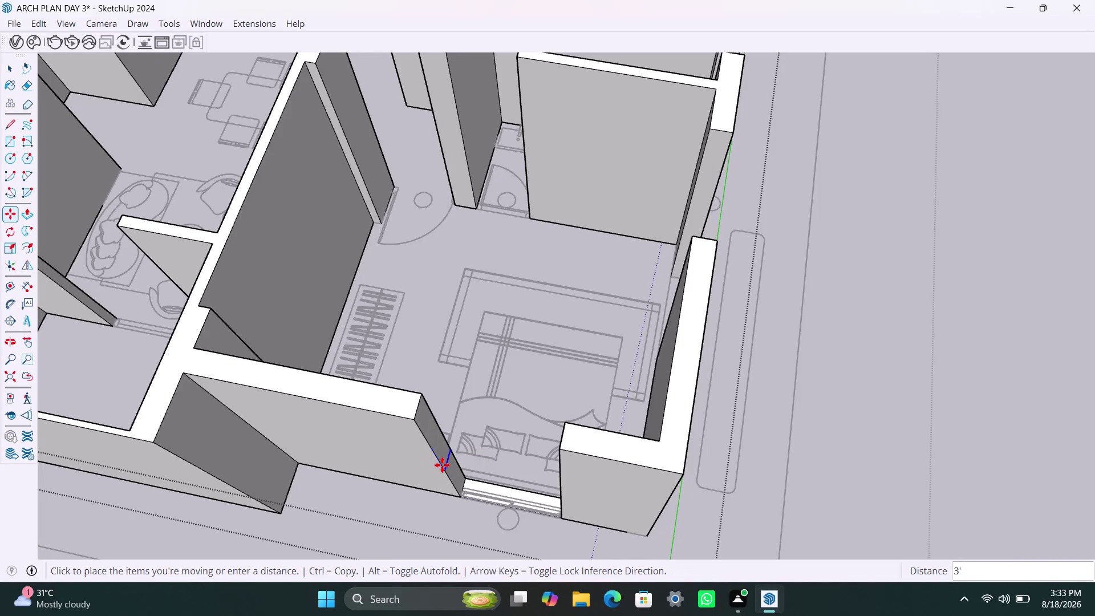
Place the second wall-edge copy at 4' and start pushing the face between the copies.
text(4)
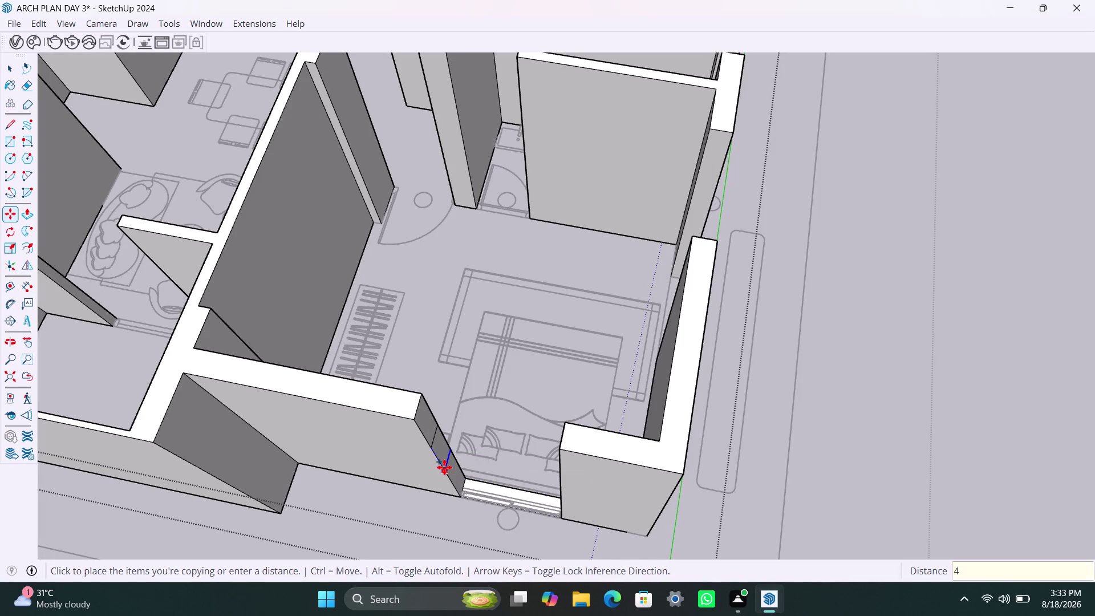
text(')
key(Return)
key(space)
click(429, 426)
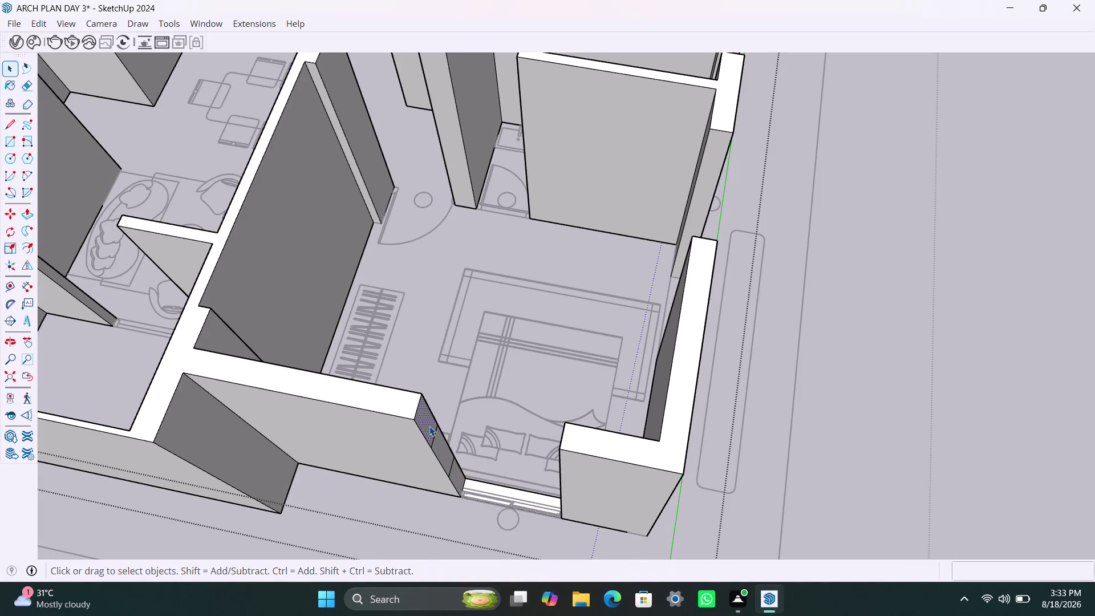
key(p)
click(429, 426)
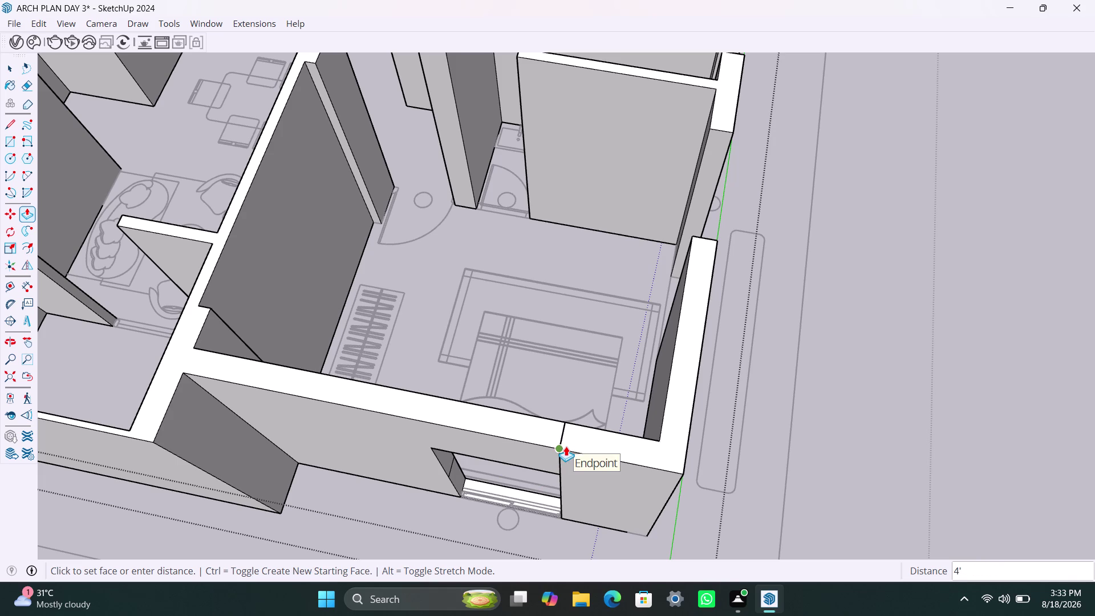
Push the marked face through the wall thickness and repeat the push on the opening's base.
scroll(down, 3)
middle_drag(540, 462, 620, 405)
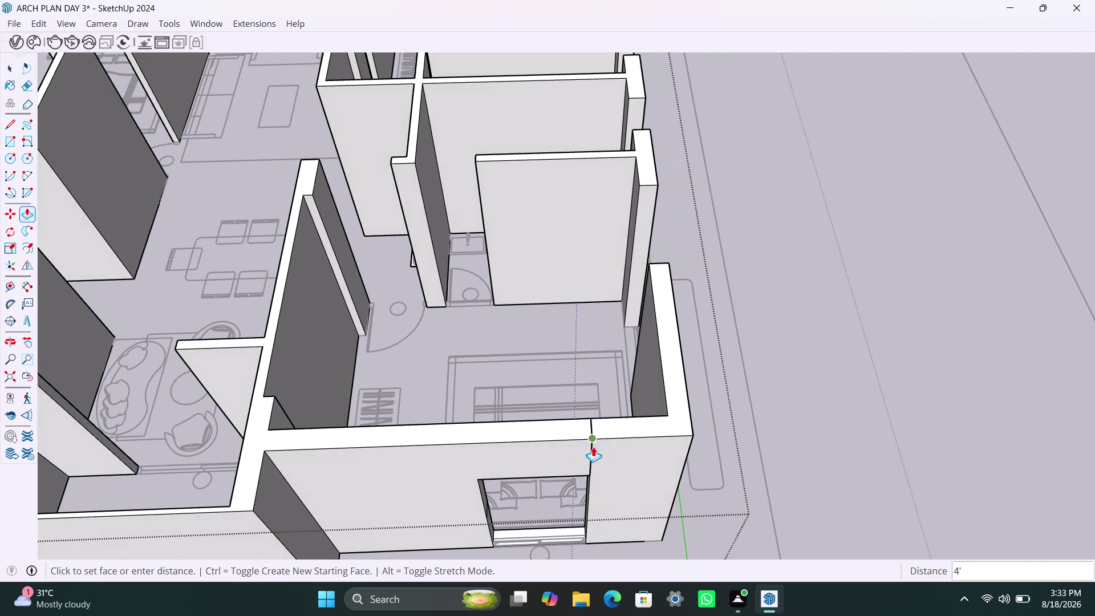
scroll(up, 3)
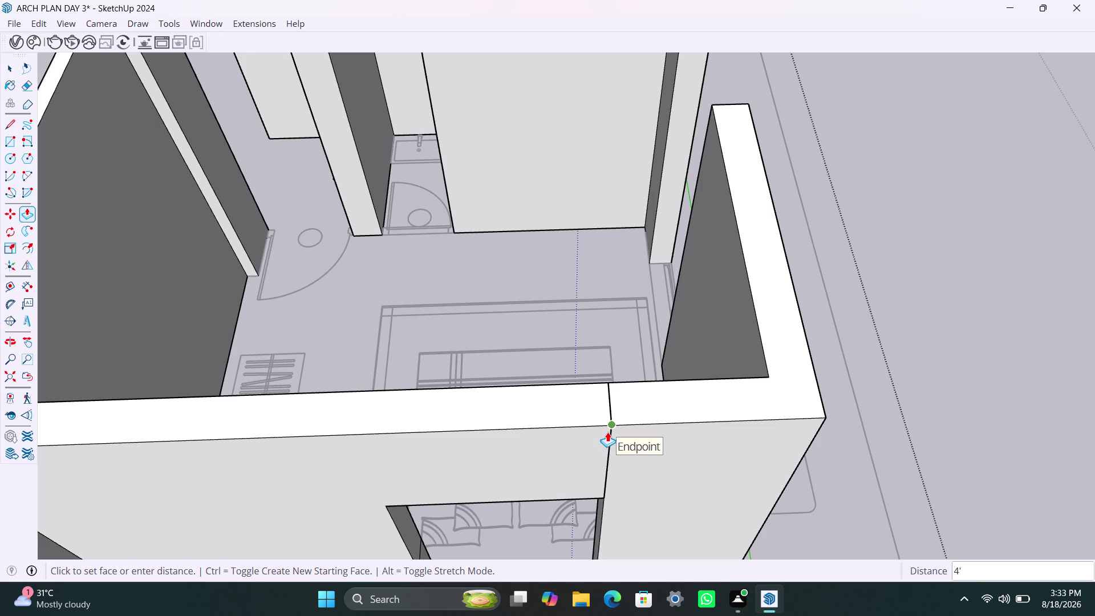
click(607, 439)
scroll(down, 3)
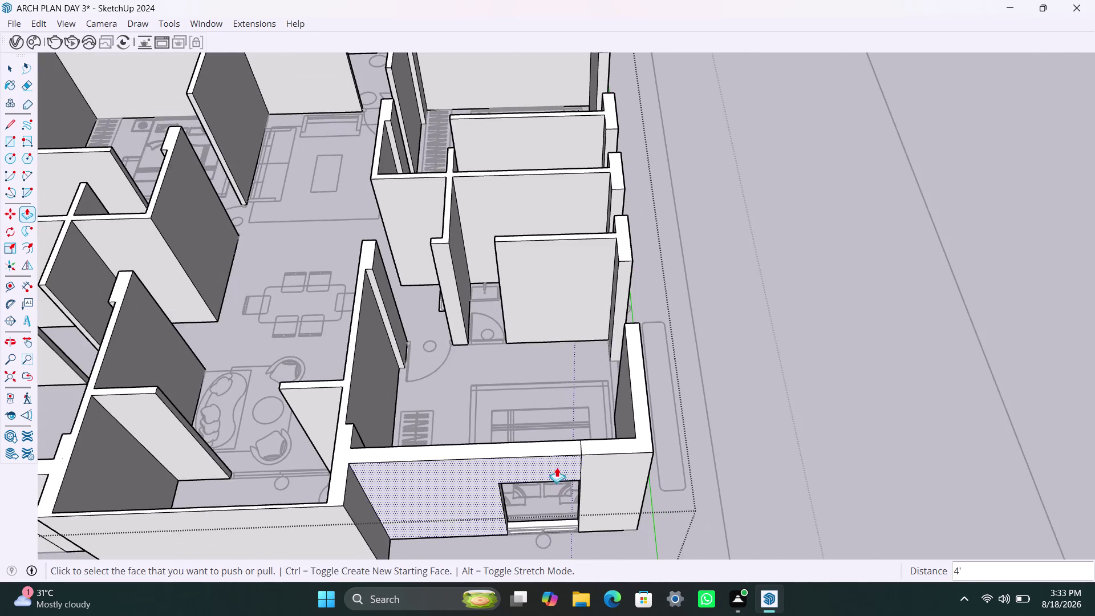
middle_drag(556, 465, 503, 280)
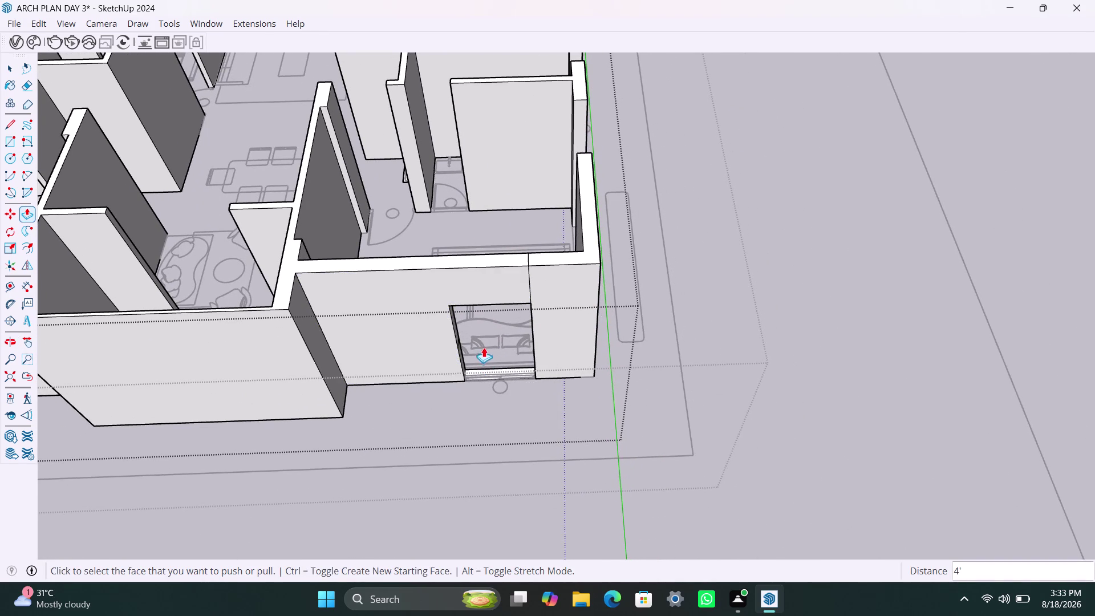
scroll(up, 3)
middle_drag(465, 361, 431, 363)
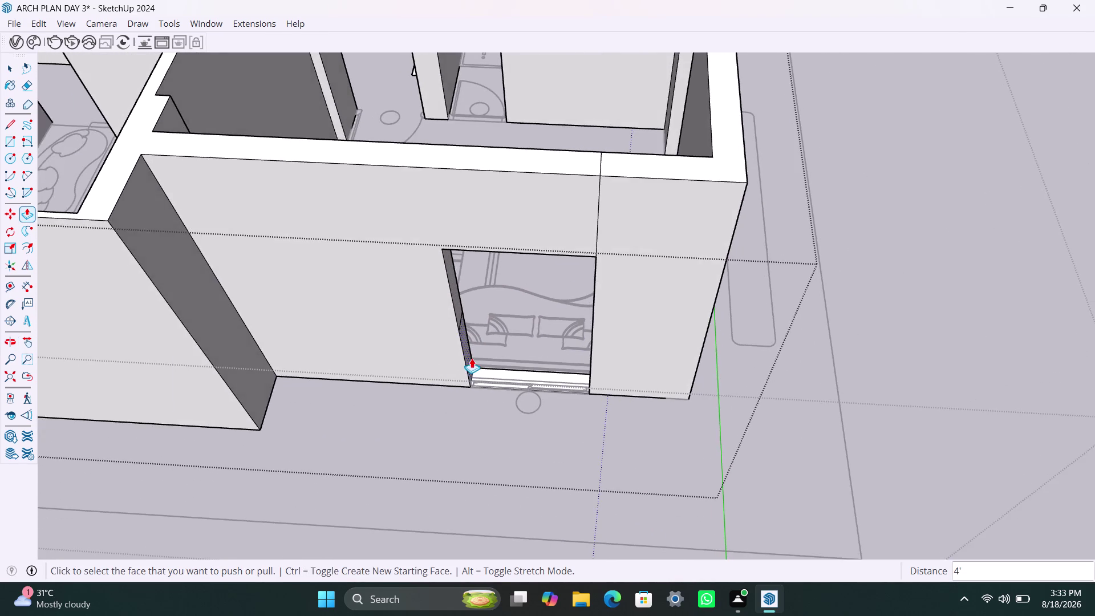
scroll(up, 3)
double_click(468, 348)
Orbit and zoom the view toward the next wall.
scroll(down, 3)
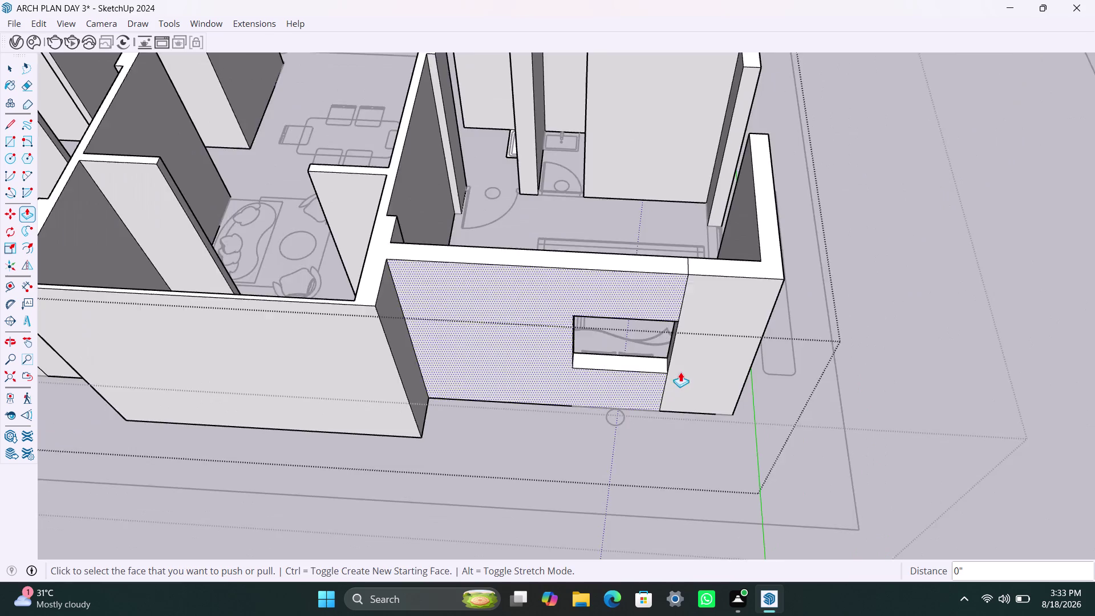
scroll(down, 3)
middle_drag(753, 359, 412, 328)
scroll(down, 3)
middle_drag(789, 483, 662, 474)
scroll(up, 3)
middle_drag(665, 472, 630, 321)
scroll(up, 3)
middle_drag(615, 338, 612, 359)
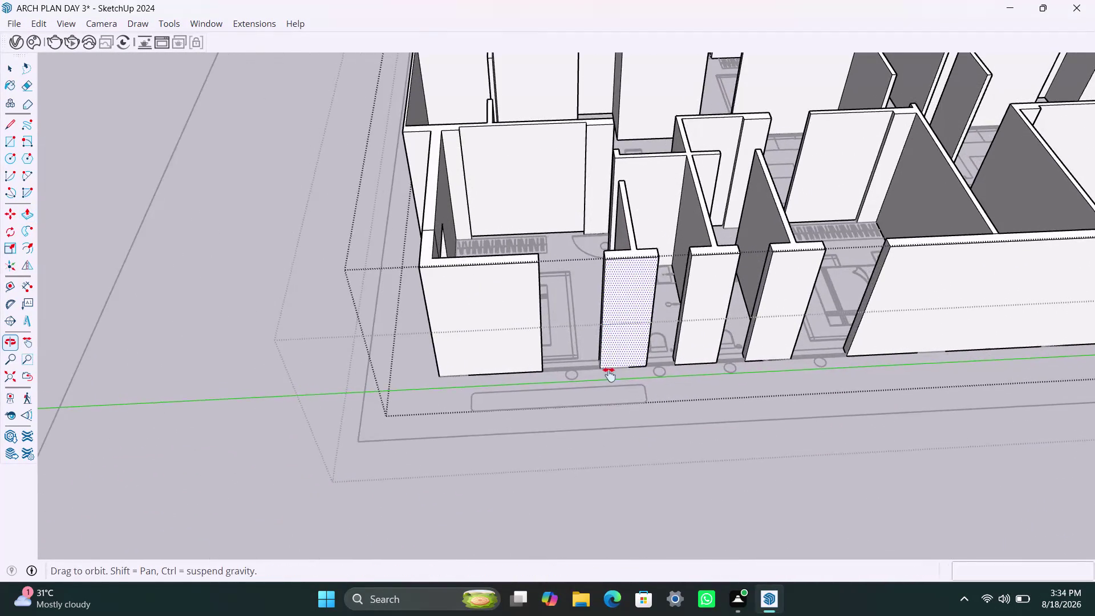
Bring the neighbouring room's wall into view and copy its end edge 3' along it.
middle_drag(612, 359, 549, 422)
scroll(up, 3)
middle_drag(600, 395, 517, 420)
scroll(up, 3)
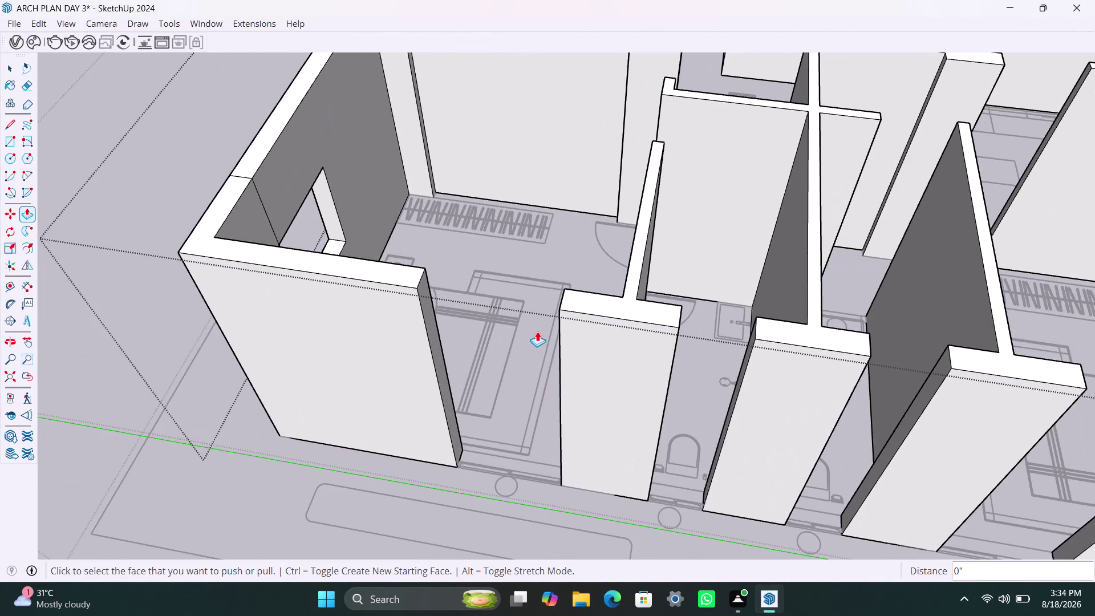
key(space)
click(420, 282)
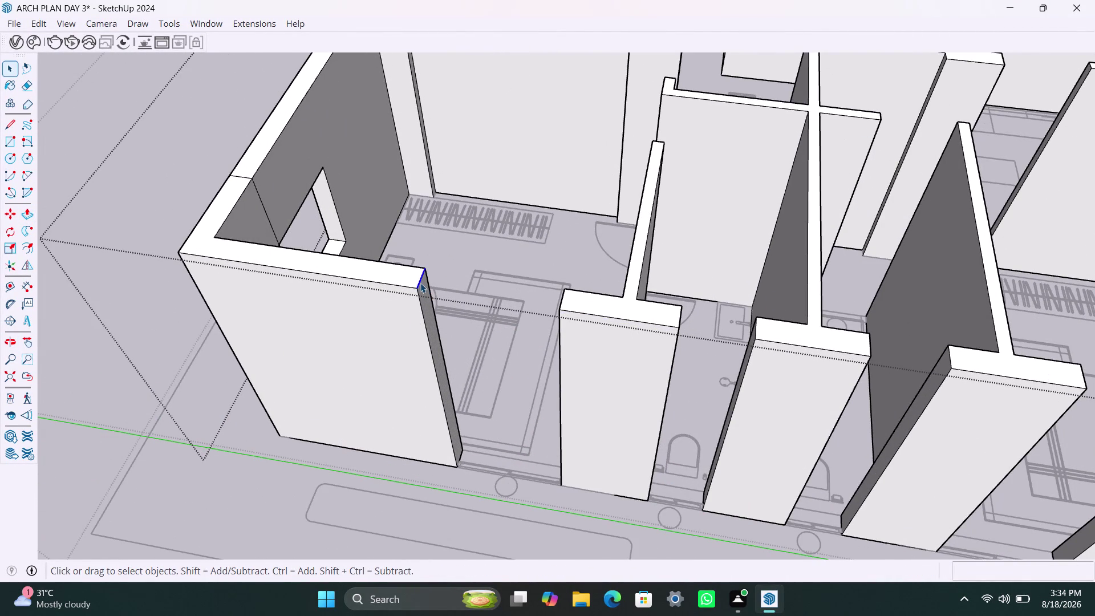
key(m)
click(419, 288)
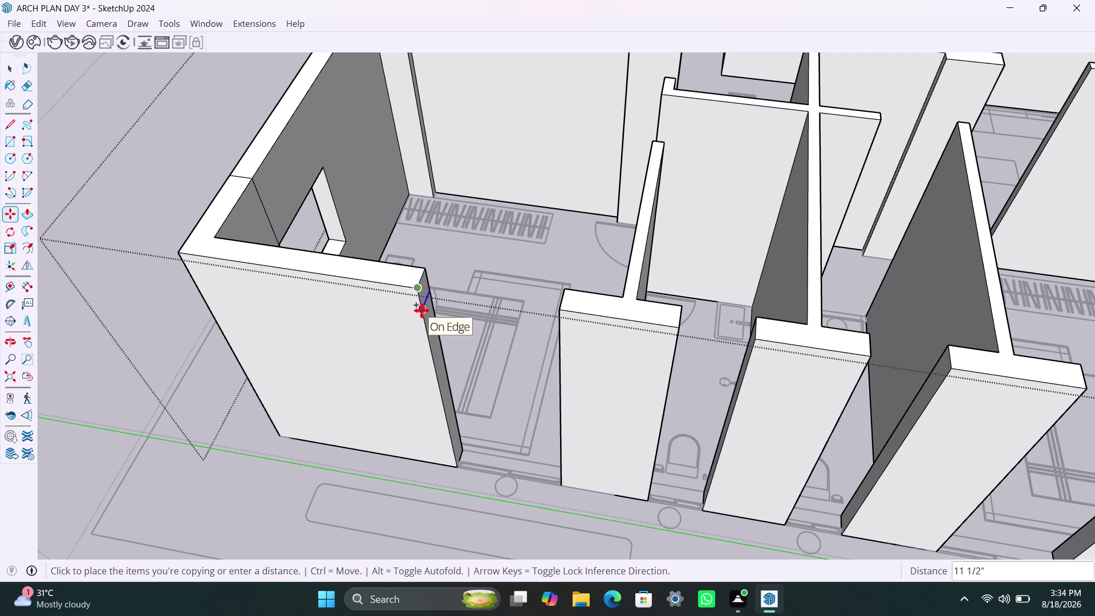
text(3')
key(Return)
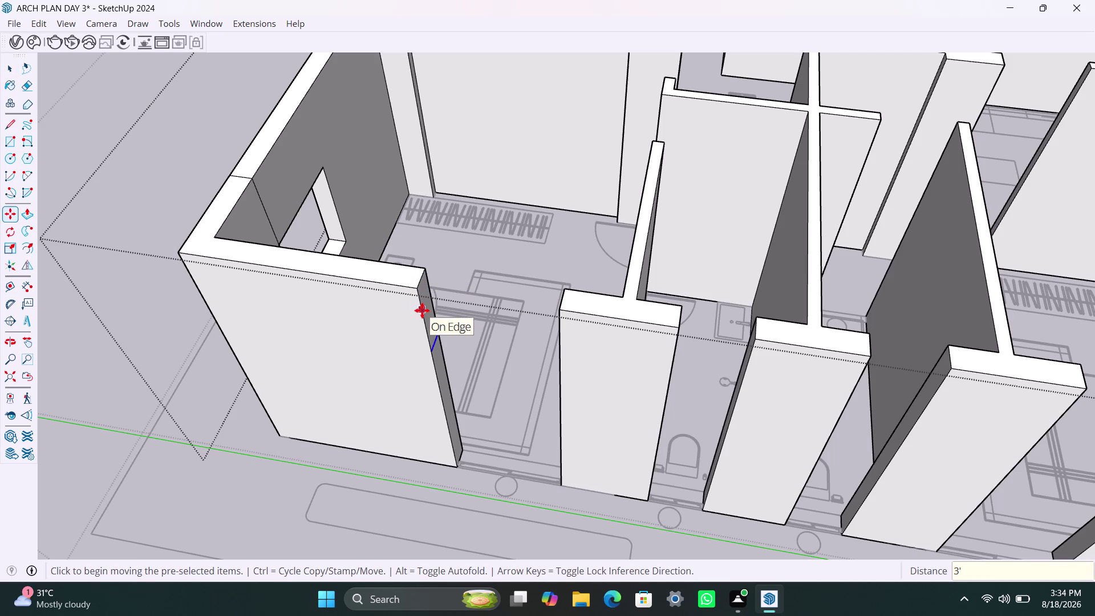
Add a second edge copy 4' along the wall, redoing it after an undo.
key(m)
click(429, 349)
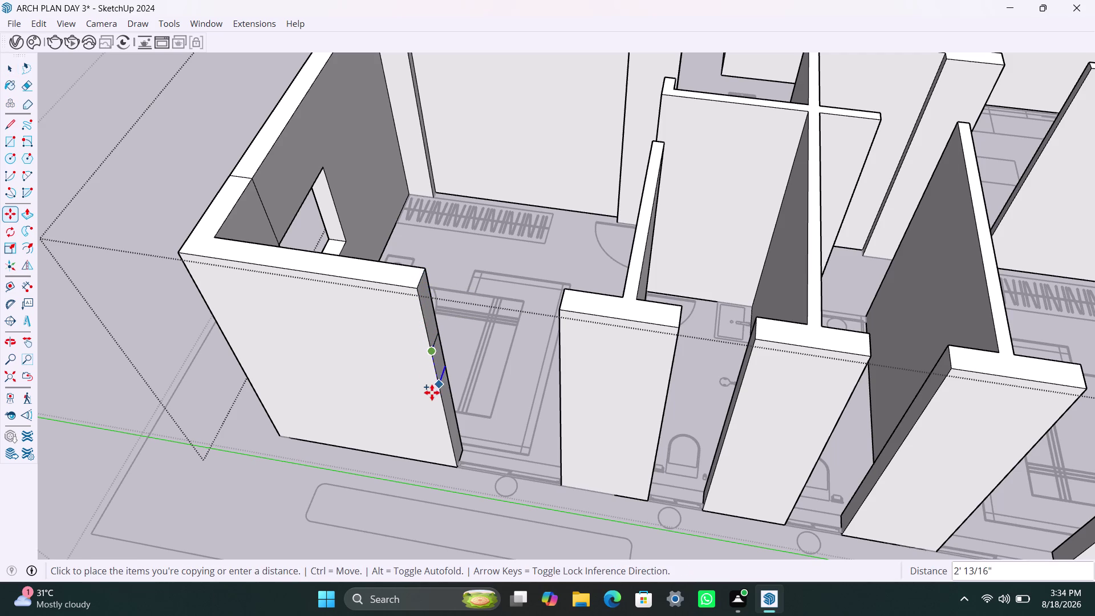
text(4')
key(Return)
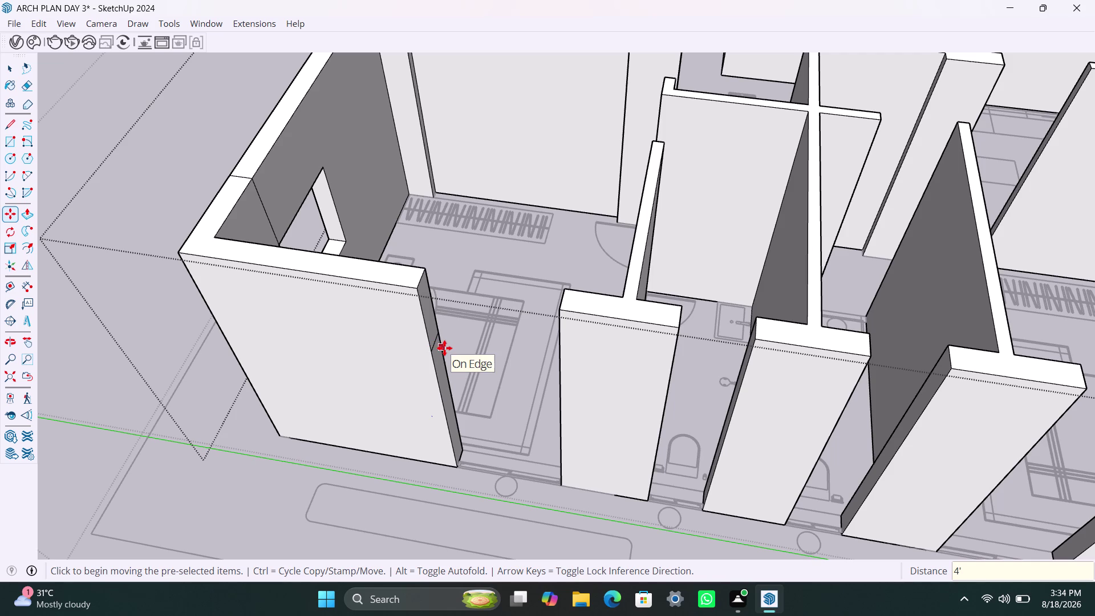
key(ctrl+z)
key(space)
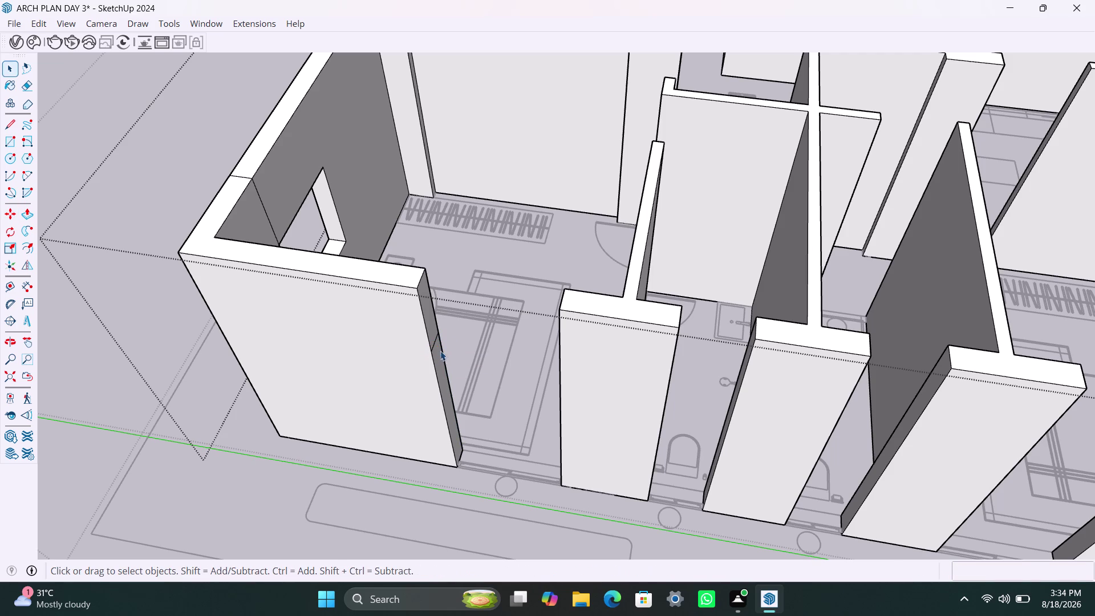
click(437, 347)
click(434, 344)
key(m)
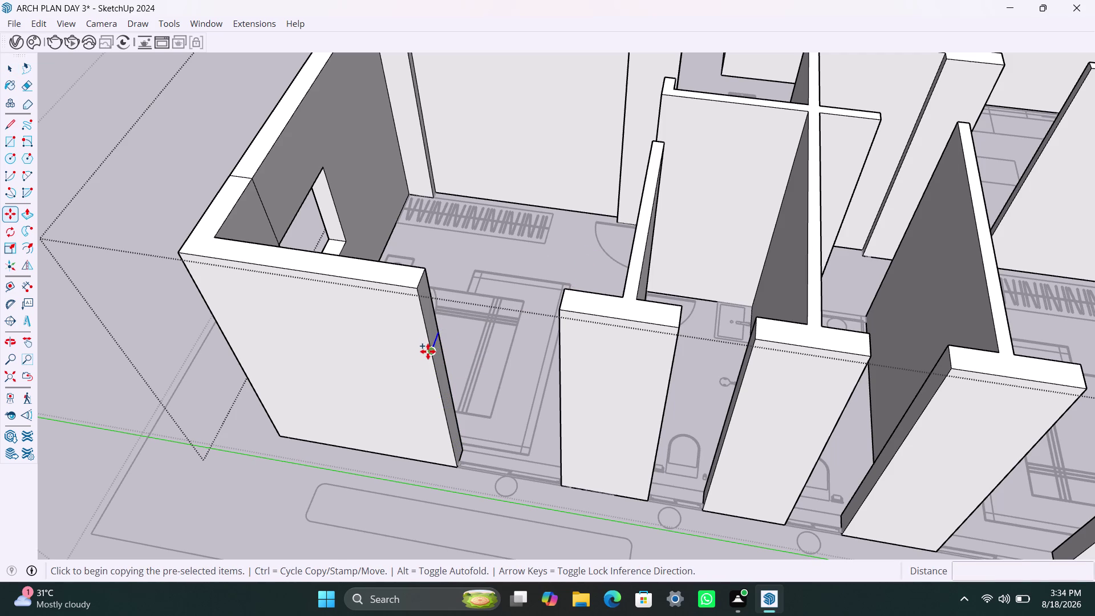
click(428, 352)
key(4)
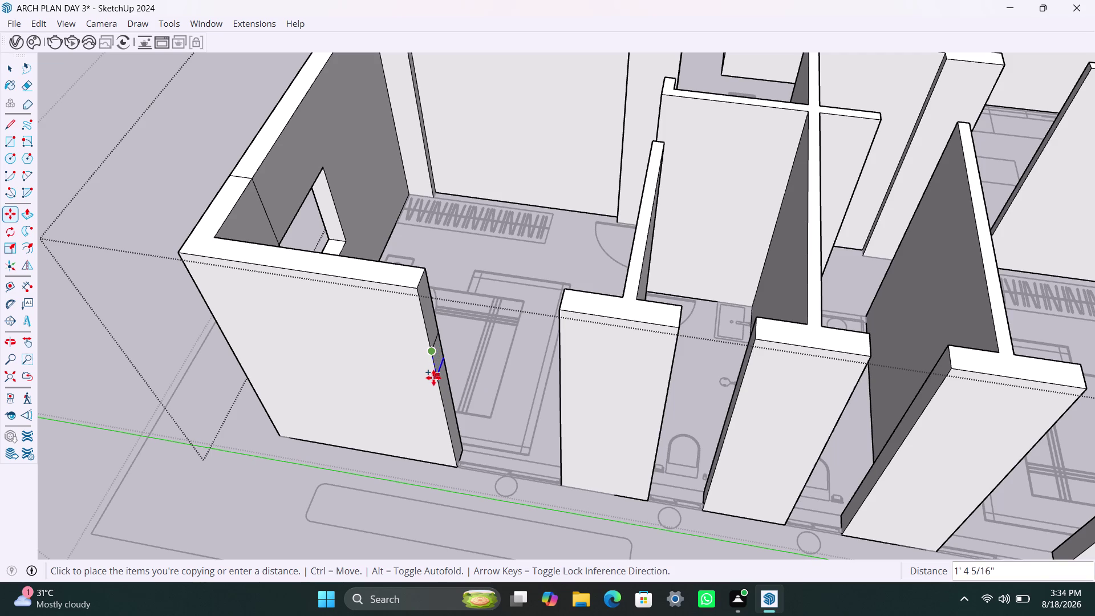
key(apostrophe)
key(Return)
Push the face between the copied edges through the wall and repeat on its base.
key(space)
click(431, 330)
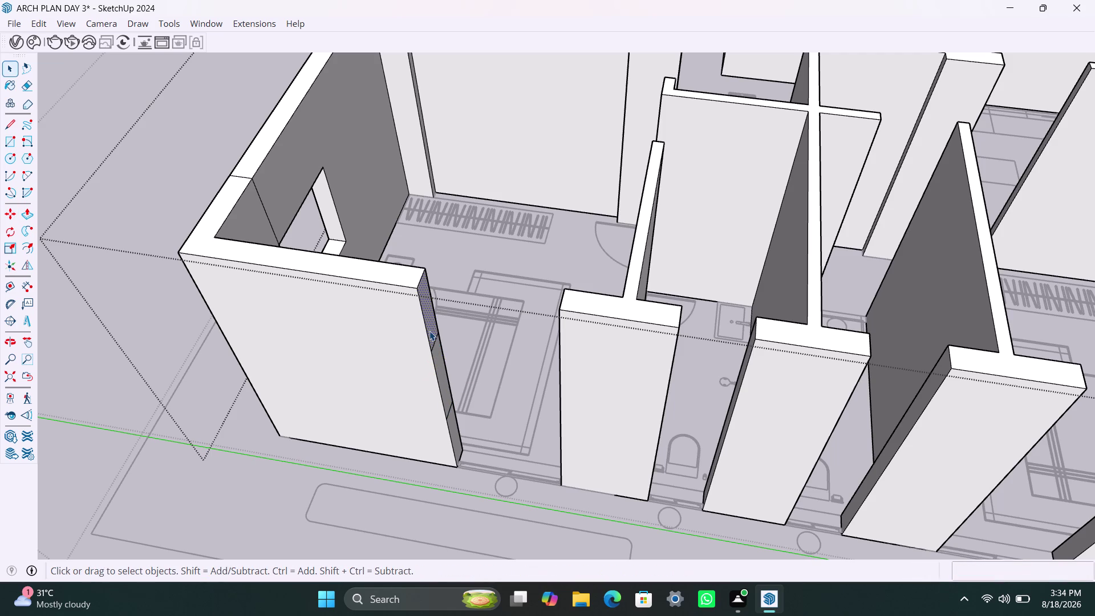
key(p)
click(430, 331)
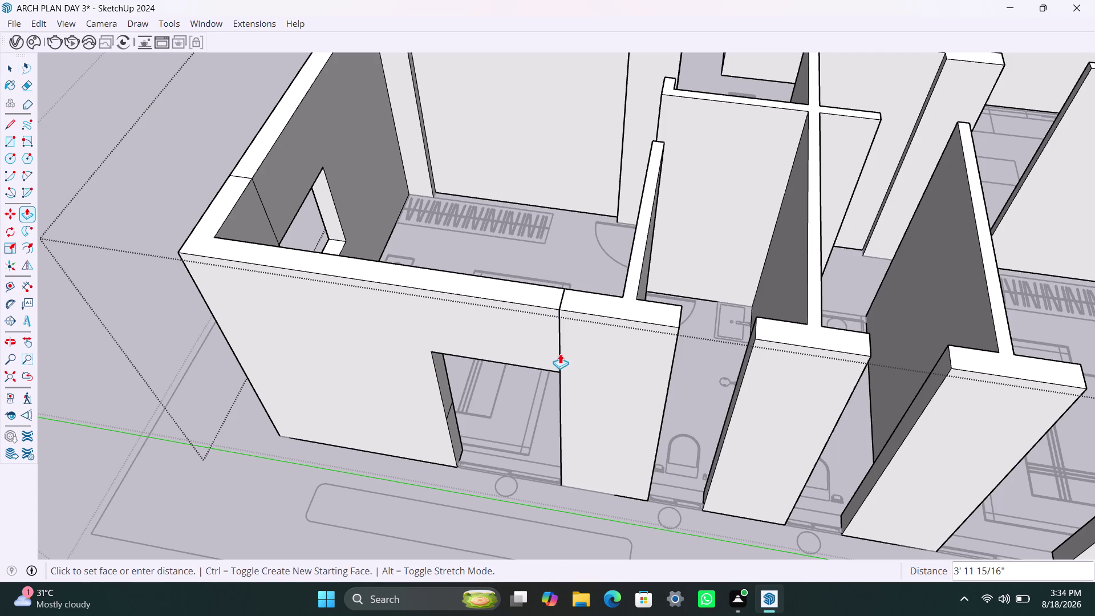
click(561, 341)
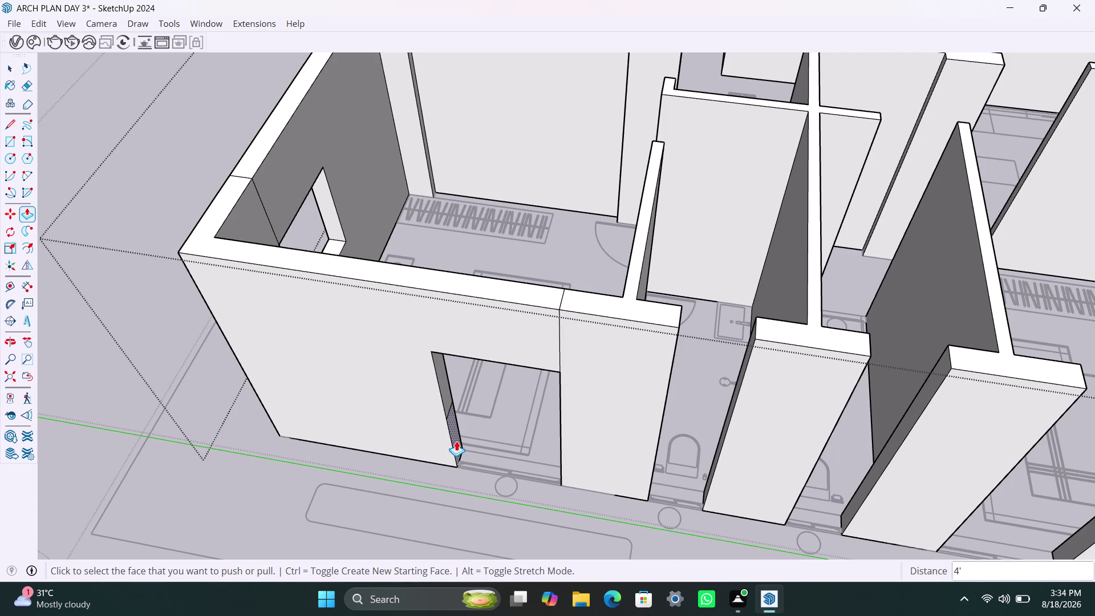
double_click(456, 441)
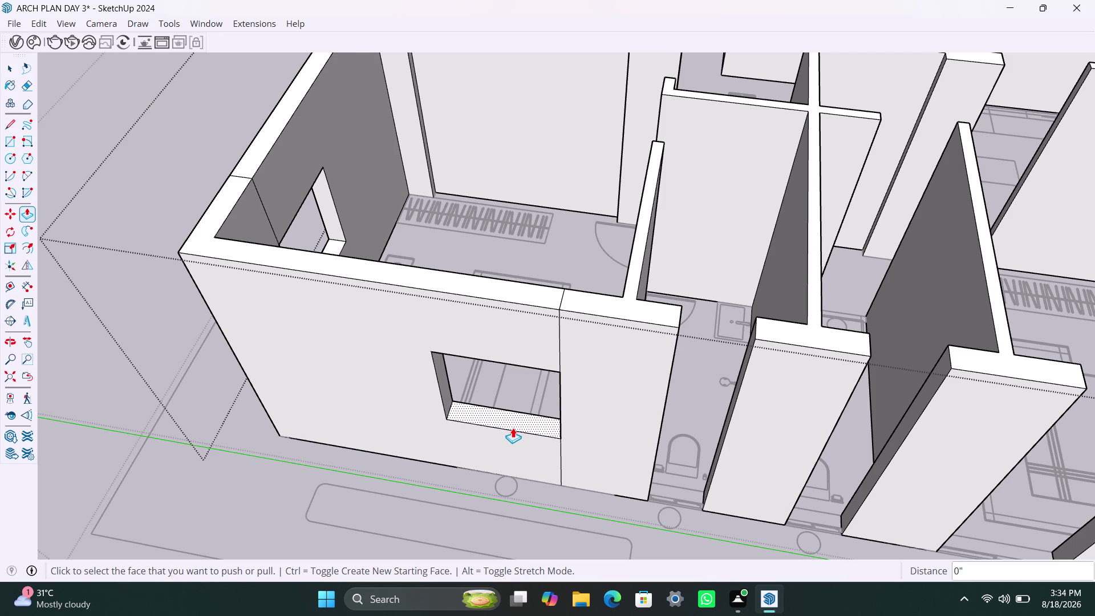
scroll(down, 3)
middle_drag(512, 427, 382, 412)
Copy the front wall panel's end edge 2' along the wall.
scroll(up, 3)
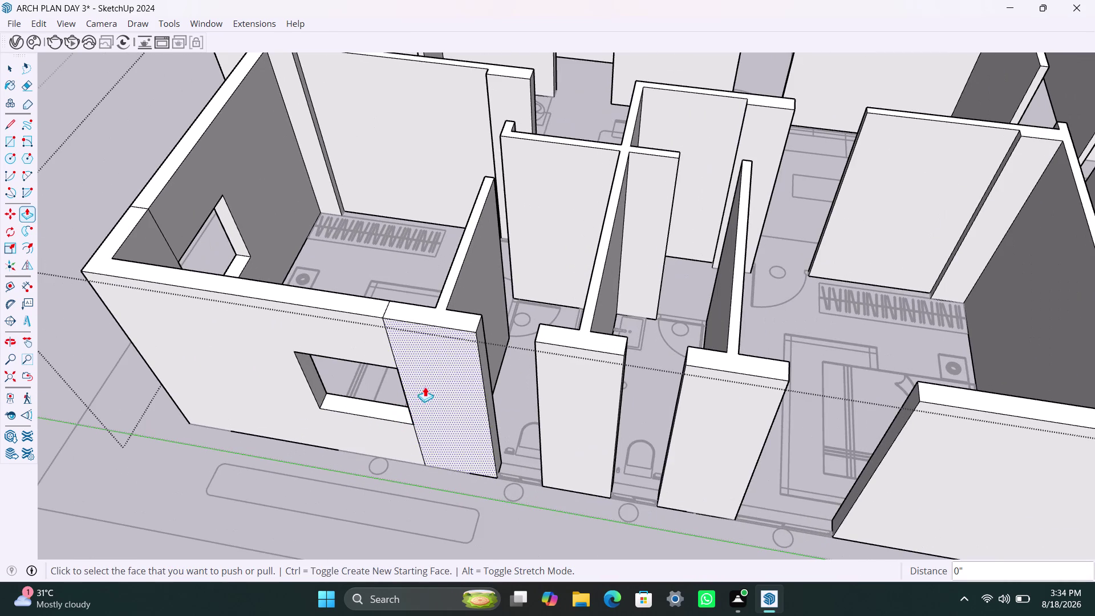
key(space)
click(479, 323)
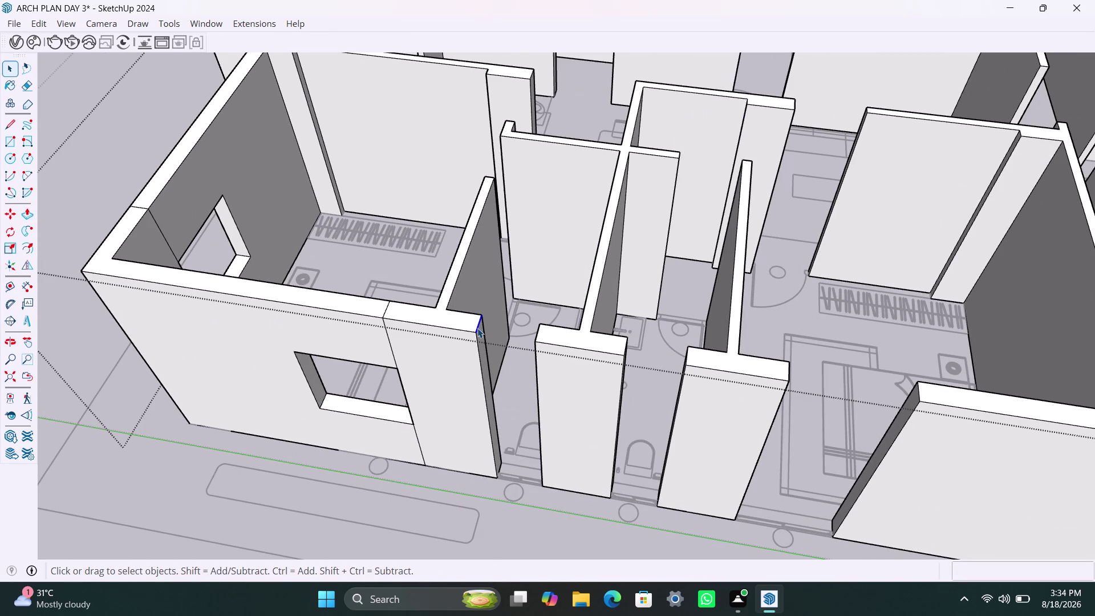
key(m)
click(475, 335)
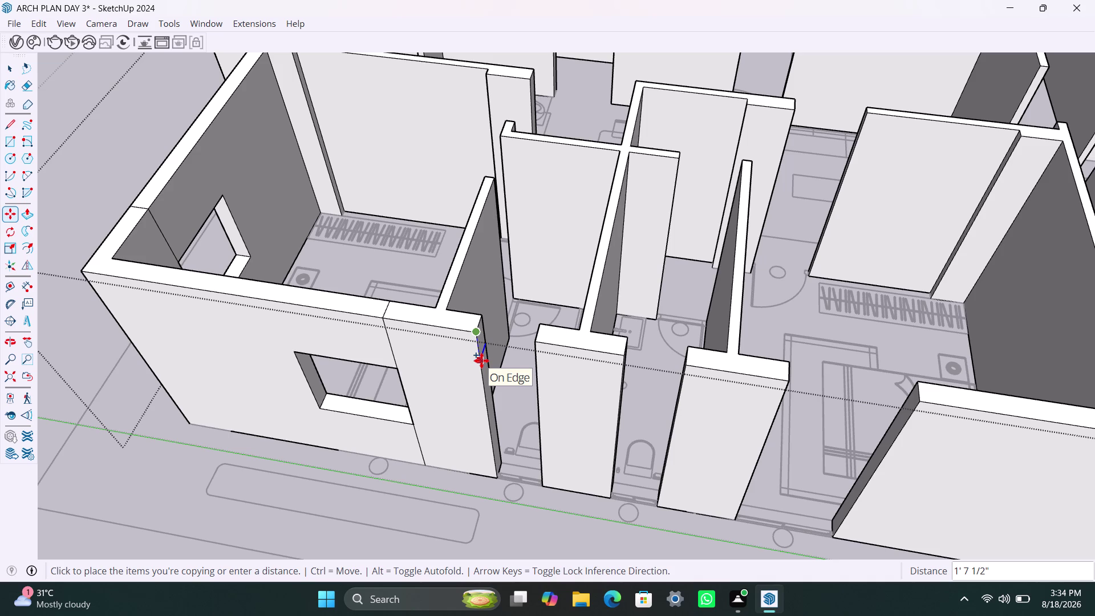
text(2)
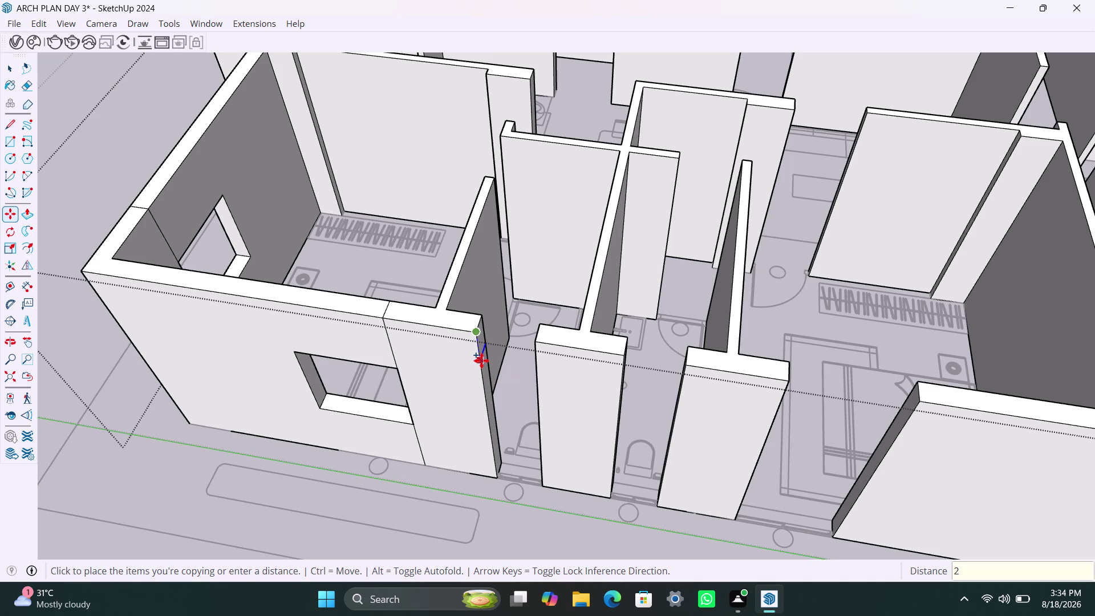
text(')
key(Return)
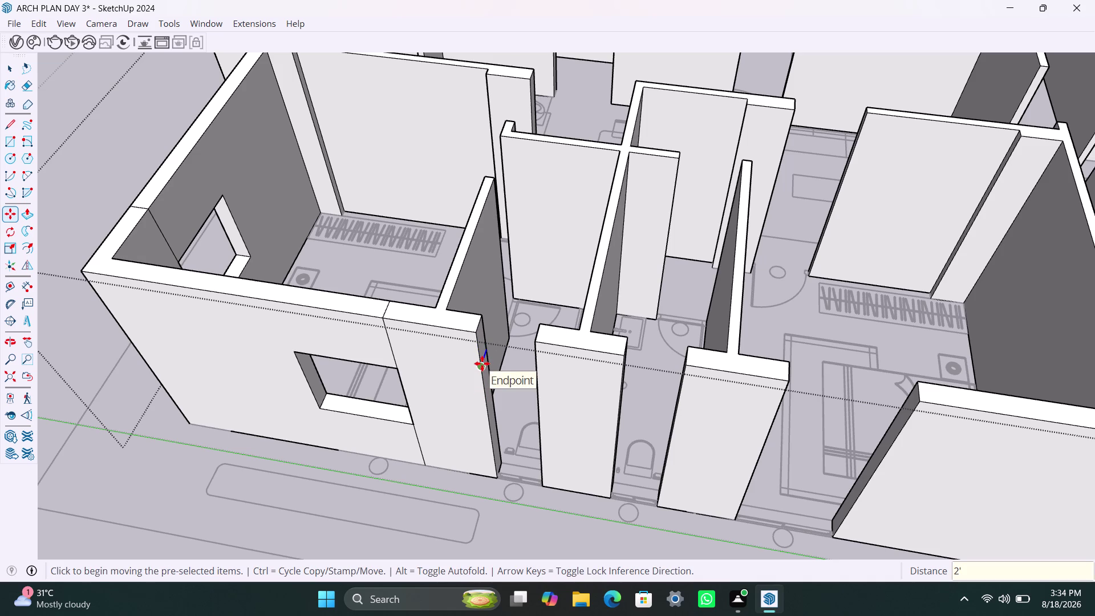
Add a second edge copy 2' further along, correcting a mistyped 3.
key(m)
click(482, 363)
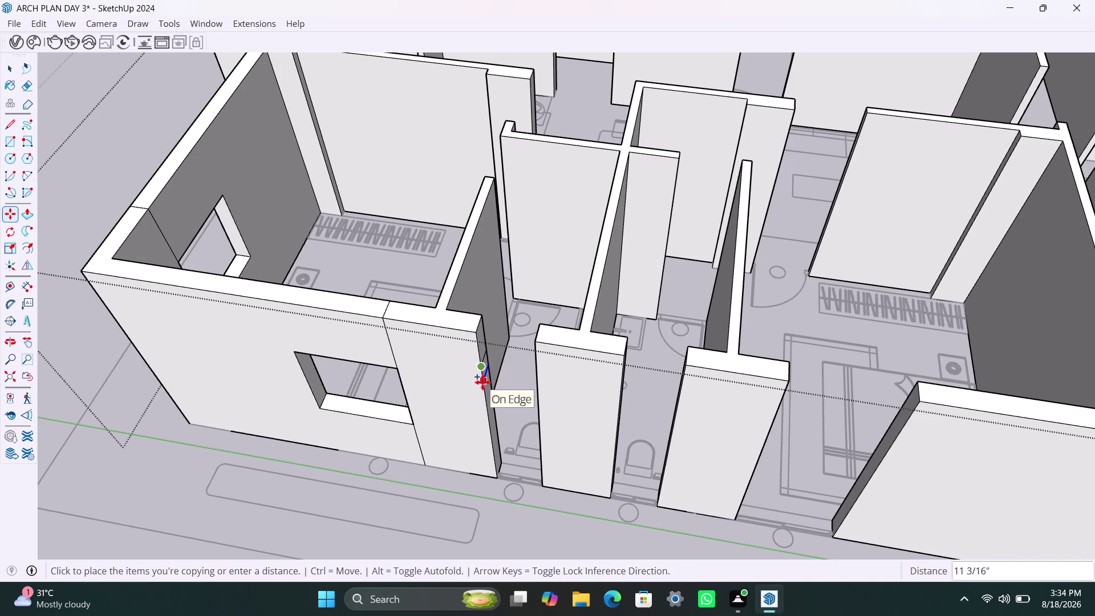
key(3)
key(BackSpace)
text(2')
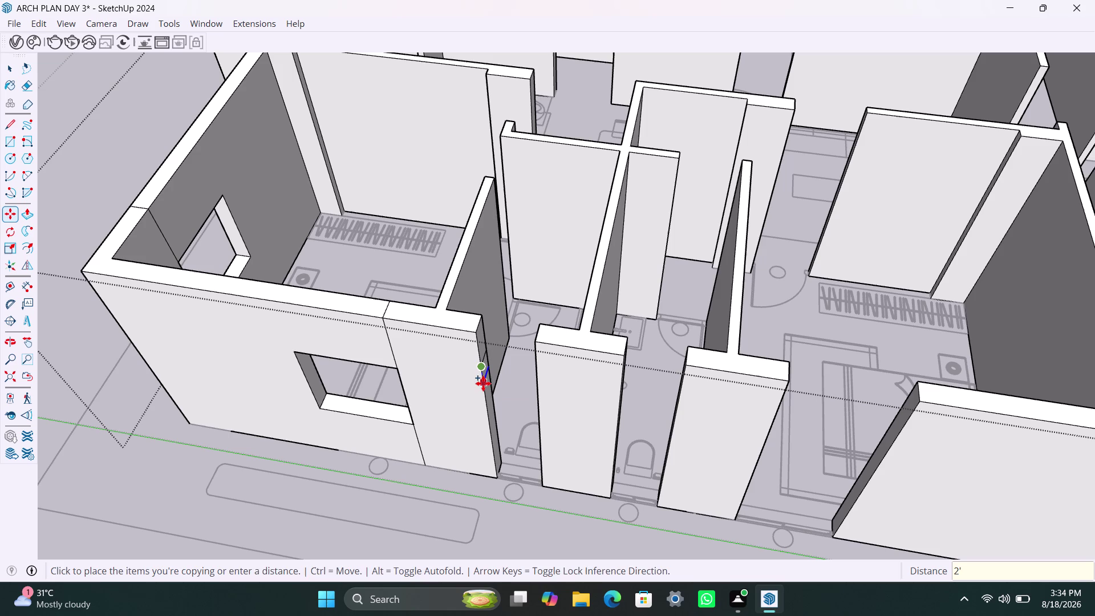
key(Return)
Push the small opening face through the wall and repeat the push to clear it.
key(space)
click(477, 350)
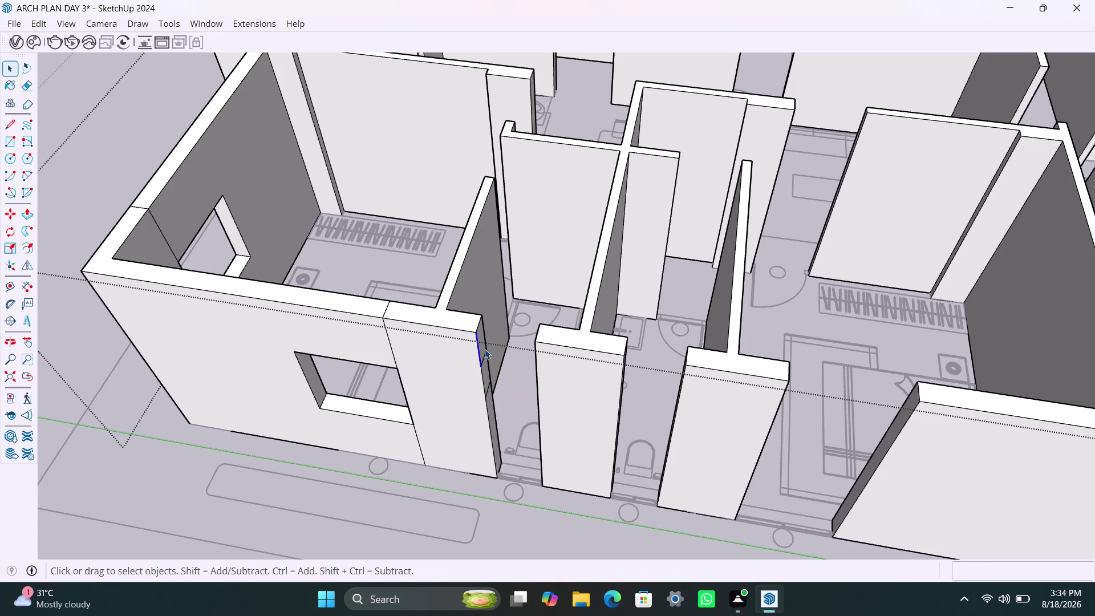
click(481, 349)
key(p)
click(481, 349)
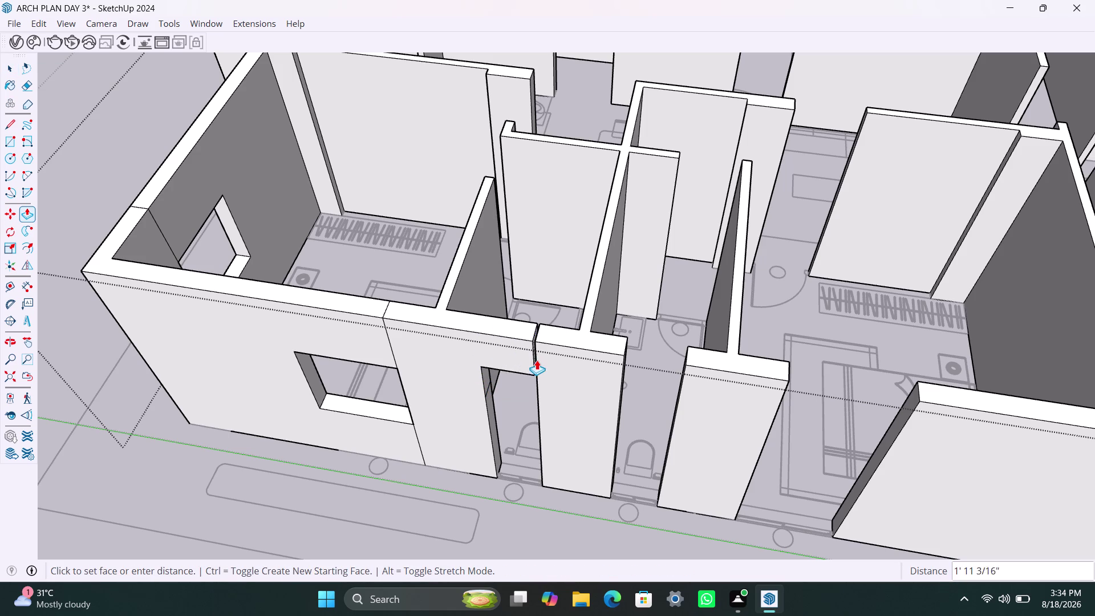
scroll(up, 3)
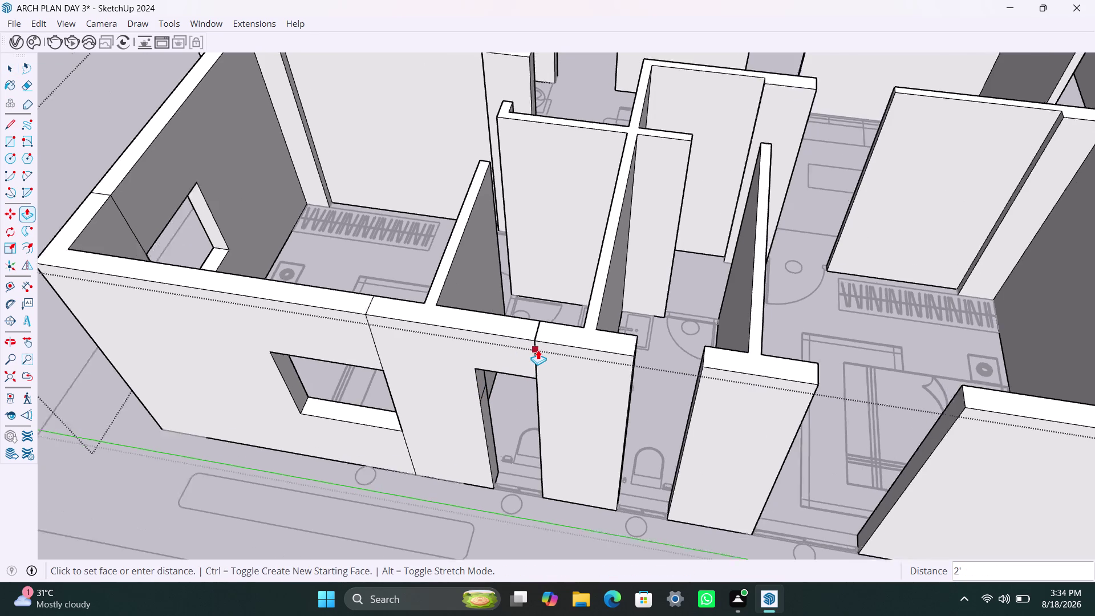
click(538, 350)
double_click(481, 459)
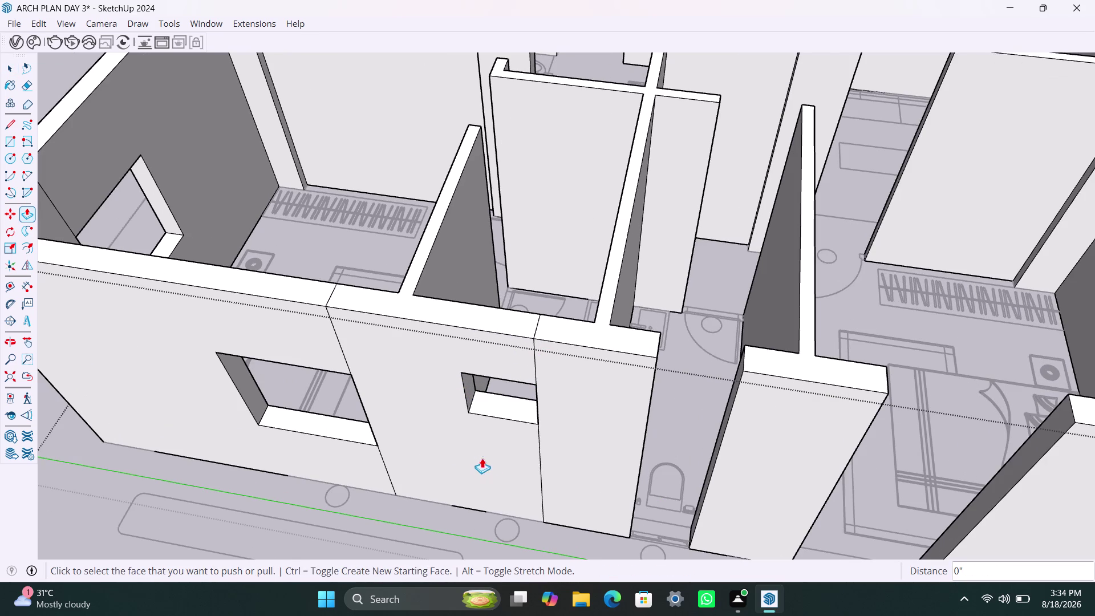
scroll(down, 3)
Copy the first panel's vertical edge twice, 2' each, to mark its opening.
middle_drag(510, 458, 423, 445)
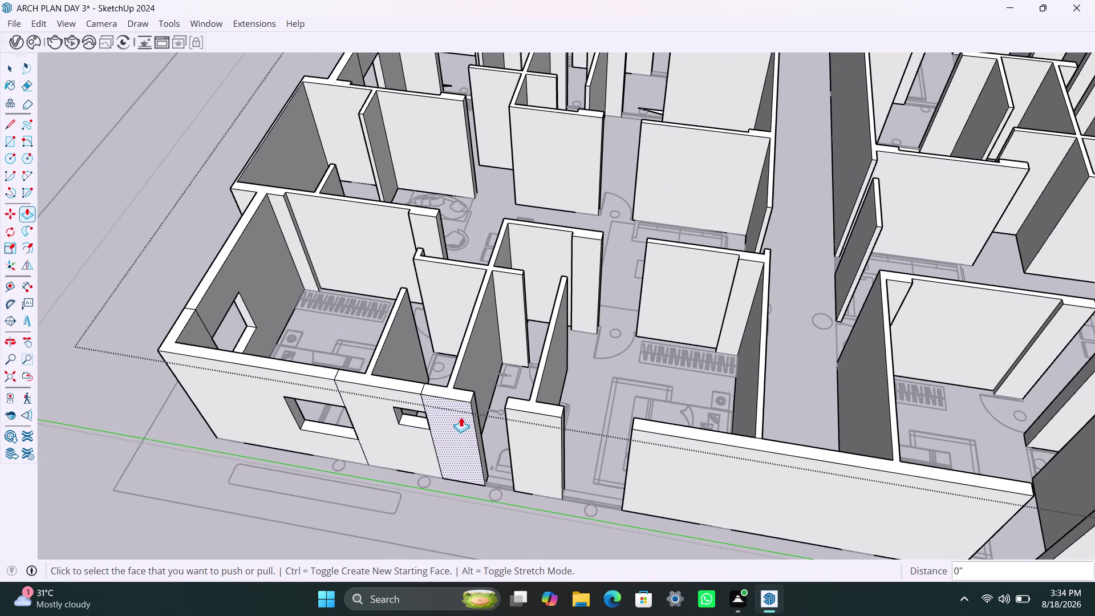
scroll(up, 3)
key(space)
click(472, 397)
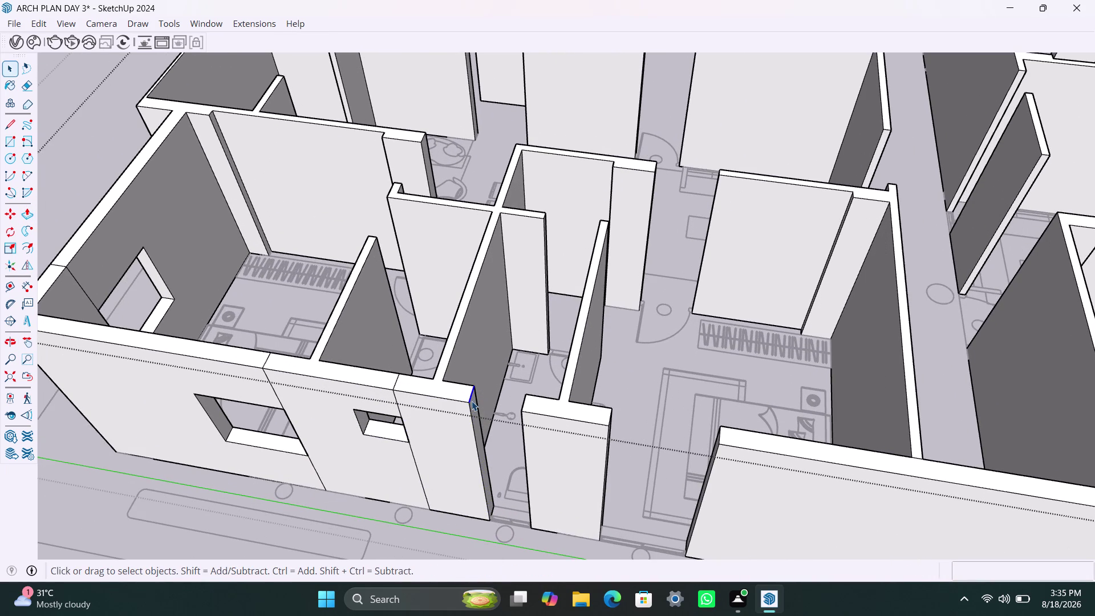
key(m)
click(467, 404)
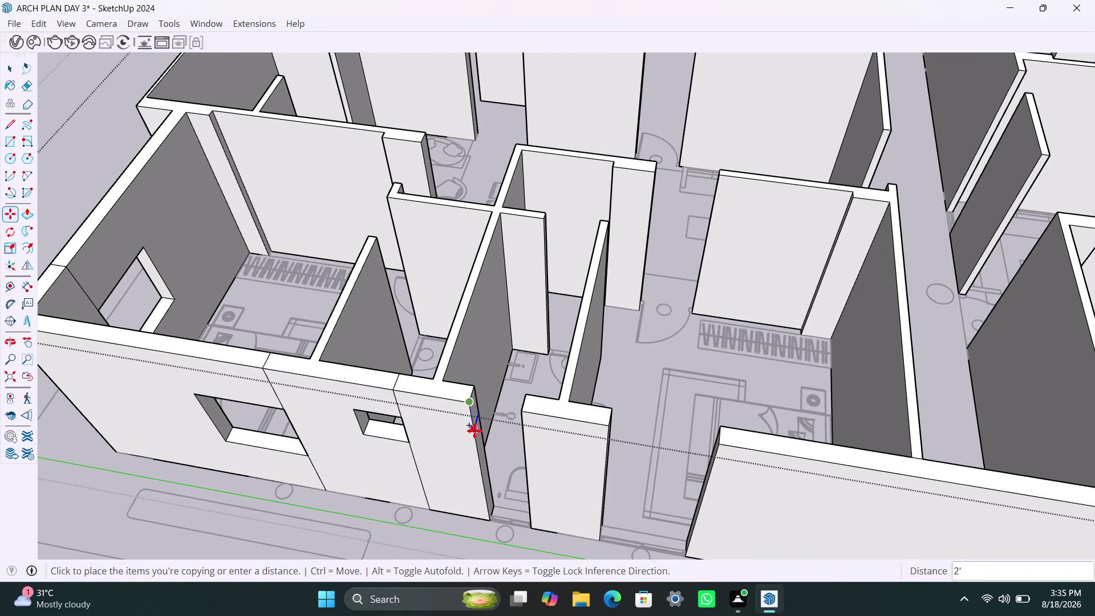
text(2')
key(Return)
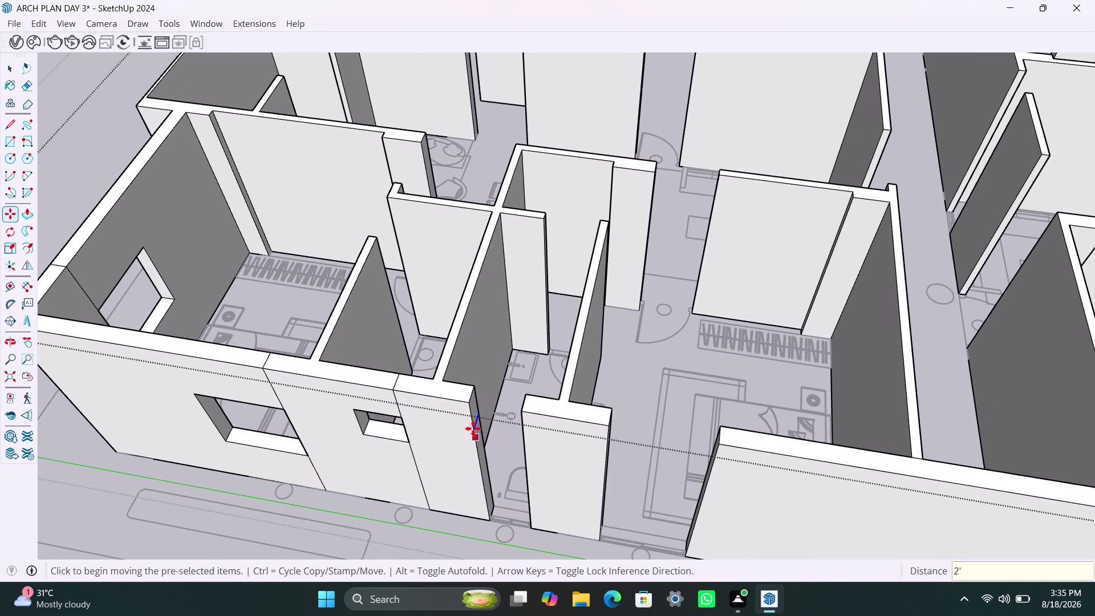
key(m)
click(475, 430)
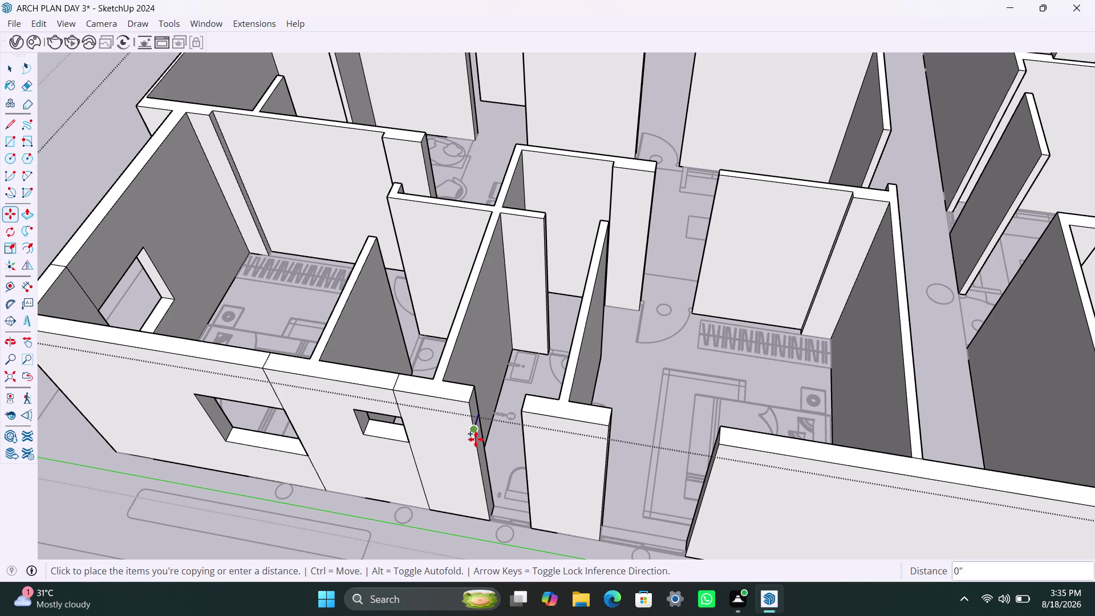
text(2')
key(Return)
Push the first panel's new opening face through the wall.
key(space)
click(472, 406)
key(p)
click(476, 384)
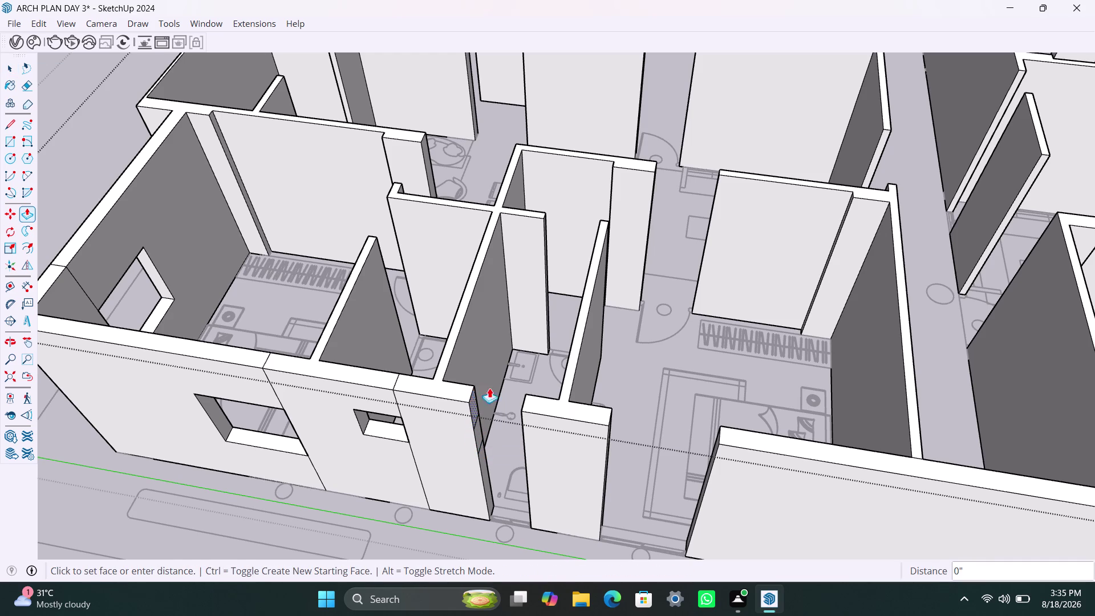
click(519, 425)
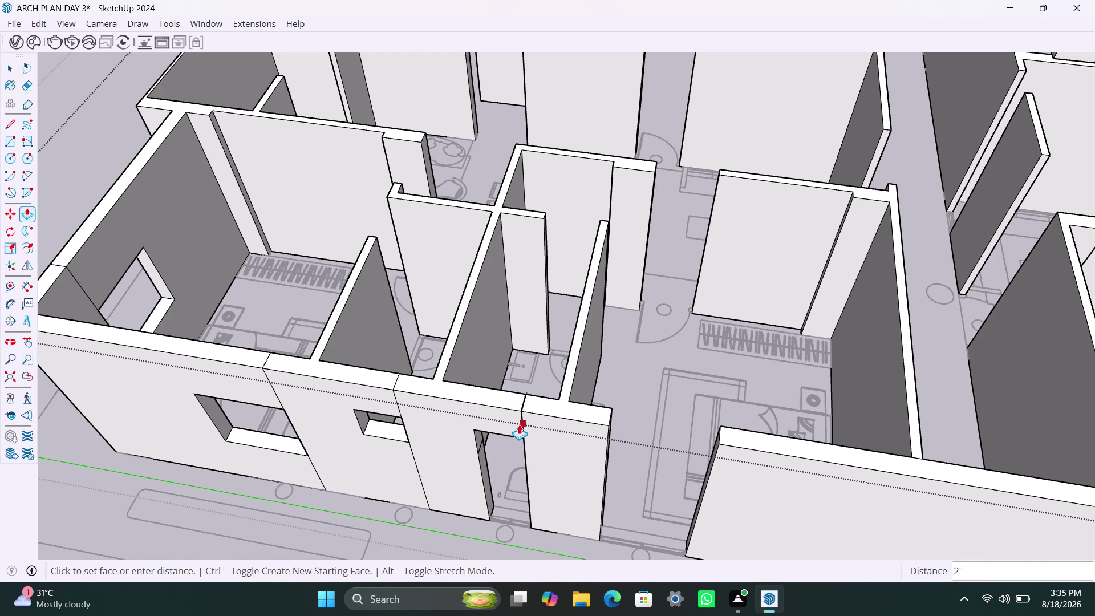
double_click(487, 482)
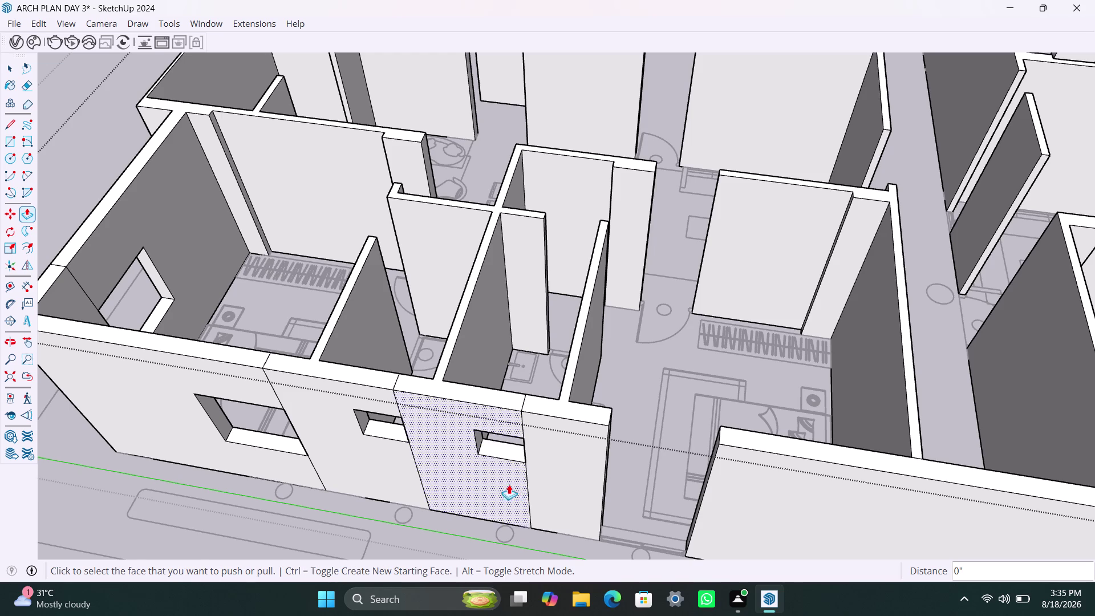
scroll(down, 3)
middle_drag(524, 514, 432, 493)
scroll(up, 3)
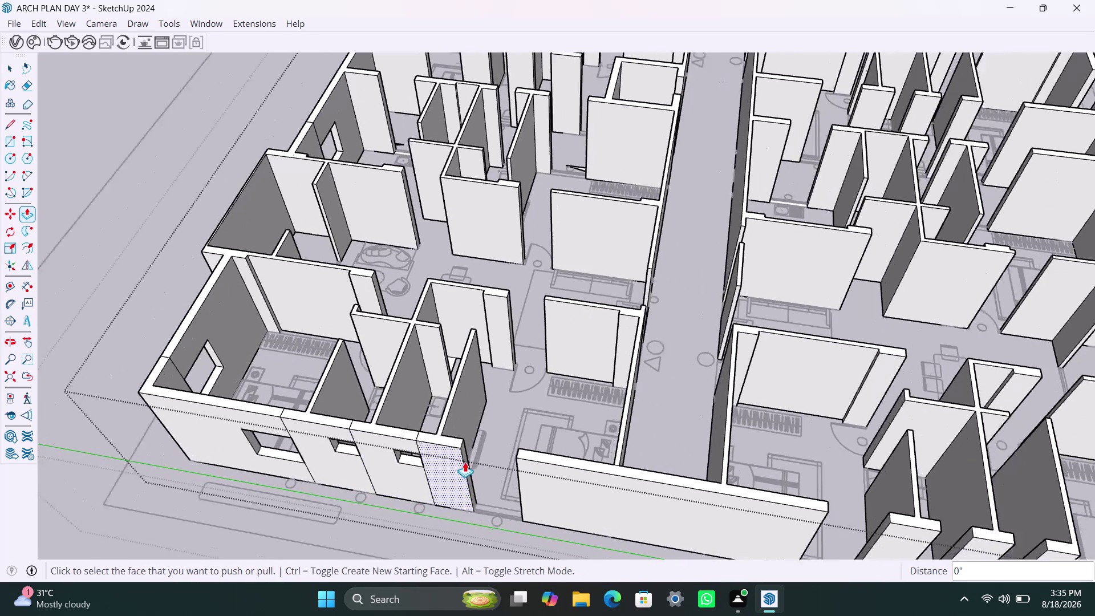
scroll(up, 3)
Copy the next panel's vertical edge 3' and 4' to mark the door opening.
key(space)
click(461, 440)
key(m)
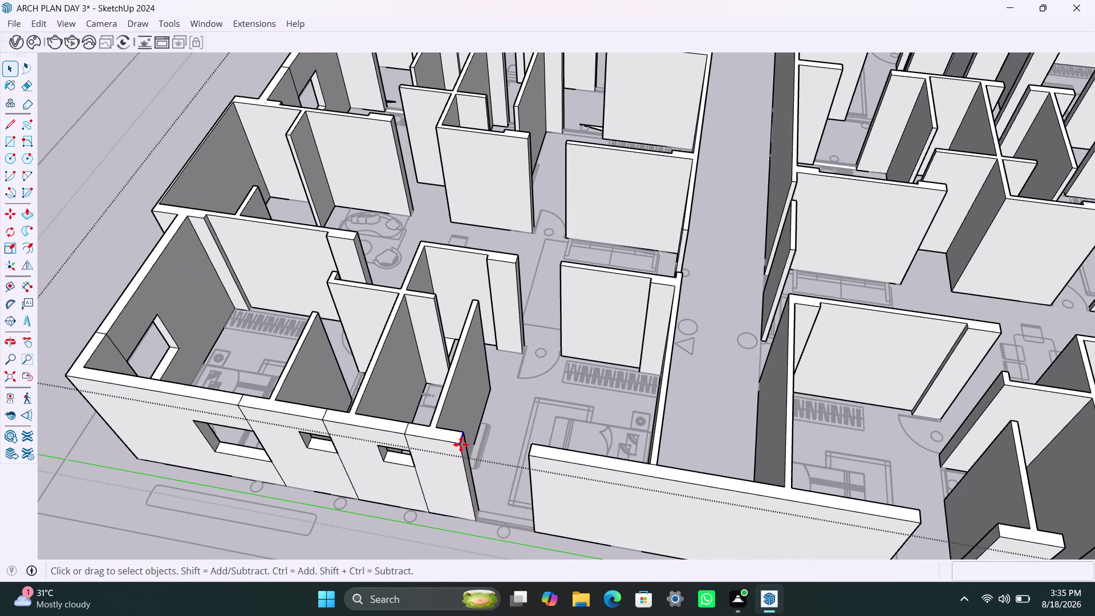
click(460, 448)
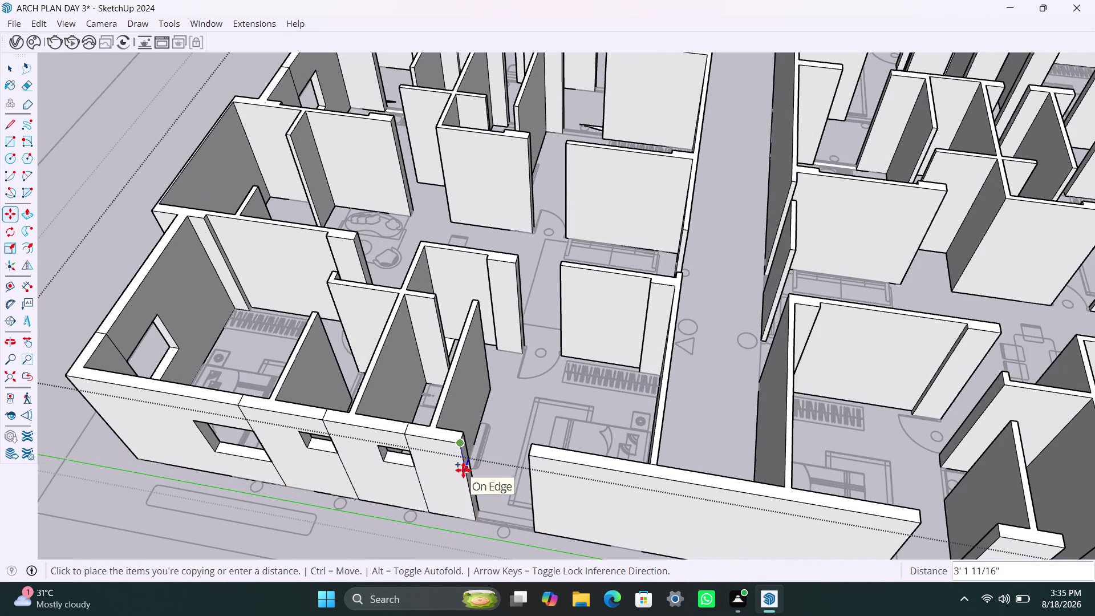
text(3')
key(Return)
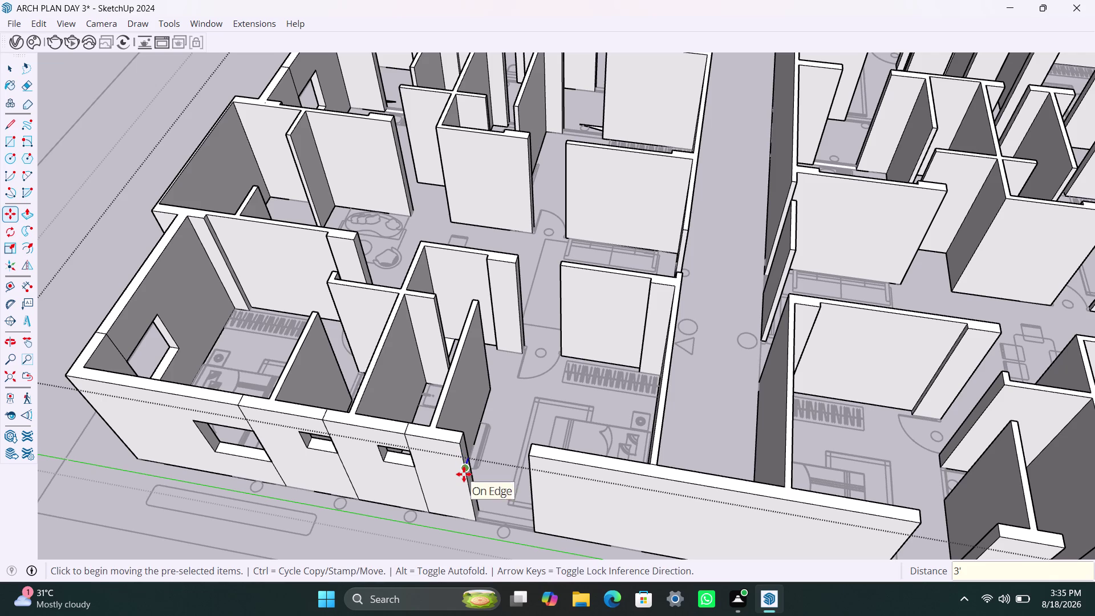
key(m)
click(465, 474)
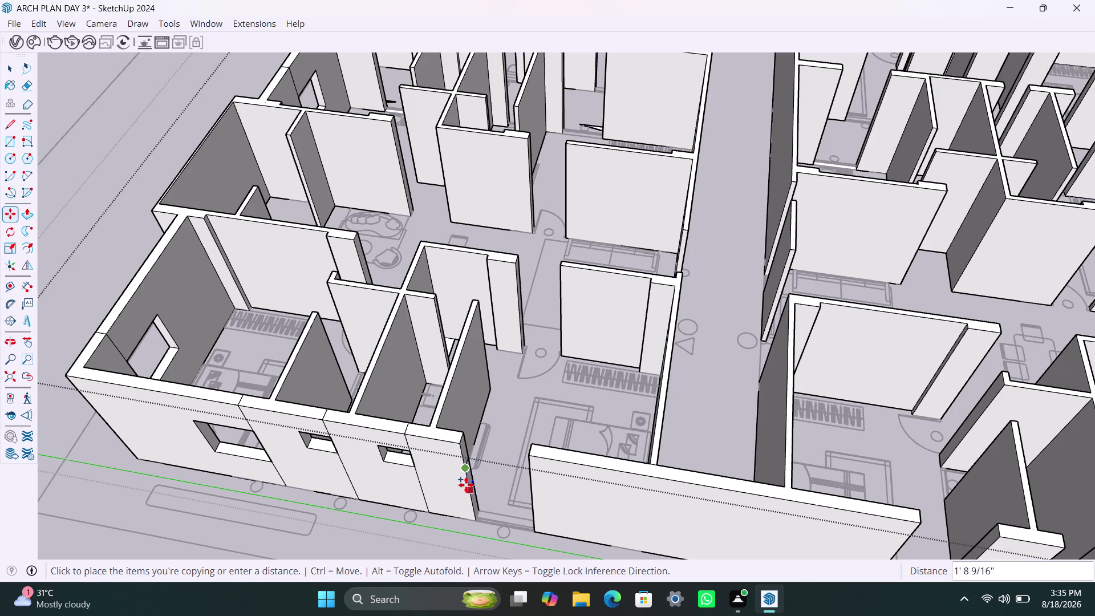
text(4')
key(Return)
Push the next panel's door face through the wall and repeat to clear it.
key(space)
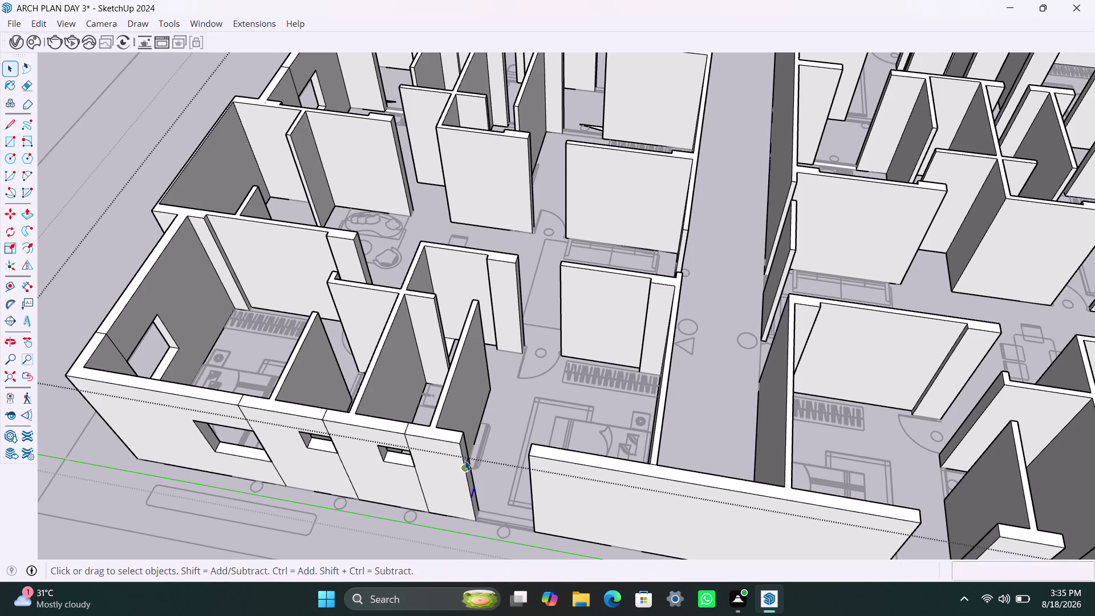
scroll(up, 3)
click(464, 445)
key(p)
click(465, 444)
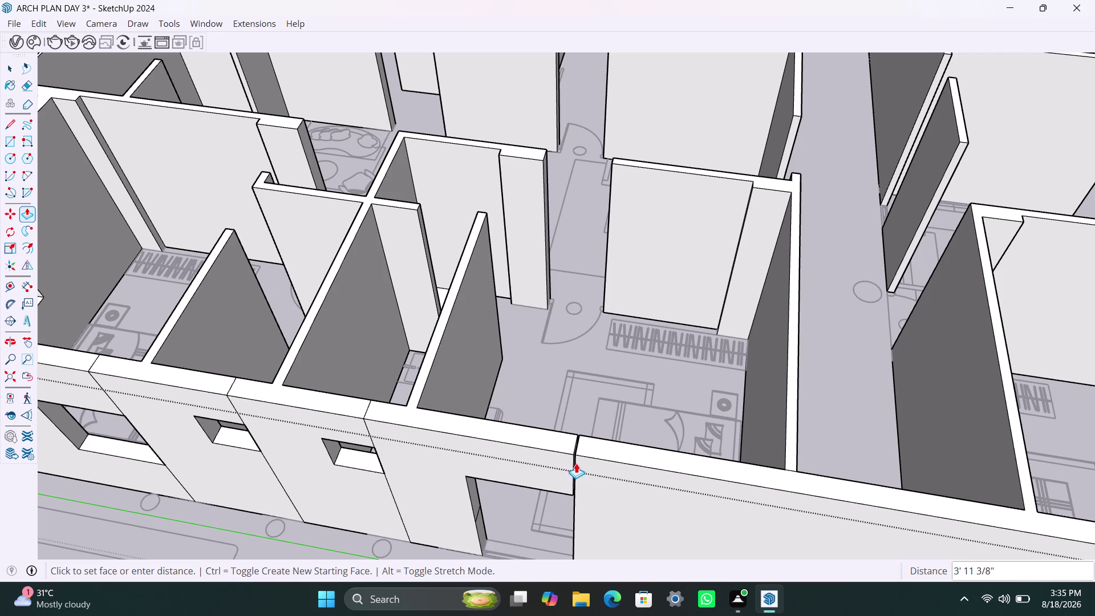
click(573, 472)
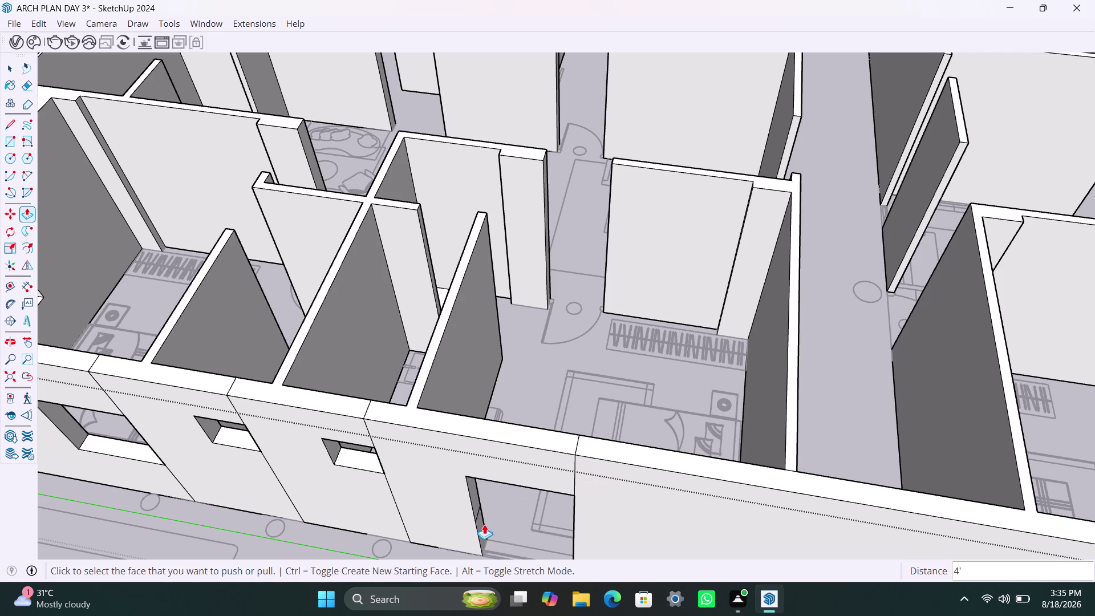
double_click(484, 527)
scroll(down, 3)
scroll(down, 3)
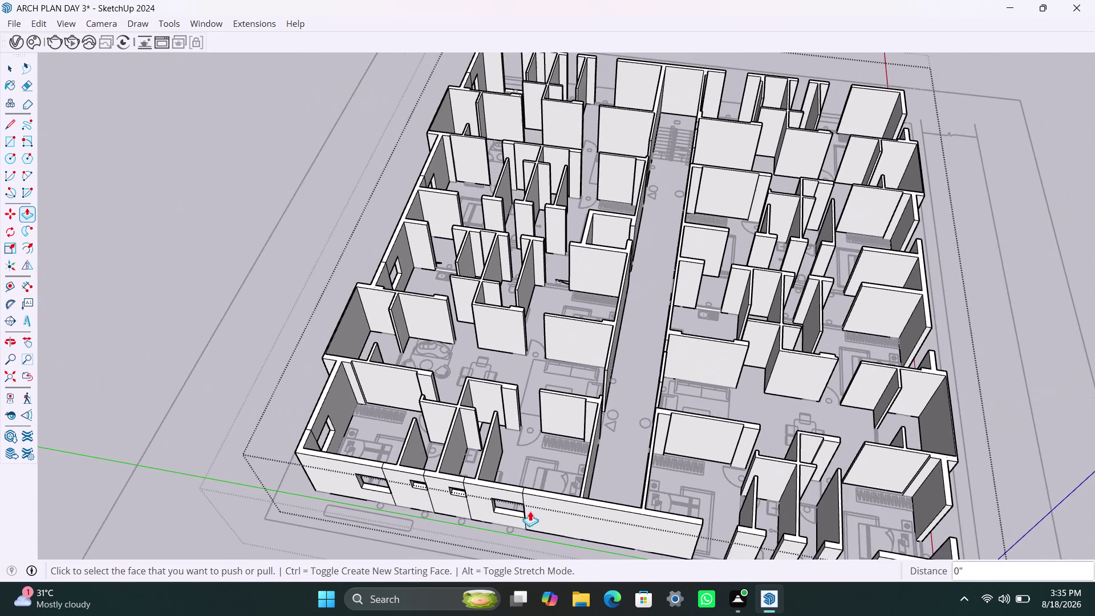
Copy the front wall's vertical end edge 3' and 4' across to mark the opening.
middle_drag(543, 511, 411, 487)
scroll(down, 3)
scroll(up, 3)
middle_drag(563, 501, 564, 502)
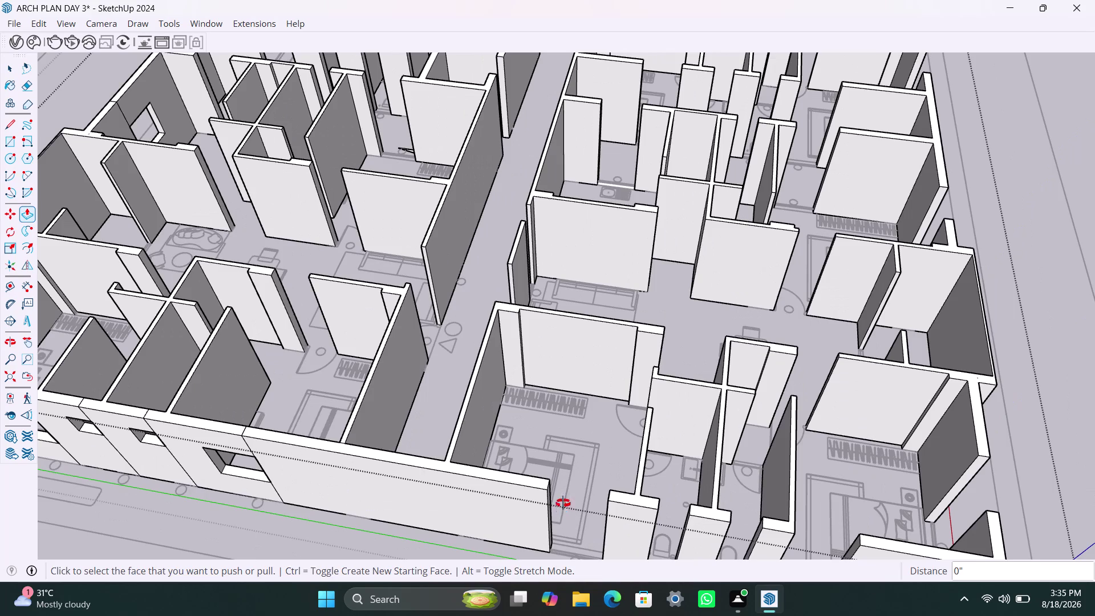
middle_drag(564, 503, 439, 488)
key(space)
click(466, 458)
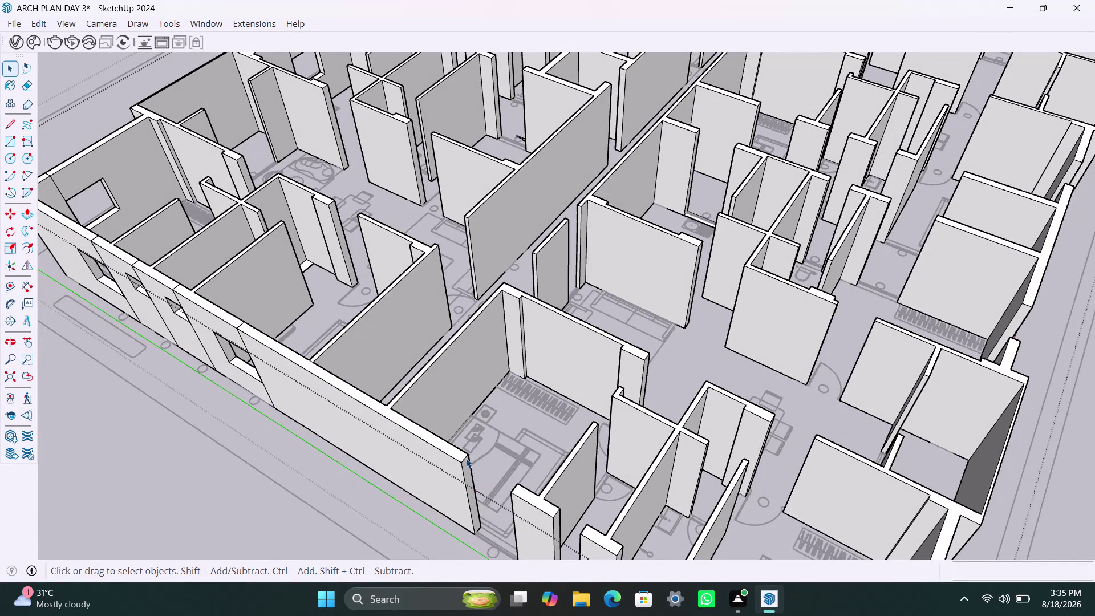
key(m)
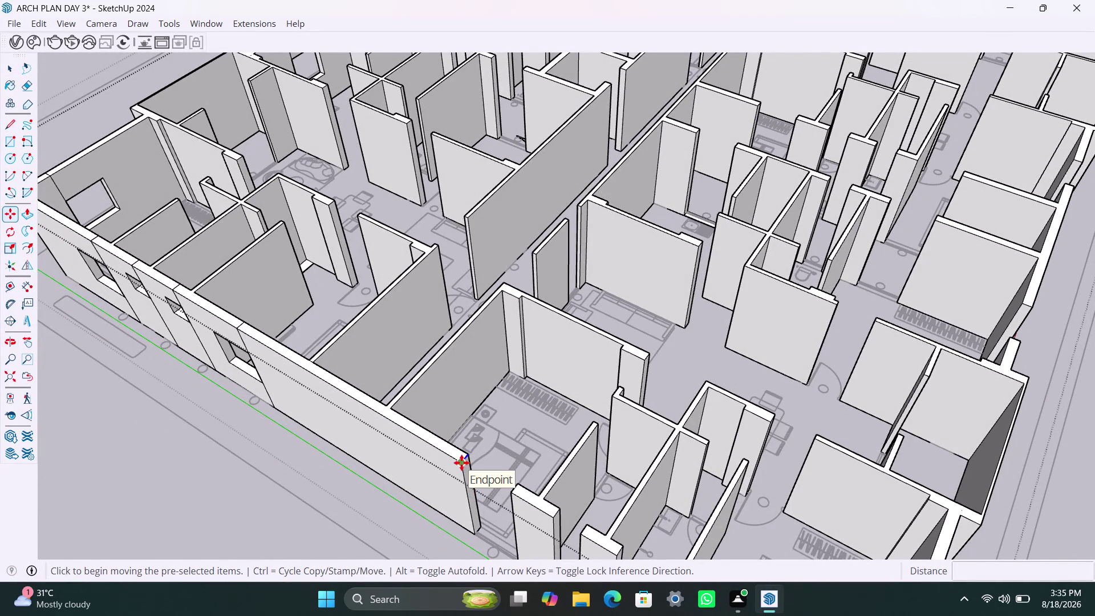
click(461, 462)
text(3')
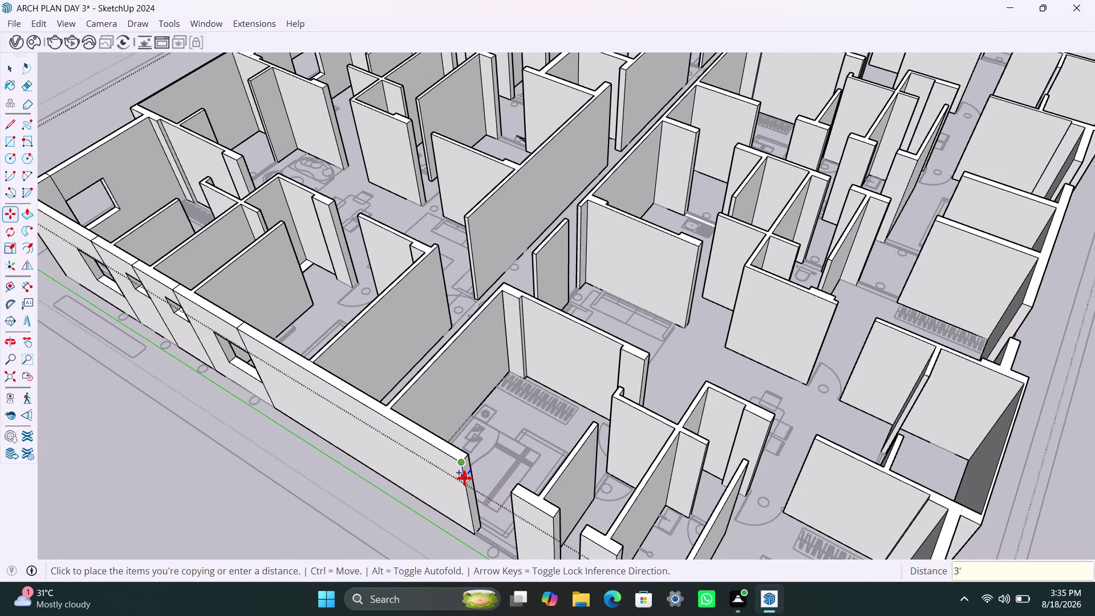
key(Return)
key(m)
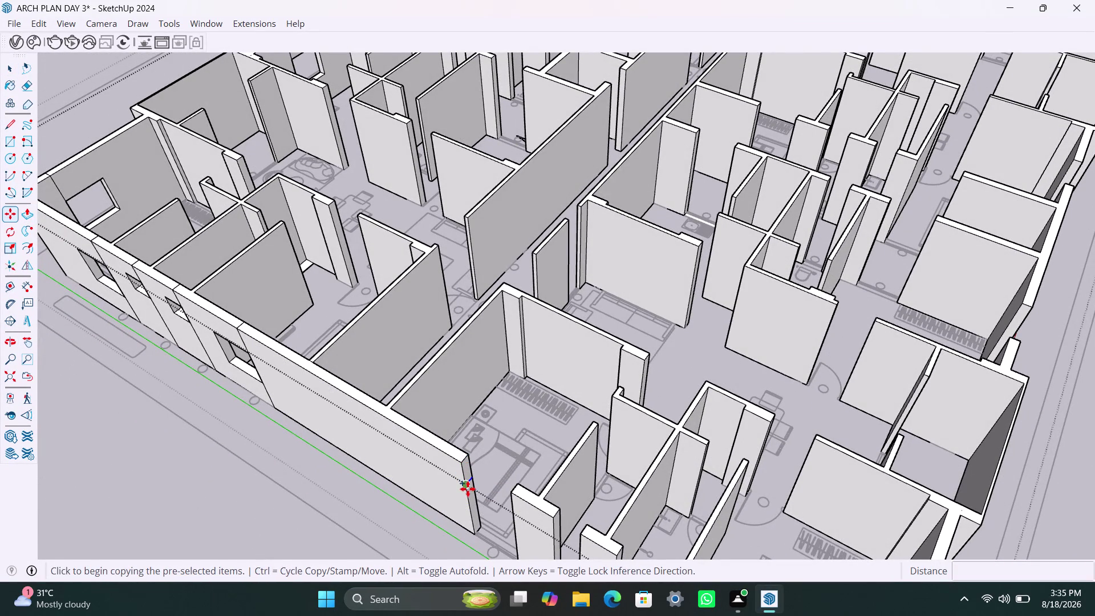
click(467, 489)
text(4')
key(Return)
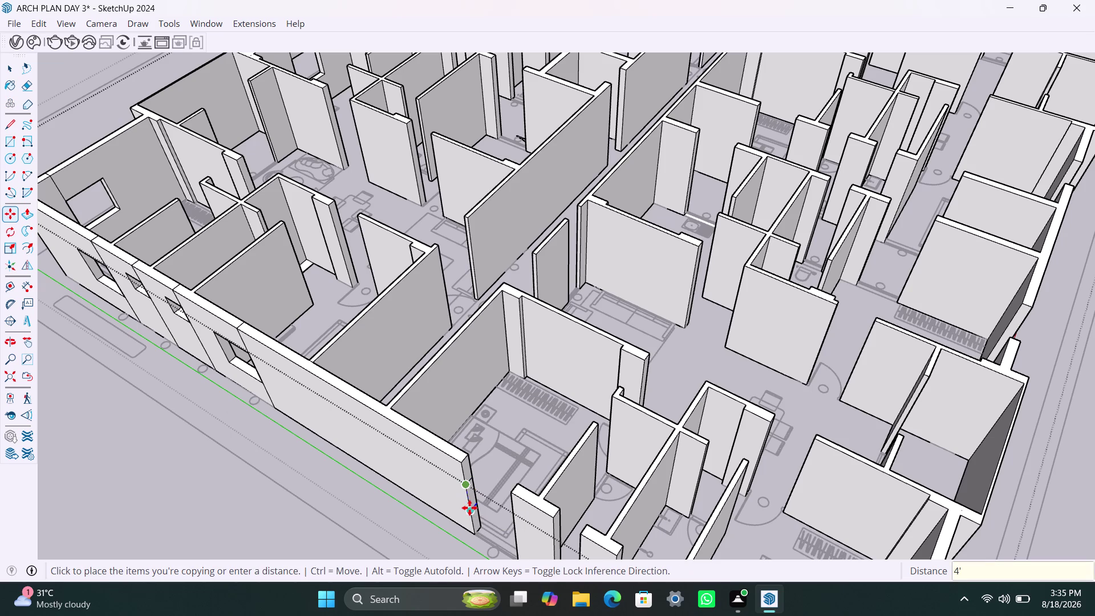
Push the new opening face through the front wall's end panel.
key(space)
click(467, 470)
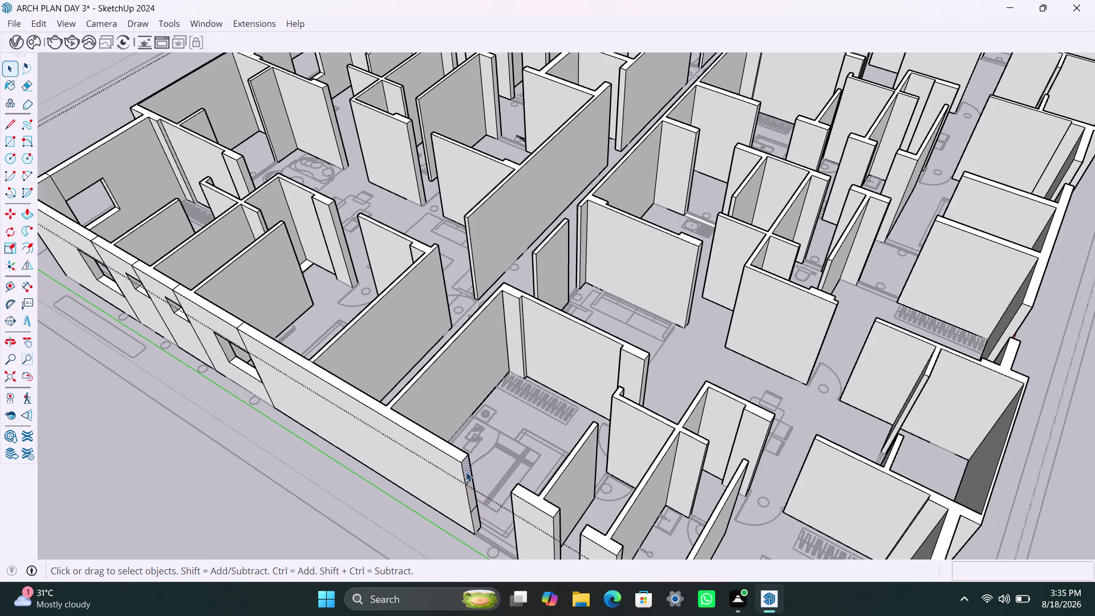
key(p)
click(466, 472)
click(516, 519)
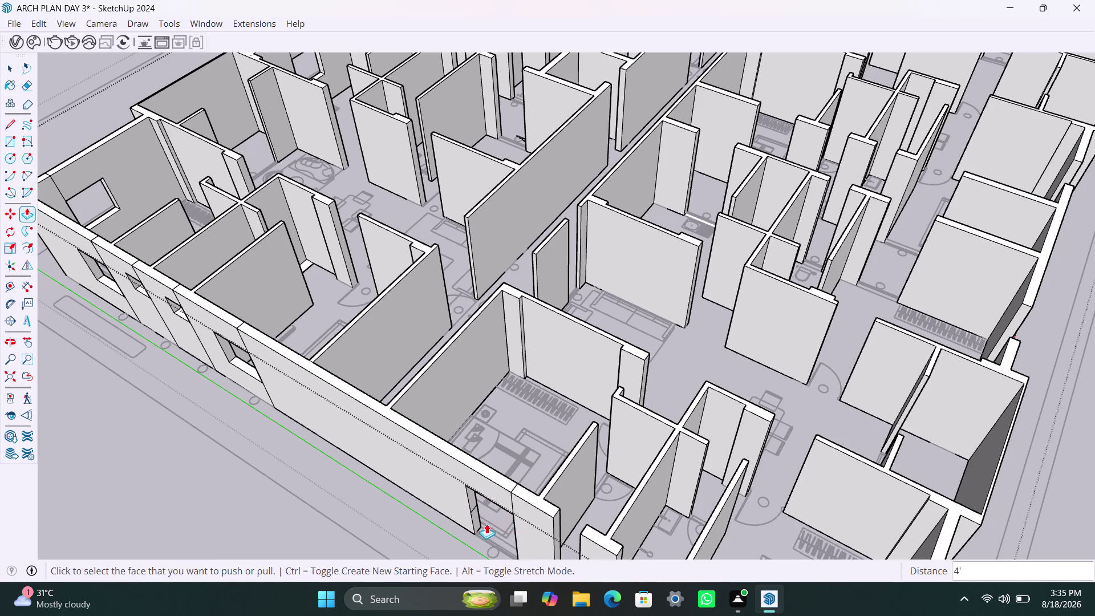
double_click(477, 520)
scroll(down, 3)
middle_drag(487, 512, 533, 499)
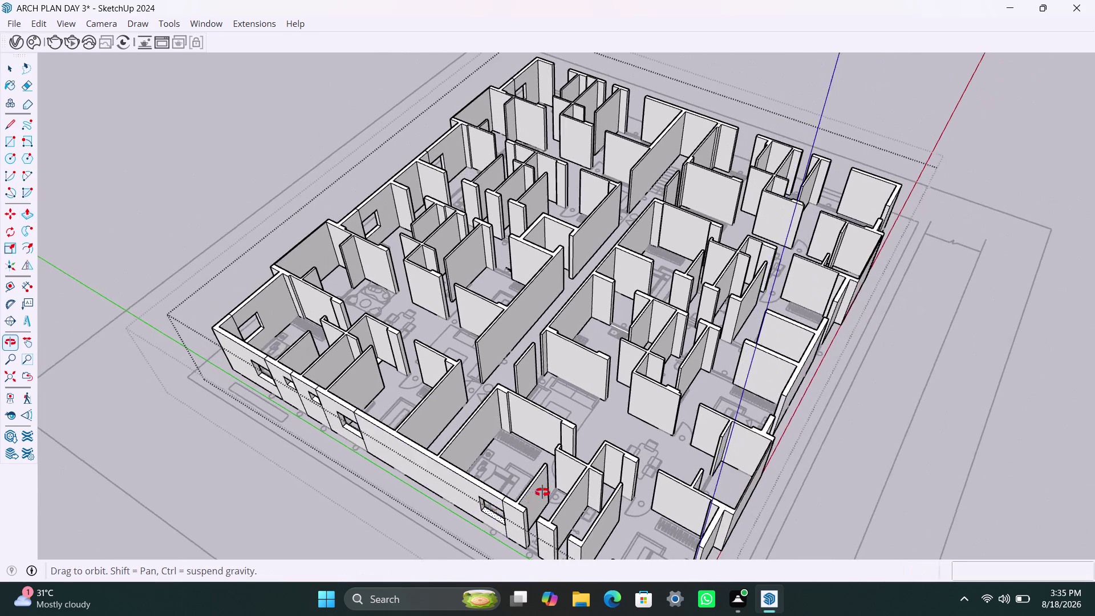
Copy the vertical edge beside the small window 2' over, correcting the typed 3 to 2'.
middle_drag(533, 499, 595, 474)
scroll(up, 3)
middle_drag(656, 476, 539, 469)
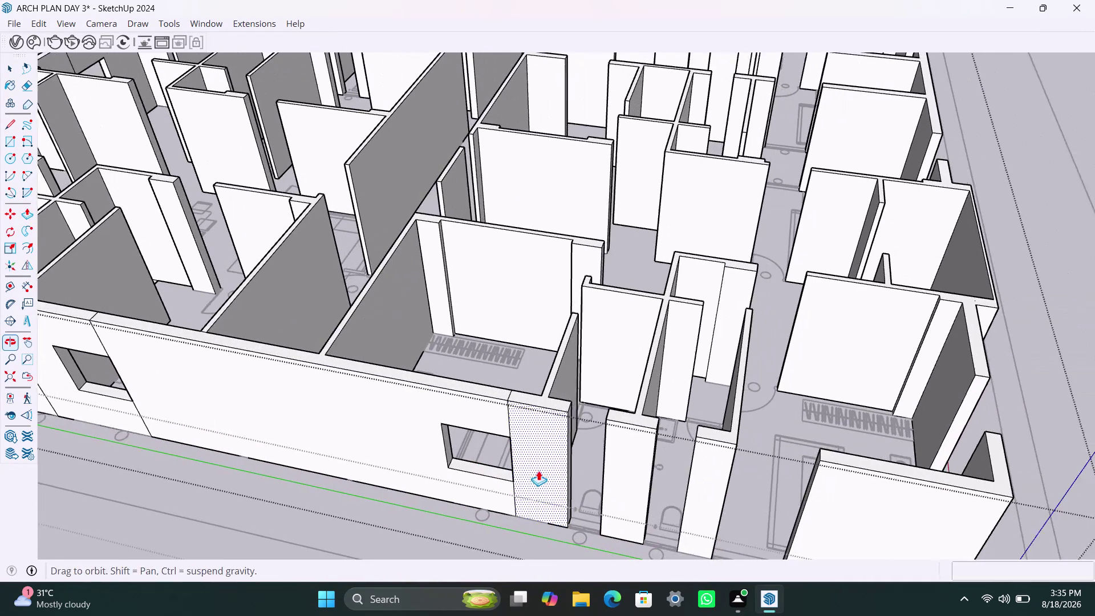
scroll(up, 3)
key(space)
click(560, 393)
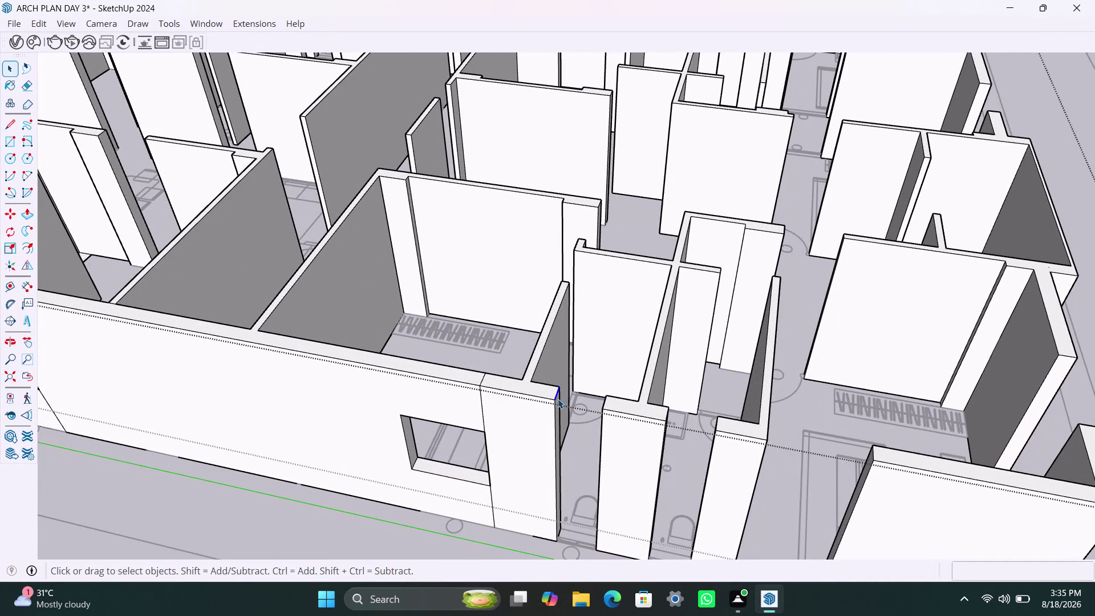
key(m)
click(556, 403)
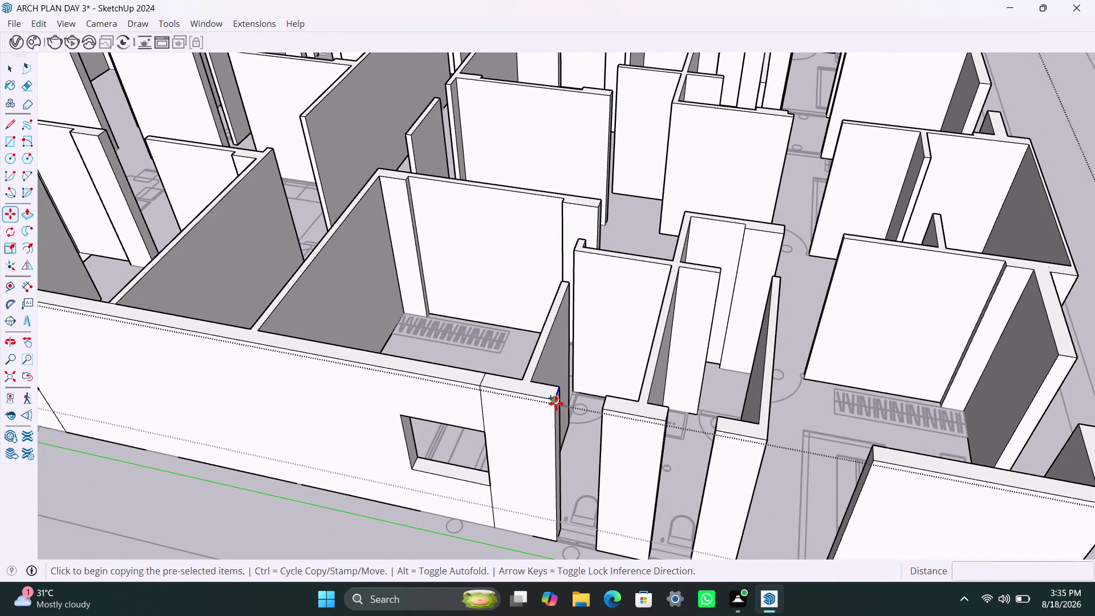
key(3)
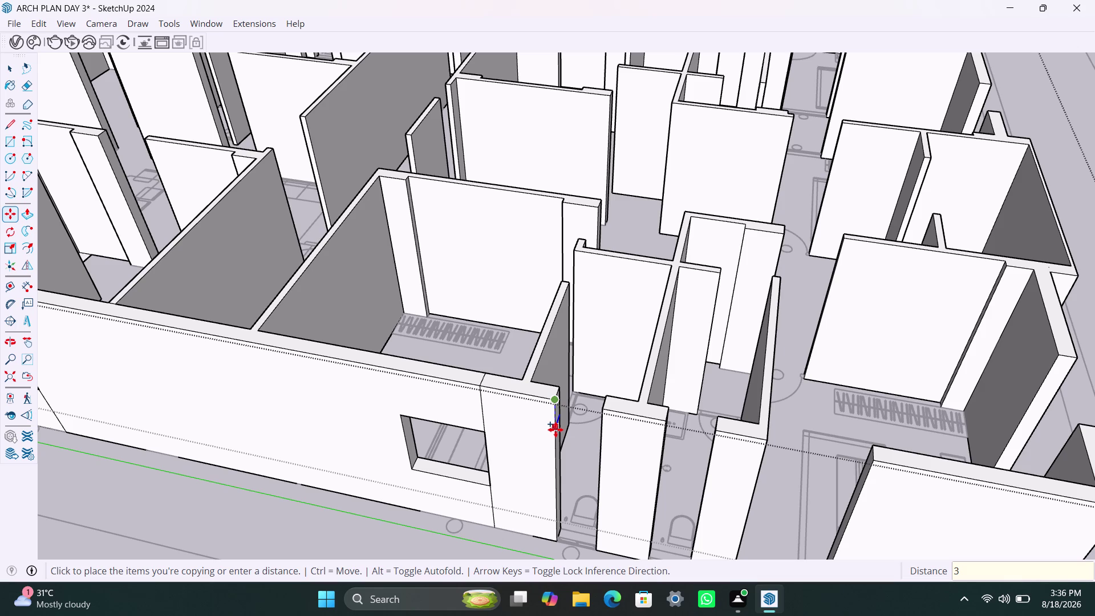
key(BackSpace)
key(2)
key(apostrophe)
key(Return)
Make a second copy of the edge at a 2' offset.
key(m)
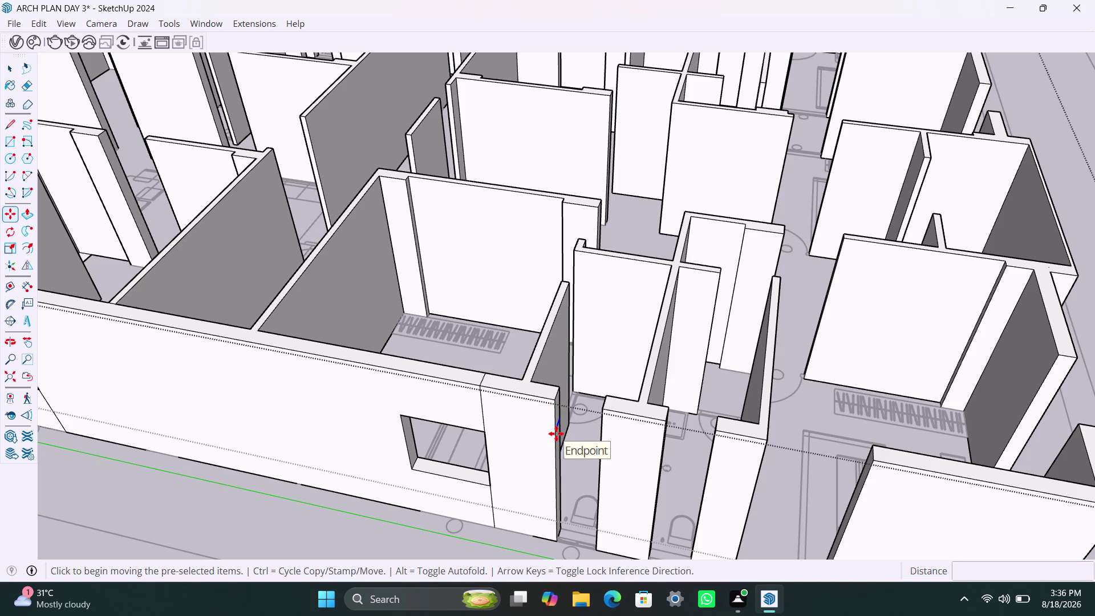
click(556, 434)
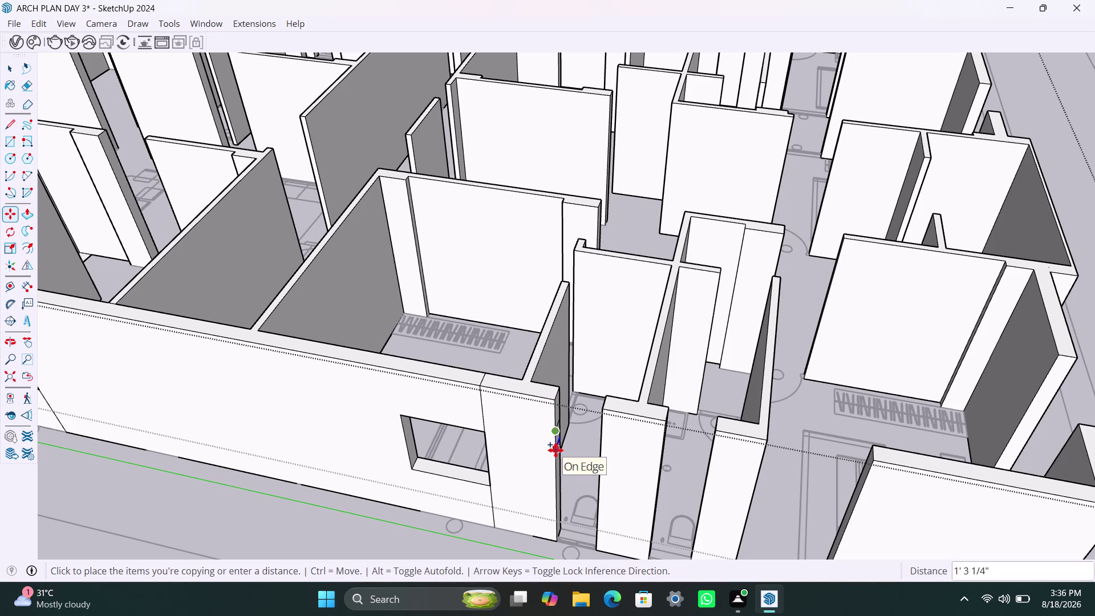
text(2')
key(Return)
key(space)
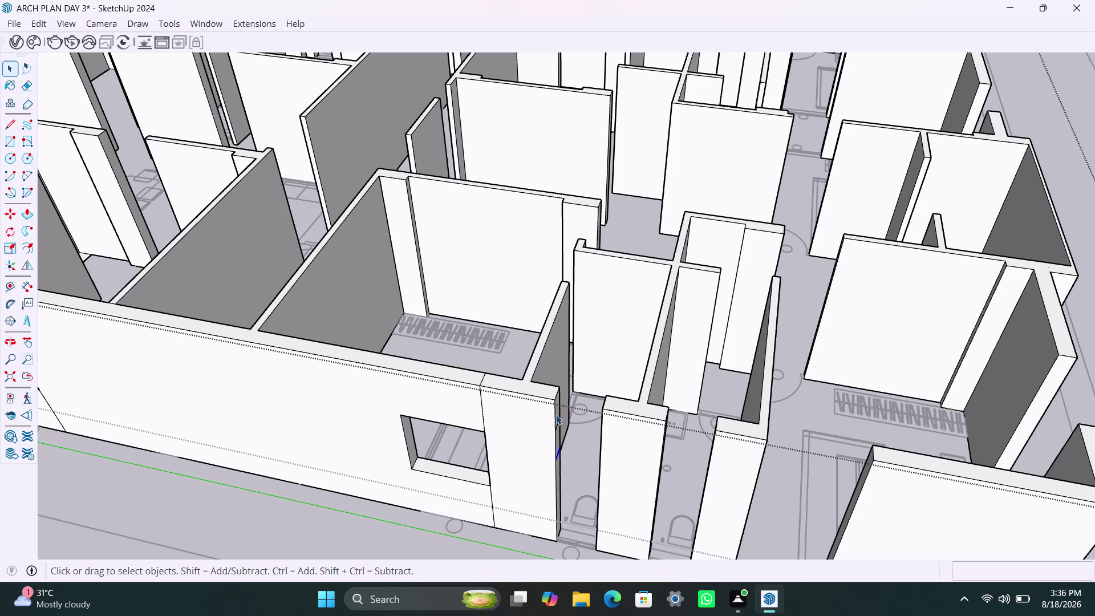
Push the door-sized face through the wall beside the small window.
click(556, 415)
click(558, 415)
scroll(up, 3)
scroll(up, 3)
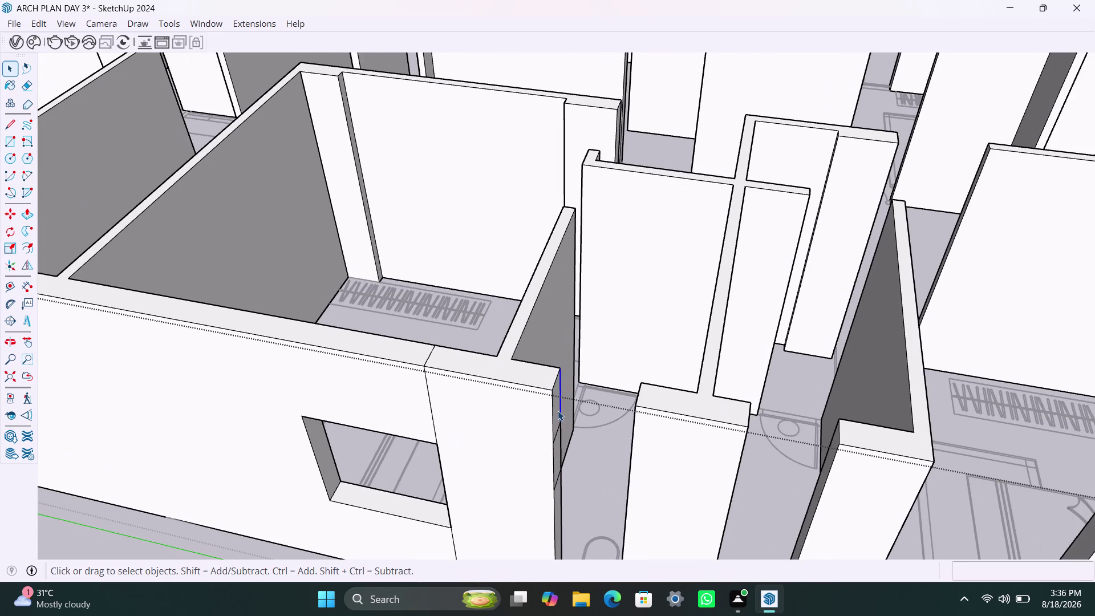
click(556, 417)
key(p)
click(557, 420)
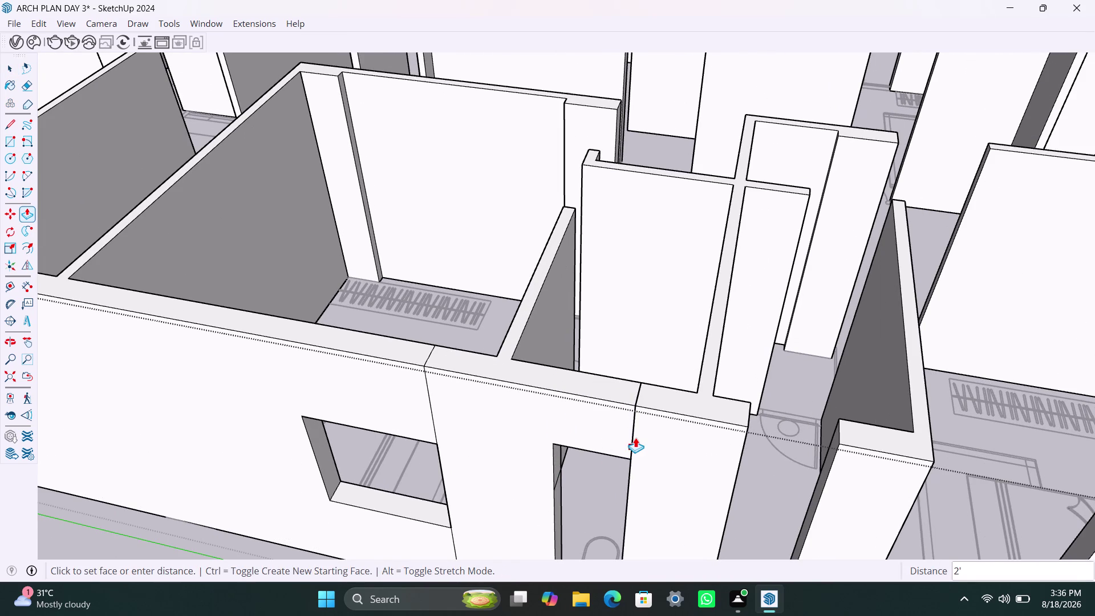
click(631, 451)
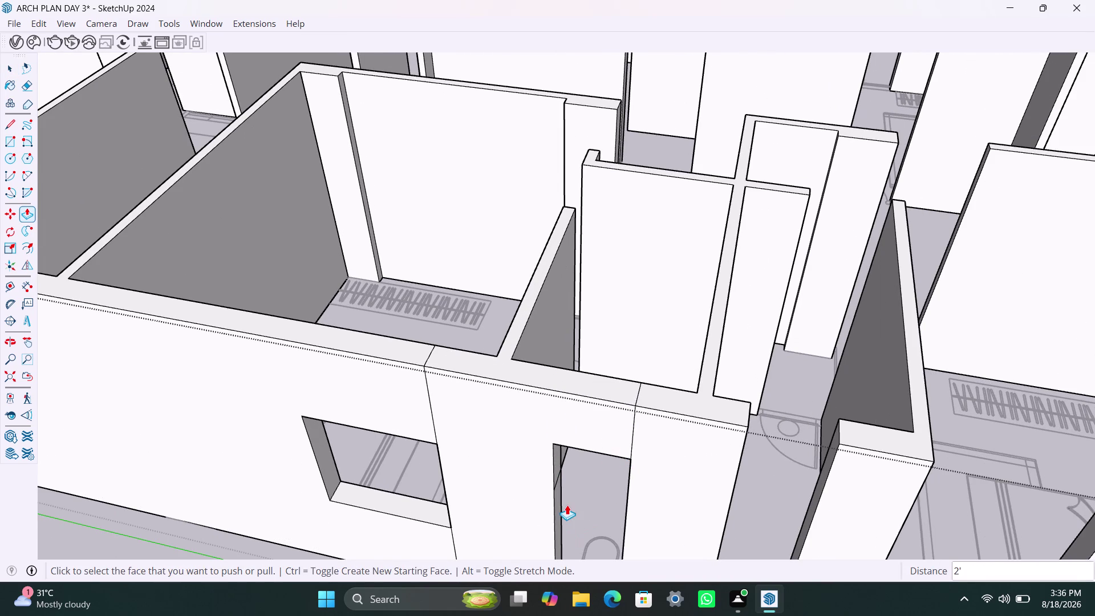
scroll(down, 3)
middle_drag(566, 509, 580, 458)
scroll(up, 3)
double_click(576, 476)
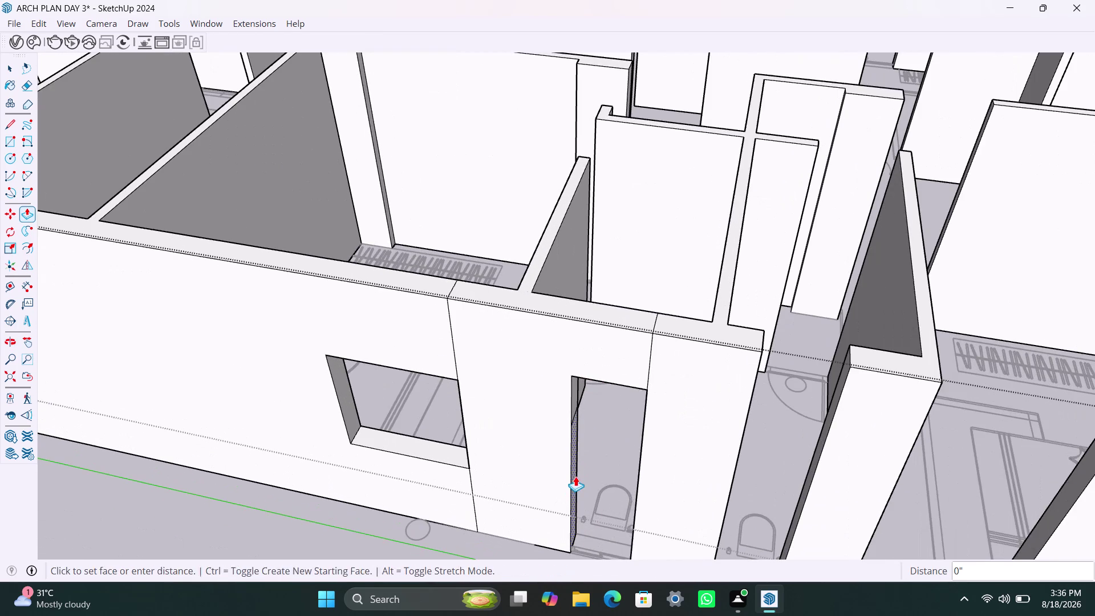
scroll(down, 3)
middle_drag(632, 498, 520, 481)
scroll(up, 3)
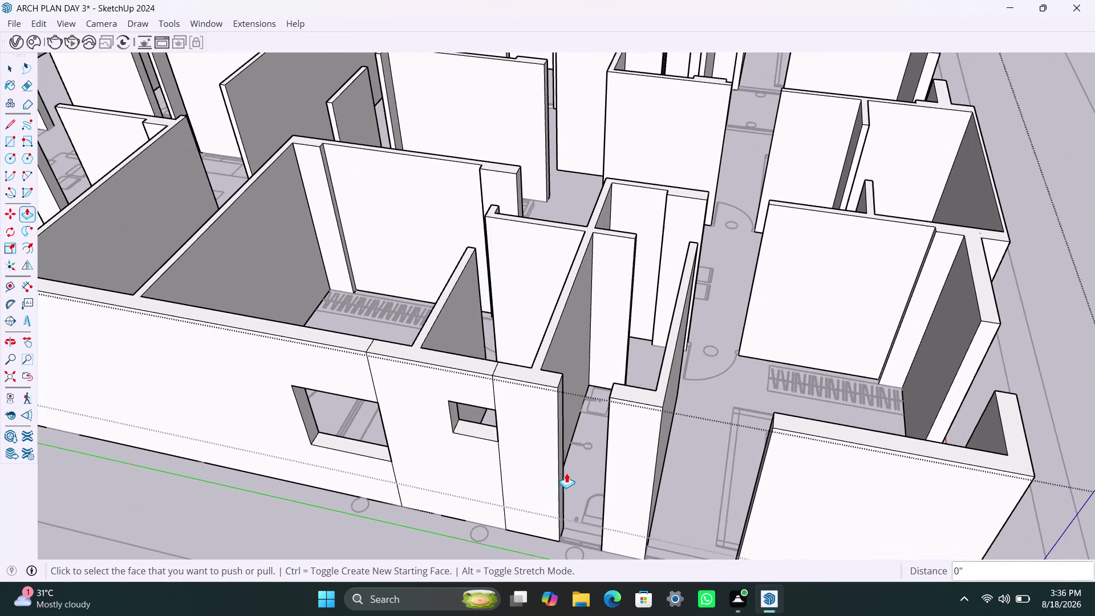
Copy the next wall section's vertical edge twice at 2' offsets.
key(space)
click(562, 382)
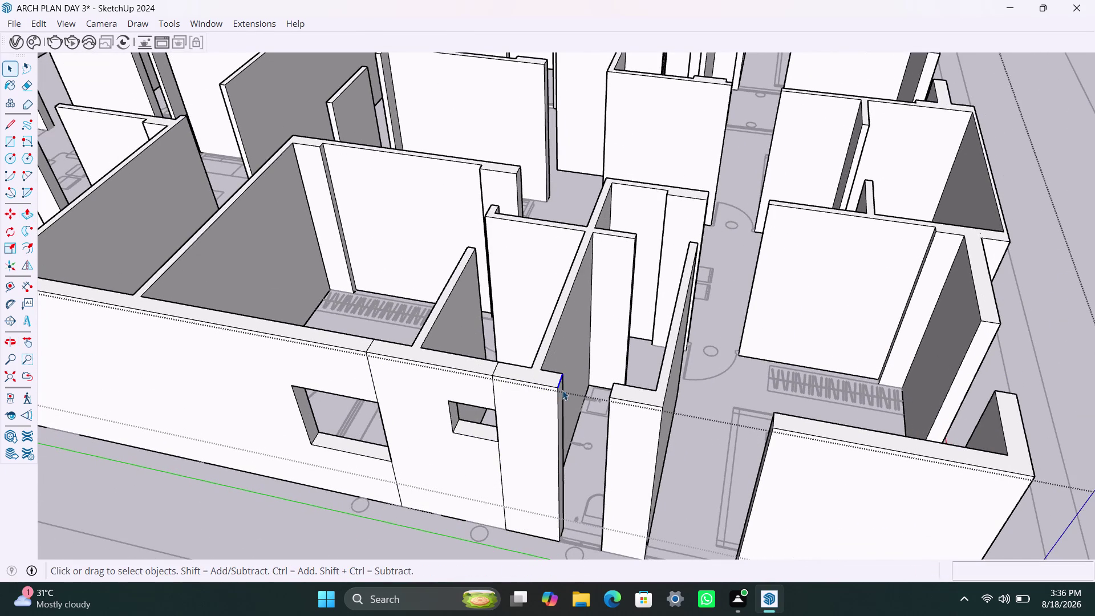
key(m)
click(560, 391)
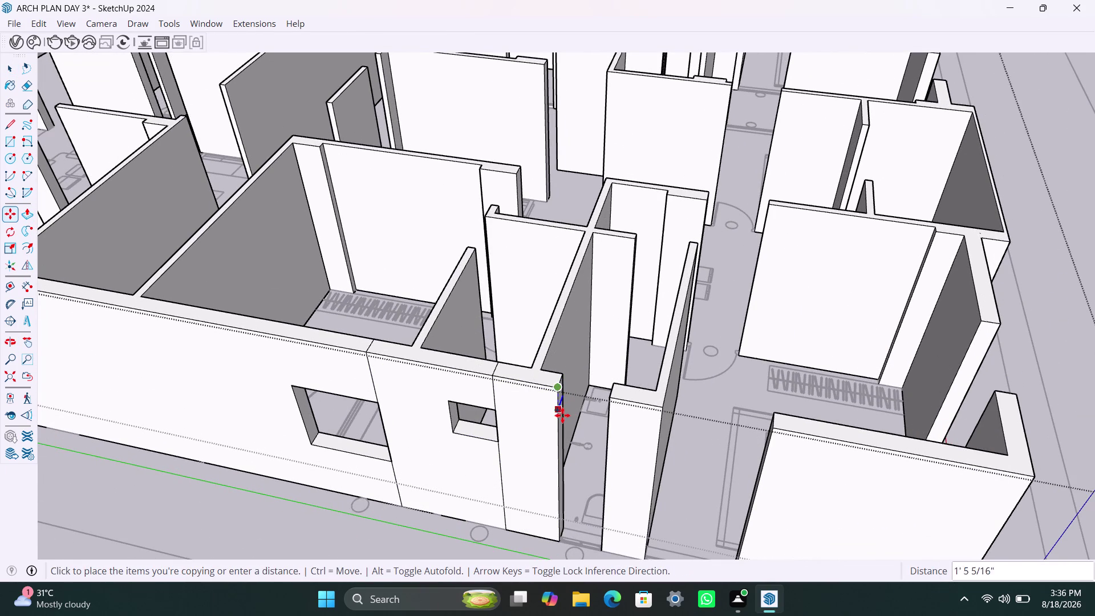
text(2)
text(')
key(Return)
key(m)
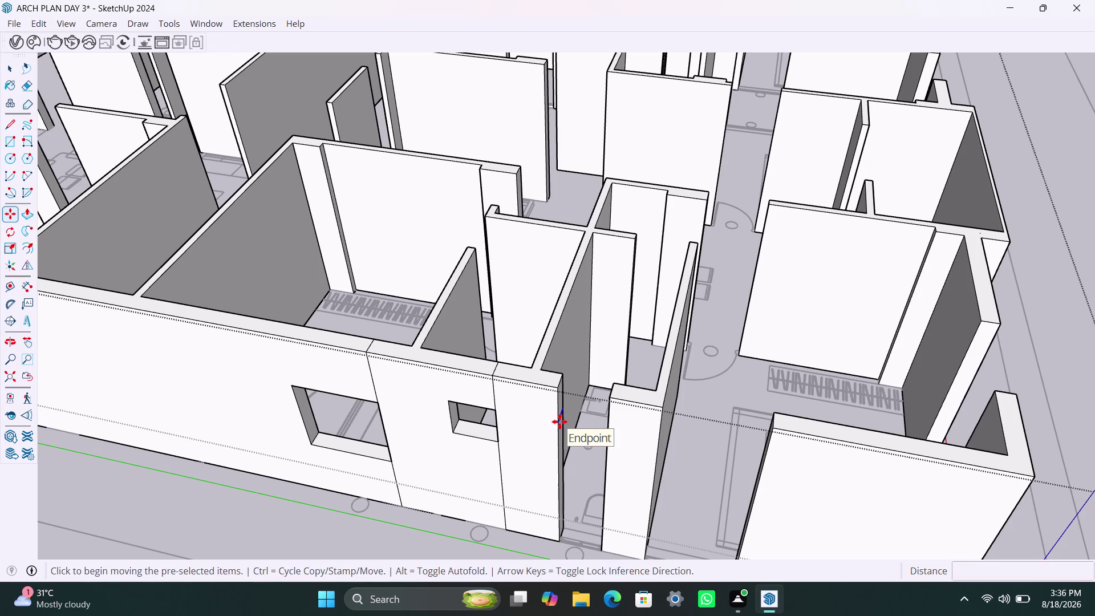
click(559, 421)
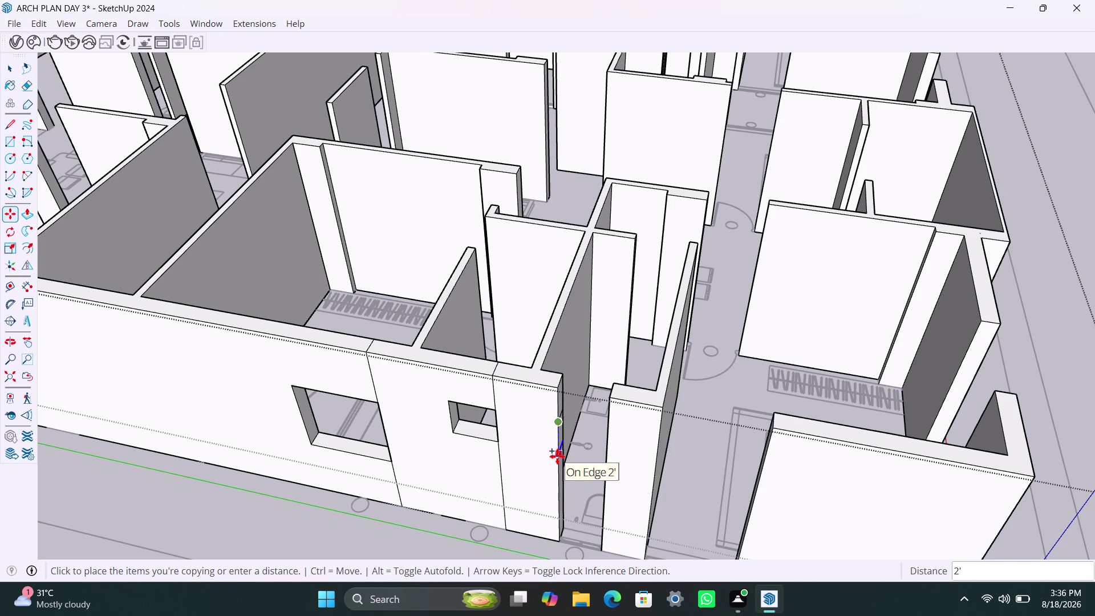
text(2')
key(Return)
key(space)
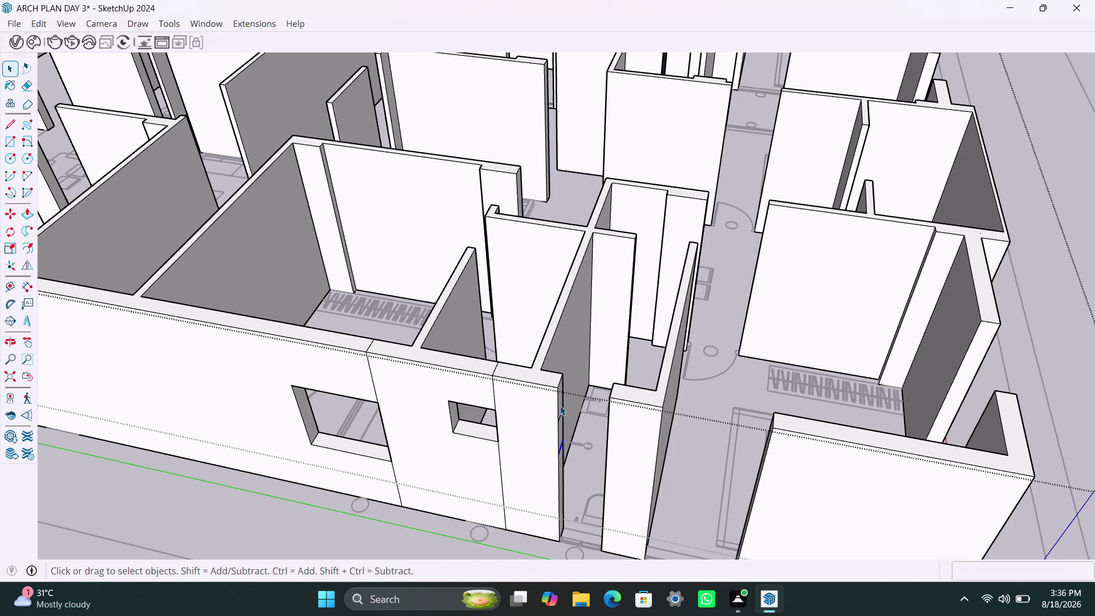
Push the enclosed door-sized face fully through the wall.
click(560, 404)
key(p)
click(561, 405)
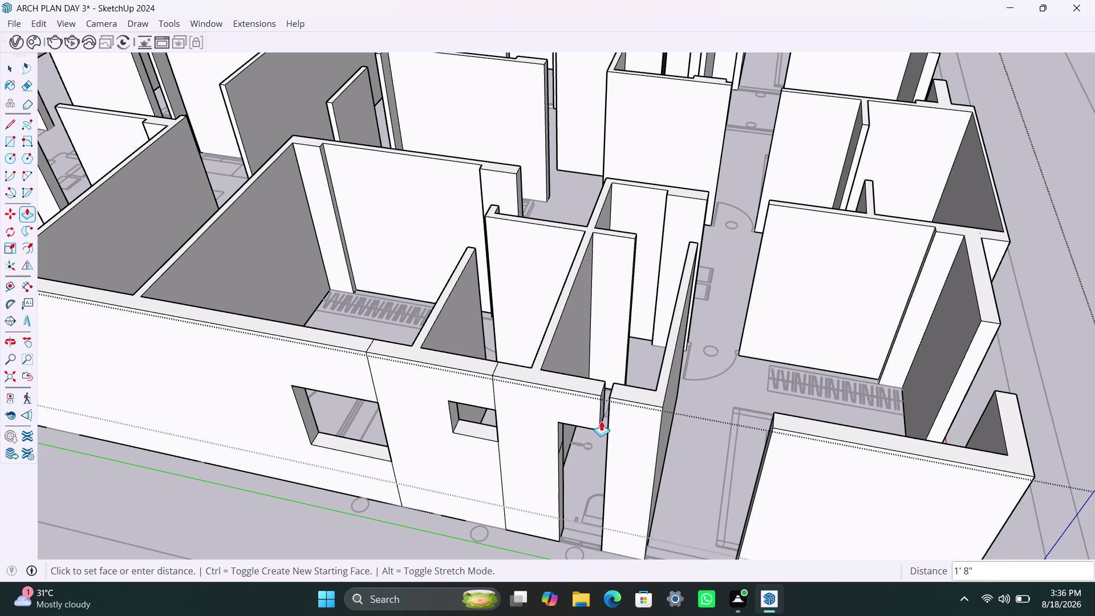
click(609, 432)
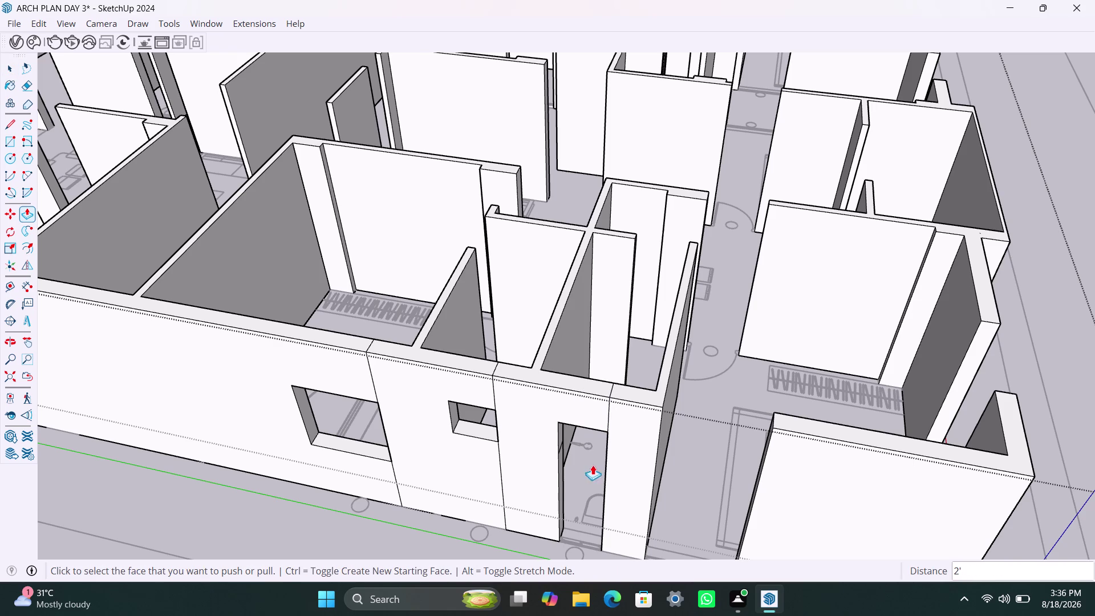
double_click(561, 492)
scroll(down, 3)
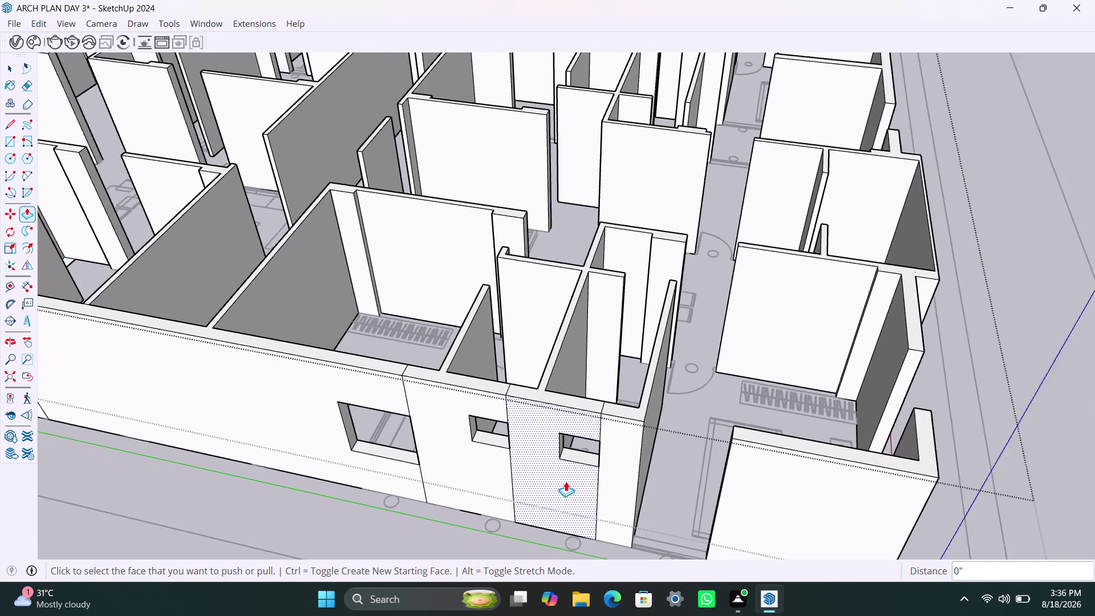
scroll(down, 3)
middle_drag(559, 481, 436, 474)
key(space)
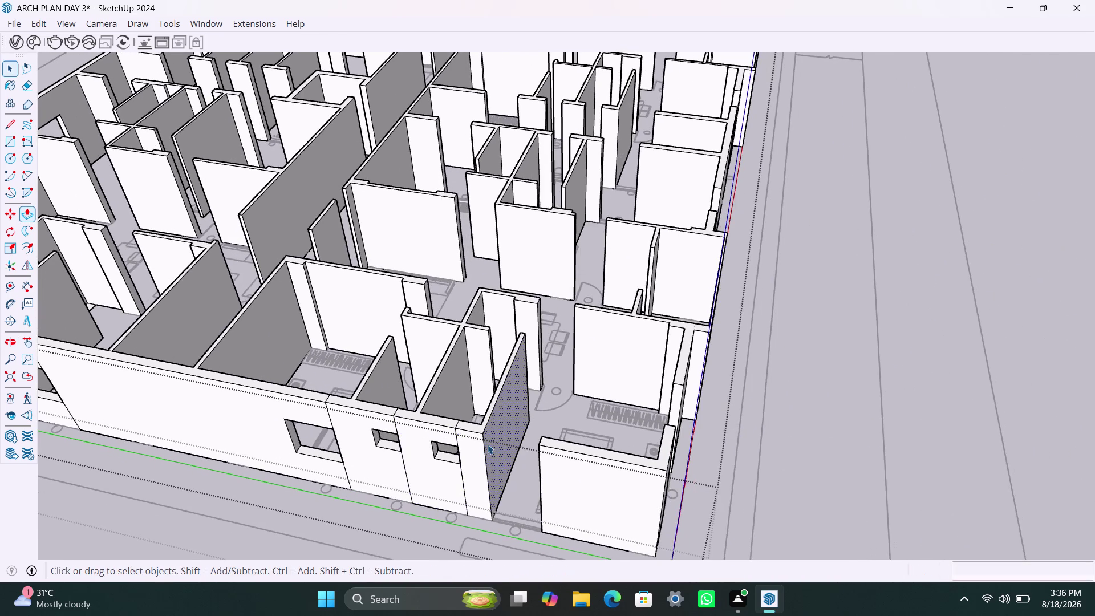
Copy the far wall's vertical edge at 3' and 4' offsets.
scroll(up, 3)
middle_drag(535, 467, 718, 471)
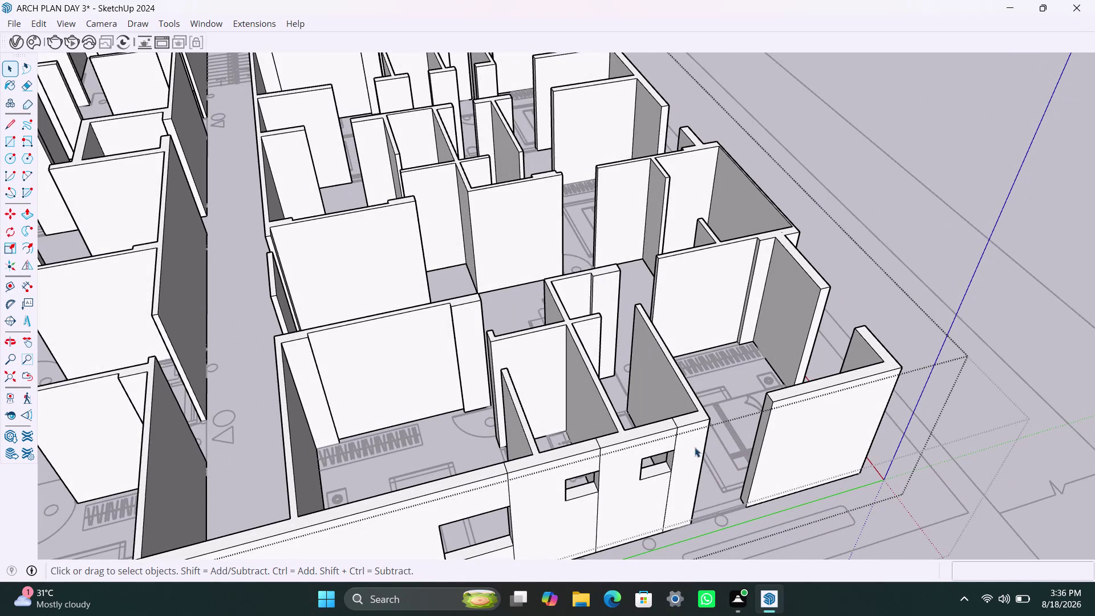
scroll(up, 3)
click(768, 390)
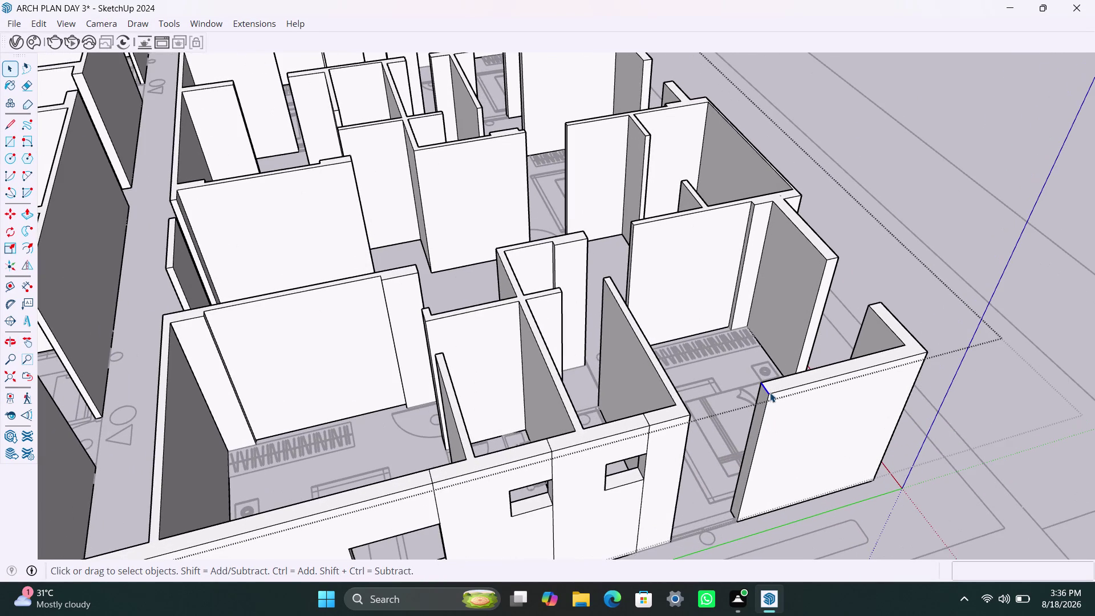
key(m)
click(772, 395)
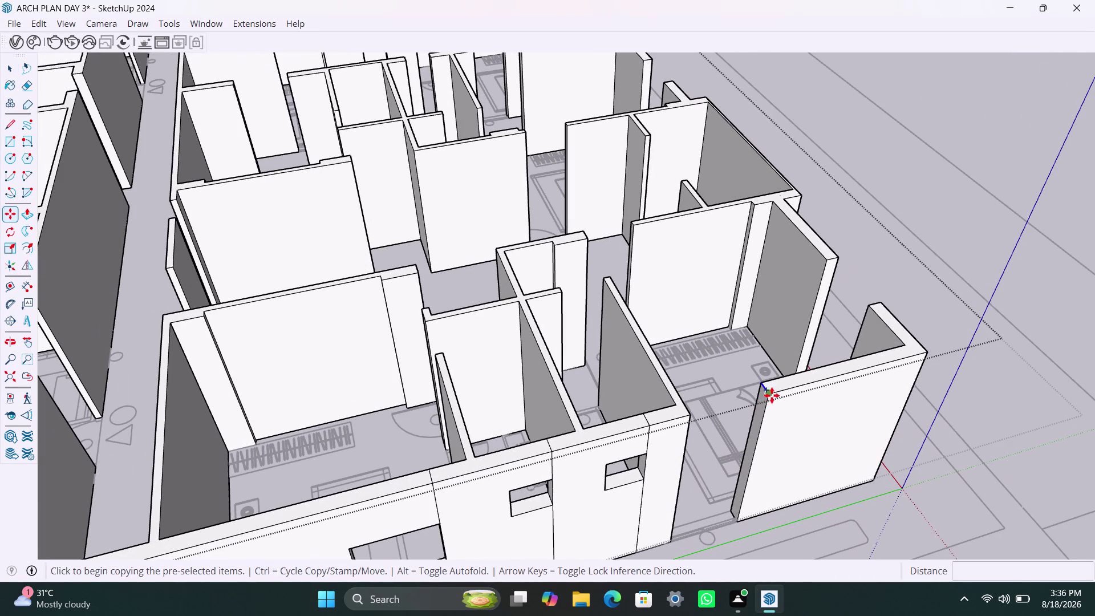
text(3)
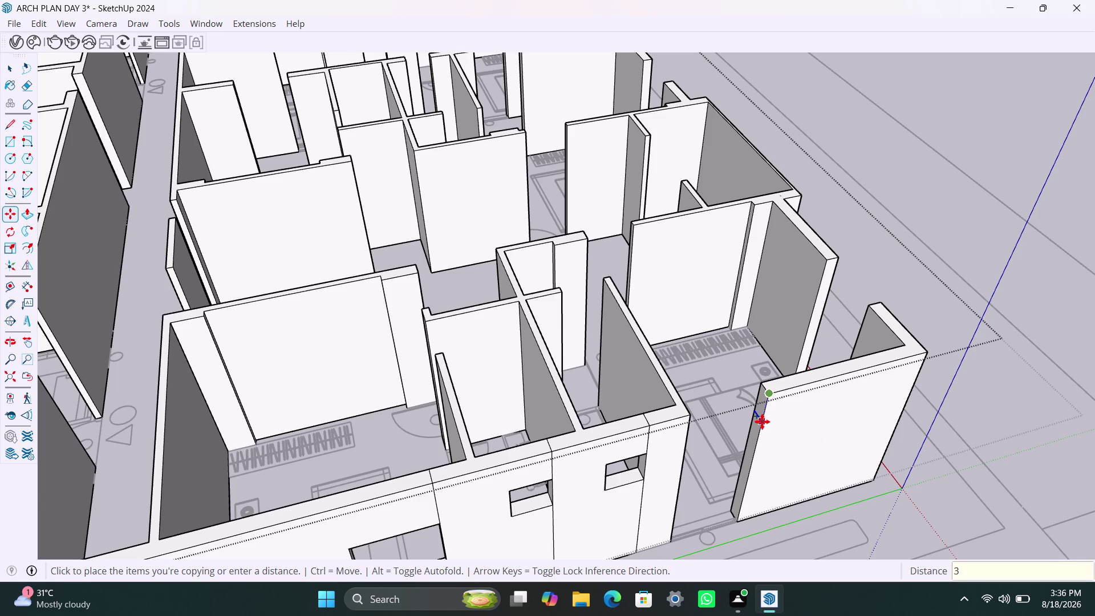
text(')
key(Return)
key(m)
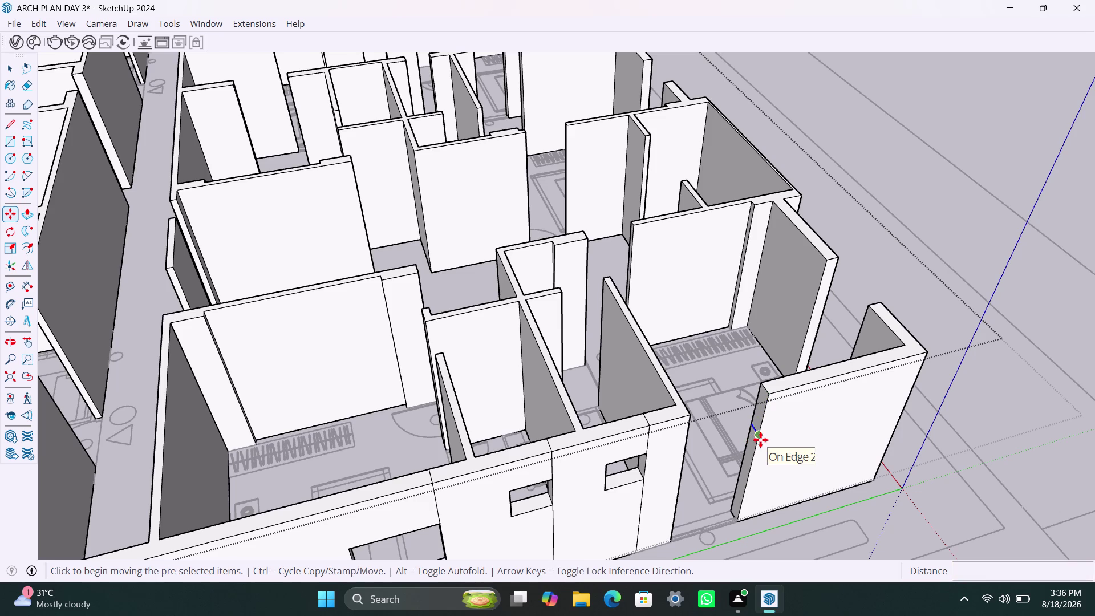
click(761, 440)
text(4)
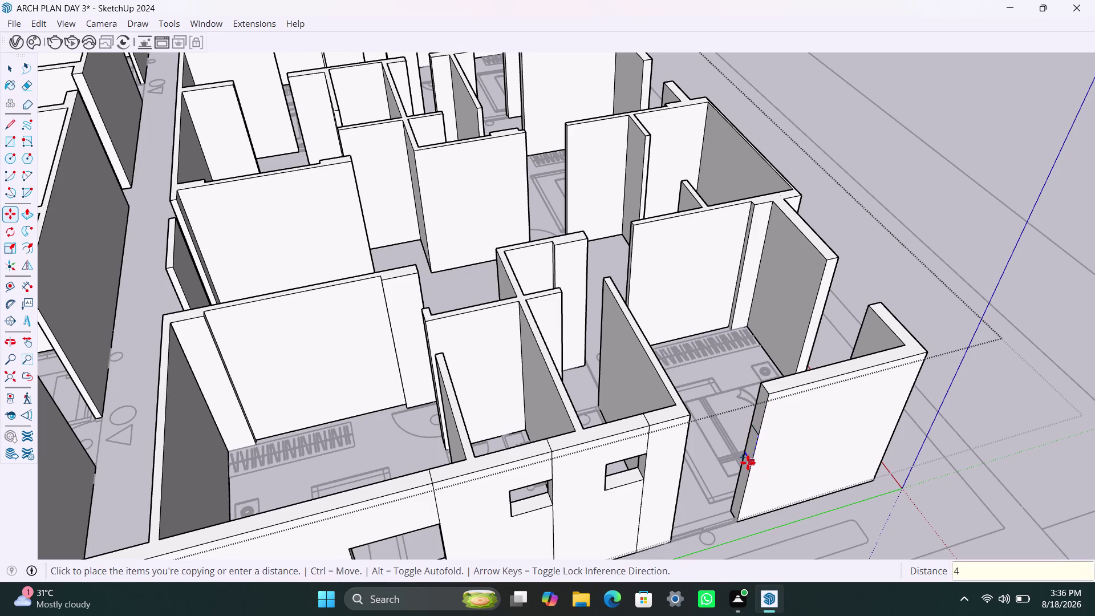
text(')
key(Return)
key(space)
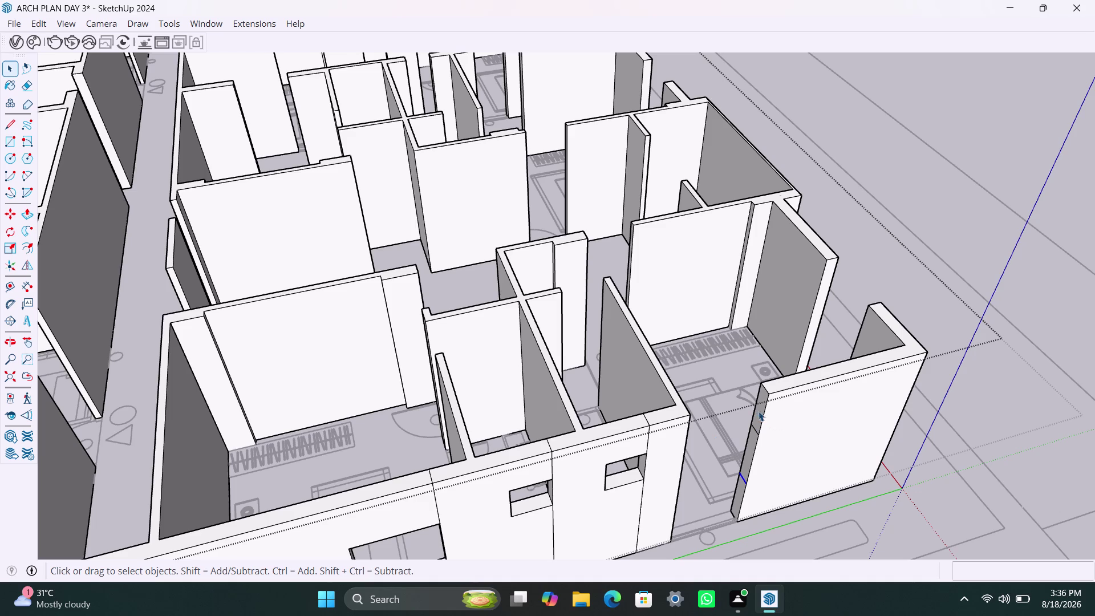
Push the face between the new edges fully through the far wall.
scroll(down, 3)
middle_drag(742, 460, 701, 453)
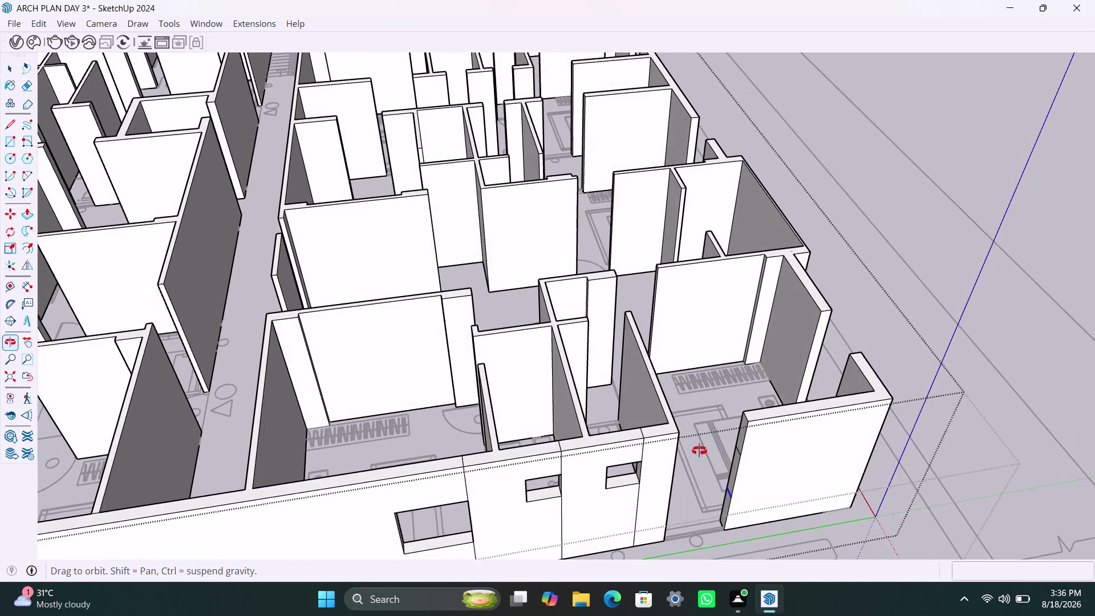
middle_drag(701, 453, 681, 439)
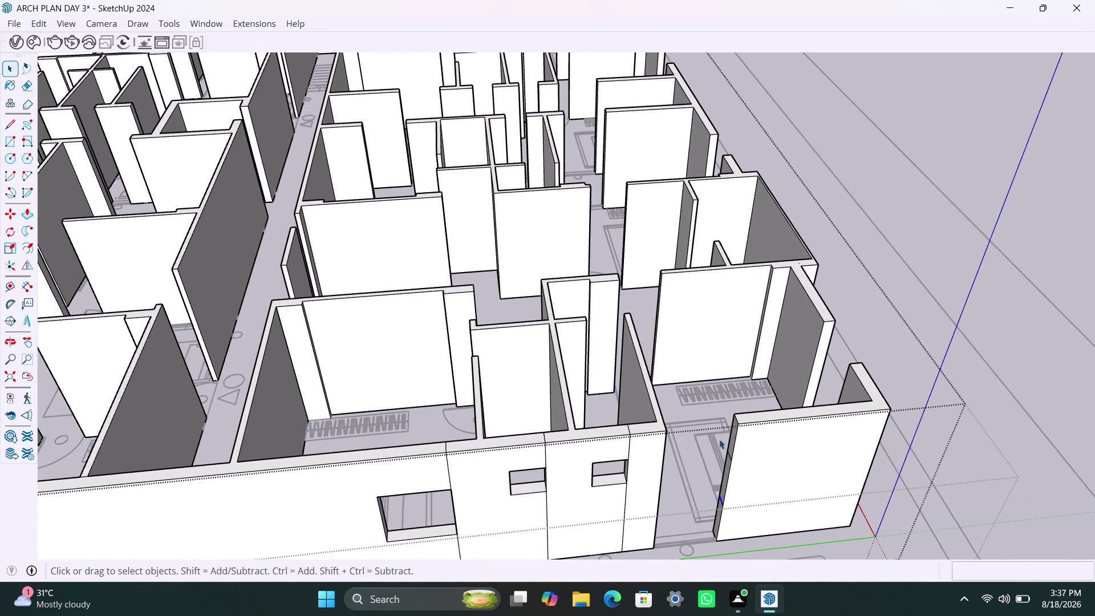
scroll(up, 3)
click(732, 434)
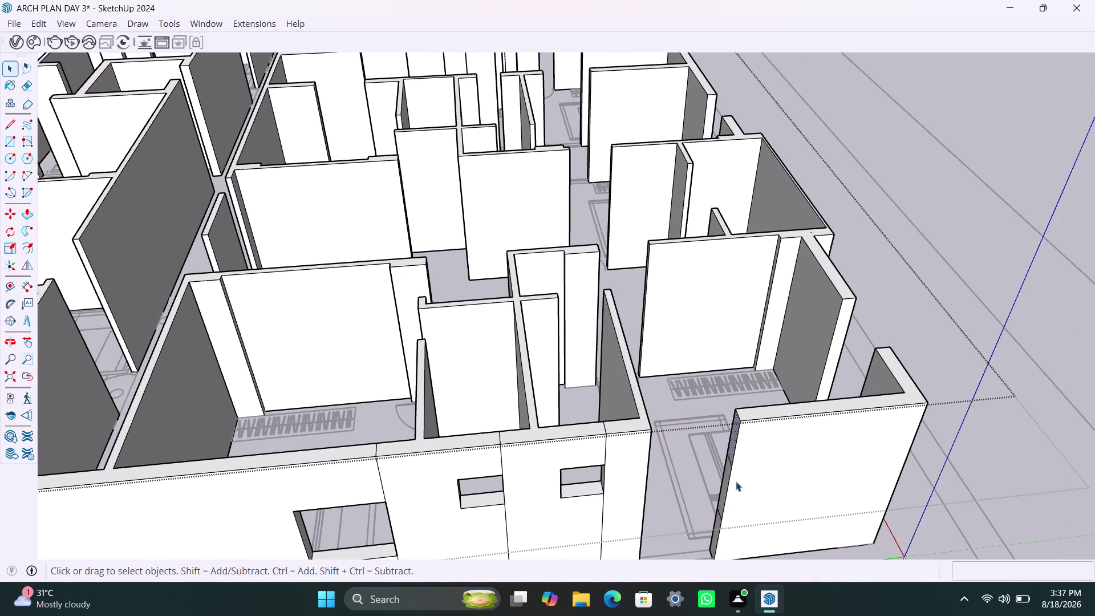
key(p)
click(731, 443)
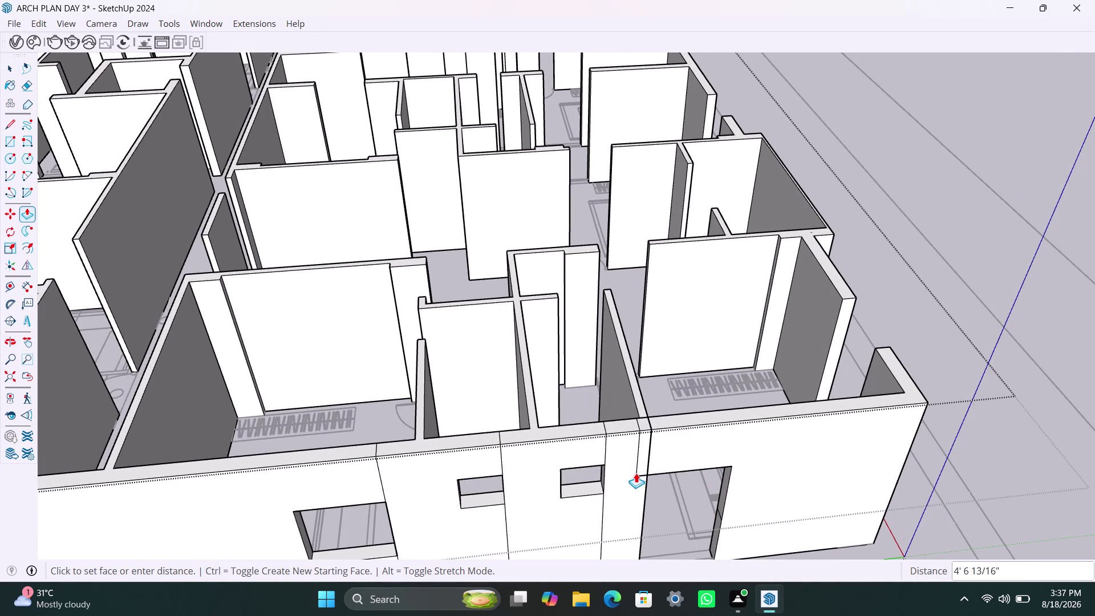
click(648, 468)
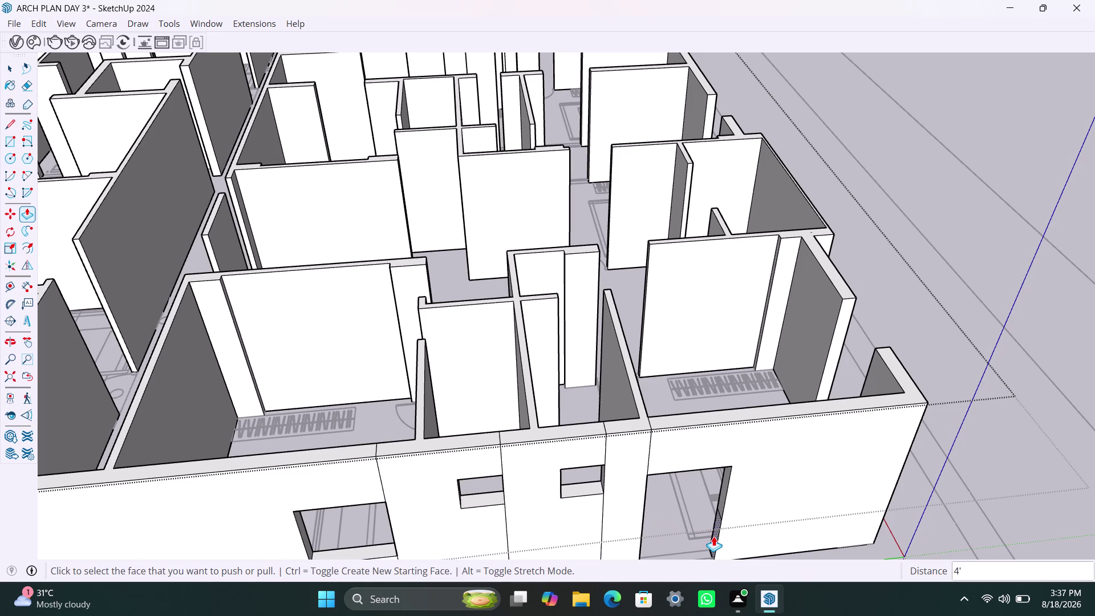
double_click(713, 536)
Orbit out to view the whole apartment floor plan.
scroll(down, 3)
middle_drag(869, 480, 535, 445)
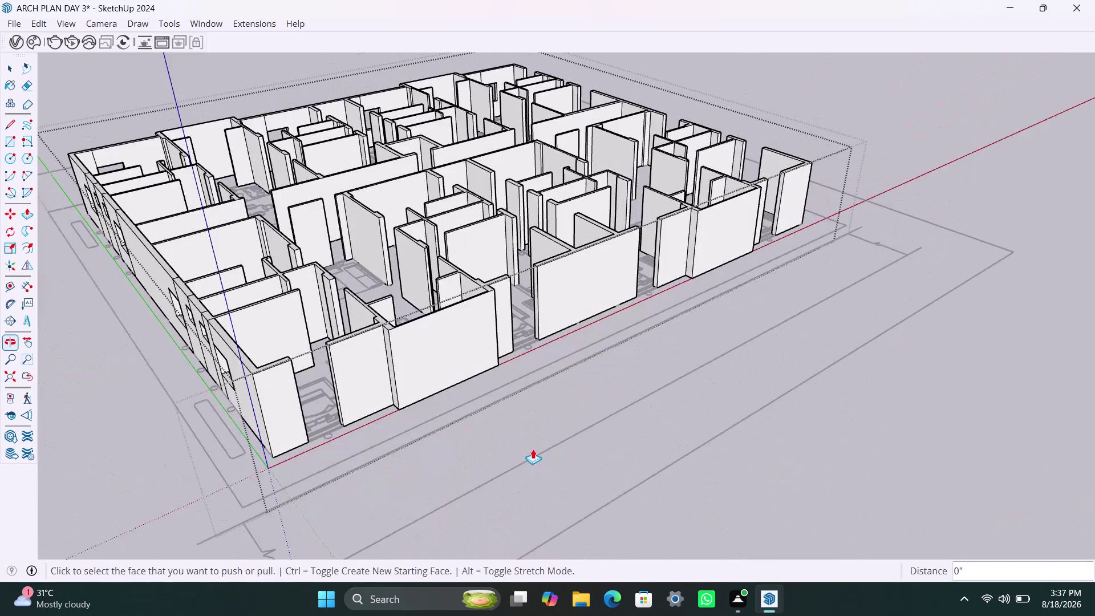
scroll(down, 3)
middle_drag(809, 232, 844, 294)
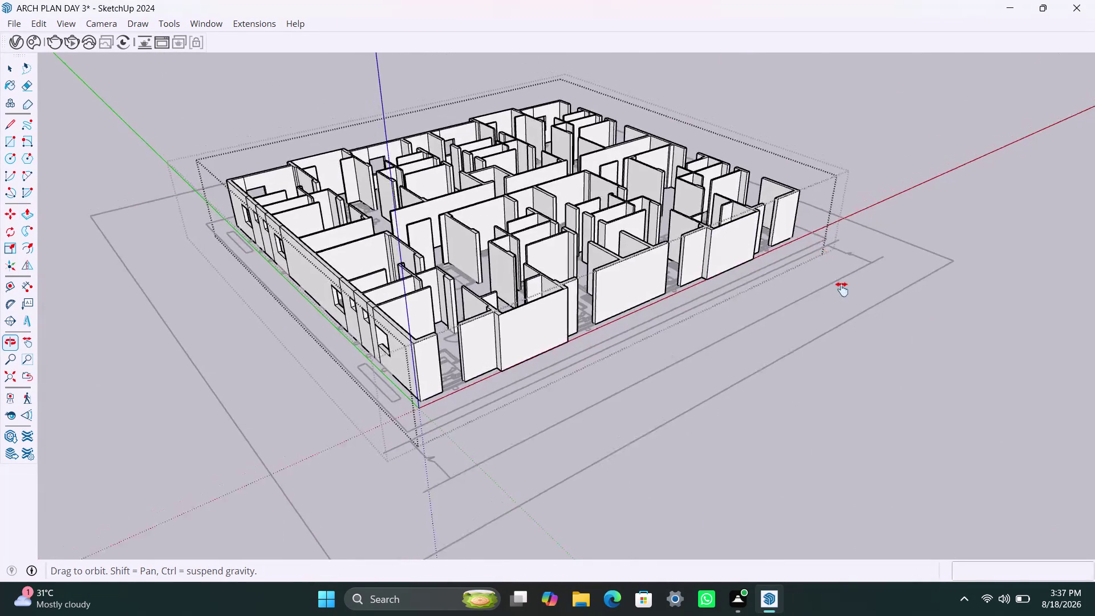
middle_drag(844, 294, 868, 421)
scroll(up, 3)
Orbit, tilt down and zoom until the lower-left room's front wall is centred in view.
middle_drag(683, 463, 551, 386)
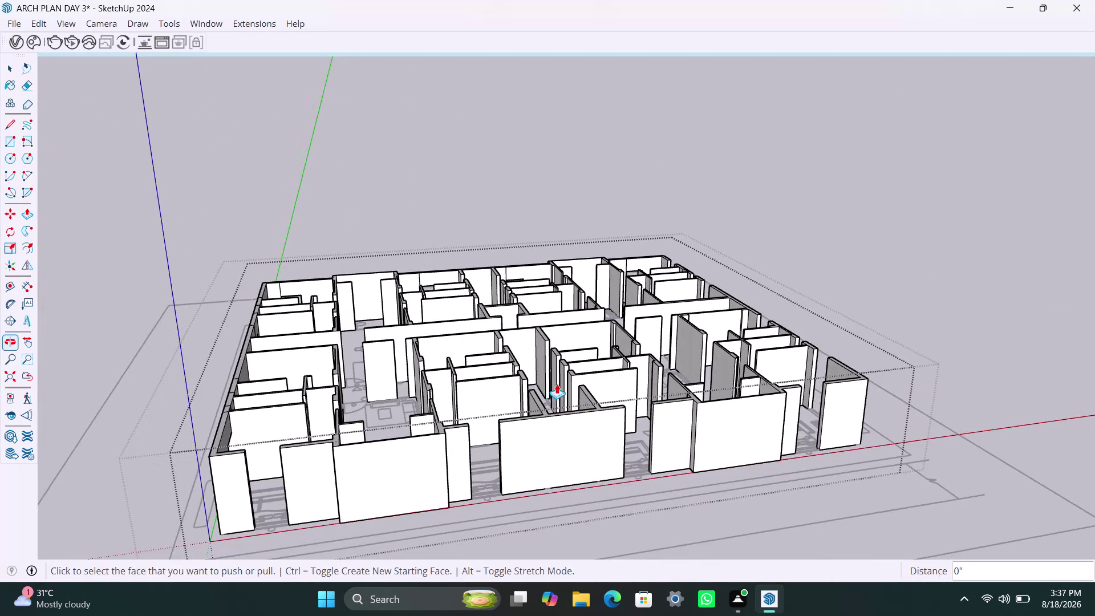
scroll(down, 3)
middle_drag(600, 400, 639, 376)
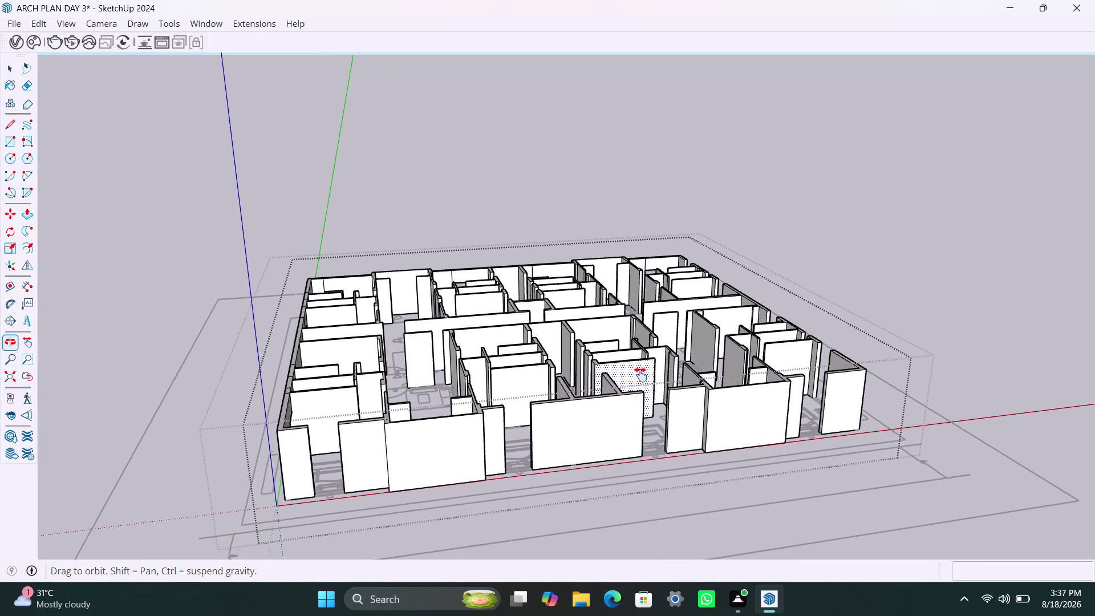
middle_drag(639, 375, 642, 375)
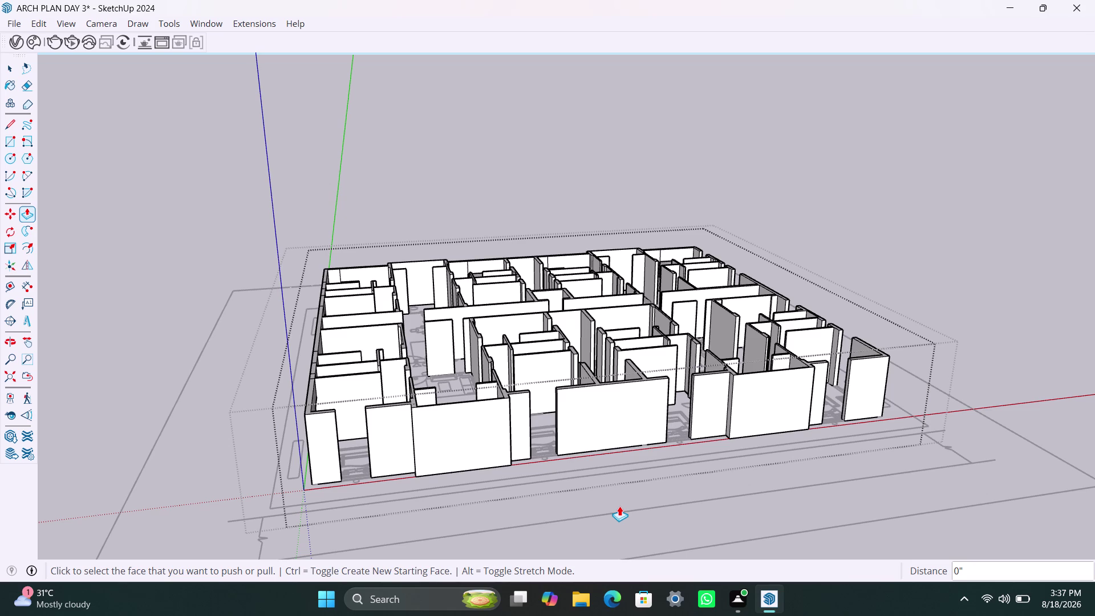
middle_drag(434, 461, 434, 481)
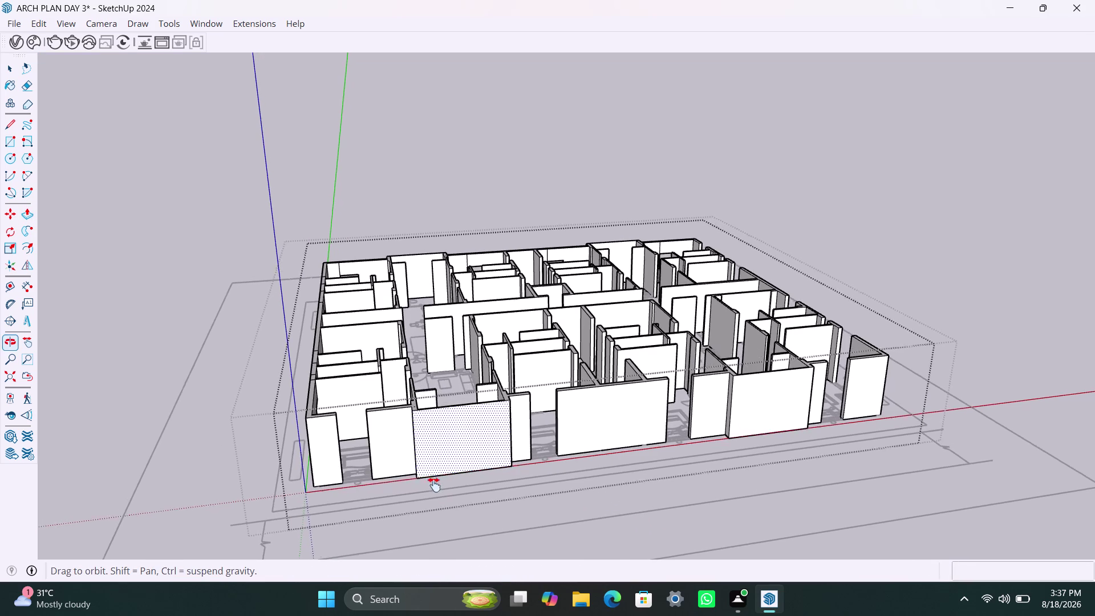
middle_drag(434, 480, 434, 525)
scroll(down, 3)
middle_drag(508, 460, 501, 536)
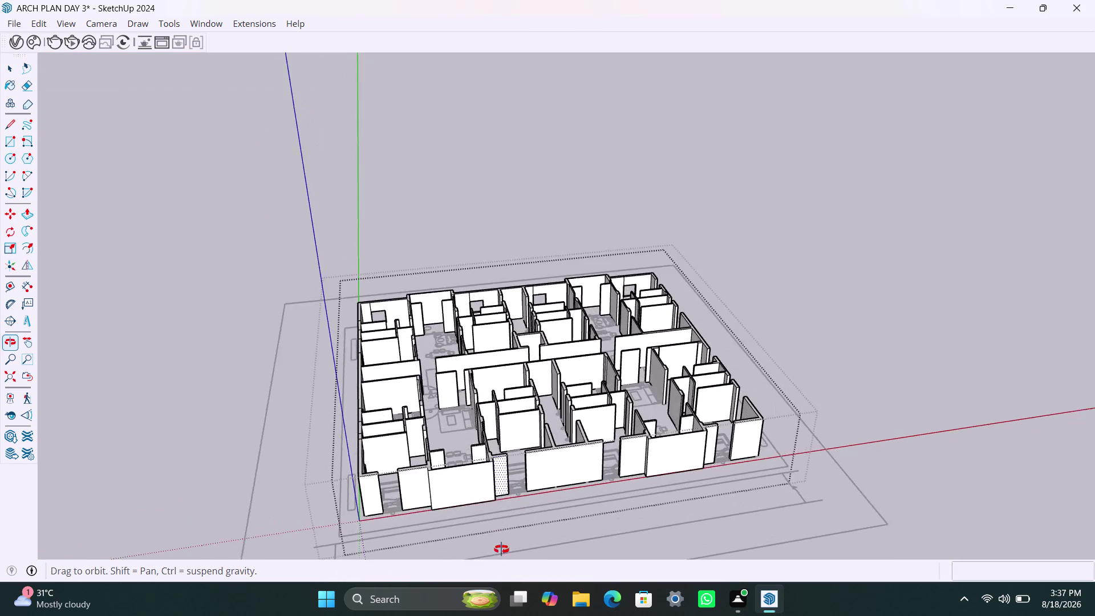
middle_drag(501, 536, 501, 564)
scroll(down, 3)
middle_drag(477, 482, 526, 365)
scroll(up, 3)
middle_drag(498, 364, 499, 411)
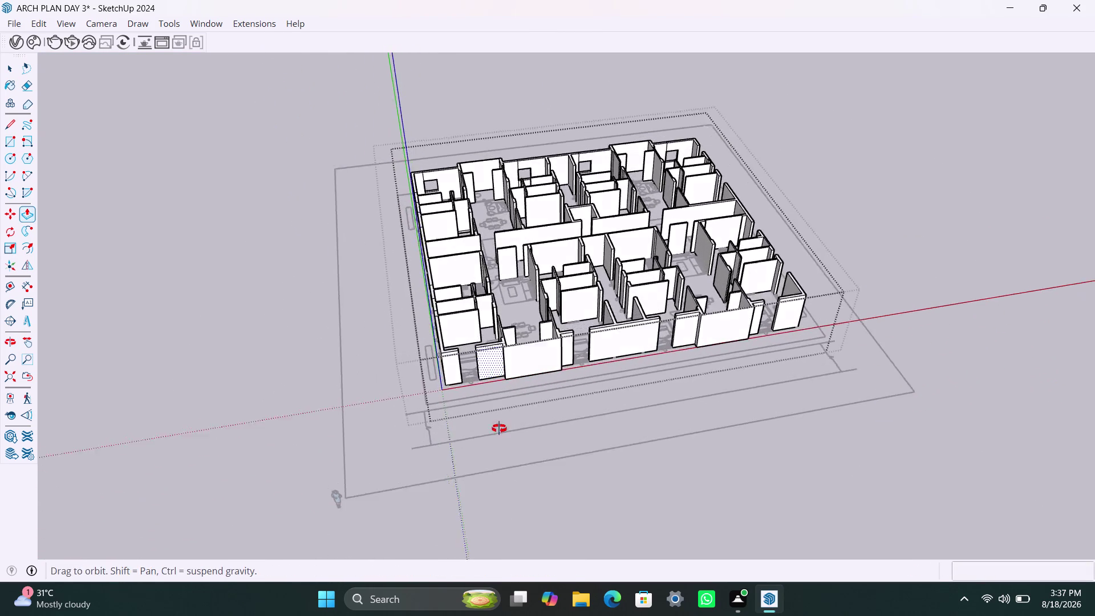
middle_drag(499, 411, 500, 456)
scroll(up, 3)
middle_drag(481, 372, 582, 392)
scroll(up, 3)
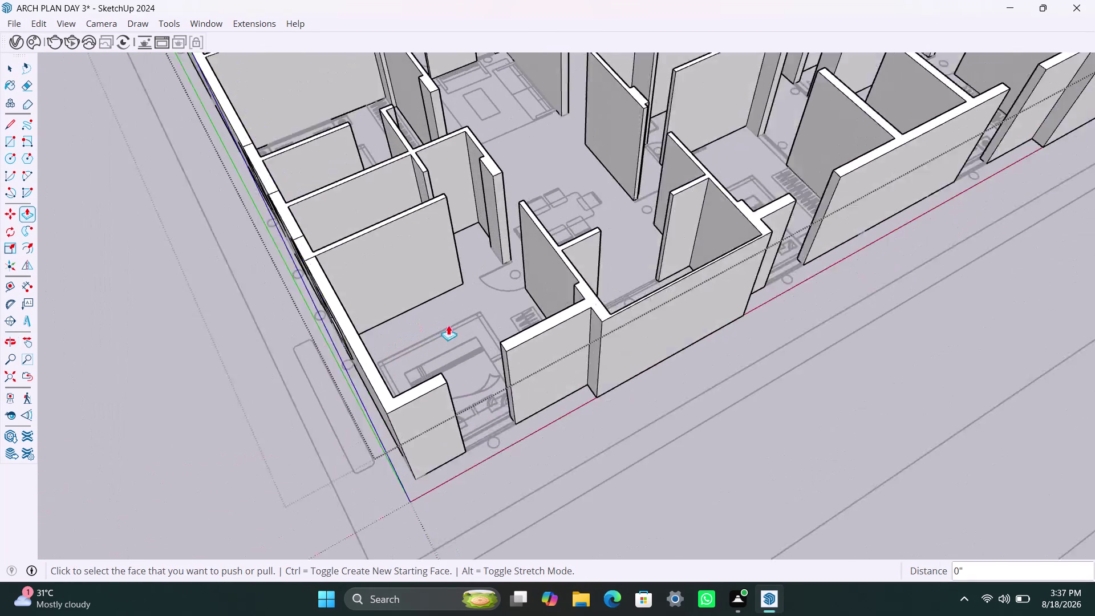
scroll(up, 3)
middle_drag(495, 381, 503, 384)
Copy the corner room's front-wall end edge 3' and then 4' along the wall.
scroll(up, 3)
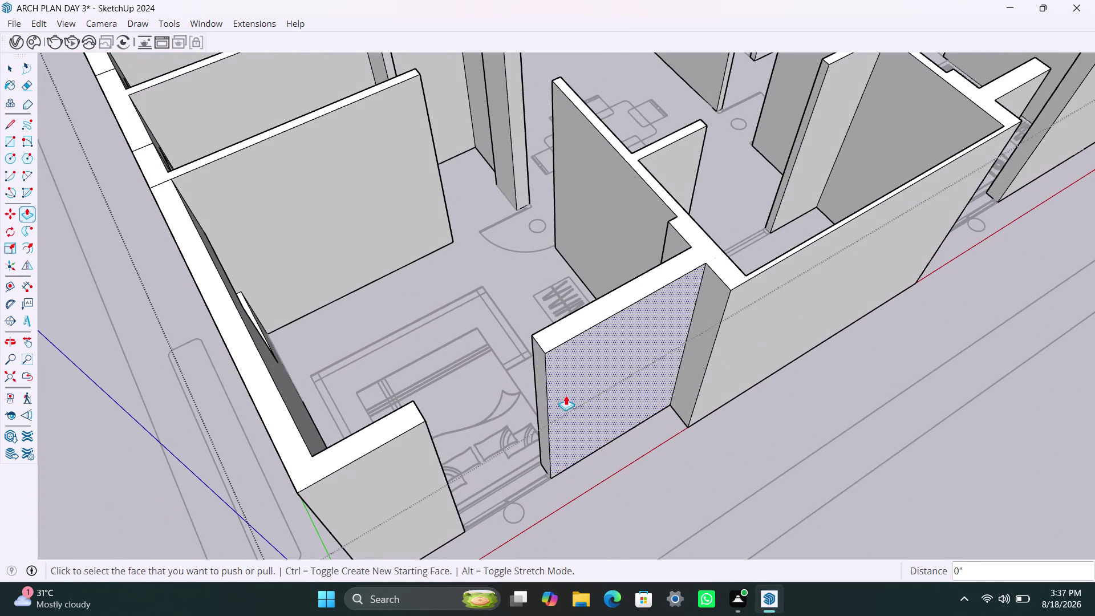
key(space)
scroll(down, 3)
scroll(up, 3)
click(539, 347)
key(m)
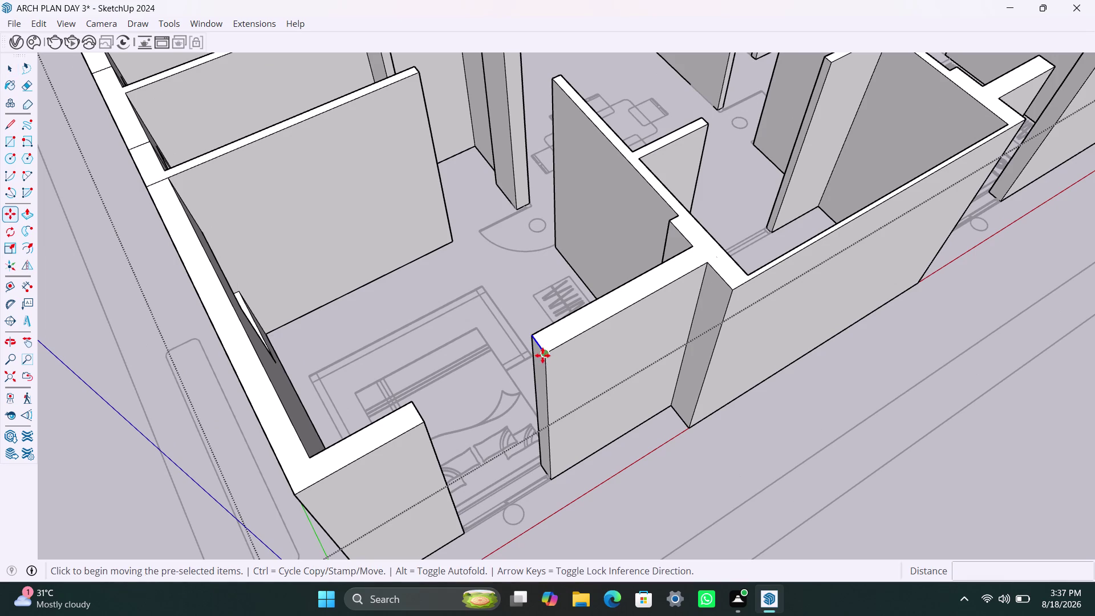
click(547, 358)
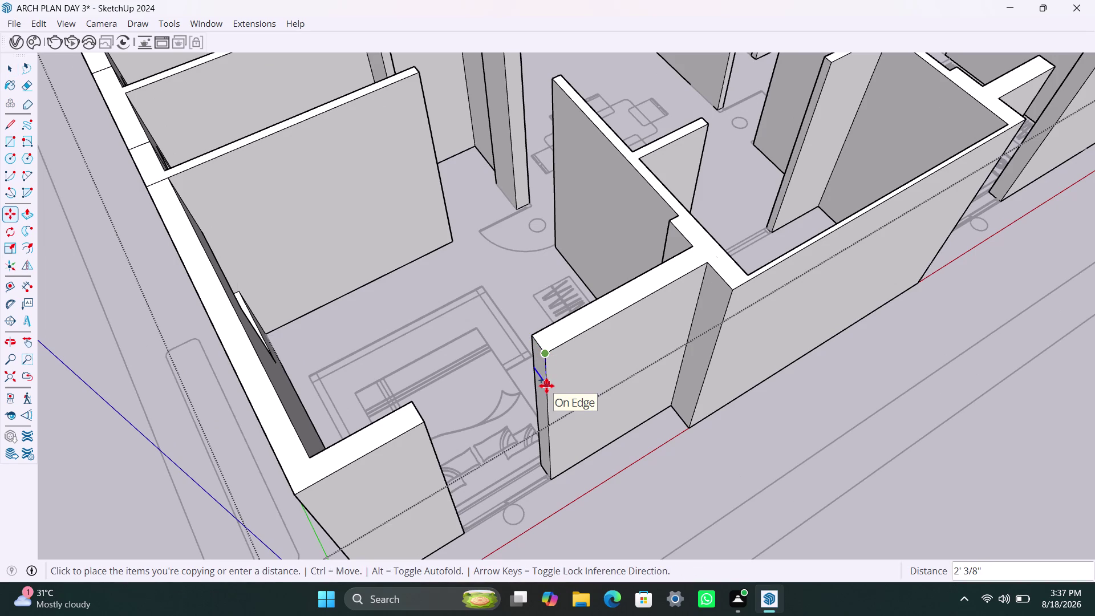
text(3')
key(Return)
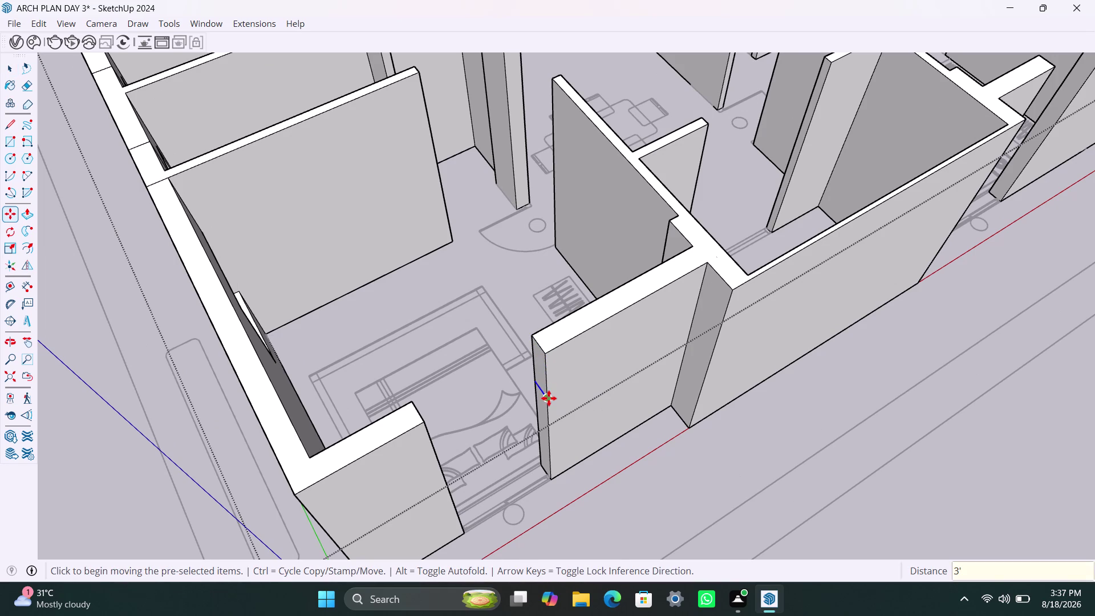
key(m)
click(548, 397)
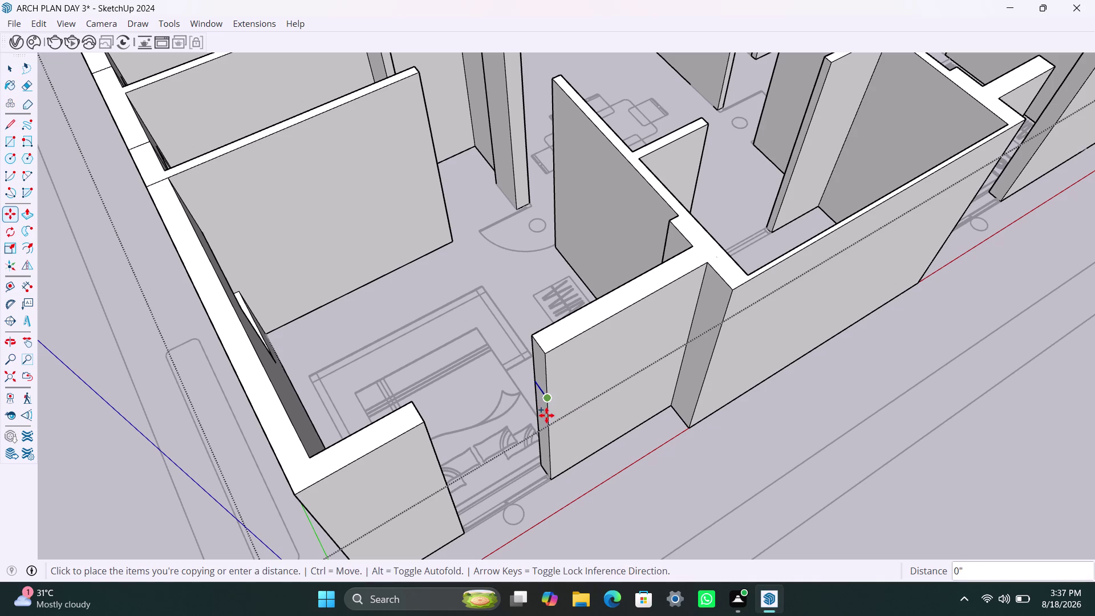
text(4')
key(Return)
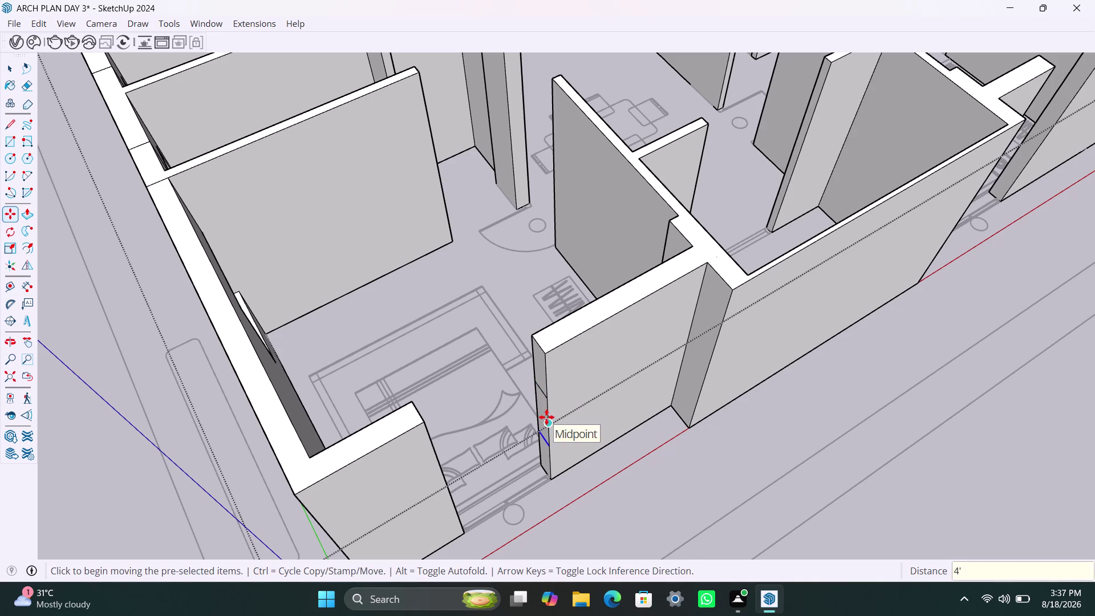
key(space)
Push/Pull the strip between the copied edges through the wall, repeating with a double-click.
click(541, 378)
key(p)
click(541, 378)
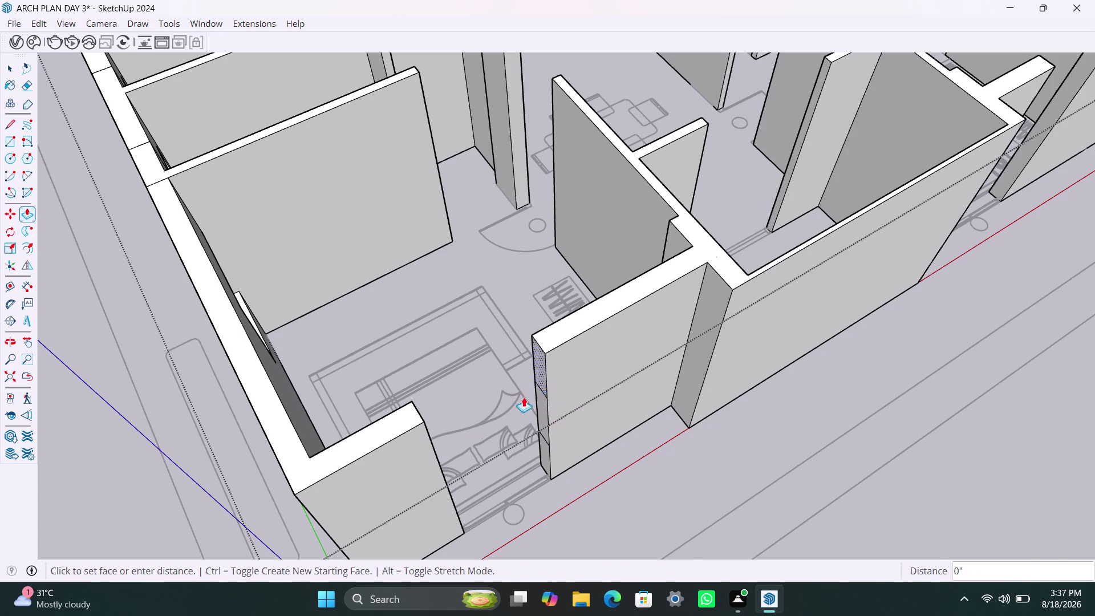
click(432, 451)
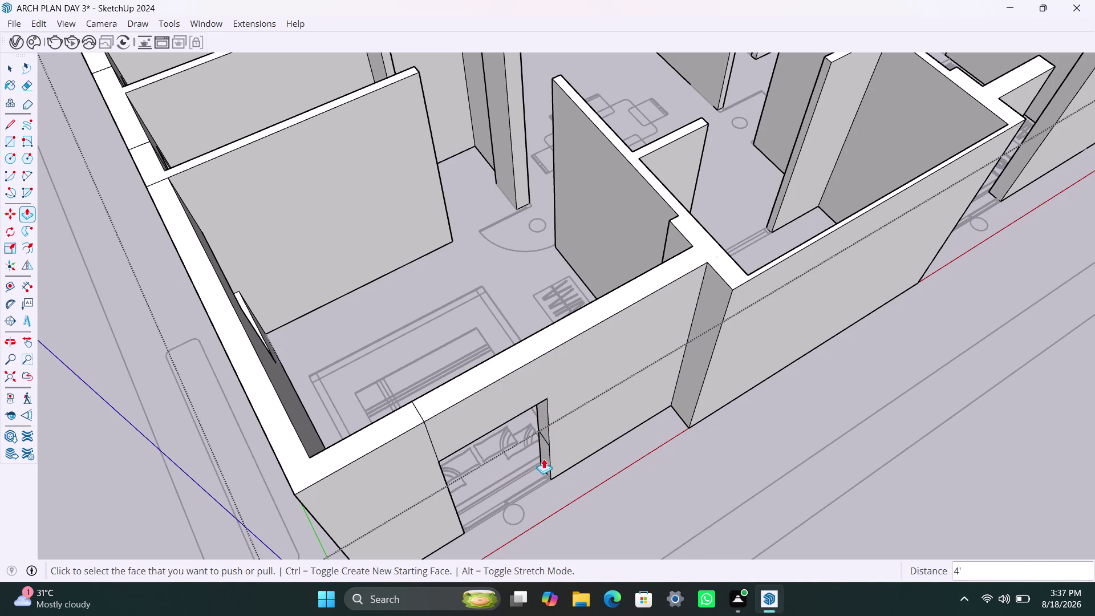
double_click(549, 455)
scroll(down, 3)
Orbit and zoom in to the end of the sofa room's front wall.
middle_drag(678, 438, 609, 438)
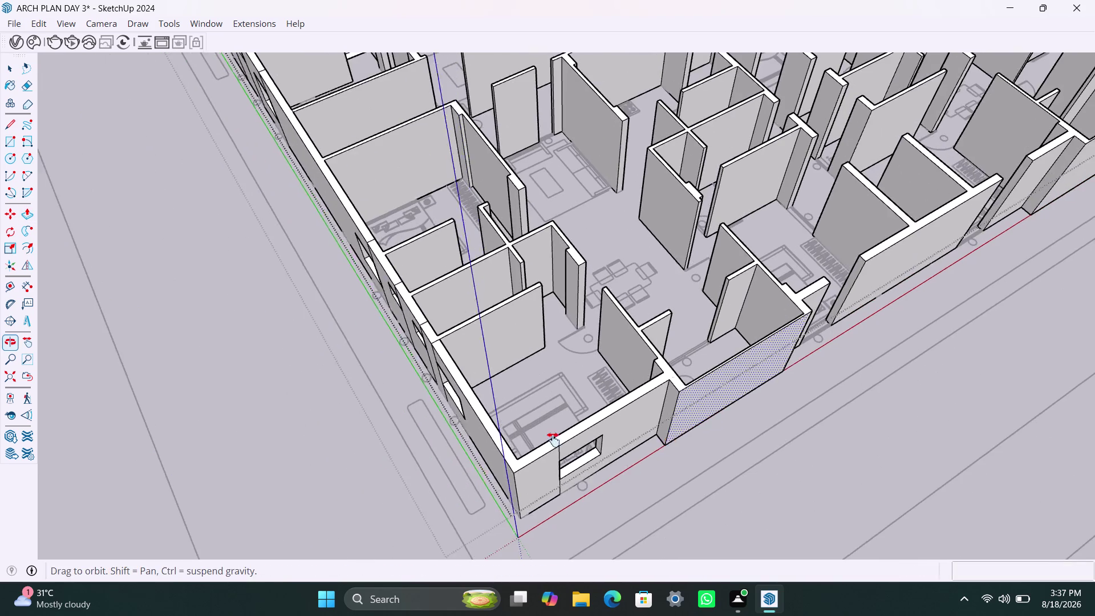
middle_drag(609, 438, 438, 439)
scroll(up, 3)
middle_drag(641, 399, 464, 421)
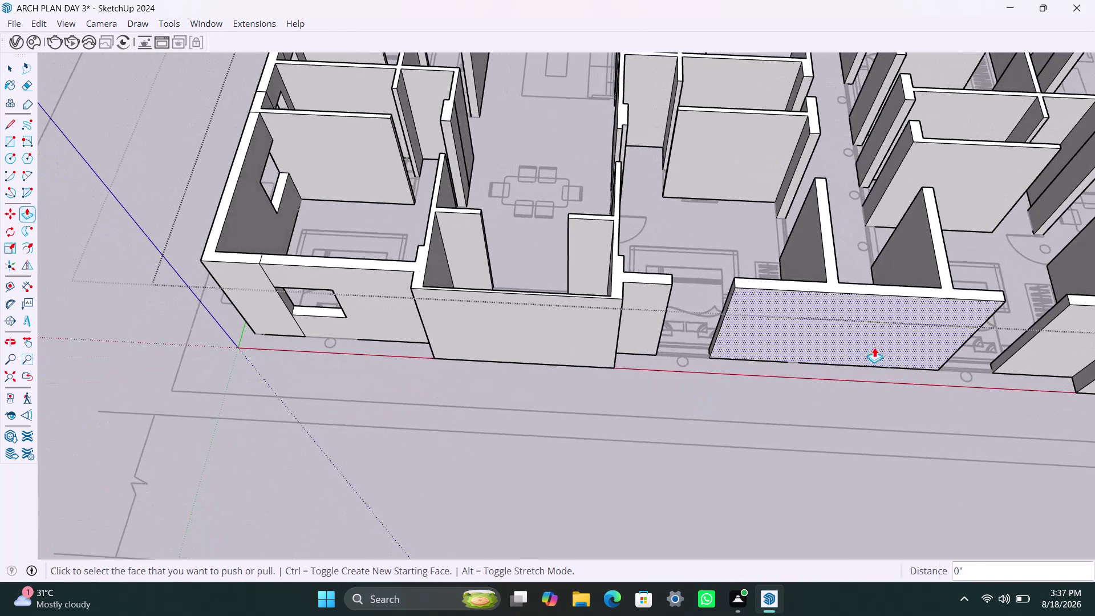
scroll(down, 3)
middle_drag(780, 355, 678, 459)
scroll(up, 3)
middle_drag(636, 425, 699, 434)
scroll(up, 3)
middle_drag(652, 414, 676, 419)
scroll(up, 3)
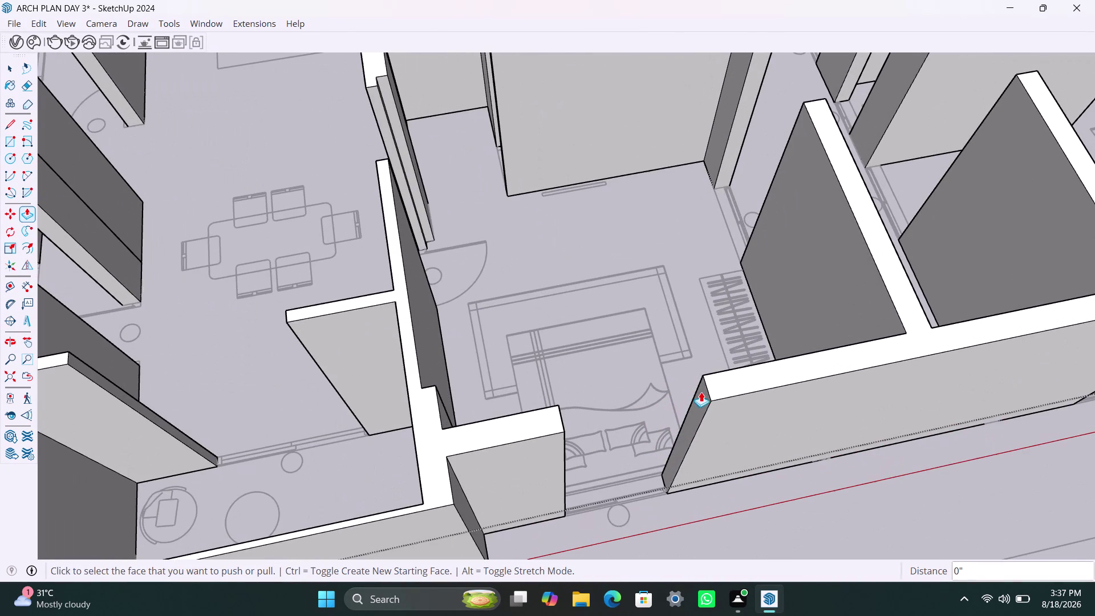
Copy that wall's end edge 3' and then 4' along the wall.
key(space)
click(709, 395)
key(m)
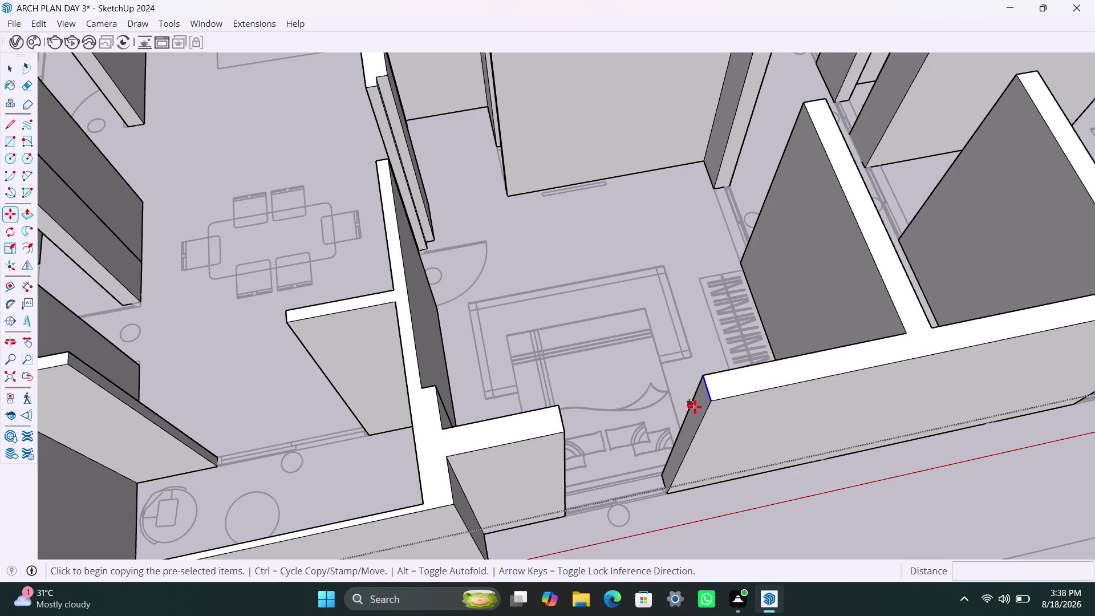
click(708, 403)
key(3)
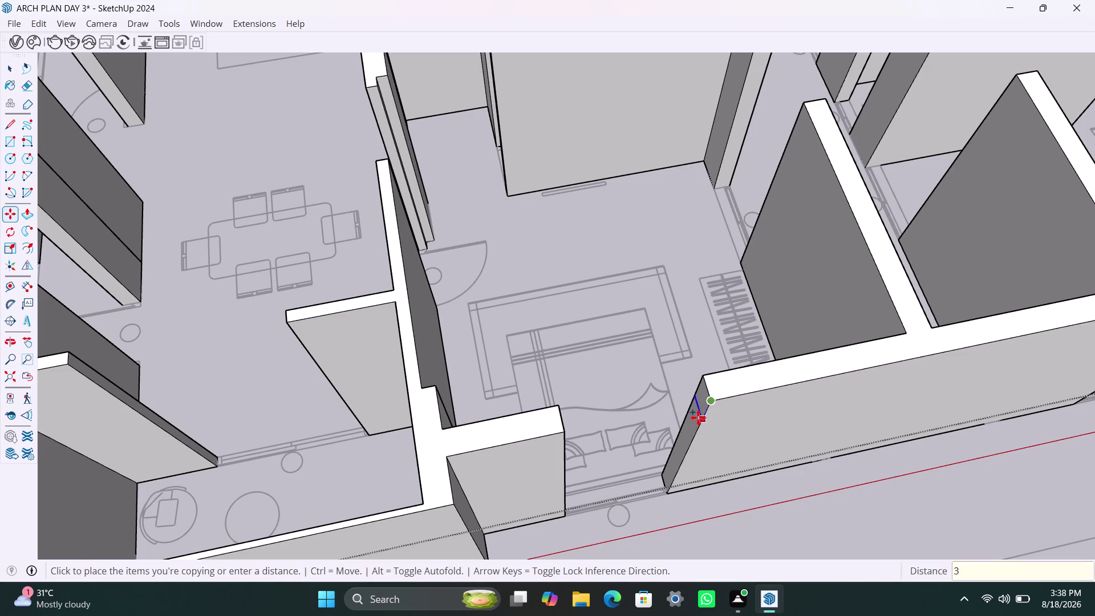
key(apostrophe)
key(Return)
key(m)
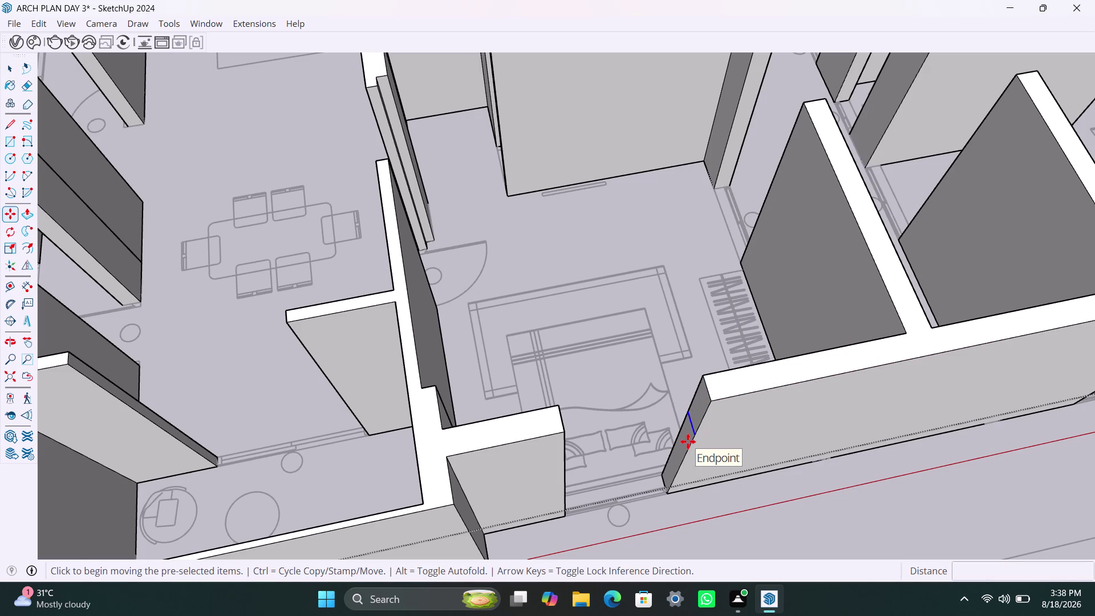
click(693, 436)
key(4)
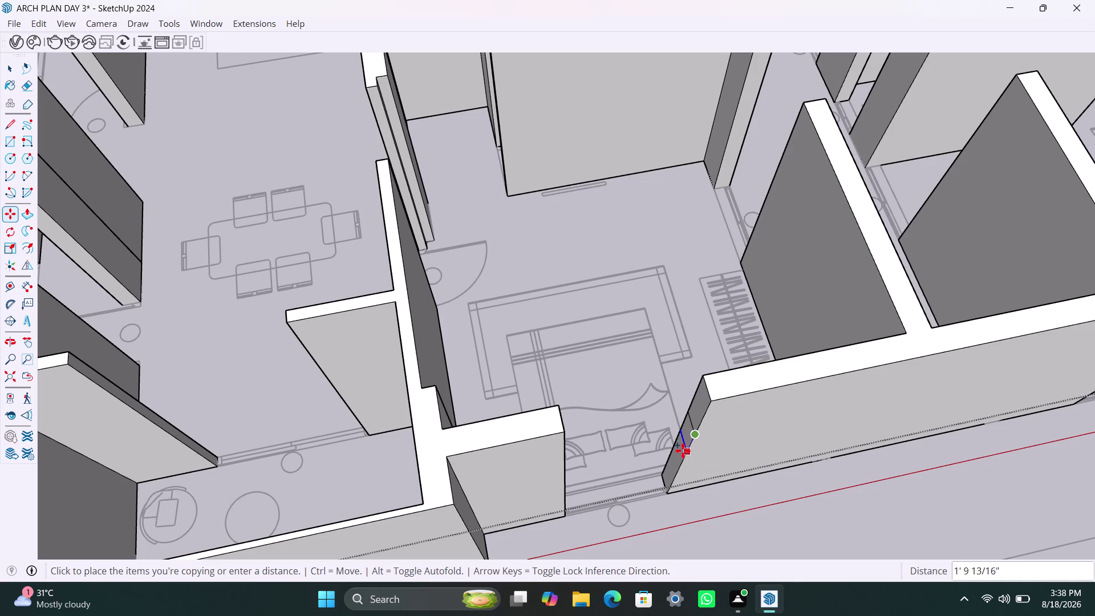
key(apostrophe)
key(Return)
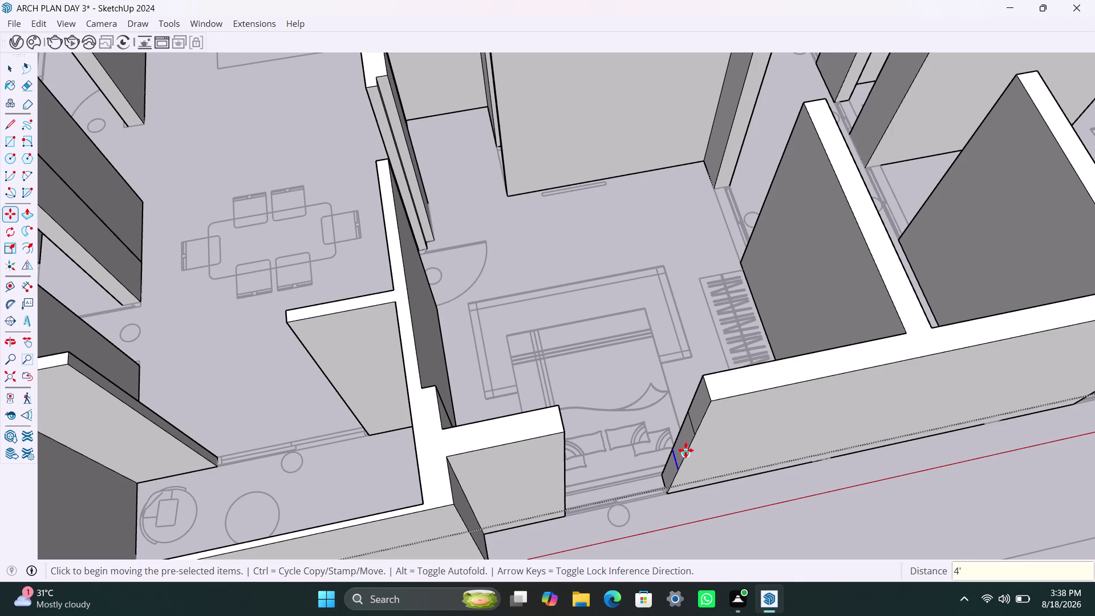
key(space)
Push/Pull the strip between the edges through the wall, repeat, and orbit to check it.
click(700, 413)
key(p)
click(699, 413)
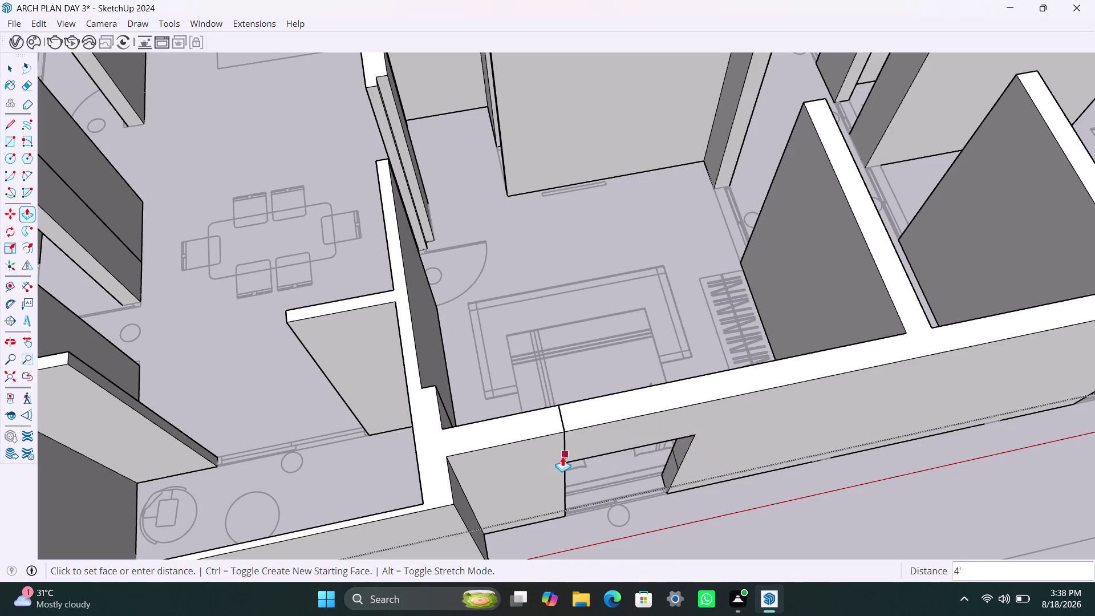
click(563, 458)
double_click(671, 471)
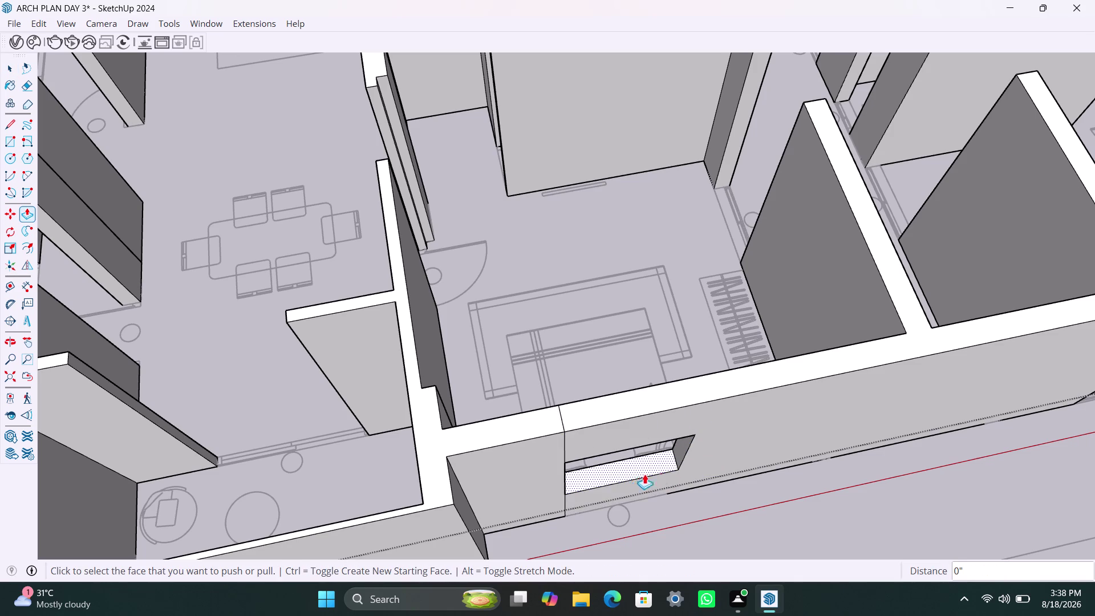
scroll(down, 3)
scroll(down, 3)
scroll(down, 3)
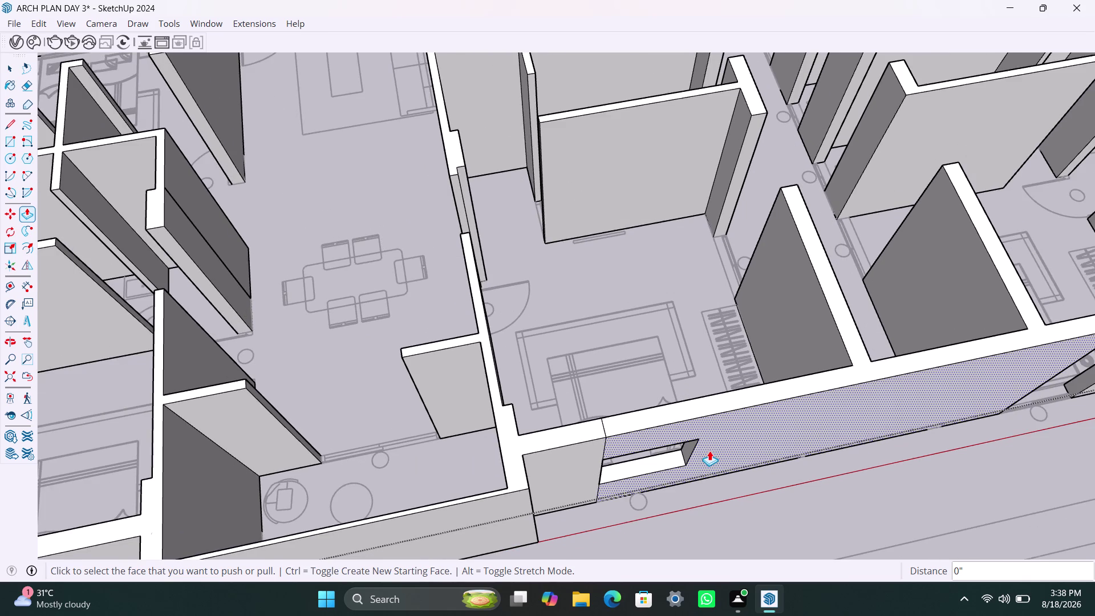
scroll(down, 3)
middle_drag(711, 448, 503, 450)
scroll(down, 3)
Orbit and zoom along the front walls to inspect the openings and frame the next wall end.
middle_drag(752, 452, 597, 399)
scroll(up, 3)
middle_drag(697, 438, 721, 451)
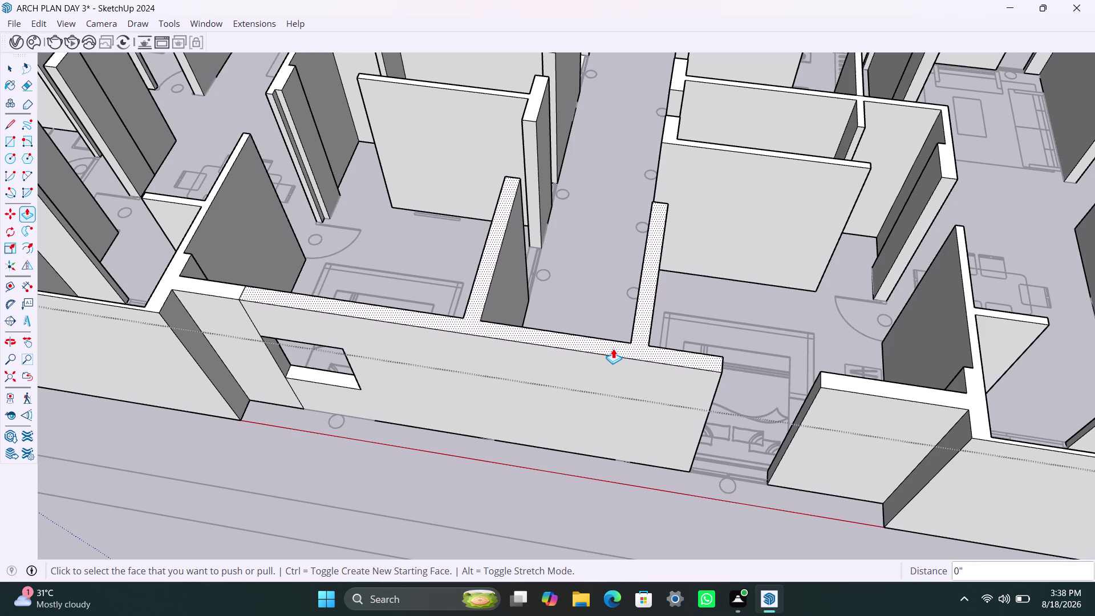
scroll(down, 3)
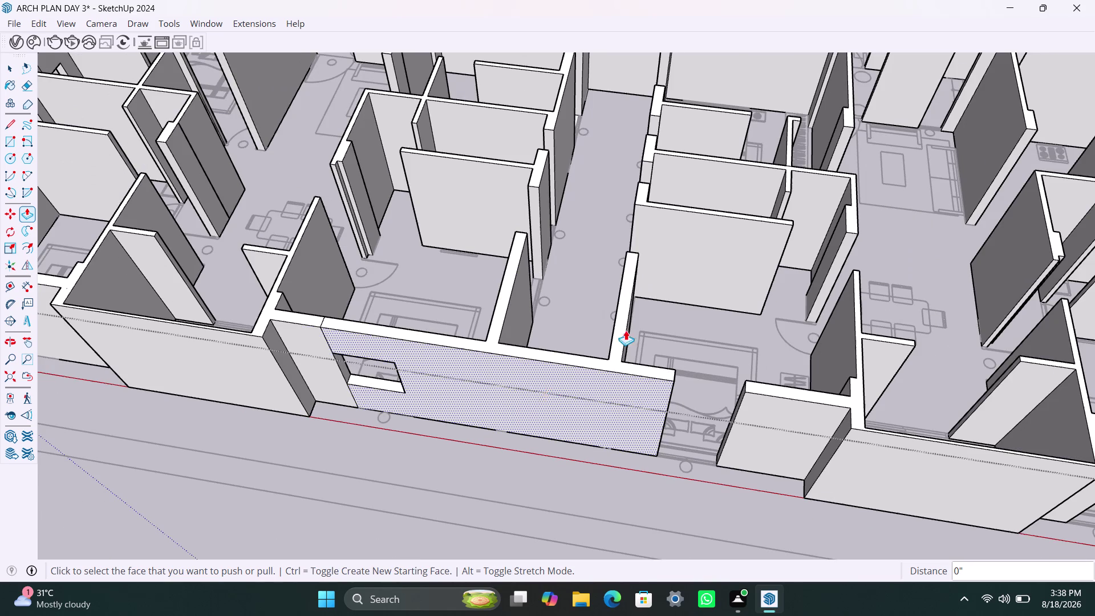
scroll(down, 3)
middle_drag(709, 502, 528, 477)
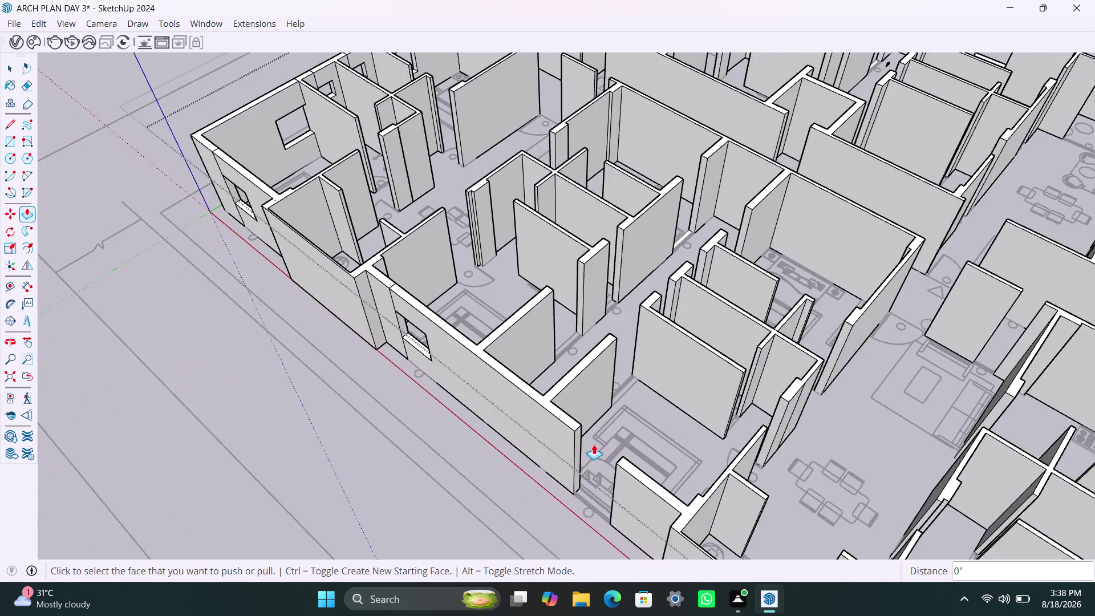
scroll(up, 3)
middle_drag(585, 475, 594, 474)
Copy the long front wall's right-end edge 3' and then 4' along the wall.
key(space)
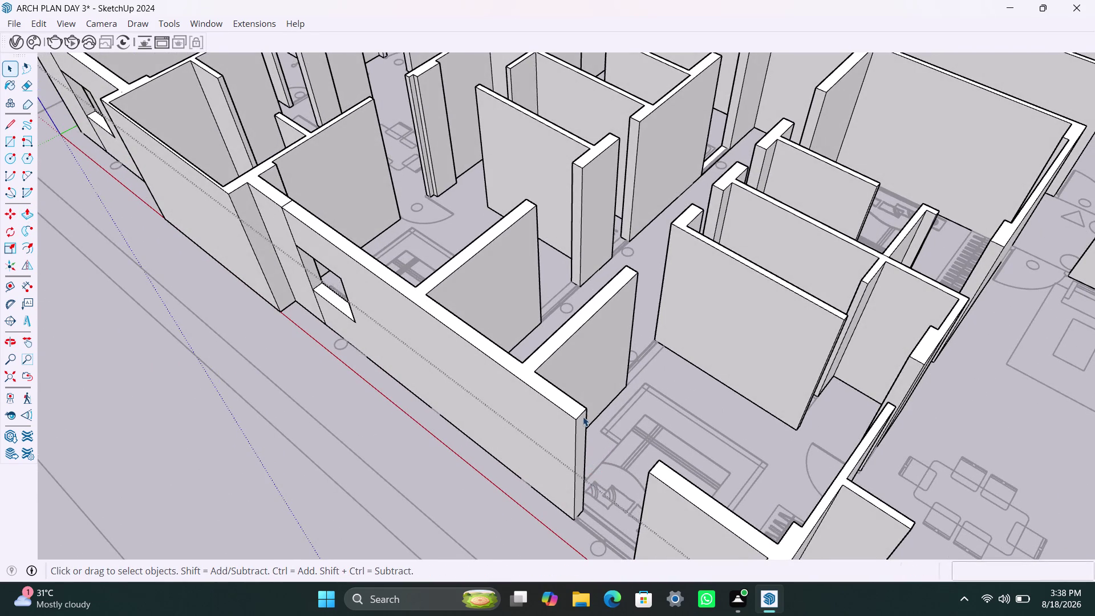
click(583, 416)
key(m)
click(576, 420)
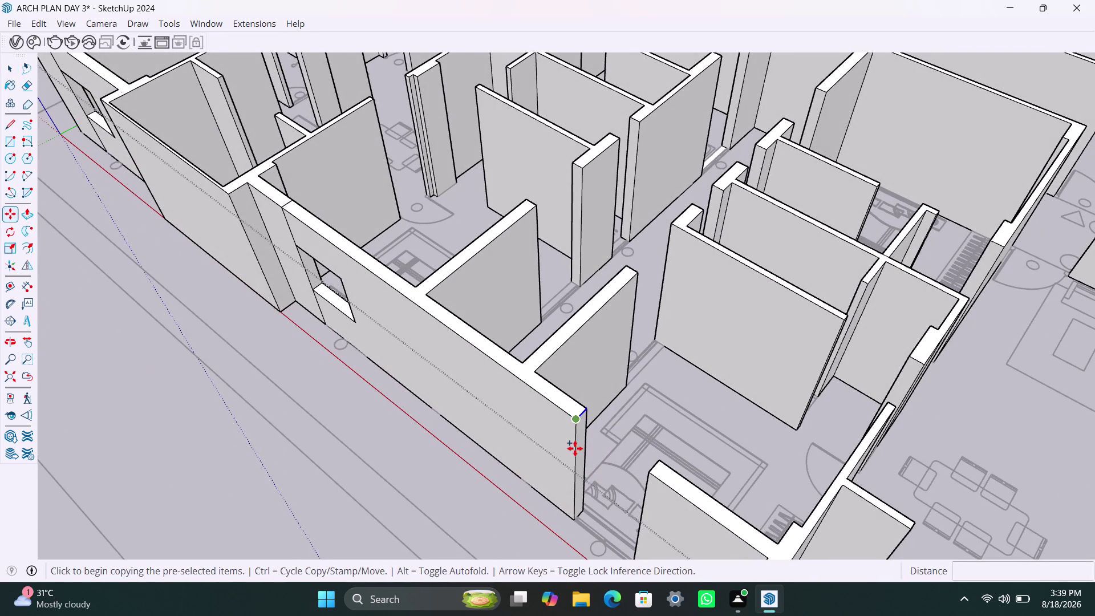
text(3')
key(Return)
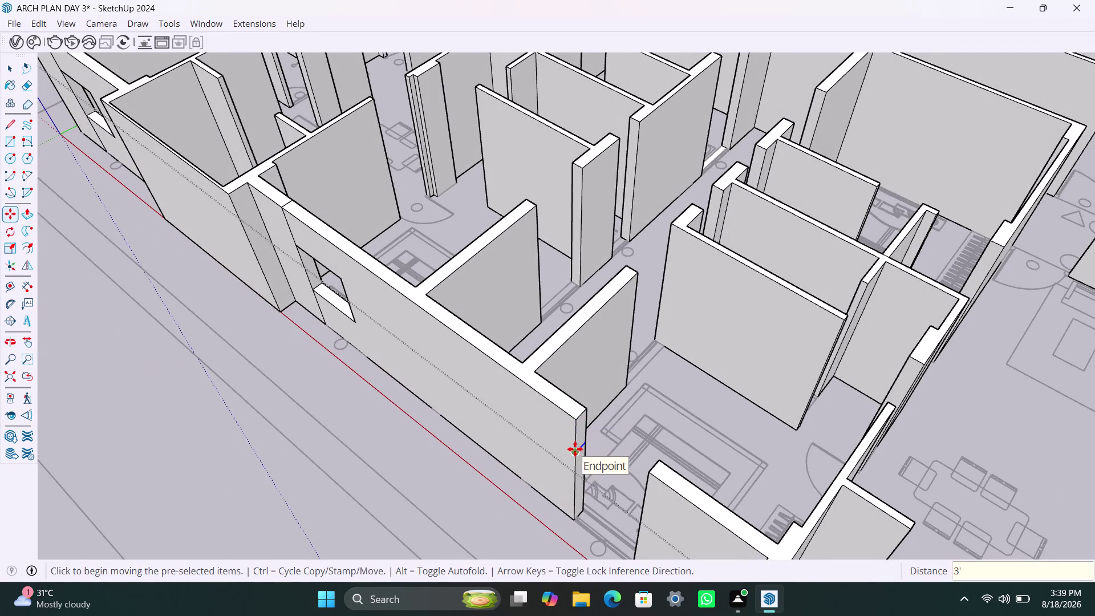
key(m)
click(575, 449)
text(4)
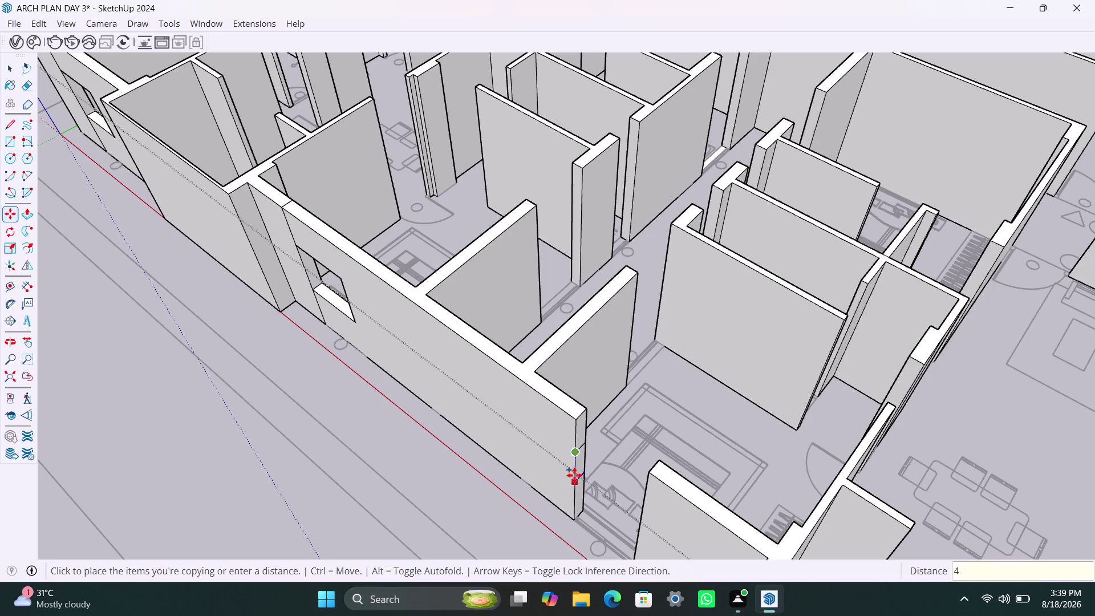
text(')
key(Return)
key(space)
Push/Pull the narrow door face through the wall, then double-click to clear the opening.
click(583, 439)
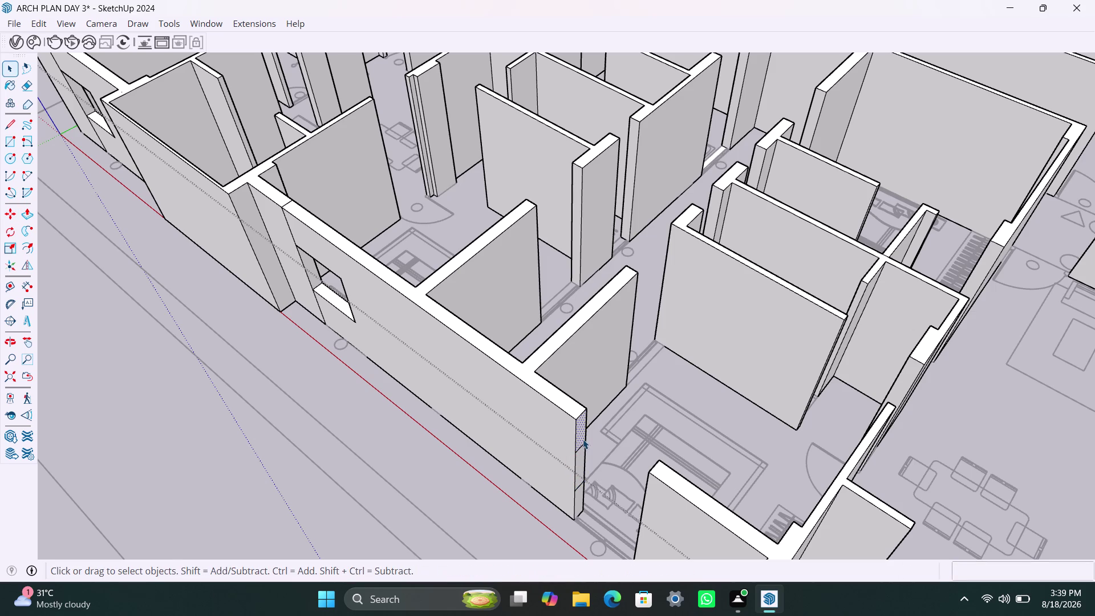
key(p)
click(583, 439)
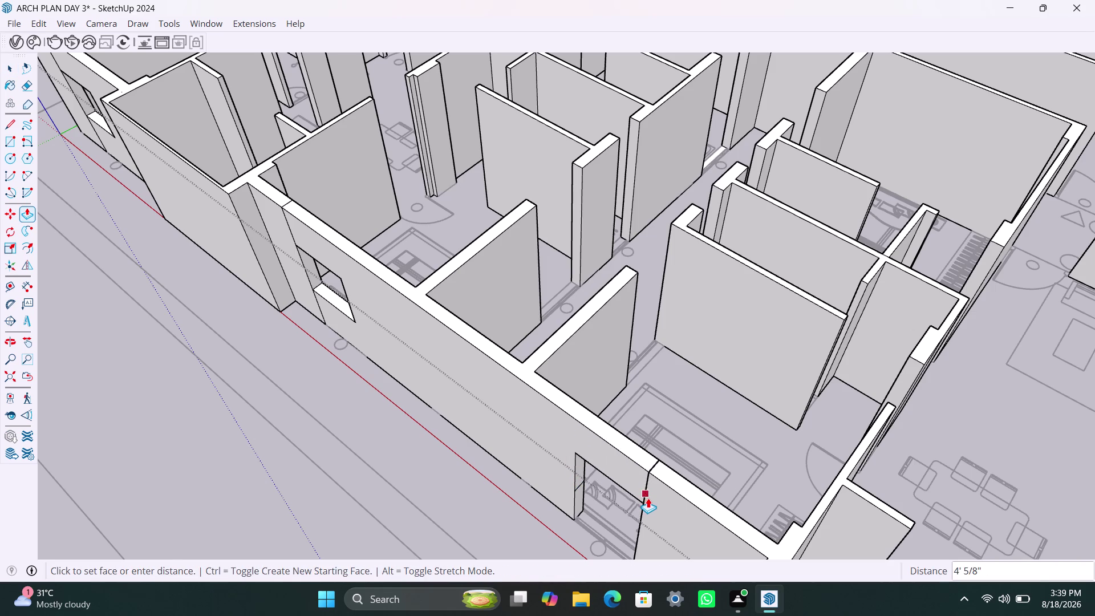
scroll(down, 3)
middle_drag(645, 496, 776, 452)
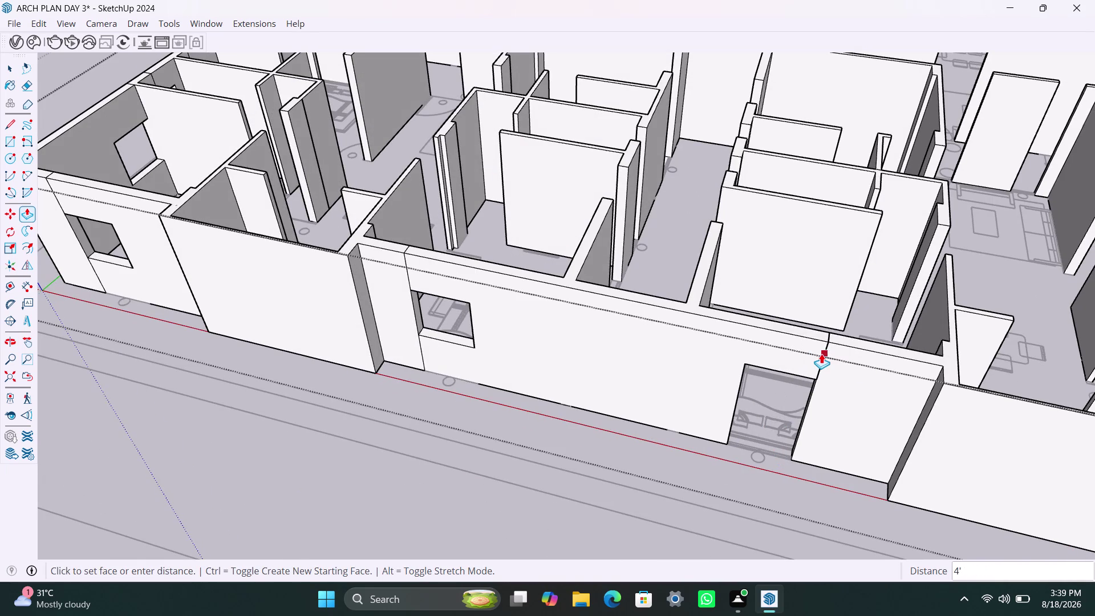
click(821, 353)
scroll(up, 3)
middle_drag(767, 441, 707, 446)
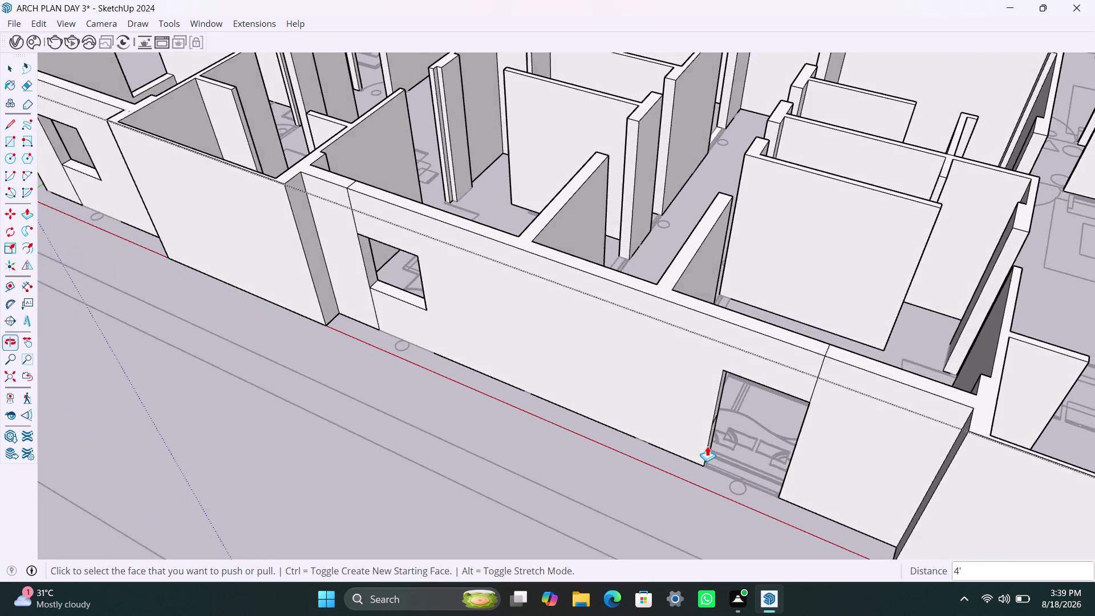
scroll(up, 3)
double_click(711, 441)
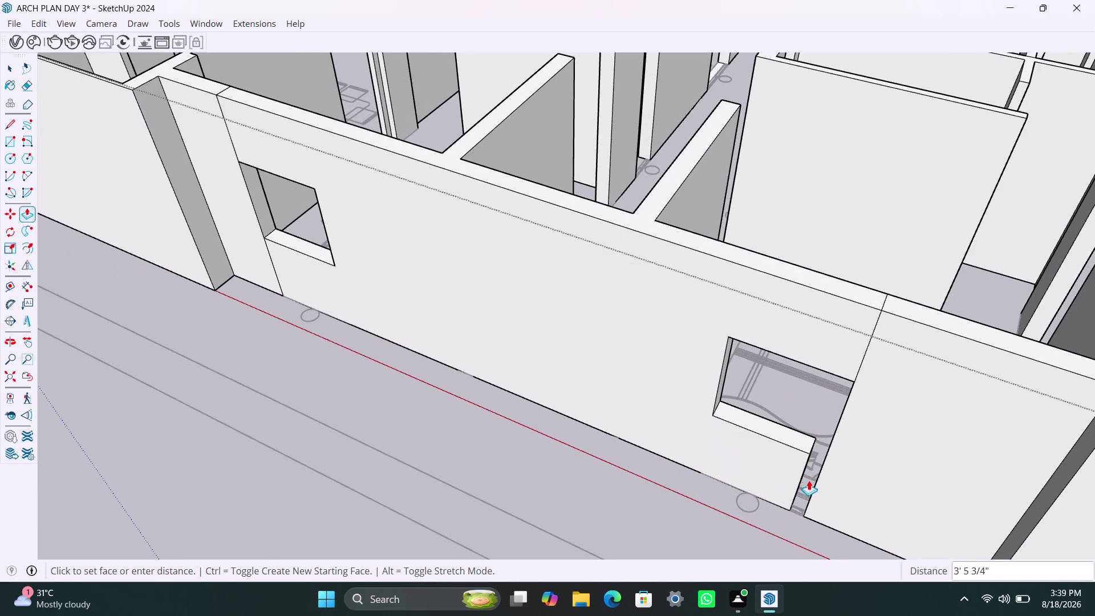
click(812, 494)
scroll(down, 3)
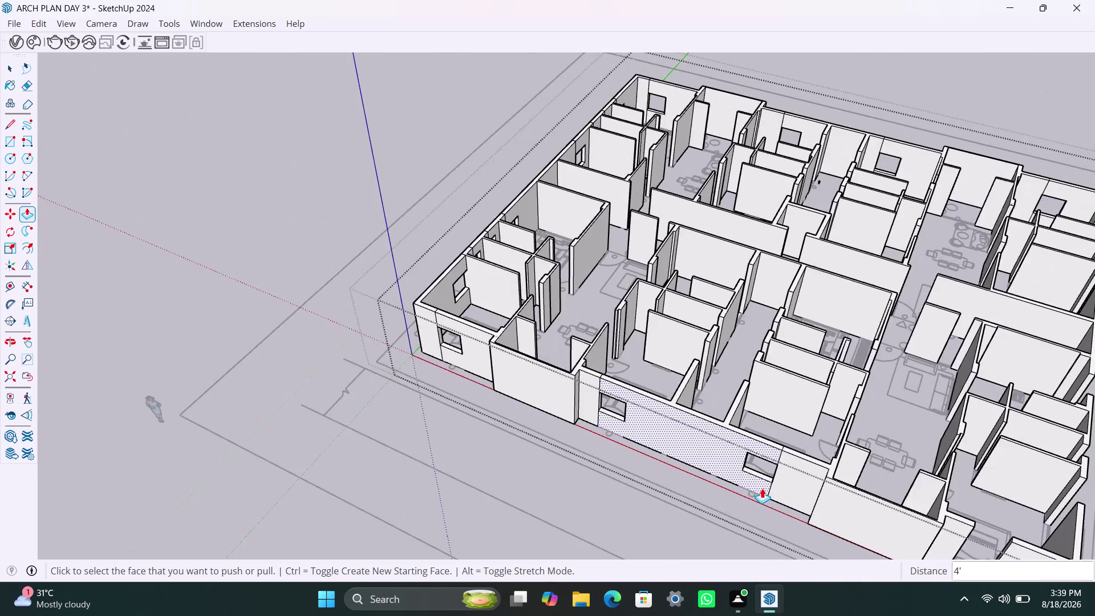
Orbit over to the short front wall of the next room.
middle_drag(762, 489, 563, 407)
scroll(up, 3)
middle_drag(698, 462, 602, 435)
scroll(up, 3)
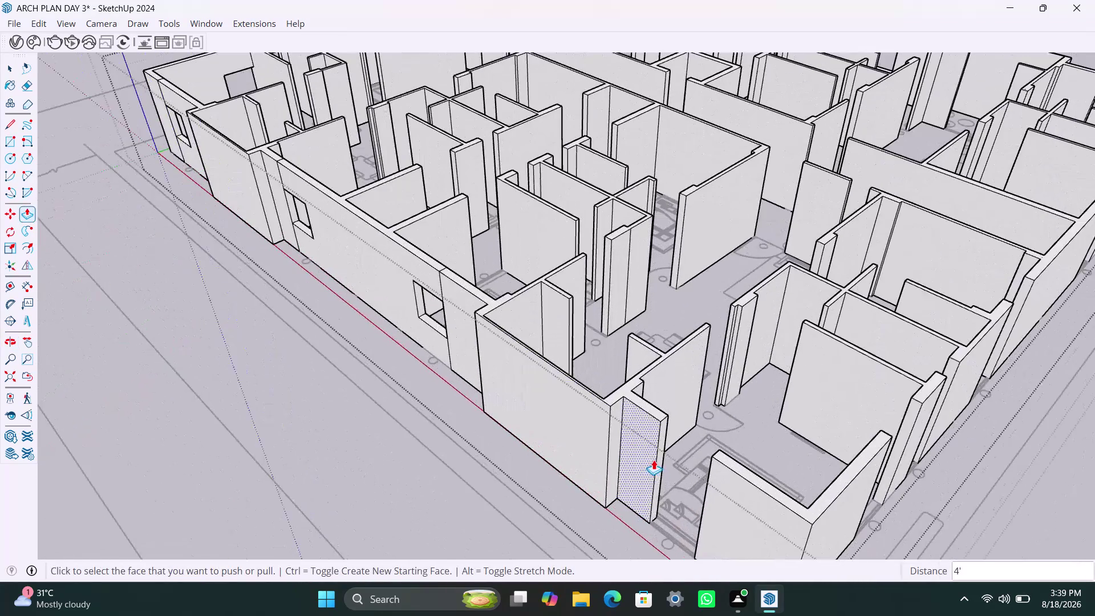
Copy that wall's edge 3' and then 4' along the wall.
key(space)
click(662, 421)
key(m)
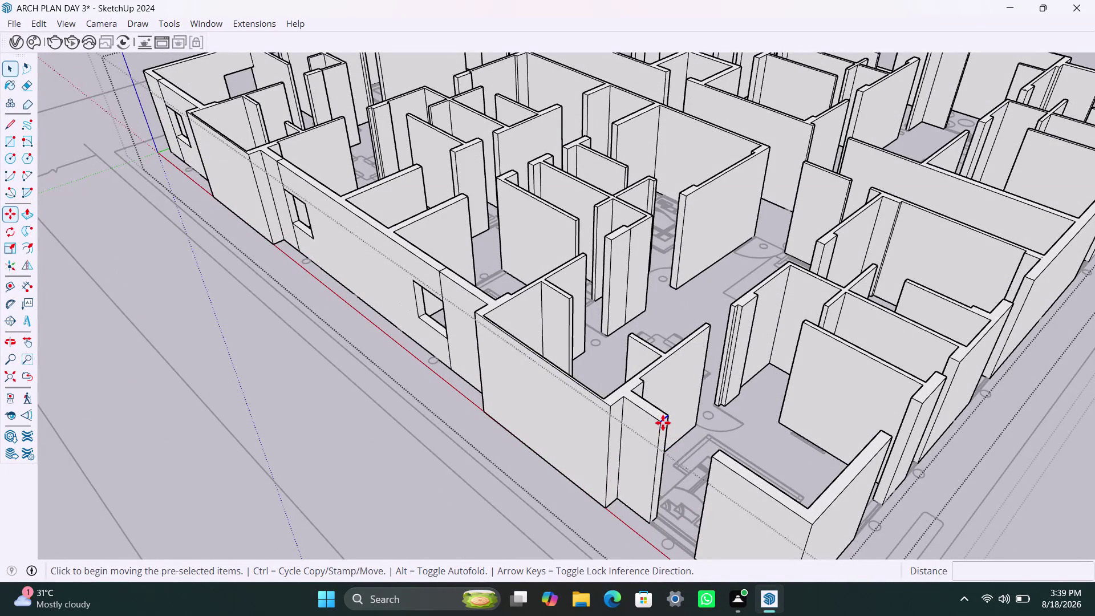
click(661, 422)
text(3)
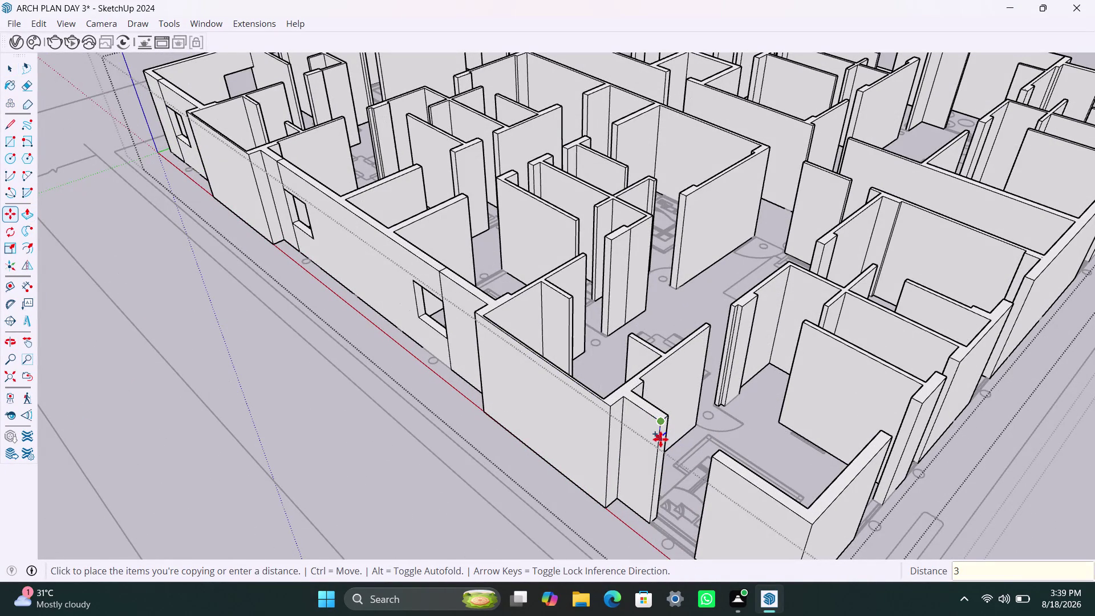
text(')
key(Return)
key(m)
click(657, 457)
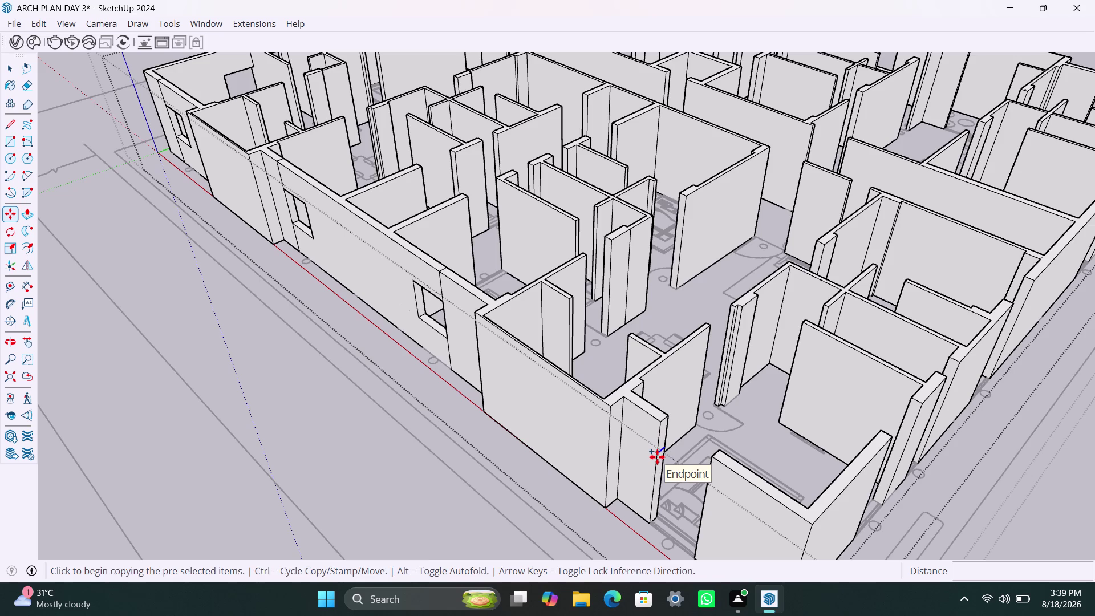
text(4')
key(Return)
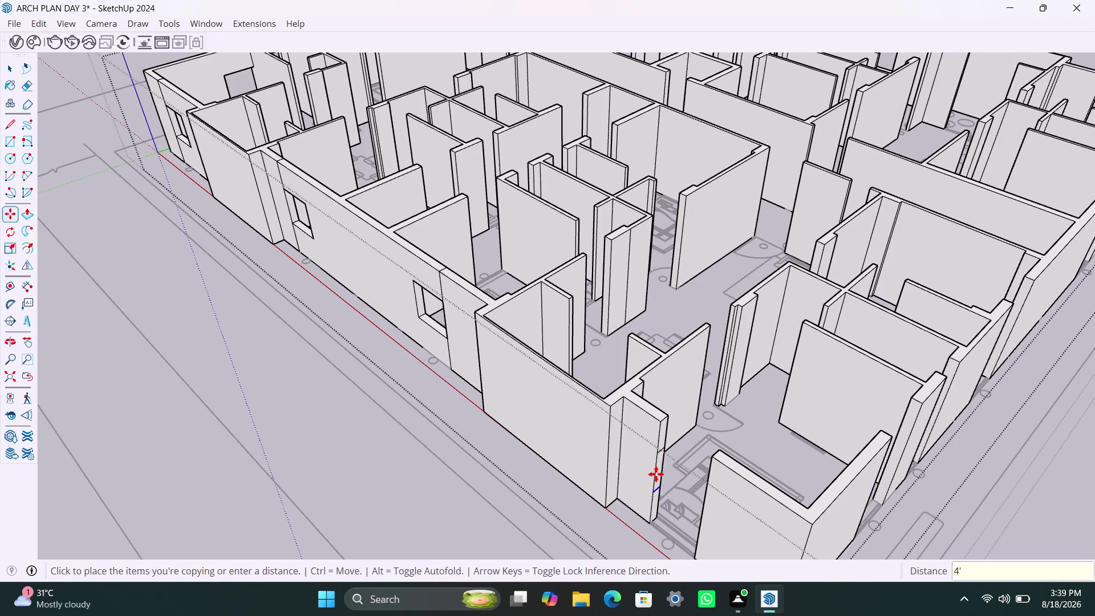
Push/Pull the door face through the wall and repeat to clear the opening.
key(space)
click(663, 439)
key(p)
click(662, 438)
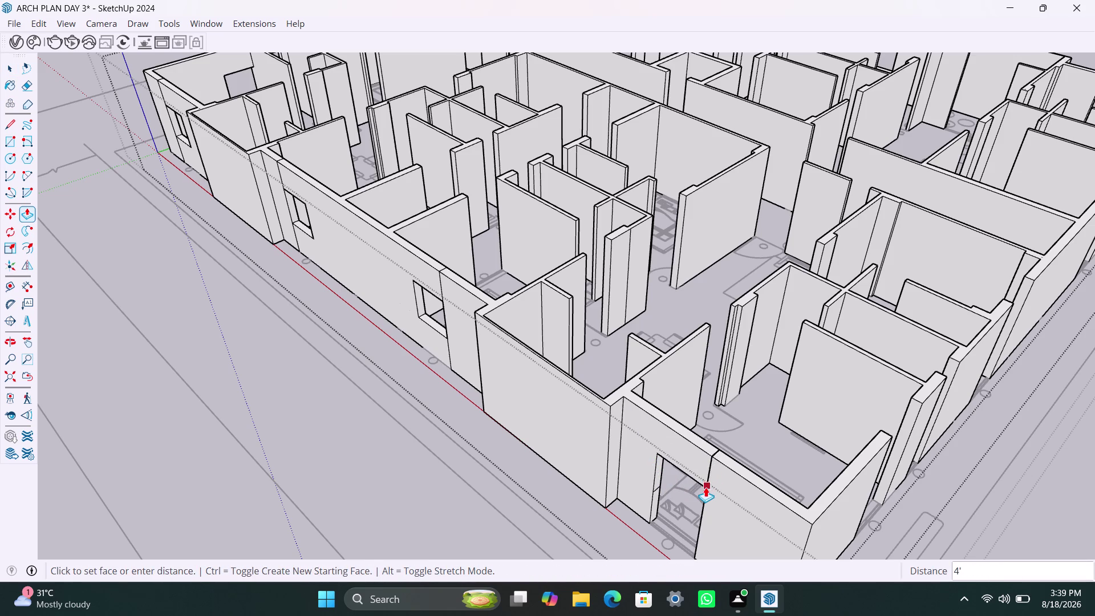
click(706, 487)
double_click(657, 501)
scroll(down, 3)
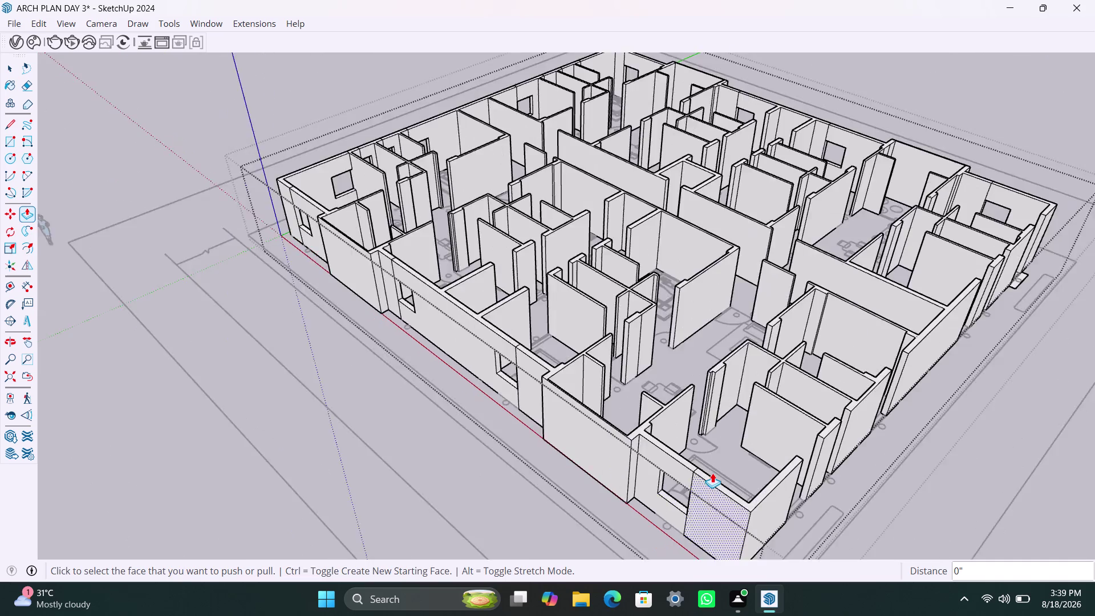
scroll(down, 3)
Orbit to the corner room and select its front-wall edge.
middle_drag(719, 468, 407, 409)
scroll(up, 3)
middle_drag(411, 418, 393, 450)
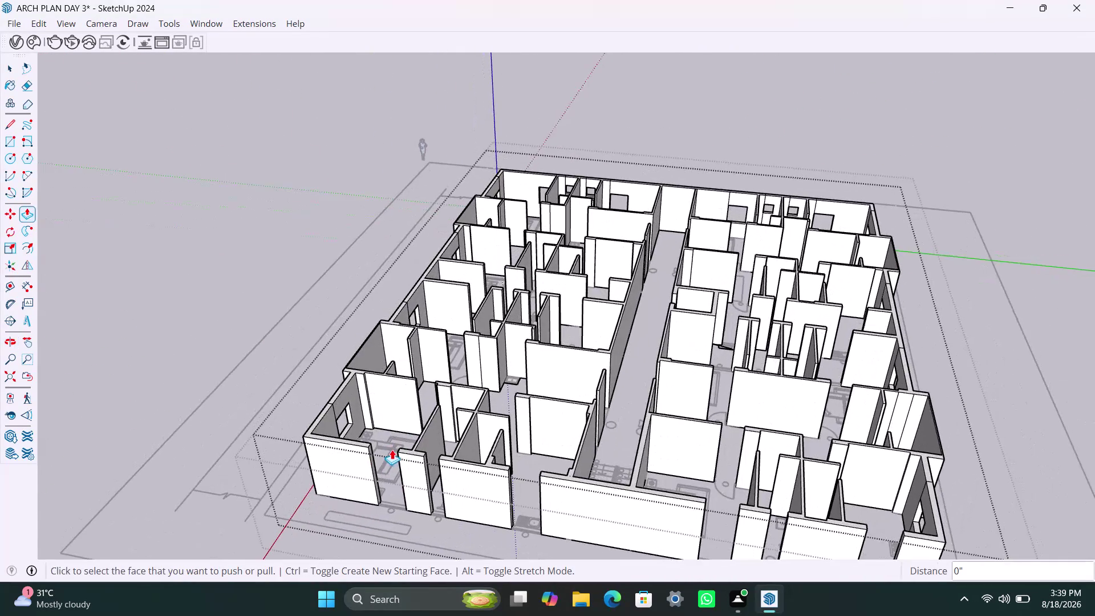
scroll(up, 3)
key(space)
click(340, 442)
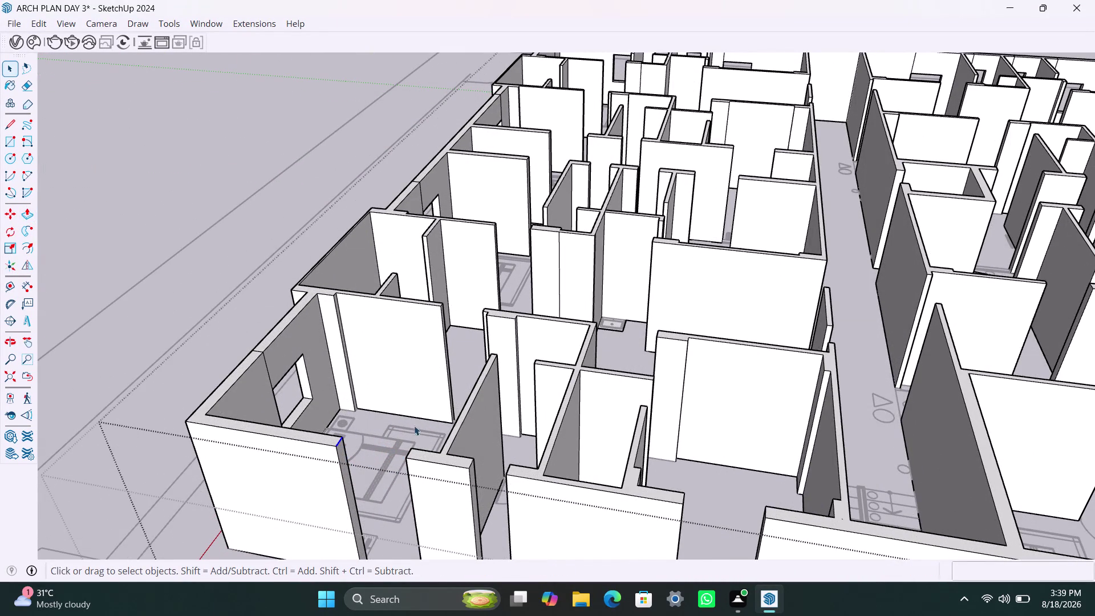
Copy the corner room's wall edge 3' and then 4' to mark the door.
key(m)
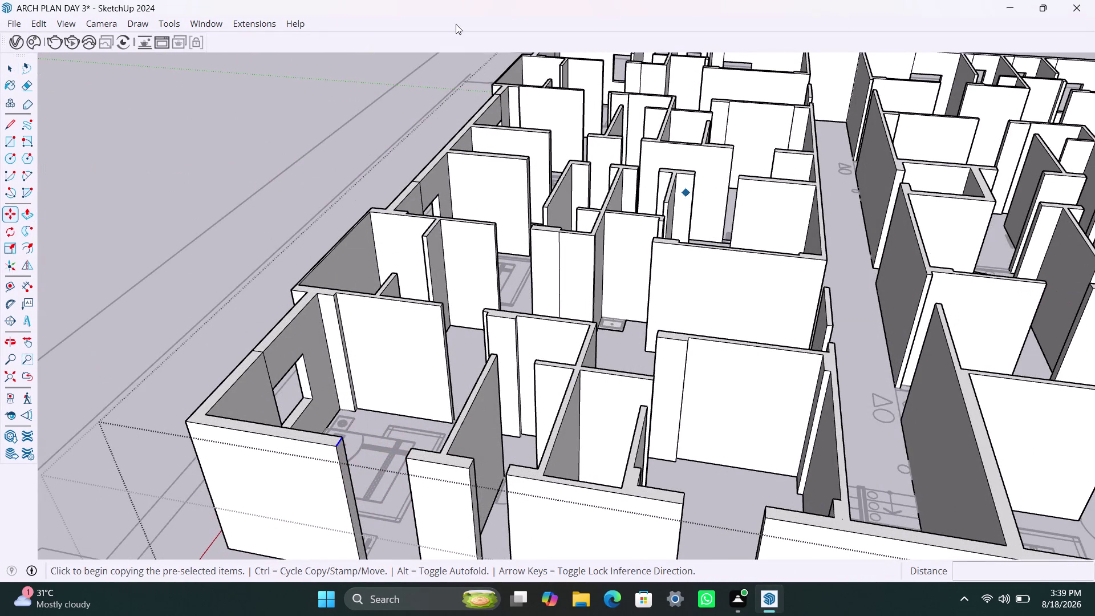
click(336, 452)
text(3')
key(Return)
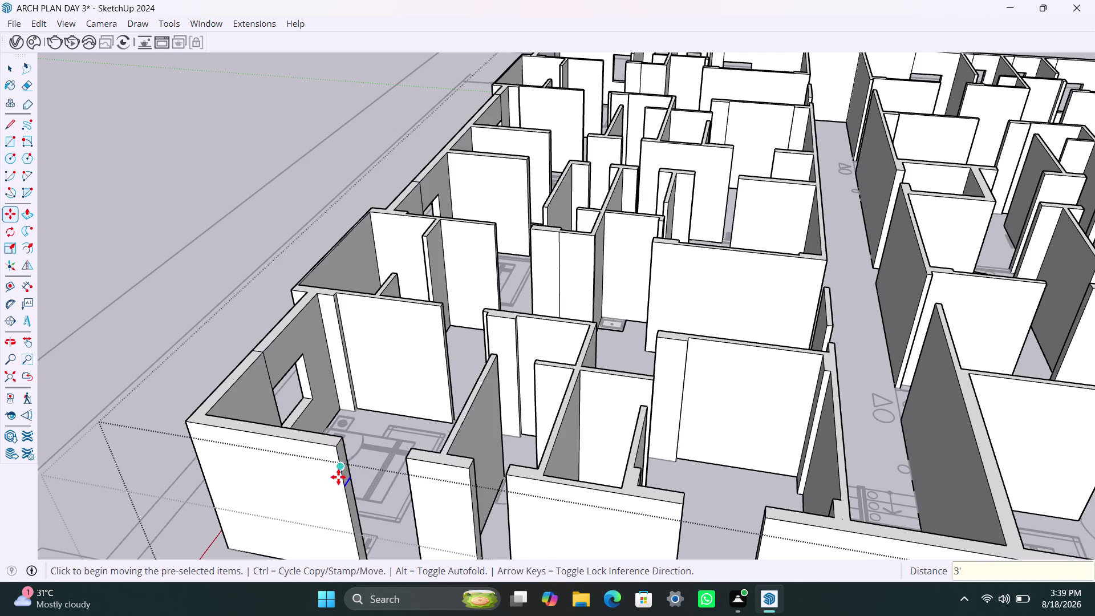
key(m)
click(343, 489)
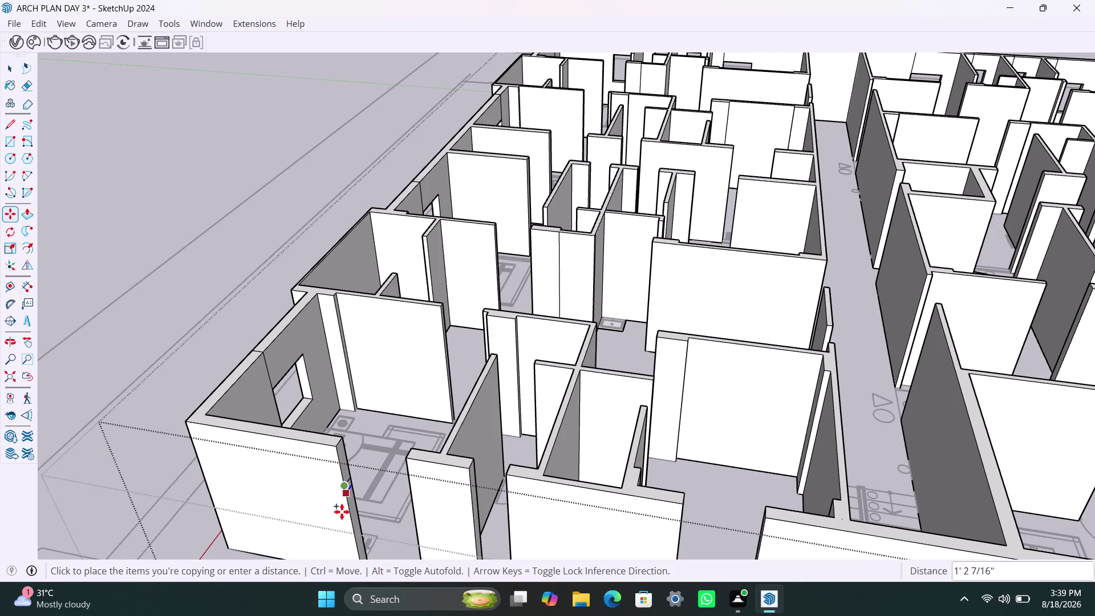
text(4')
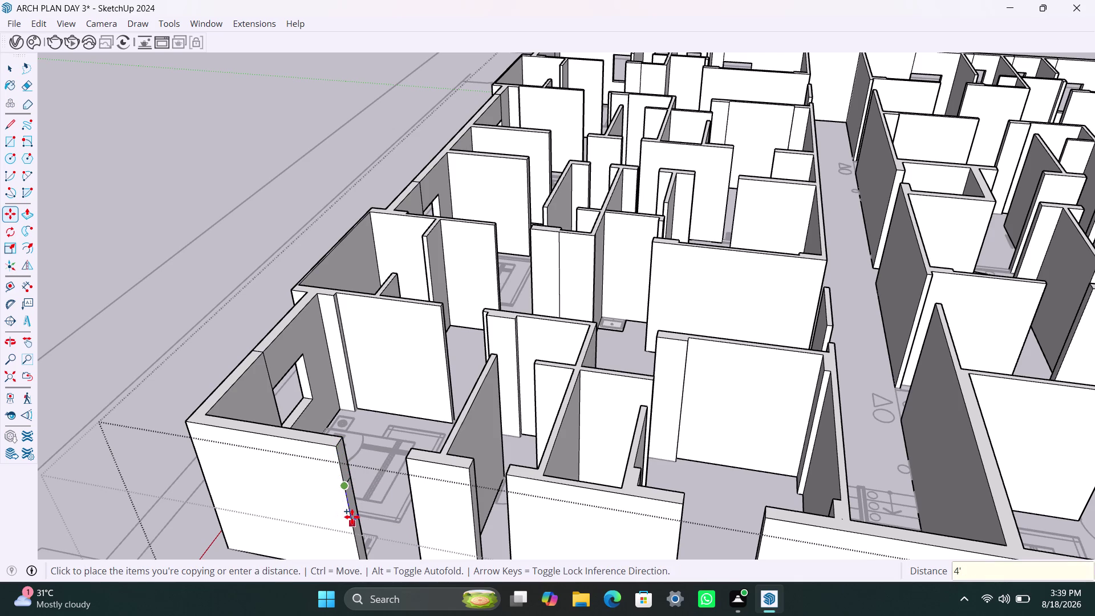
key(Return)
key(space)
Push/Pull the door face through the corner wall, double-clicking to repeat the cut.
click(346, 475)
key(p)
click(345, 476)
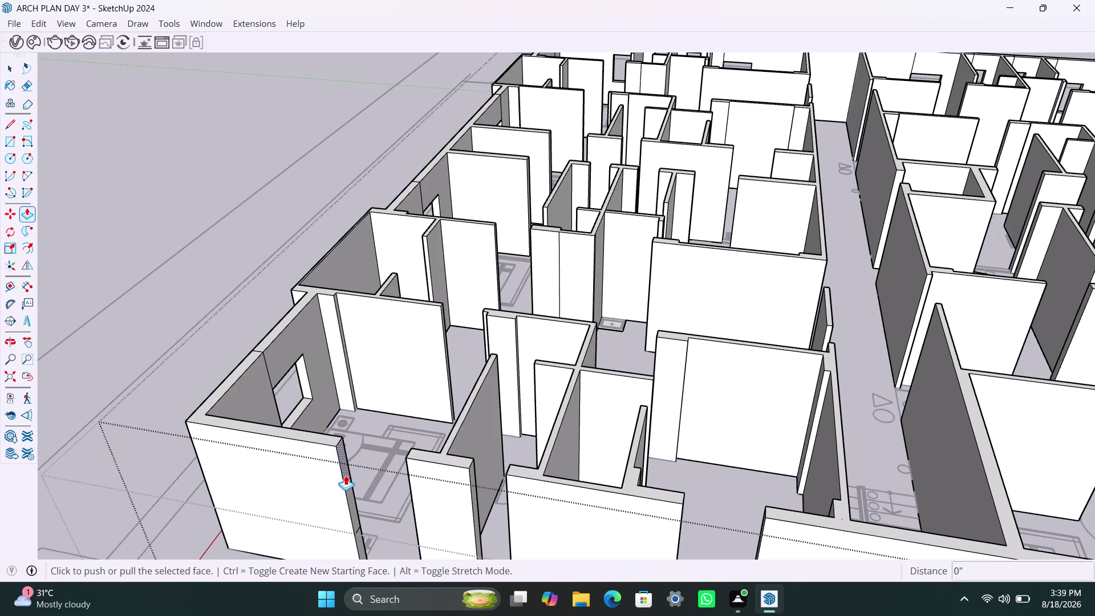
click(408, 494)
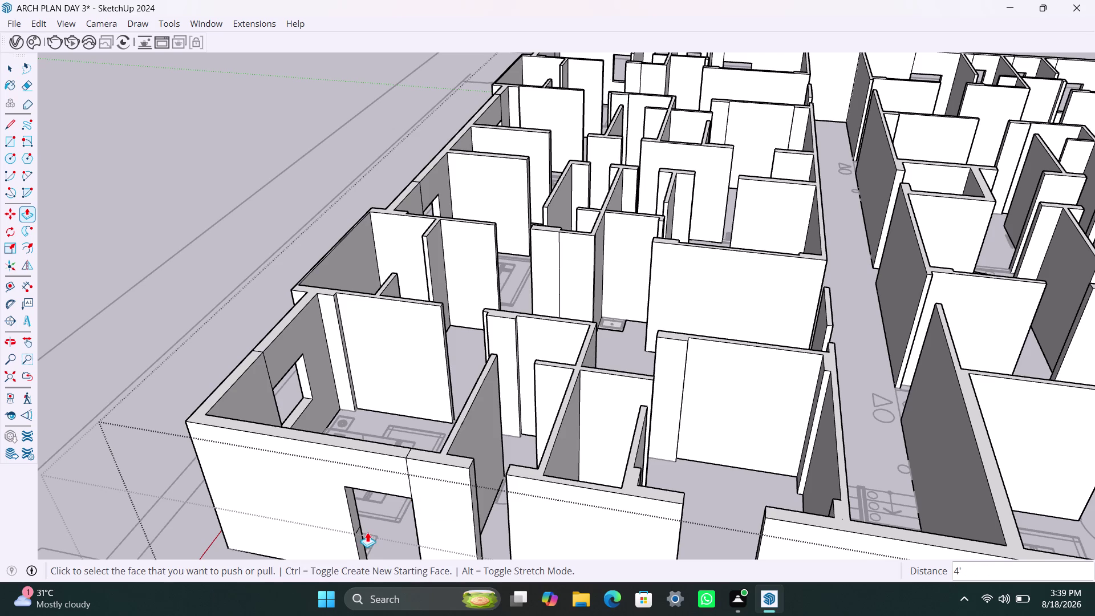
scroll(down, 3)
middle_drag(369, 516, 392, 459)
scroll(up, 3)
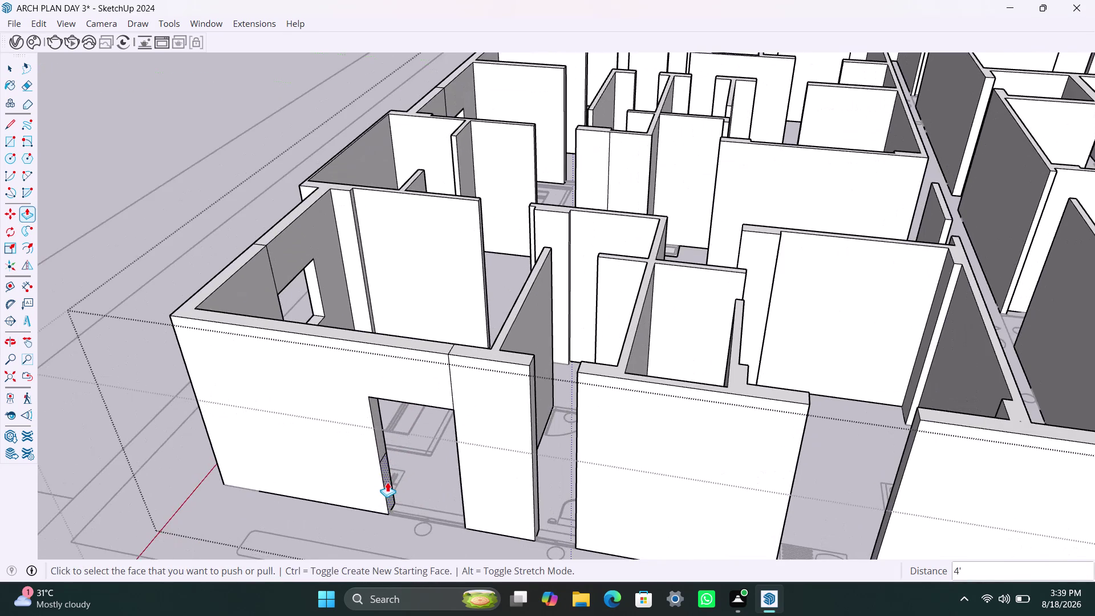
double_click(388, 482)
scroll(down, 3)
middle_drag(446, 512, 424, 514)
scroll(up, 3)
key(space)
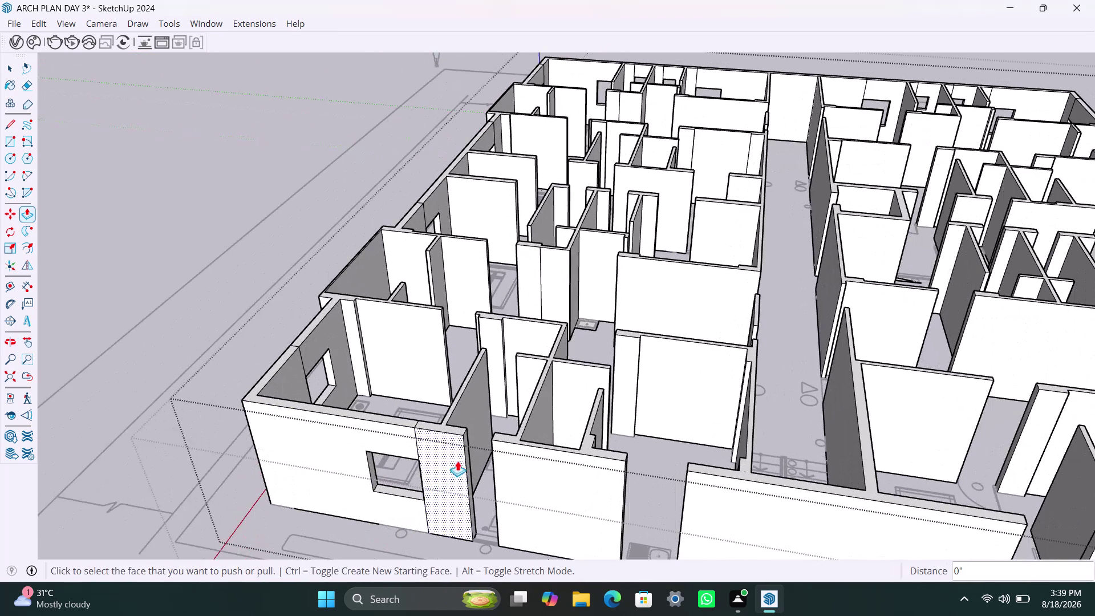
Copy the wall edge twice at 2-foot offsets to outline the small opening.
click(467, 433)
key(m)
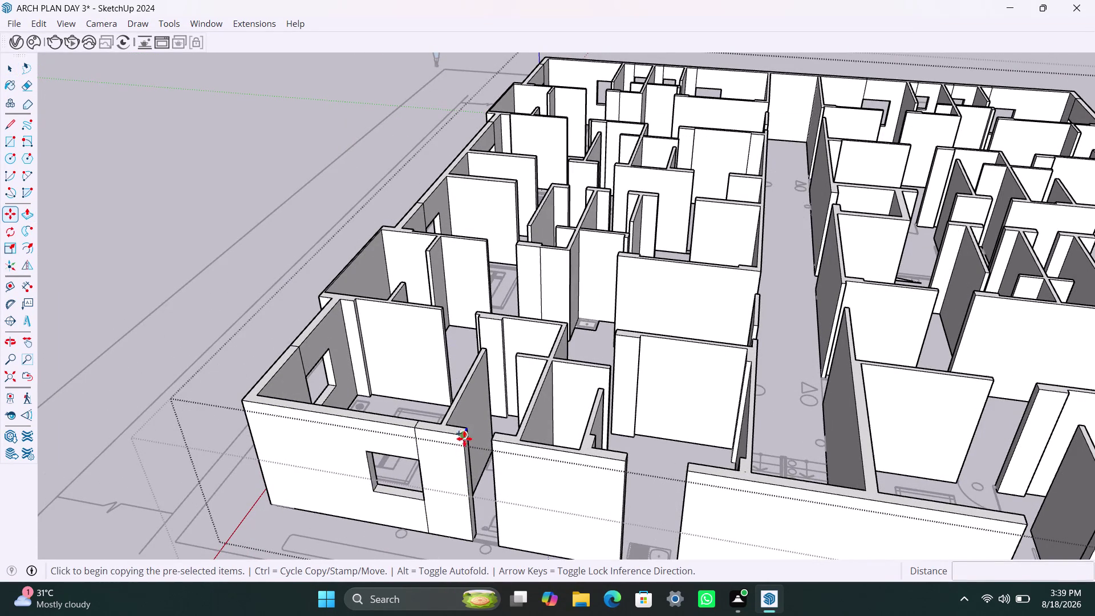
click(462, 443)
key(2)
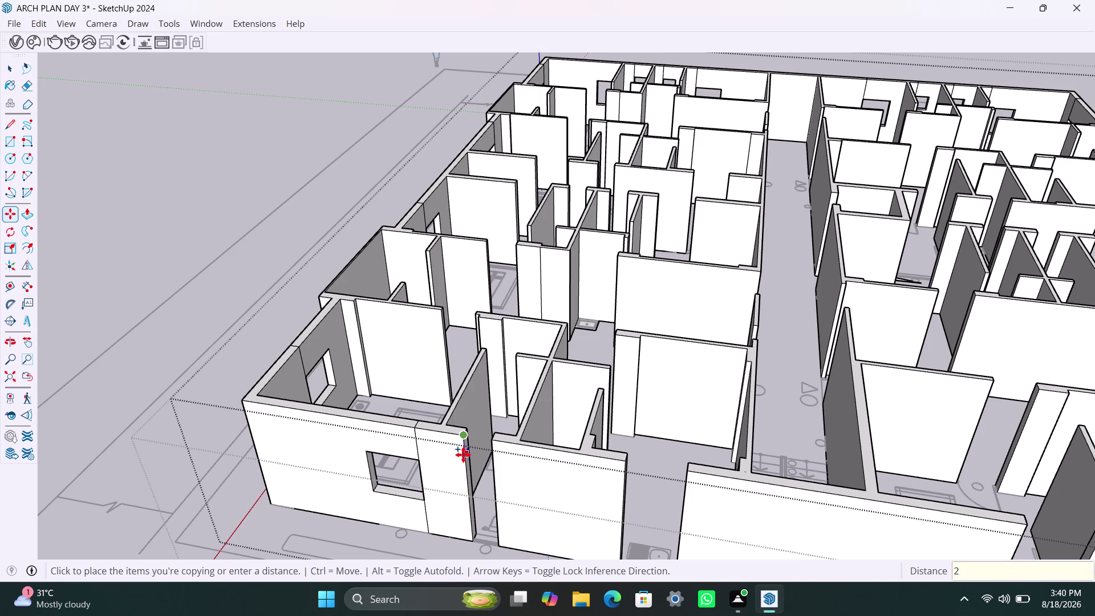
key(apostrophe)
key(Return)
key(m)
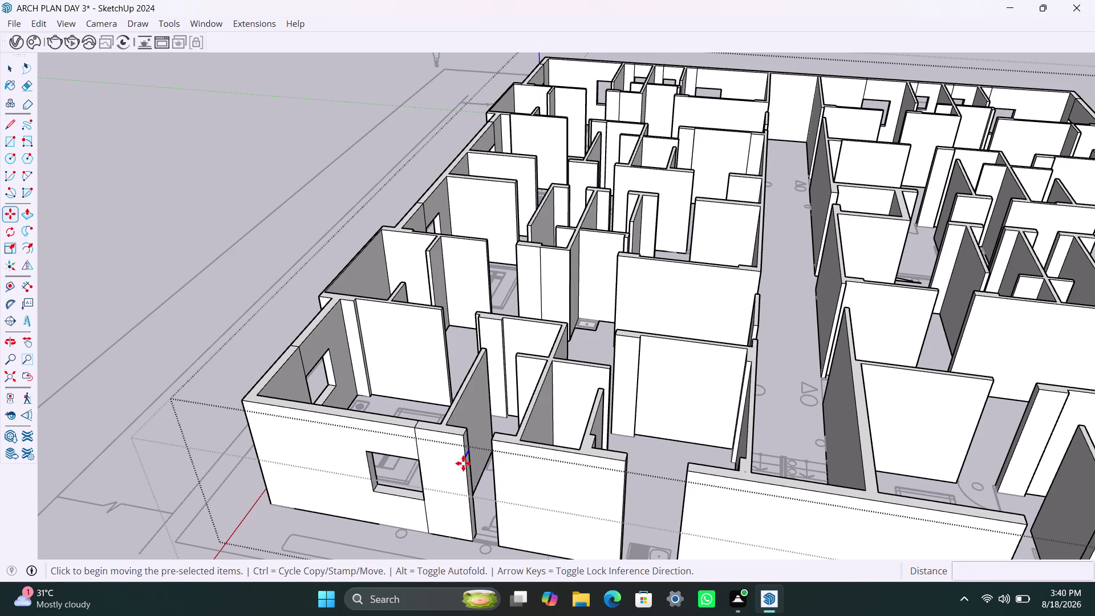
click(463, 463)
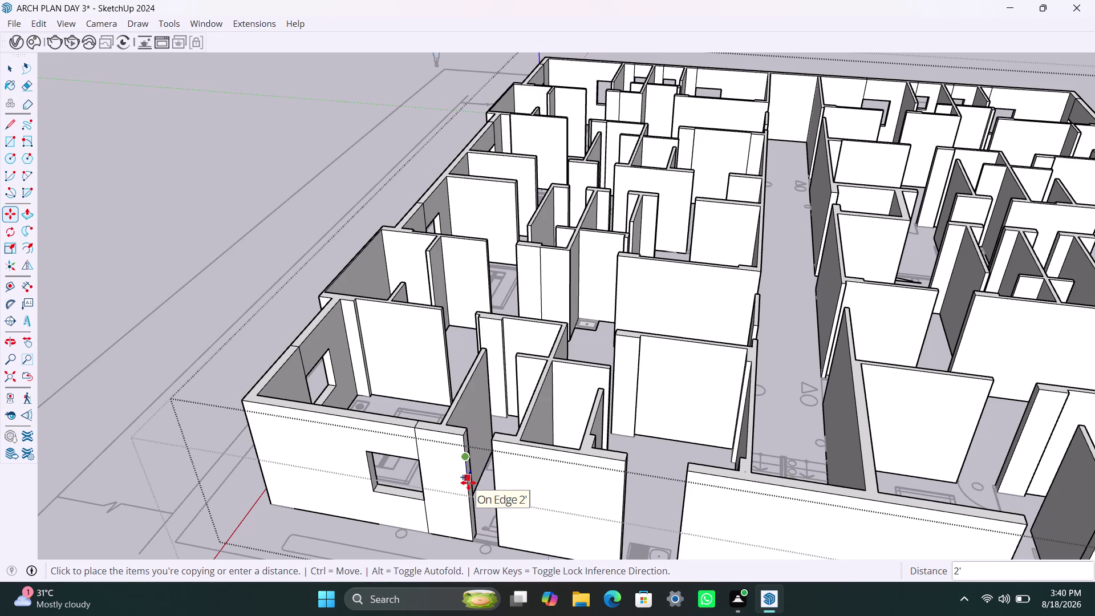
text(2')
key(Return)
key(space)
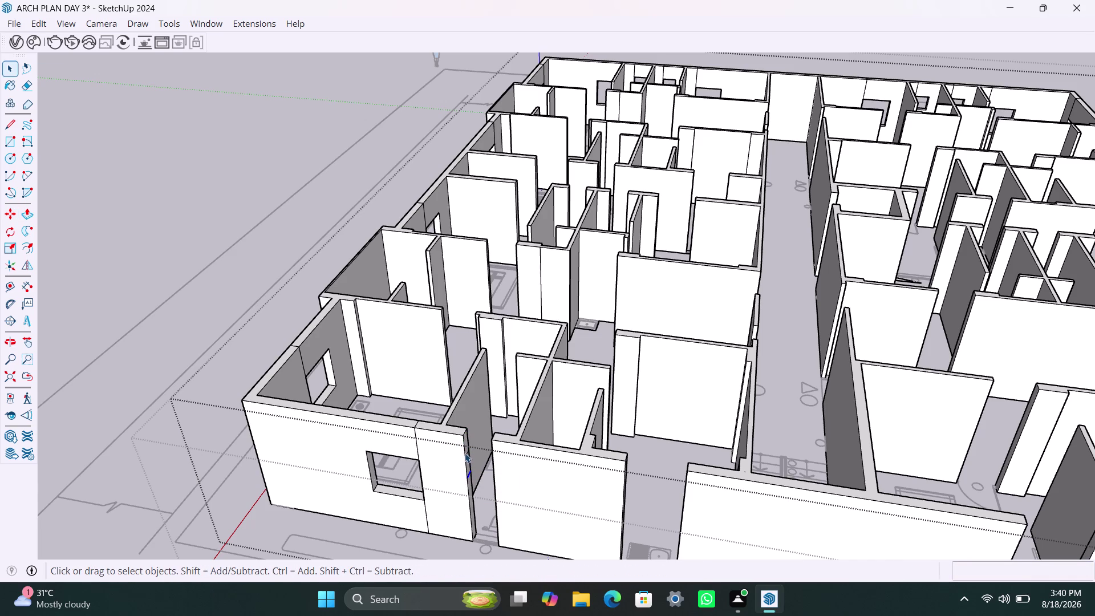
Push the opening face through the wall, then double-click to repeat the cut.
scroll(up, 3)
click(467, 429)
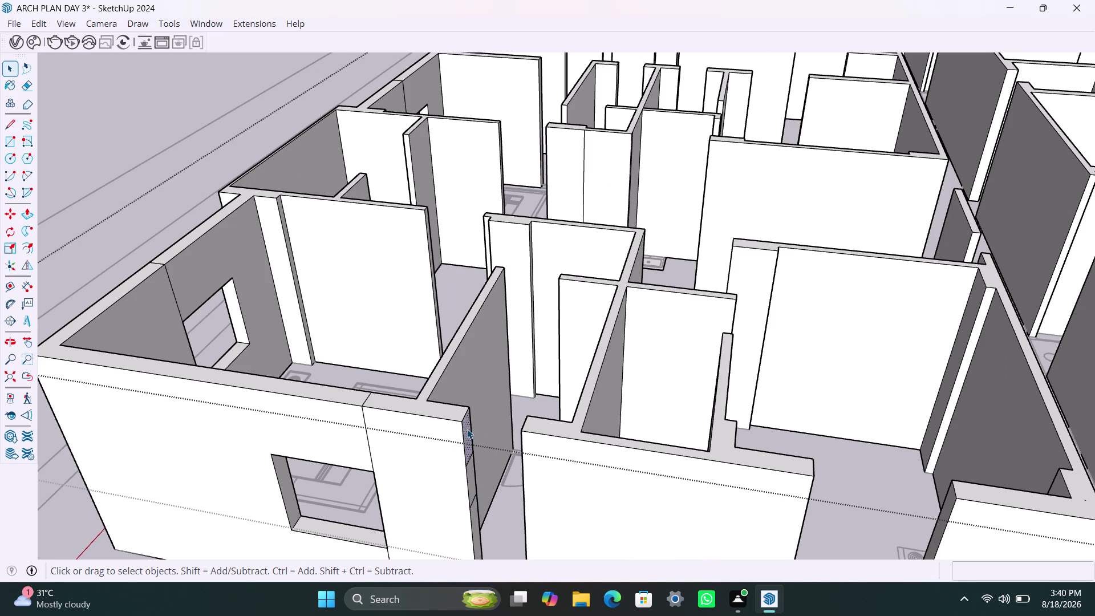
key(p)
click(467, 429)
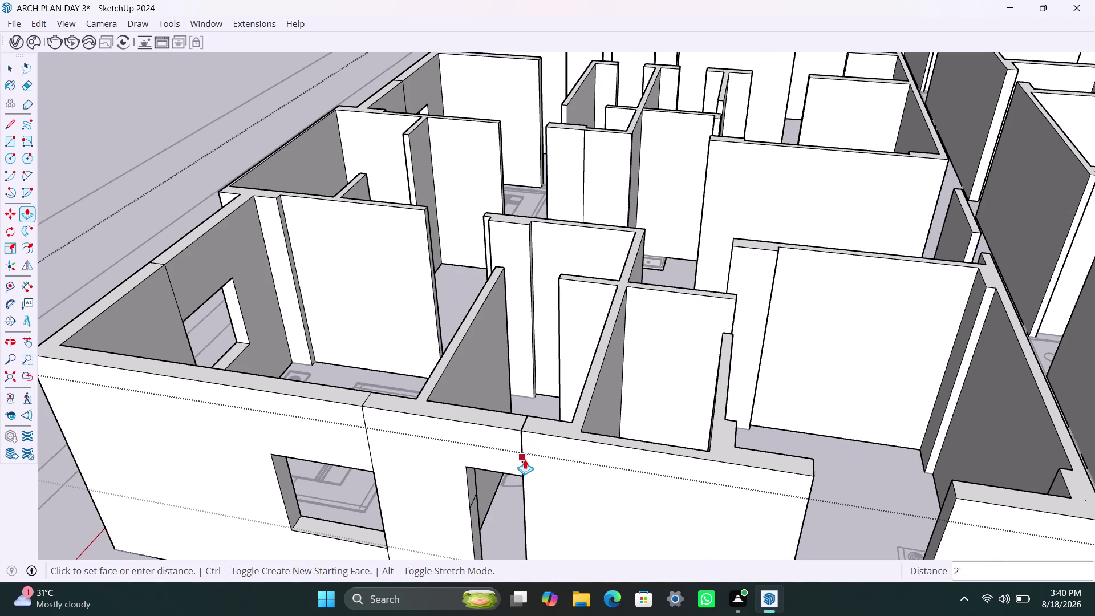
click(524, 463)
scroll(down, 3)
middle_drag(501, 498, 479, 449)
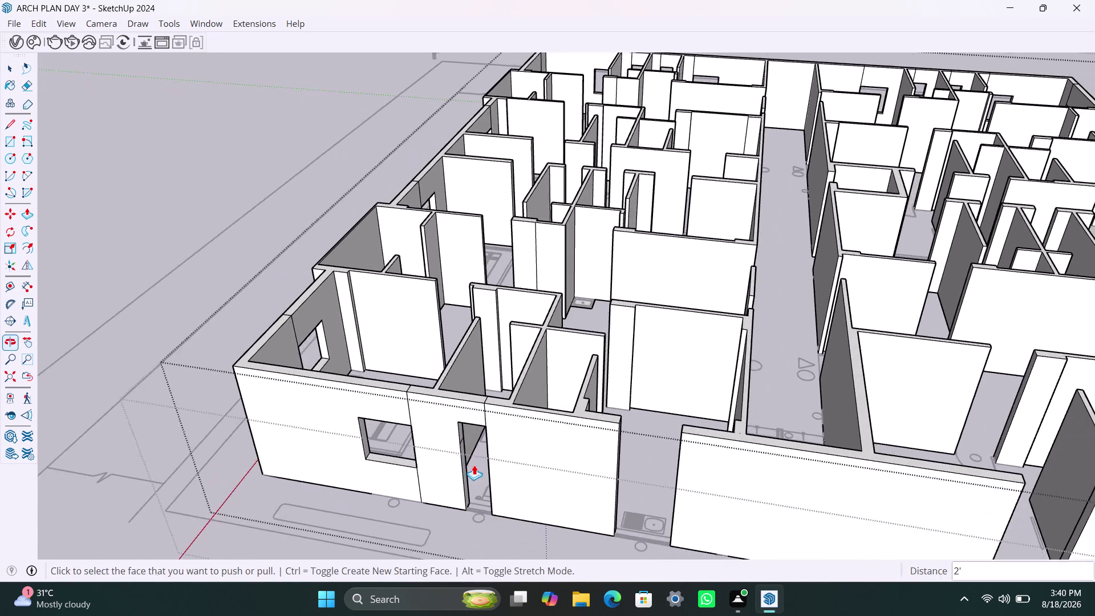
scroll(up, 3)
double_click(458, 484)
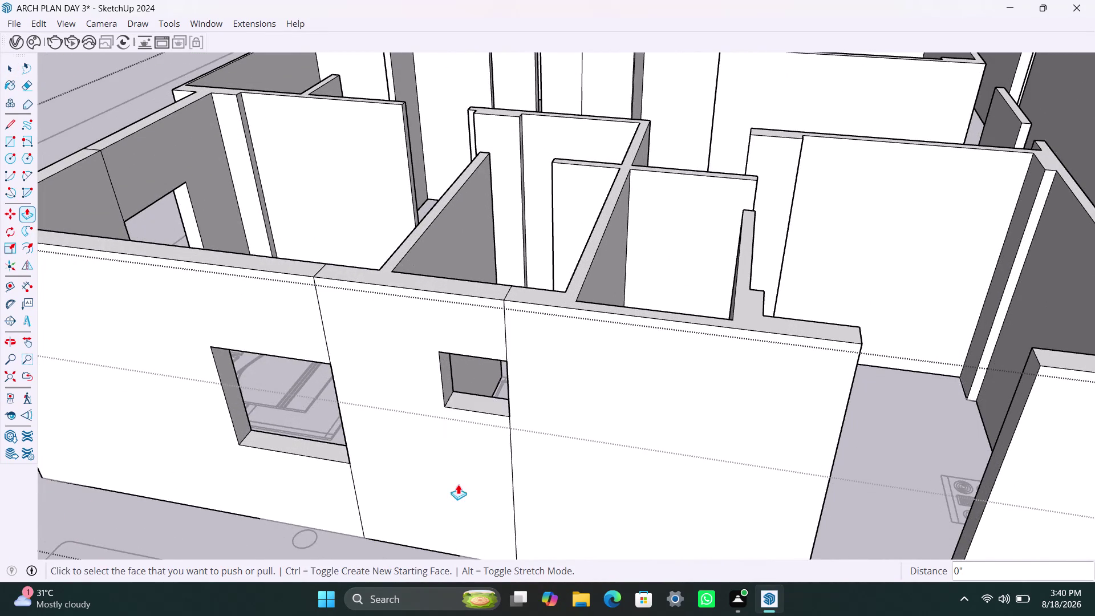
Zoom out and orbit to an overhead view of the apartment floor plan.
scroll(down, 3)
middle_drag(490, 495, 375, 468)
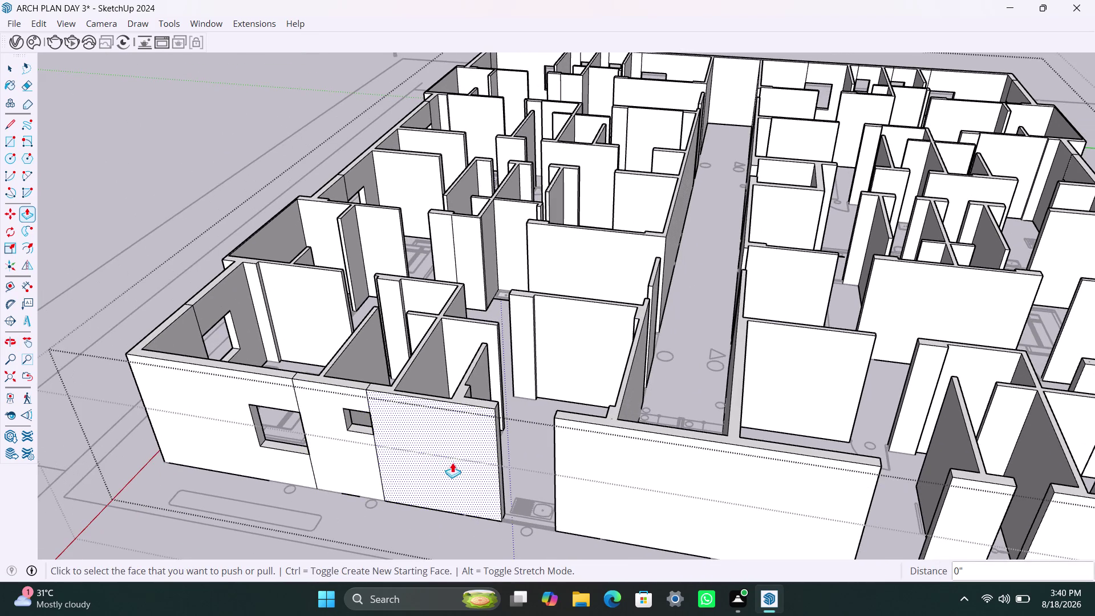
middle_drag(454, 466, 455, 544)
scroll(down, 3)
middle_drag(434, 428, 433, 558)
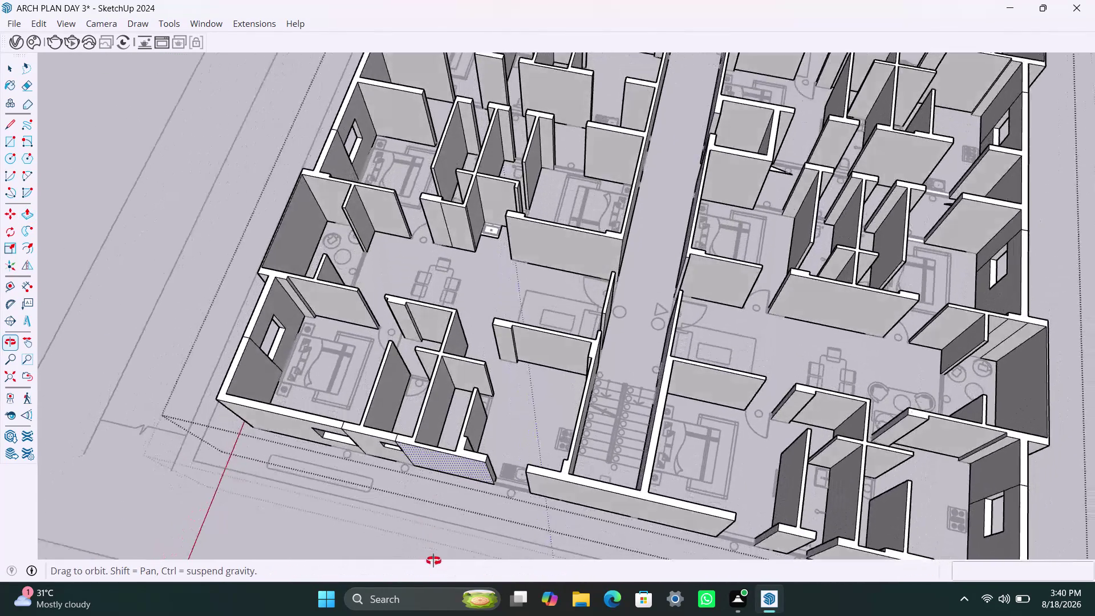
Orbit to an angled view and select the vertical edge at the wall's end.
middle_drag(433, 558, 557, 615)
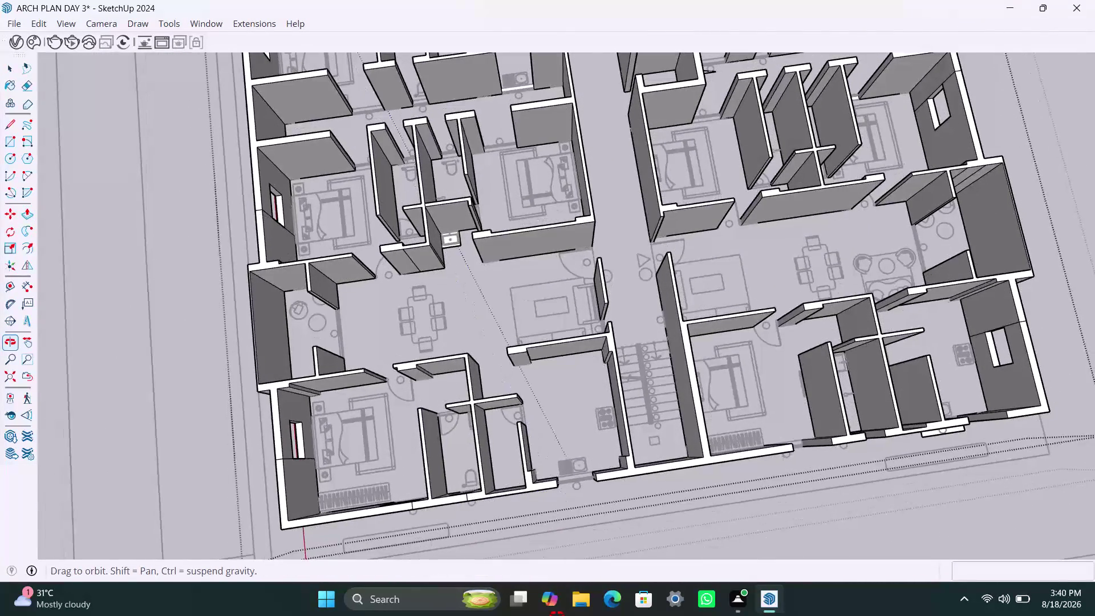
middle_drag(557, 615, 386, 420)
scroll(up, 3)
key(space)
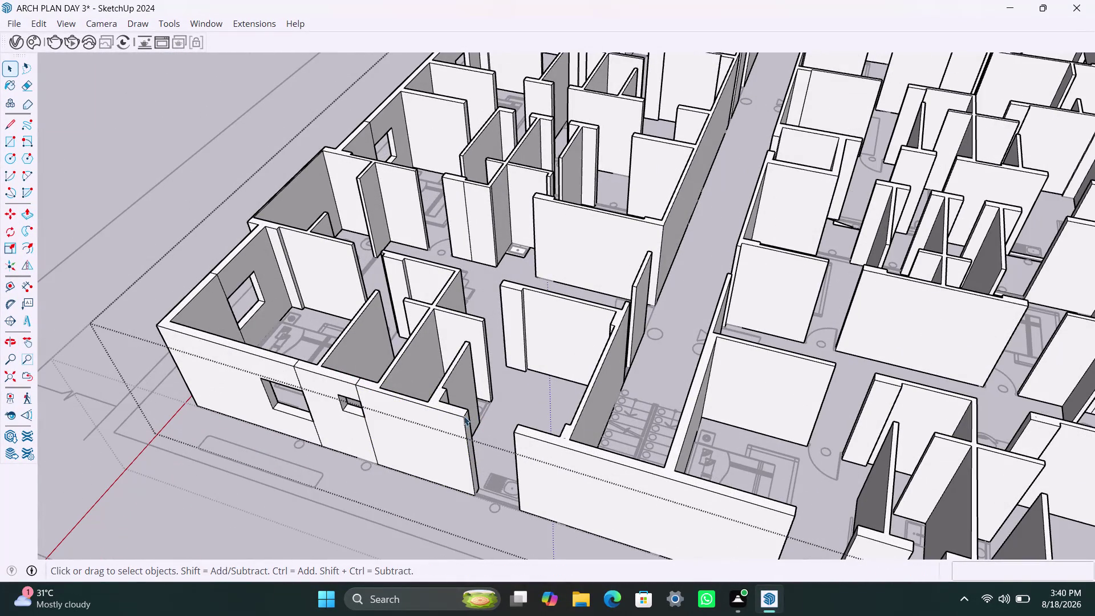
click(469, 417)
click(464, 415)
scroll(up, 3)
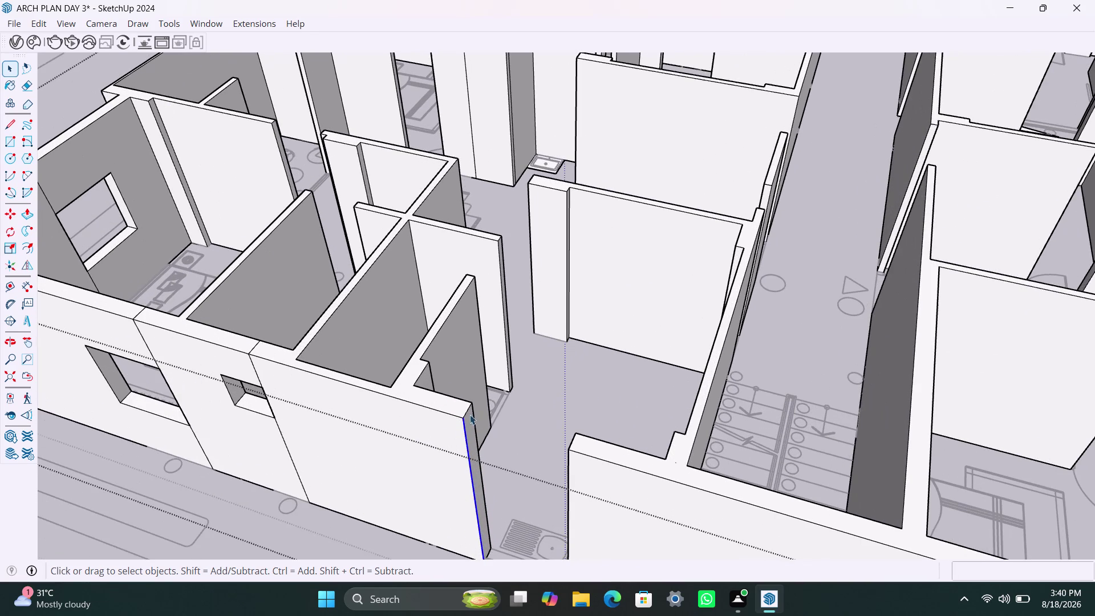
click(467, 413)
Start copying the wall-end edge 3', cancelling the unfinished attempts.
key(m)
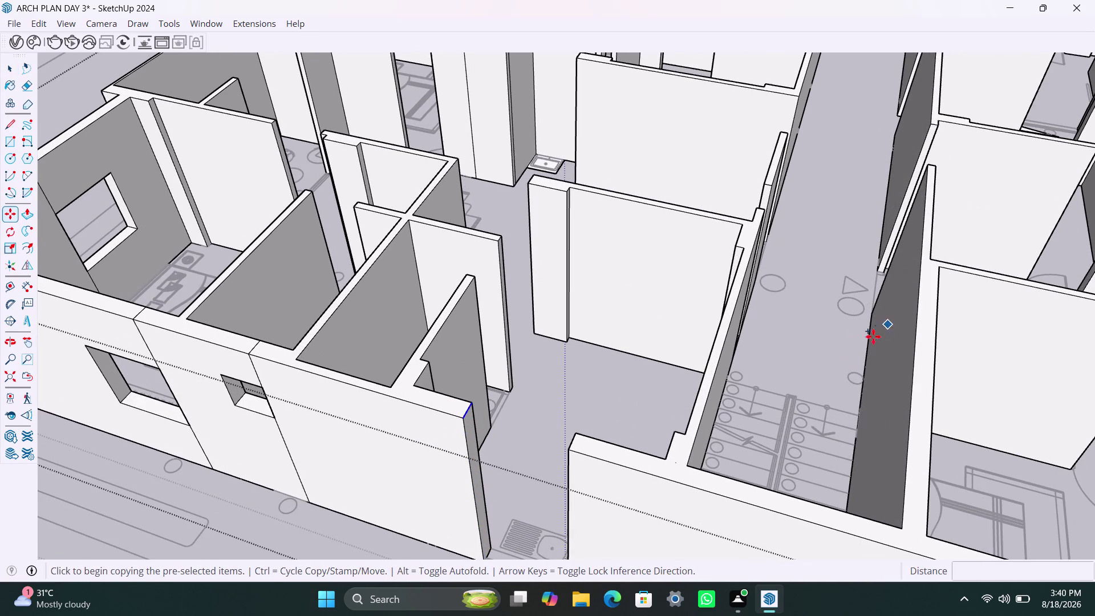
click(463, 419)
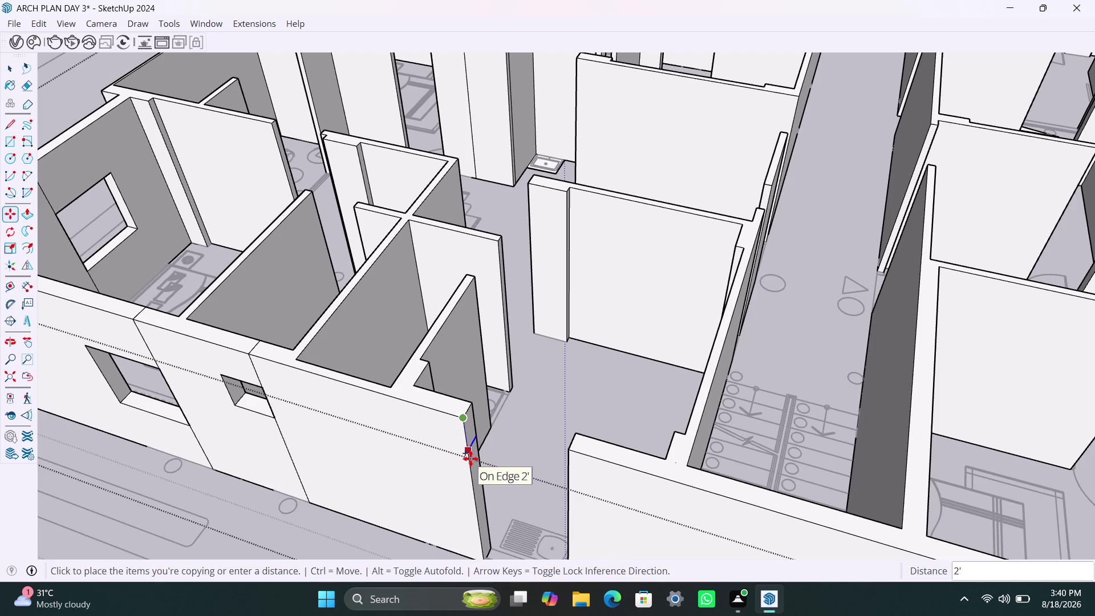
key(m)
key(3)
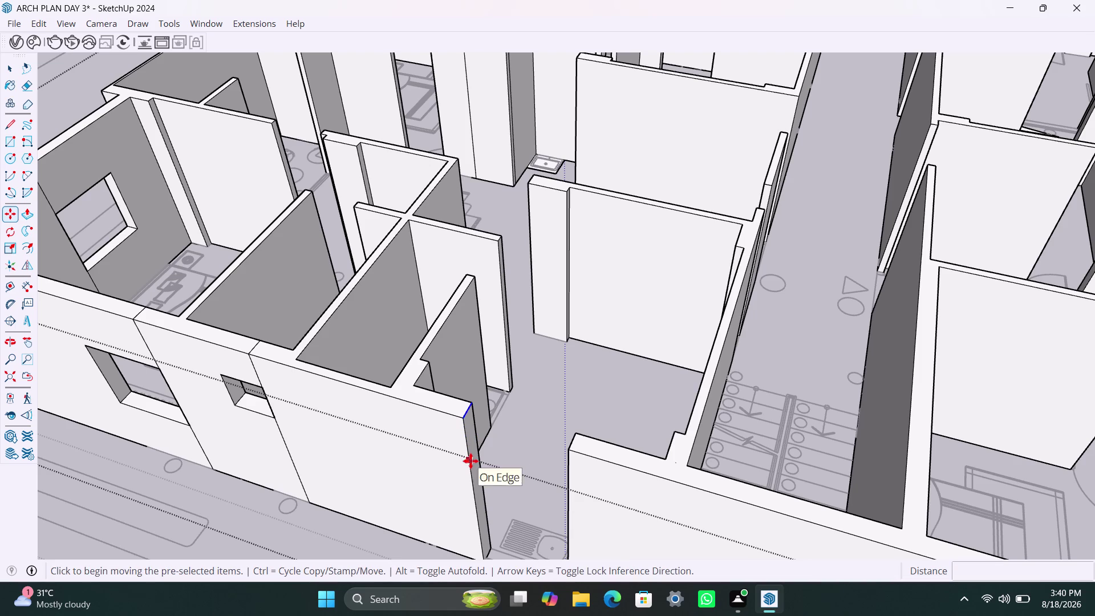
key(apostrophe)
click(466, 417)
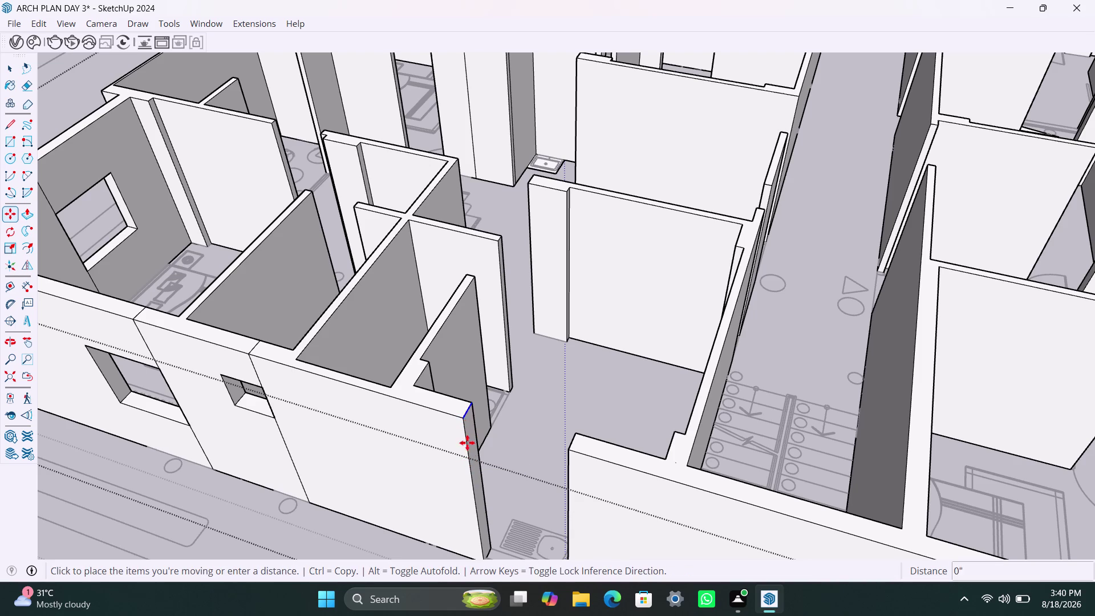
key(Escape)
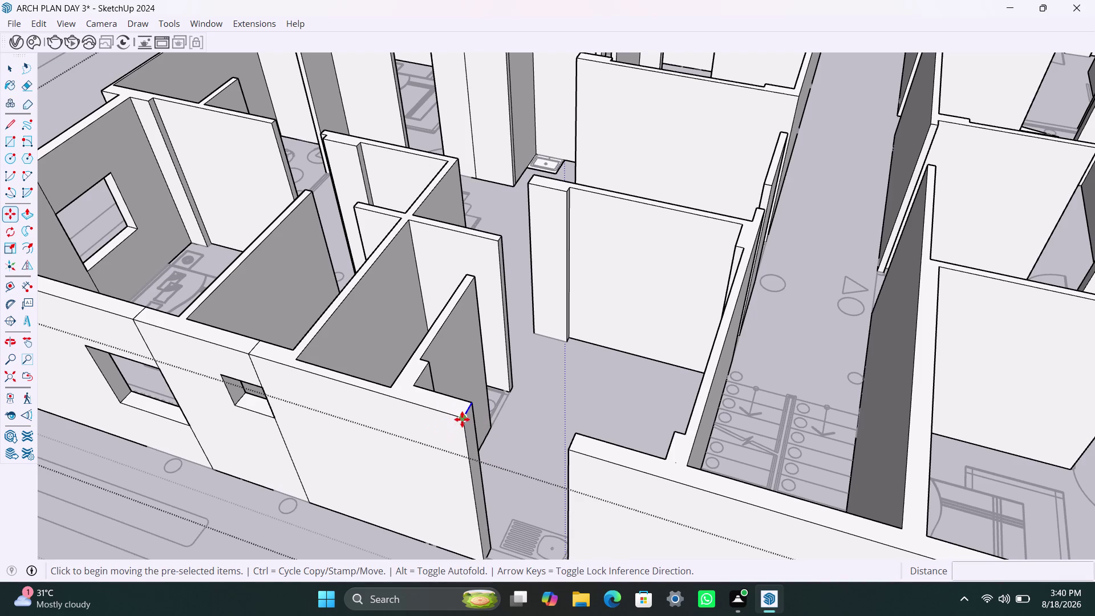
Copy the wall-end edge down 3' and 4'.
key(m)
click(462, 419)
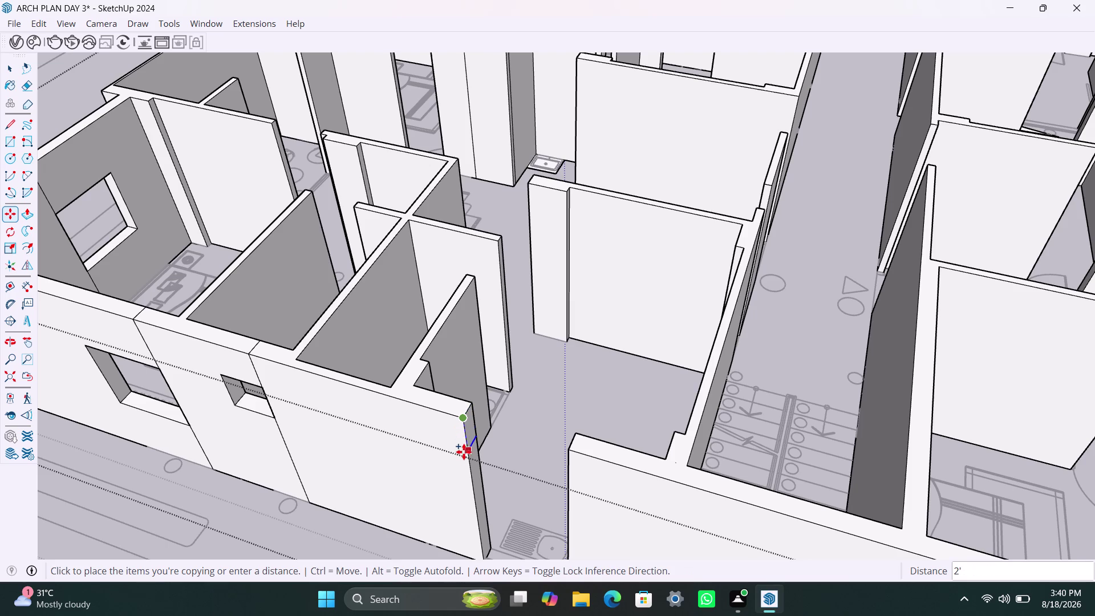
text(3')
key(Return)
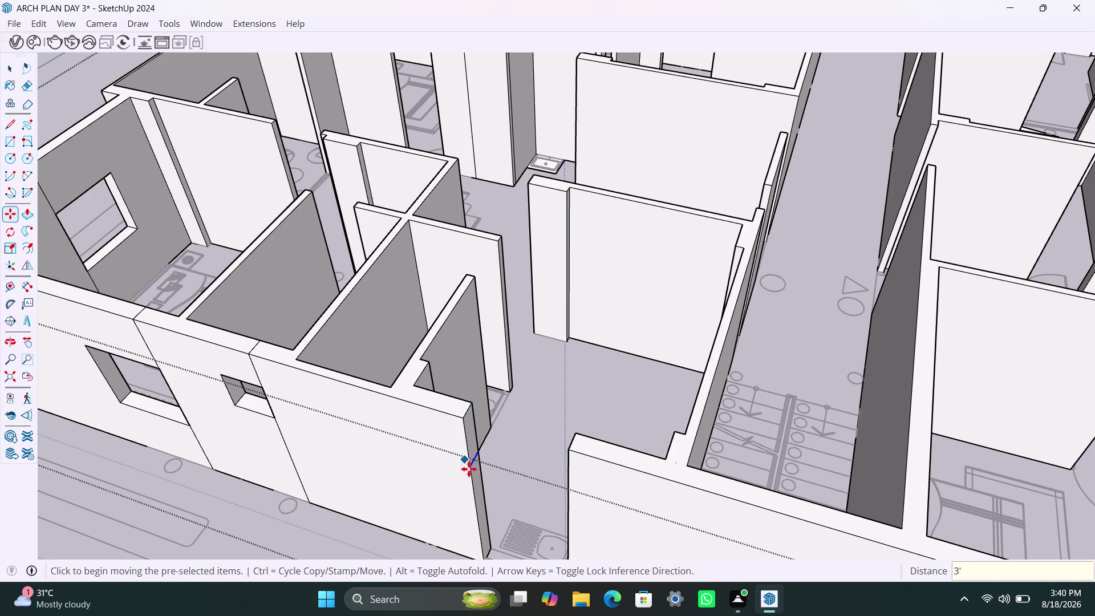
key(m)
click(469, 471)
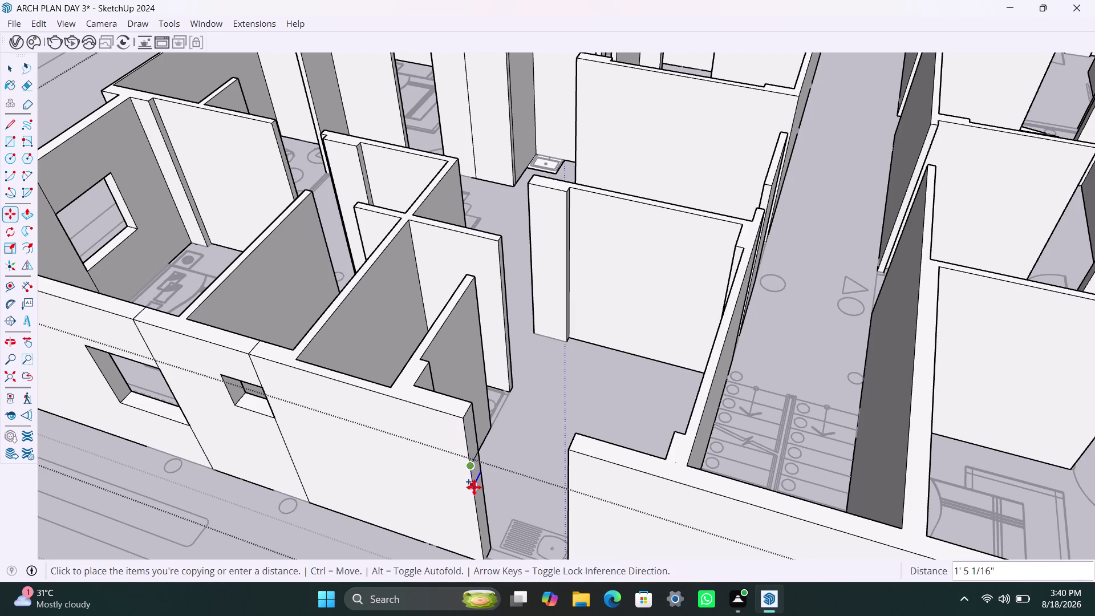
text(4')
key(Return)
key(space)
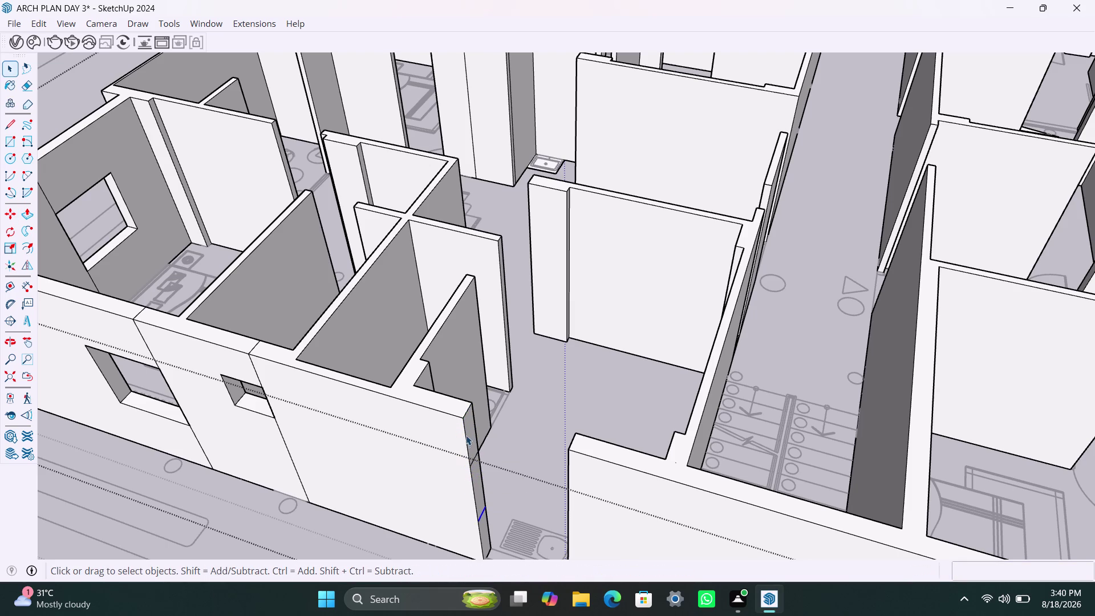
Pull the upper wall-end section out 4' to extend the wall, repeating the distance.
click(472, 445)
key(p)
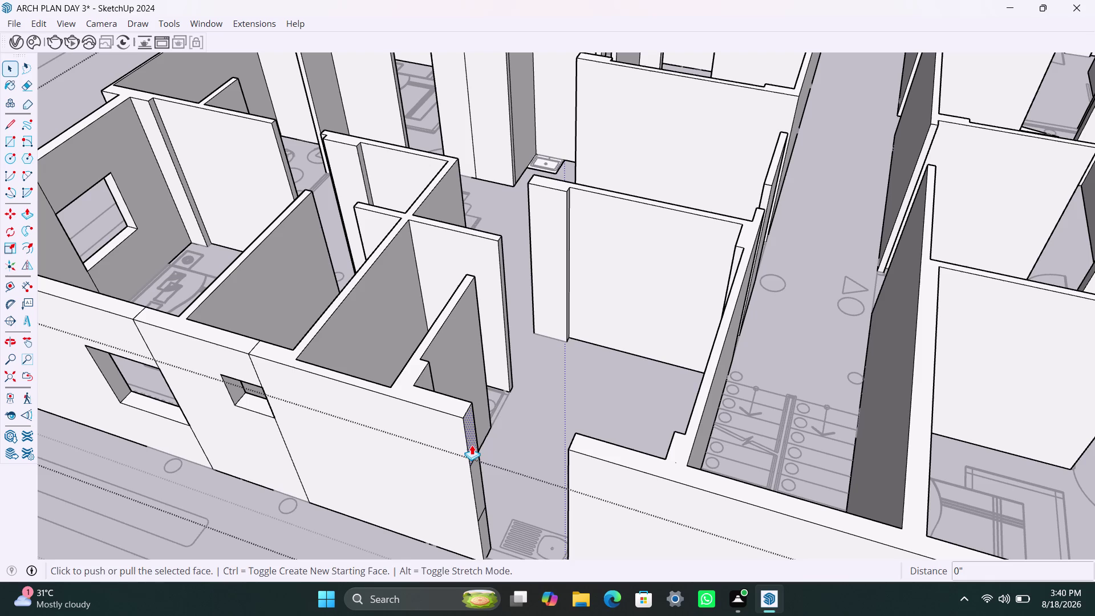
click(472, 445)
click(572, 469)
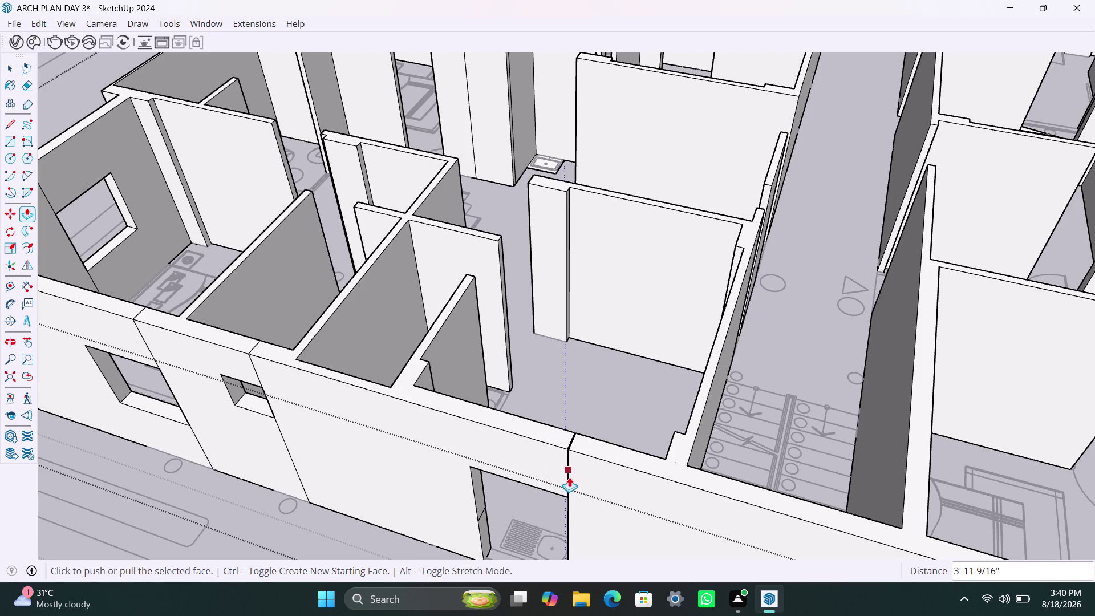
key(ctrl+z)
click(475, 429)
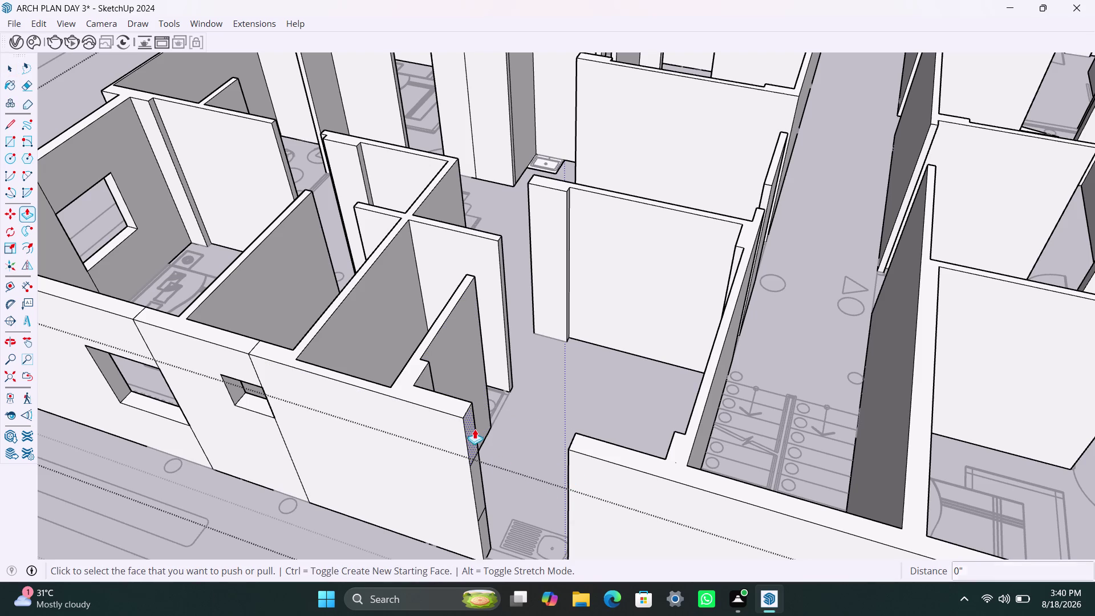
click(568, 467)
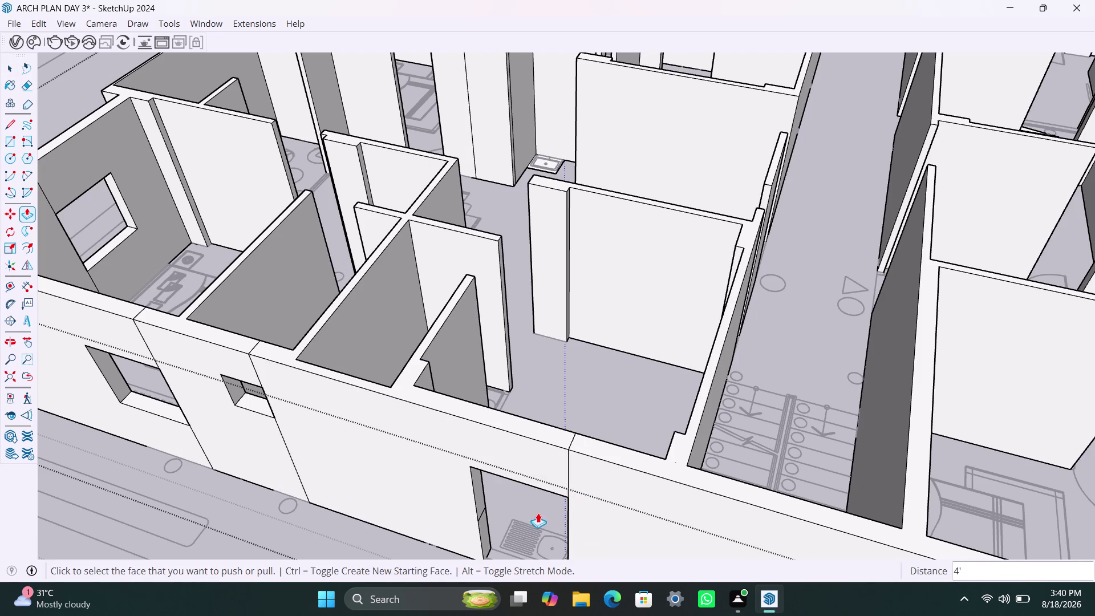
double_click(484, 530)
scroll(down, 3)
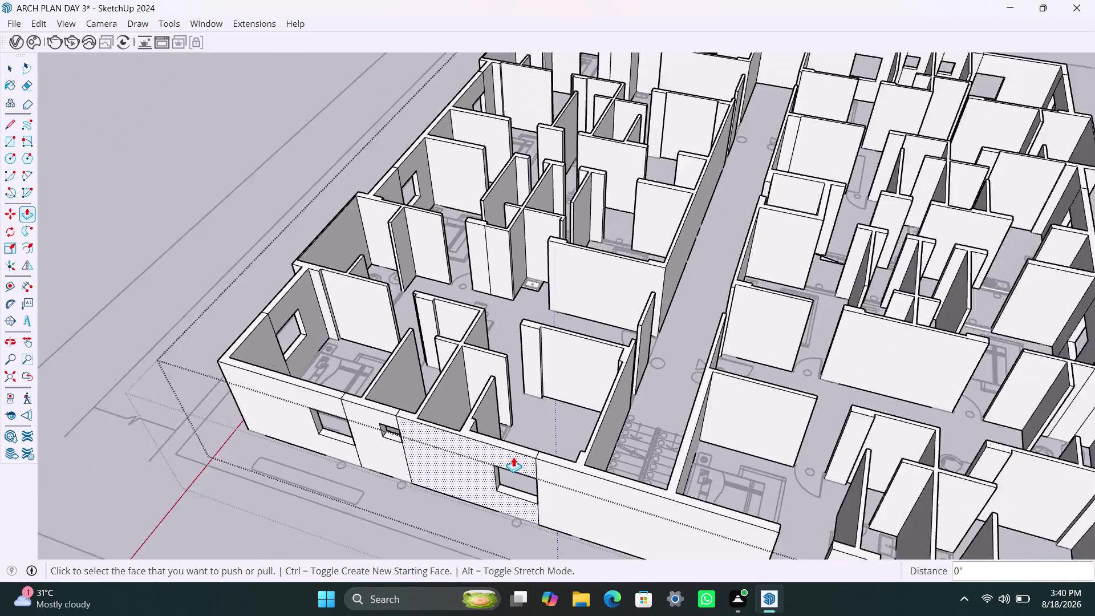
Orbit toward the front walls and select the front wall's end edge.
scroll(down, 3)
middle_drag(703, 365, 558, 291)
scroll(up, 3)
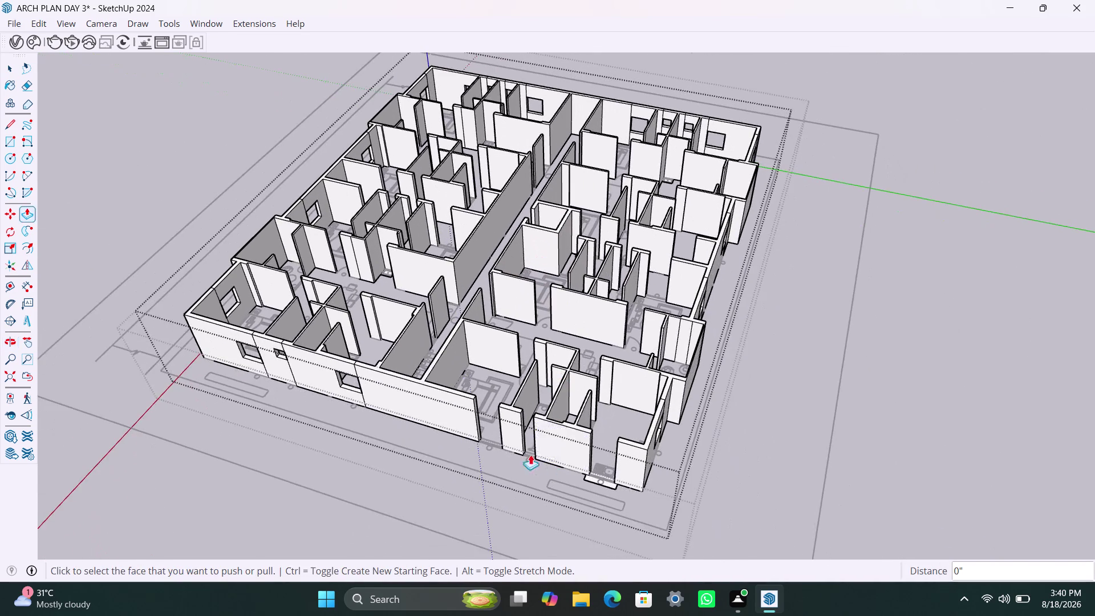
scroll(up, 3)
middle_drag(491, 426, 550, 438)
scroll(up, 3)
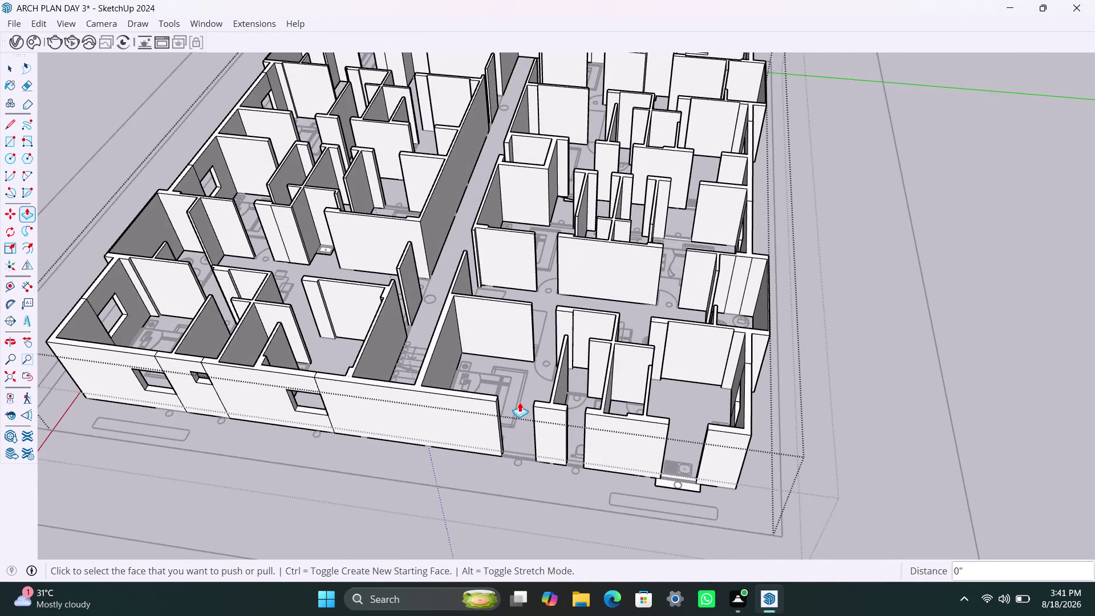
middle_drag(516, 399, 441, 421)
scroll(up, 3)
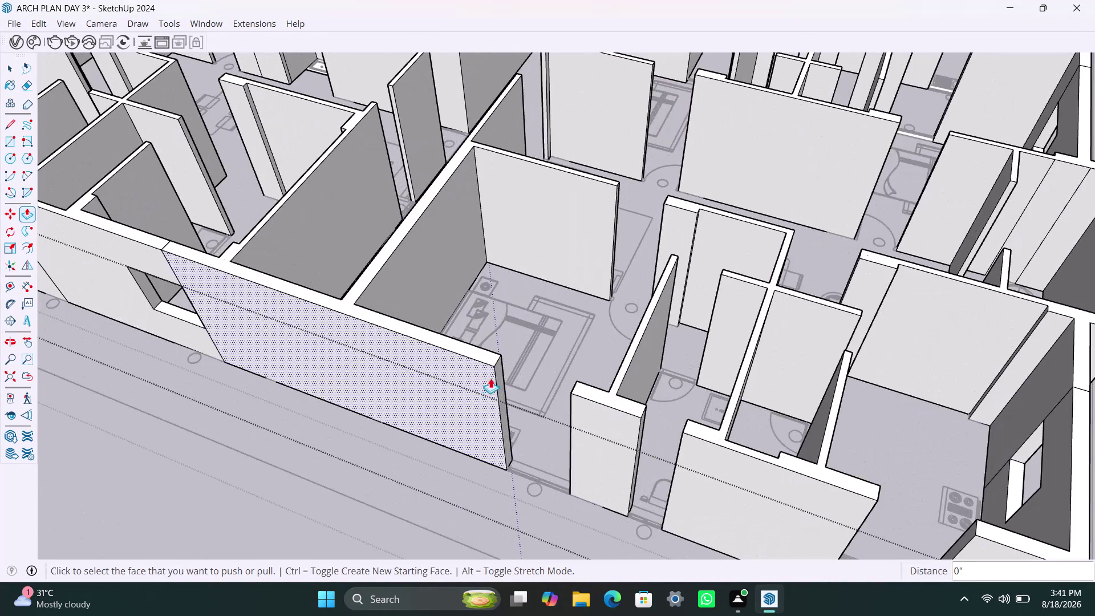
scroll(down, 3)
key(space)
scroll(up, 3)
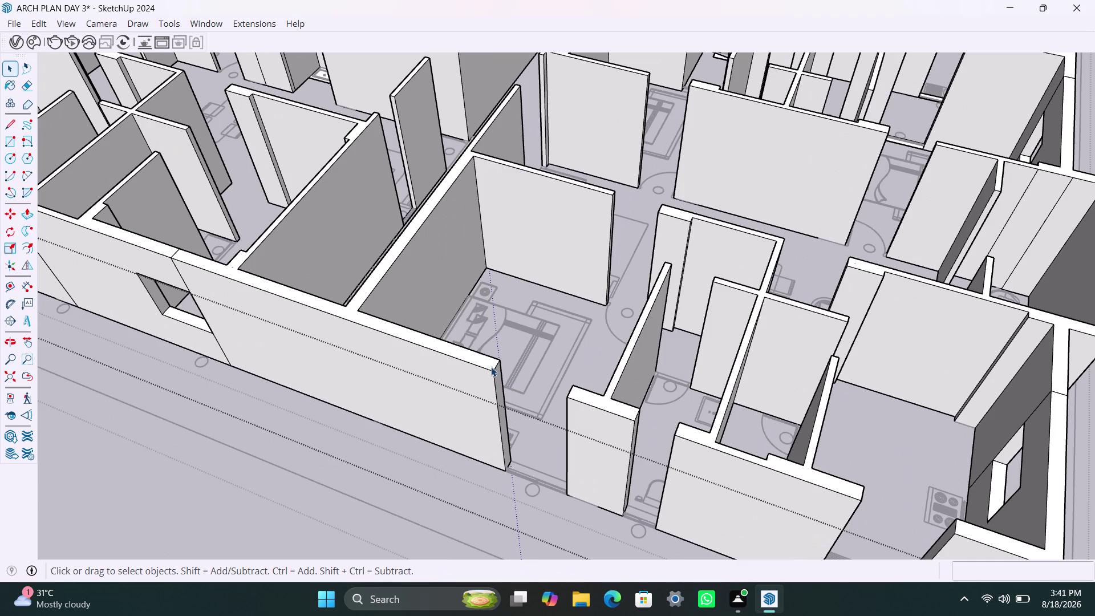
click(495, 367)
Copy the front wall's end edge 3' and 4'.
key(m)
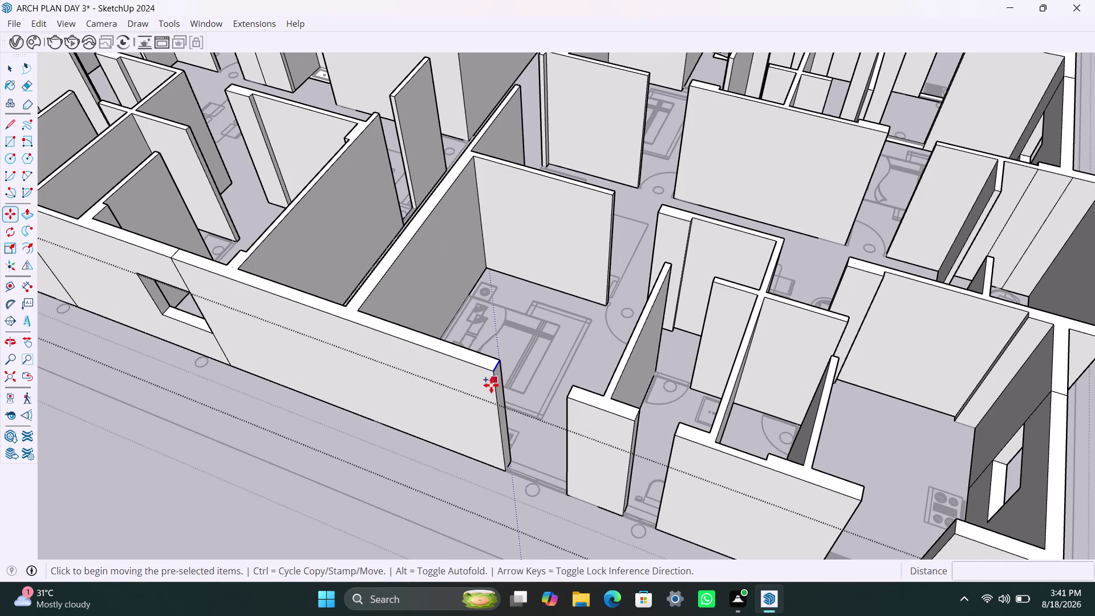
click(495, 372)
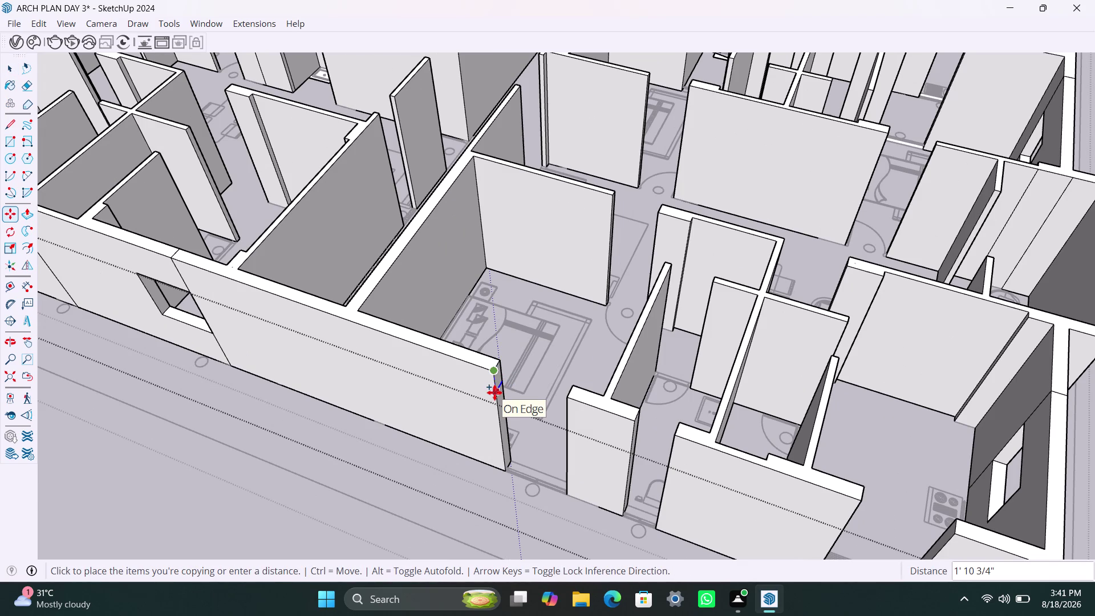
text(3')
key(Return)
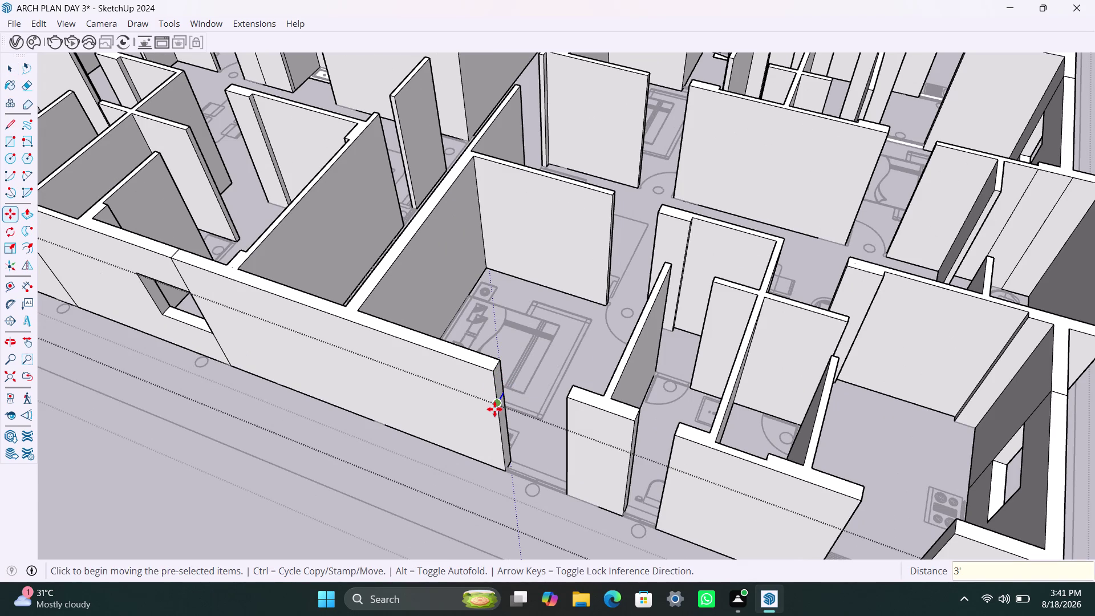
key(m)
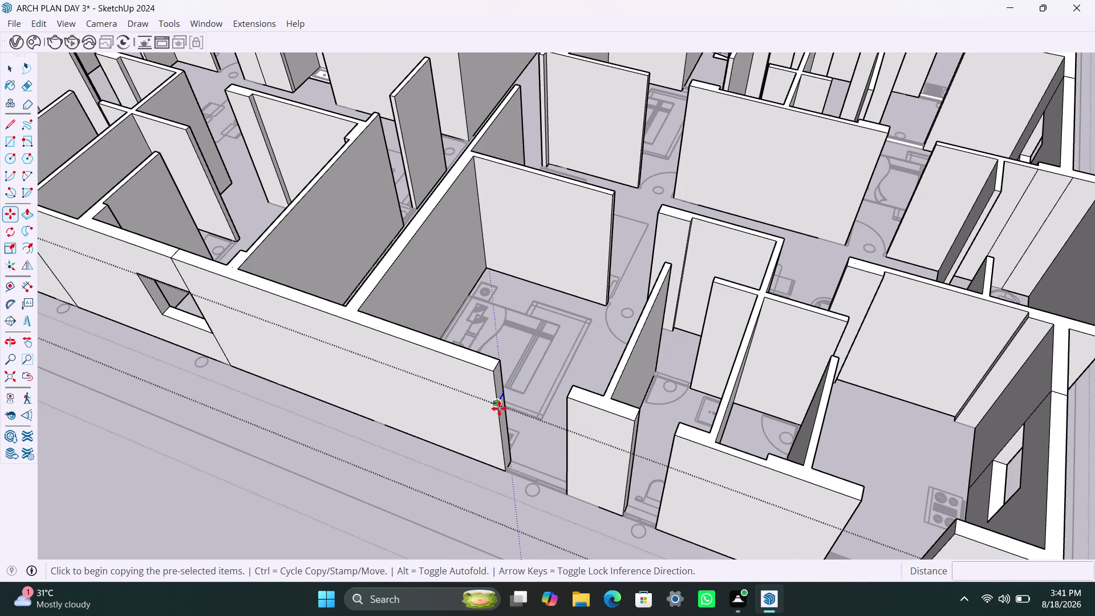
click(499, 408)
text(4')
key(Return)
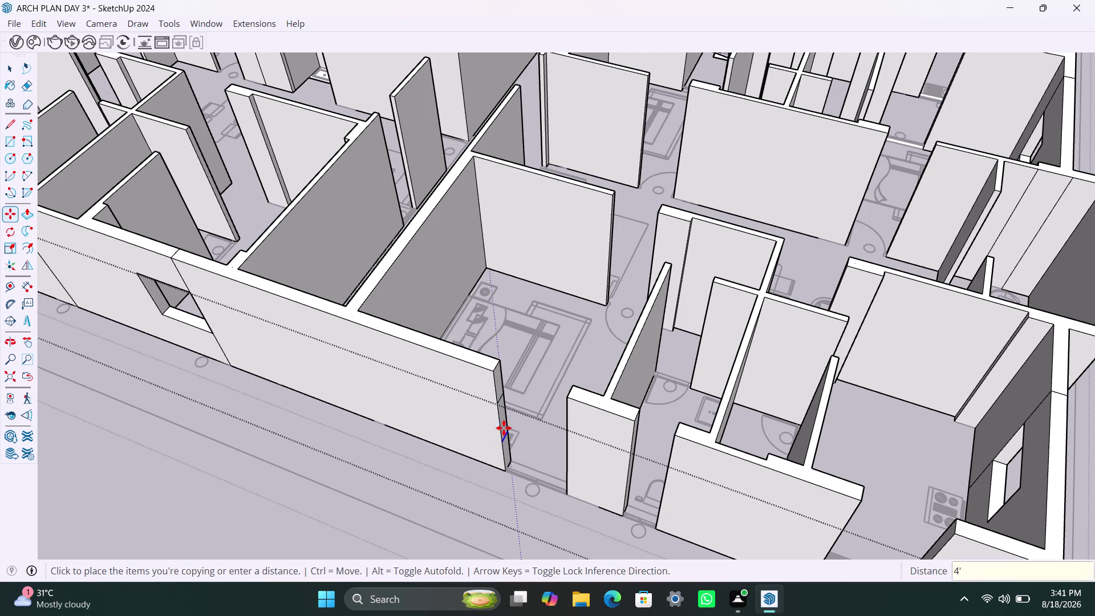
key(space)
Pull the upper wall-end section outward to extend the front wall.
click(498, 387)
key(p)
click(498, 386)
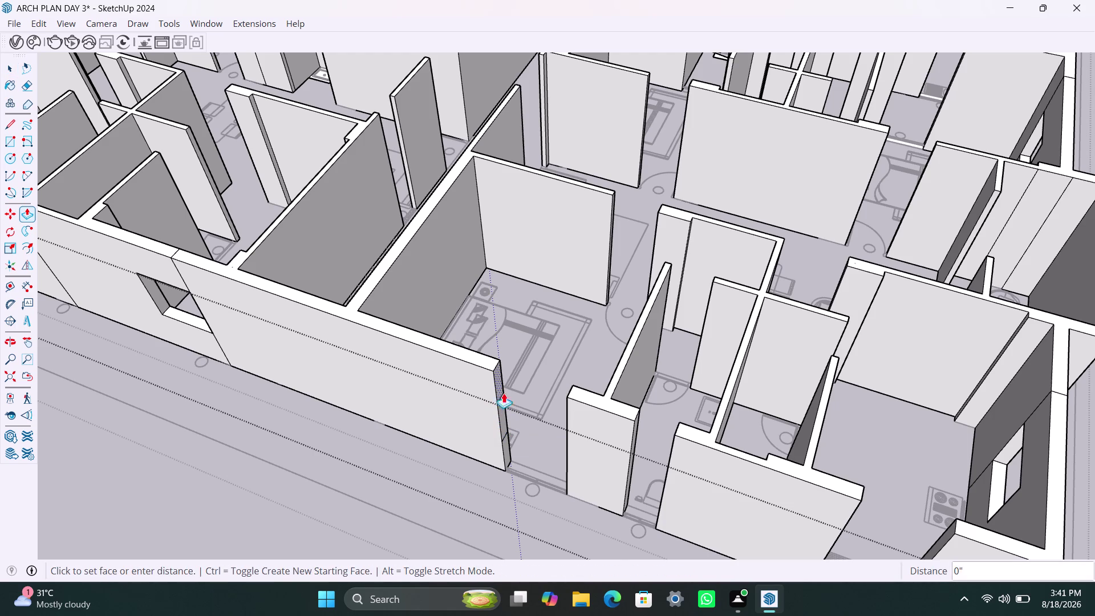
click(566, 434)
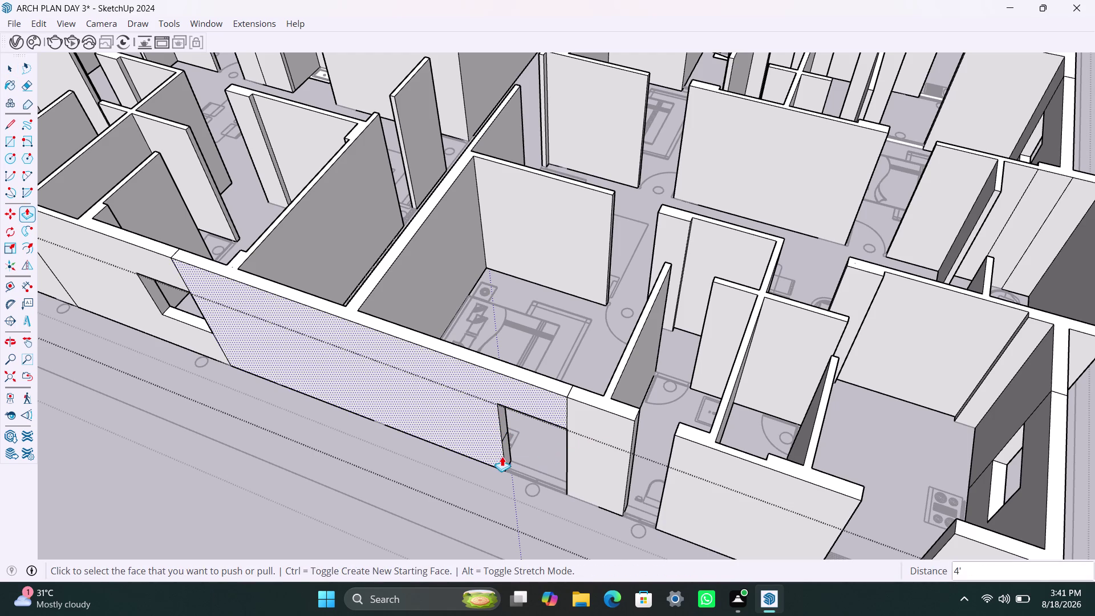
double_click(507, 453)
scroll(down, 3)
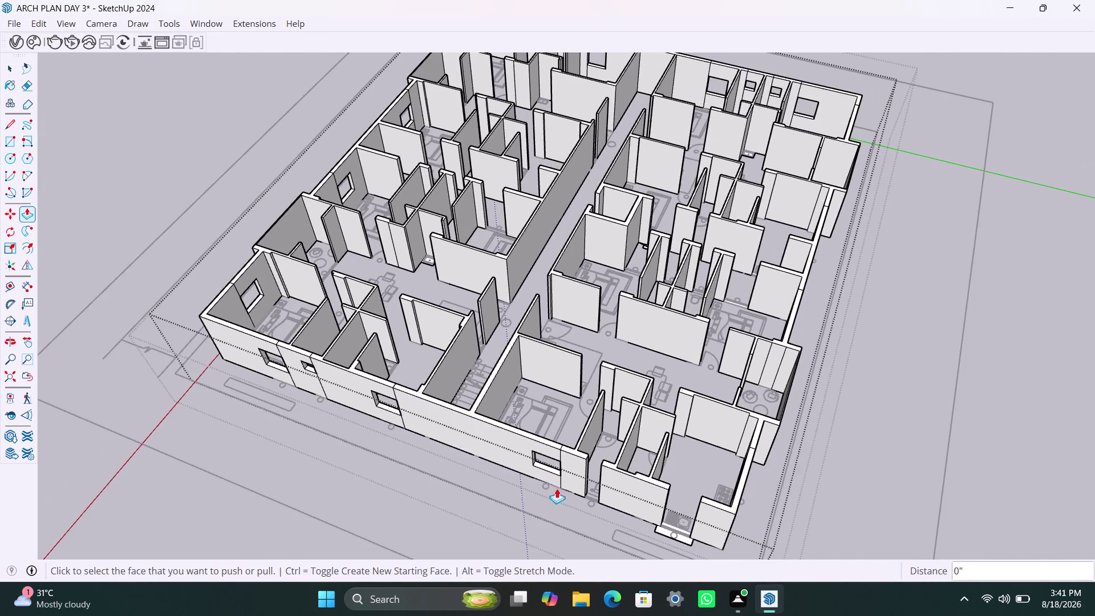
middle_drag(557, 488, 426, 482)
scroll(up, 3)
Copy the vertical wall-end edge 2 feet along the wall.
key(space)
click(454, 440)
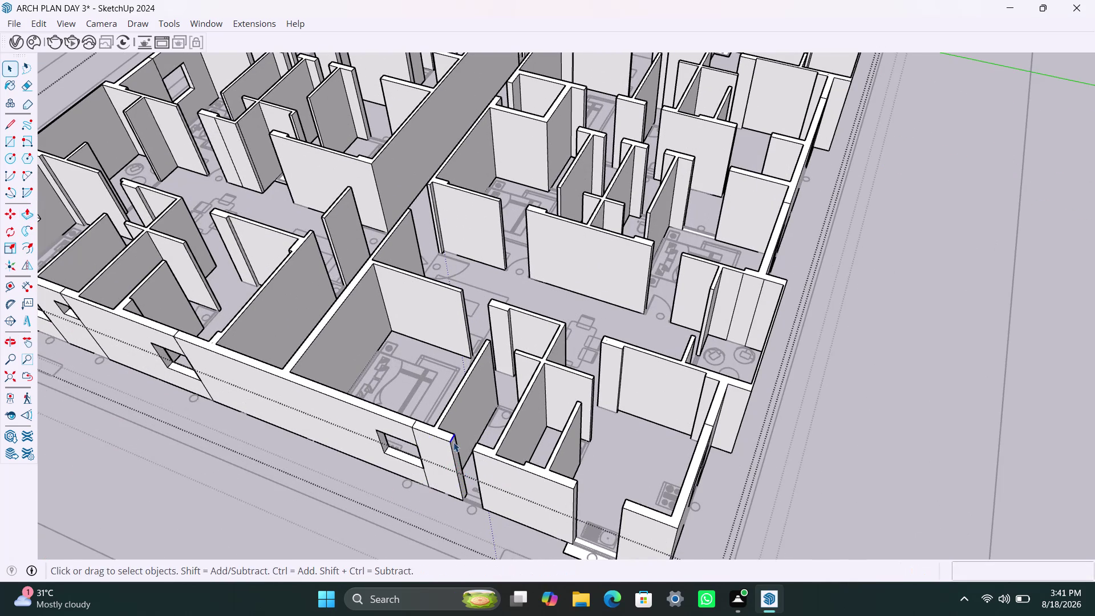
key(m)
click(451, 447)
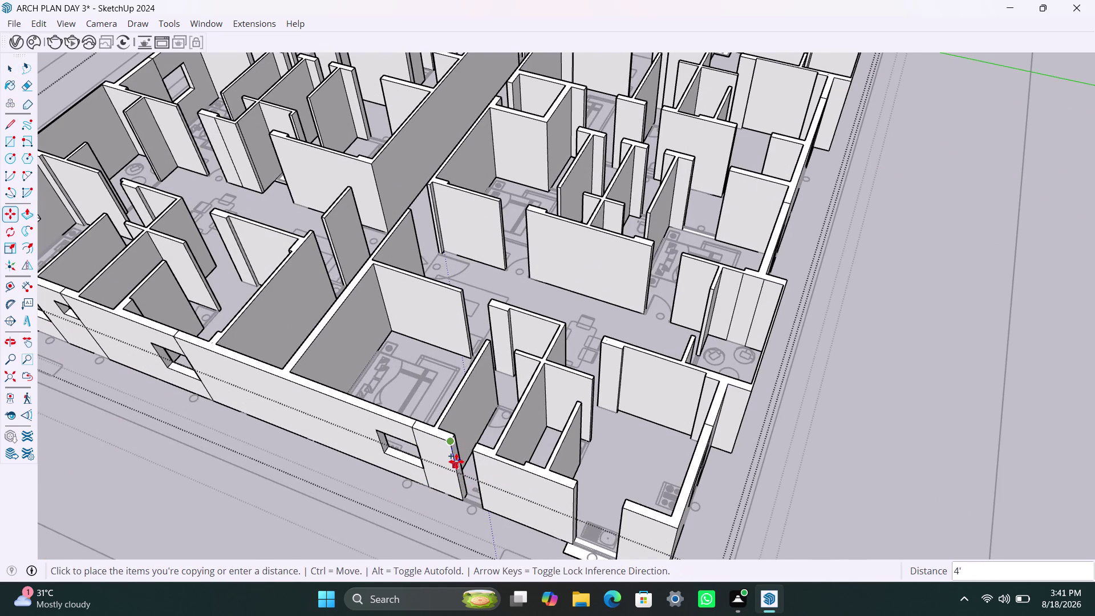
key(2)
key(apostrophe)
key(Return)
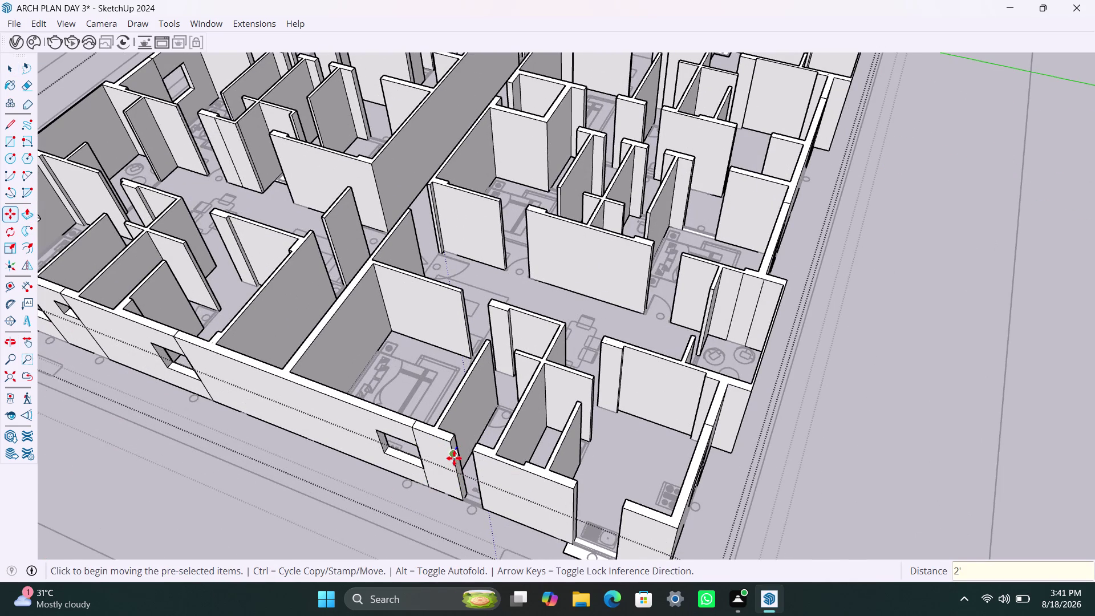
scroll(up, 3)
key(m)
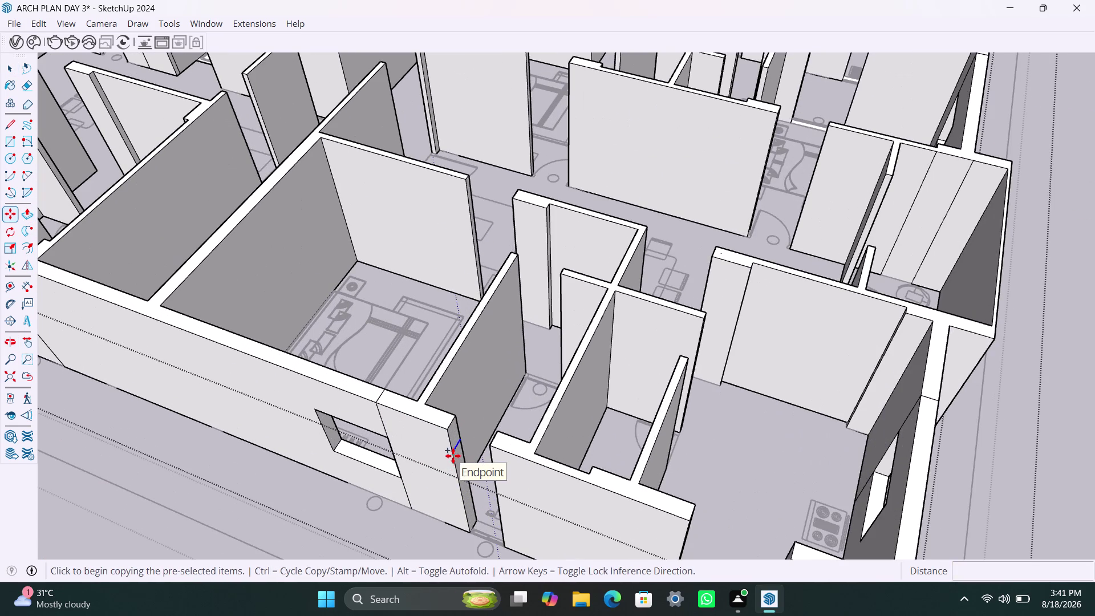
click(453, 456)
text(2')
key(Return)
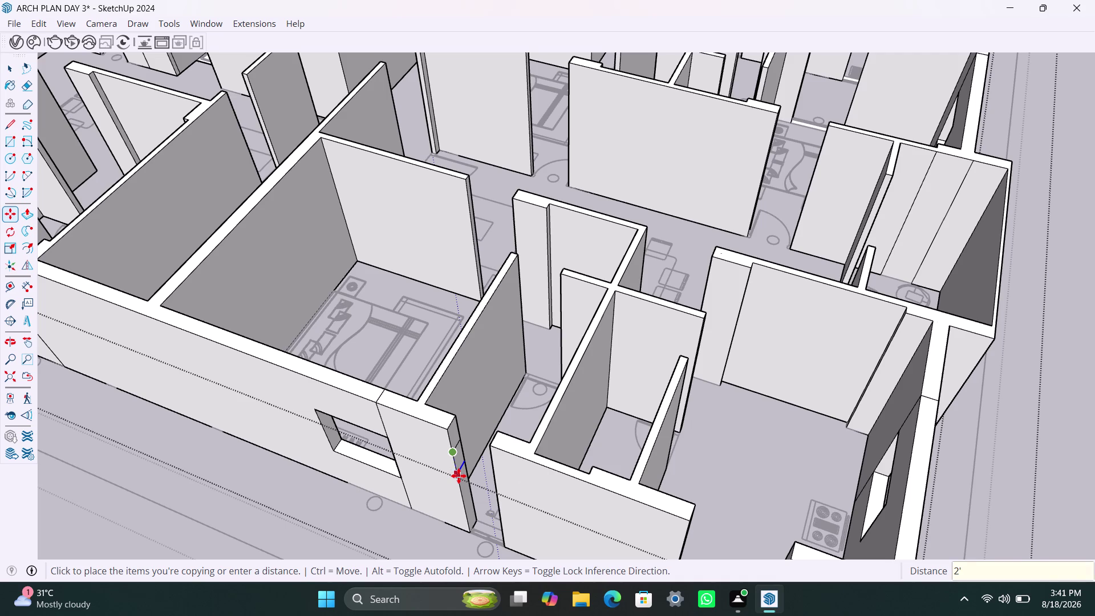
key(space)
Push the face between the edges through the wall to open the doorway.
scroll(up, 3)
click(451, 432)
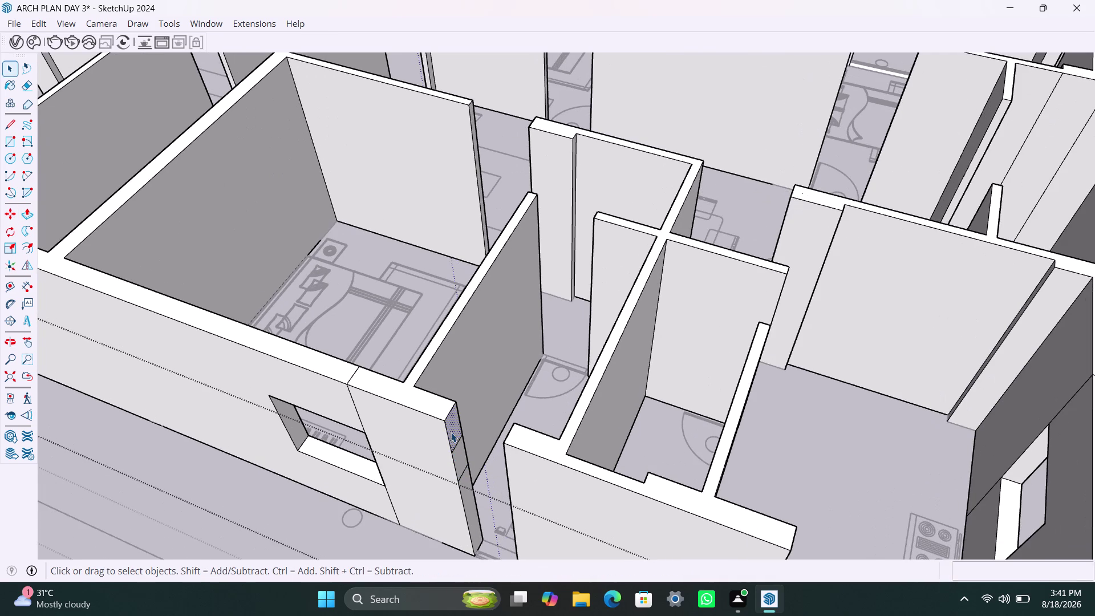
key(p)
click(451, 432)
click(507, 463)
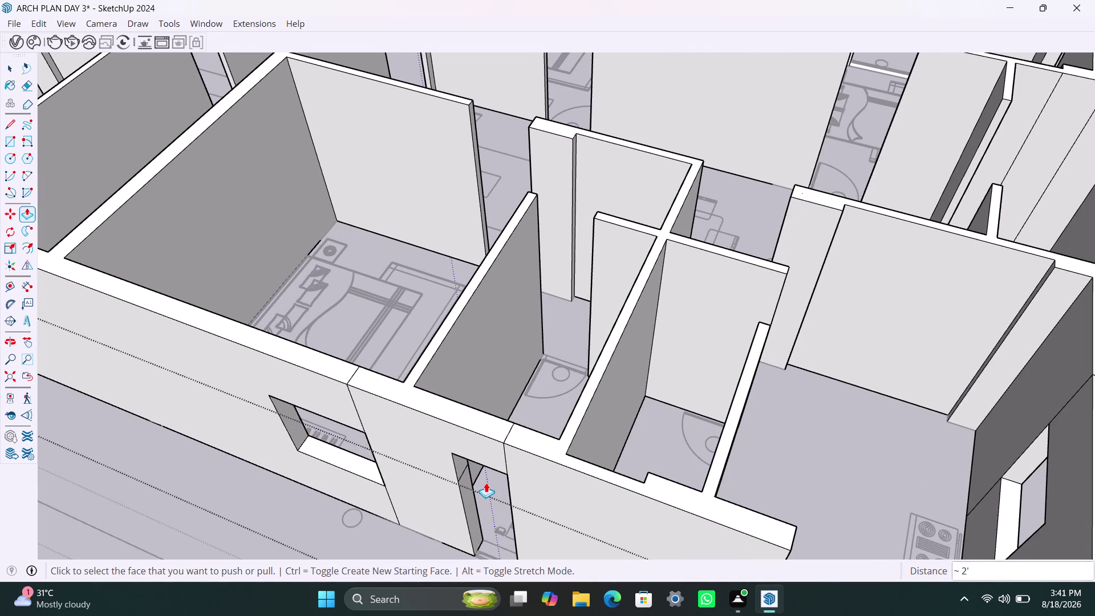
double_click(473, 501)
scroll(down, 3)
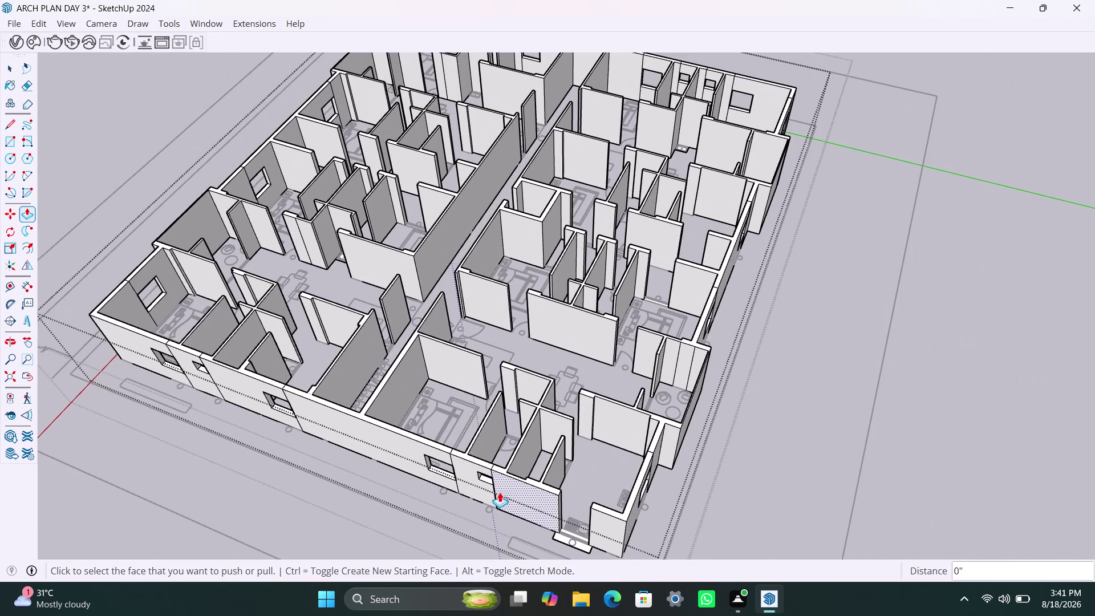
middle_drag(500, 493, 444, 453)
scroll(up, 3)
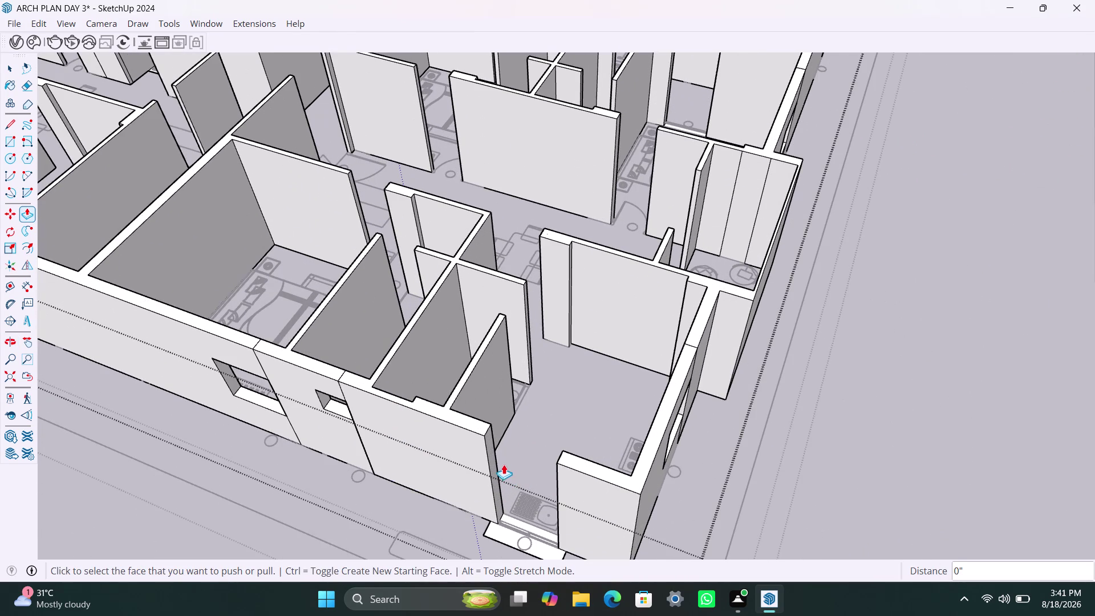
Copy the partition-end edge 3' and 4' along the front wall.
key(space)
click(489, 428)
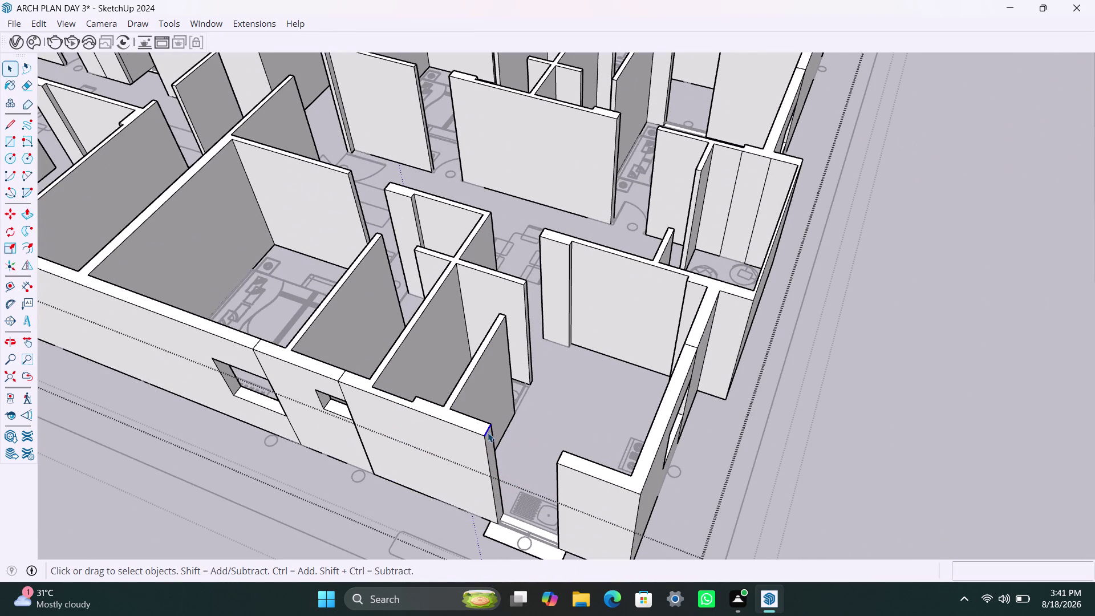
key(m)
click(485, 437)
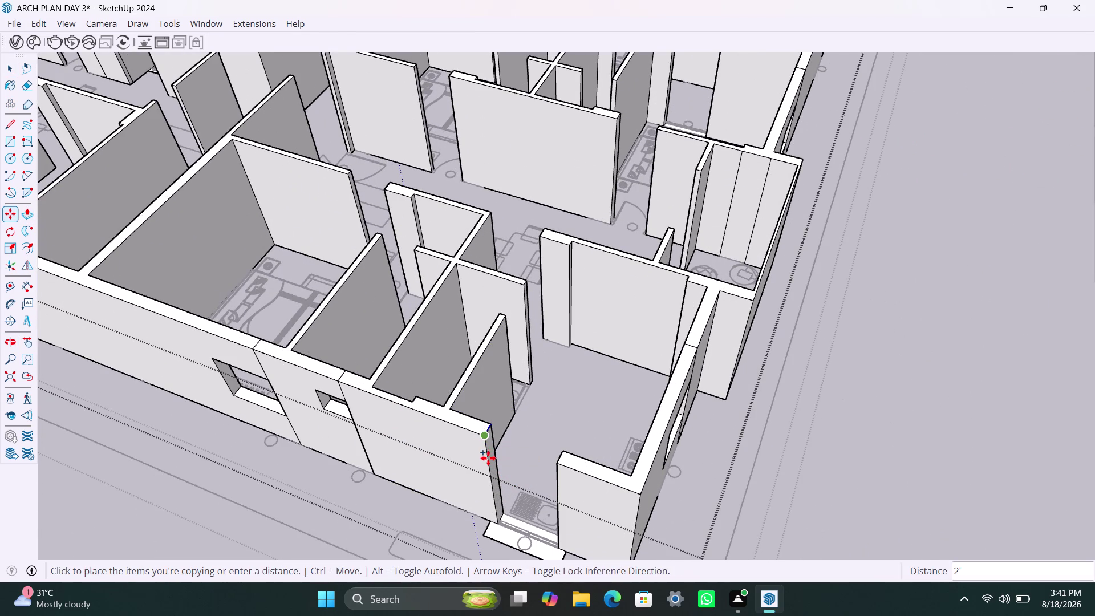
text(3')
key(Return)
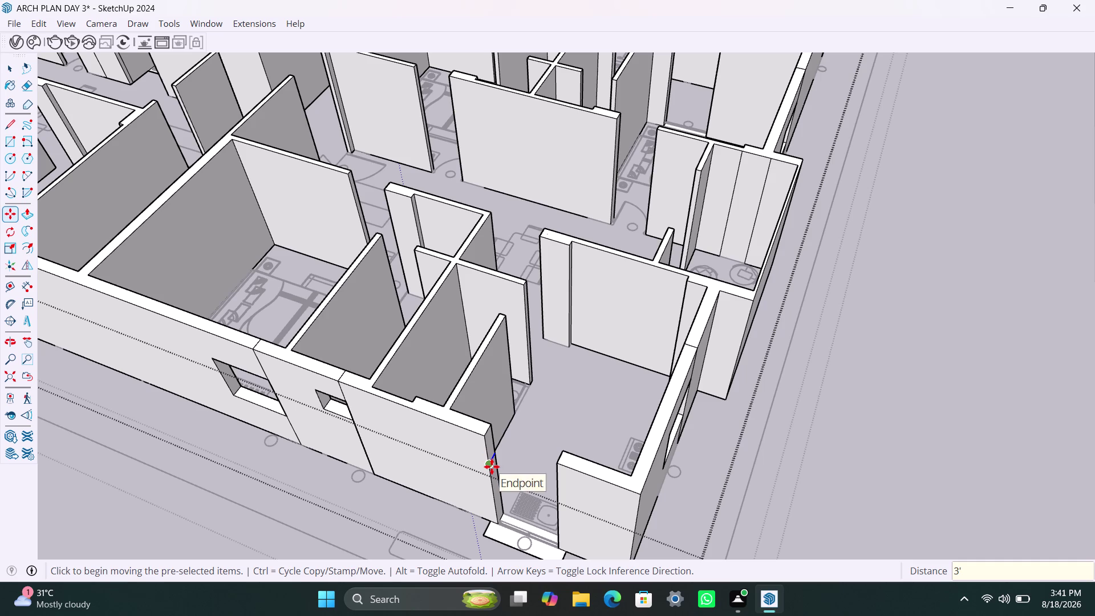
key(m)
click(492, 466)
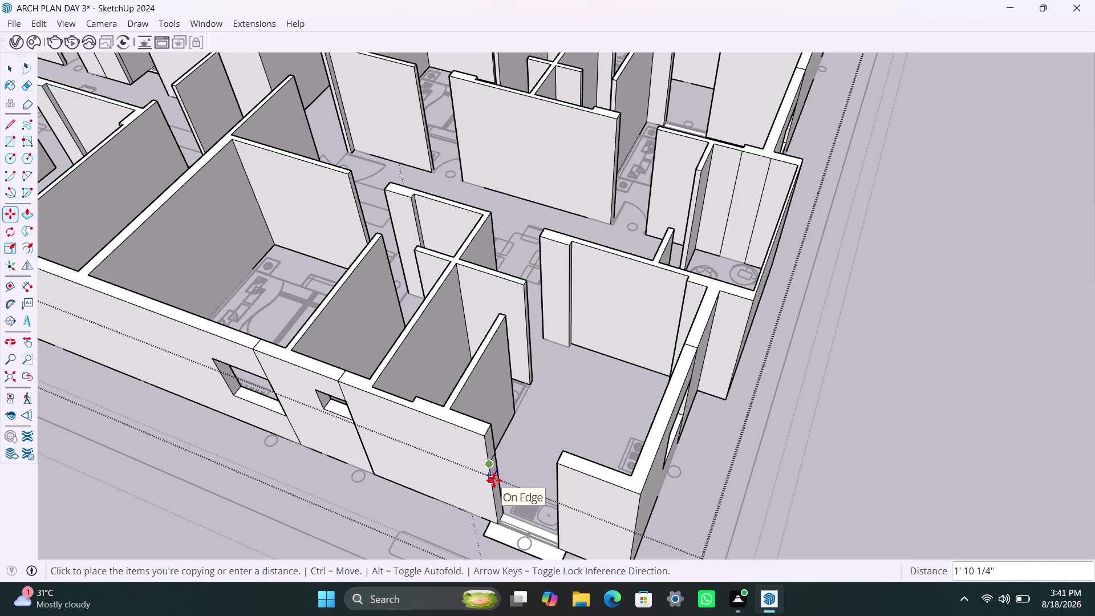
text(4')
key(Return)
key(space)
Push the face between the copied edges through the wall, leaving a sill below.
click(489, 449)
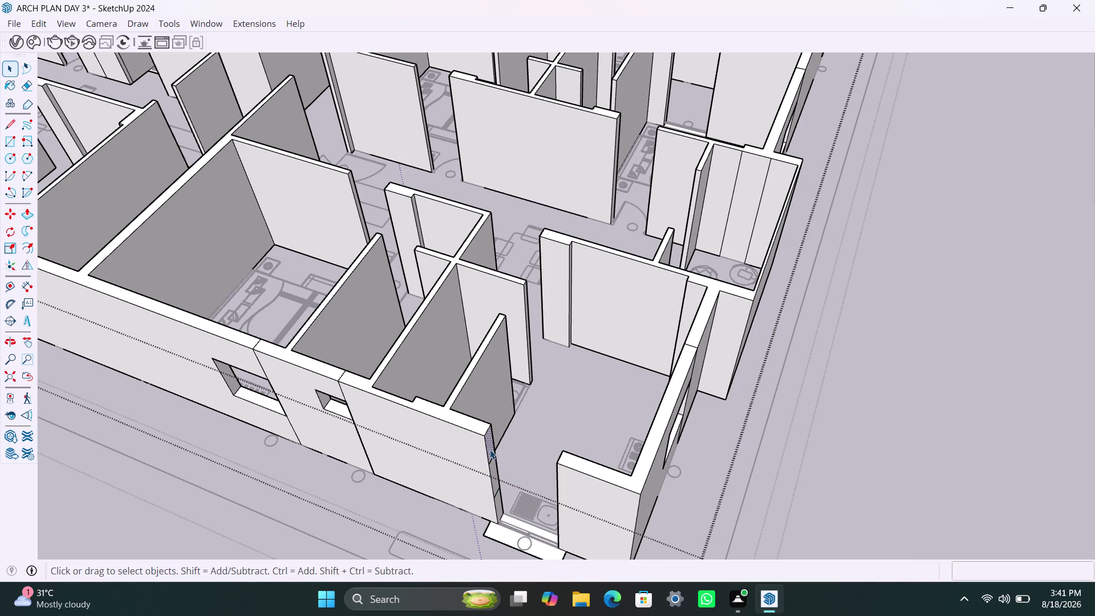
key(p)
click(490, 450)
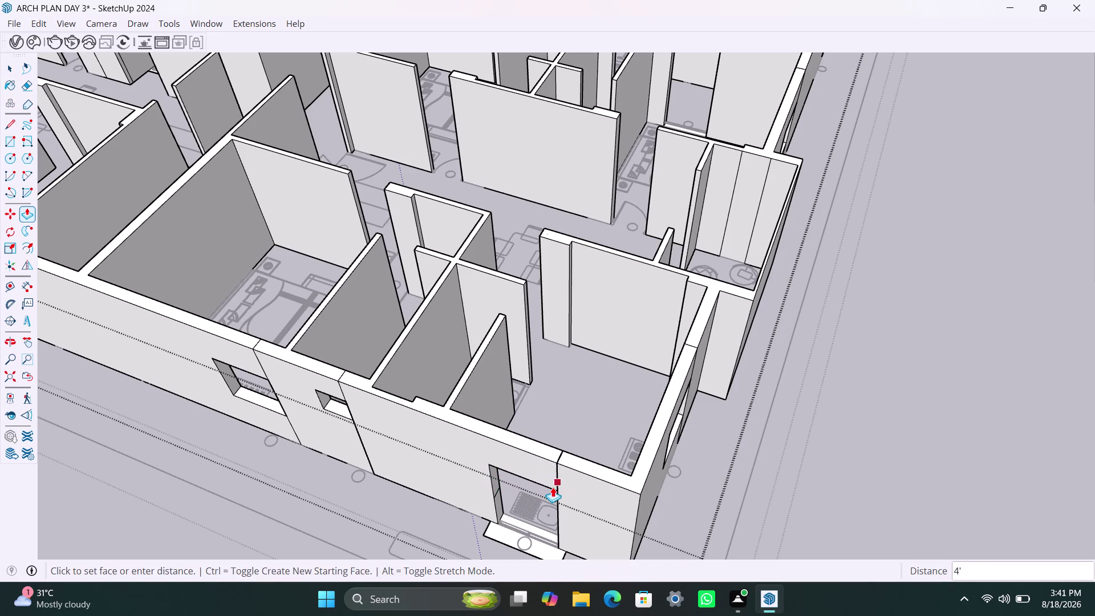
click(556, 484)
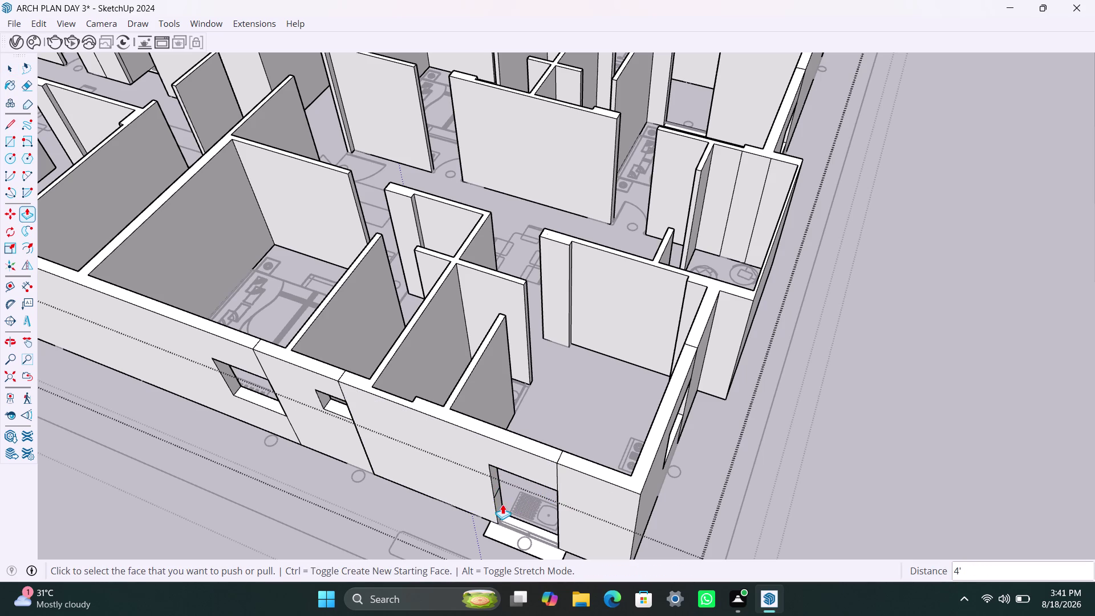
double_click(500, 504)
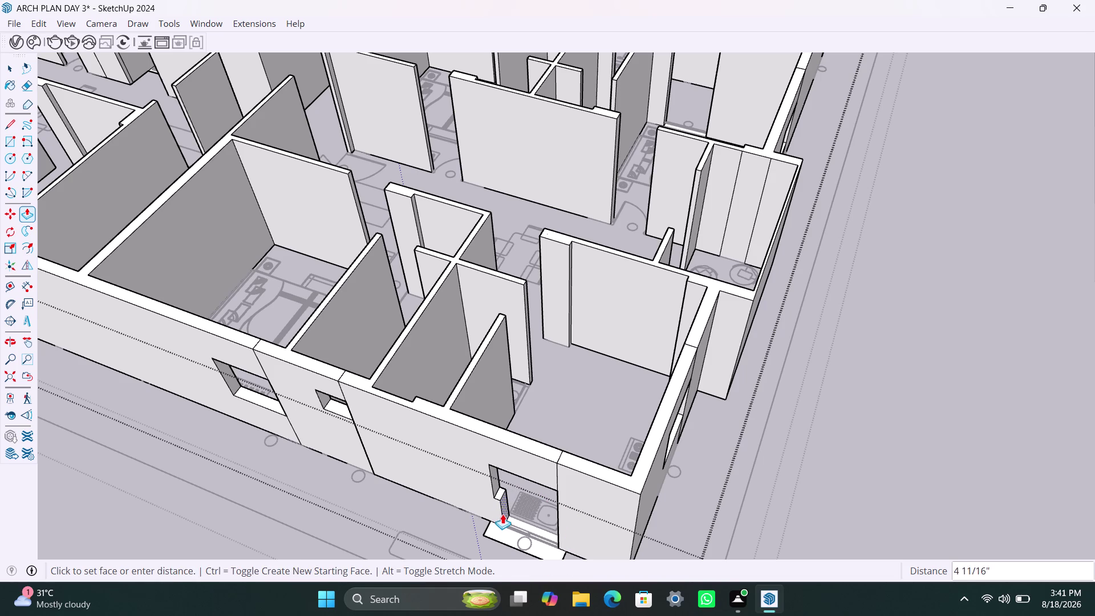
key(ctrl+z)
double_click(500, 504)
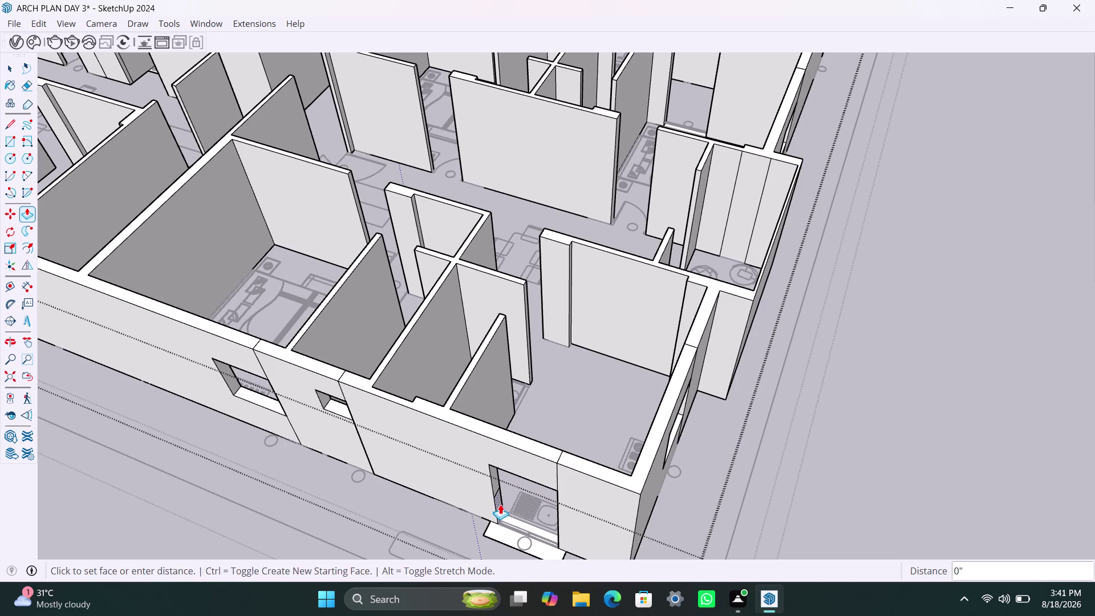
click(502, 503)
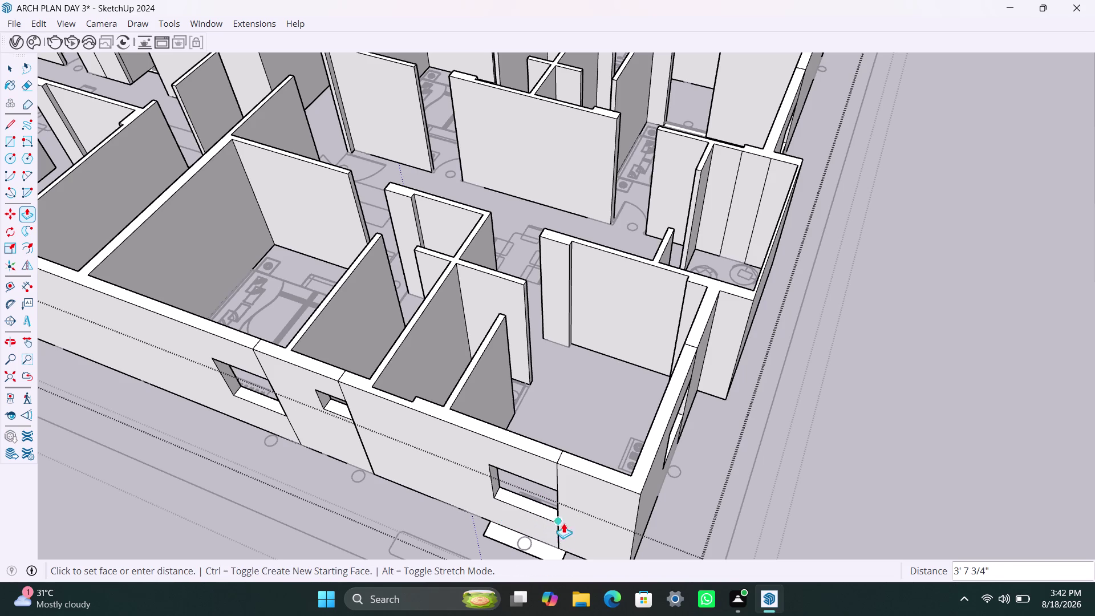
click(554, 533)
scroll(down, 3)
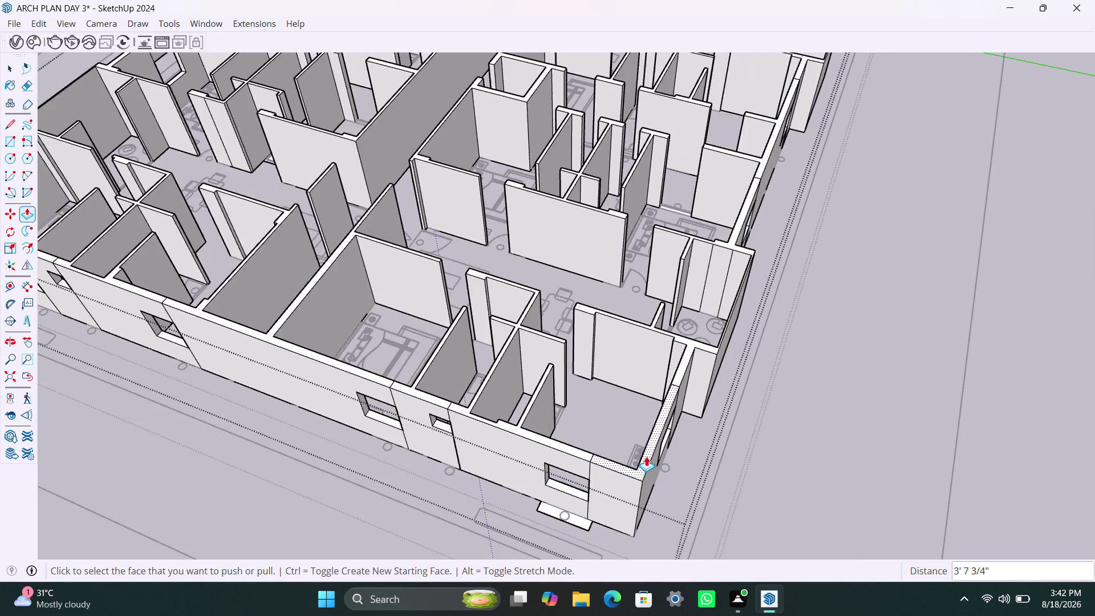
scroll(down, 3)
middle_drag(600, 457, 309, 436)
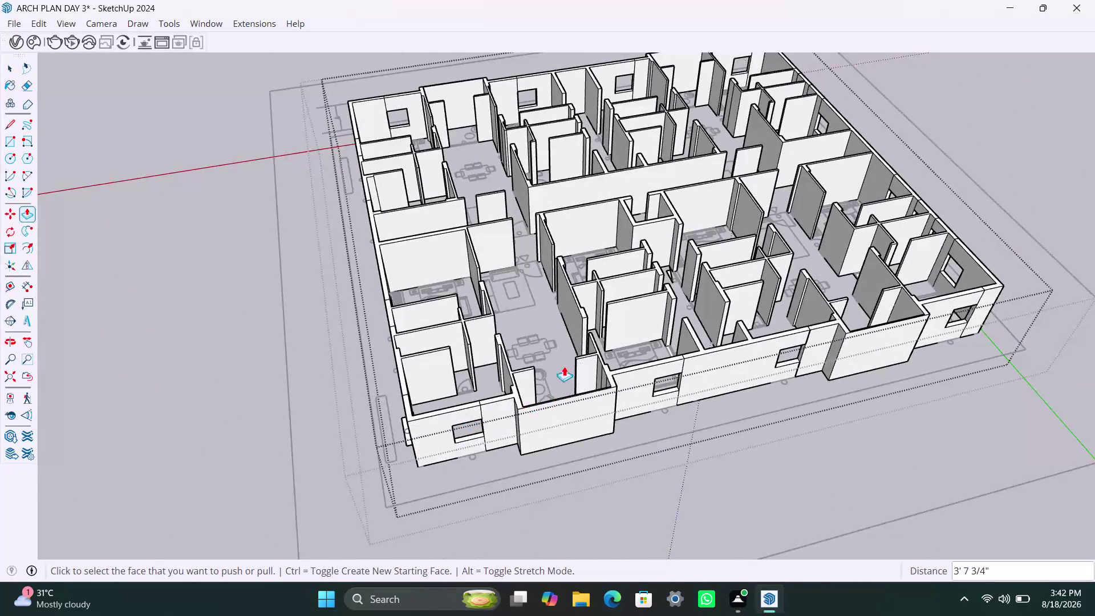
middle_drag(477, 365, 479, 463)
scroll(up, 3)
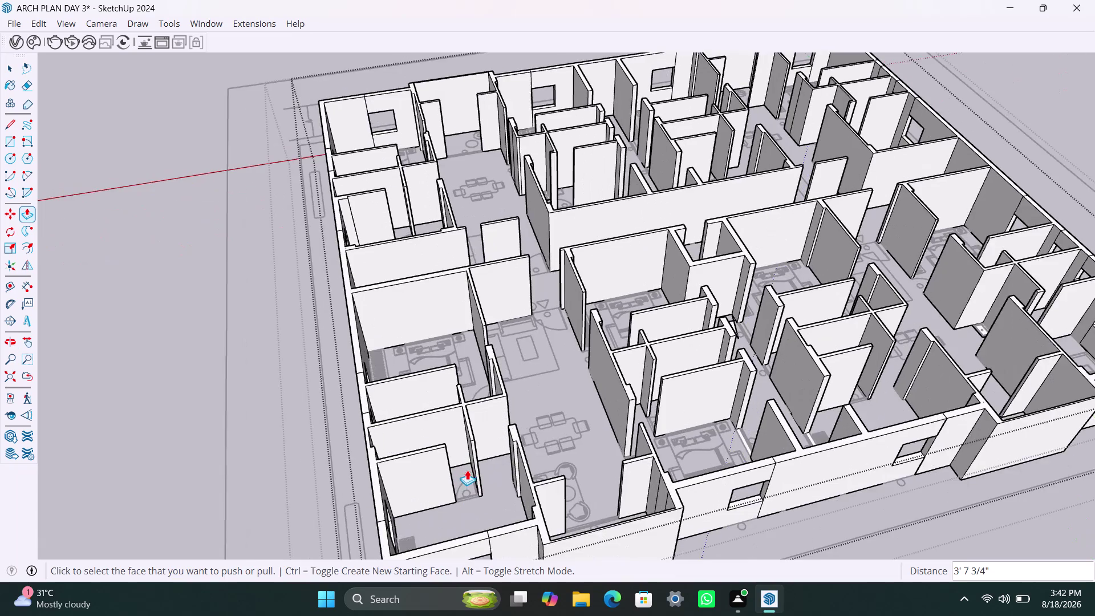
middle_drag(467, 480, 442, 480)
key(space)
scroll(up, 3)
middle_drag(424, 465, 382, 484)
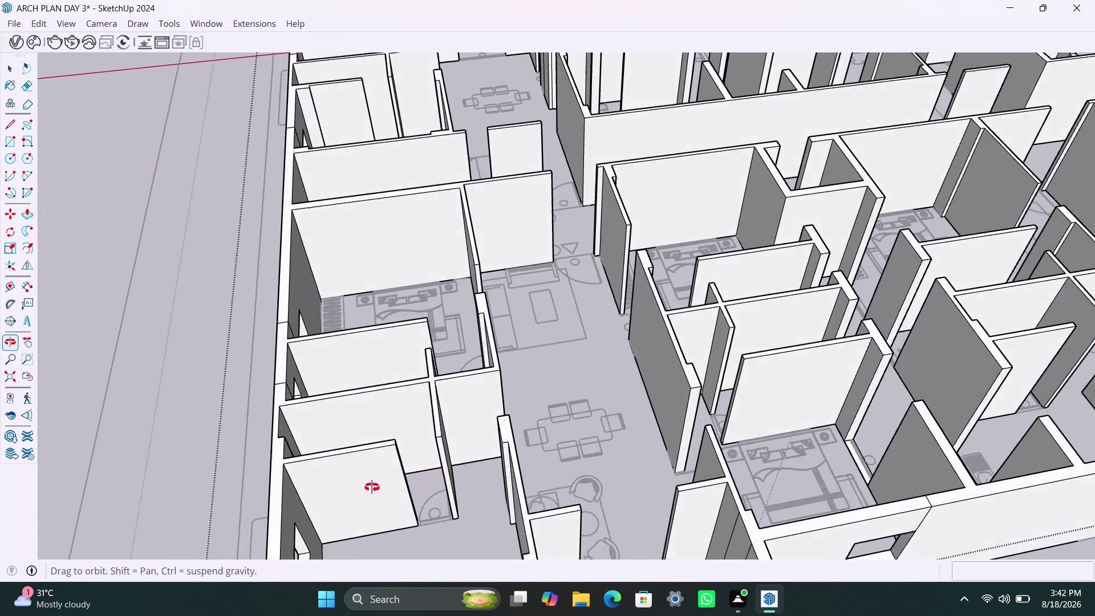
middle_drag(382, 484, 364, 489)
scroll(up, 3)
scroll(down, 3)
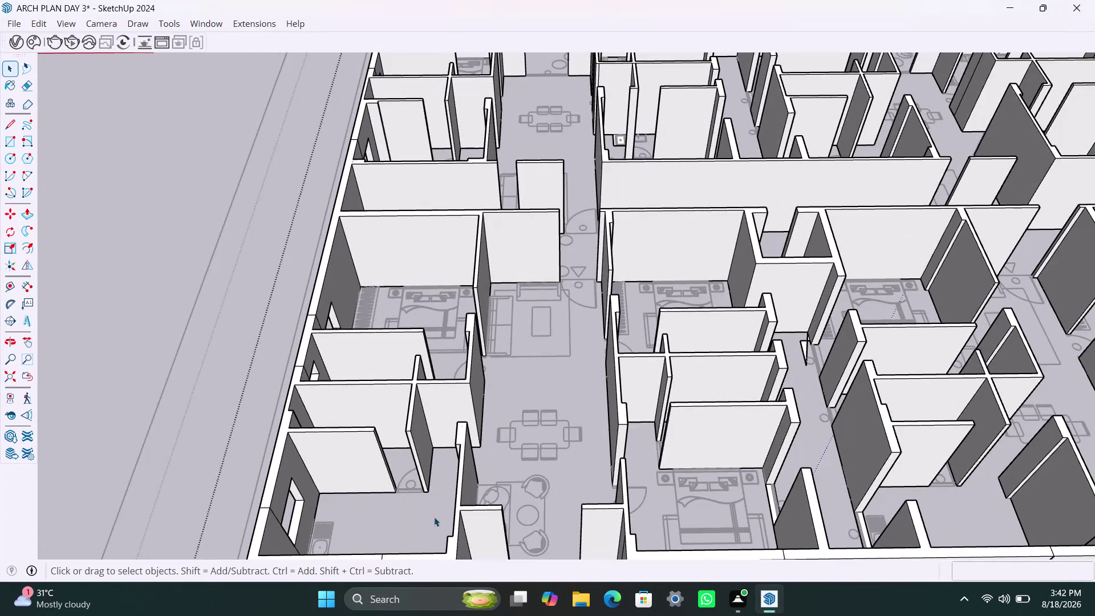
scroll(down, 3)
middle_drag(470, 485, 384, 500)
scroll(up, 3)
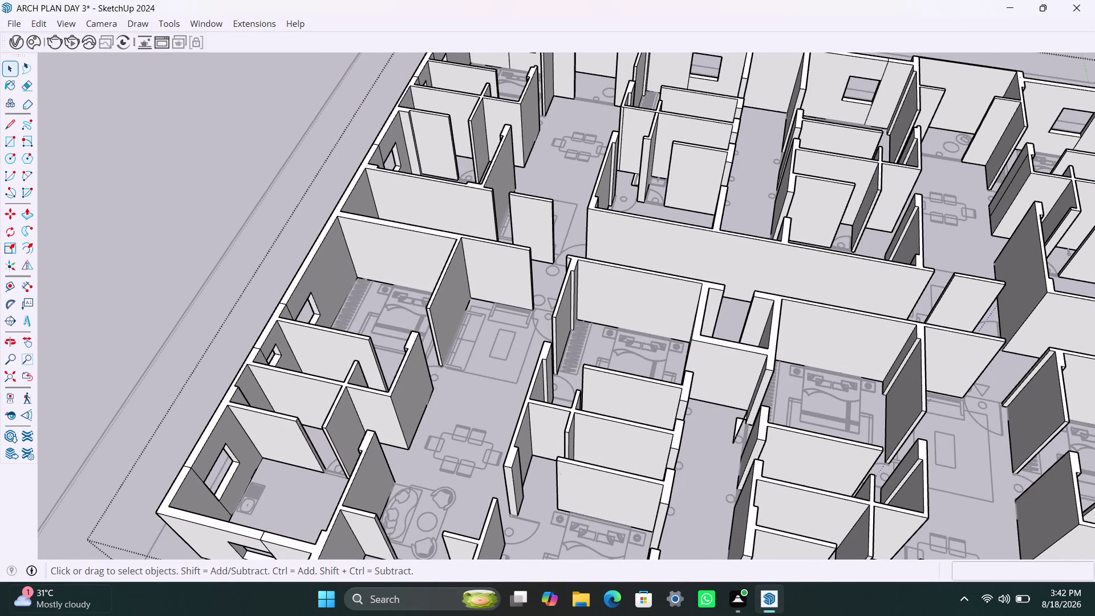
scroll(up, 3)
middle_drag(294, 466, 306, 543)
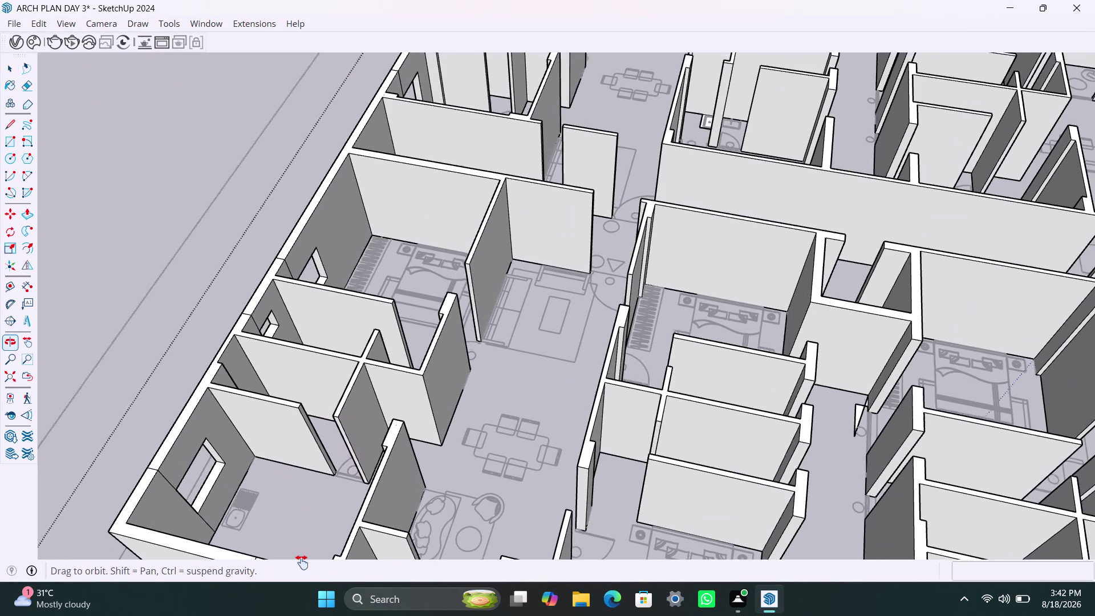
middle_drag(306, 543, 301, 562)
scroll(up, 3)
scroll(down, 3)
middle_drag(302, 512, 293, 476)
scroll(up, 3)
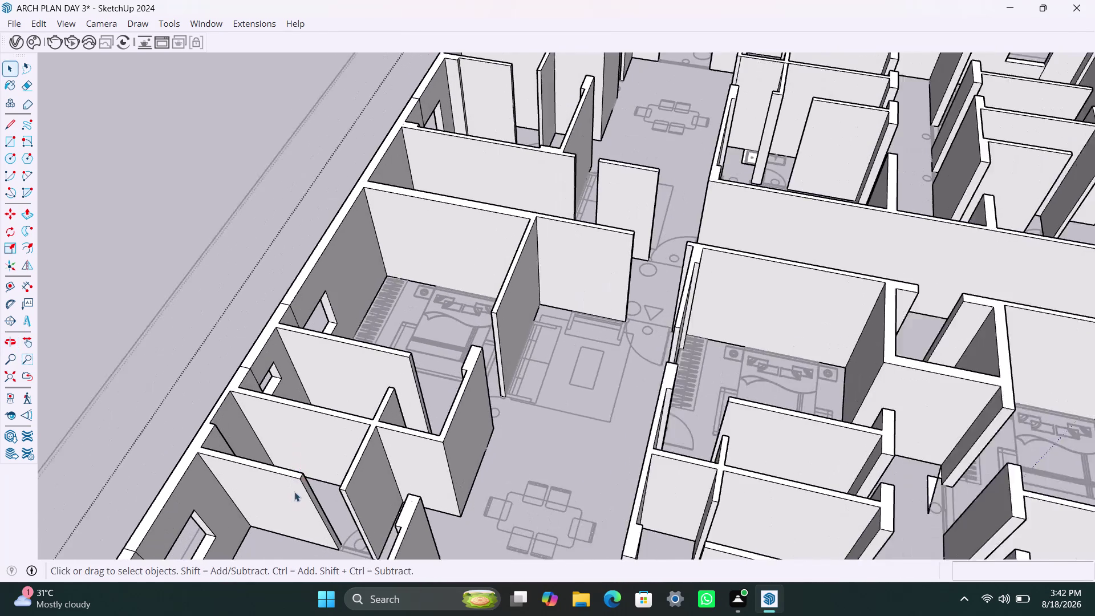
Copy the partition wall's end edge 3' along the wall to mark the doorway.
click(303, 474)
key(m)
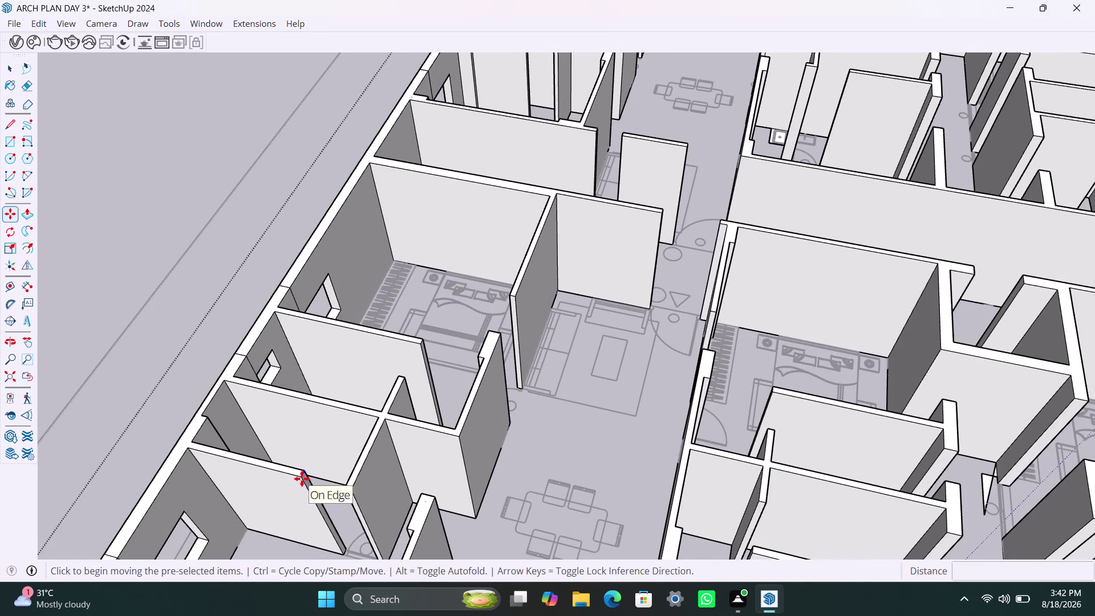
click(301, 477)
text(3)
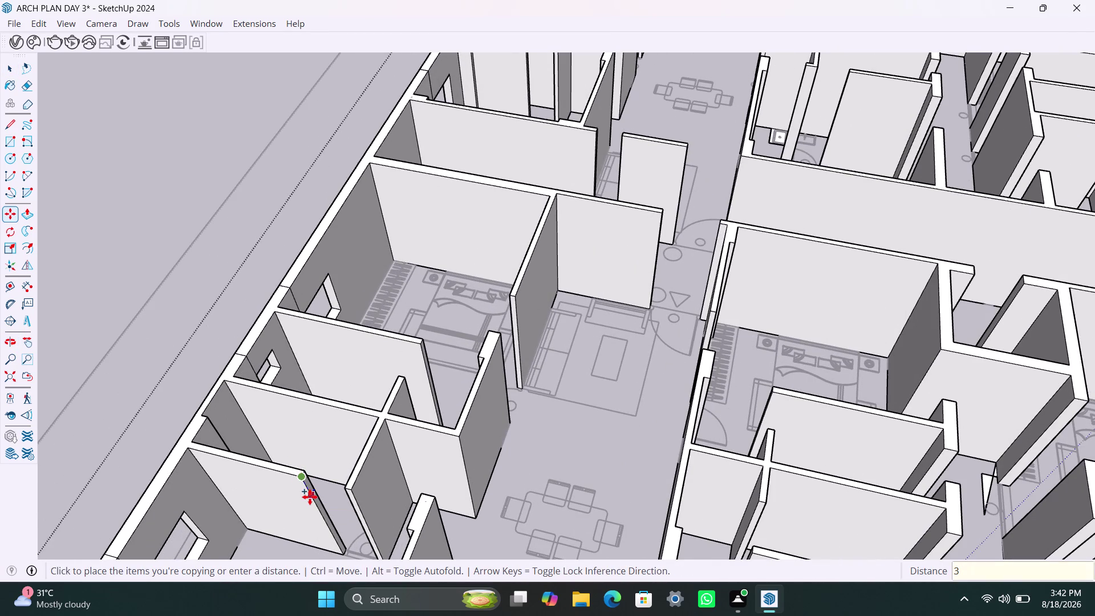
text(')
key(Return)
Push the face between the two edges through the wall to open the doorway.
scroll(up, 3)
key(space)
click(312, 487)
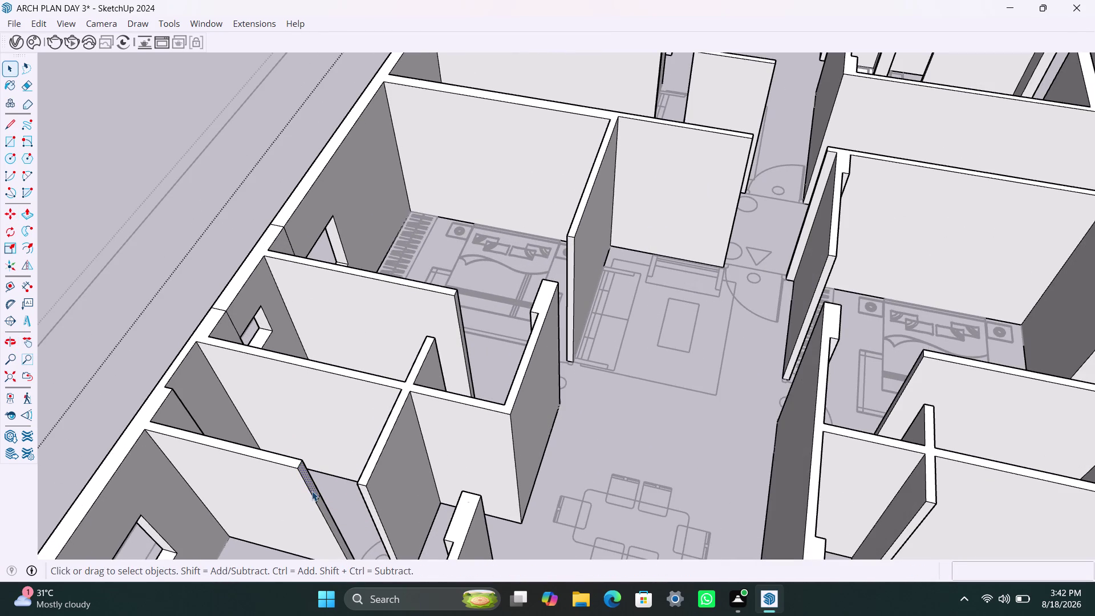
key(p)
click(311, 494)
click(371, 515)
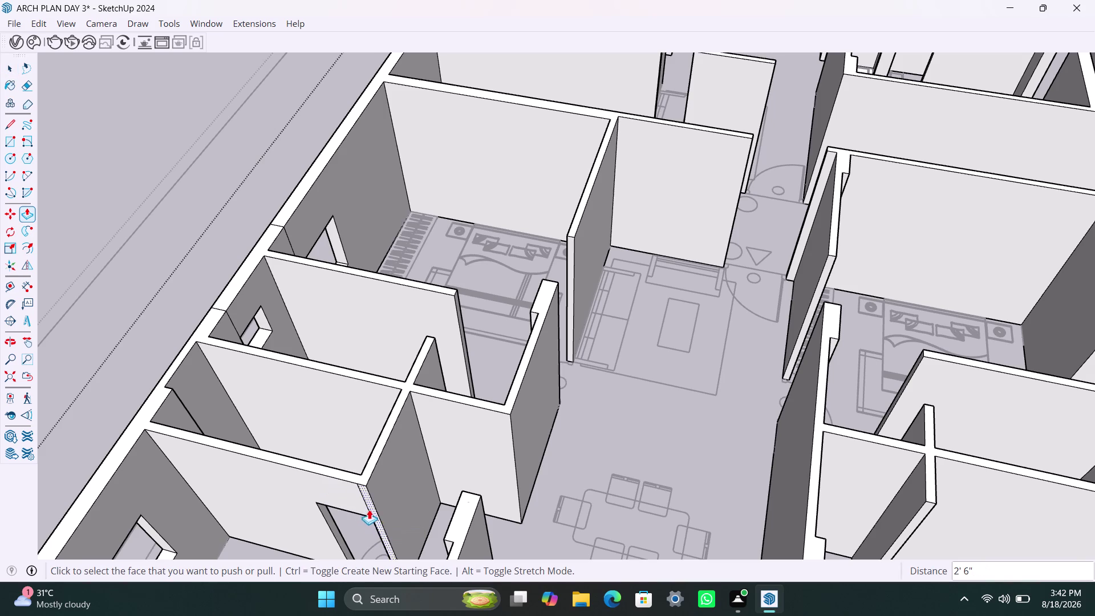
scroll(down, 3)
middle_drag(380, 517, 419, 436)
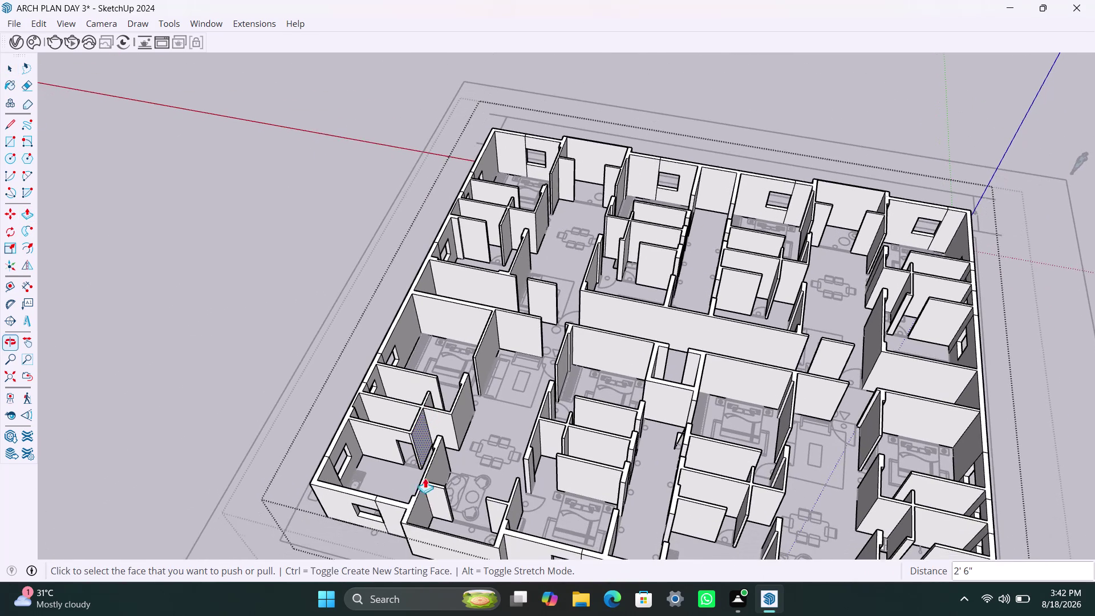
Orbit and zoom over the whole floor plan, tilting toward the upper rooms.
scroll(down, 3)
middle_drag(474, 516, 334, 523)
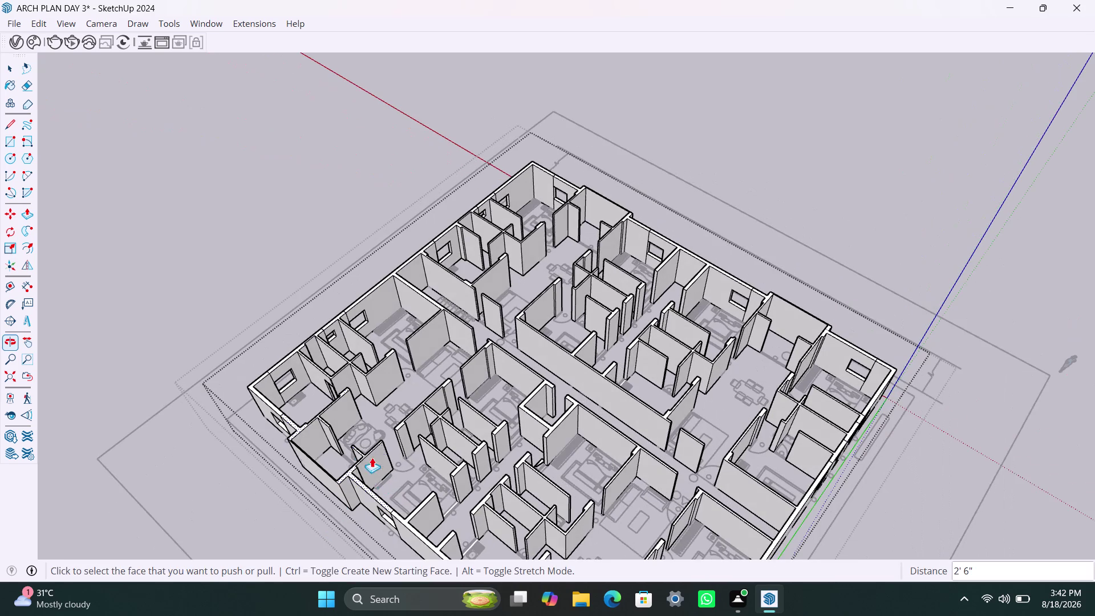
middle_drag(365, 440, 452, 545)
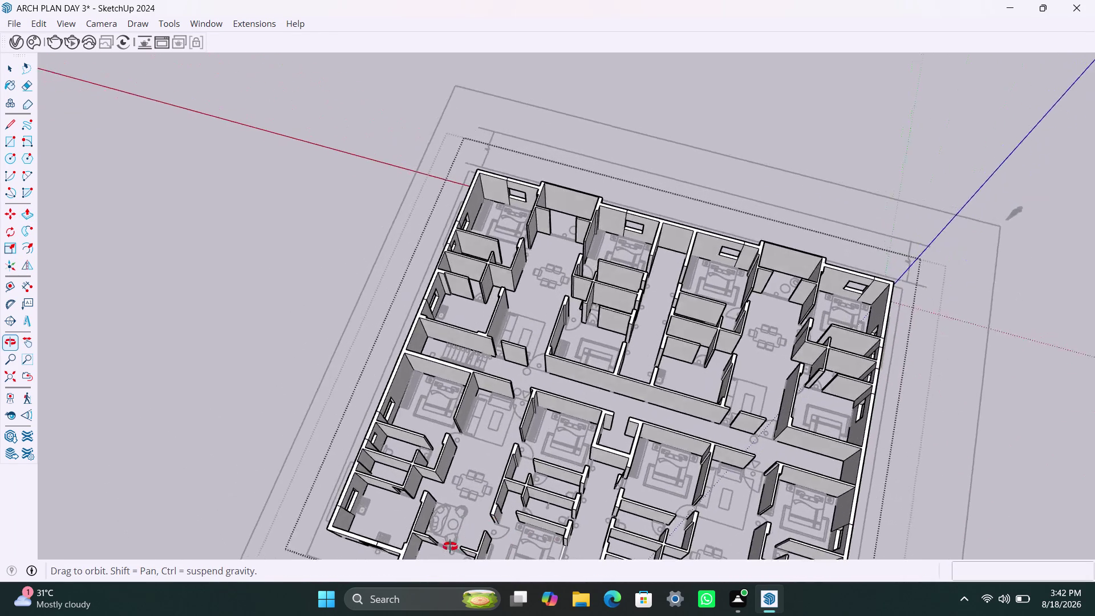
middle_drag(452, 545, 450, 547)
scroll(up, 3)
middle_drag(435, 460, 319, 507)
scroll(up, 3)
middle_drag(451, 378, 309, 395)
scroll(down, 3)
middle_drag(387, 312, 446, 365)
scroll(up, 3)
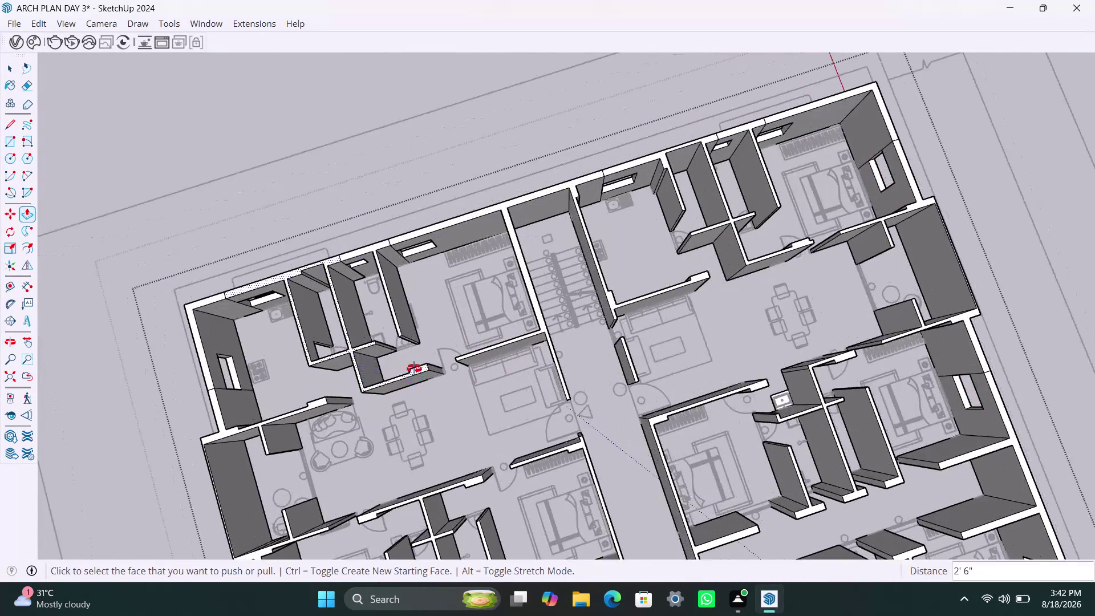
middle_drag(414, 369, 351, 405)
scroll(up, 3)
scroll(up, 3)
middle_drag(371, 314, 377, 341)
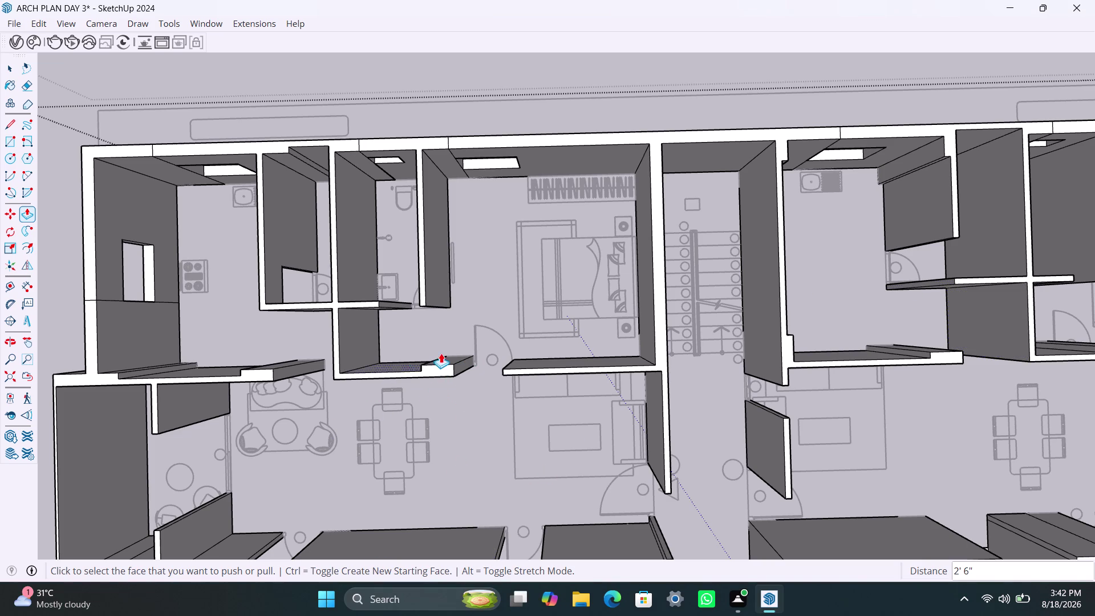
Zoom in close on the open end of the partition beside the bathroom.
middle_drag(425, 377, 408, 310)
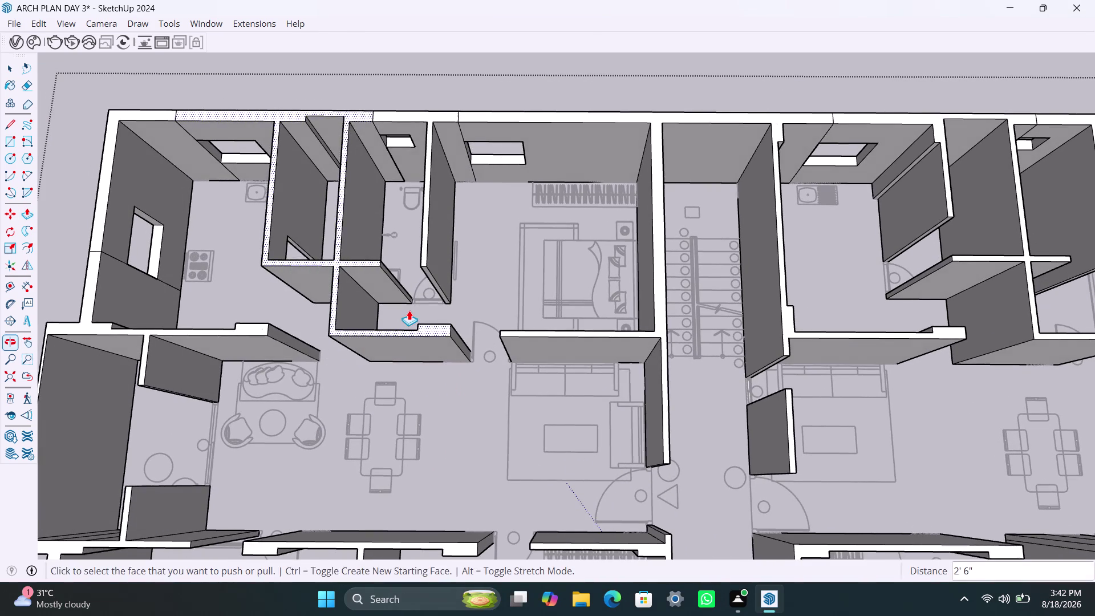
middle_drag(437, 330, 474, 304)
scroll(up, 3)
middle_drag(413, 311, 372, 355)
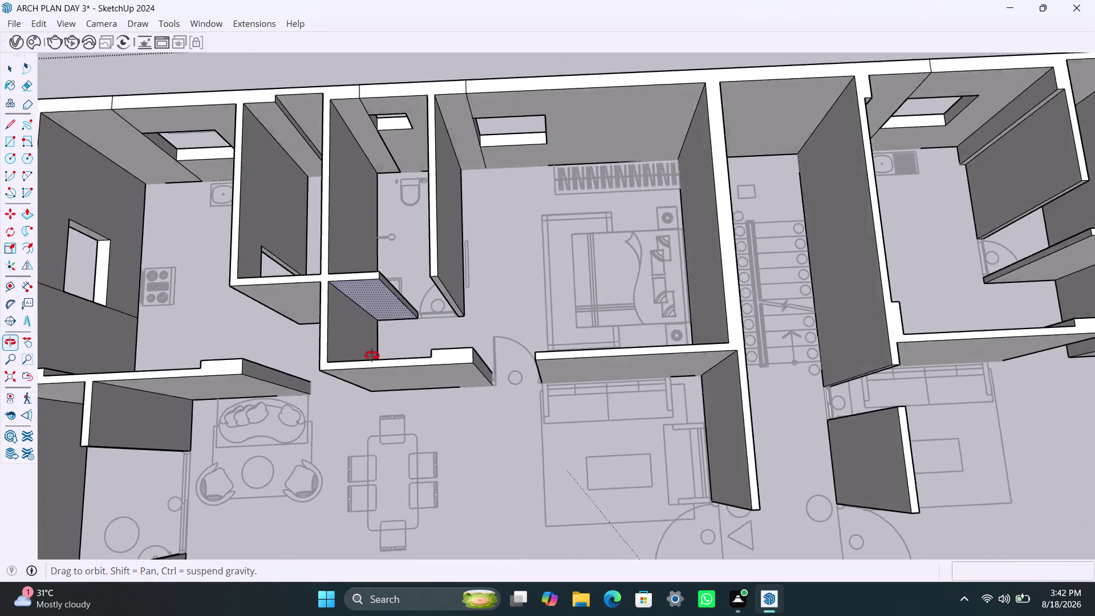
middle_drag(372, 355, 372, 353)
scroll(up, 3)
middle_drag(406, 308, 361, 288)
scroll(up, 3)
scroll(up, 3)
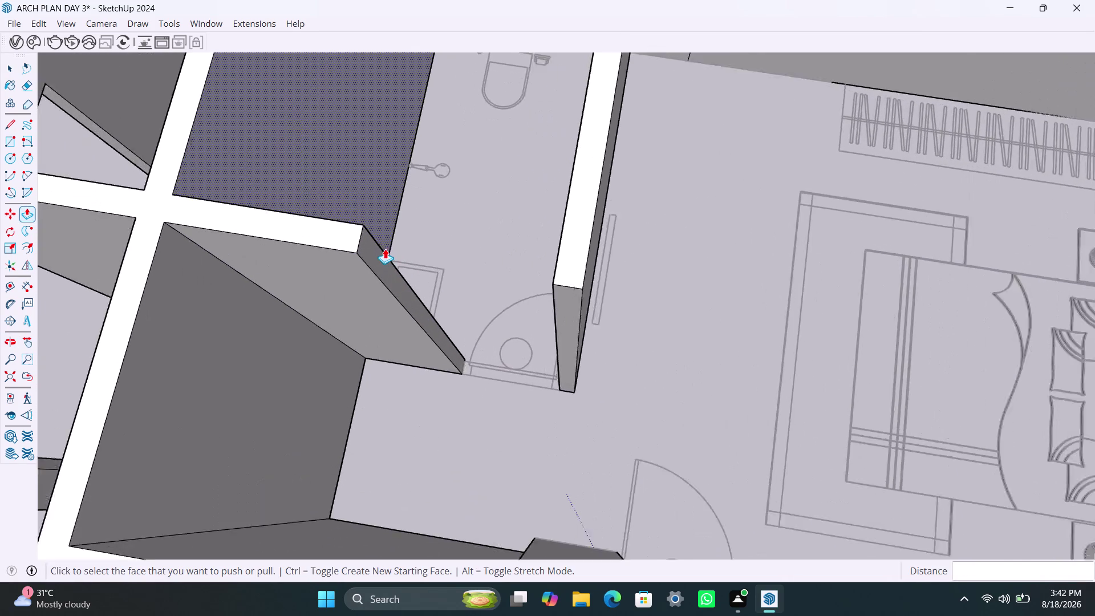
Copy the partition's top end edge 3' down to mark the doorway height.
key(space)
click(341, 241)
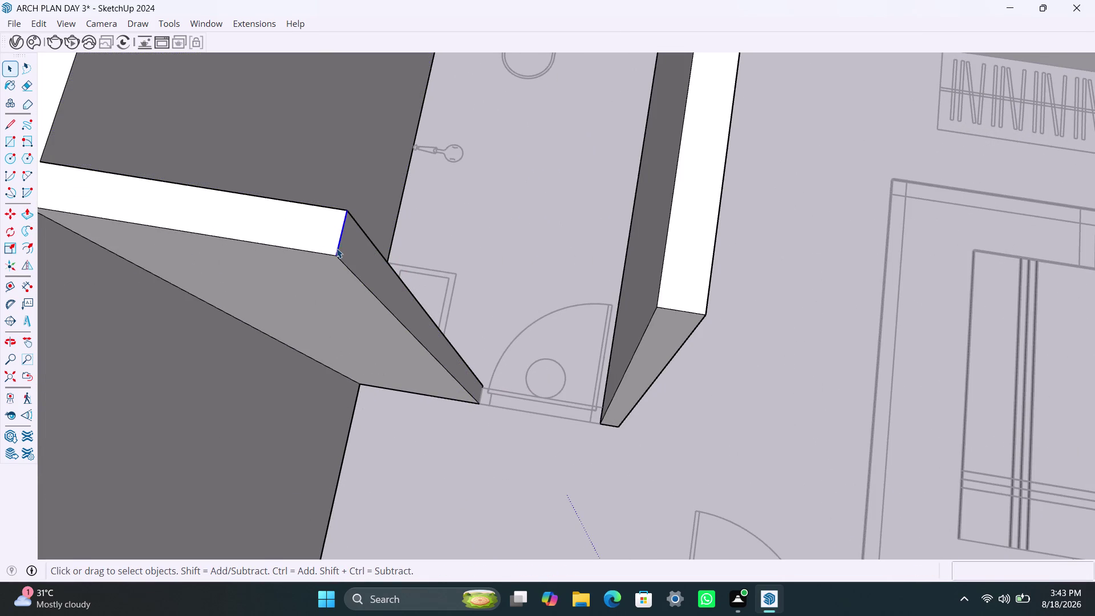
key(m)
click(335, 257)
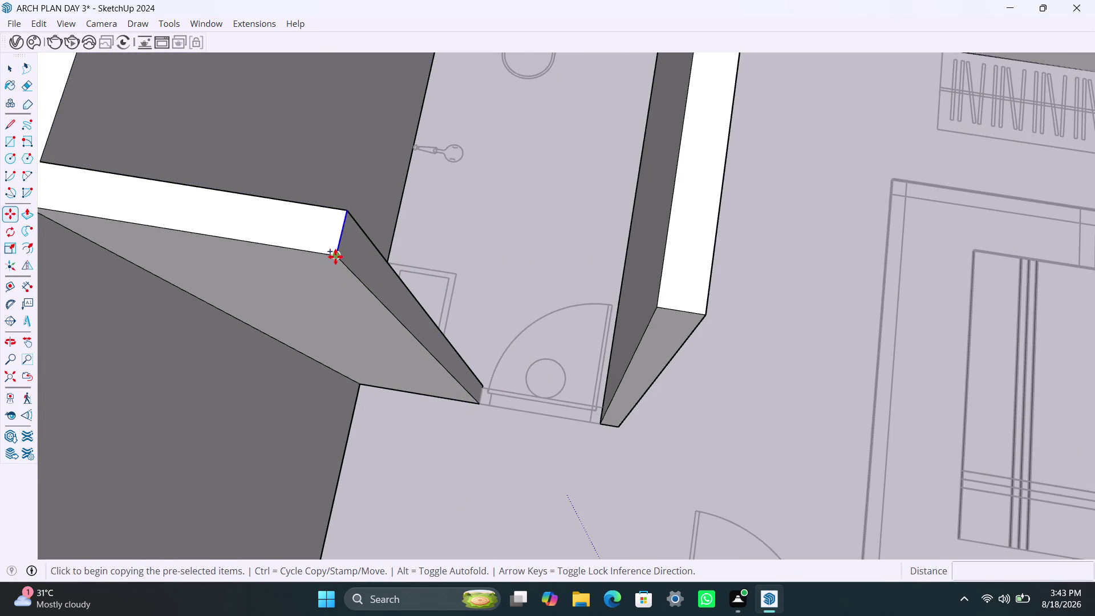
text(3')
key(Return)
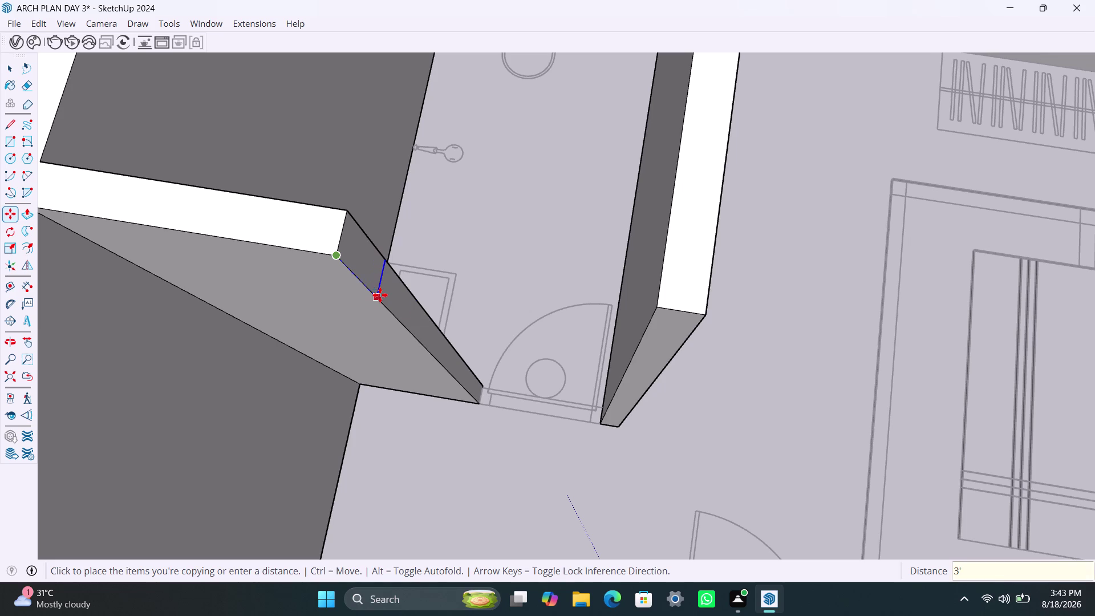
Push the partition's upper end face across to meet the neighbouring wall.
key(space)
click(378, 294)
key(p)
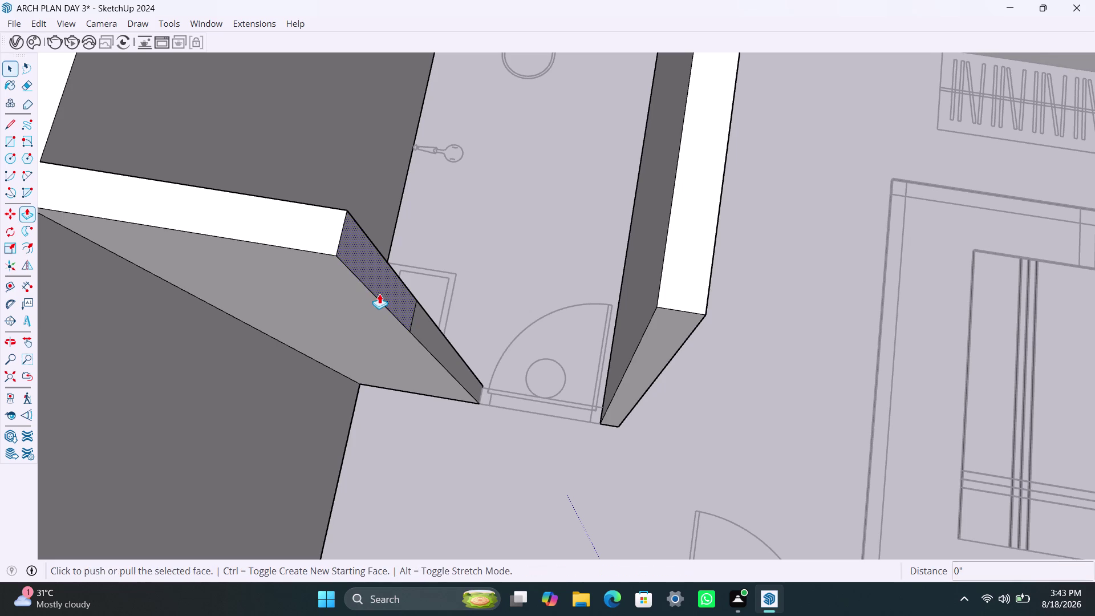
click(379, 294)
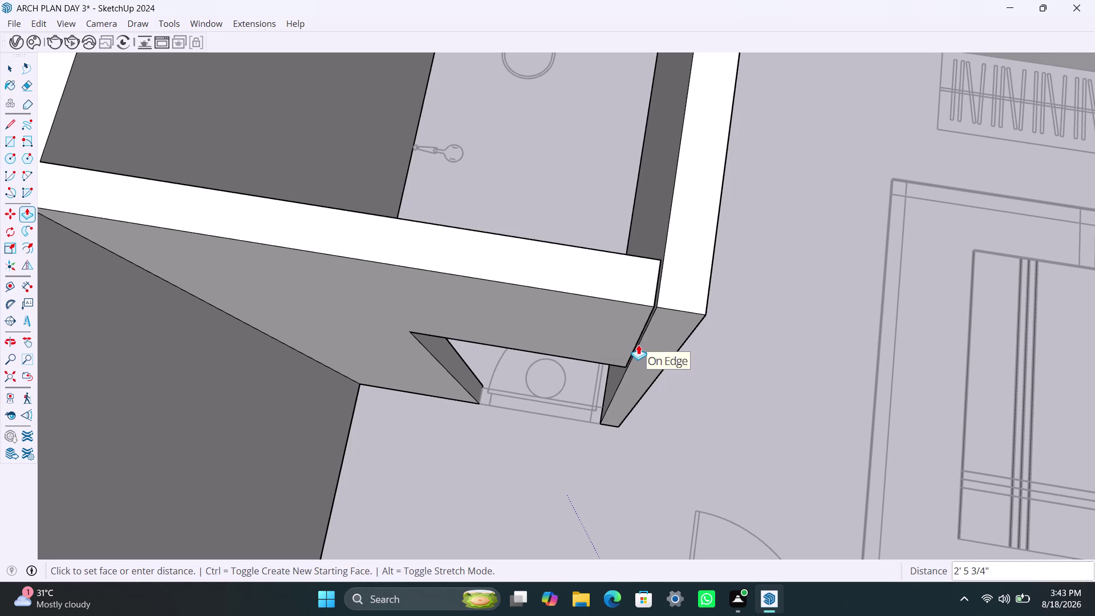
click(644, 345)
scroll(down, 3)
middle_drag(593, 427, 601, 399)
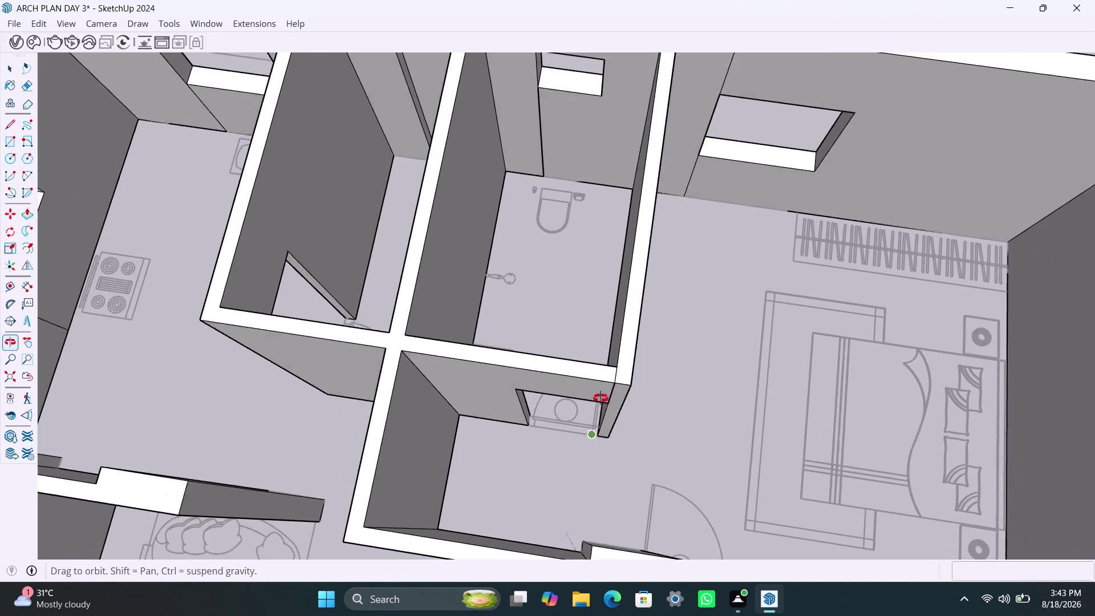
middle_drag(601, 398, 600, 398)
scroll(up, 3)
middle_drag(592, 410, 701, 407)
scroll(up, 3)
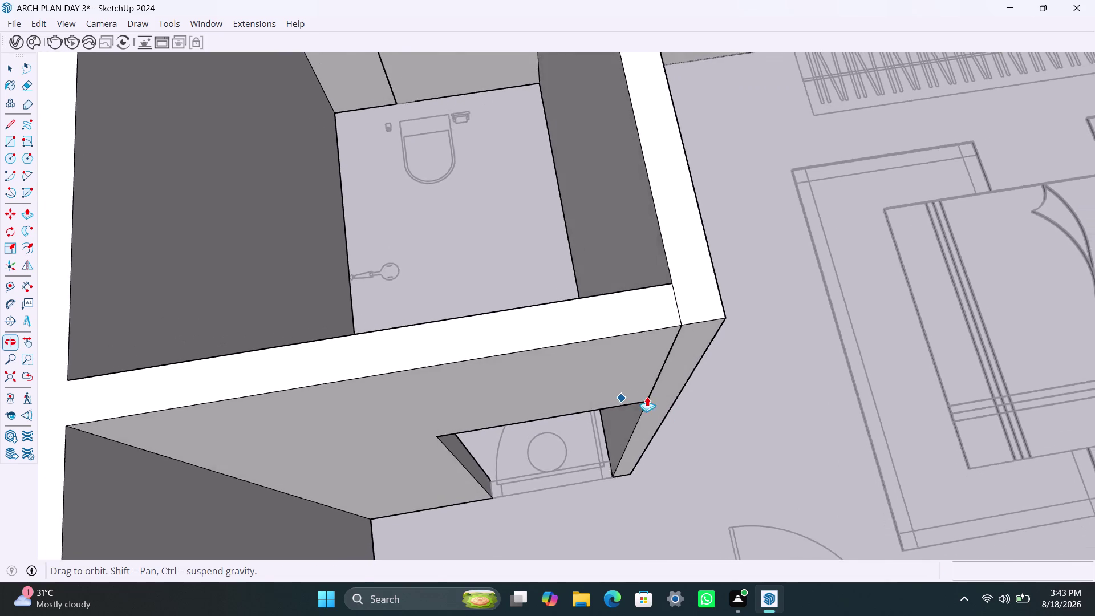
scroll(up, 3)
scroll(up, 3)
middle_drag(597, 343, 498, 221)
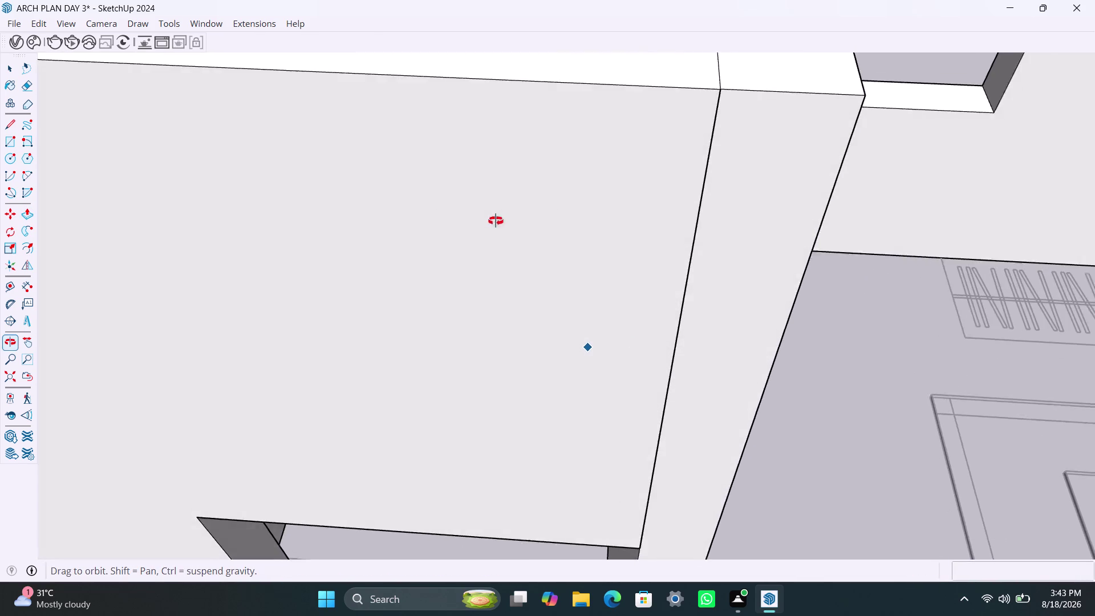
middle_drag(498, 222, 406, 209)
scroll(up, 3)
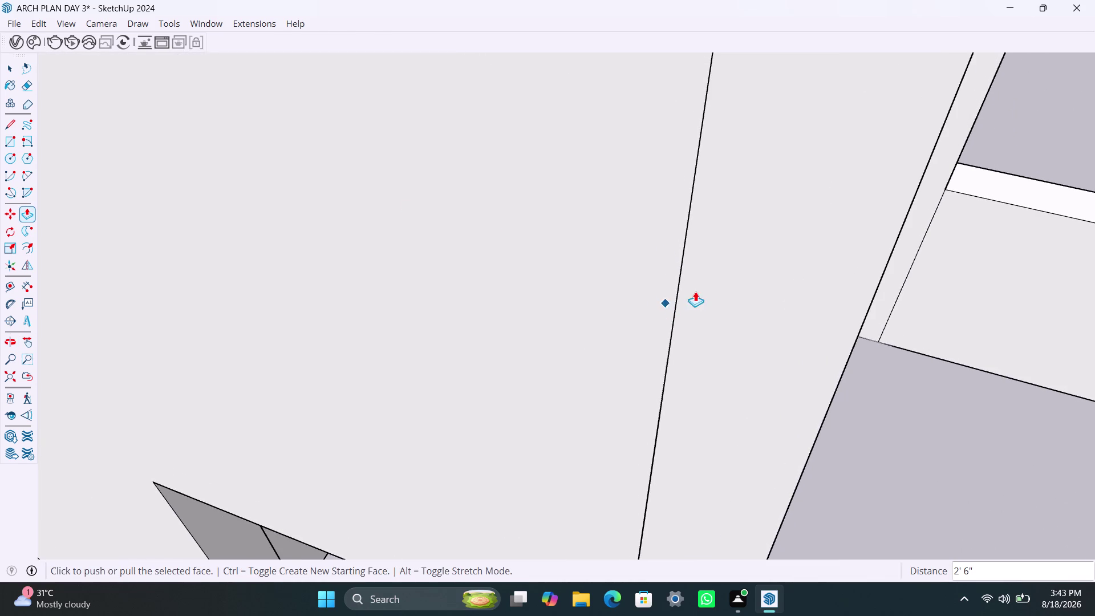
Undo a stray seam deletion and push/pull the extended wall face again.
key(space)
click(678, 284)
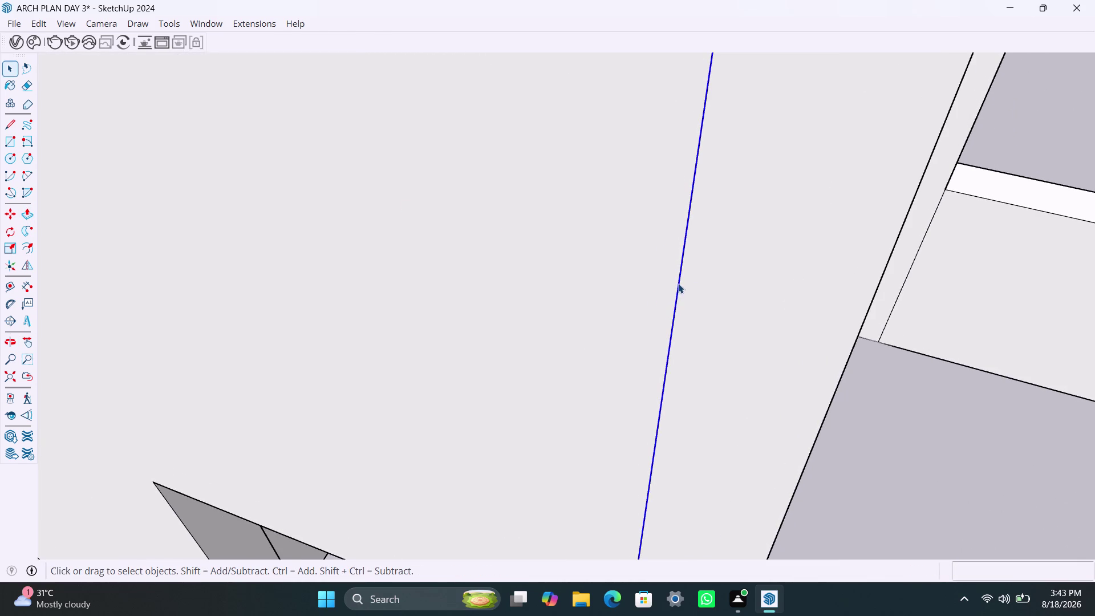
key(Delete)
key(ctrl+z)
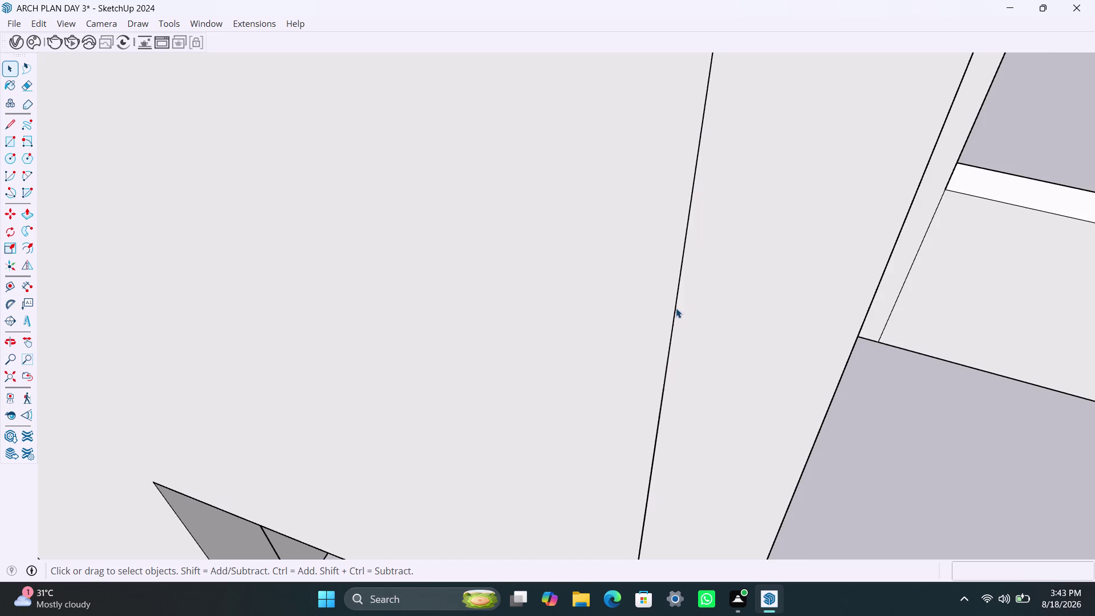
scroll(up, 3)
scroll(down, 3)
click(600, 297)
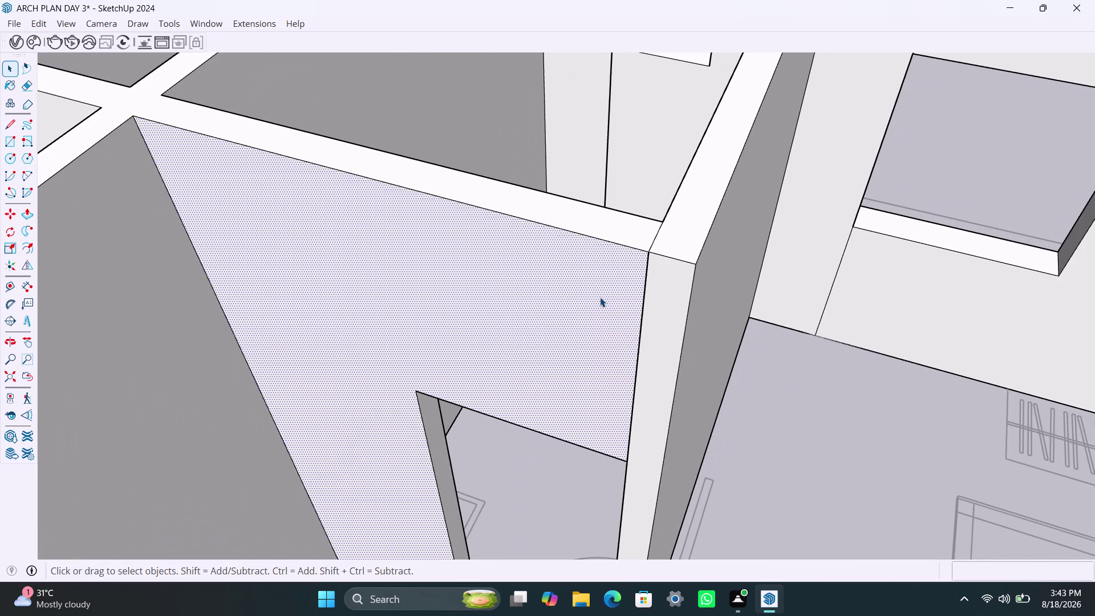
key(p)
click(599, 296)
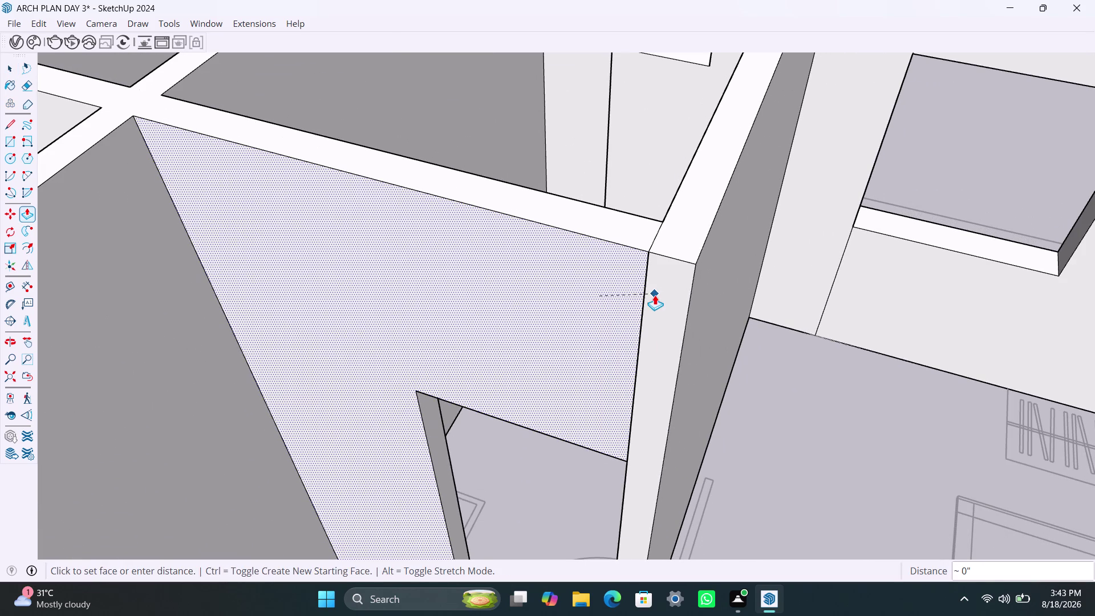
click(655, 295)
Erase the vertical seam line so the wall faces merge.
key(space)
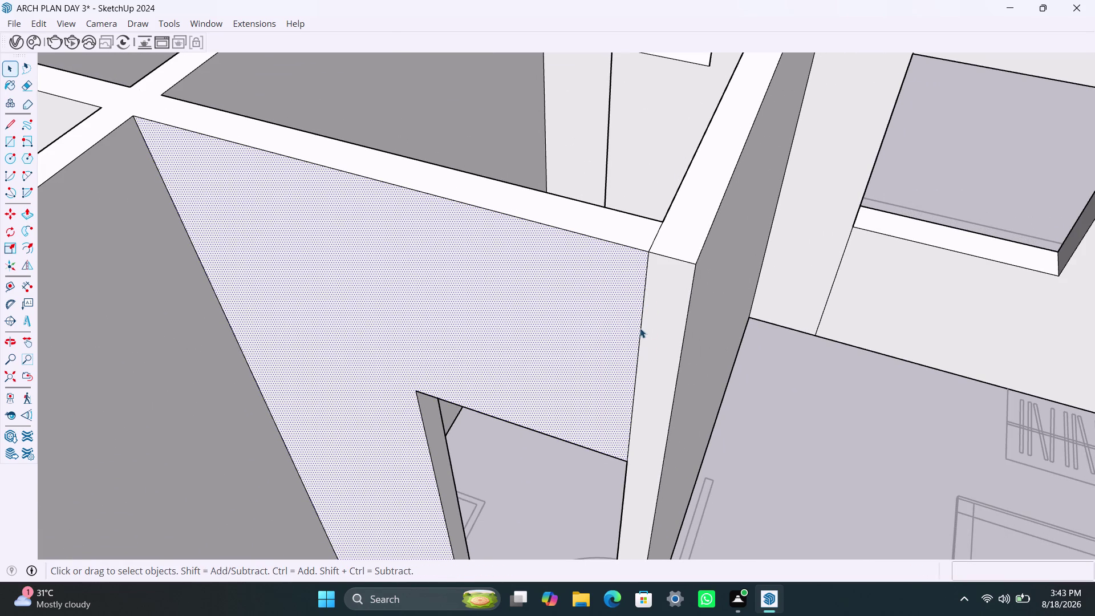
click(640, 328)
key(Delete)
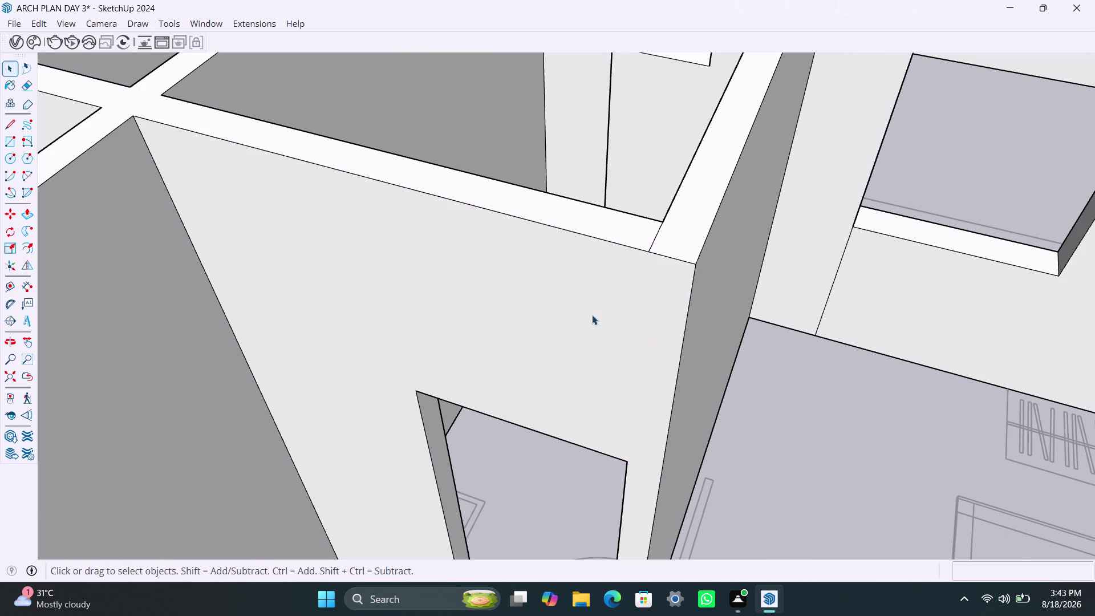
scroll(down, 3)
scroll(down, 3)
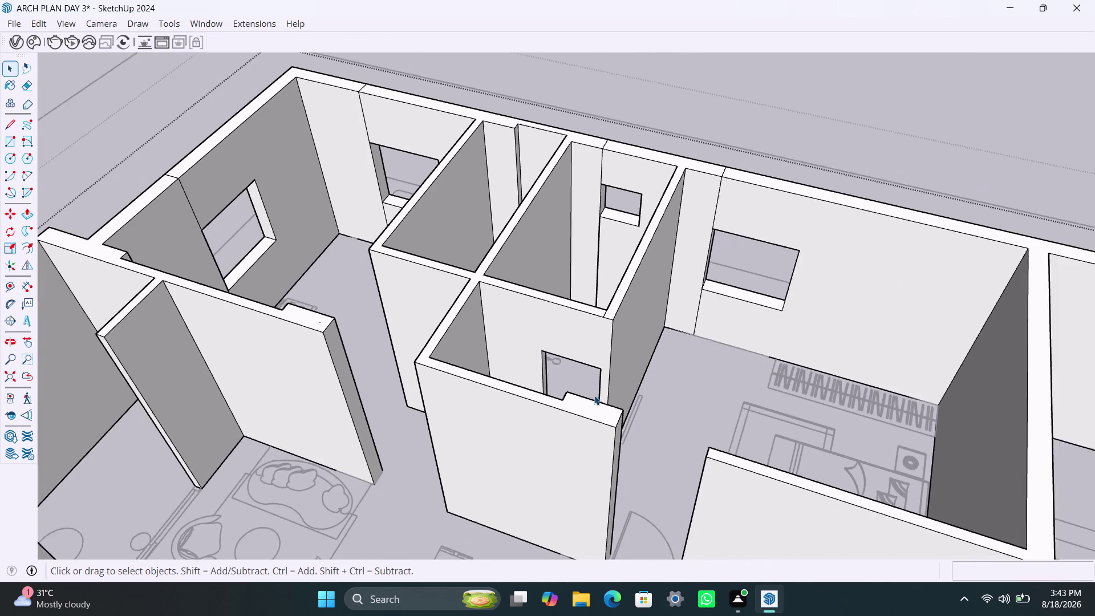
Frame the wall in front of the bedroom and copy its top end edge 3' down.
scroll(down, 3)
middle_drag(558, 462, 574, 442)
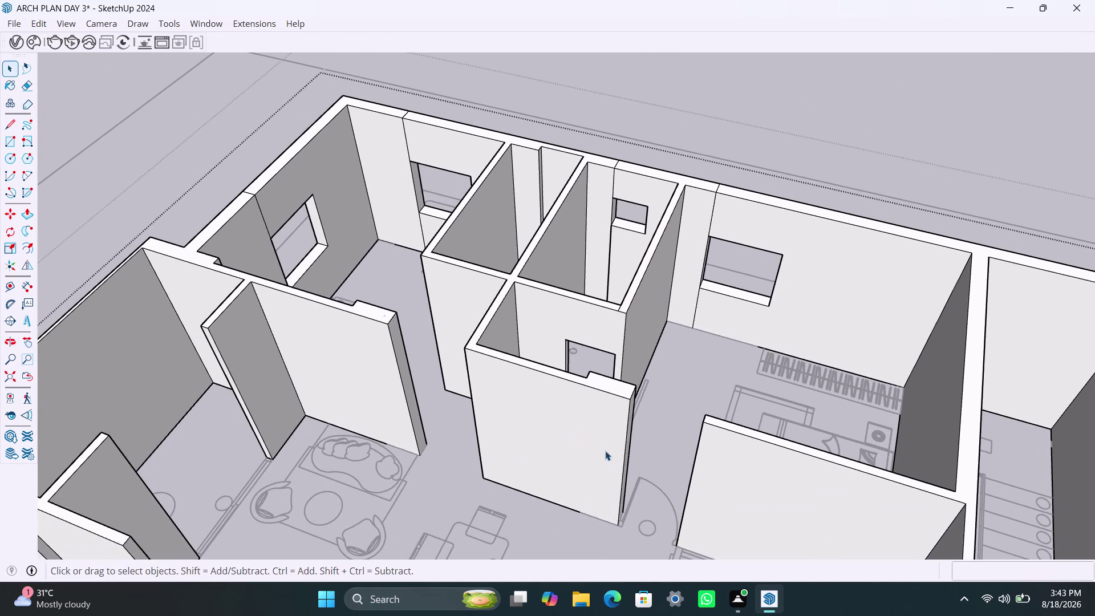
scroll(up, 3)
middle_drag(614, 479, 751, 501)
middle_drag(792, 426, 624, 440)
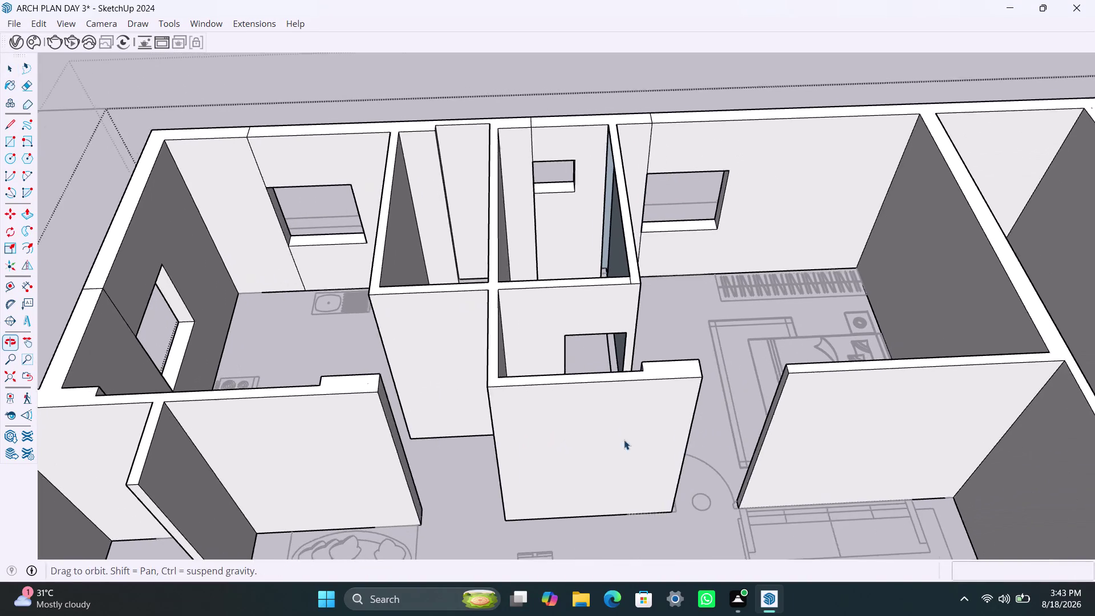
scroll(up, 3)
middle_drag(729, 431, 752, 441)
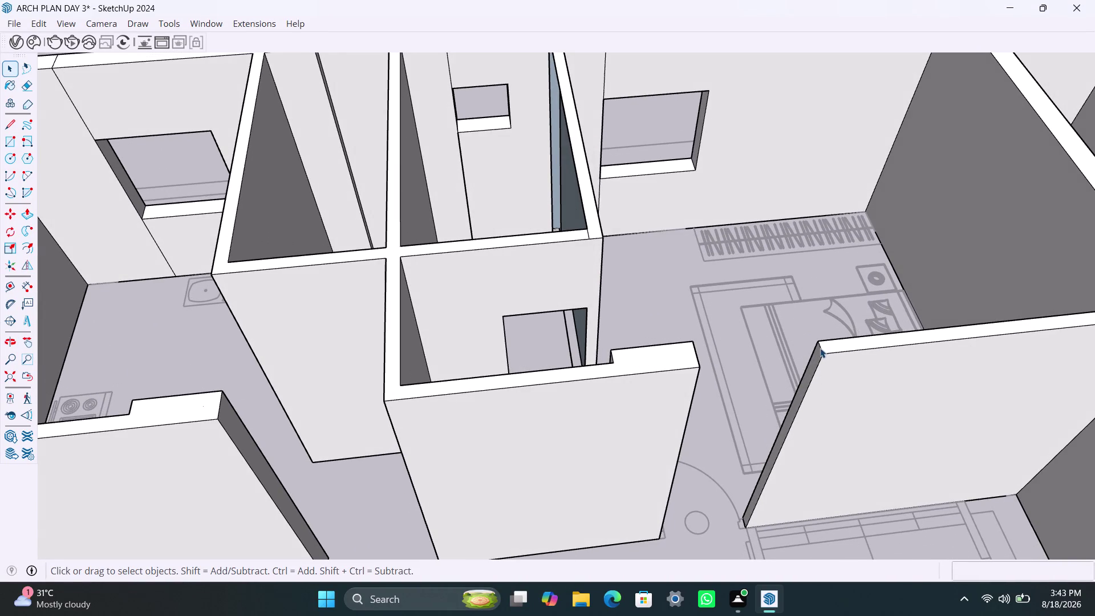
click(820, 348)
key(m)
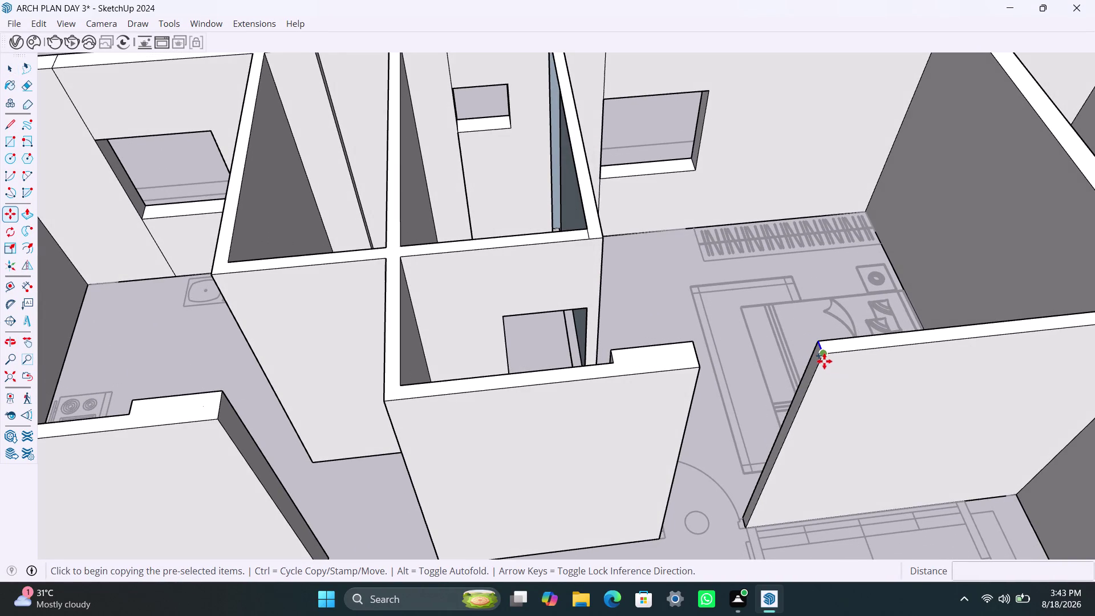
click(826, 361)
key(3)
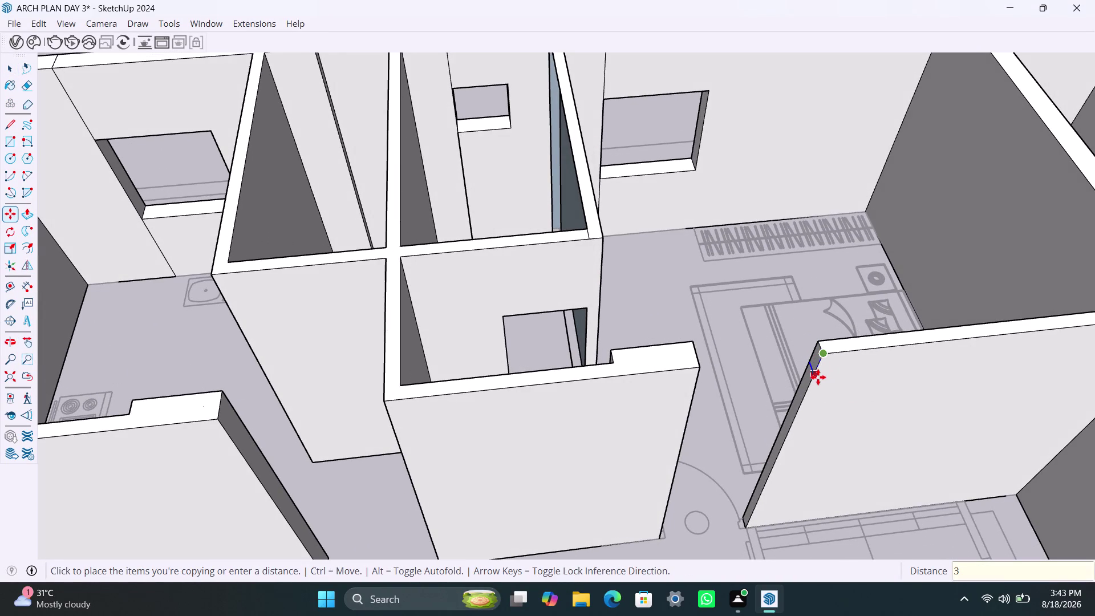
key(apostrophe)
key(Return)
Push the wall's upper end face across to meet the bathroom wall.
key(space)
click(806, 383)
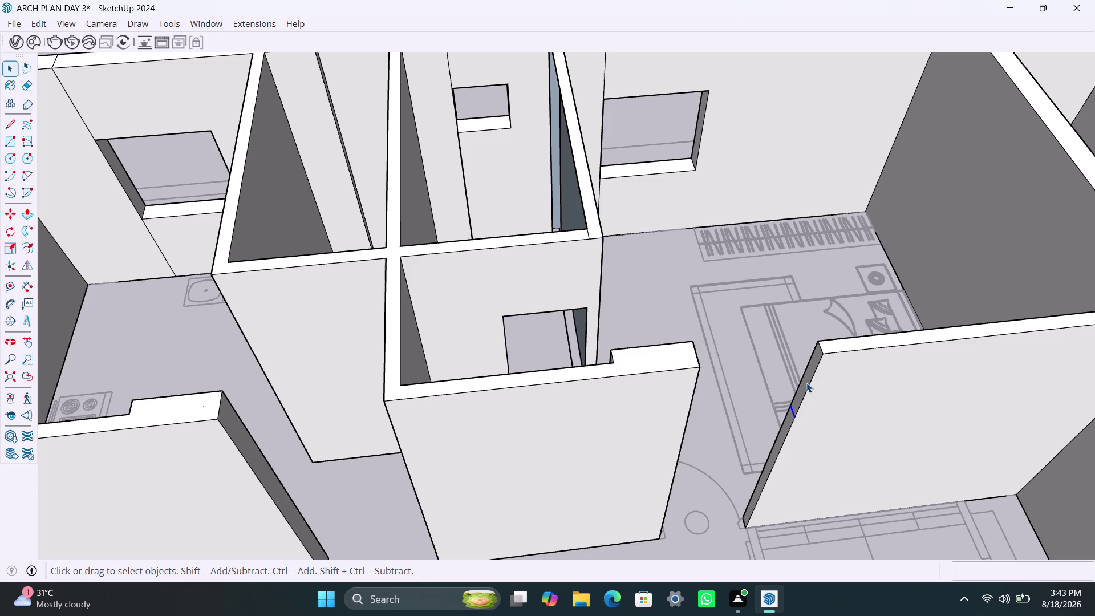
key(p)
click(807, 383)
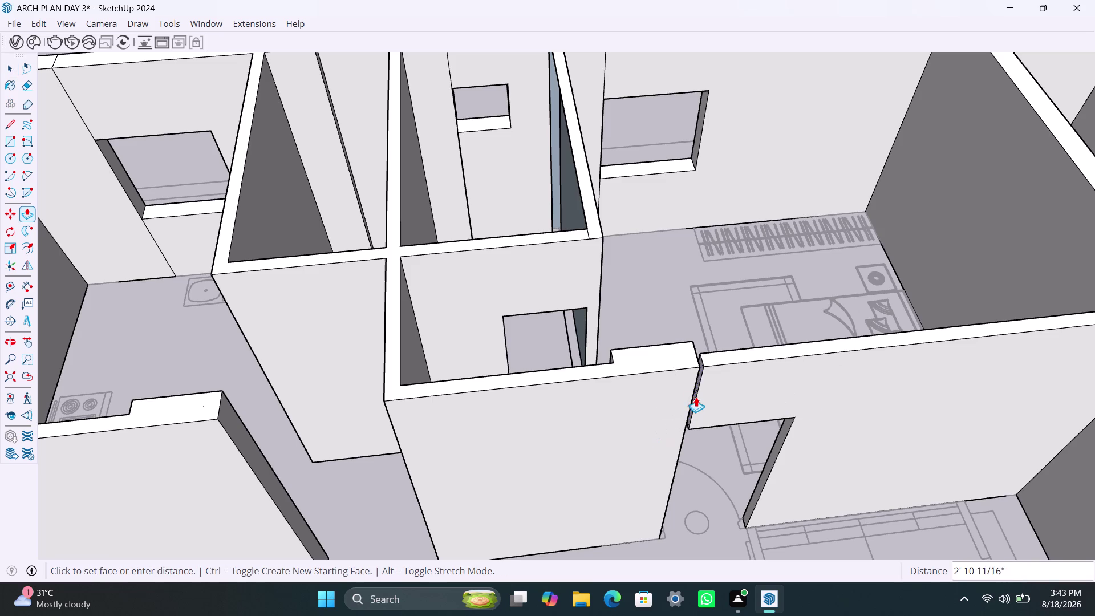
click(688, 403)
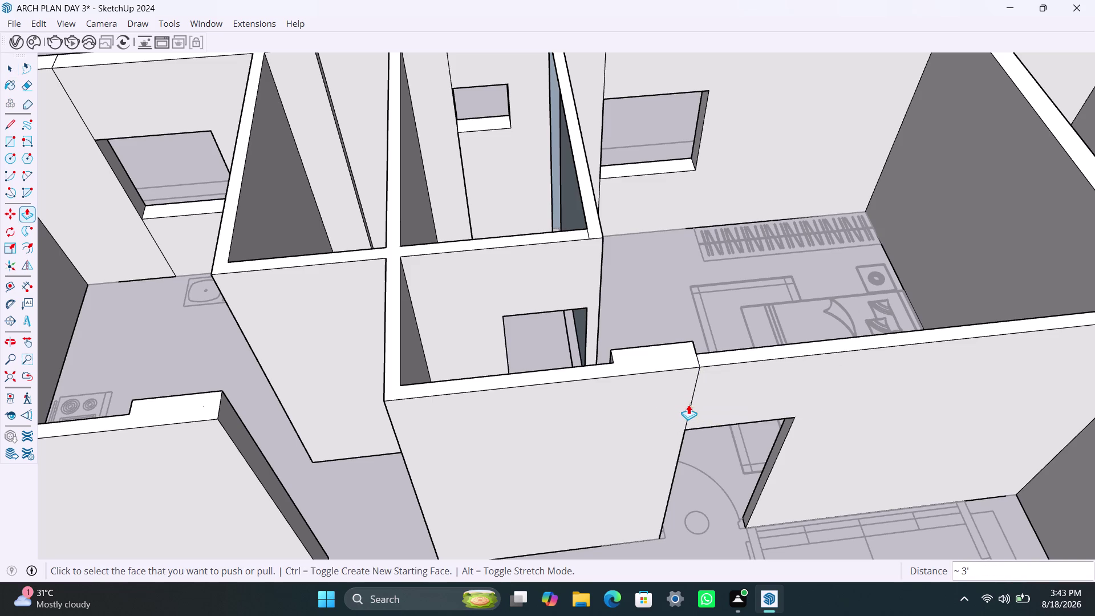
scroll(down, 3)
Orbit around the apartment plan toward the corner units.
middle_drag(620, 480, 618, 479)
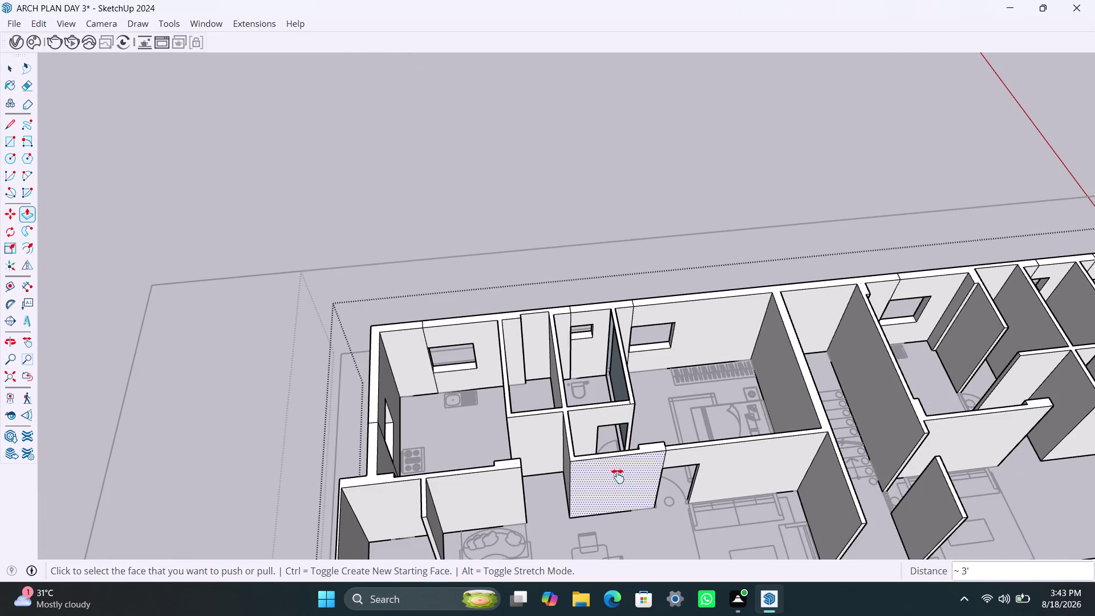
middle_drag(619, 479, 582, 361)
scroll(down, 3)
middle_drag(626, 437, 606, 366)
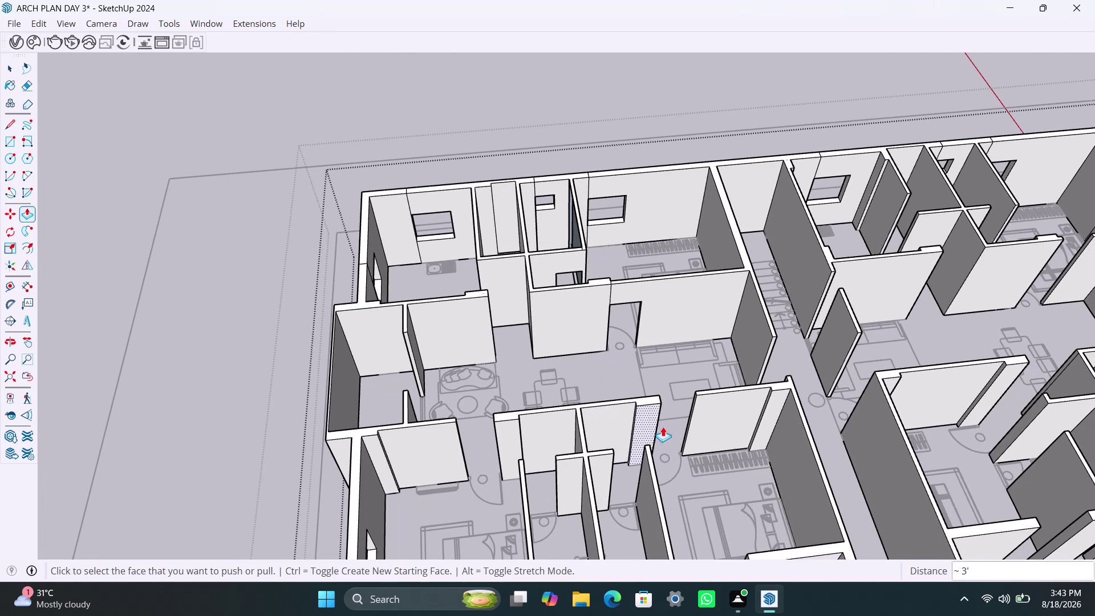
scroll(down, 3)
middle_drag(622, 373, 596, 395)
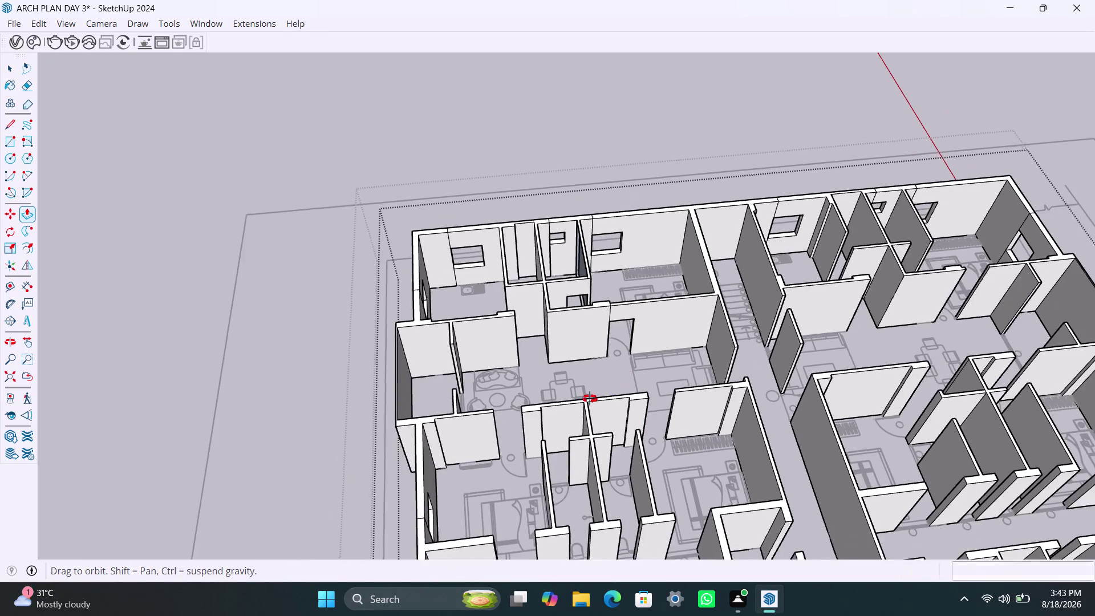
middle_drag(596, 396, 333, 445)
scroll(up, 3)
middle_drag(387, 349, 275, 357)
scroll(up, 3)
scroll(down, 3)
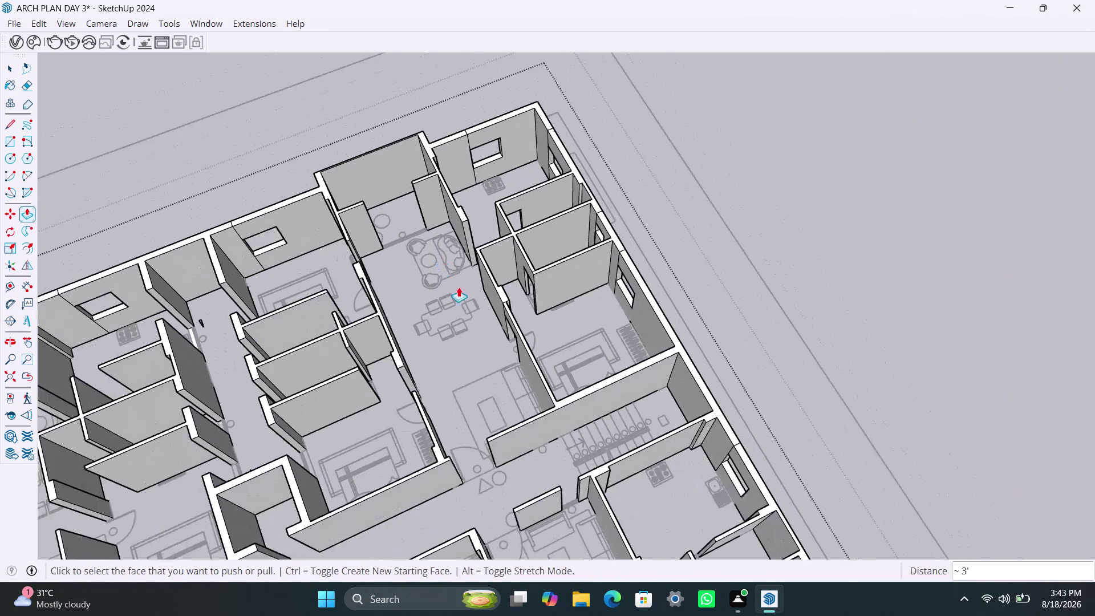
Close in on the kitchen corner and frame the partition wall beside the kitchen.
middle_drag(454, 323, 394, 328)
middle_drag(465, 235, 465, 428)
scroll(up, 3)
middle_drag(427, 395, 445, 384)
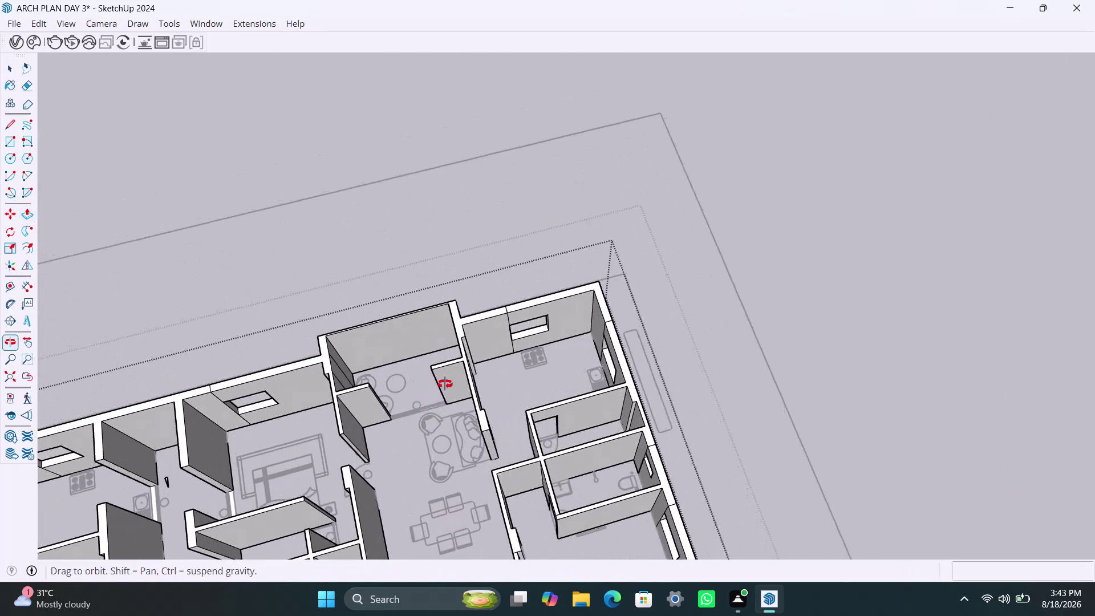
middle_drag(445, 384, 550, 352)
scroll(up, 3)
middle_drag(483, 391, 509, 377)
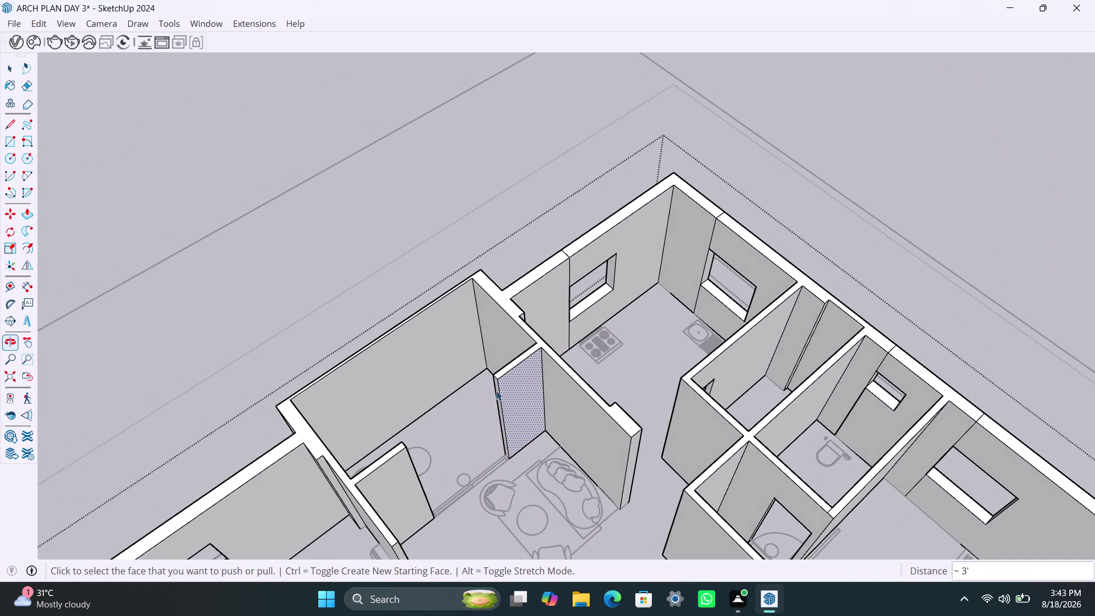
Copy the kitchen partition's vertical end edge 3' along the wall.
key(space)
click(496, 376)
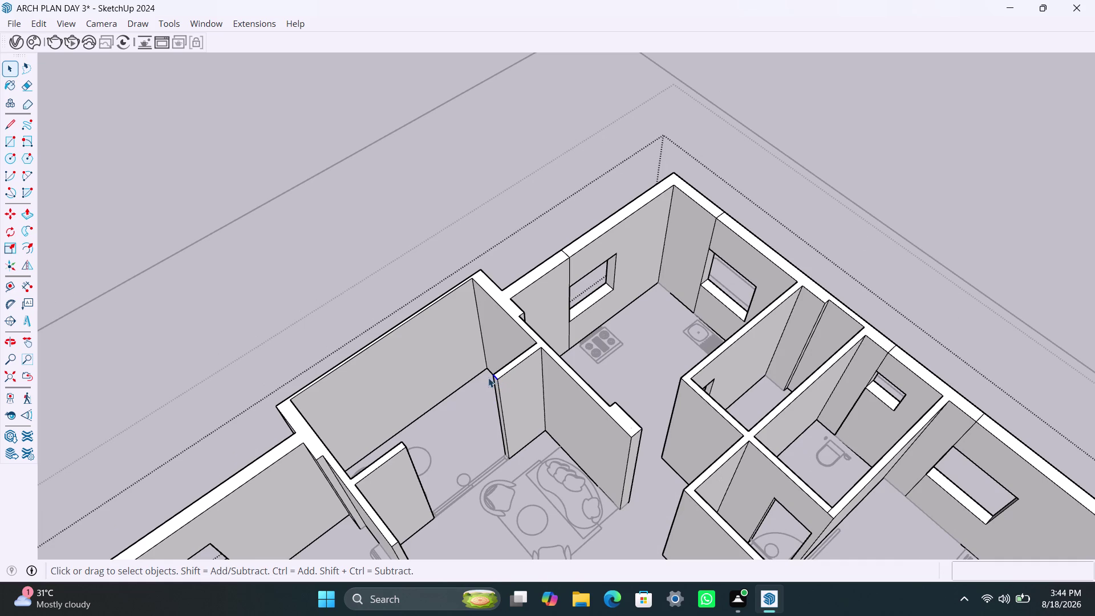
key(m)
scroll(up, 3)
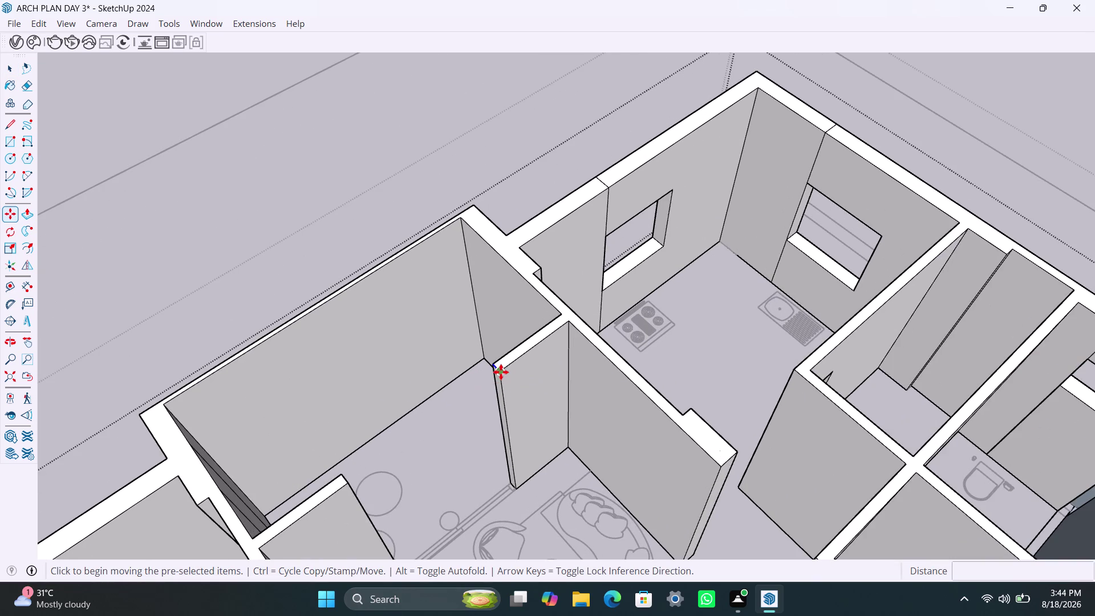
click(500, 371)
text(3')
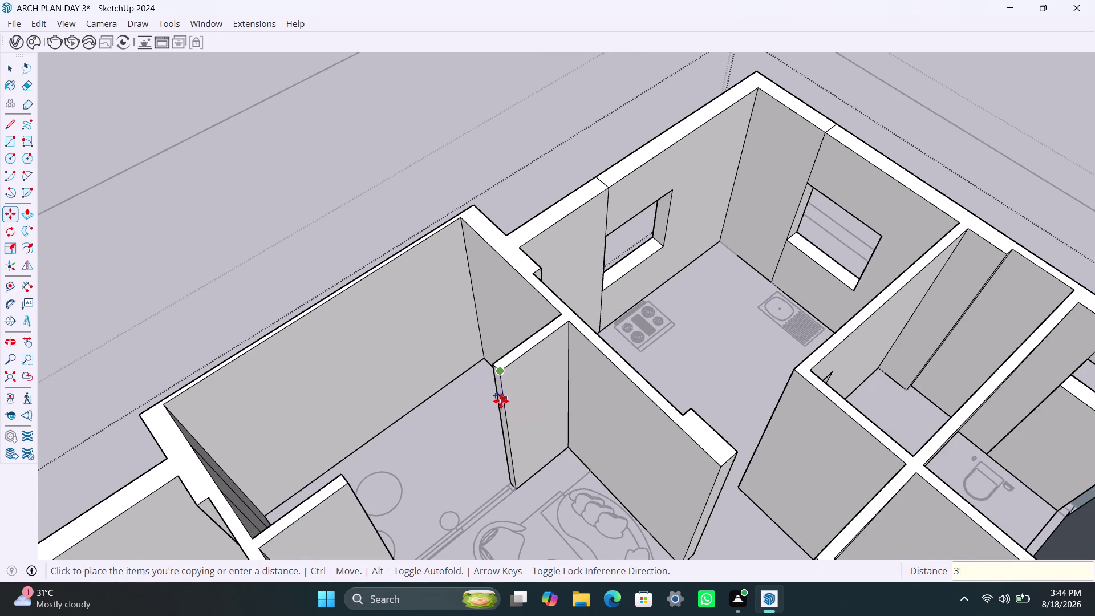
key(Return)
Push the marked 3' wall section through to open the doorway.
key(space)
scroll(up, 3)
click(499, 393)
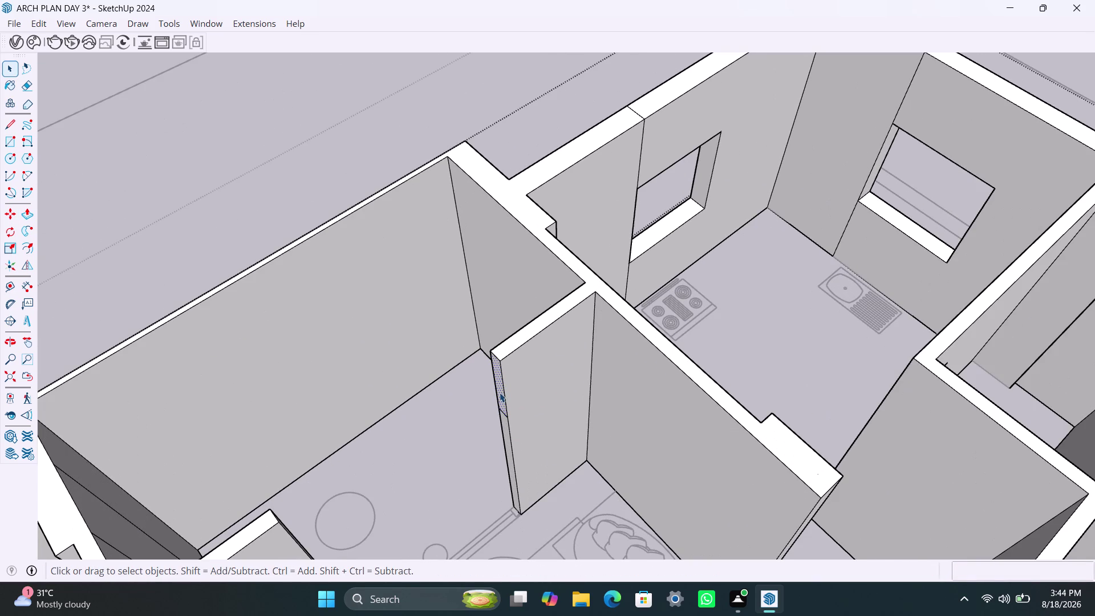
key(p)
click(500, 393)
scroll(down, 3)
middle_drag(318, 505, 326, 453)
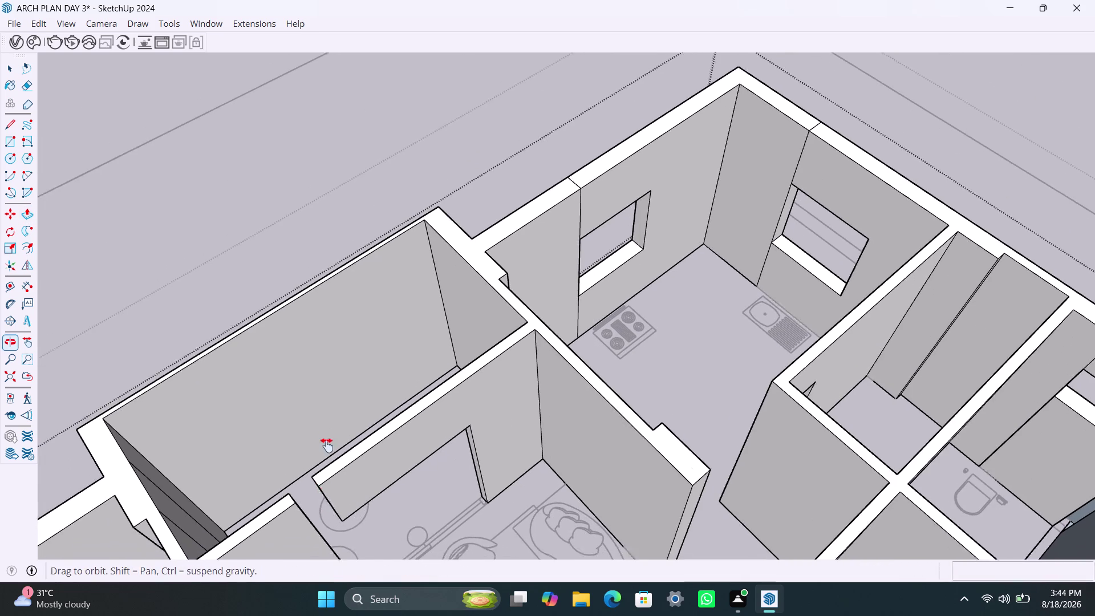
middle_drag(326, 454, 328, 438)
click(311, 460)
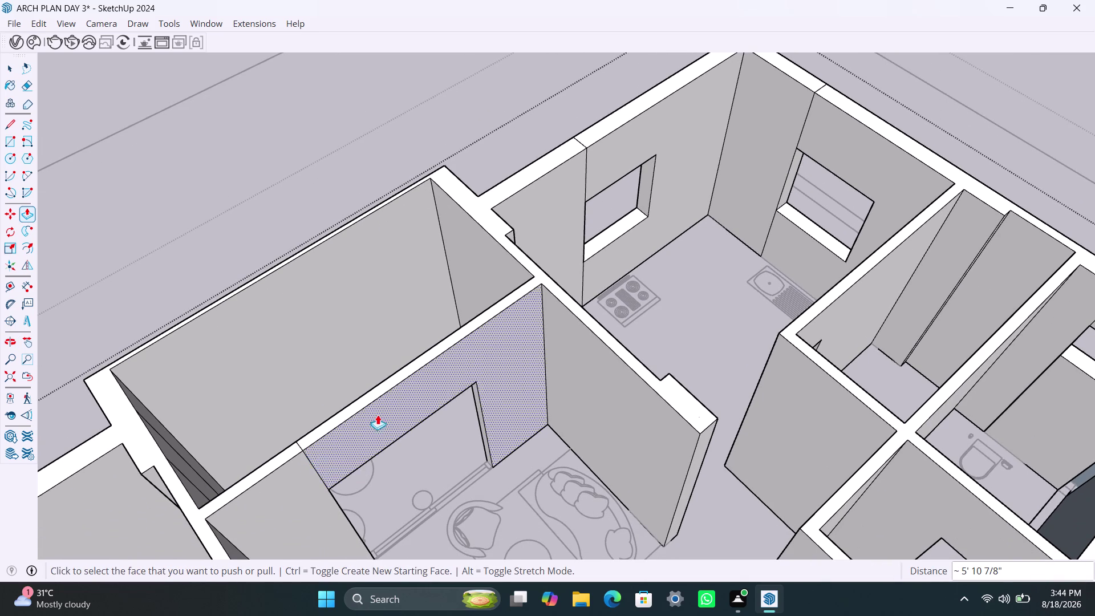
scroll(down, 3)
scroll(down, 3)
scroll(down, 3)
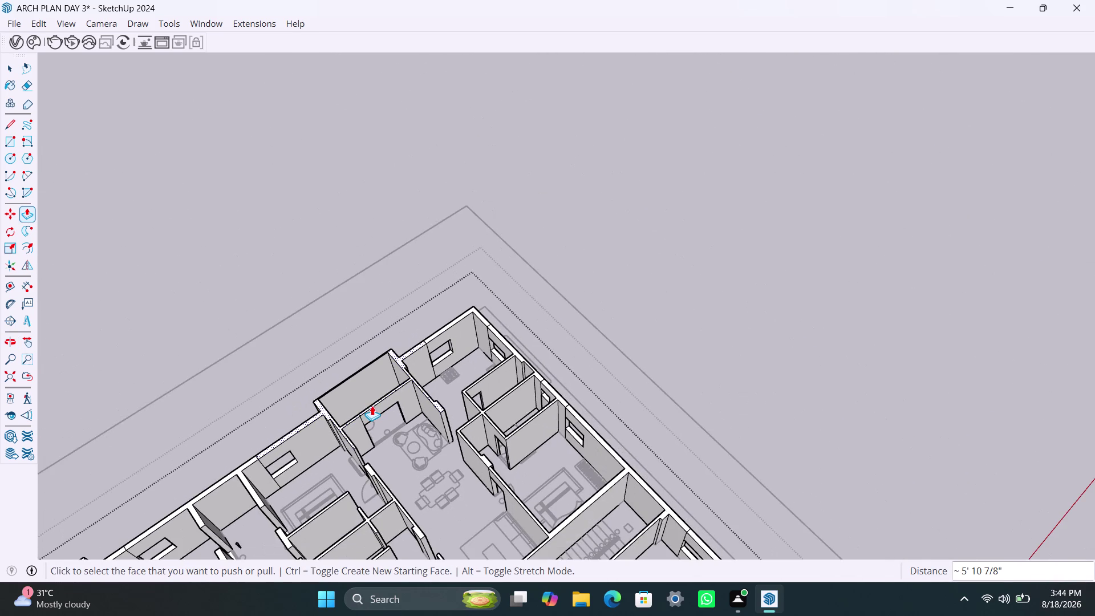
Zoom and orbit across the plan to the open partition end beside the dining doorway.
middle_drag(370, 404, 514, 277)
scroll(up, 3)
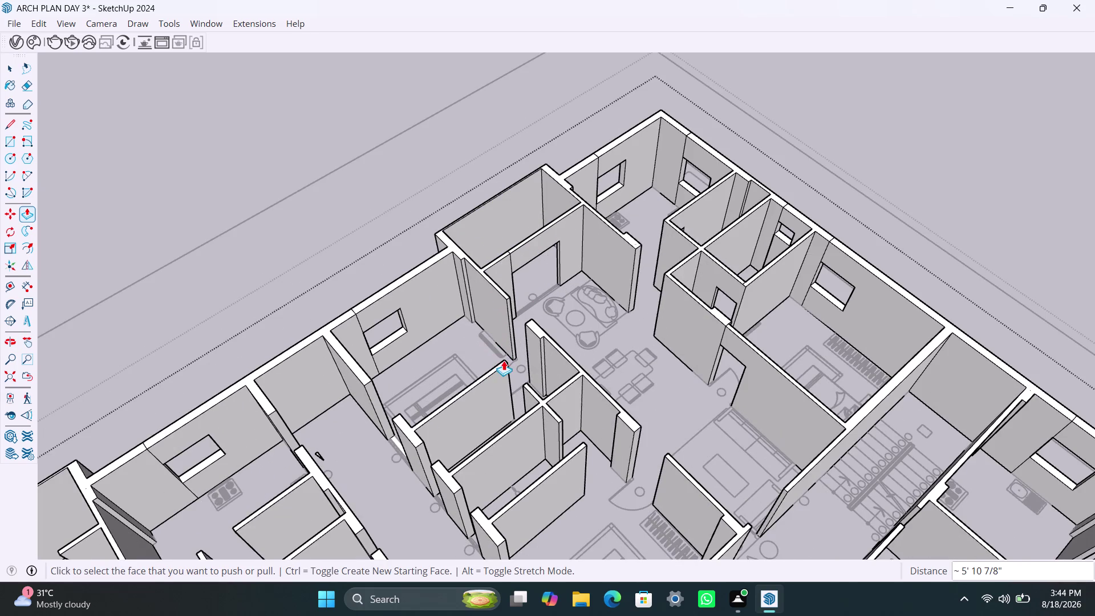
middle_drag(553, 361, 343, 406)
scroll(down, 3)
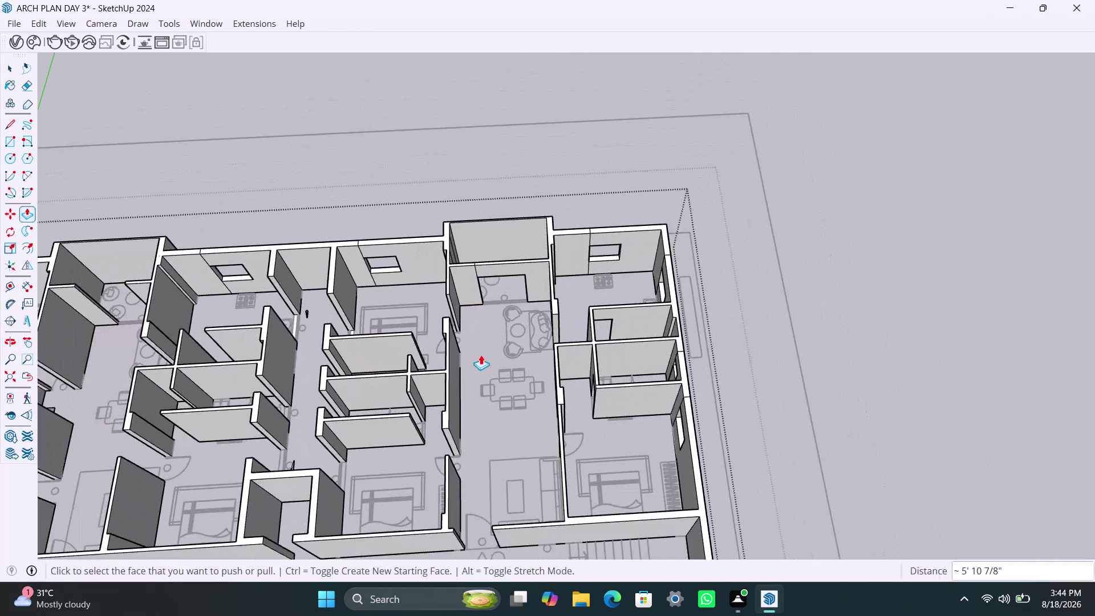
middle_drag(481, 354, 323, 400)
scroll(down, 3)
middle_drag(458, 335, 329, 397)
scroll(down, 3)
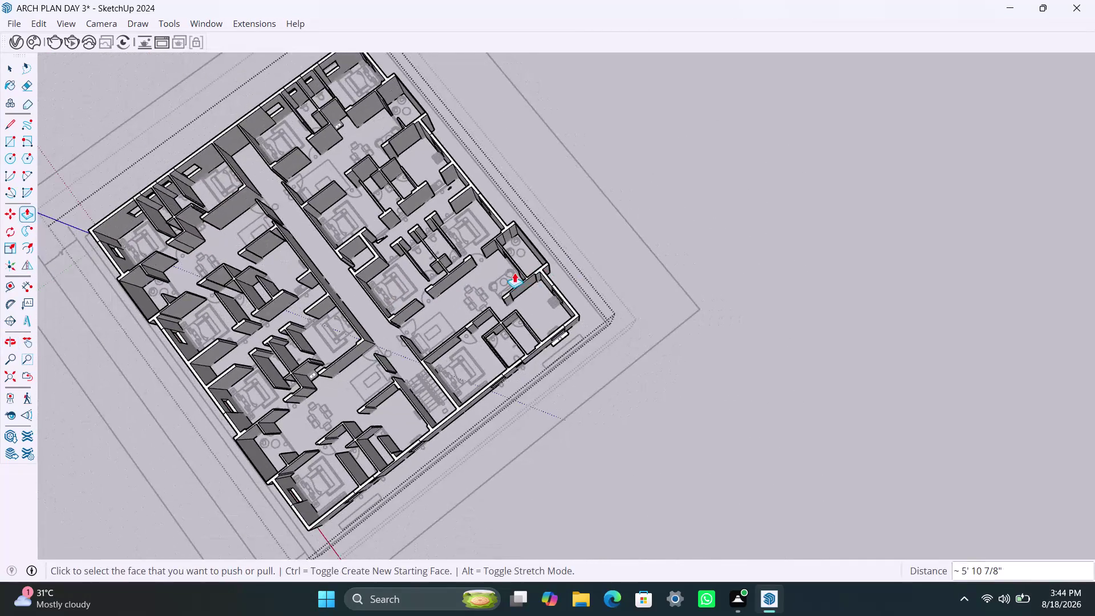
middle_drag(514, 272, 423, 304)
scroll(up, 3)
middle_drag(498, 249, 520, 280)
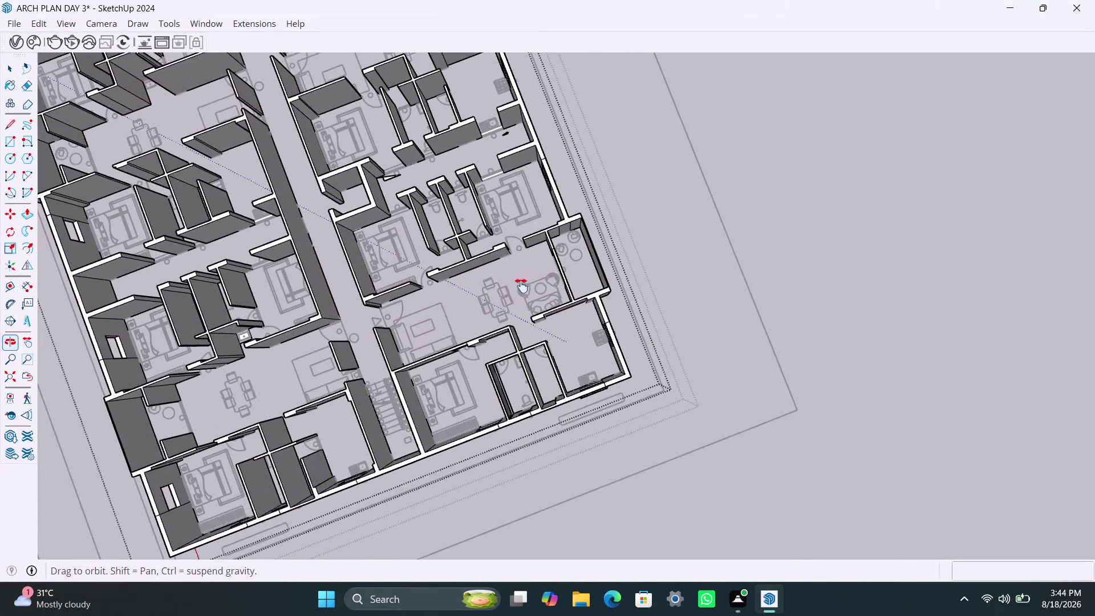
middle_drag(520, 280, 521, 292)
scroll(up, 3)
middle_drag(503, 294, 477, 289)
scroll(down, 3)
middle_drag(500, 279, 496, 327)
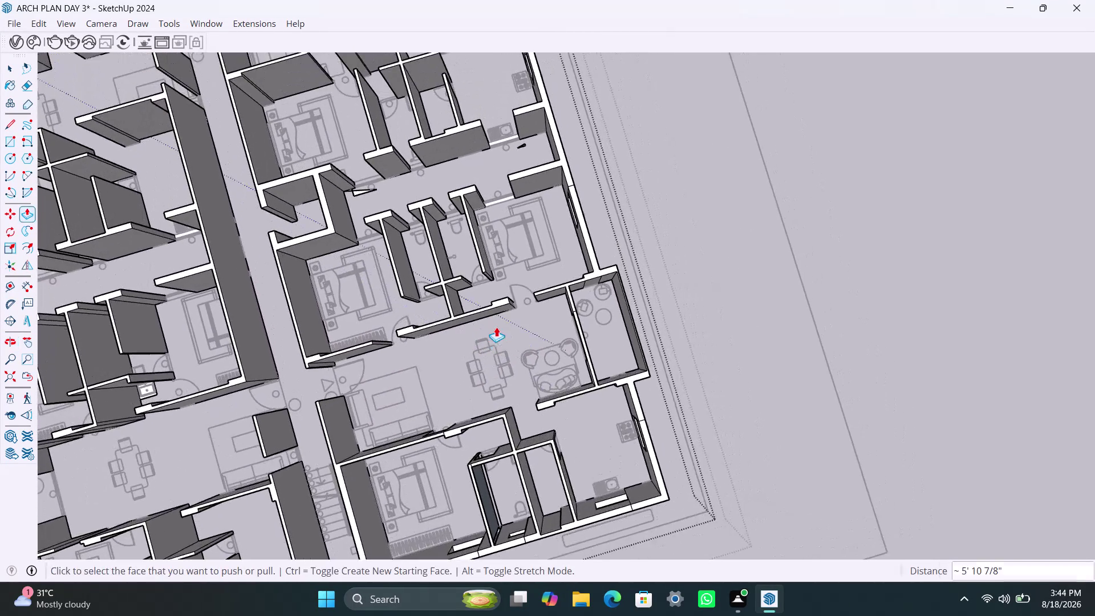
scroll(up, 3)
middle_drag(536, 294, 533, 241)
scroll(up, 3)
middle_drag(555, 280, 600, 283)
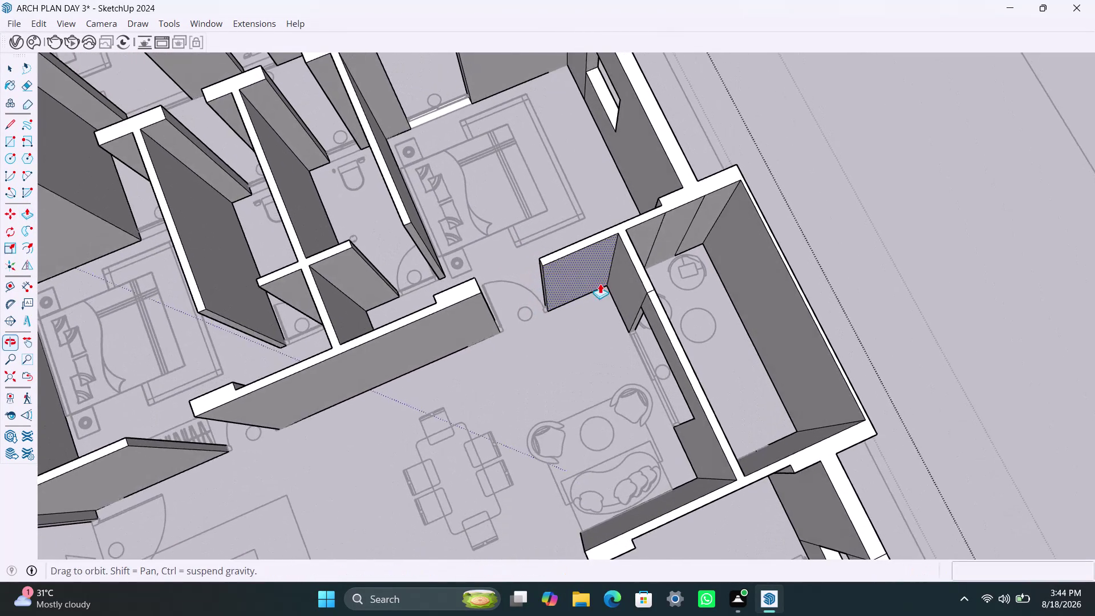
scroll(up, 3)
middle_drag(539, 289, 573, 290)
key(space)
Copy the wall end's vertical edge 3' along the partition to mark the opening.
scroll(up, 3)
scroll(up, 3)
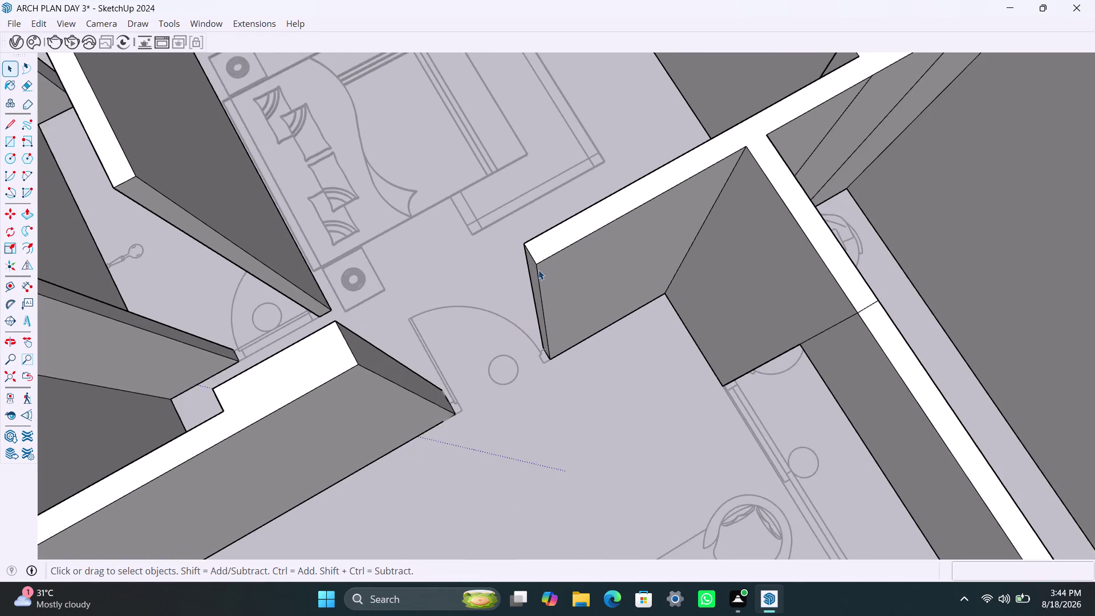
click(536, 259)
key(m)
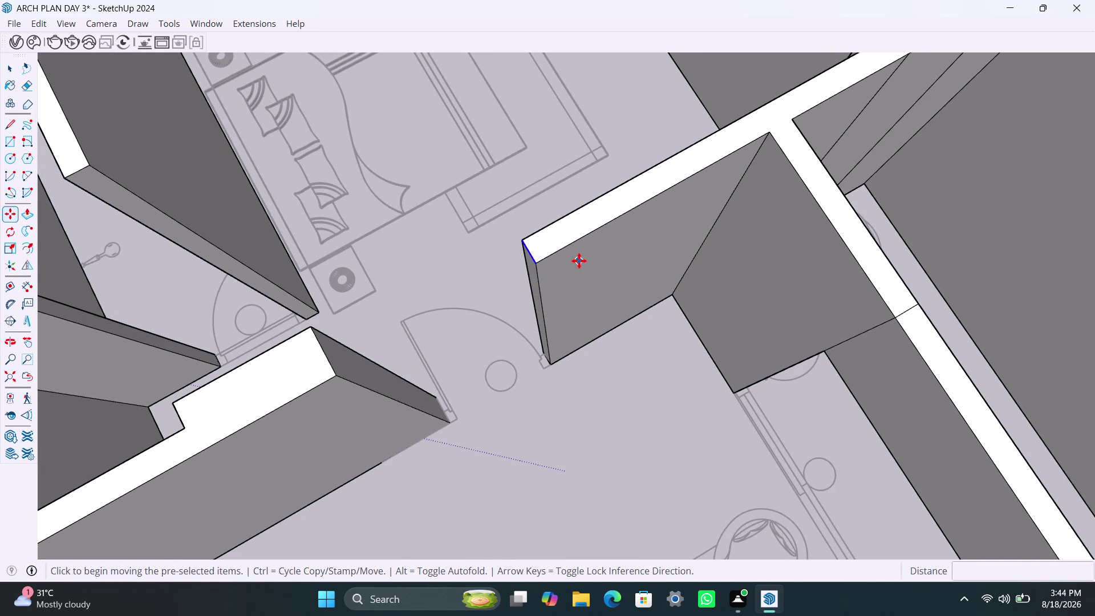
click(538, 263)
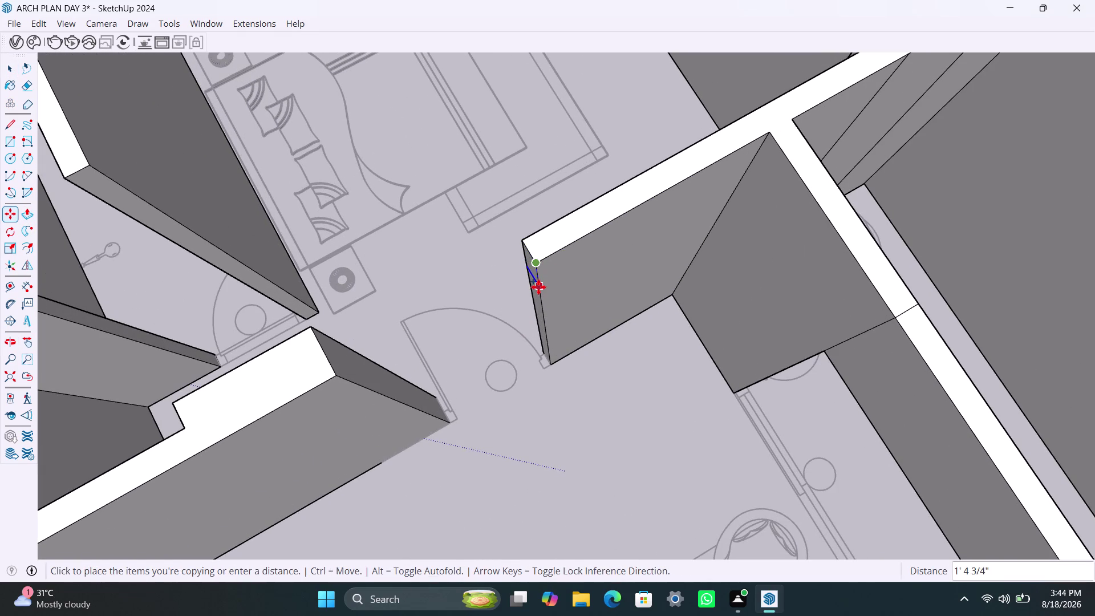
text(3')
key(Return)
scroll(up, 3)
key(space)
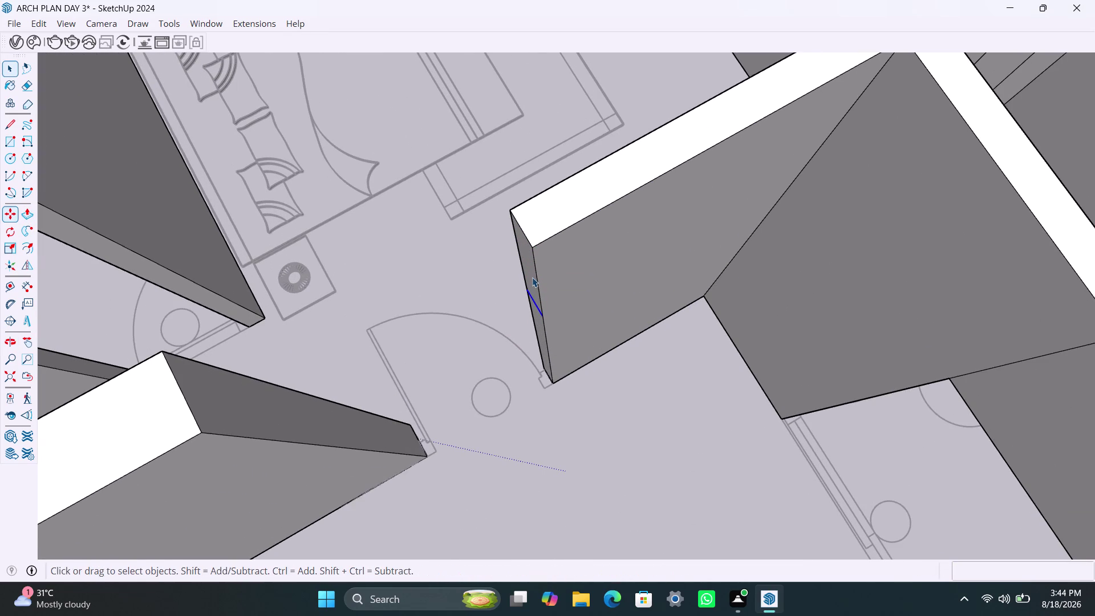
Push/pull the marked 3-foot section across to the facing wall, leaving an opening beneath.
click(532, 275)
key(p)
click(532, 275)
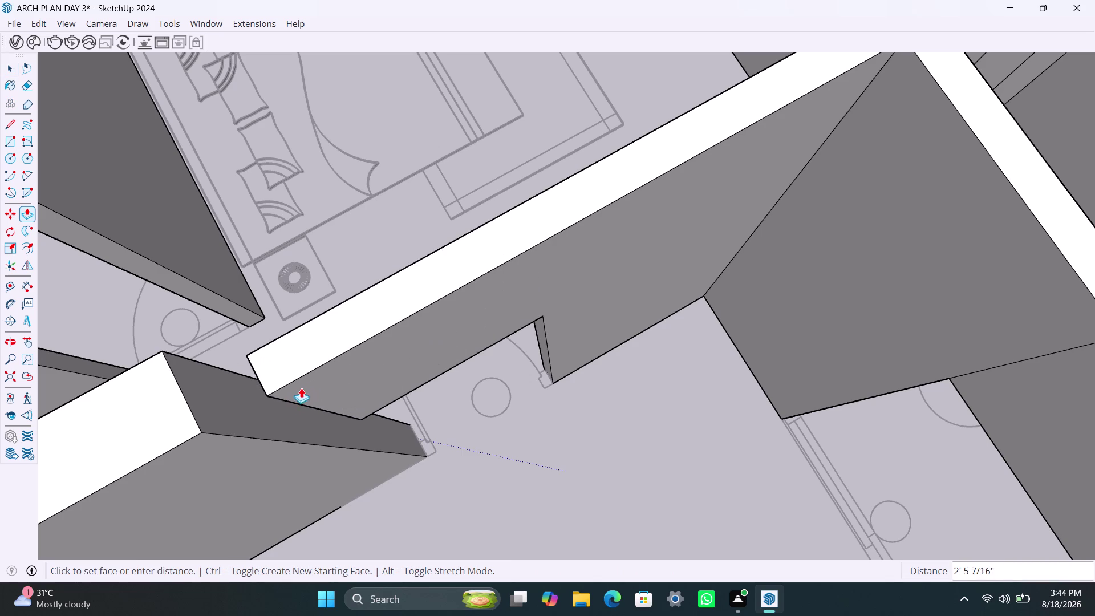
scroll(down, 3)
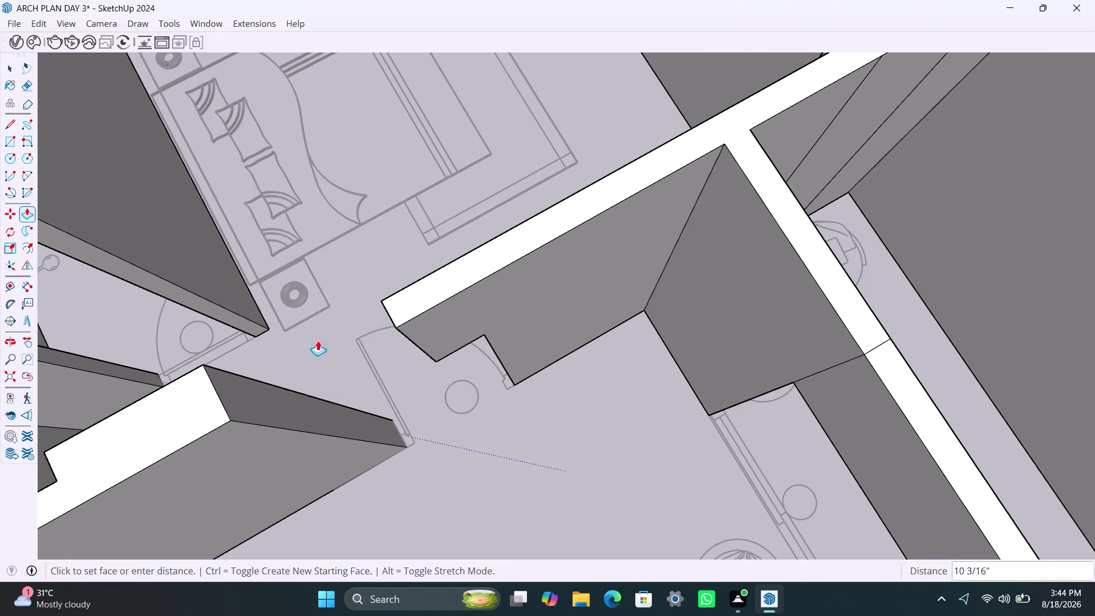
click(224, 381)
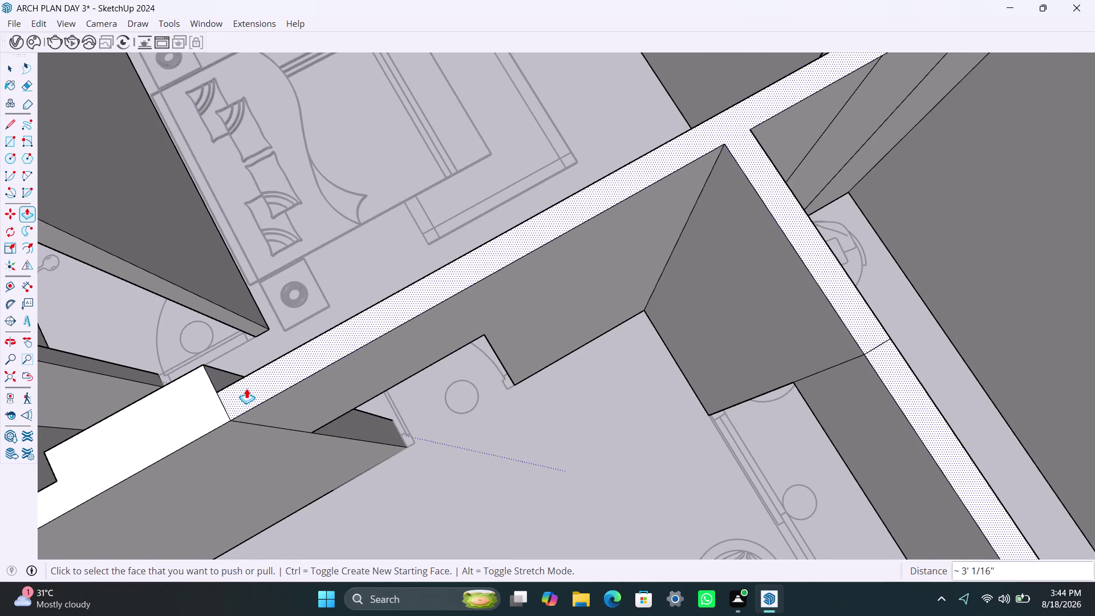
scroll(down, 3)
Orbit over to the bathroom partitions and frame the end of the partition wall.
middle_drag(436, 271, 608, 274)
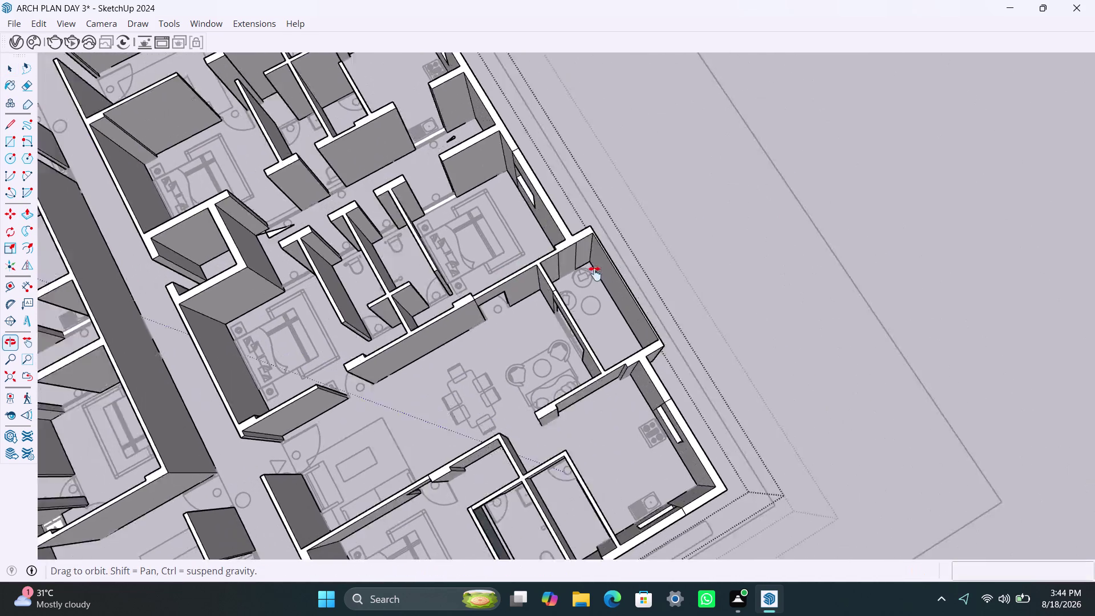
middle_drag(608, 275, 680, 286)
scroll(up, 3)
middle_drag(567, 312, 474, 207)
scroll(up, 3)
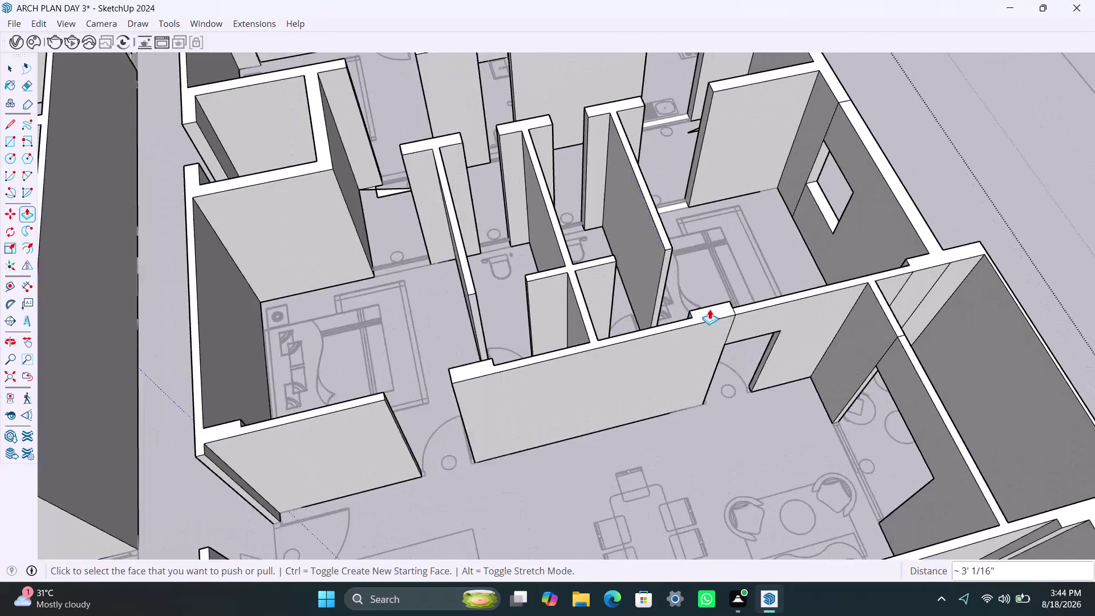
scroll(up, 3)
middle_drag(710, 309, 679, 315)
scroll(up, 3)
key(space)
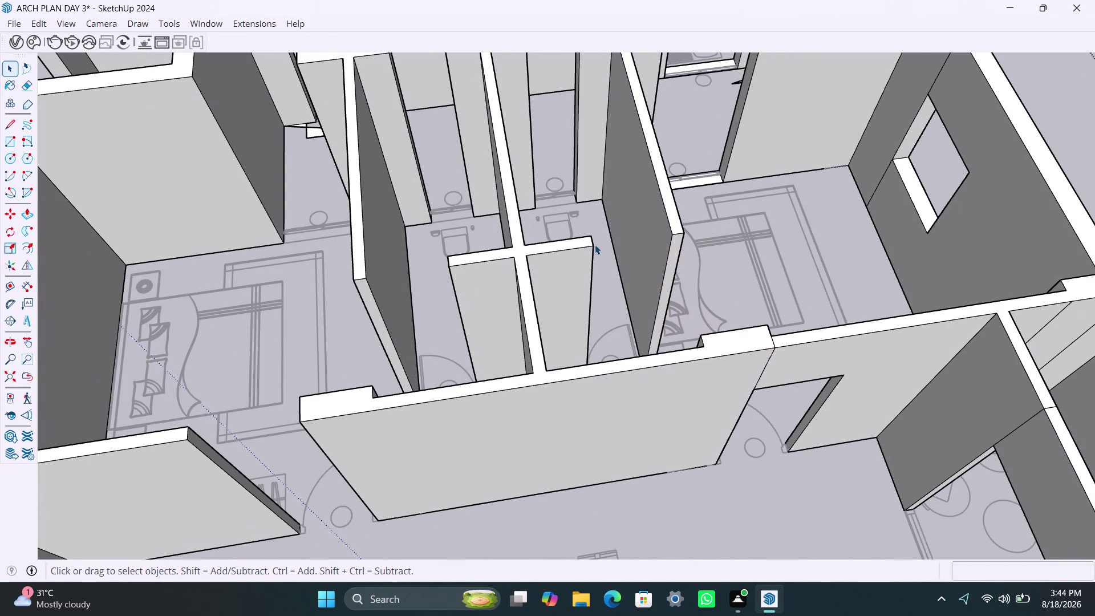
scroll(down, 3)
middle_drag(600, 298, 530, 304)
scroll(up, 3)
middle_drag(583, 302, 505, 312)
scroll(up, 3)
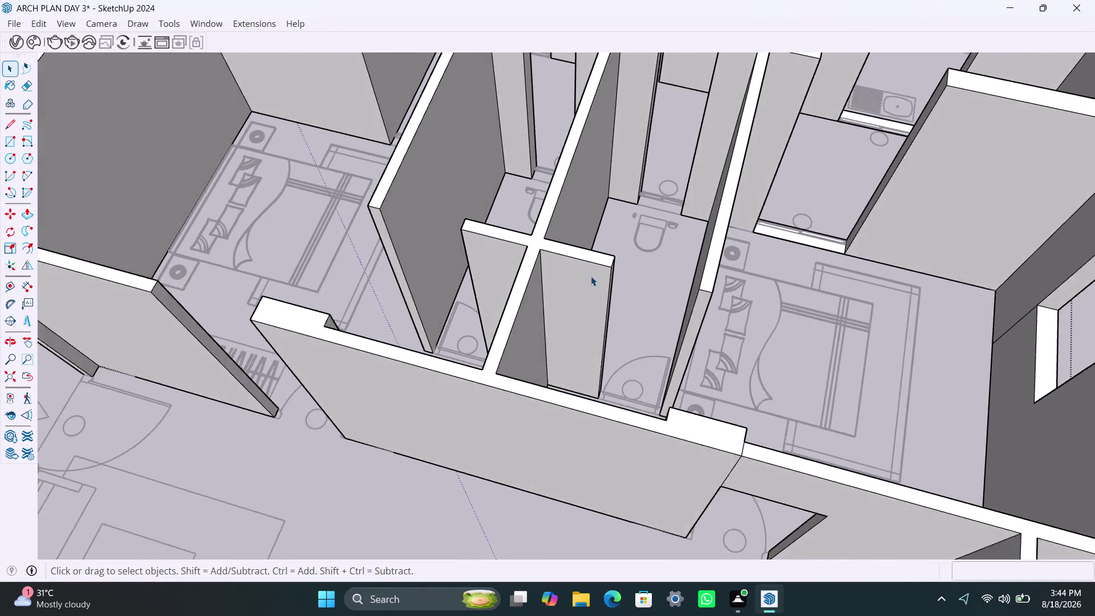
scroll(up, 3)
middle_drag(625, 288, 556, 296)
scroll(up, 3)
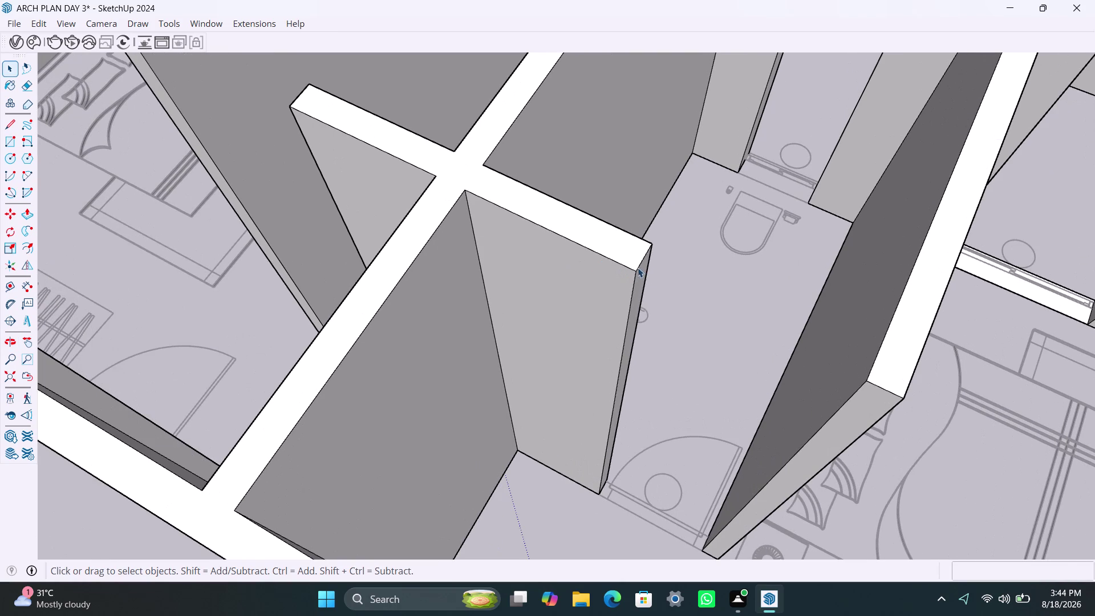
Copy the bathroom partition's end edge 3' along the wall.
click(637, 267)
key(m)
drag(636, 273, 635, 282)
text(3')
key(Return)
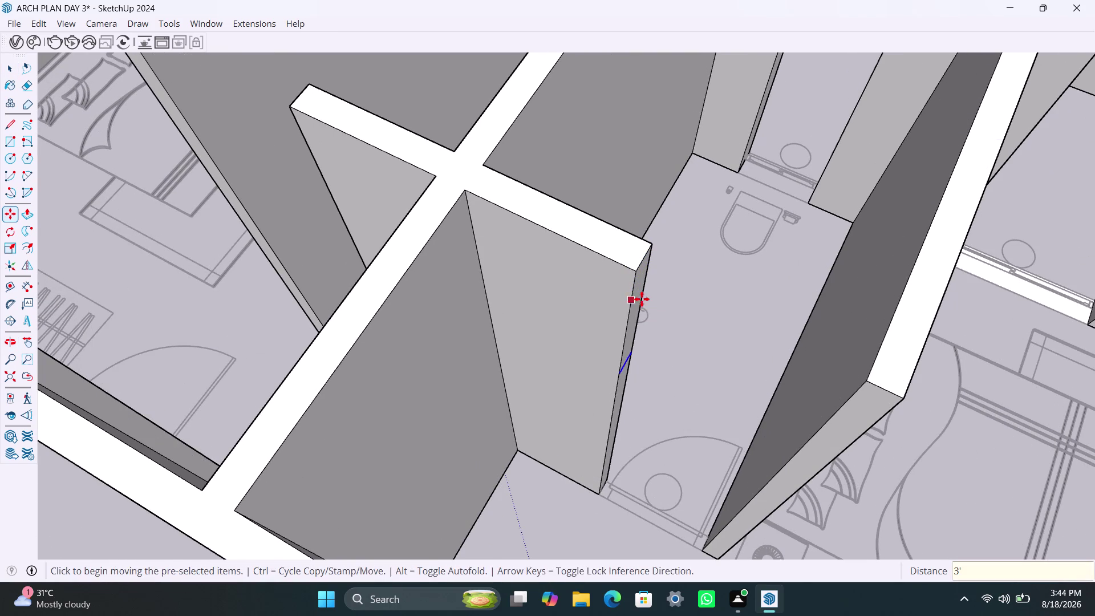
key(space)
Pull the marked upper wall section across the bathroom doorway gap.
click(636, 294)
key(p)
click(636, 294)
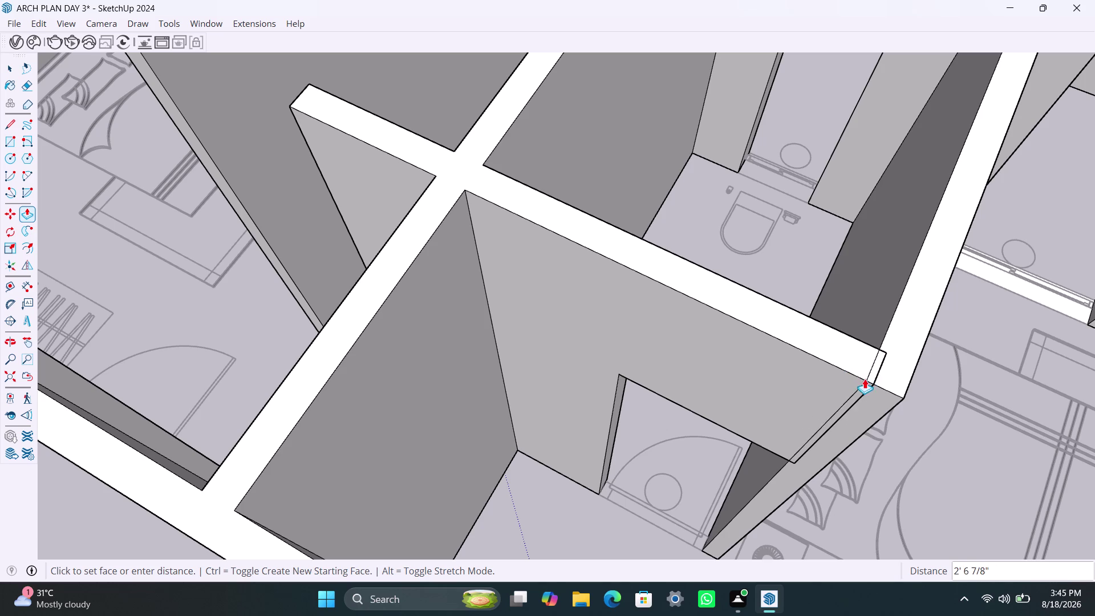
scroll(up, 3)
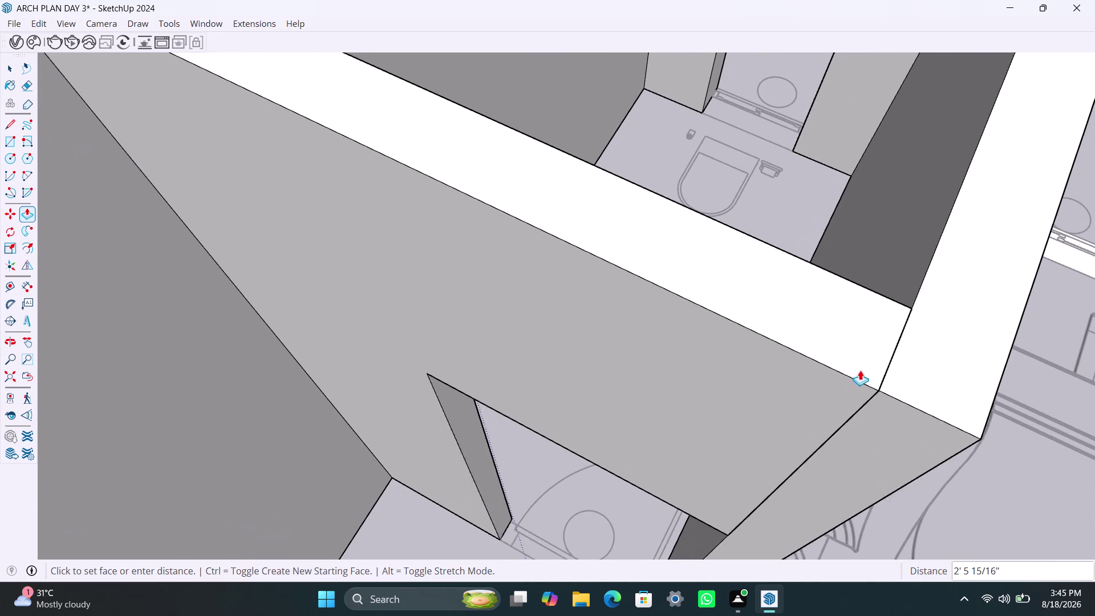
click(895, 349)
scroll(down, 3)
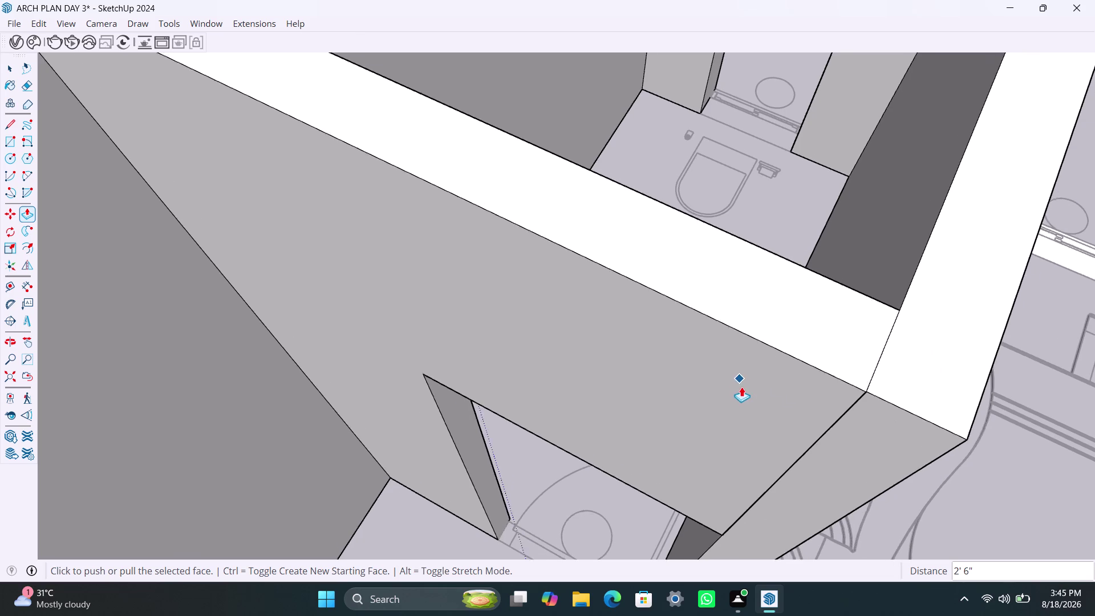
scroll(up, 3)
Push/pull the large adjoining wall face out as well.
key(space)
click(751, 404)
key(p)
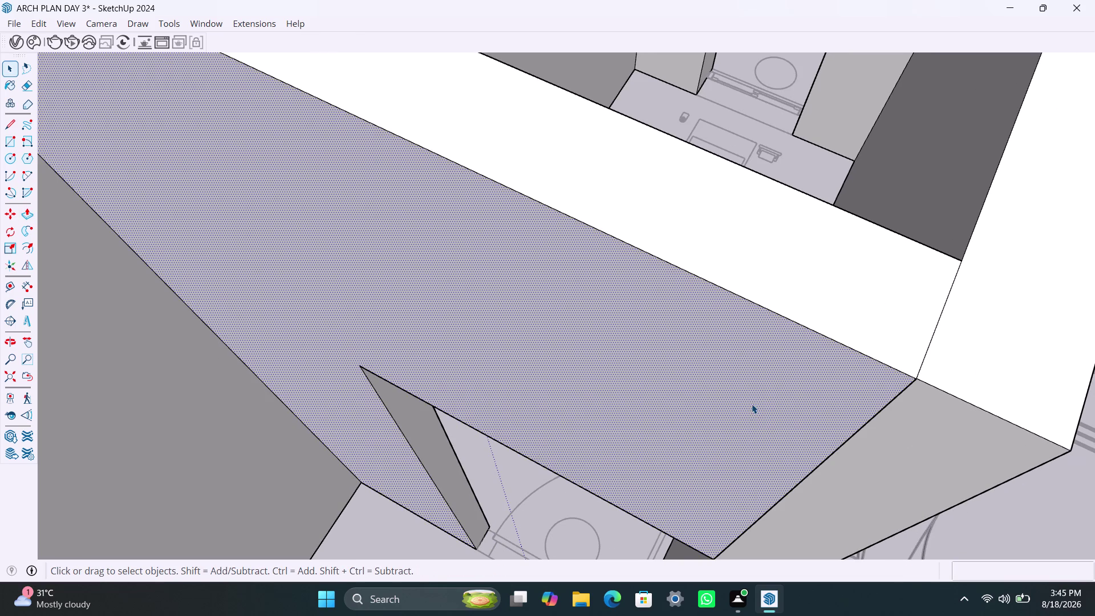
click(751, 403)
click(906, 436)
scroll(down, 3)
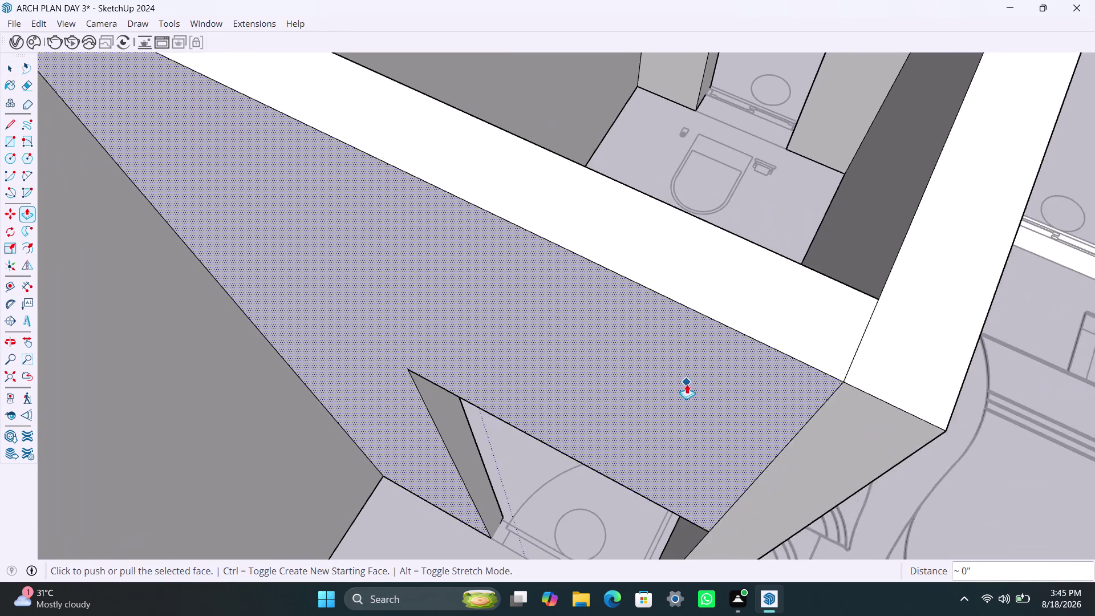
scroll(down, 3)
Orbit toward the bedroom doorway wall and frame its end.
middle_drag(647, 416, 756, 409)
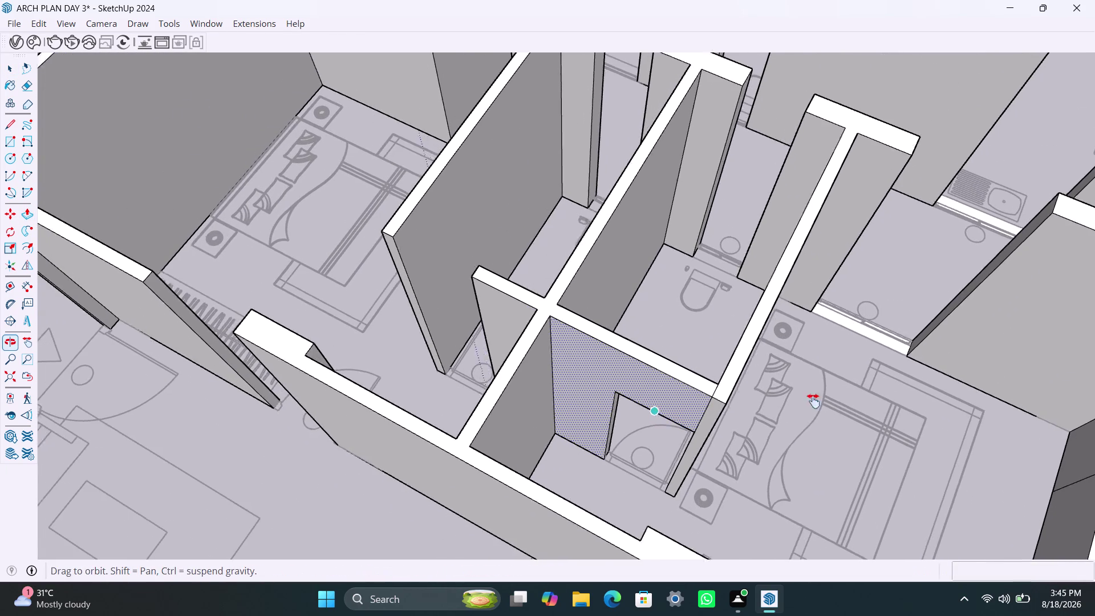
middle_drag(755, 409, 905, 390)
scroll(up, 3)
drag(715, 327, 690, 338)
middle_drag(689, 340, 715, 370)
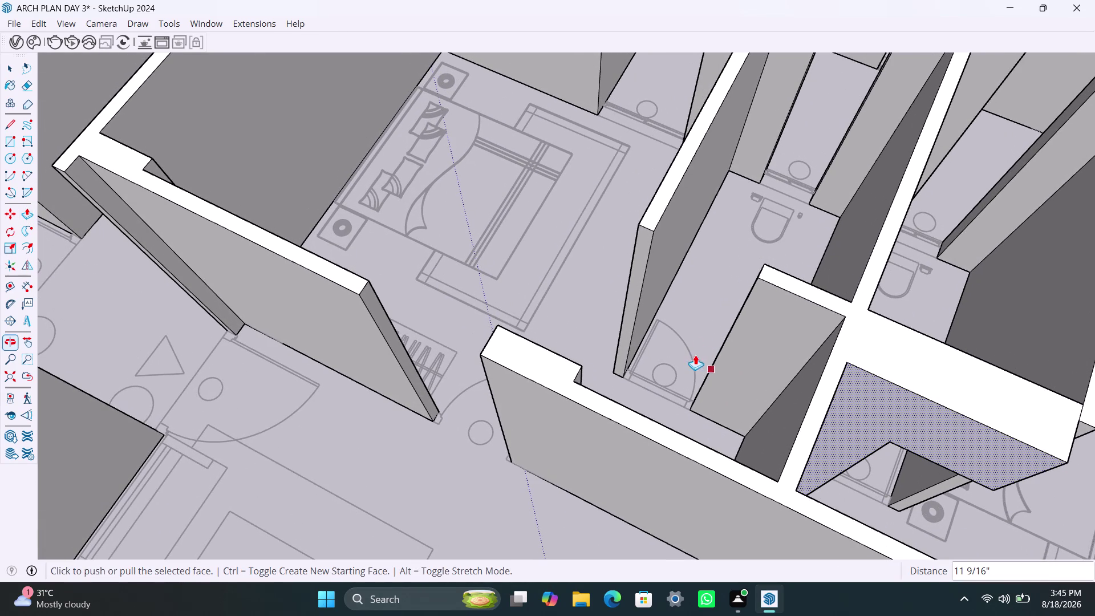
key(space)
scroll(up, 3)
middle_drag(768, 344, 773, 344)
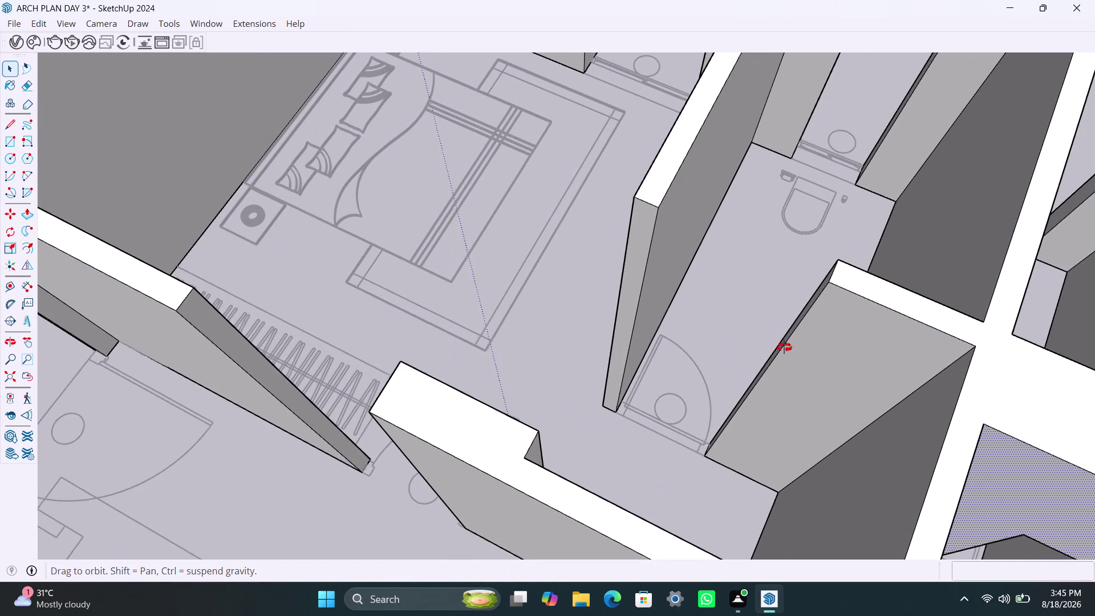
middle_drag(774, 344, 899, 359)
scroll(up, 3)
Copy the wall's end edge 3', then undo the misplaced copy.
click(885, 197)
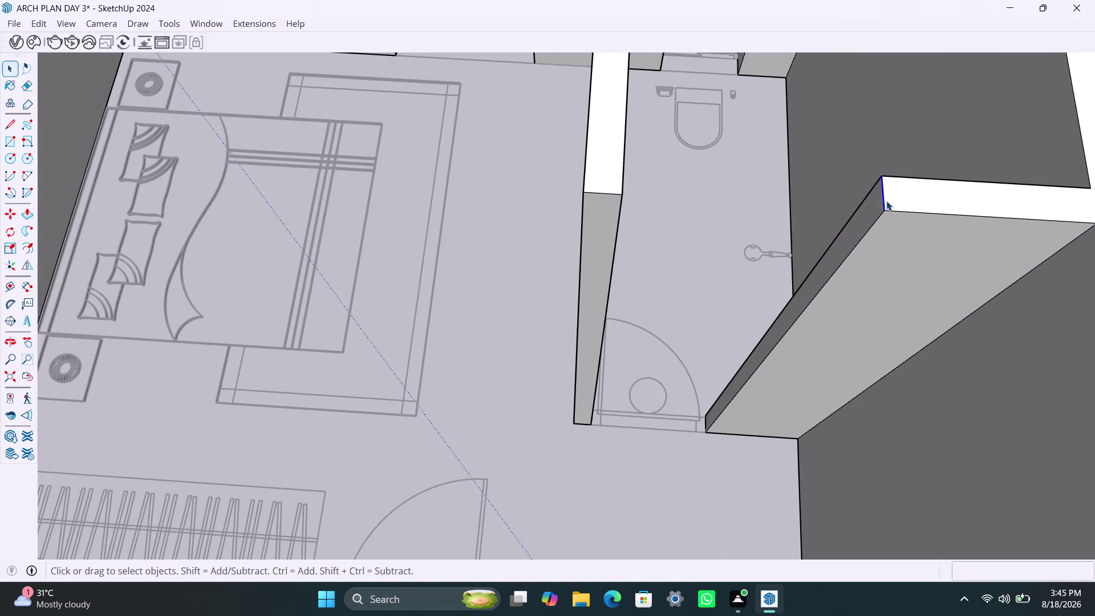
key(m)
click(884, 217)
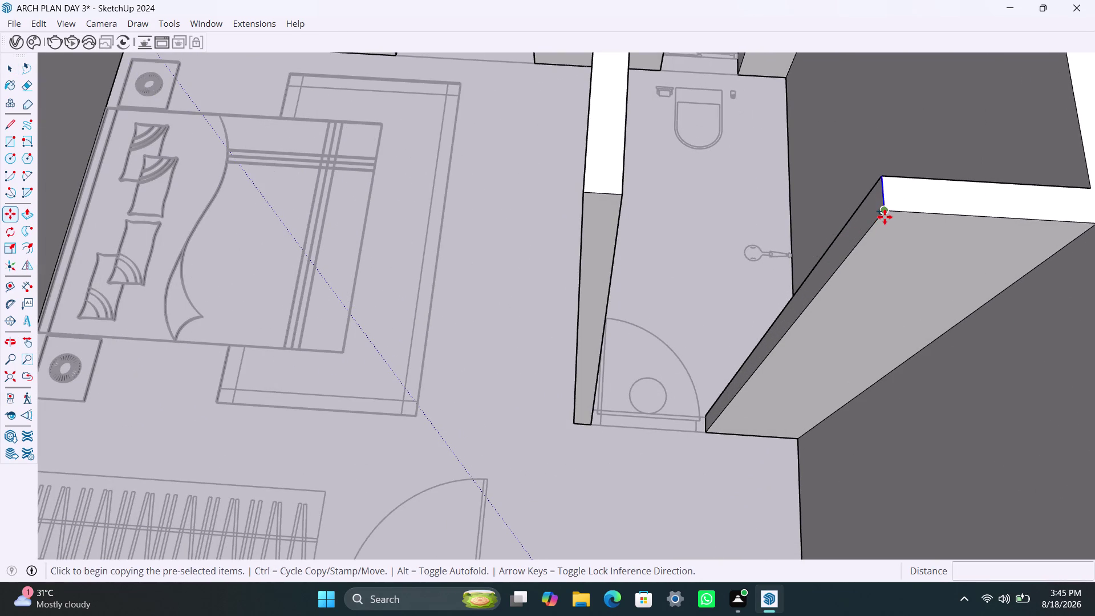
text(3')
key(Return)
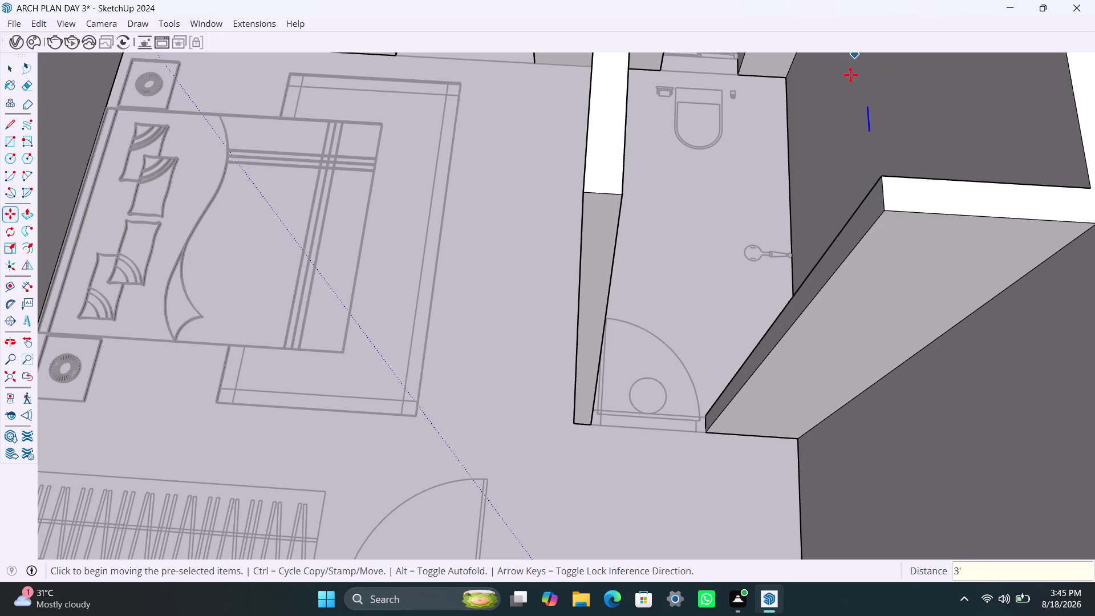
key(ctrl+z)
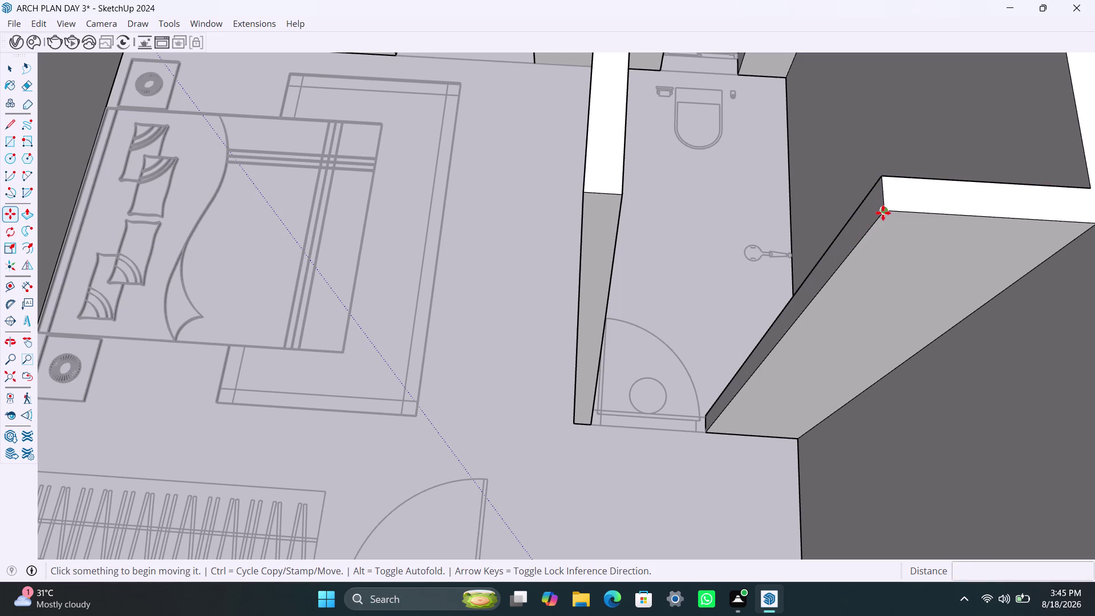
Copy the wall's end edge 3' downward again.
key(space)
click(883, 201)
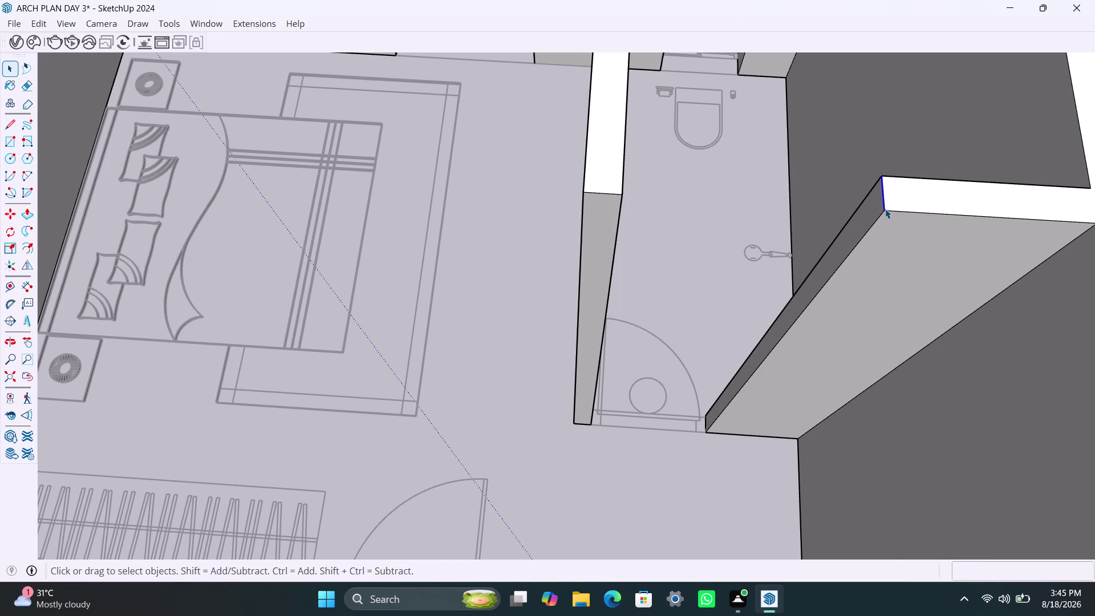
key(m)
click(884, 210)
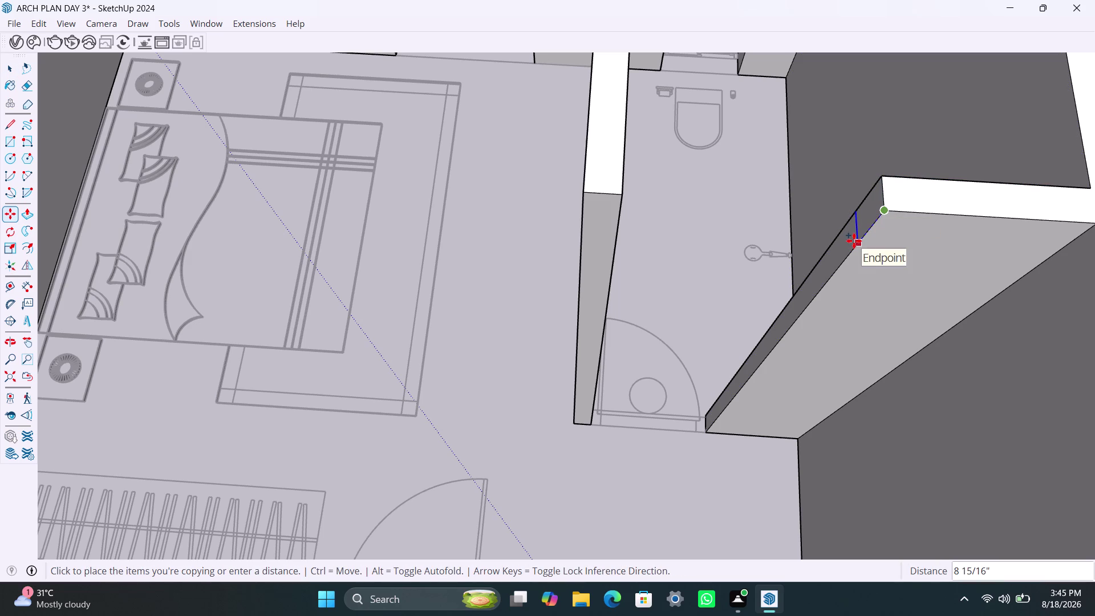
text(3')
key(Return)
Pull the upper end strip across to the bathroom partition, leaving a doorway below.
key(space)
click(850, 241)
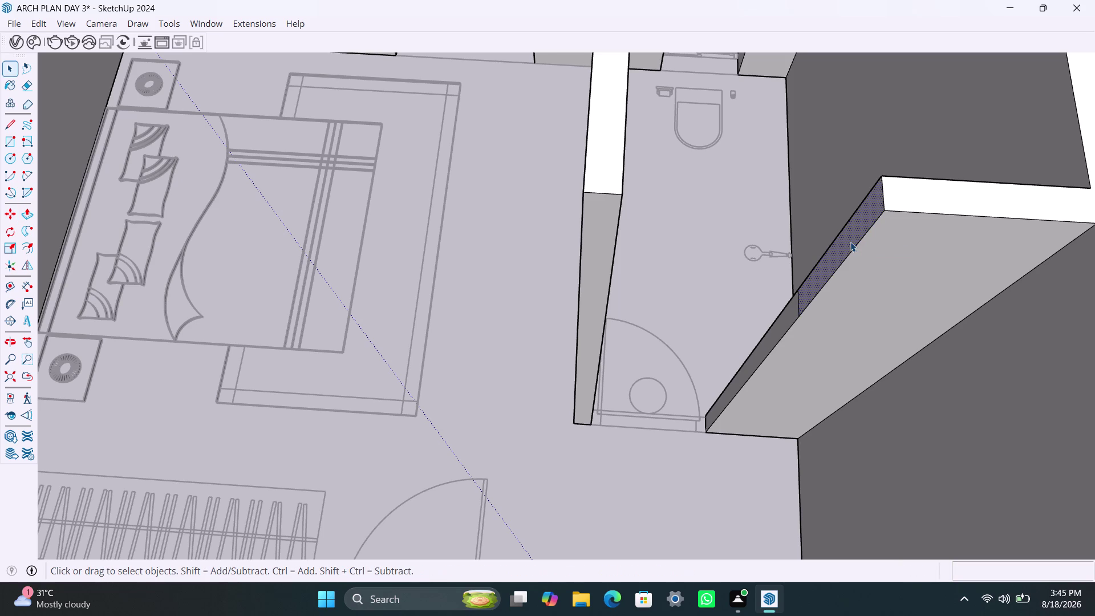
key(p)
click(850, 242)
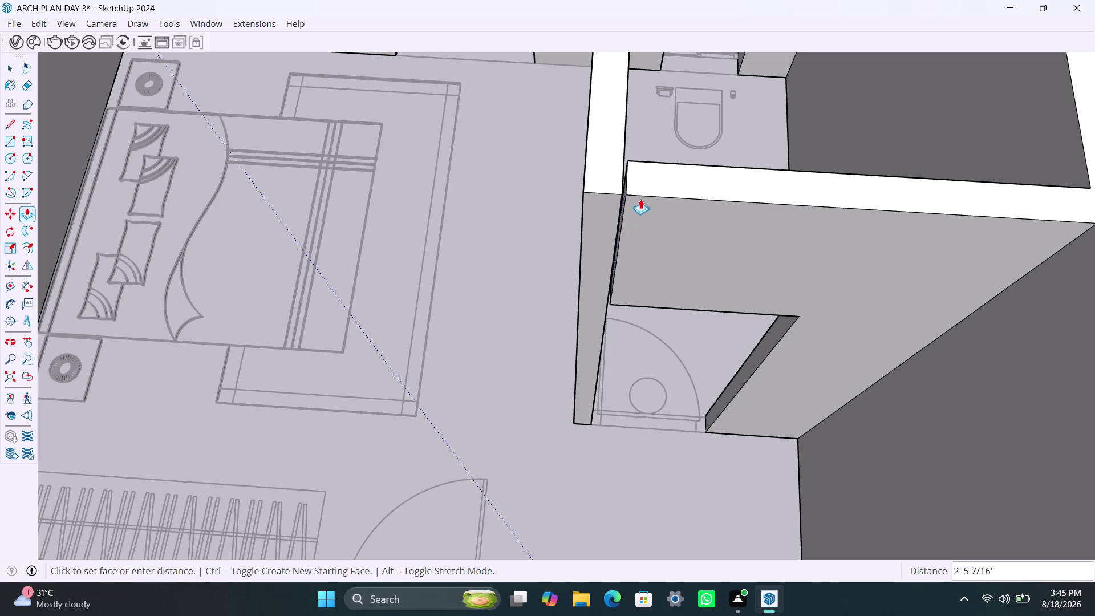
click(622, 197)
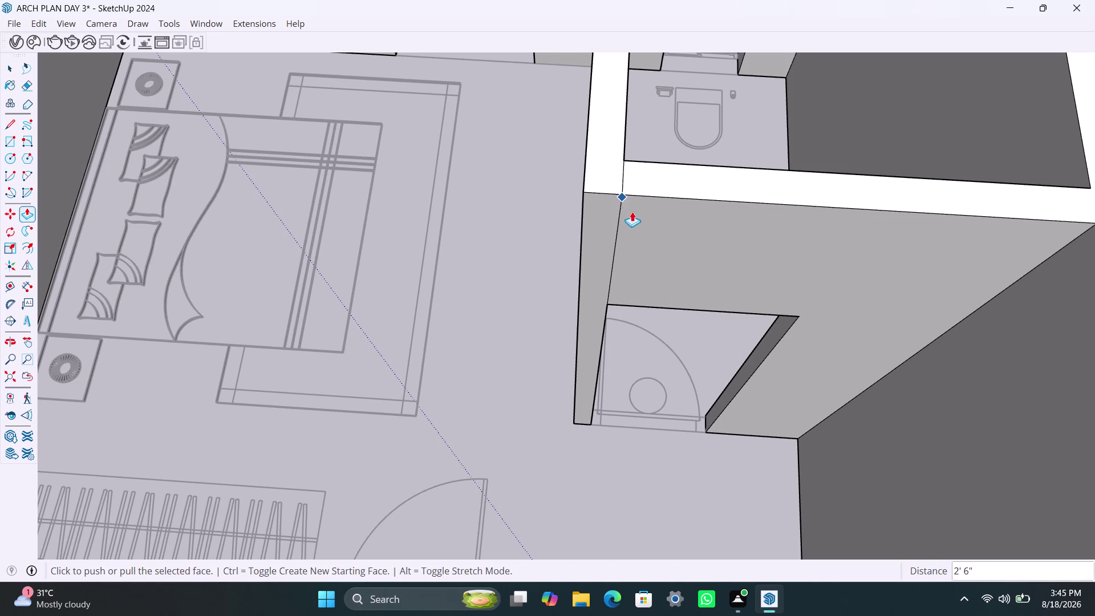
scroll(right, 3)
key(space)
scroll(down, 3)
middle_drag(624, 268, 614, 224)
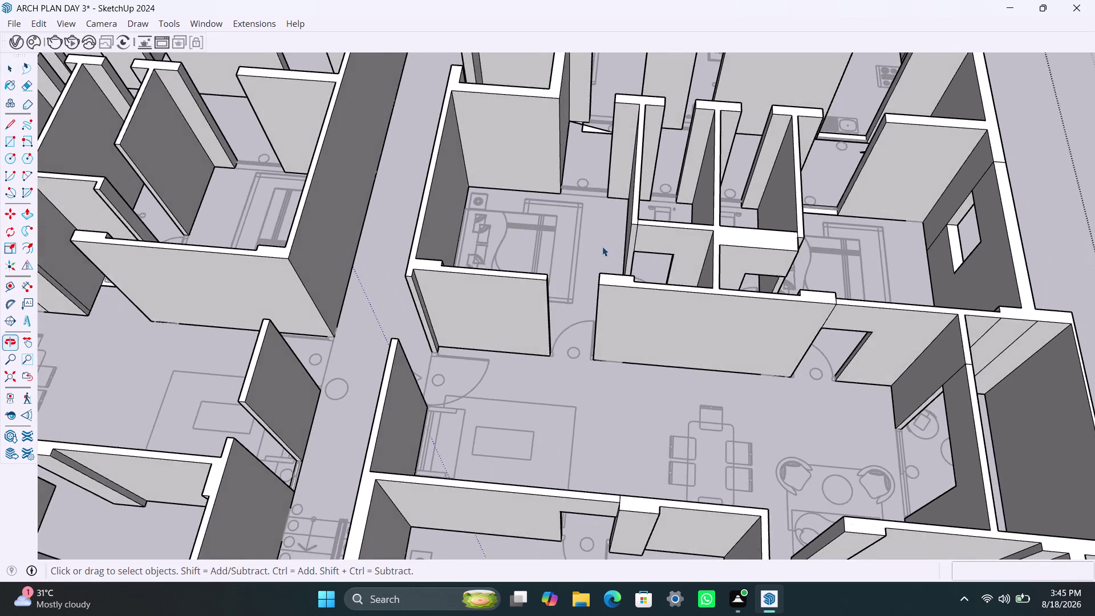
Copy the bedroom partition's end edge 3' along the wall.
scroll(up, 3)
middle_drag(538, 314, 482, 321)
scroll(up, 3)
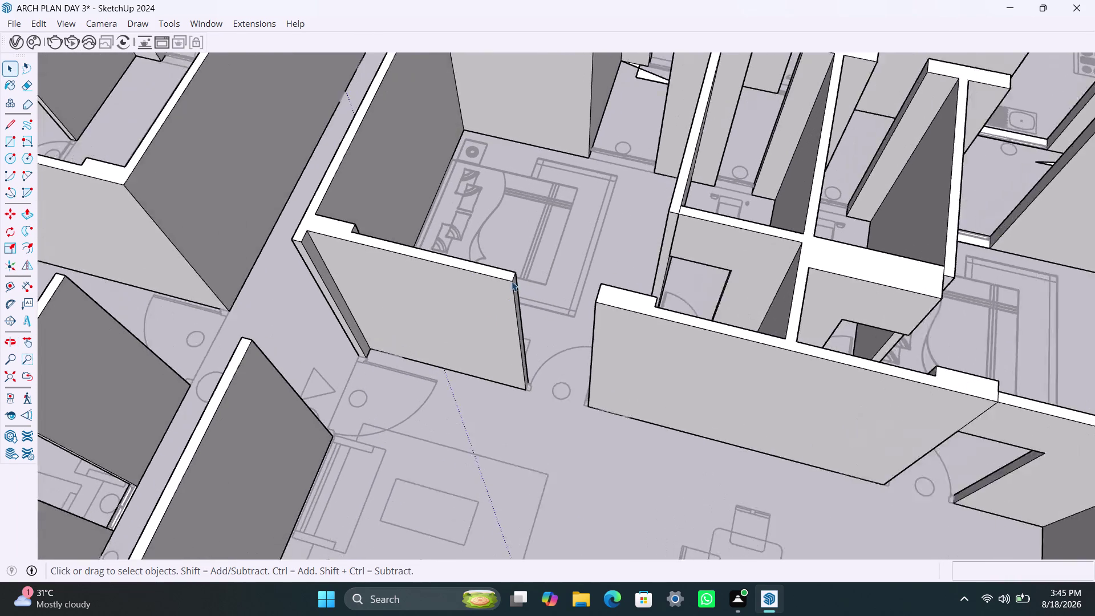
scroll(up, 3)
click(512, 277)
key(m)
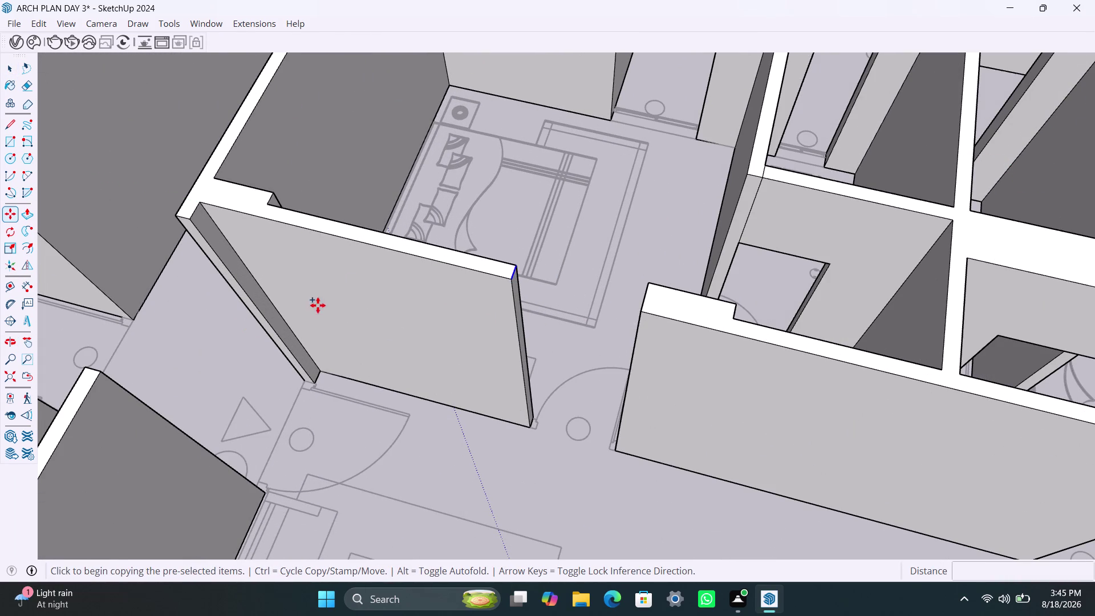
click(514, 281)
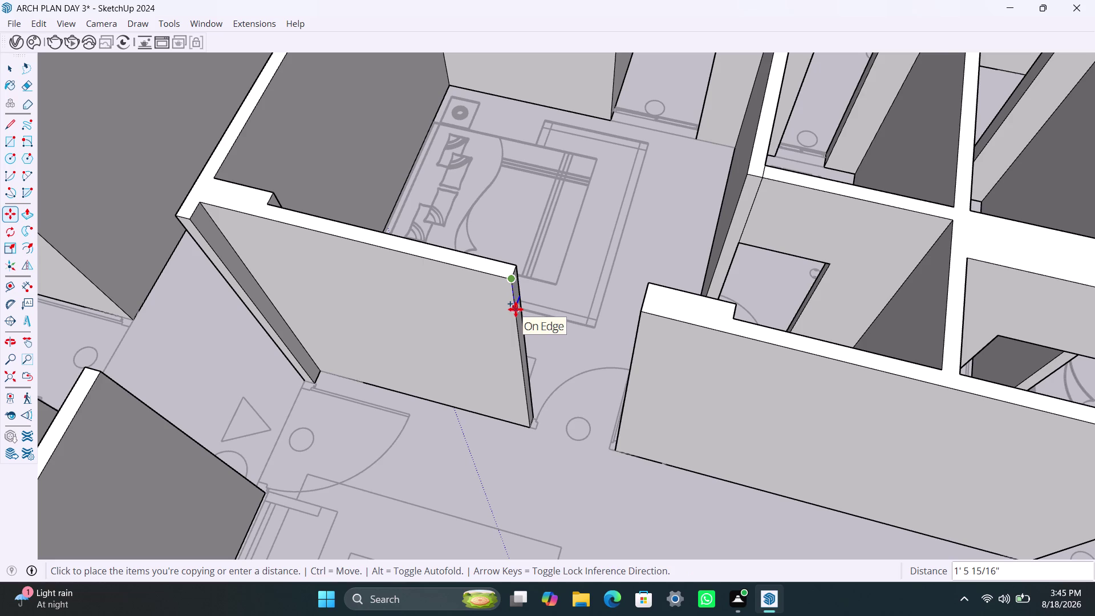
text(3')
key(Return)
key(space)
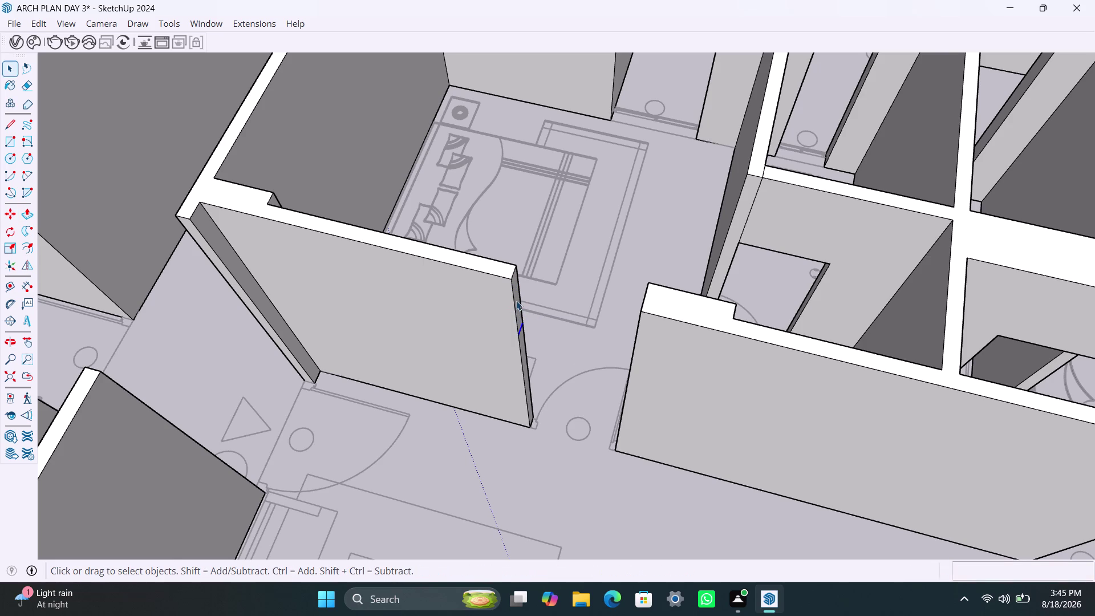
Pull the upper end face across to the facing wall, leaving a doorway beneath.
click(516, 301)
click(516, 268)
scroll(up, 3)
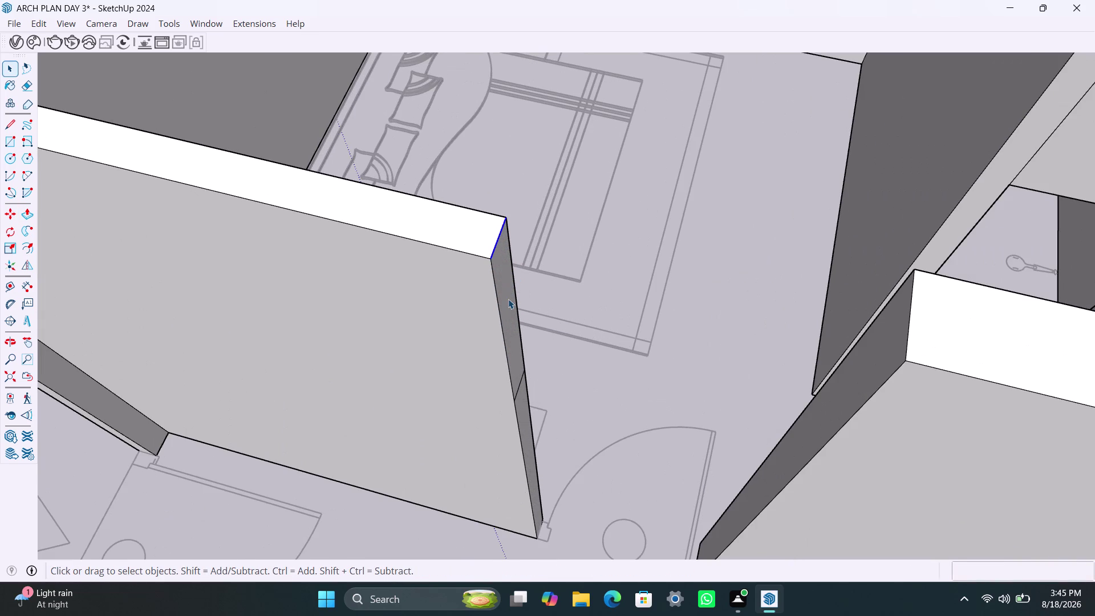
click(509, 298)
key(p)
click(507, 300)
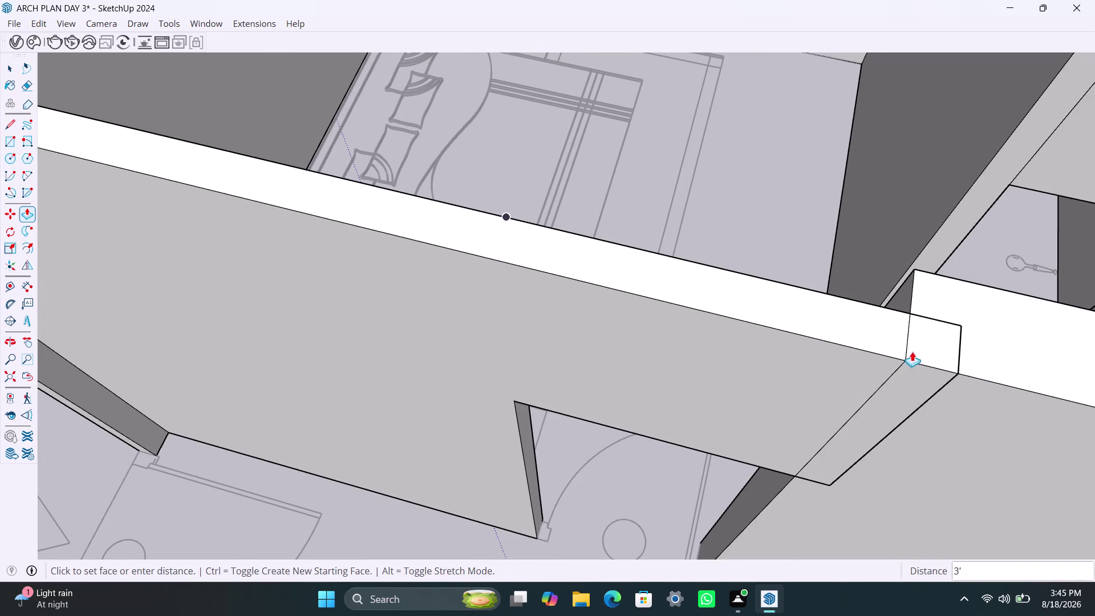
click(904, 353)
scroll(down, 3)
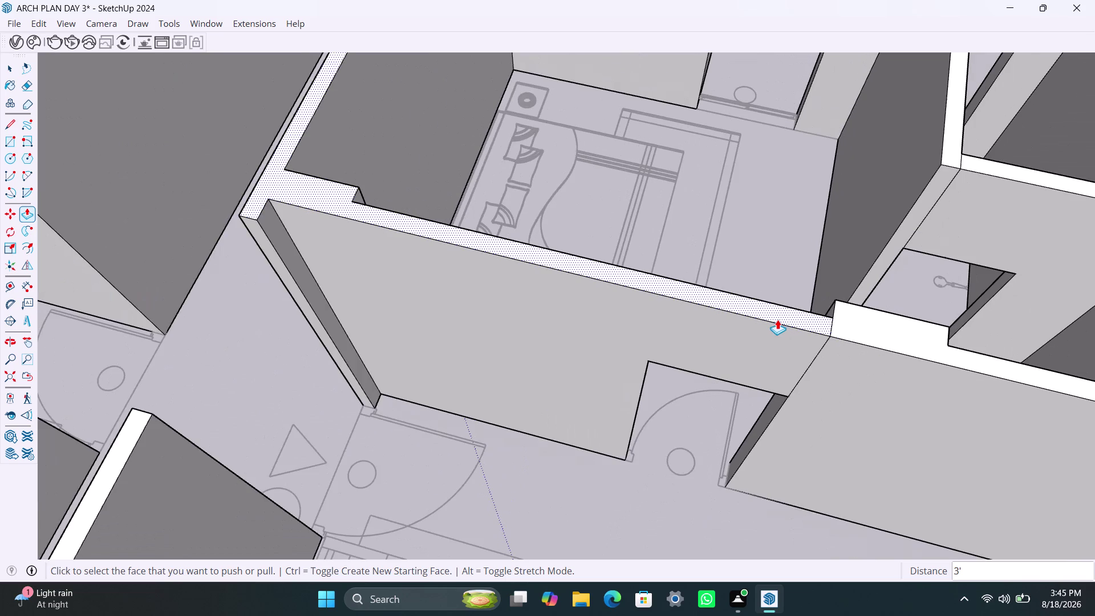
scroll(down, 3)
scroll(down, 3)
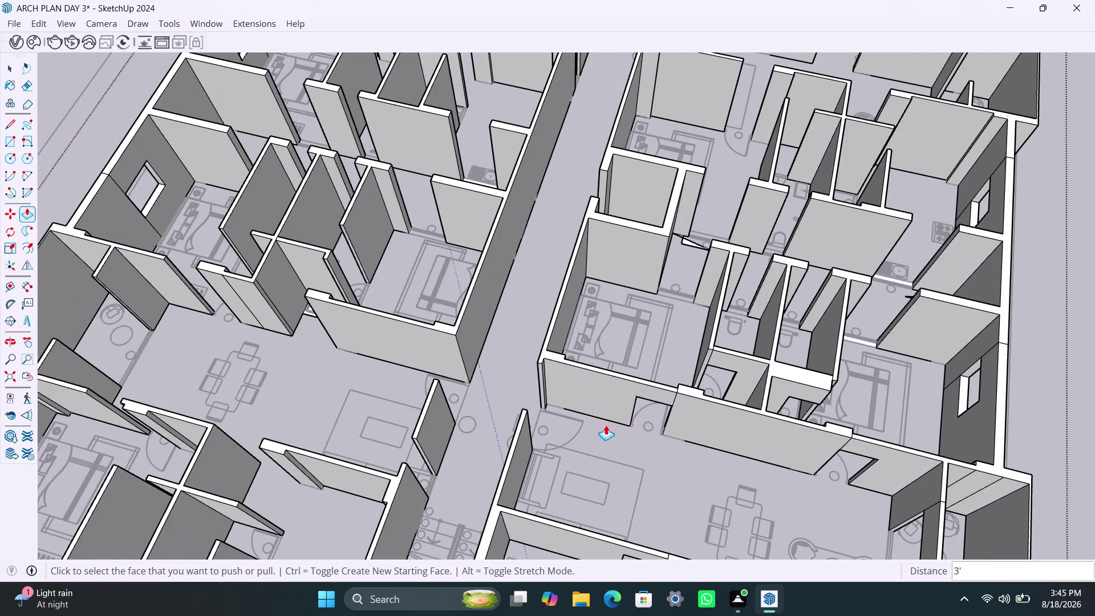
Orbit out over the apartment toward the corridor and its next doorway.
middle_drag(579, 453, 844, 427)
scroll(down, 3)
middle_drag(635, 437, 666, 439)
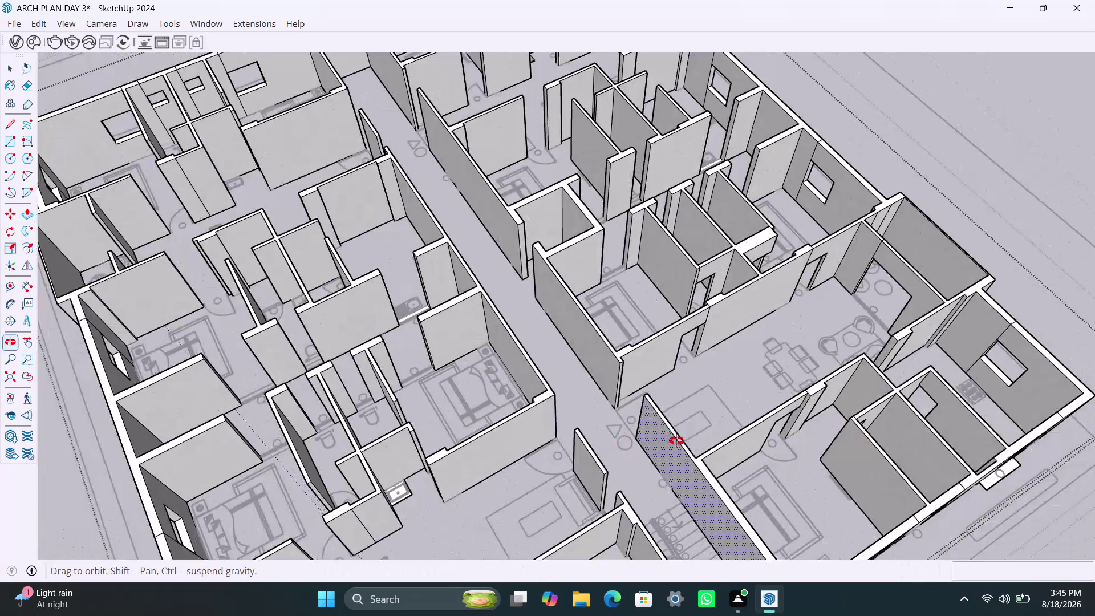
middle_drag(666, 439, 899, 437)
scroll(up, 3)
middle_drag(660, 302, 551, 364)
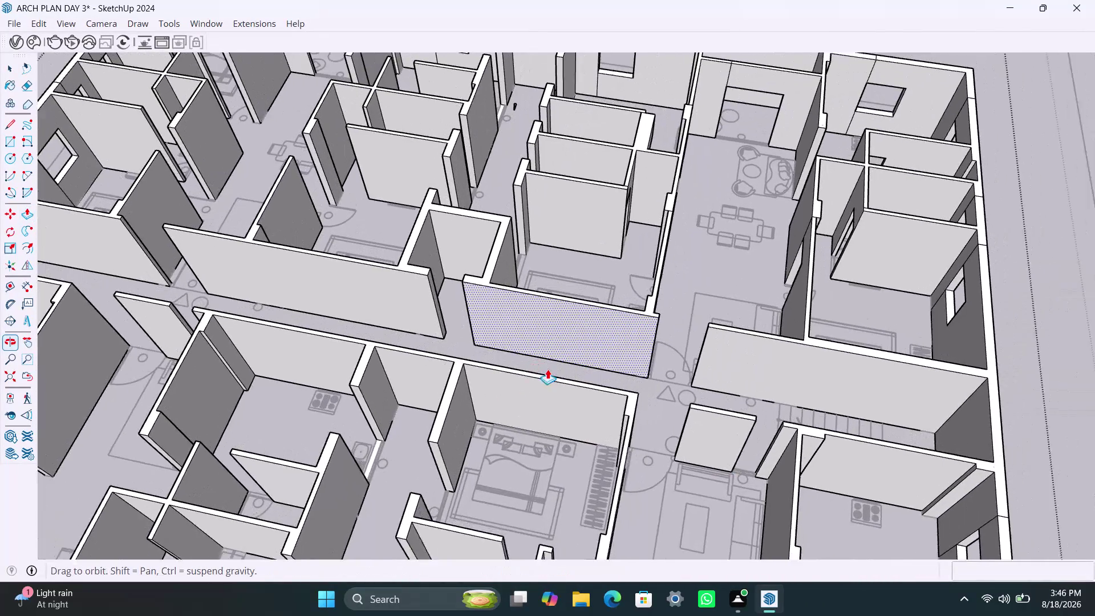
middle_drag(552, 364, 547, 368)
scroll(up, 3)
middle_drag(651, 375, 718, 393)
middle_drag(621, 360, 513, 368)
Copy the wall's end edge 3' along the wall beside the living room doorway.
scroll(up, 3)
middle_drag(613, 391, 649, 408)
scroll(up, 3)
key(space)
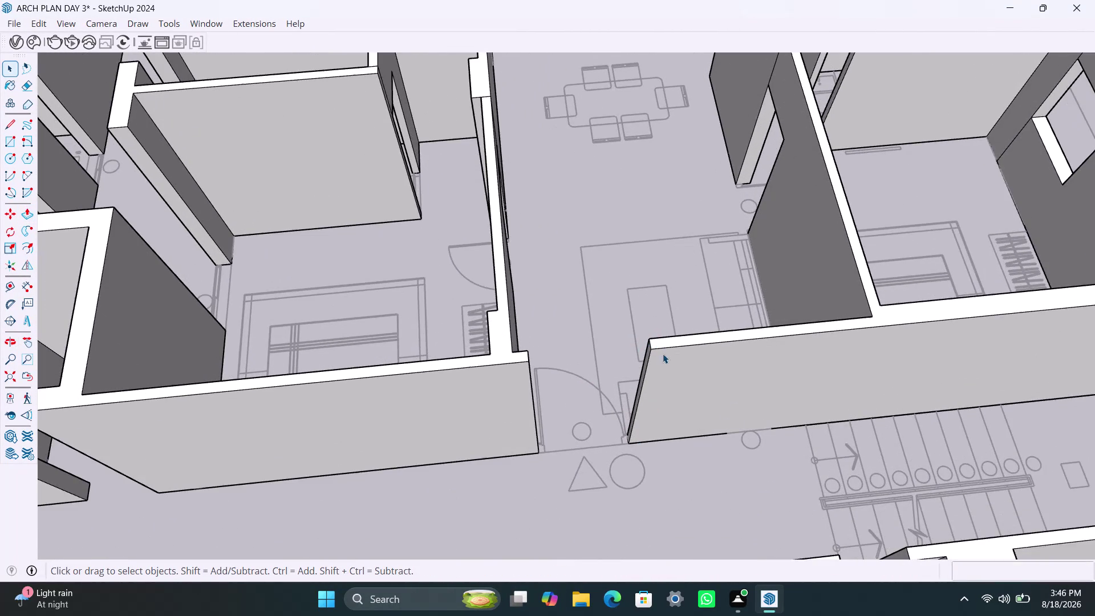
scroll(up, 3)
click(648, 343)
key(m)
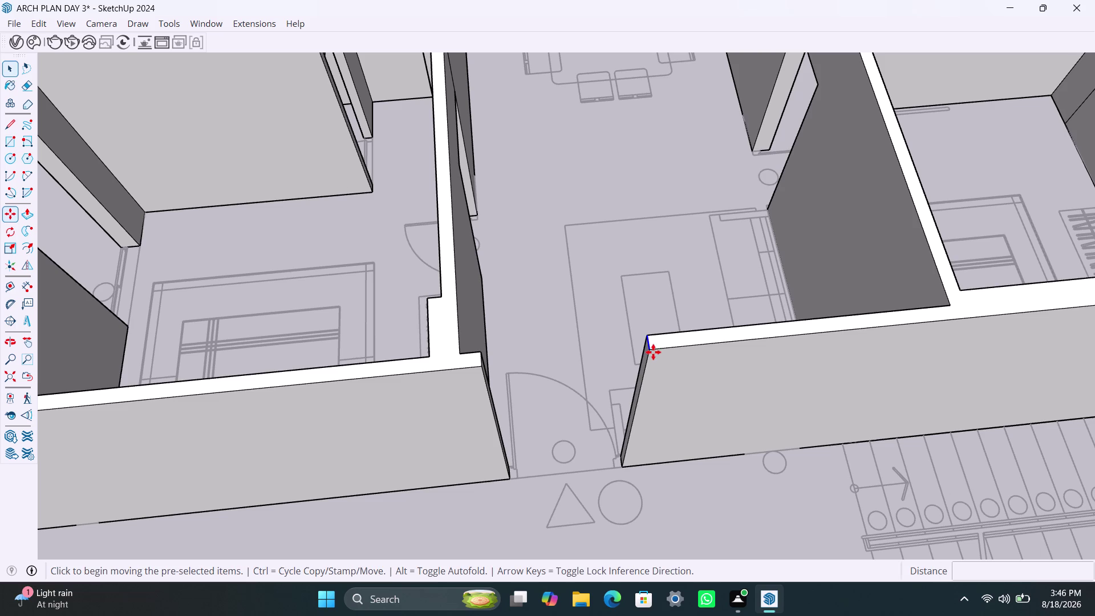
click(652, 355)
text(3)
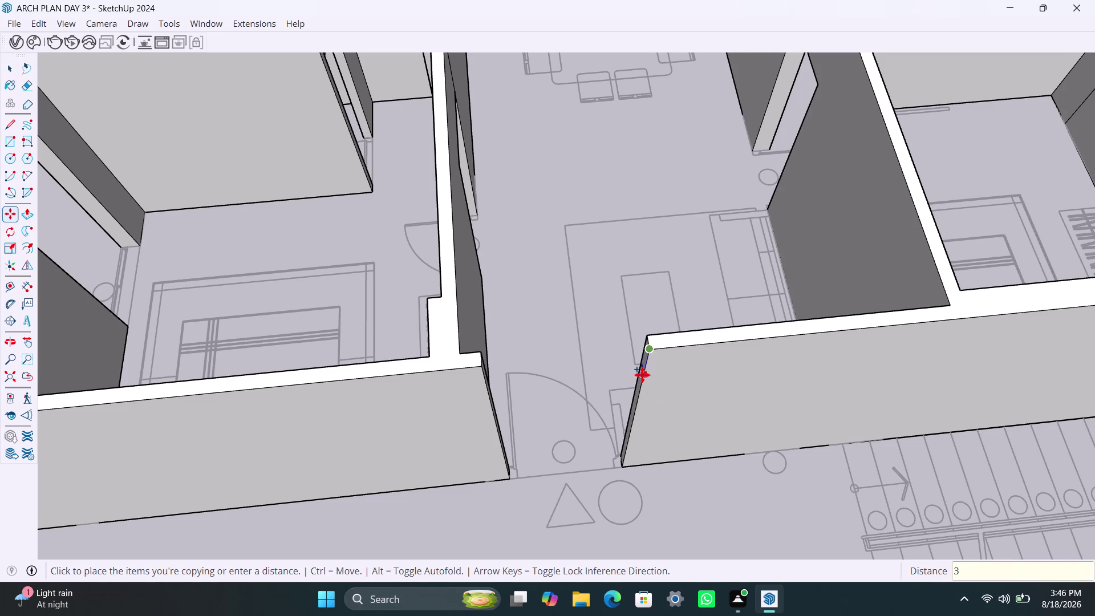
text(')
key(Return)
Copy the end edge again at 4', then undo that copy.
key(m)
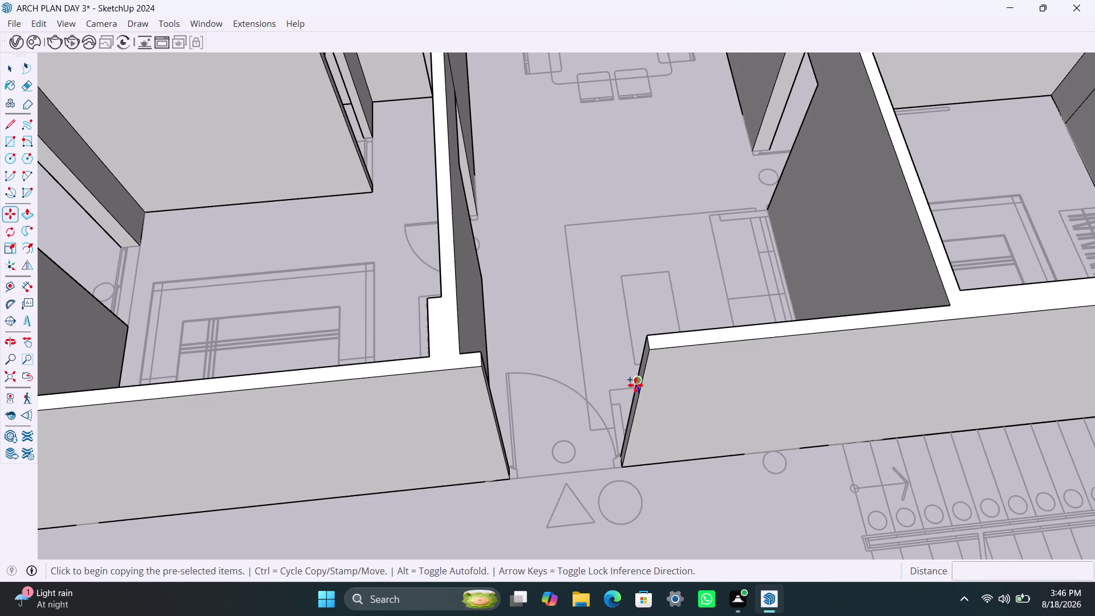
click(643, 391)
text(4)
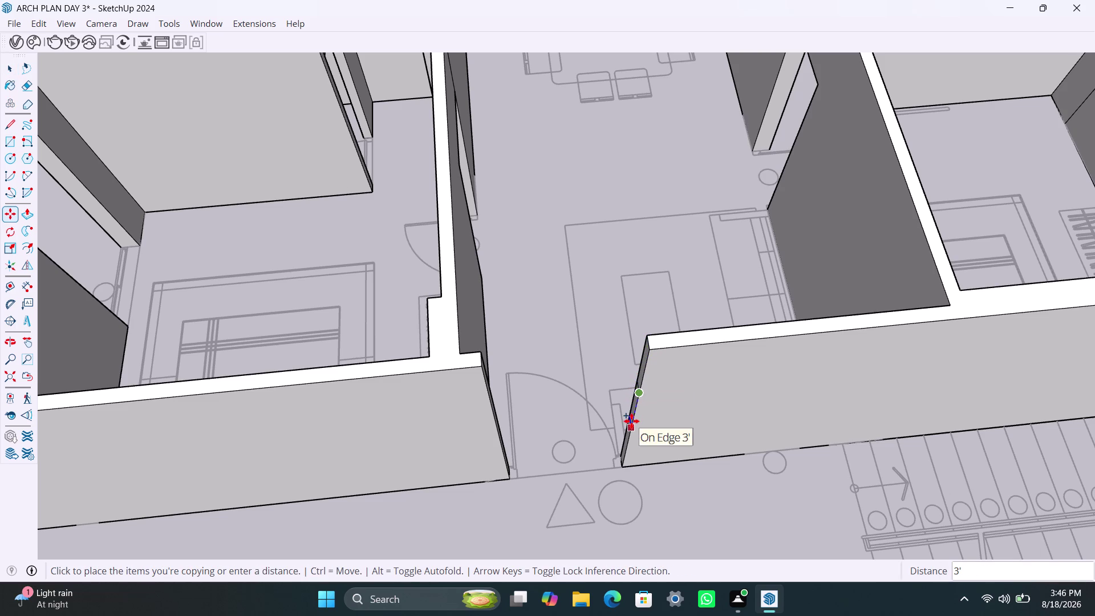
text(')
key(Return)
key(space)
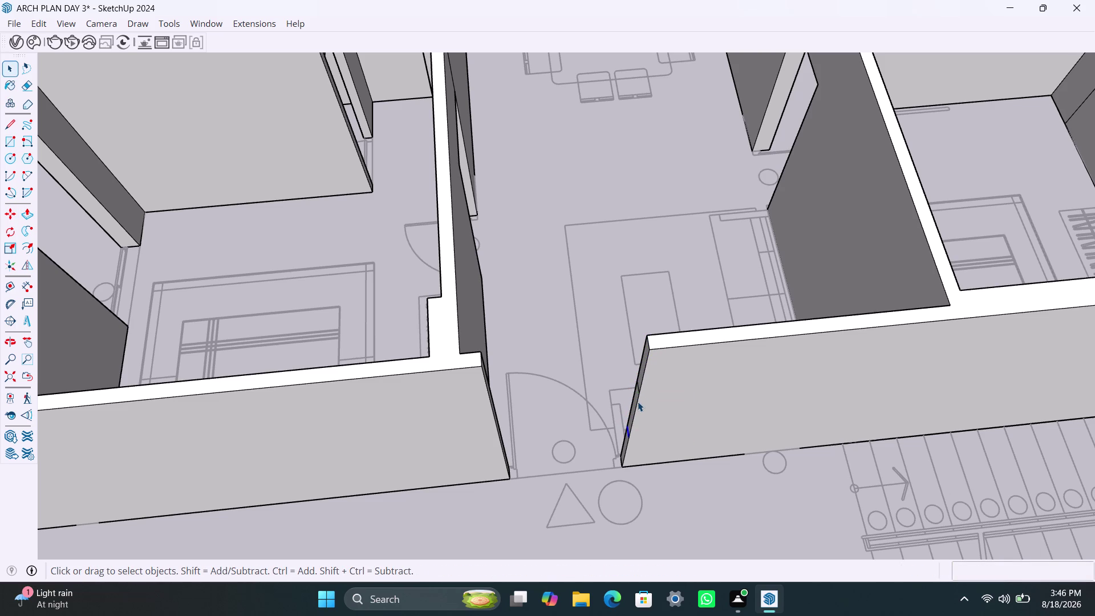
key(ctrl+z)
Push/Pull the wall end across the doorway gap.
scroll(up, 3)
click(645, 363)
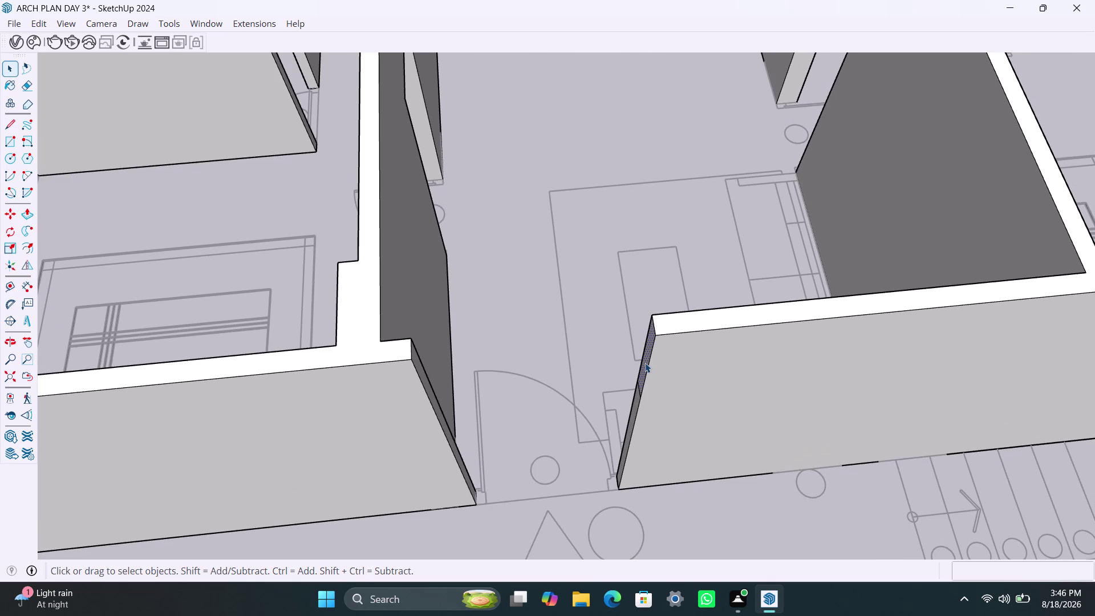
key(p)
click(645, 362)
click(412, 368)
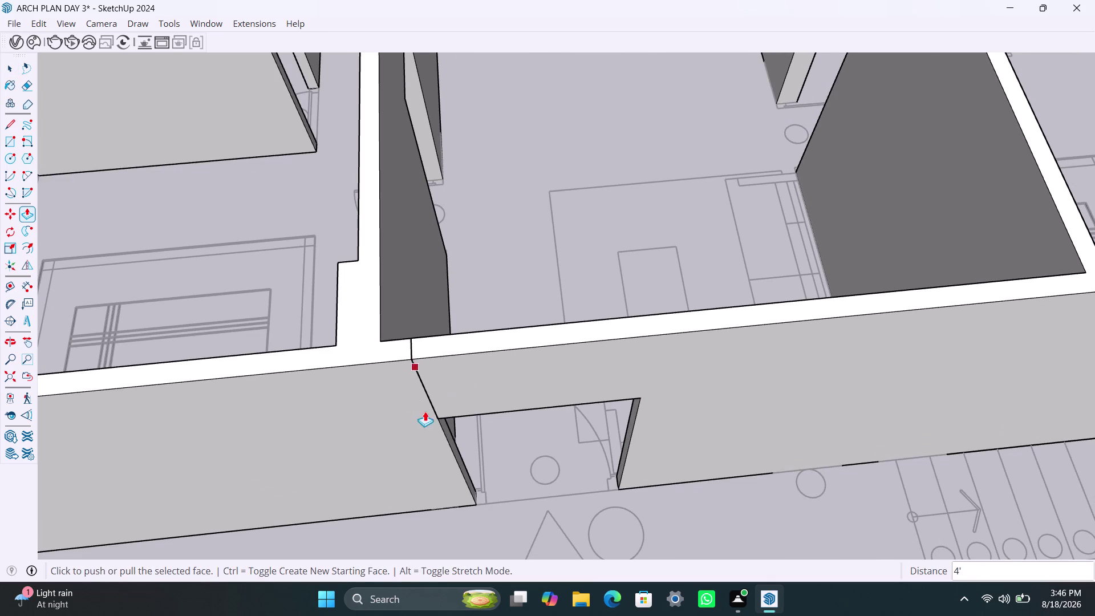
scroll(up, 3)
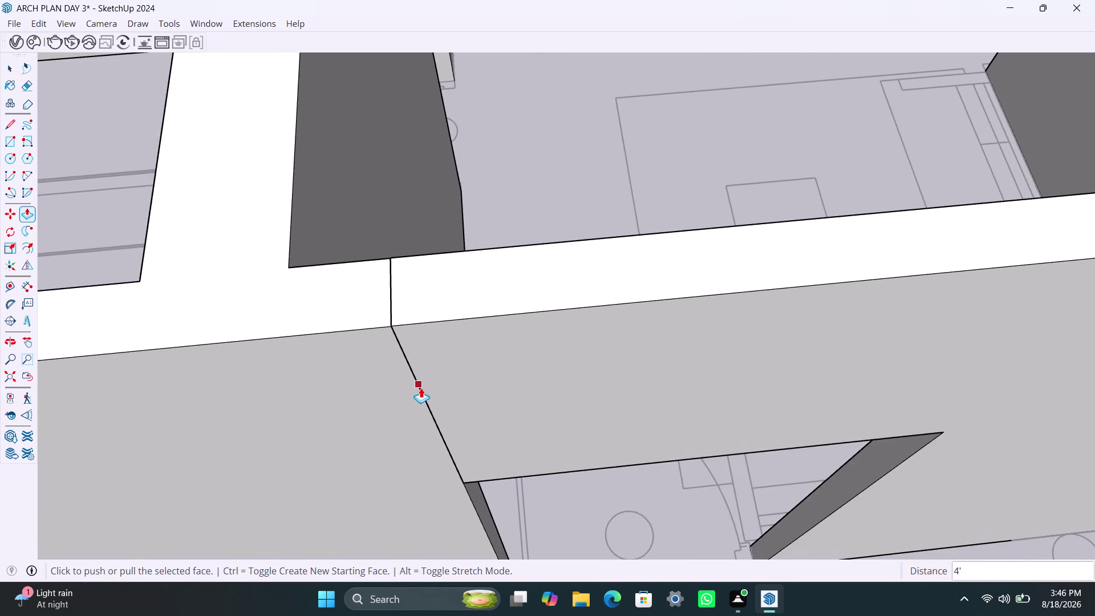
key(space)
Try pulling the new piece's front face, then cancel and undo the wall extension.
click(465, 349)
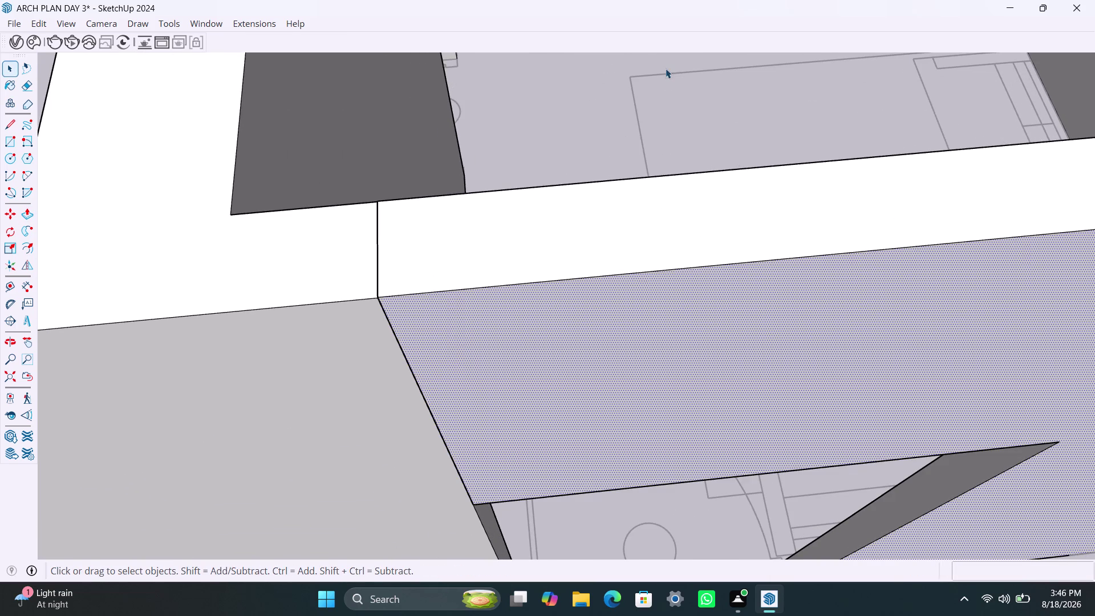
key(p)
click(666, 69)
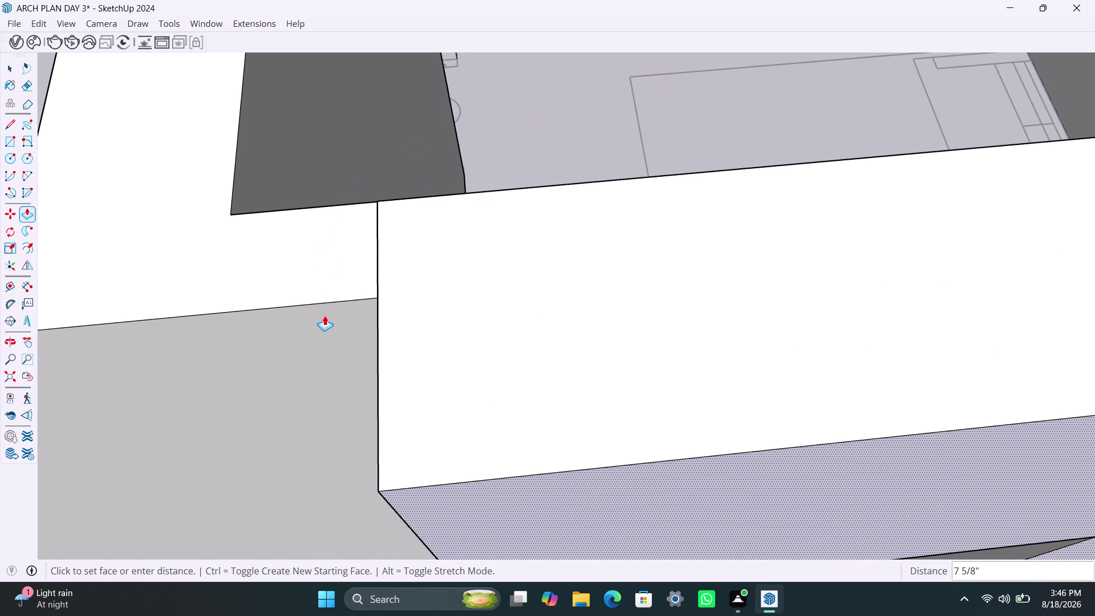
click(328, 299)
key(space)
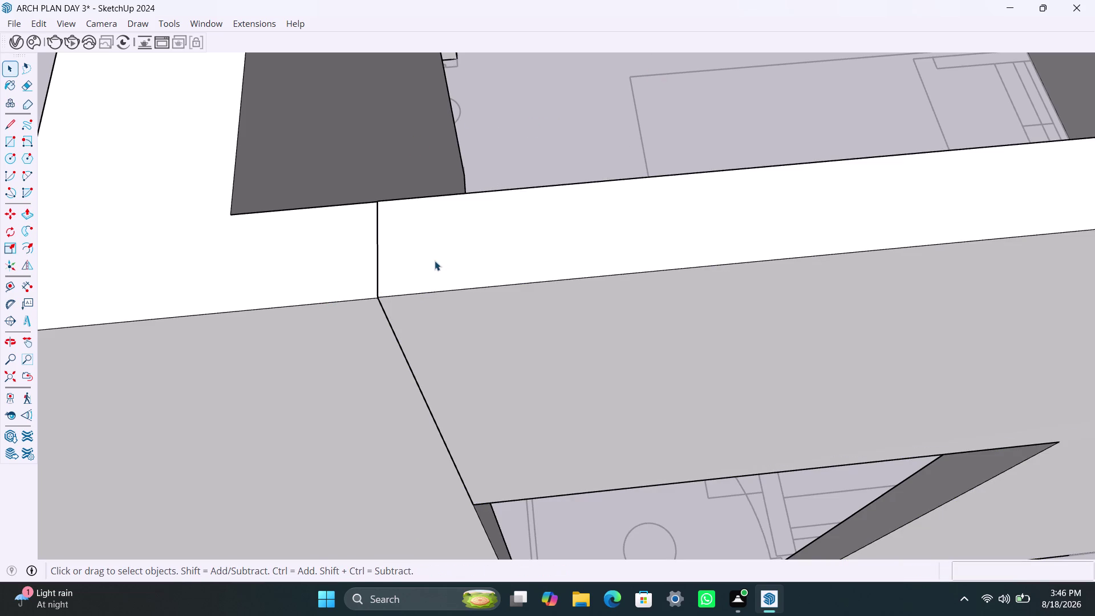
key(ctrl+z)
key(ctrl+z)
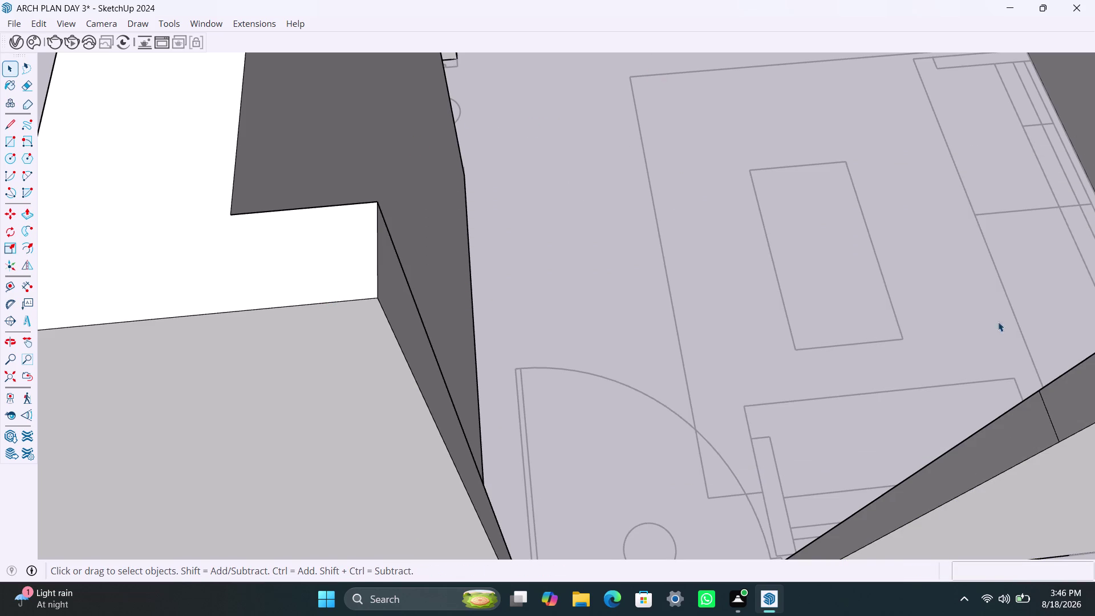
Push/Pull the wall end 4' across the doorway.
scroll(down, 3)
click(1061, 327)
key(p)
click(1059, 327)
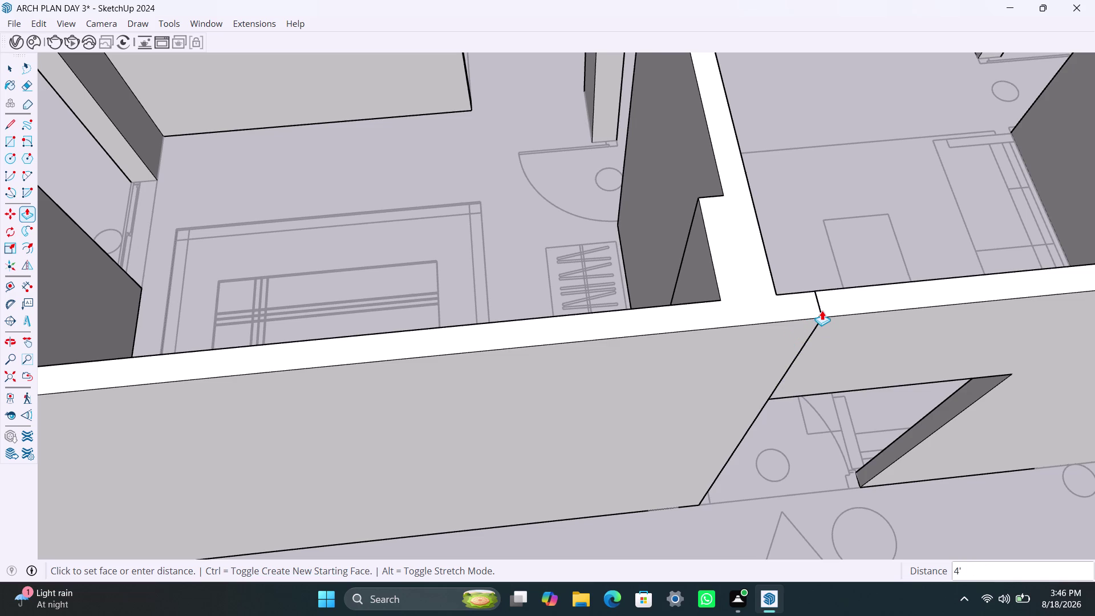
click(811, 336)
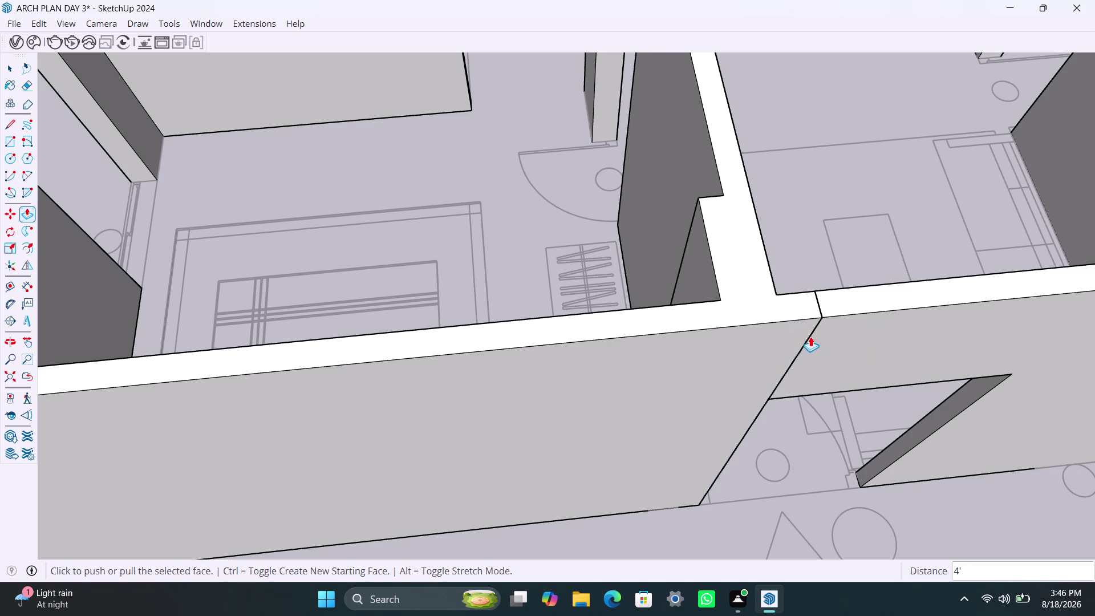
scroll(up, 3)
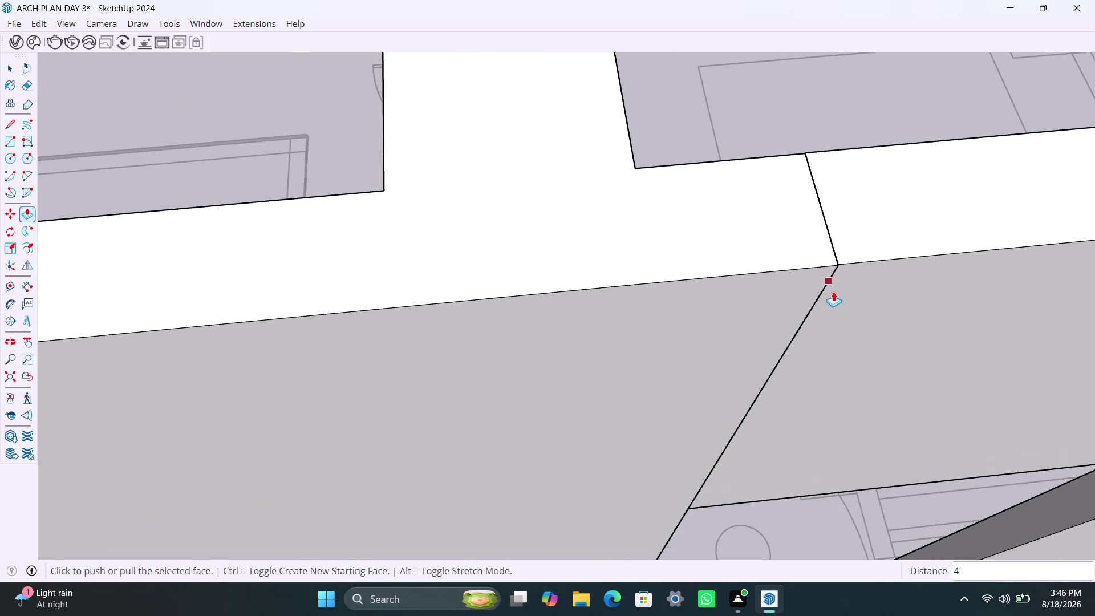
scroll(up, 3)
middle_drag(833, 292, 666, 235)
scroll(up, 3)
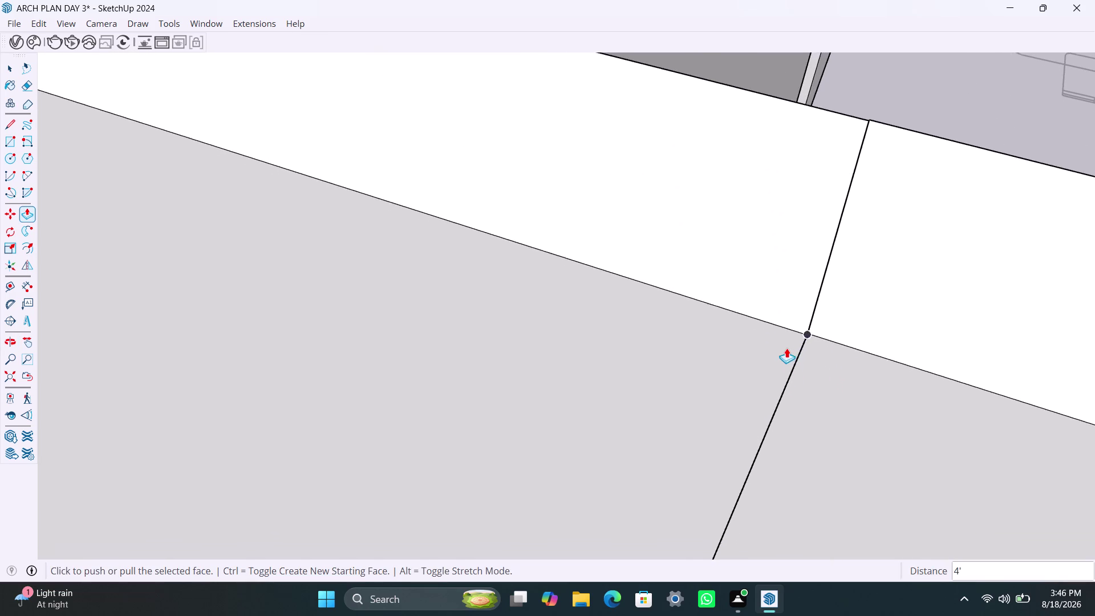
scroll(up, 3)
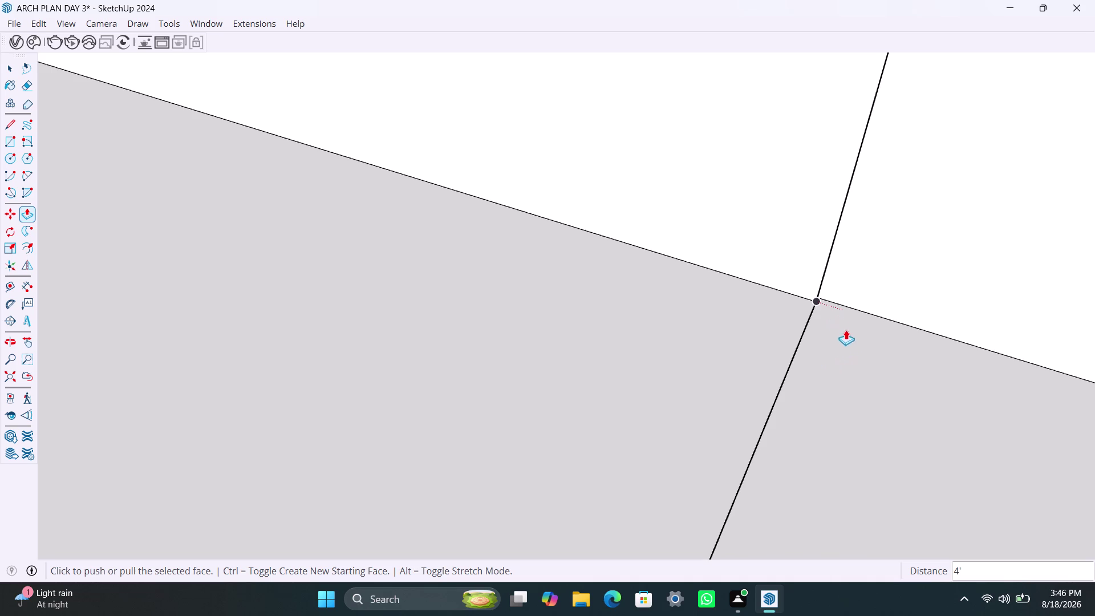
Pull the face beside the seam flush with the adjoining wall.
key(space)
click(848, 337)
key(p)
click(849, 338)
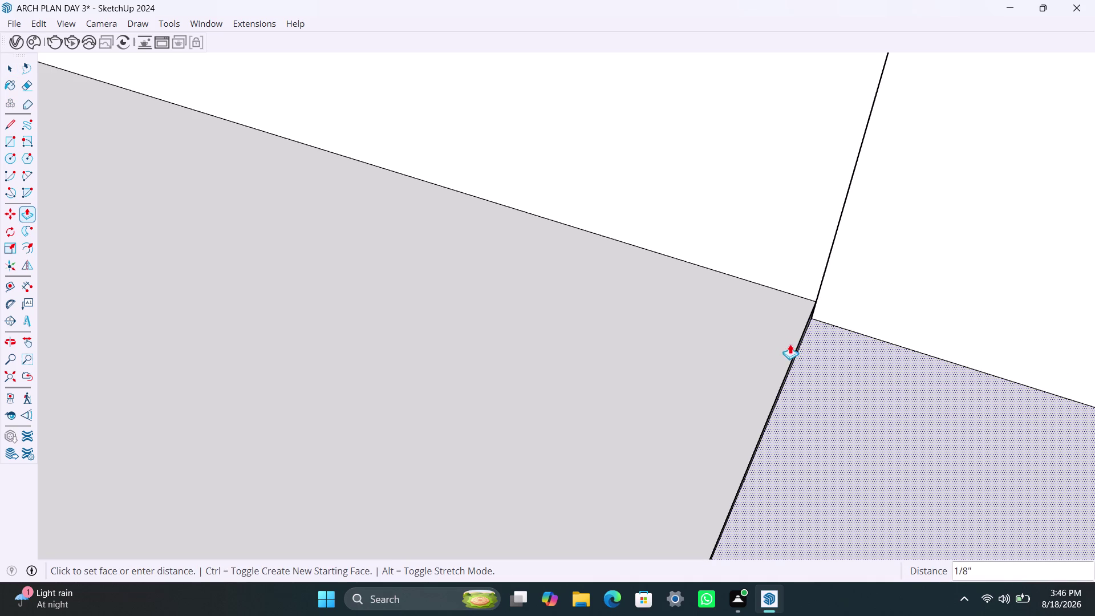
click(797, 291)
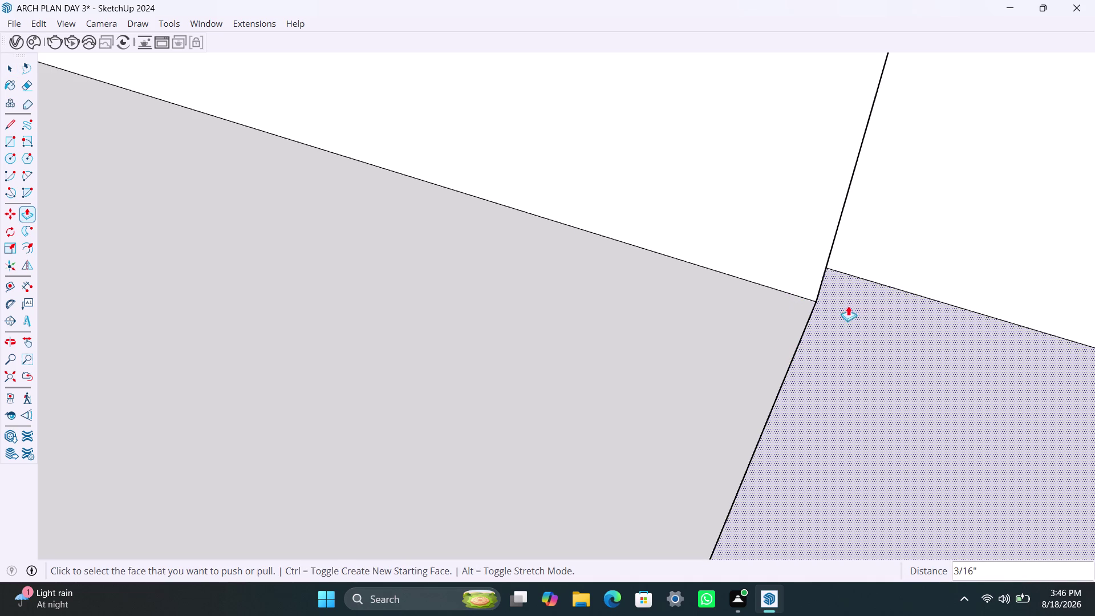
click(848, 306)
click(807, 293)
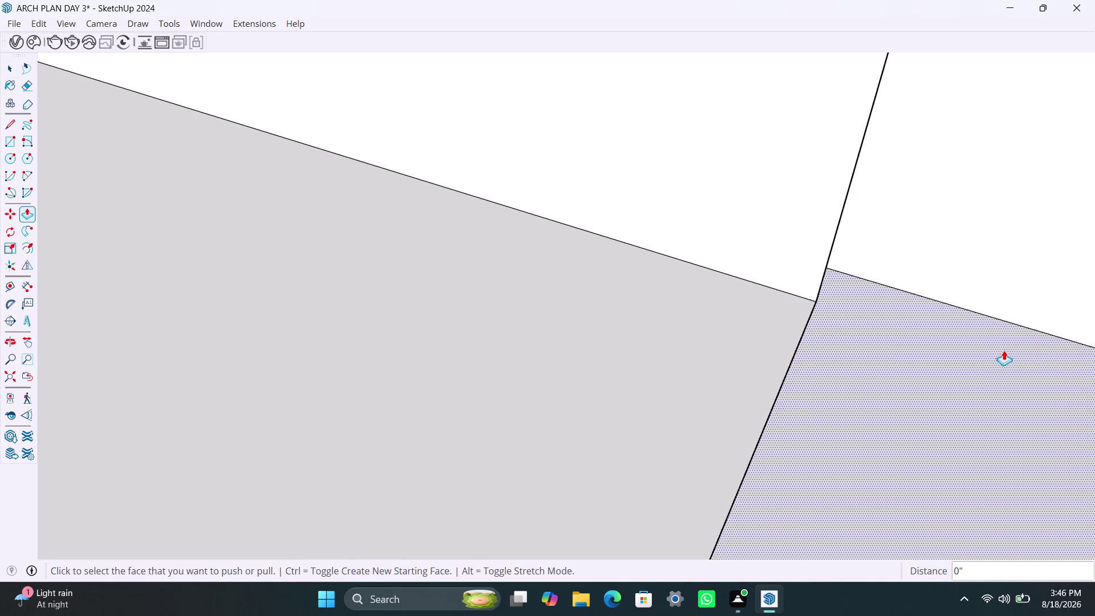
click(1003, 350)
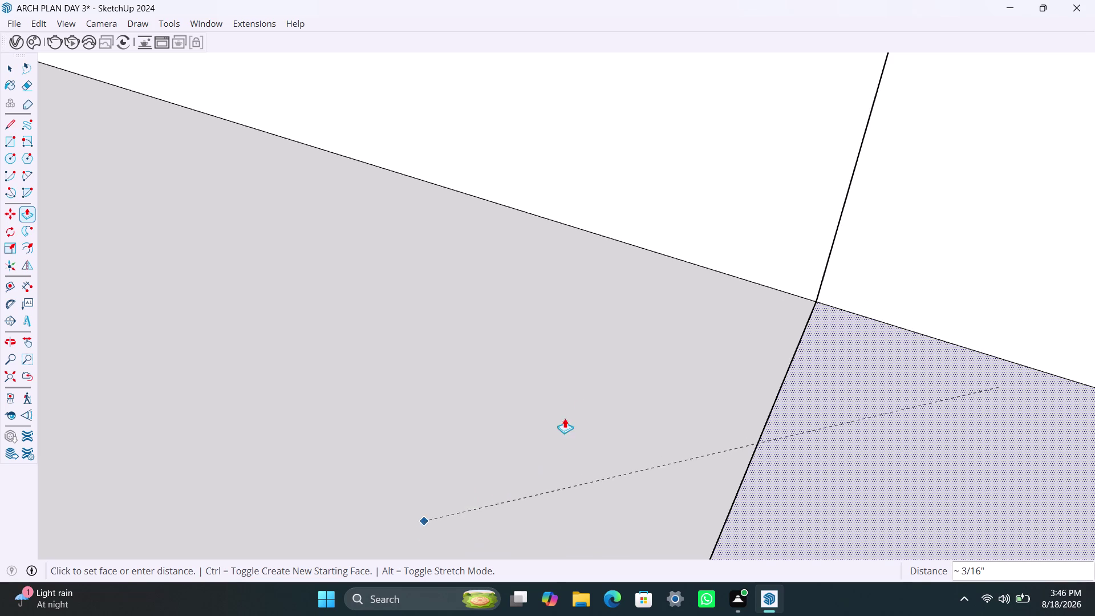
click(712, 368)
scroll(down, 3)
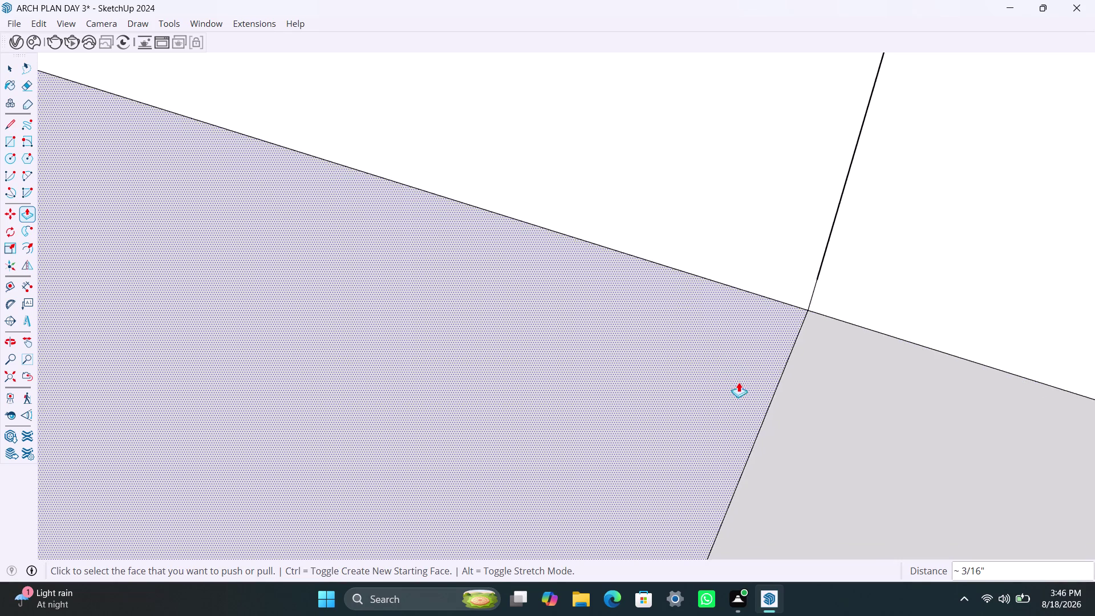
scroll(down, 3)
key(space)
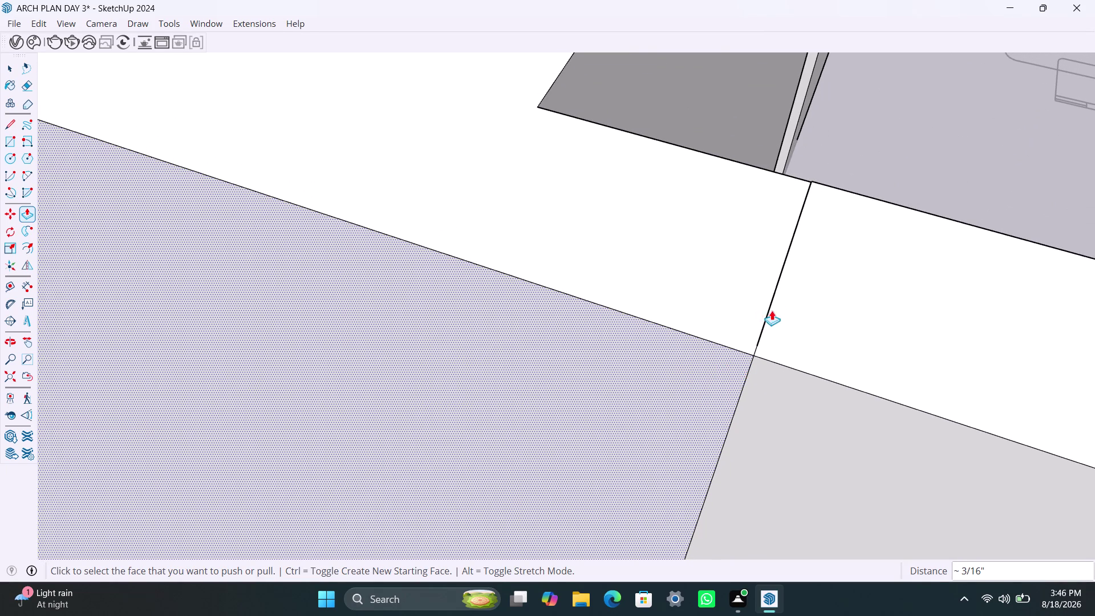
Pull the front face above the doorway to the adjoining wall corner.
click(809, 284)
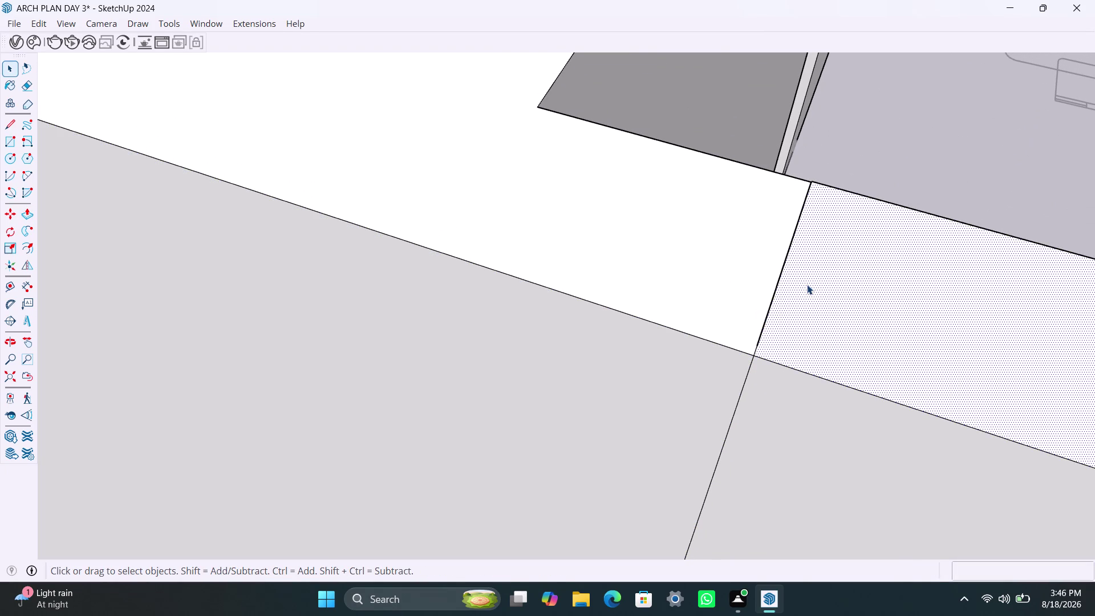
key(p)
click(807, 285)
click(855, 287)
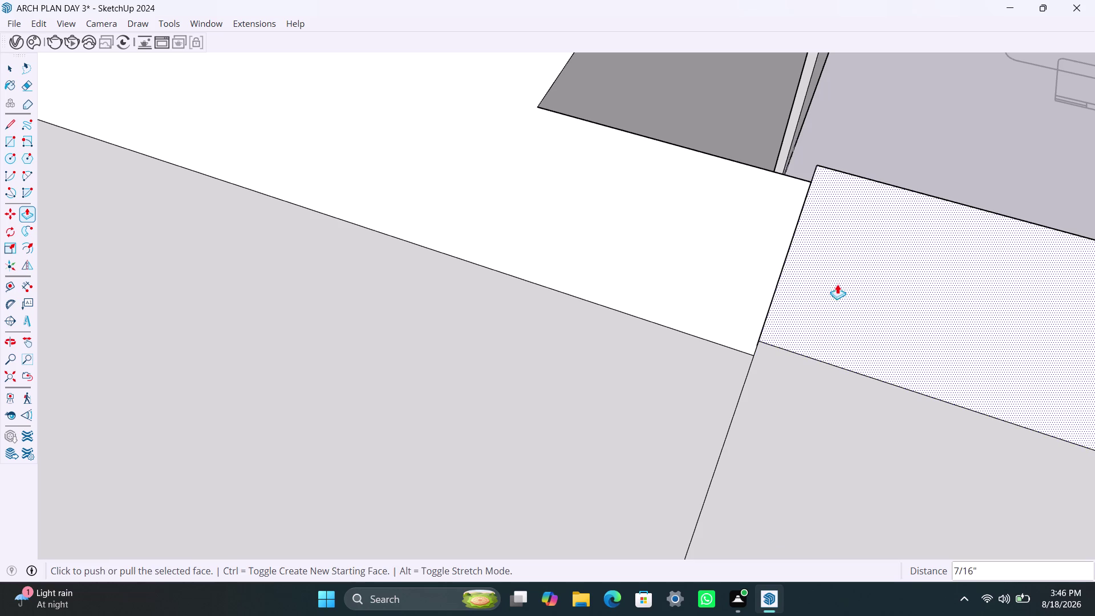
click(742, 349)
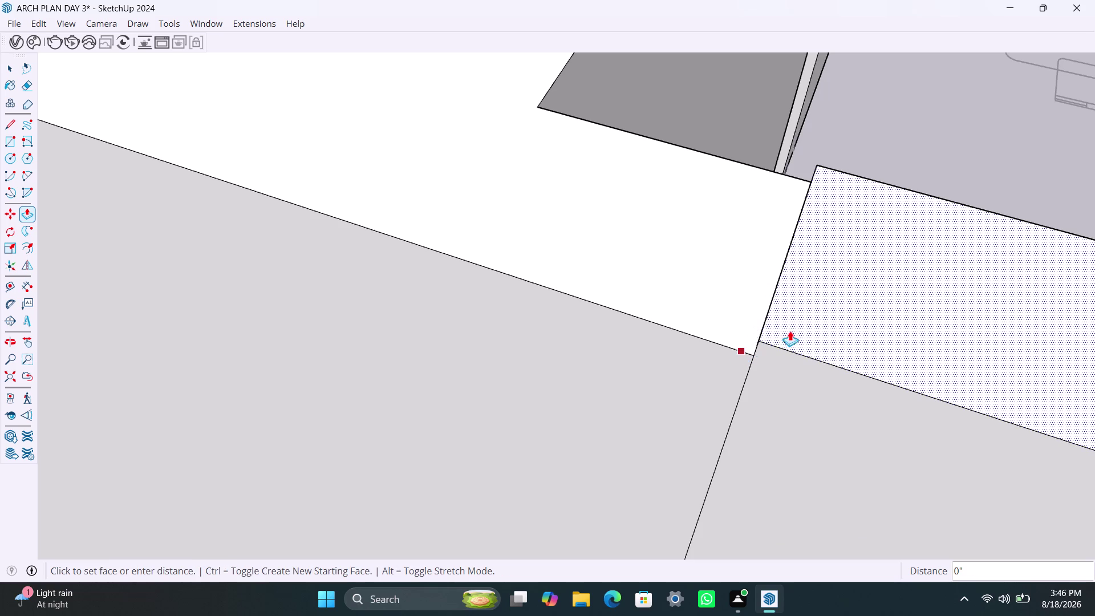
key(Escape)
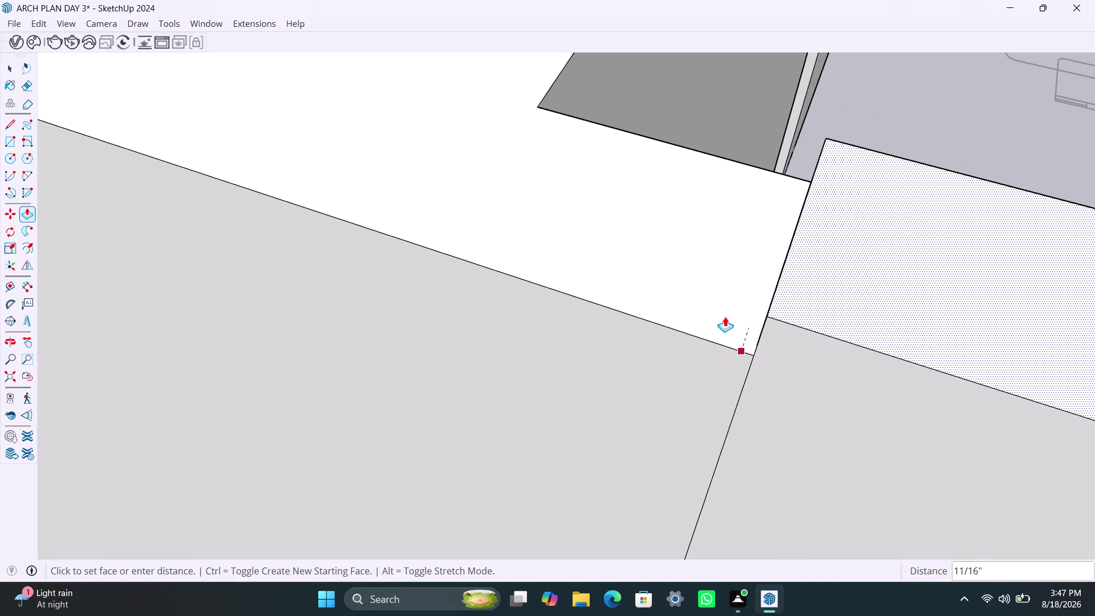
click(882, 292)
click(707, 160)
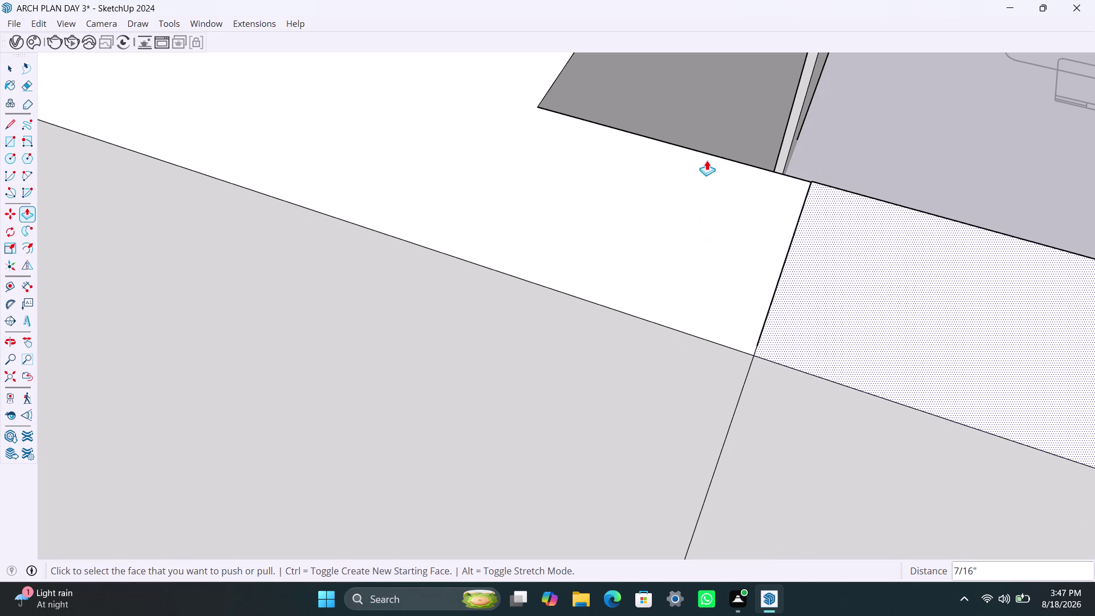
Delete the seam edge between the wall faces, then undo the deletion.
key(space)
click(762, 327)
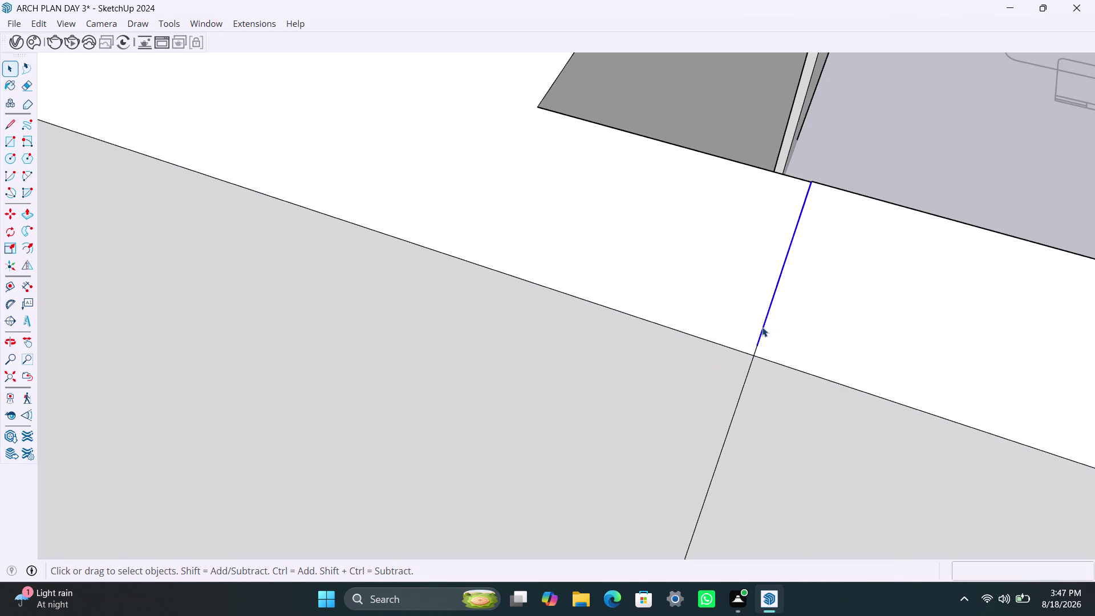
key(Delete)
key(ctrl+z)
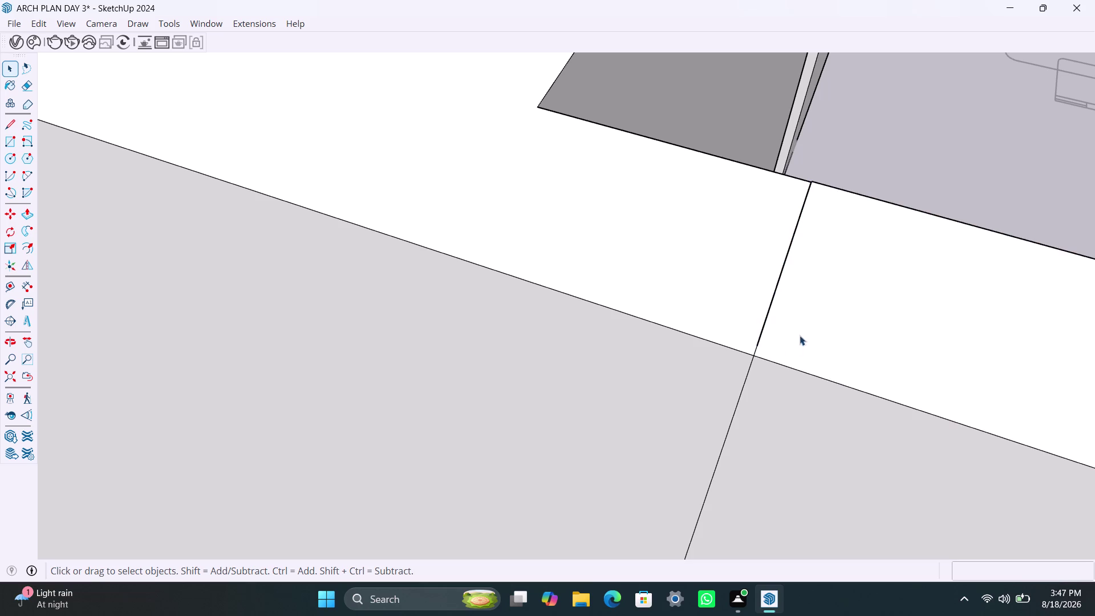
scroll(down, 3)
scroll(down, 3)
middle_drag(820, 297, 769, 334)
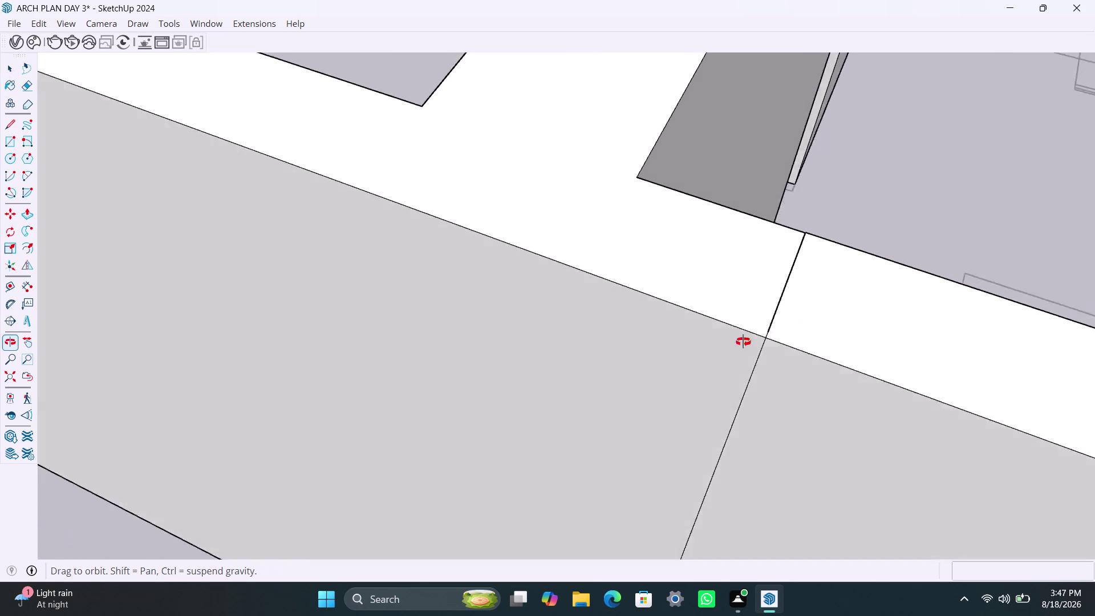
middle_drag(769, 333, 543, 335)
scroll(down, 3)
middle_drag(799, 448, 624, 354)
scroll(down, 3)
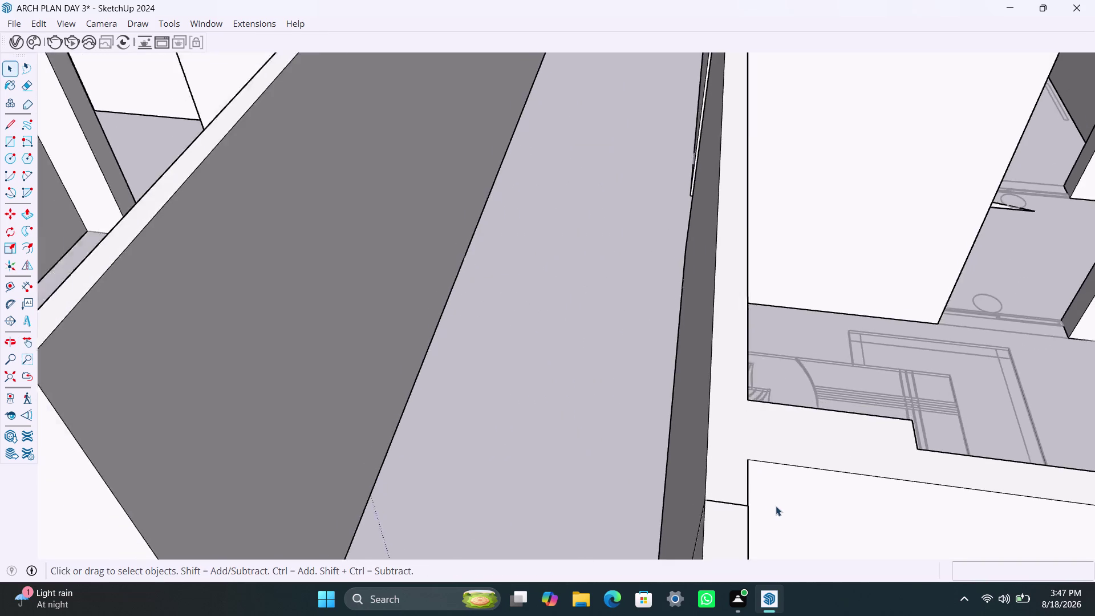
scroll(down, 3)
middle_drag(769, 505, 601, 362)
scroll(up, 3)
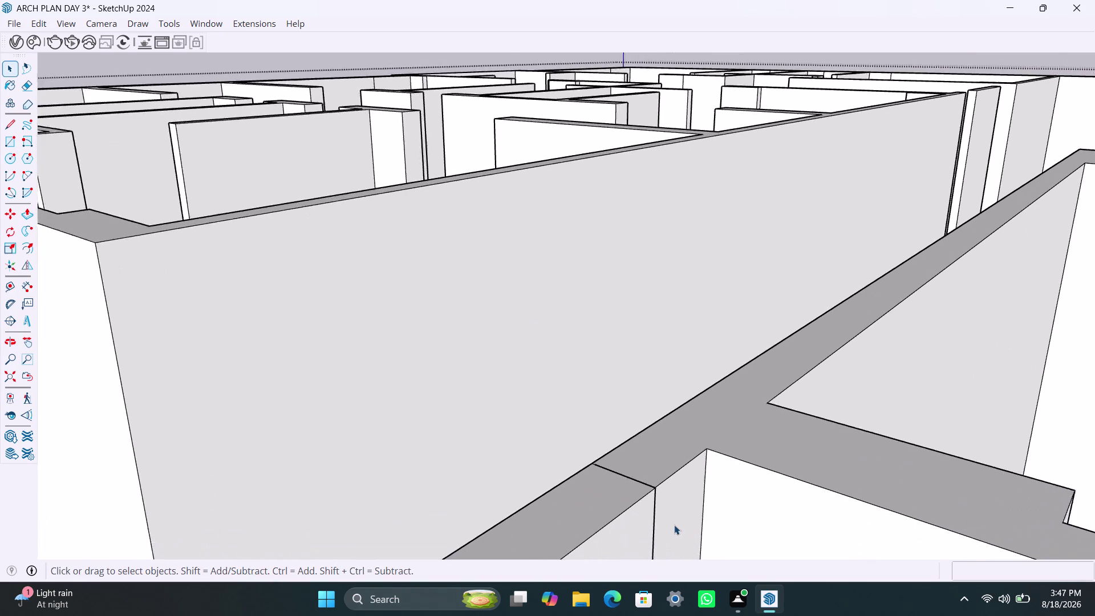
click(636, 533)
key(p)
click(626, 528)
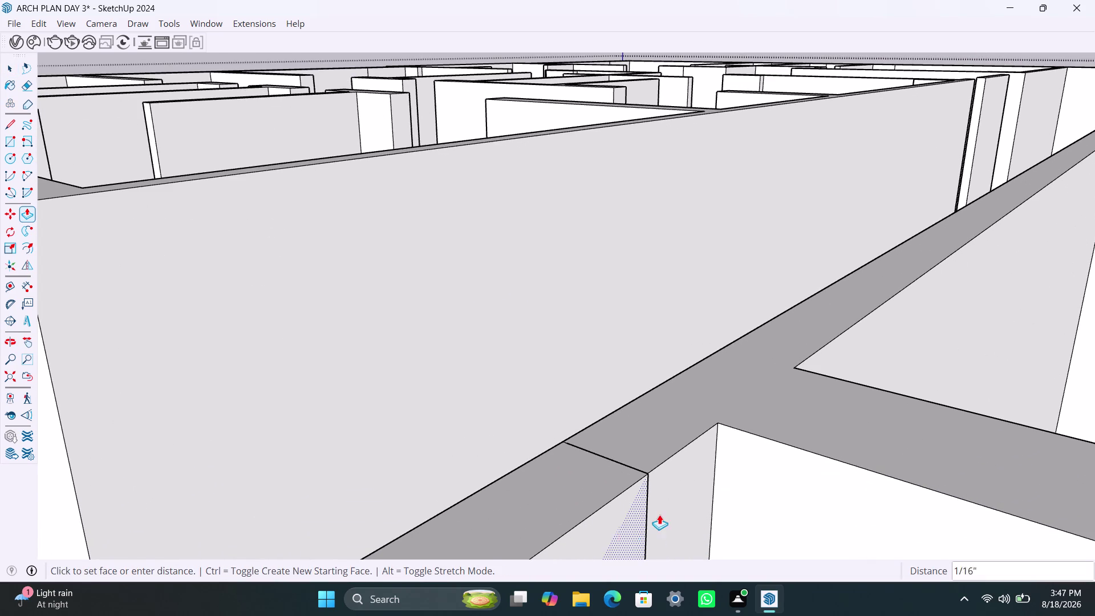
click(675, 452)
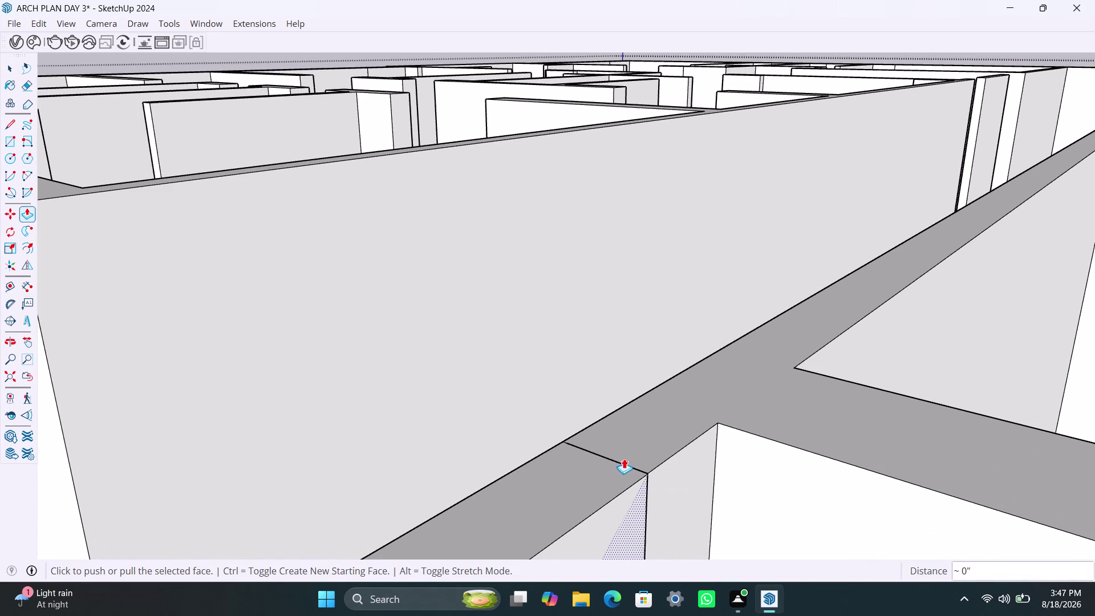
key(space)
click(663, 437)
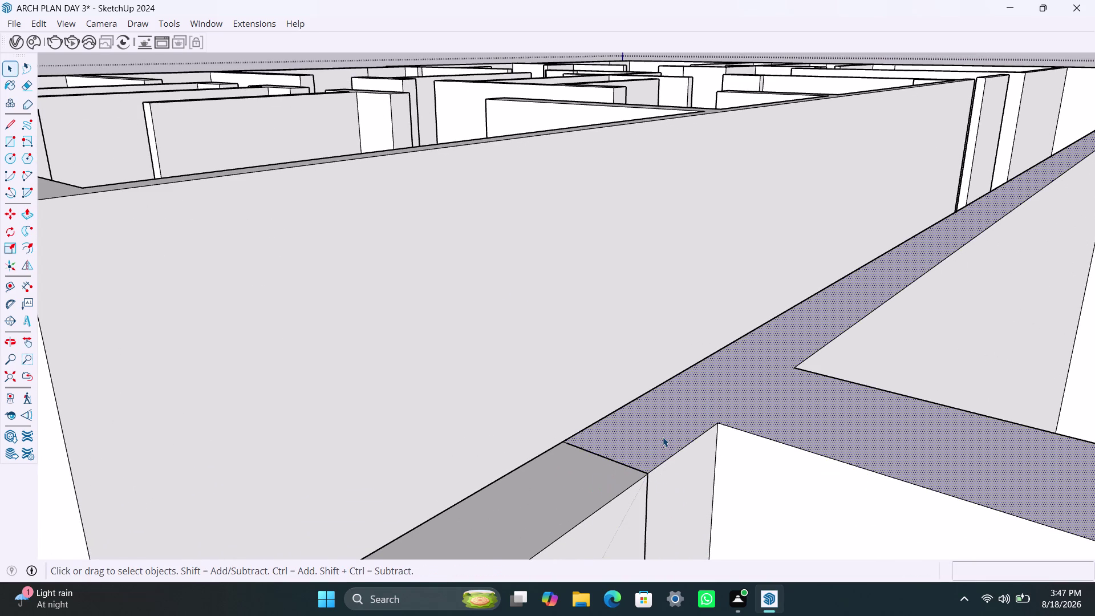
key(p)
click(662, 436)
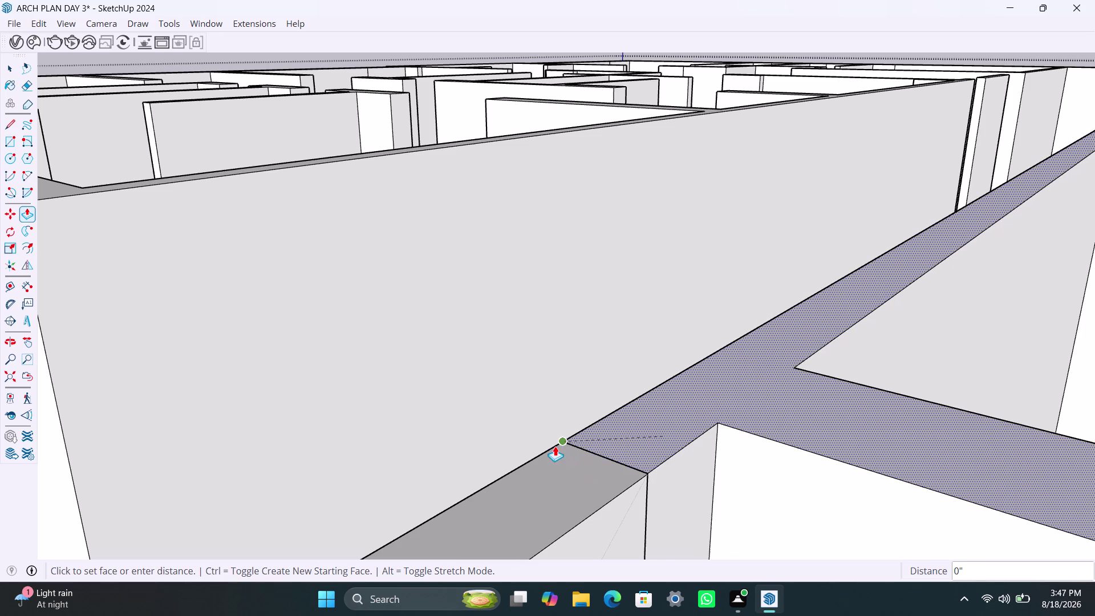
click(552, 446)
key(space)
click(579, 484)
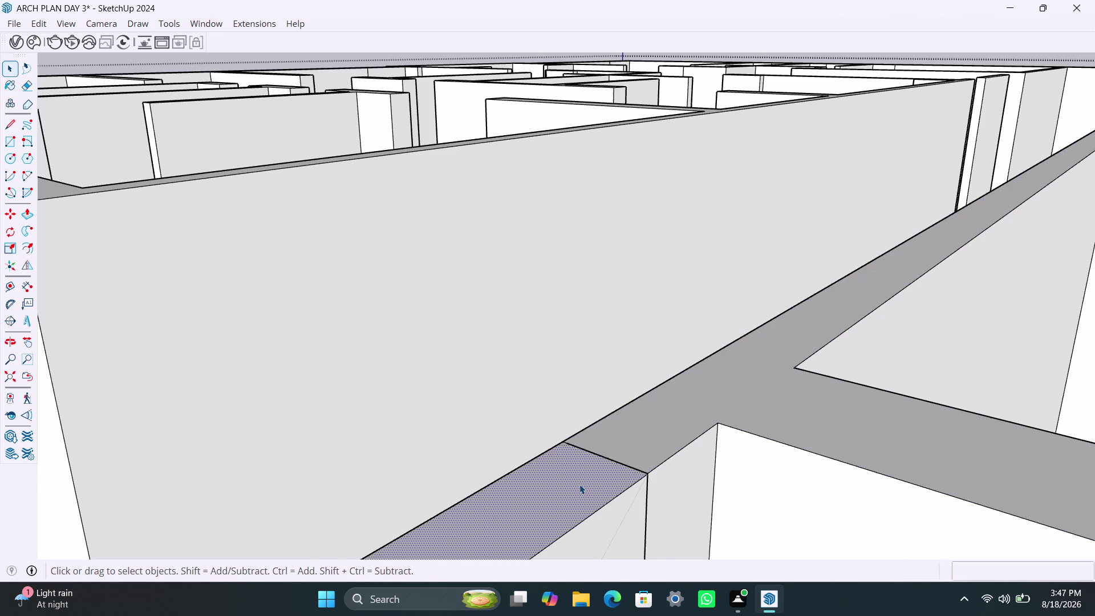
key(p)
click(579, 484)
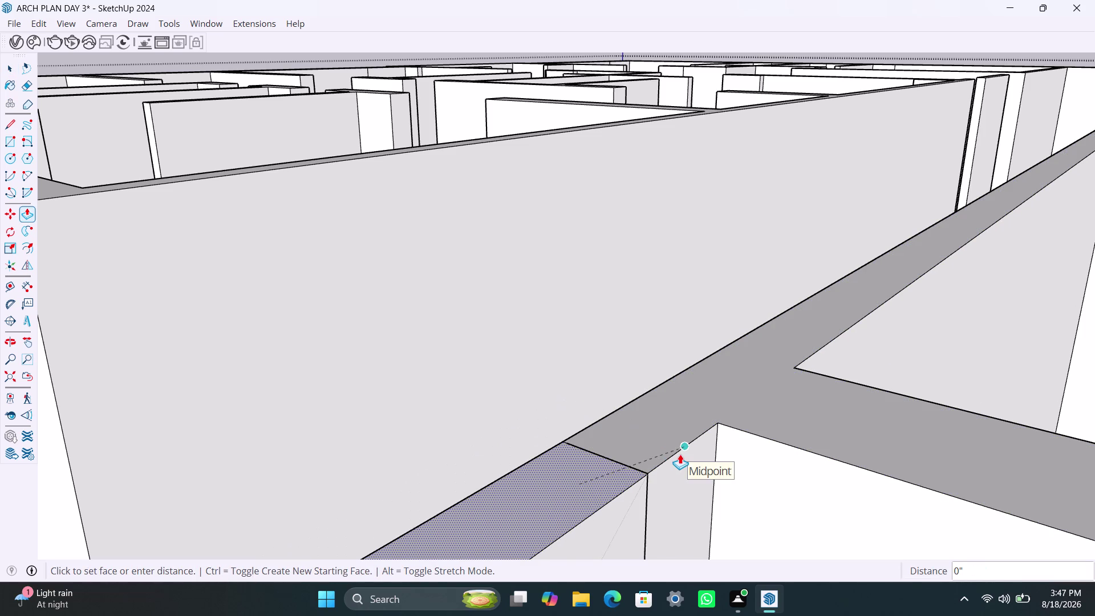
click(679, 454)
key(space)
scroll(up, 3)
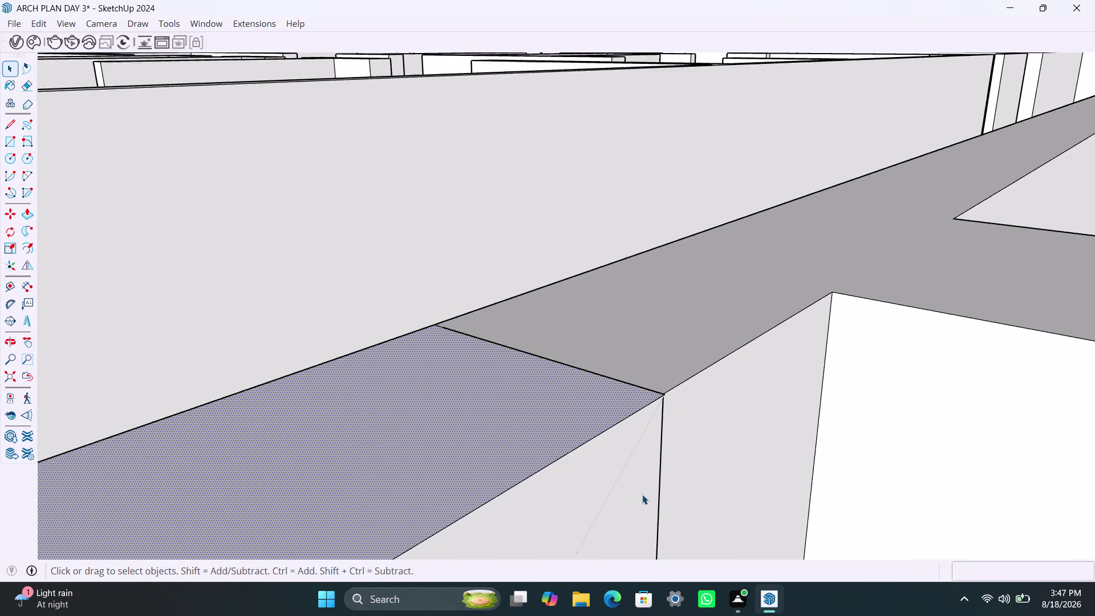
middle_drag(642, 494, 509, 485)
scroll(up, 3)
middle_drag(613, 462, 605, 432)
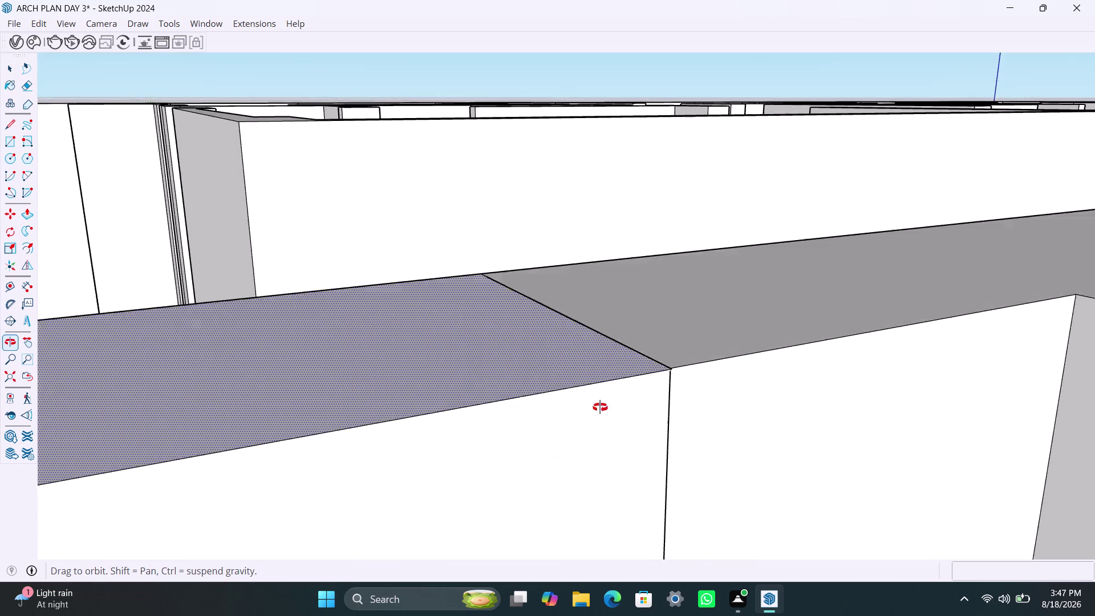
middle_drag(605, 432, 582, 331)
scroll(down, 3)
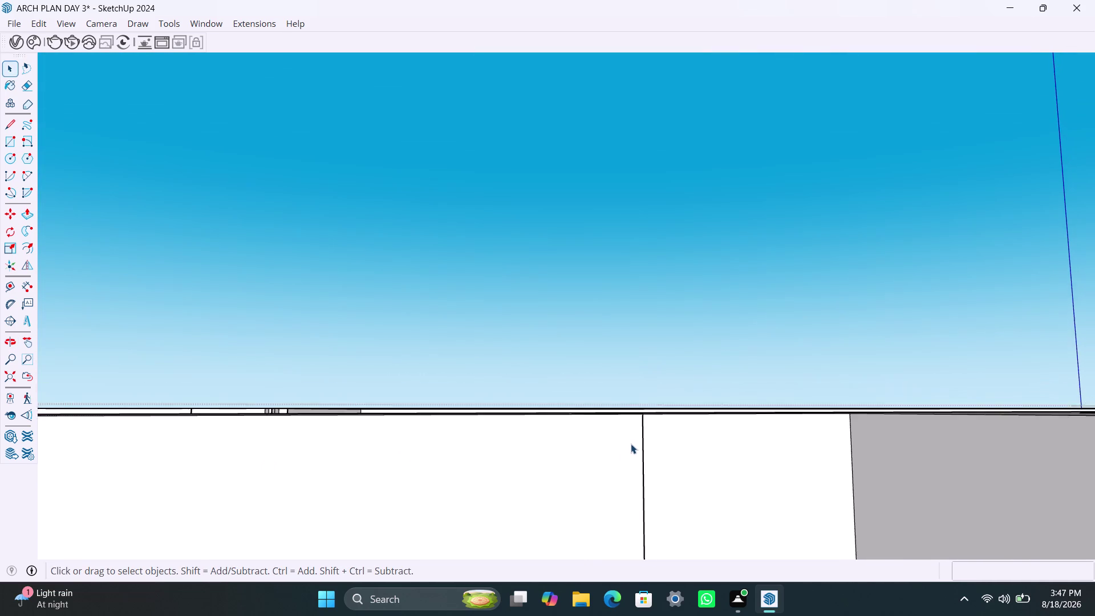
middle_drag(633, 446, 645, 546)
scroll(up, 3)
scroll(up, 3)
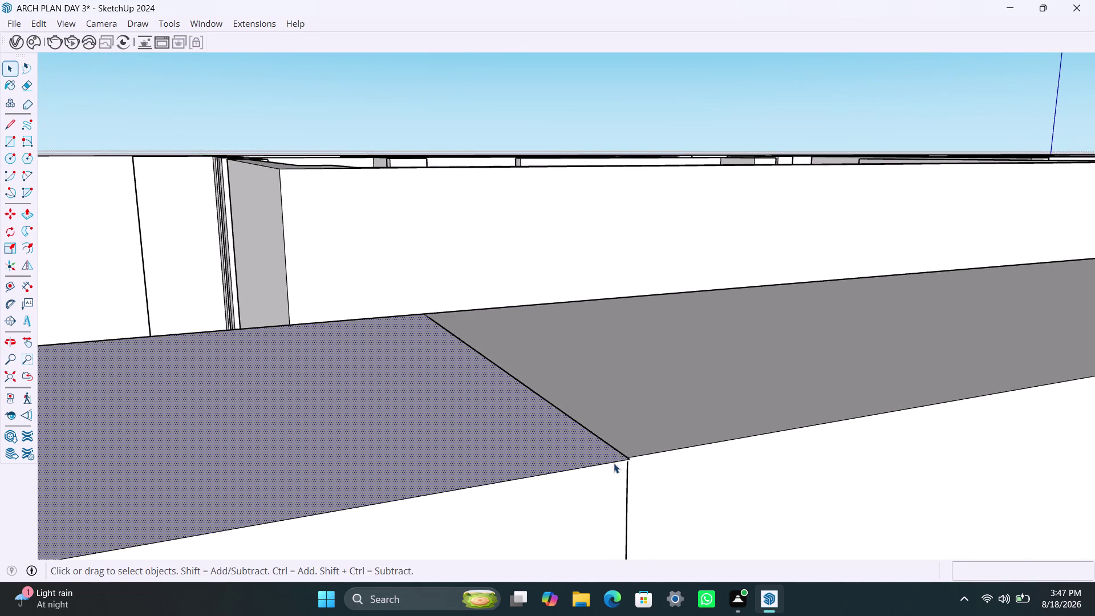
scroll(up, 3)
scroll(up, 3)
middle_drag(657, 456, 592, 458)
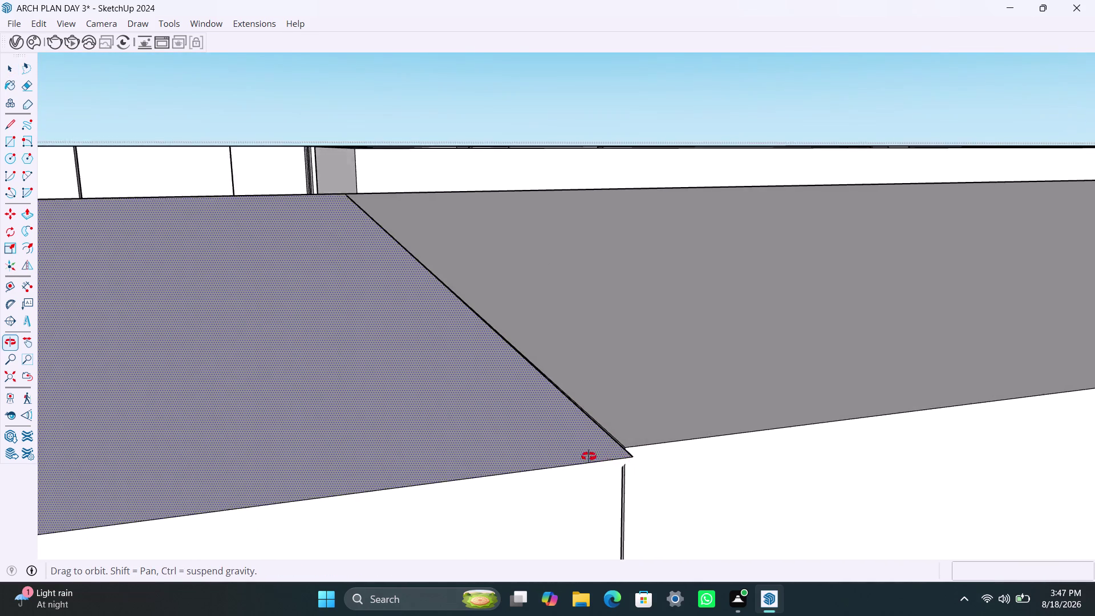
middle_drag(591, 458, 501, 458)
click(633, 477)
scroll(up, 3)
scroll(down, 3)
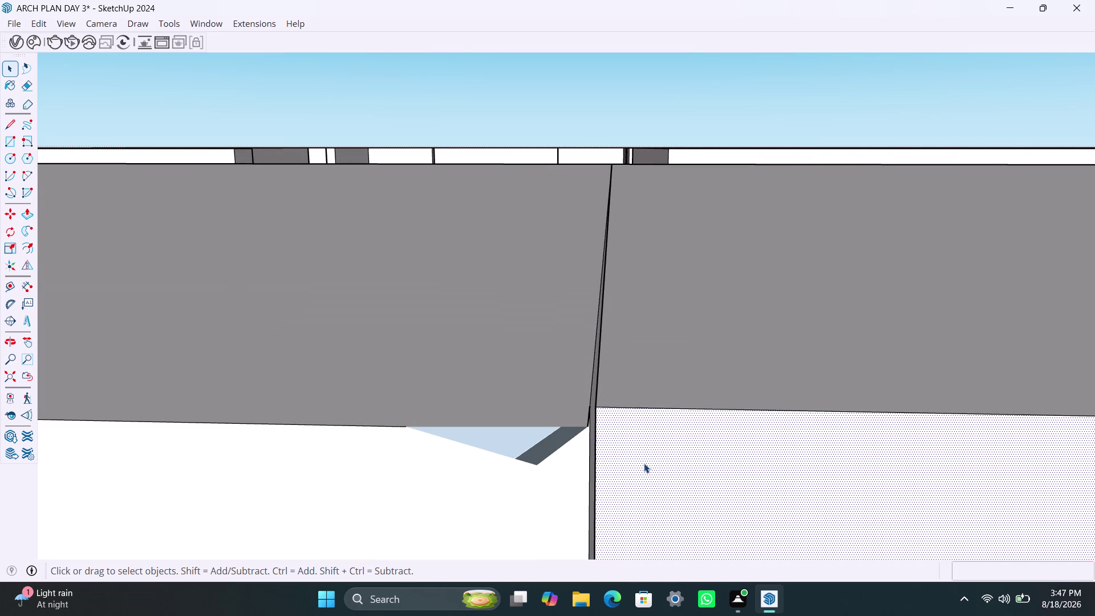
Pull the face at the wall seam 1/16" to close the gap.
key(p)
click(738, 410)
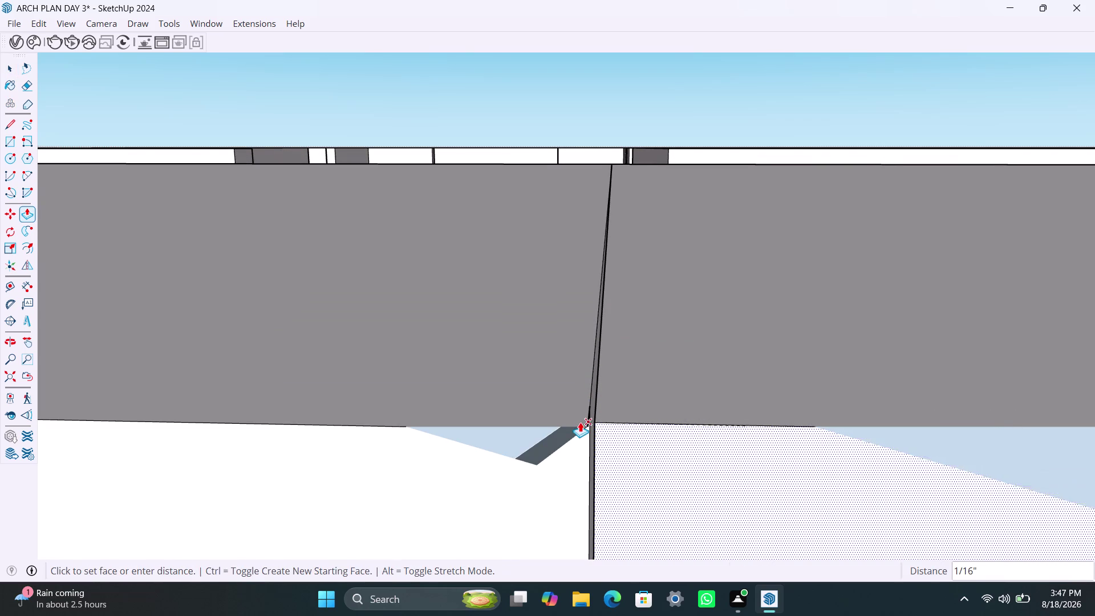
click(580, 425)
key(space)
scroll(down, 3)
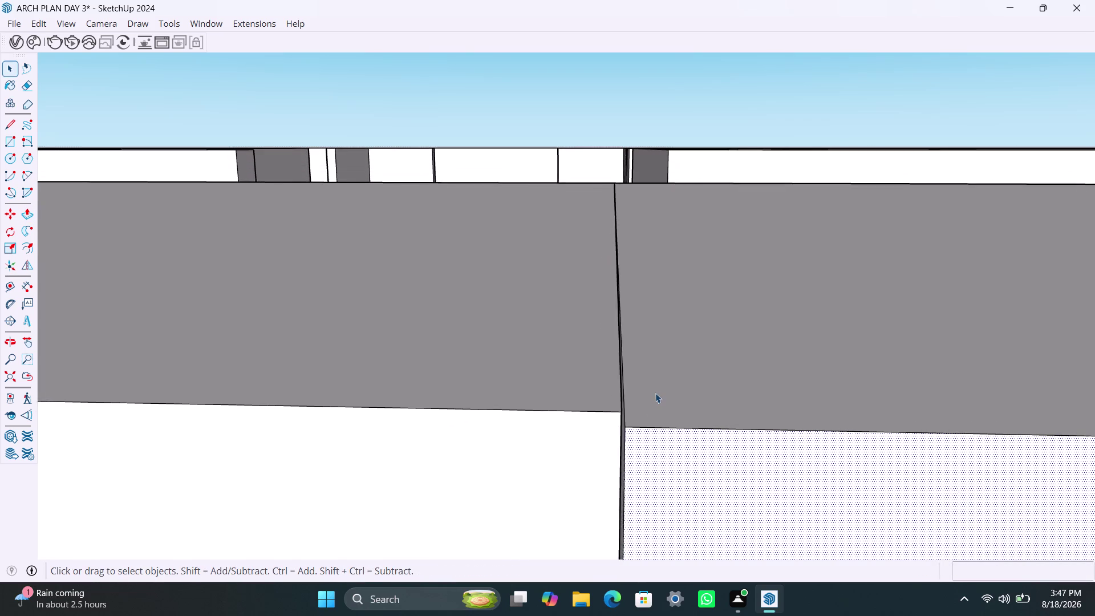
scroll(down, 3)
Undo repeatedly to step back through the recent wall edits.
key(ctrl+z)
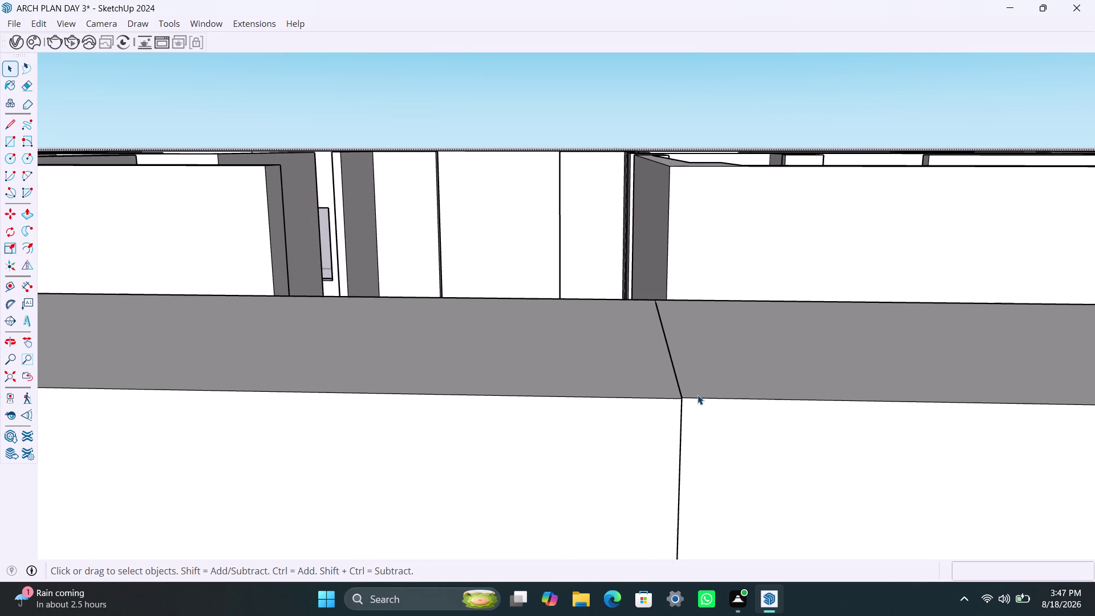
key(ctrl+z)
key(ctrl+z)
key(ctrl+z)
key(ctrl+z)
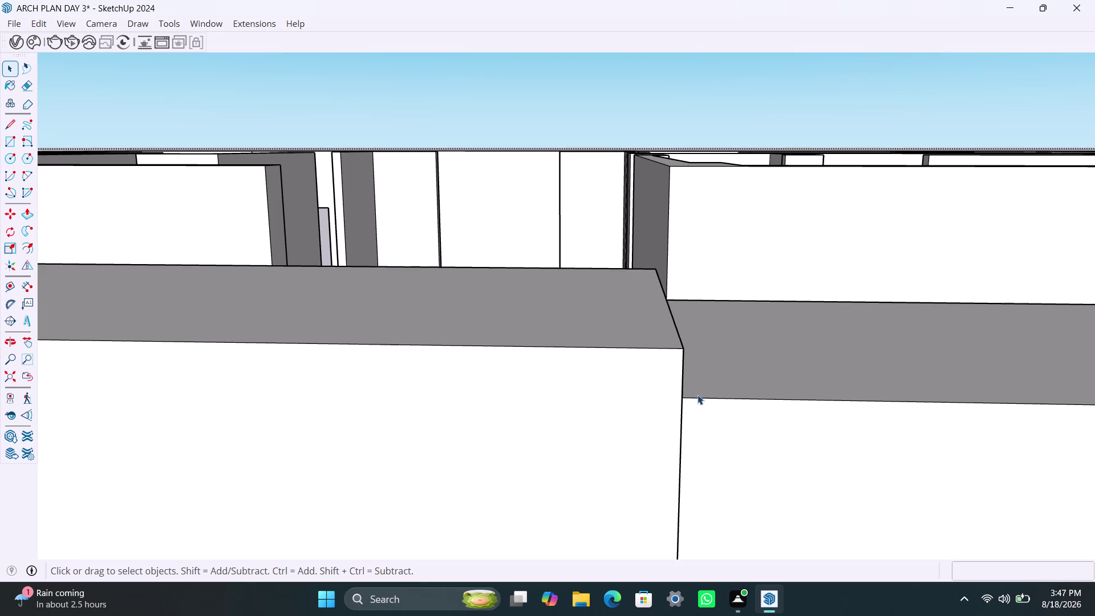
key(ctrl+z)
key(ctrl+z)
key(ctrl+z)
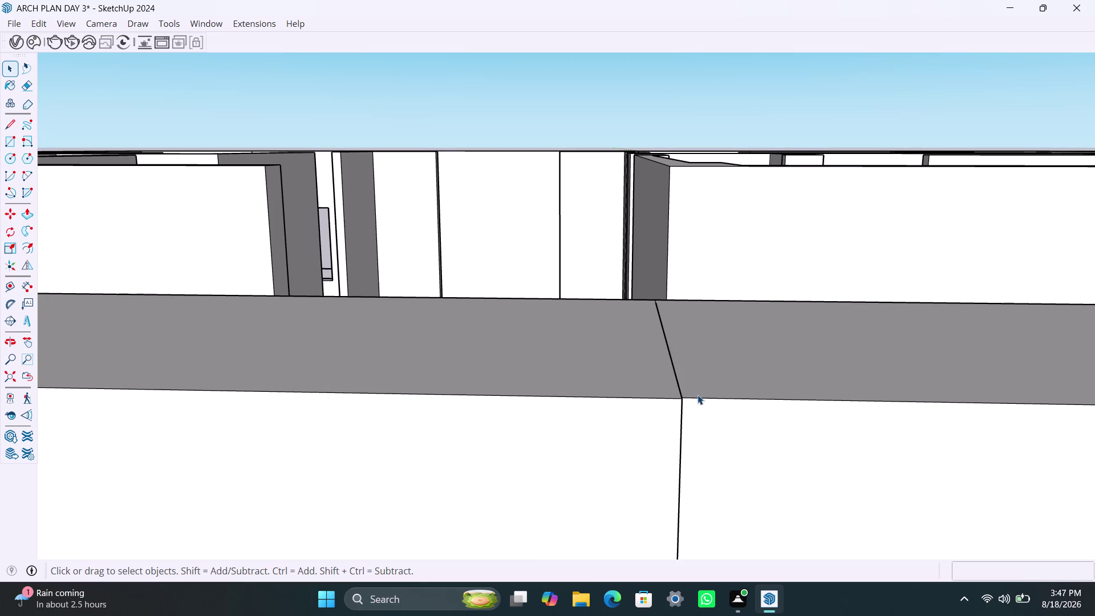
key(ctrl+z)
key(ctrl+z)
key(ctrl+z)
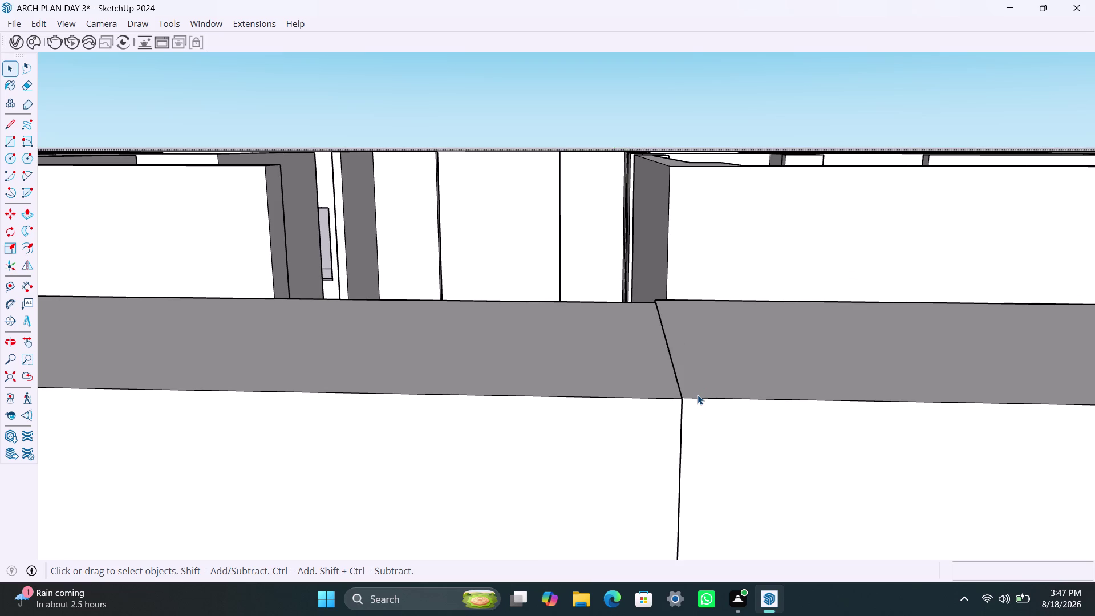
key(ctrl+z)
key(ctrl+z)
Orbit out past the surrounding rooms to face the corridor wall needing a doorway.
scroll(down, 3)
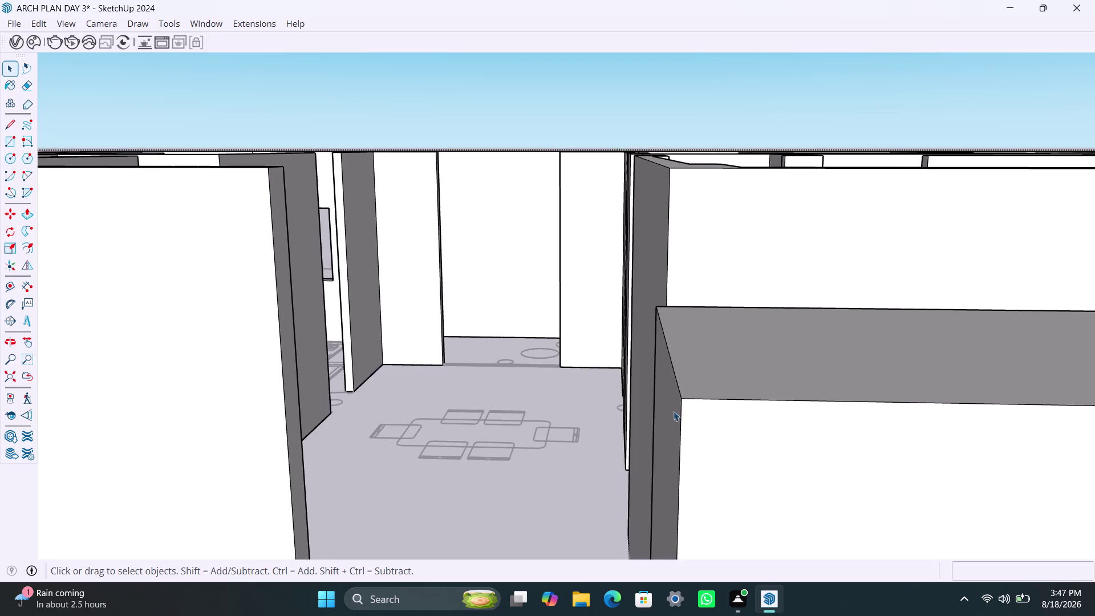
scroll(down, 3)
middle_drag(658, 414, 726, 404)
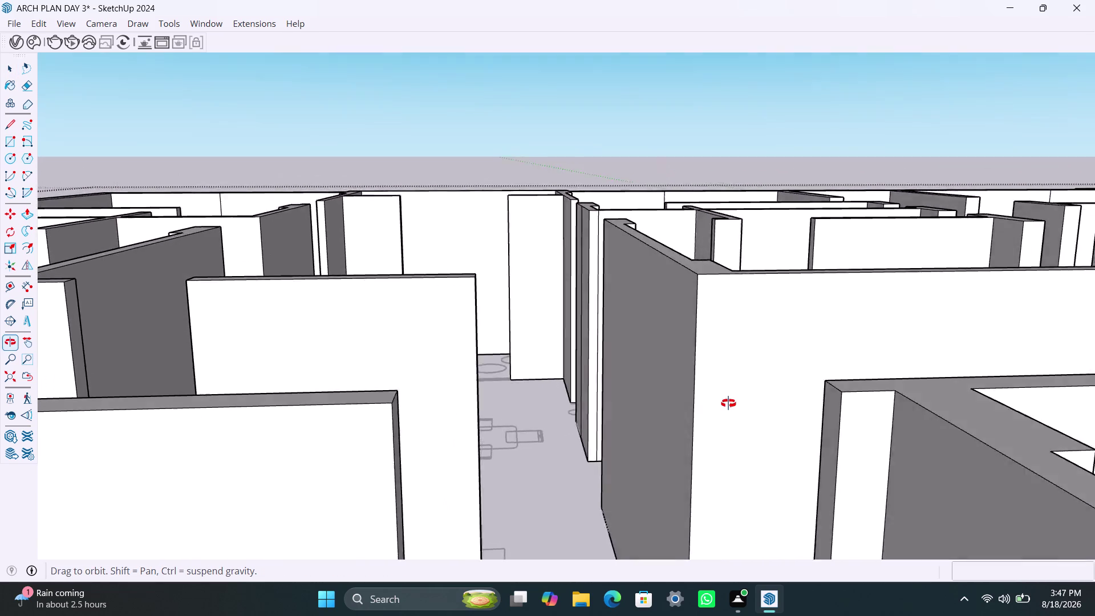
middle_drag(727, 404, 713, 403)
scroll(down, 3)
scroll(down, 3)
middle_drag(703, 423, 692, 409)
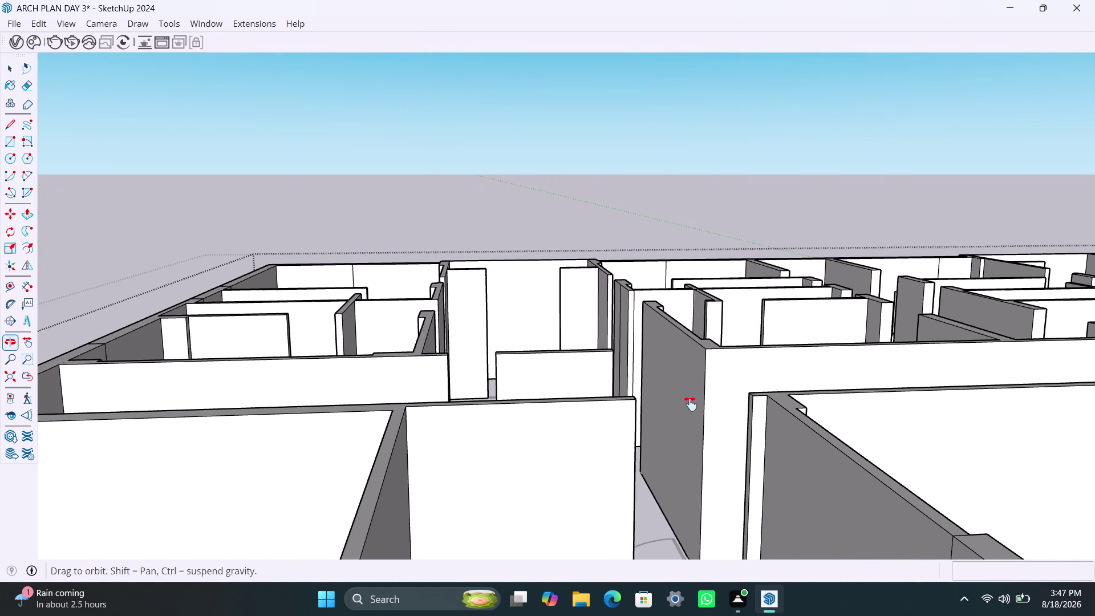
middle_drag(693, 409, 680, 386)
scroll(up, 3)
middle_drag(716, 402, 759, 446)
scroll(up, 3)
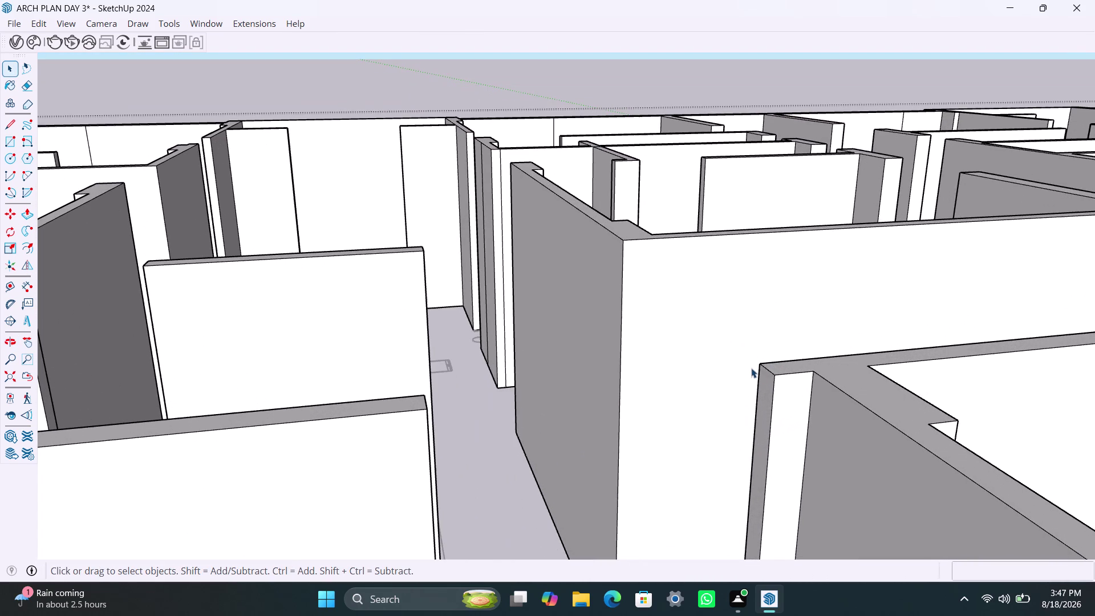
Copy the wall's end edge 3' along the partition to mark the doorway.
click(766, 368)
key(m)
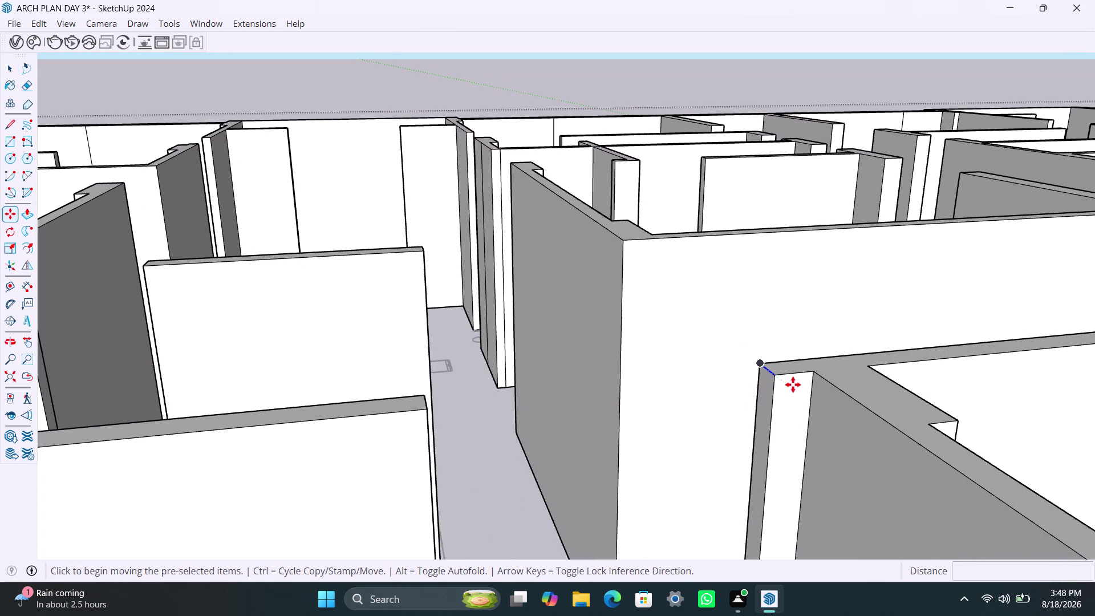
click(777, 379)
text(3)
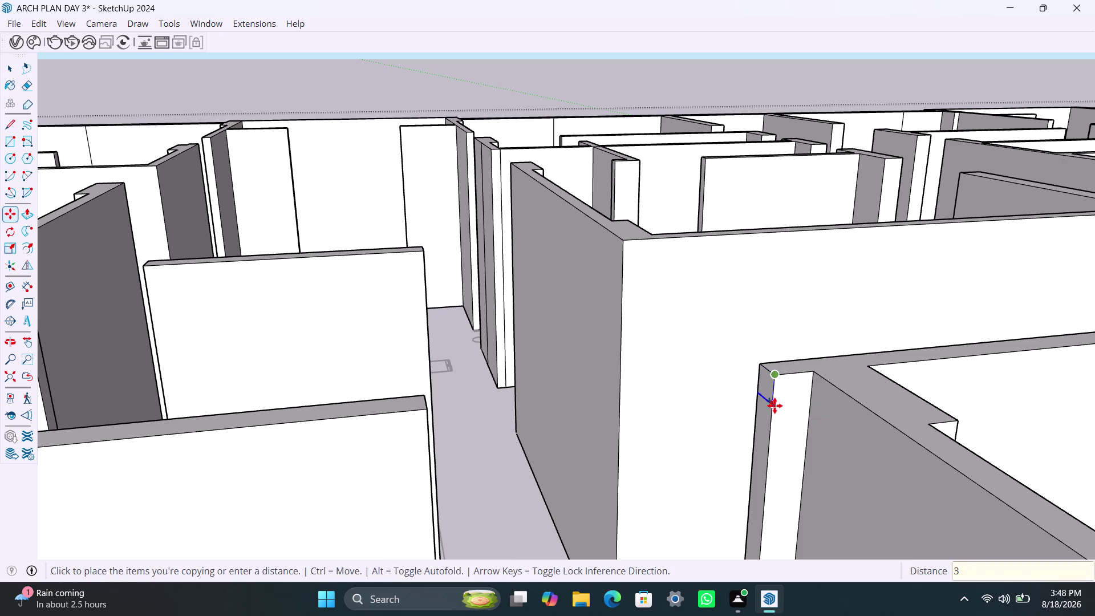
text(')
key(Return)
Push the marked doorway face through the wall to open it.
key(space)
click(763, 445)
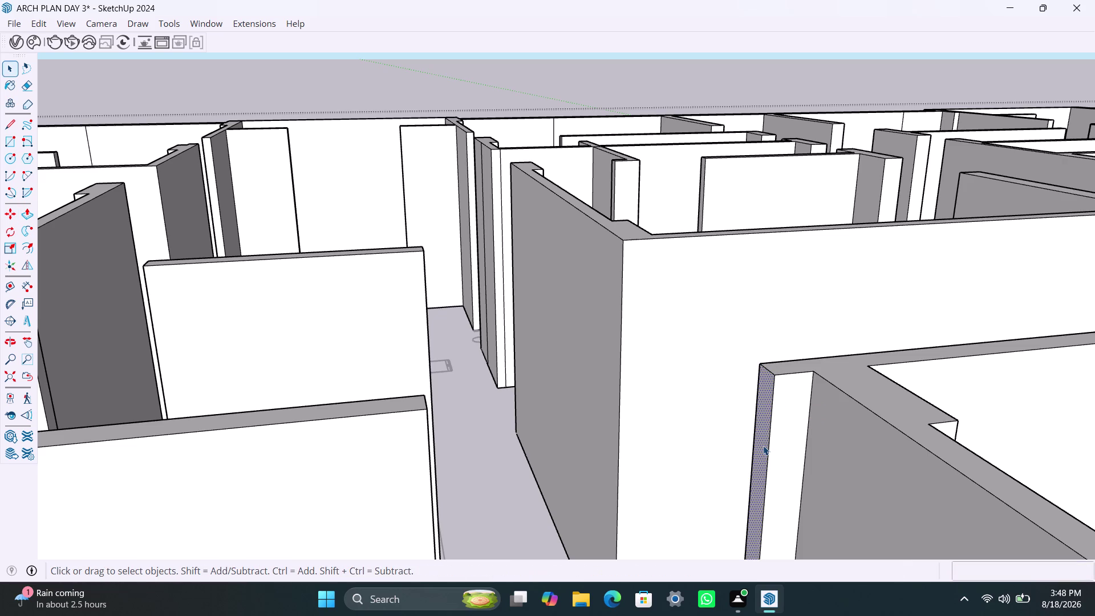
key(p)
click(763, 446)
click(427, 448)
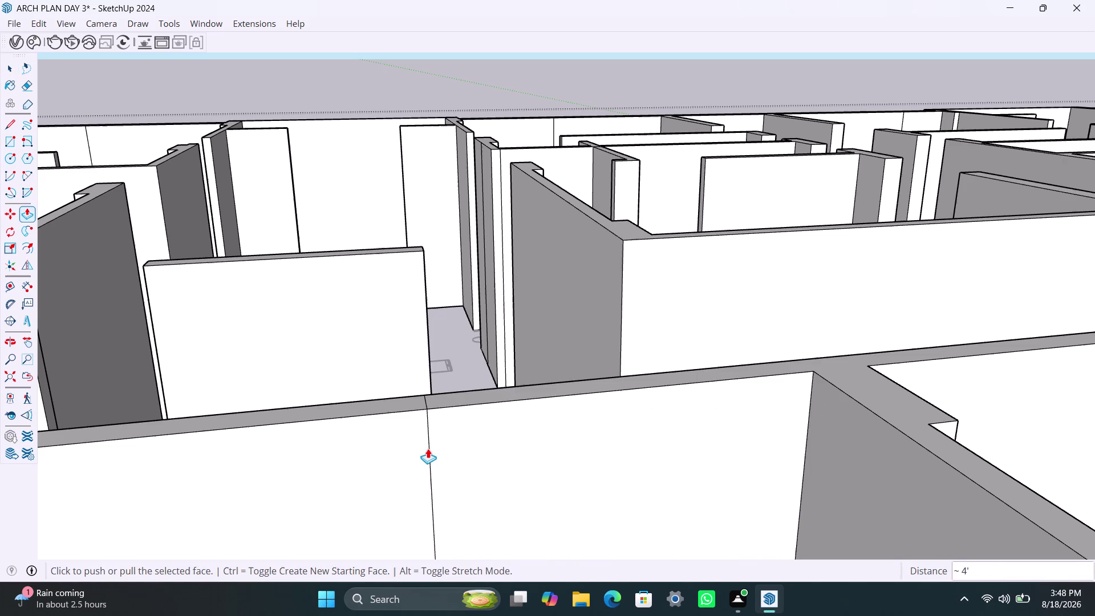
scroll(down, 3)
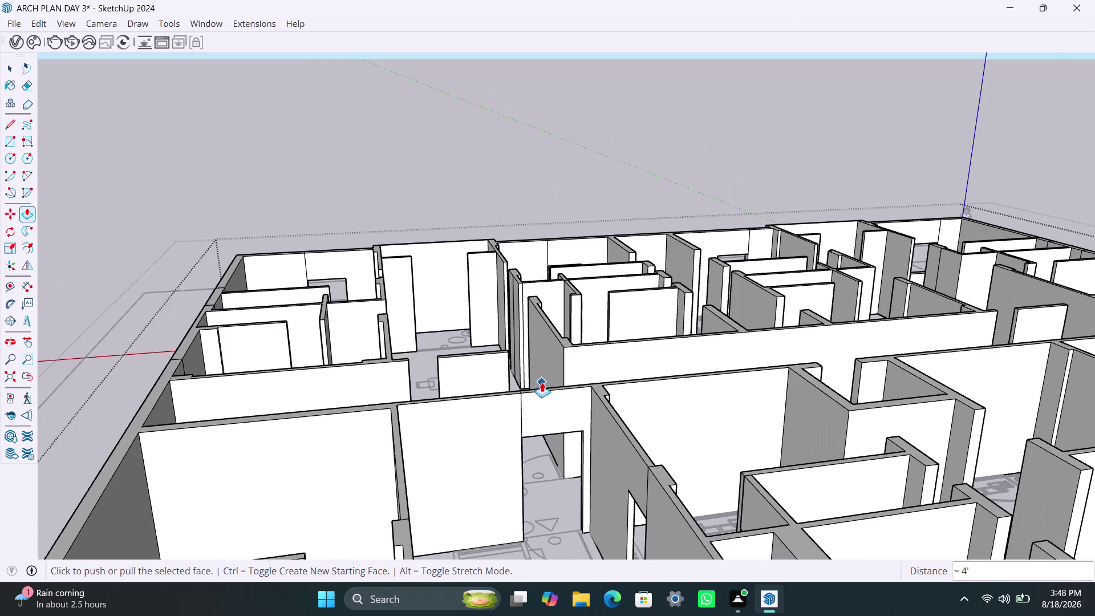
Orbit around the apartment to check the new opening.
middle_drag(540, 386, 536, 403)
scroll(down, 3)
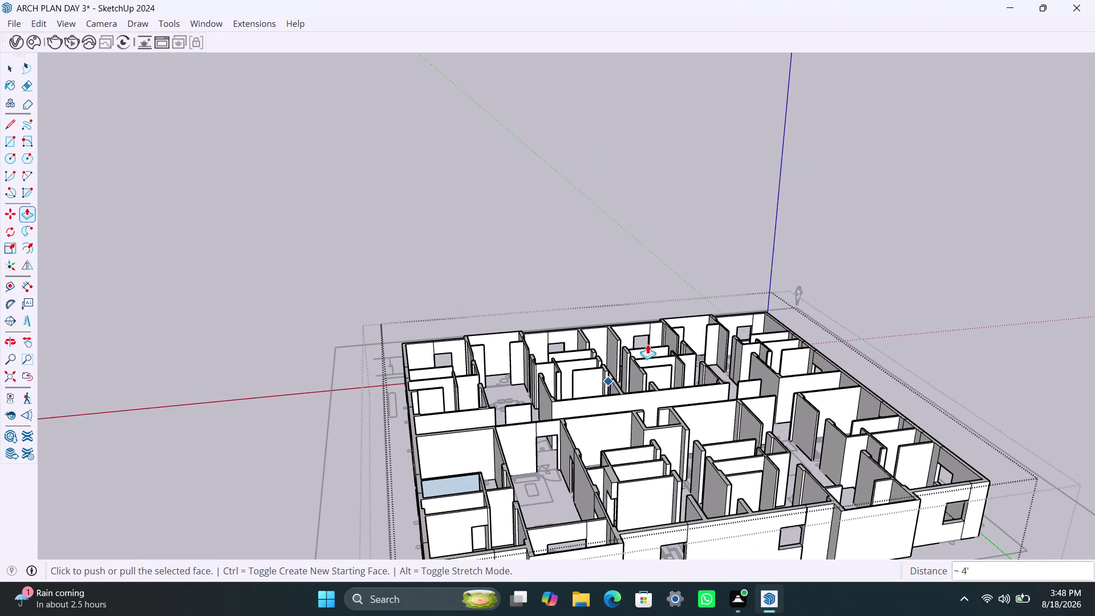
scroll(up, 3)
middle_drag(531, 501, 688, 453)
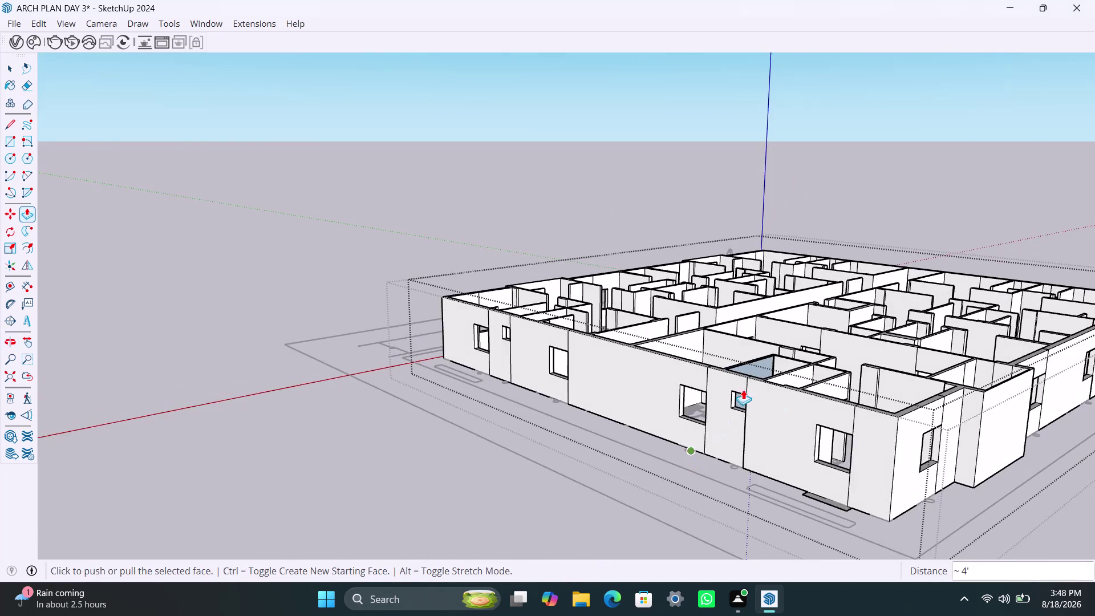
scroll(up, 3)
middle_drag(763, 371, 652, 481)
scroll(down, 3)
scroll(down, 3)
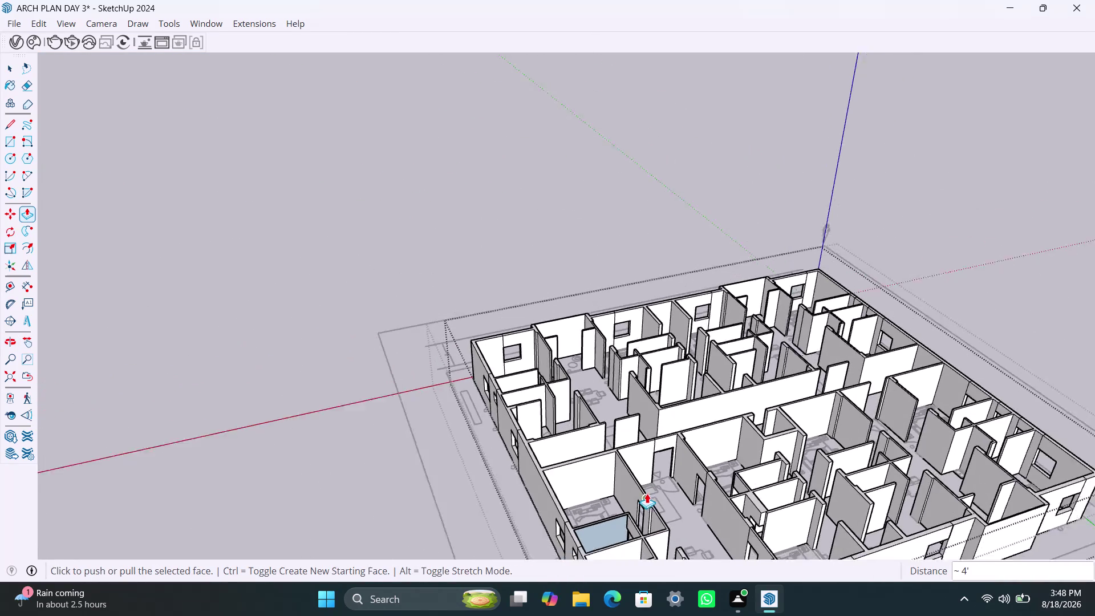
middle_drag(639, 504, 565, 499)
scroll(up, 3)
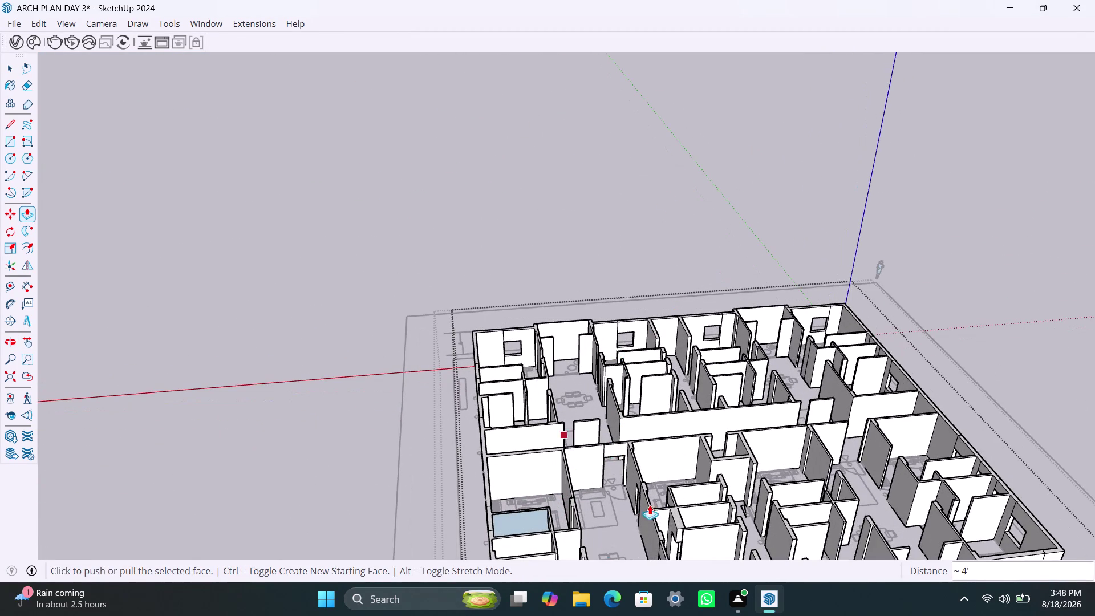
scroll(down, 3)
scroll(up, 3)
middle_drag(551, 485, 563, 397)
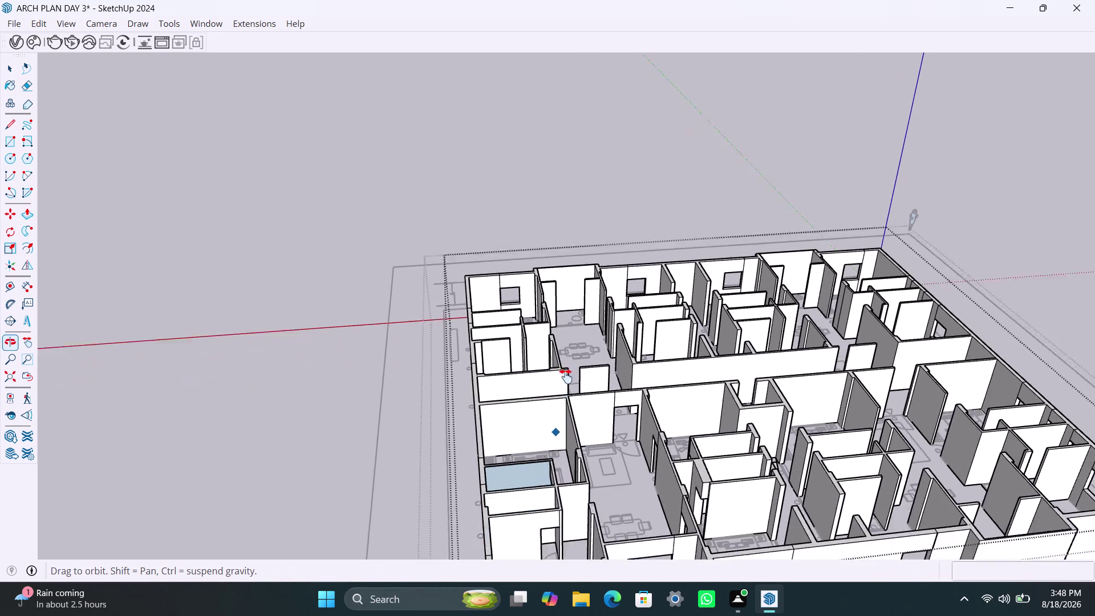
Tilt to a top-down overview of the whole apartment floor plan.
middle_drag(563, 397, 573, 292)
scroll(up, 3)
middle_drag(543, 349, 496, 435)
scroll(down, 3)
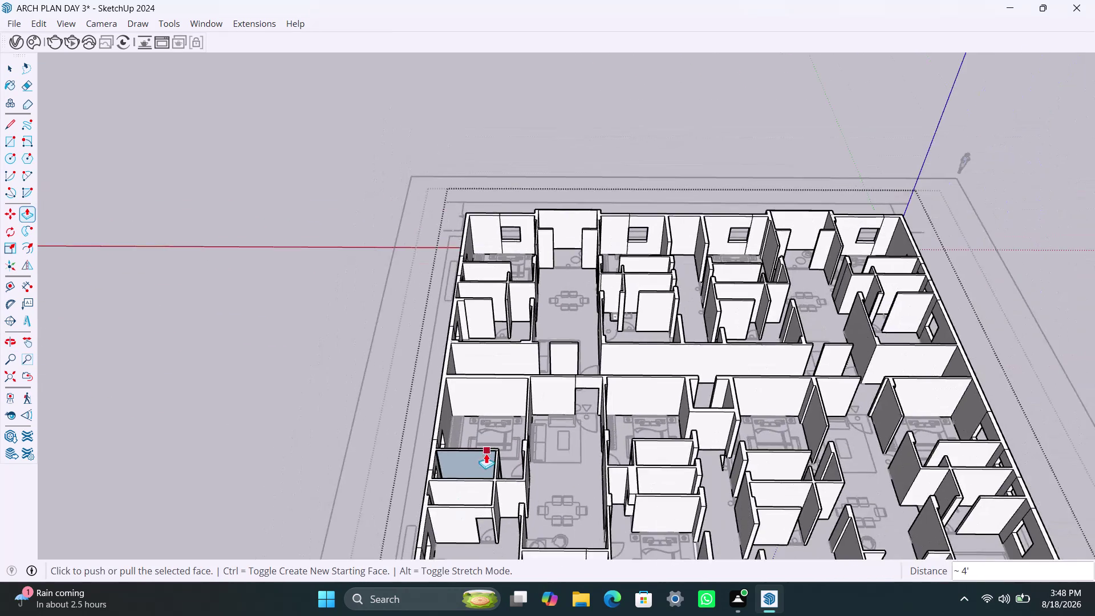
scroll(down, 3)
scroll(down, 3)
scroll(up, 3)
key(space)
key(space)
key(space)
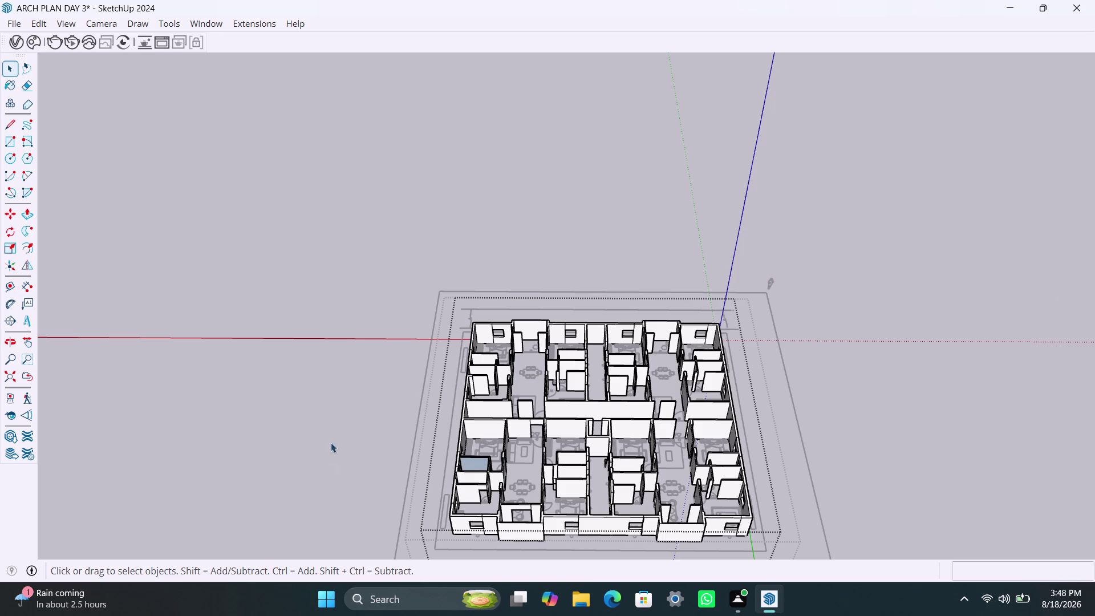
scroll(down, 3)
middle_drag(605, 461, 585, 346)
scroll(up, 3)
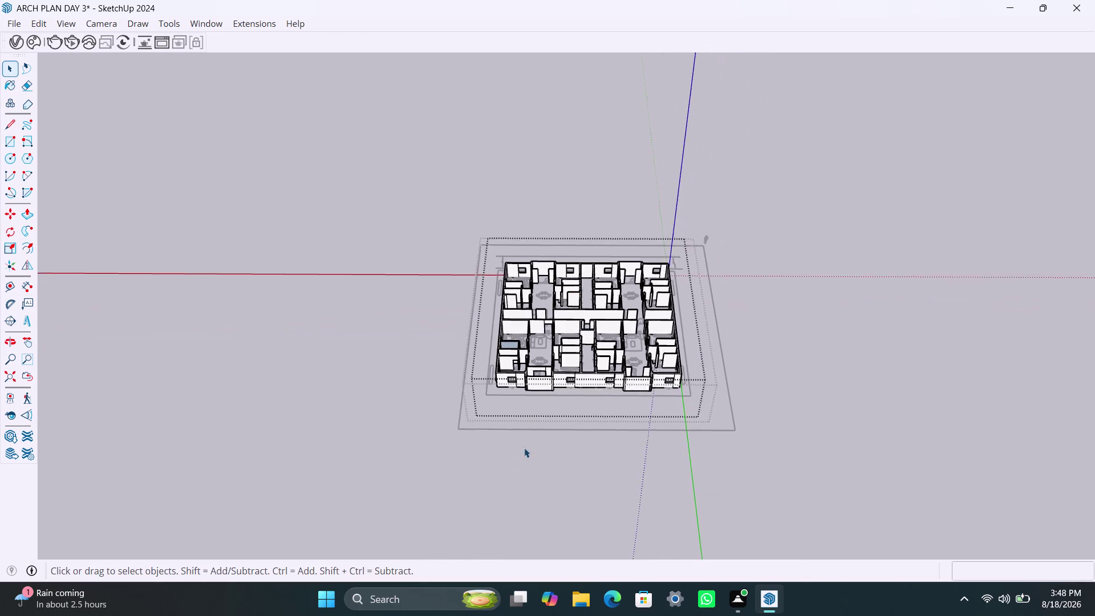
scroll(up, 3)
middle_drag(529, 399, 525, 480)
Orbit and zoom from the floor overview toward the small rooms near the kitchen.
middle_drag(534, 347, 512, 520)
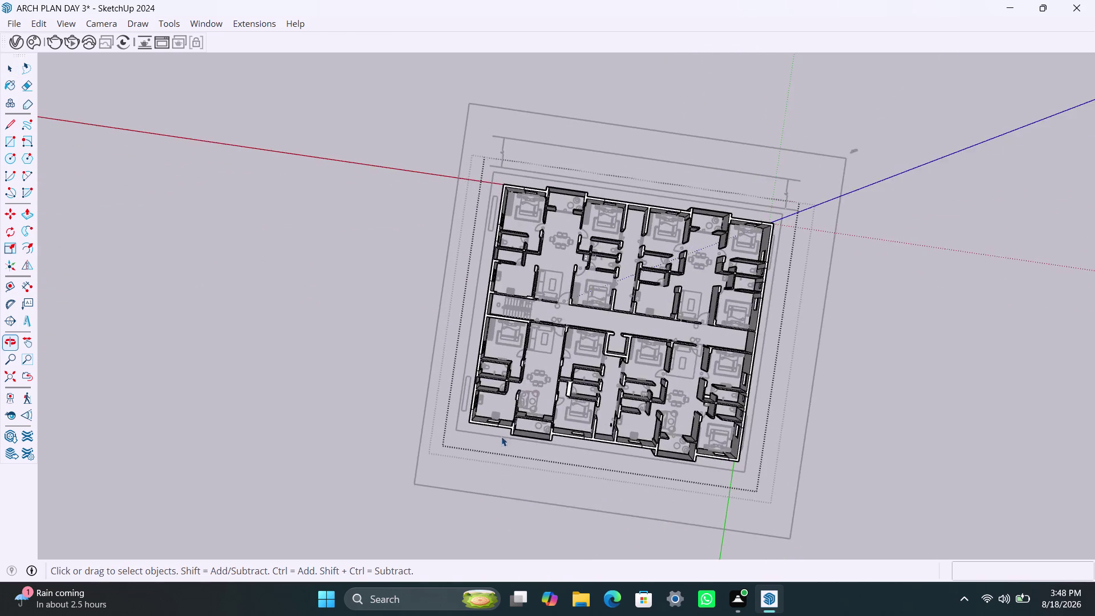
scroll(up, 3)
middle_drag(497, 335, 541, 257)
scroll(up, 3)
middle_drag(491, 328, 295, 295)
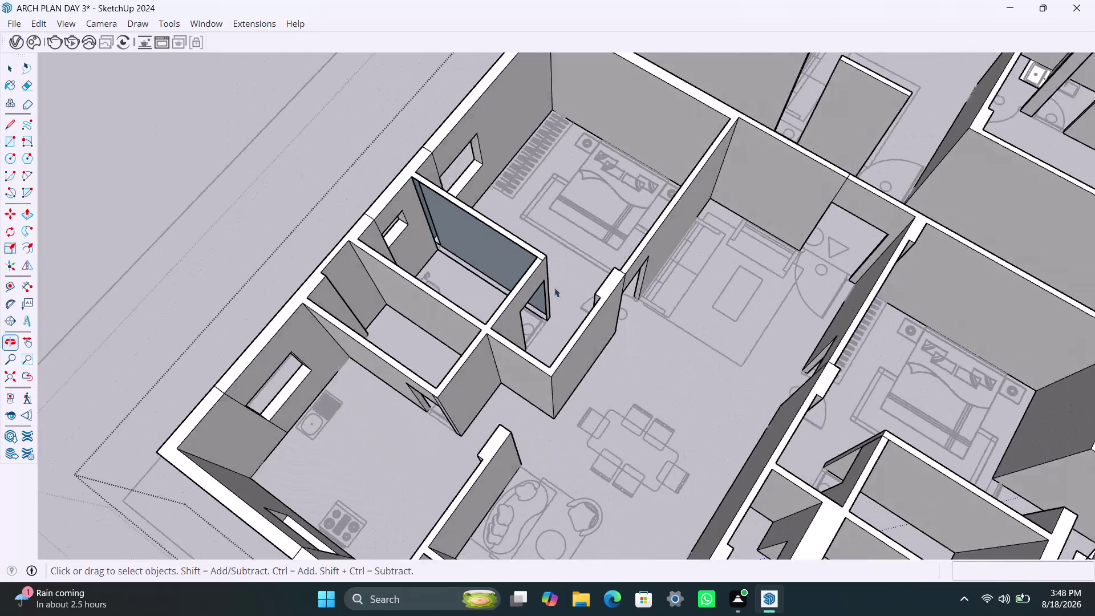
scroll(up, 3)
scroll(up, 3)
middle_drag(505, 278, 302, 281)
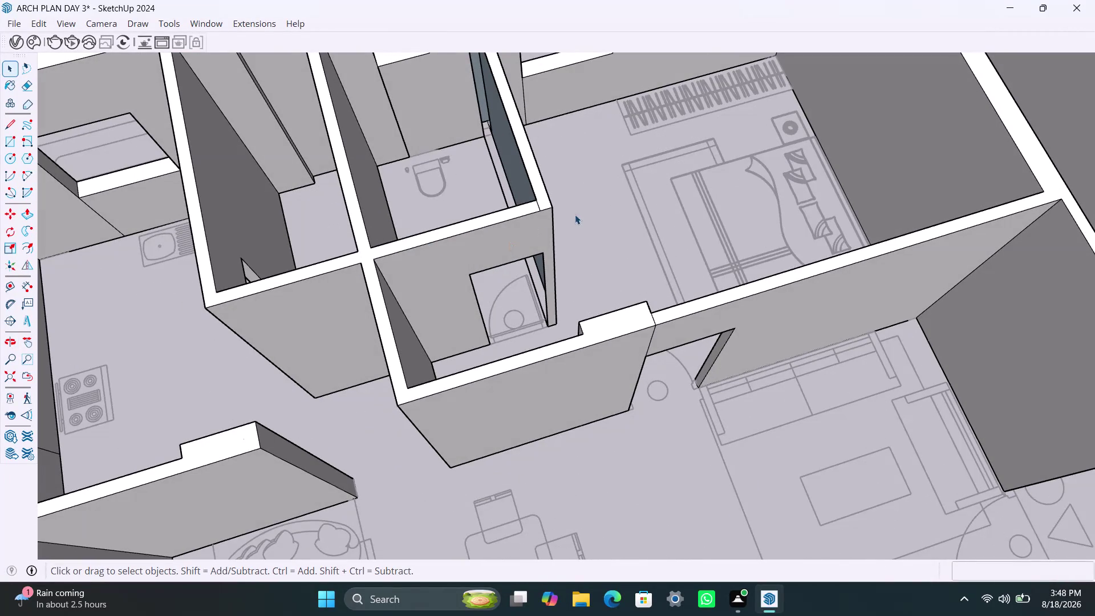
middle_drag(540, 219, 483, 223)
Orbit across the bathroom walls for a steep look down onto the stray grey face.
scroll(down, 3)
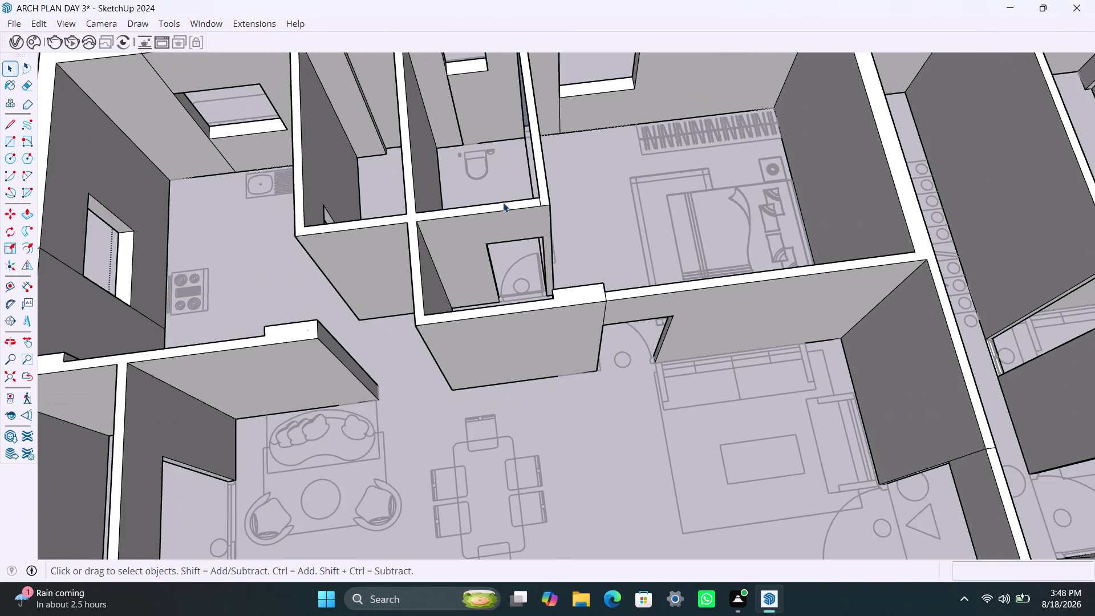
middle_drag(504, 203, 543, 293)
scroll(up, 3)
middle_drag(507, 232, 618, 258)
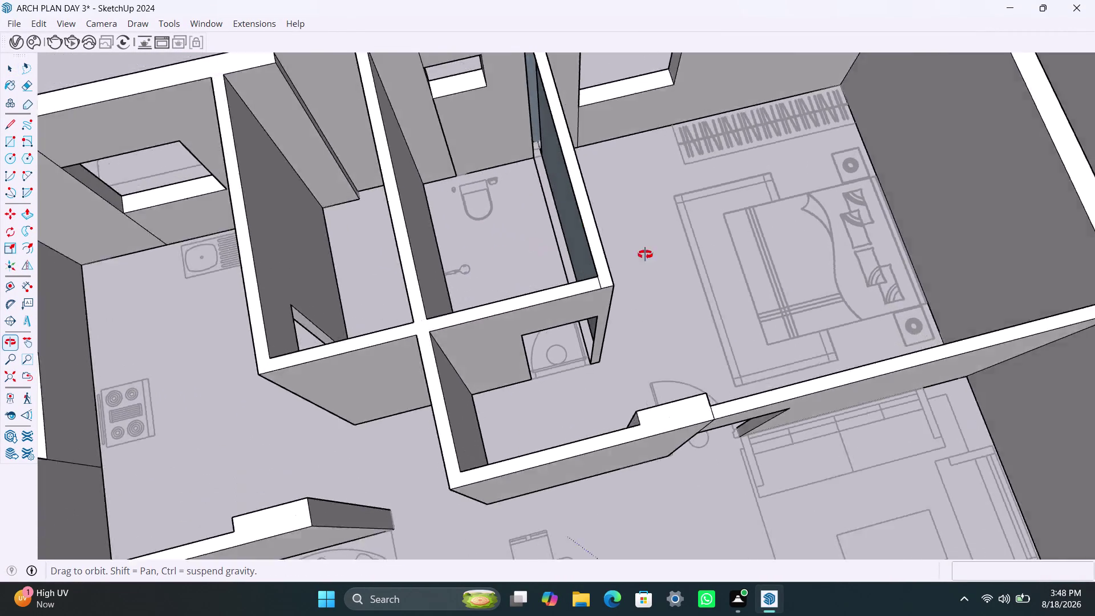
middle_drag(618, 258, 816, 173)
scroll(up, 3)
middle_drag(404, 279, 598, 237)
scroll(down, 3)
middle_drag(434, 252, 492, 279)
scroll(up, 3)
middle_drag(381, 274, 672, 221)
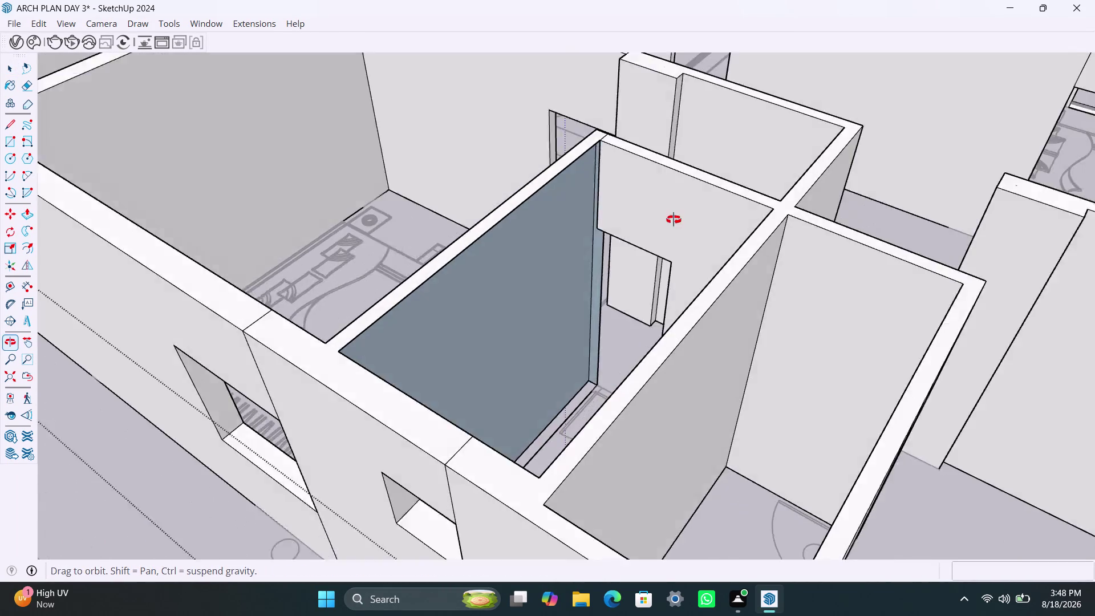
middle_drag(673, 222, 421, 331)
scroll(down, 3)
middle_drag(422, 316, 401, 324)
scroll(up, 3)
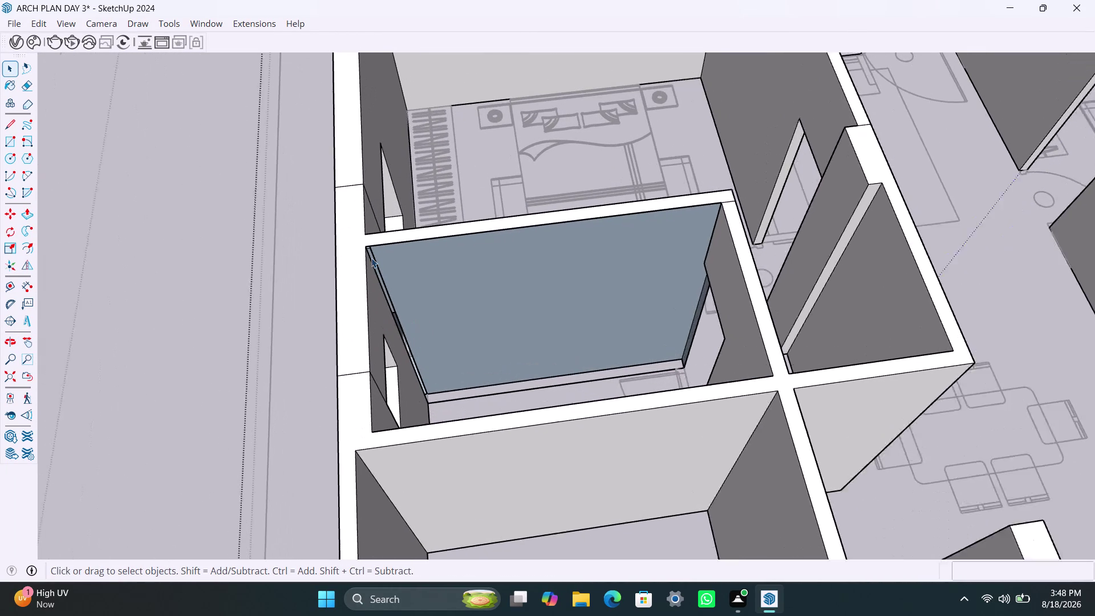
Draw a rectangle over the stray face on the room top, then delete that face.
key(r)
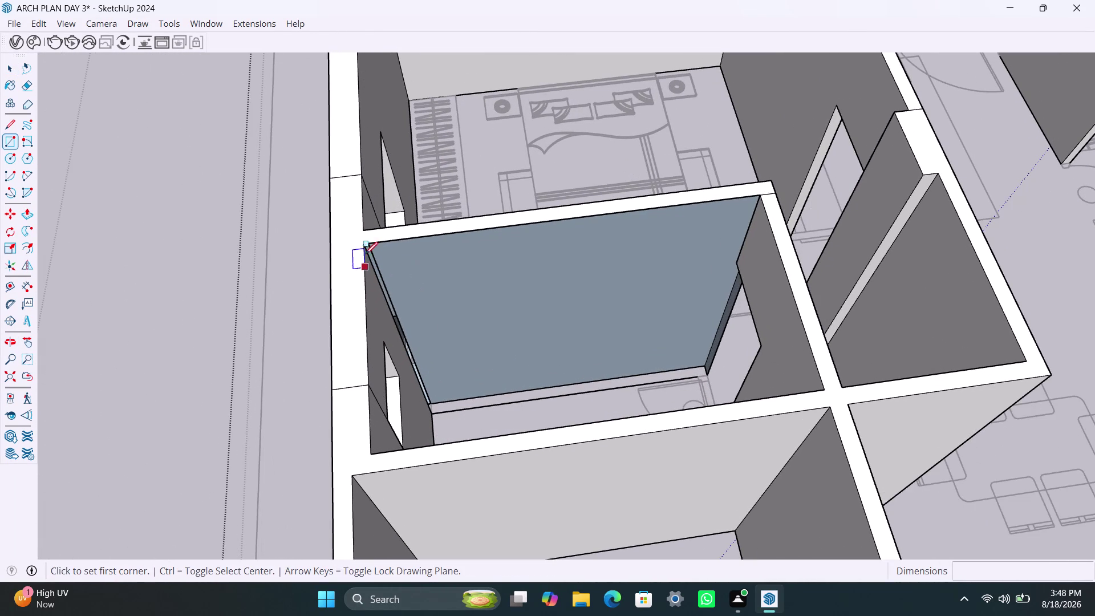
click(367, 245)
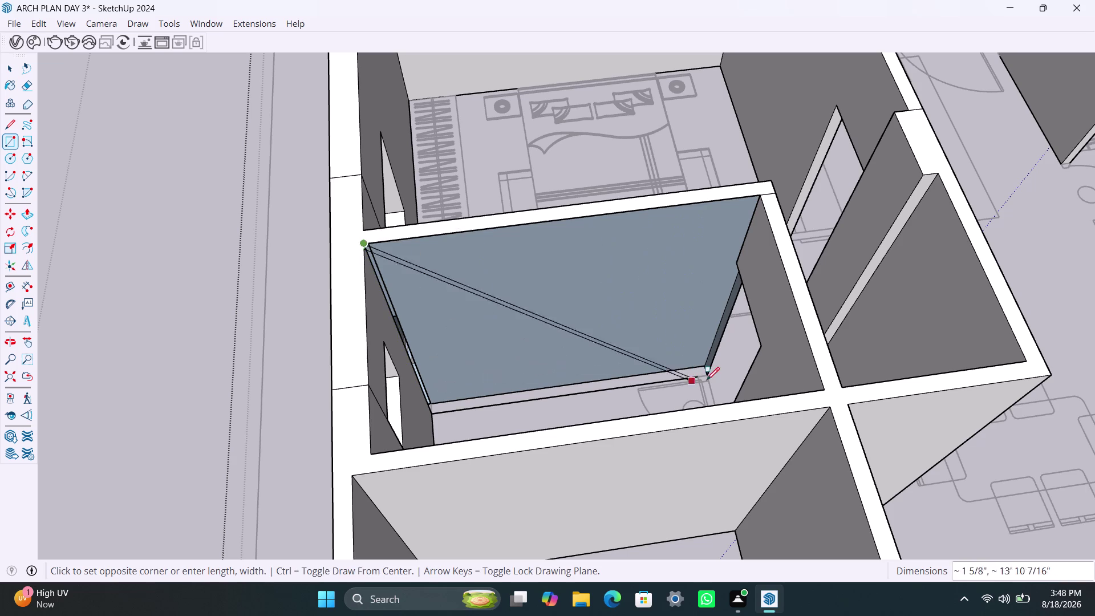
click(711, 374)
key(space)
click(620, 337)
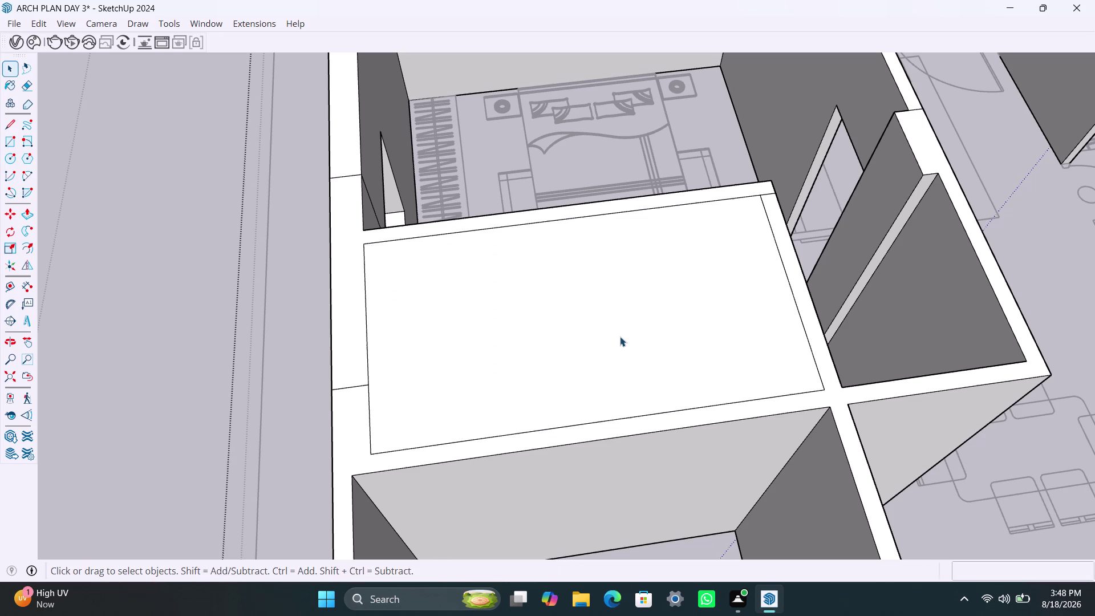
key(Delete)
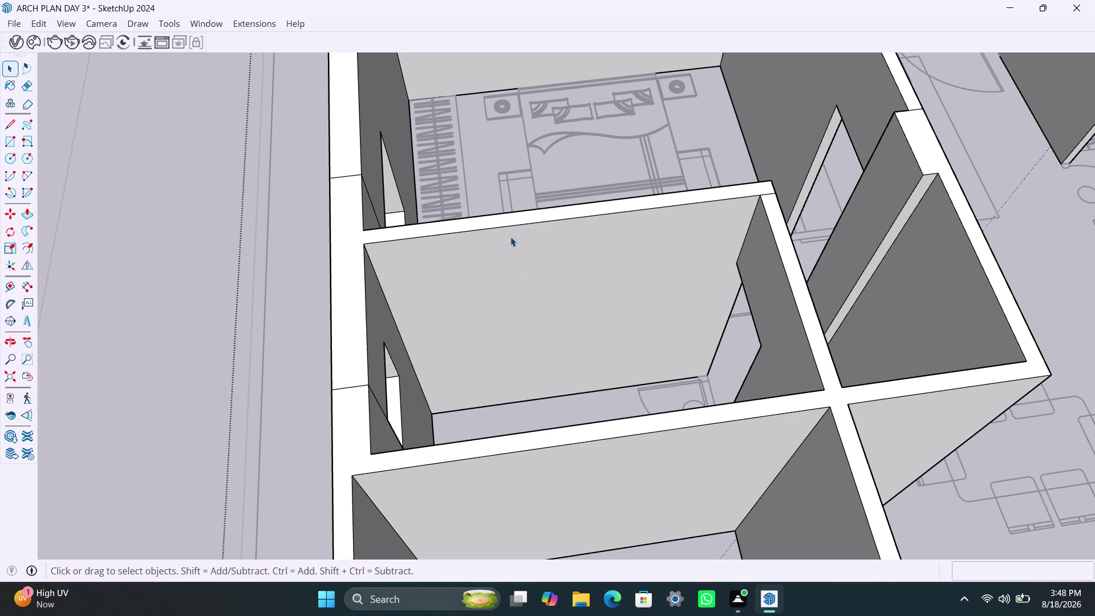
Click around the opened room and zoom to inspect its walls.
click(494, 201)
click(280, 298)
double_click(172, 317)
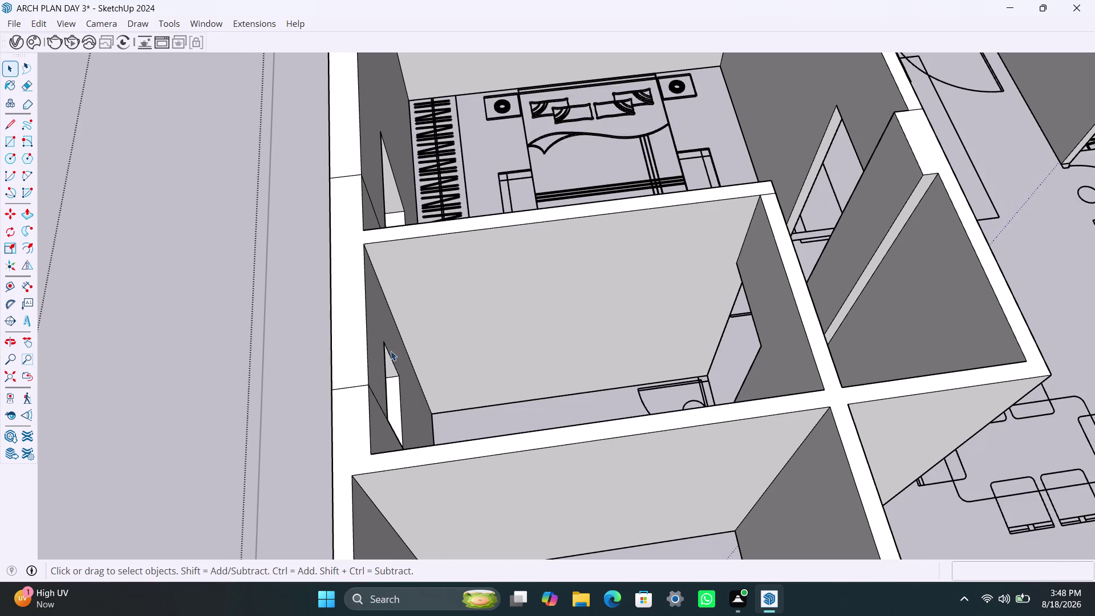
scroll(down, 3)
scroll(down, 3)
scroll(up, 3)
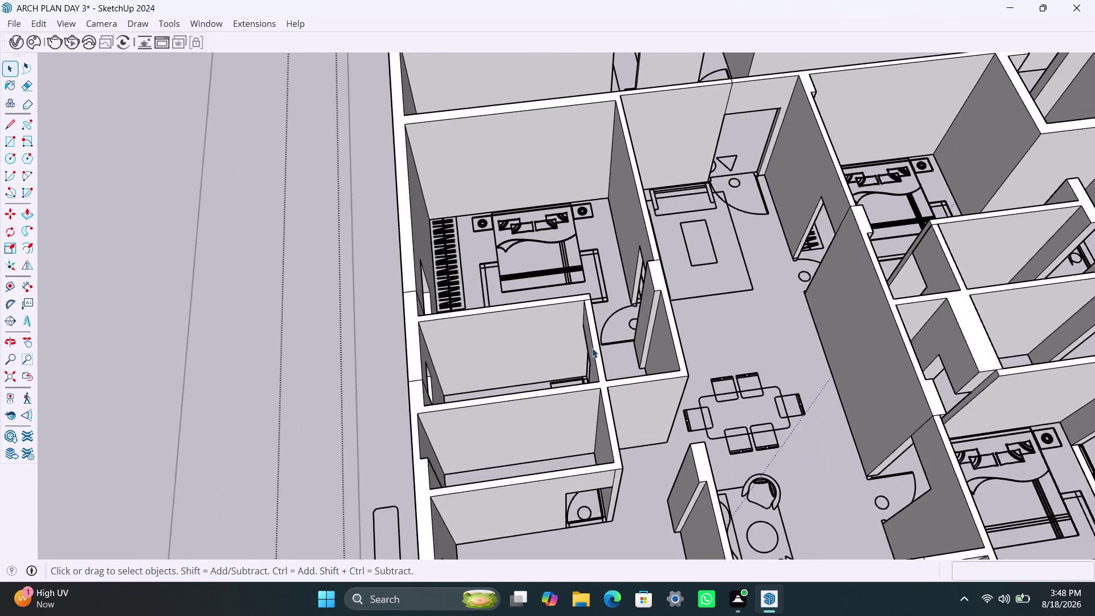
scroll(up, 3)
scroll(up, 3)
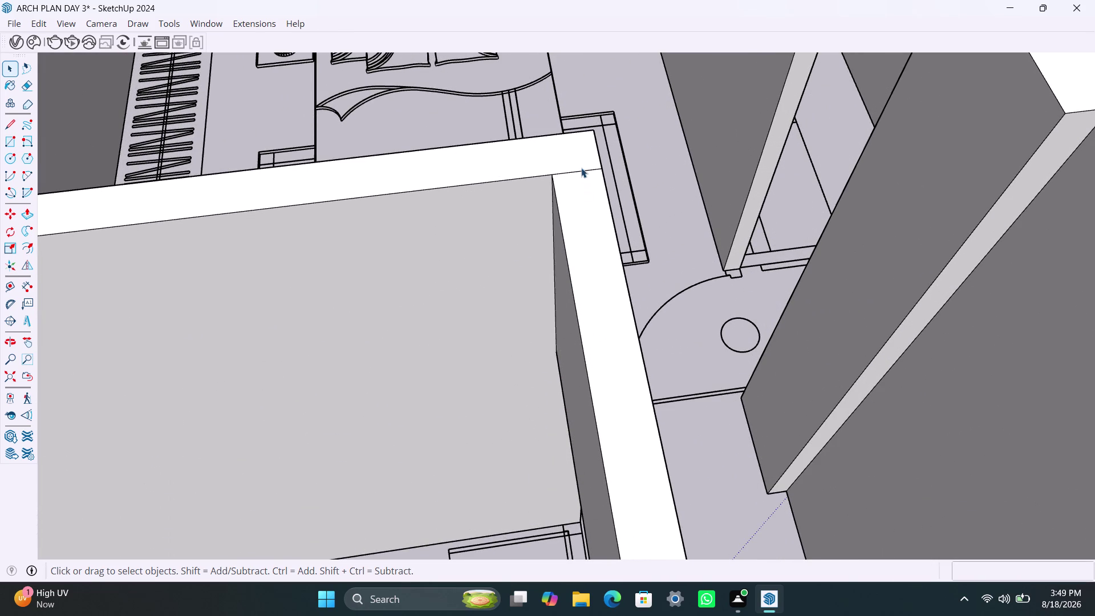
Inspect the geometry connected to the wall corner and delete the short corner edge.
click(584, 171)
triple_click(584, 170)
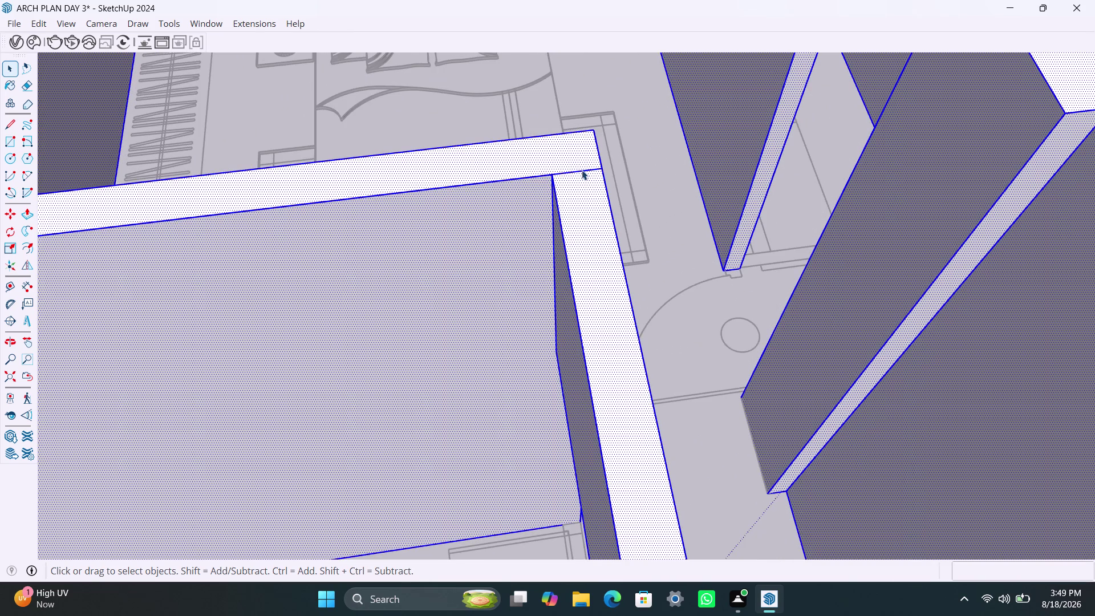
click(583, 171)
key(Delete)
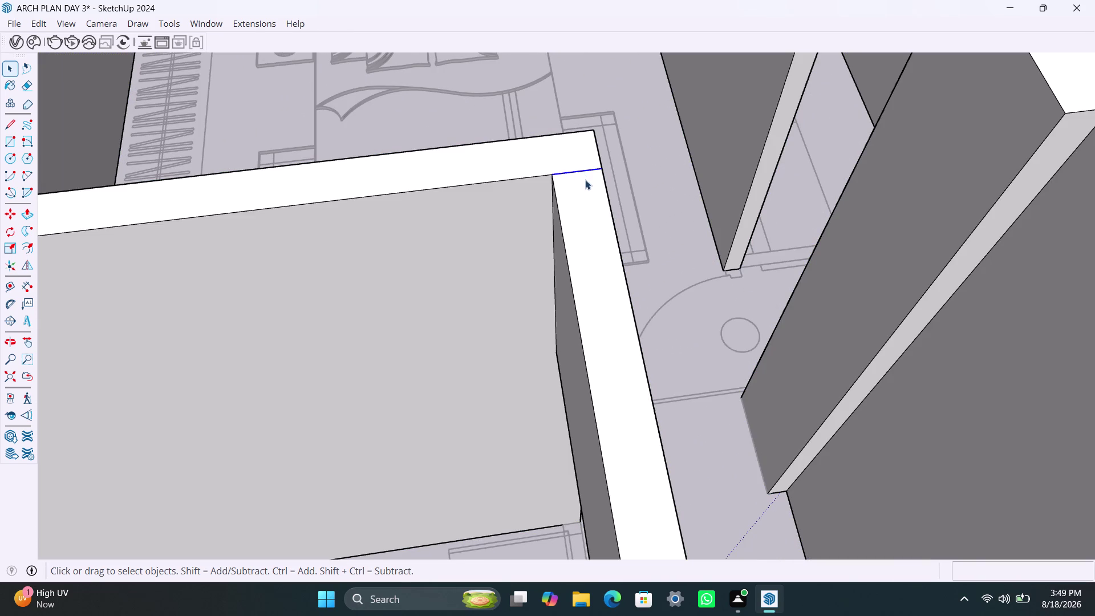
Pull back to the whole floor plan and orbit to a higher view.
scroll(down, 3)
middle_drag(632, 395, 256, 296)
scroll(down, 3)
scroll(up, 3)
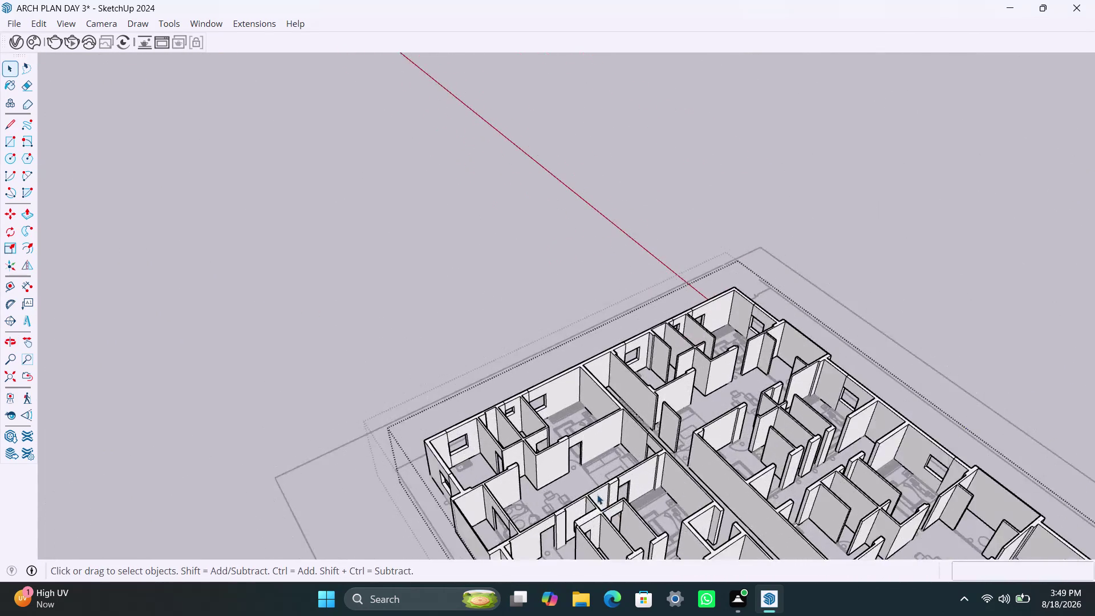
scroll(up, 3)
scroll(up, 3)
middle_drag(654, 488, 584, 374)
scroll(down, 3)
middle_drag(682, 455, 606, 363)
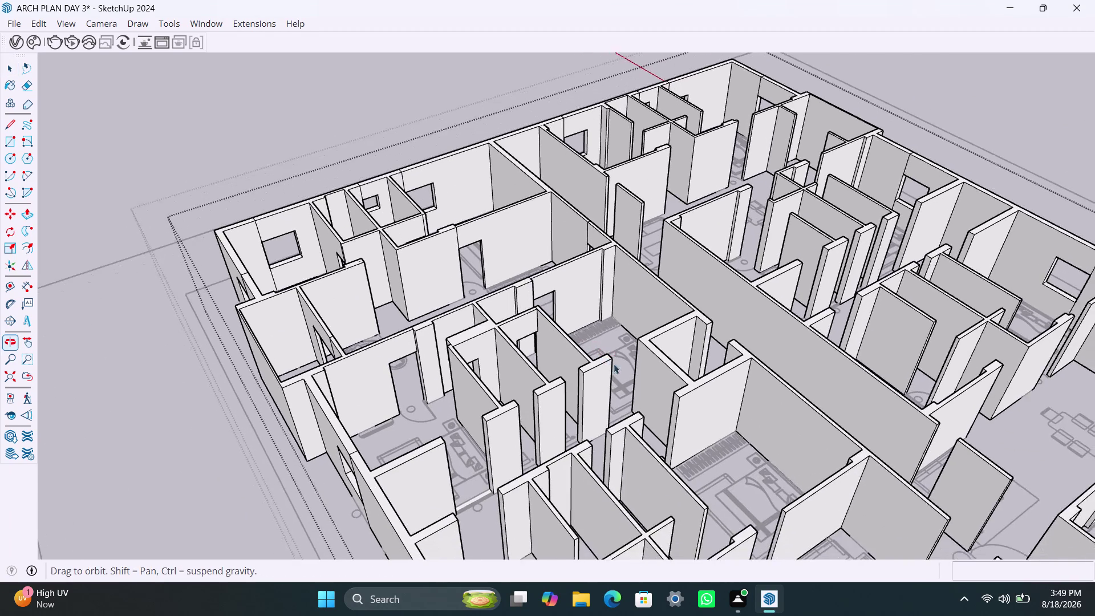
scroll(up, 3)
Close in on the bedroom partition wall and select the top edge at its end.
middle_drag(658, 407, 522, 471)
scroll(down, 3)
middle_drag(498, 450, 498, 449)
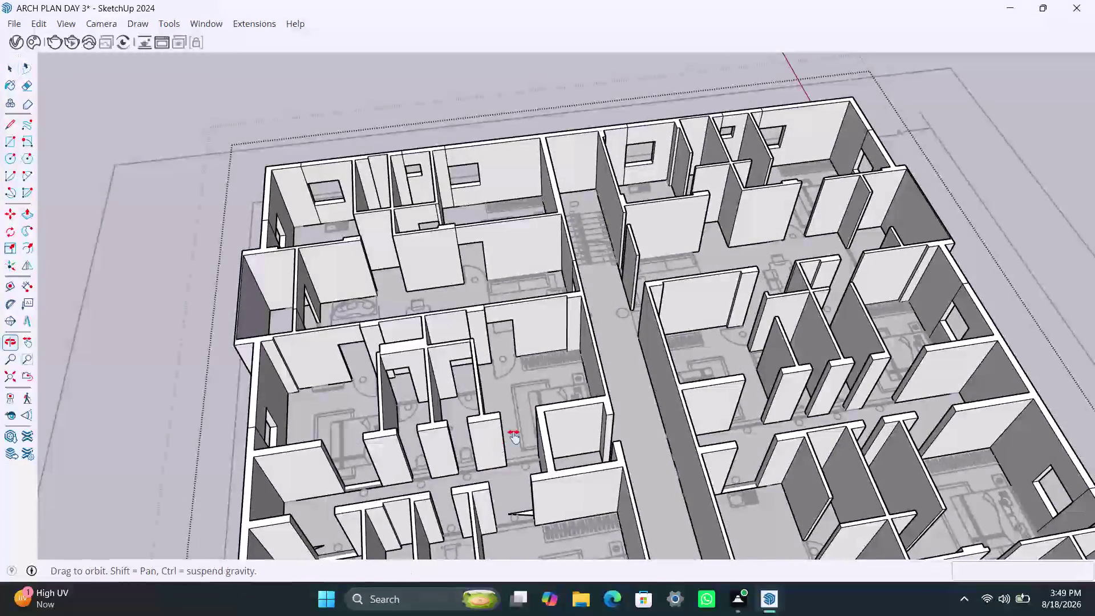
middle_drag(497, 449, 712, 397)
scroll(up, 3)
middle_drag(573, 428, 534, 440)
scroll(up, 3)
middle_drag(554, 423, 517, 443)
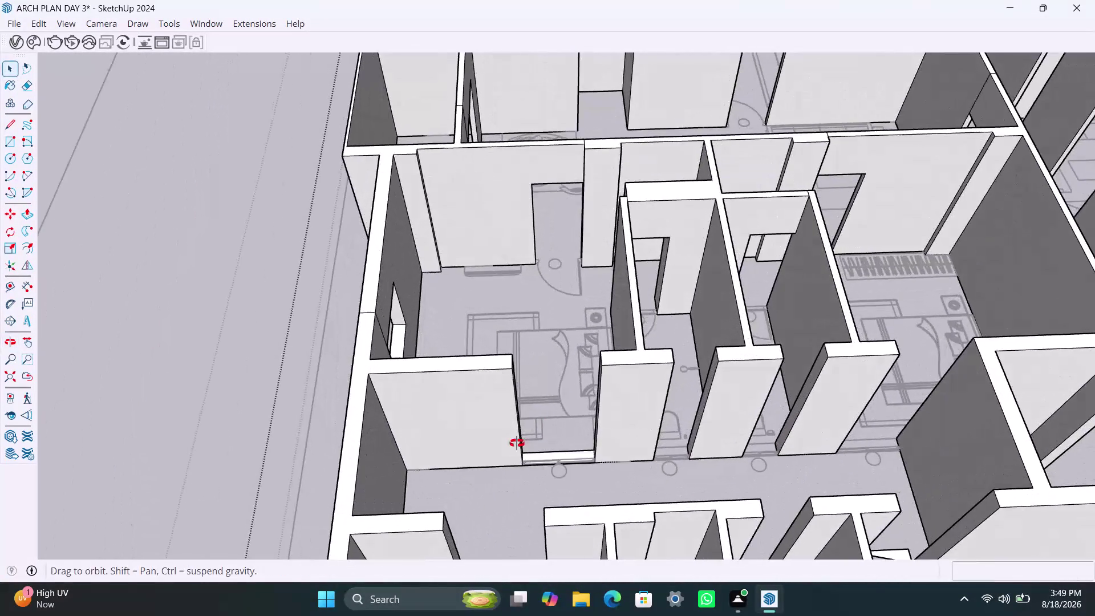
middle_drag(516, 443, 466, 461)
scroll(up, 3)
middle_drag(503, 387, 457, 396)
scroll(up, 3)
click(490, 321)
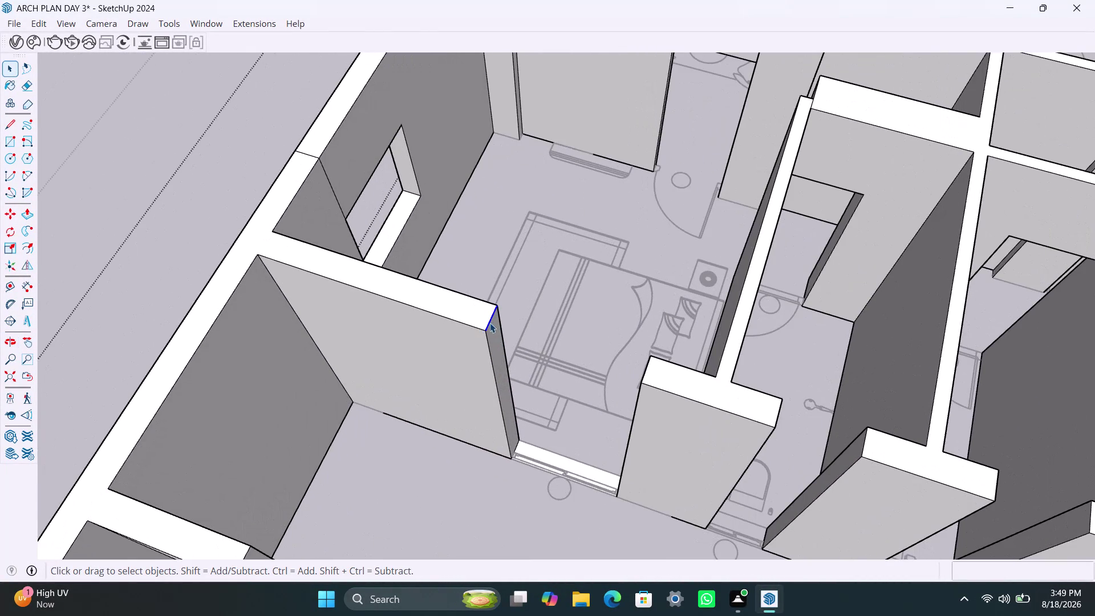
Copy the wall-end top edge 3' down the wall end.
key(m)
drag(485, 332, 485, 341)
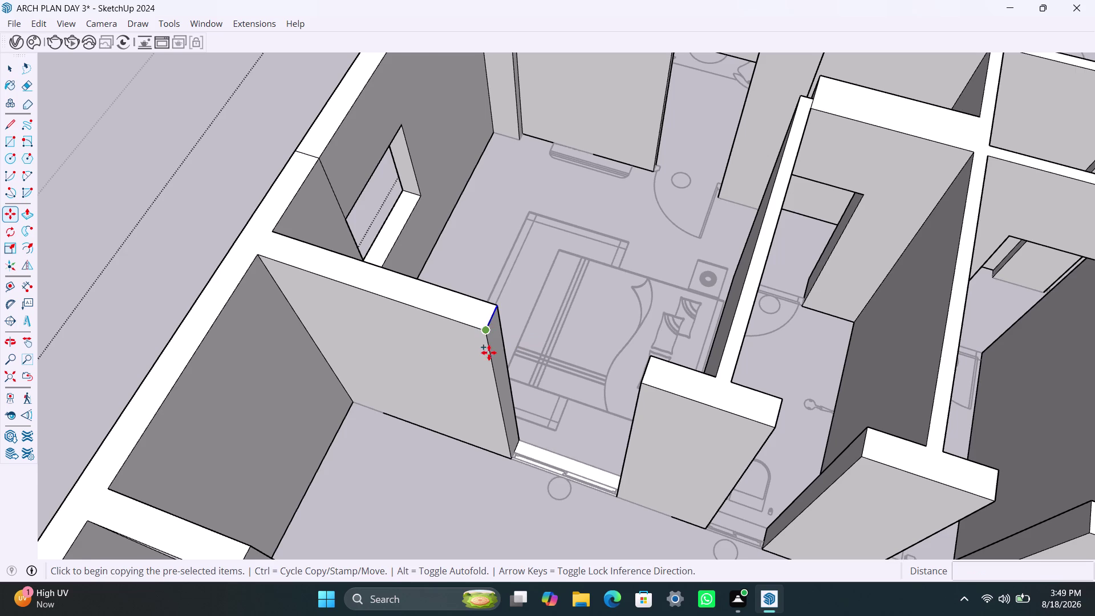
drag(485, 340, 490, 356)
text(3')
key(Return)
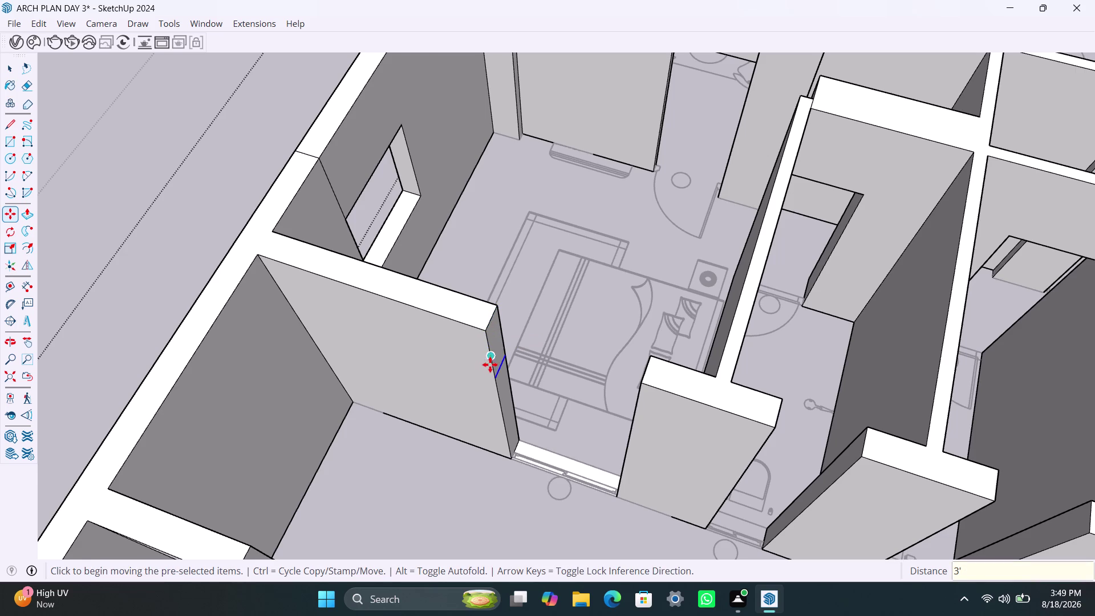
Place a second edge copy 4' lower and clear the selection.
key(m)
drag(493, 378, 500, 410)
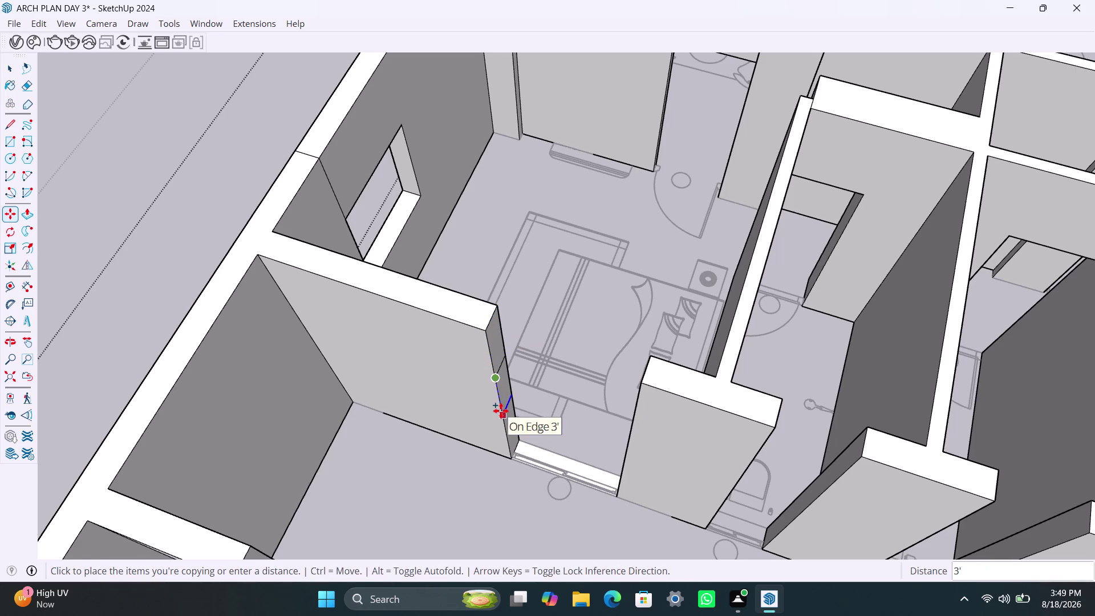
key(4)
key(apostrophe)
key(Return)
key(space)
click(493, 351)
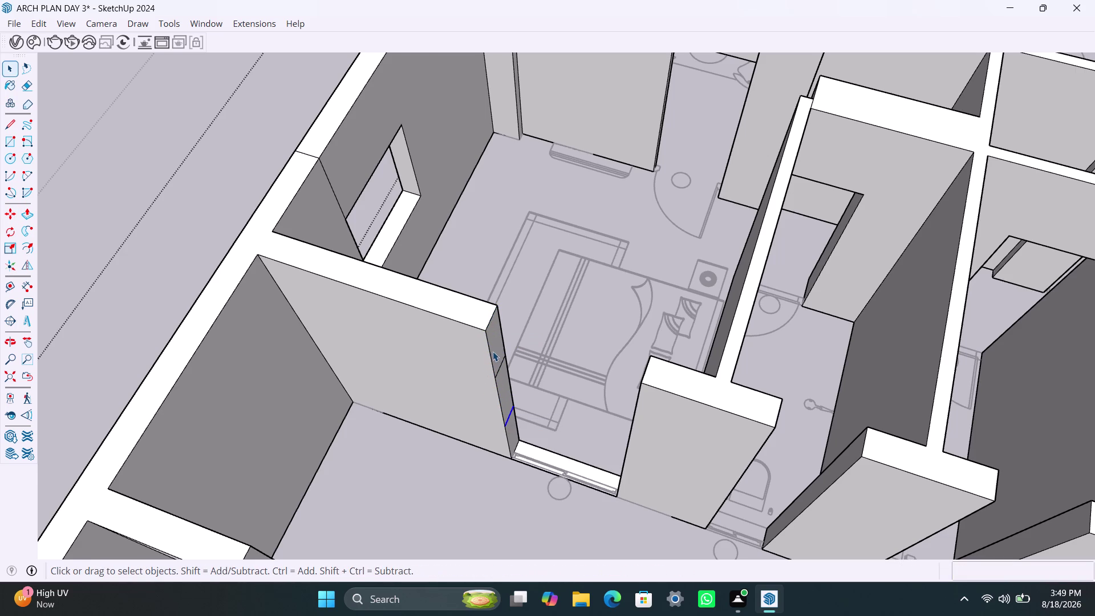
Push/Pull the wall panel between the two edges through to cut the opening.
key(p)
click(493, 352)
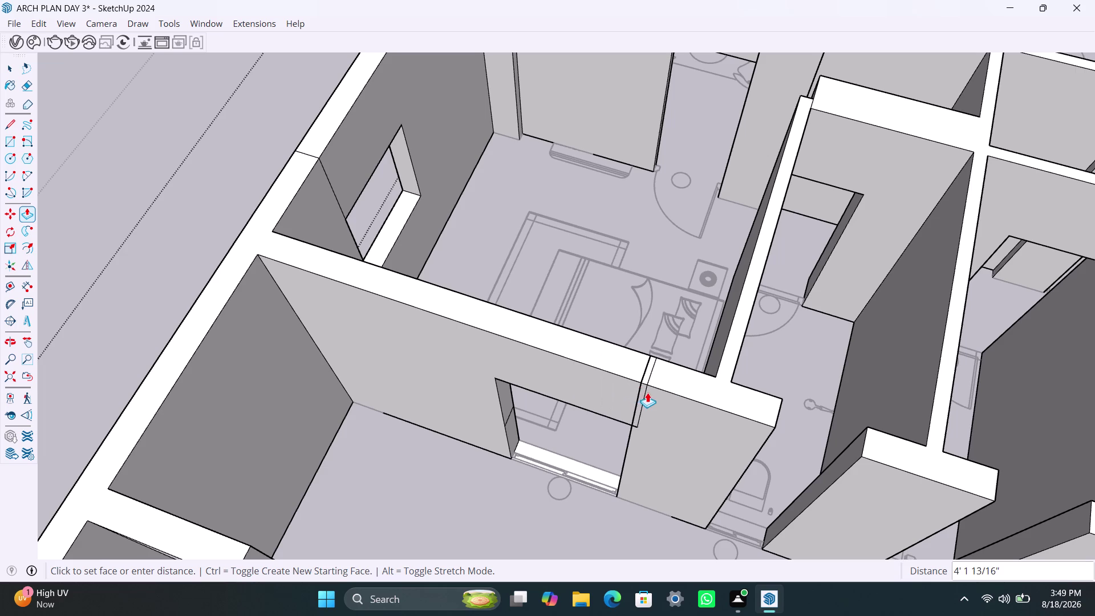
click(638, 394)
double_click(516, 437)
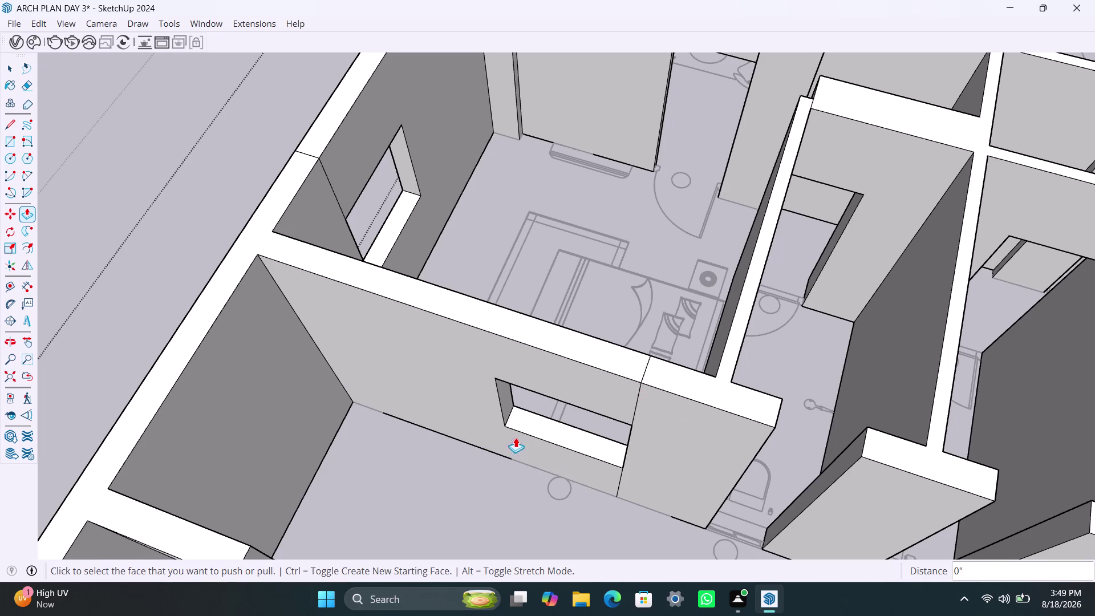
Orbit toward the neighbouring bathroom partition walls.
scroll(down, 3)
middle_drag(599, 469, 548, 449)
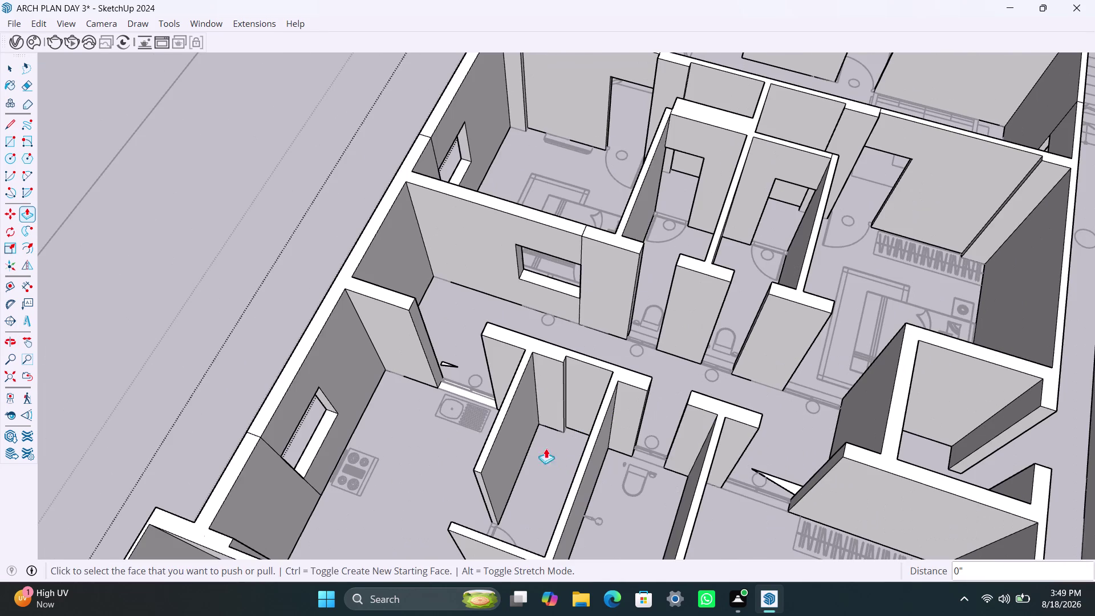
middle_drag(548, 449, 482, 428)
scroll(up, 3)
middle_drag(642, 300, 489, 384)
scroll(up, 3)
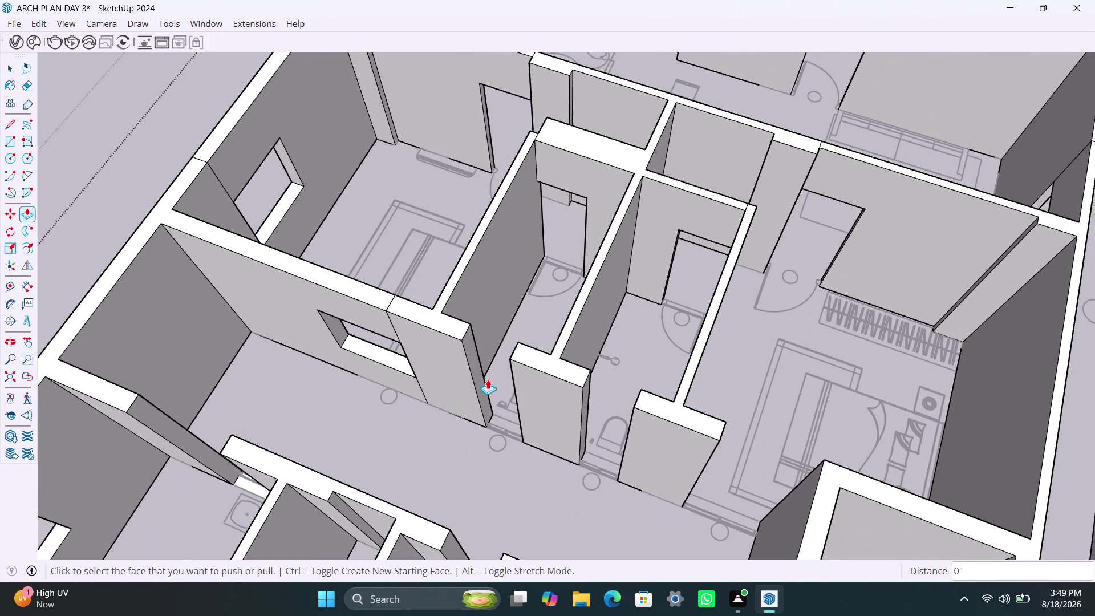
scroll(up, 3)
key(space)
Select the next wall end's top edge and copy it 2' down.
click(455, 318)
key(m)
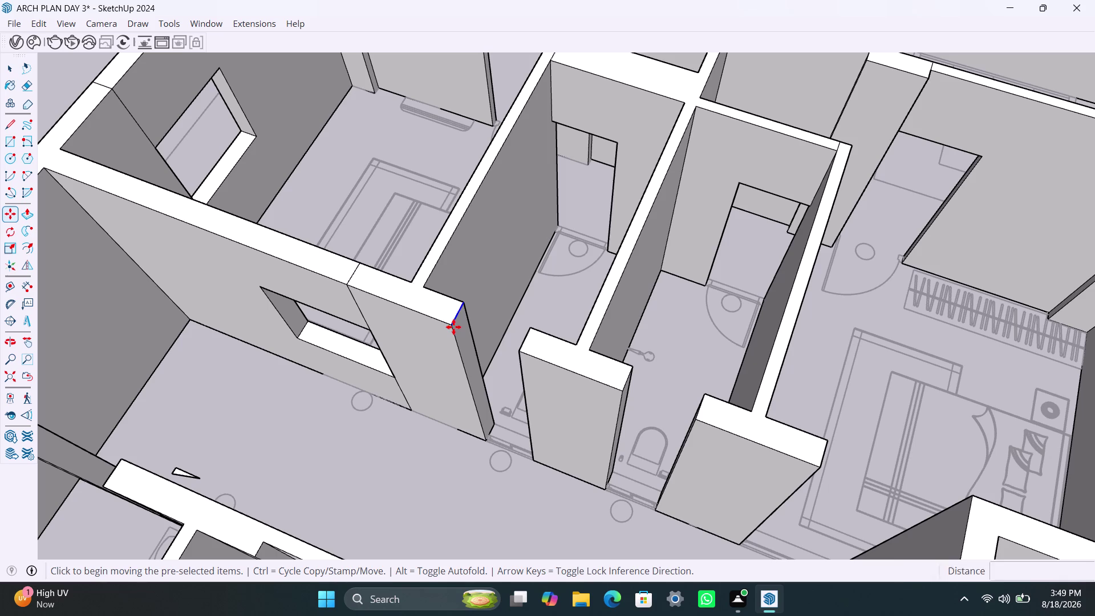
click(453, 331)
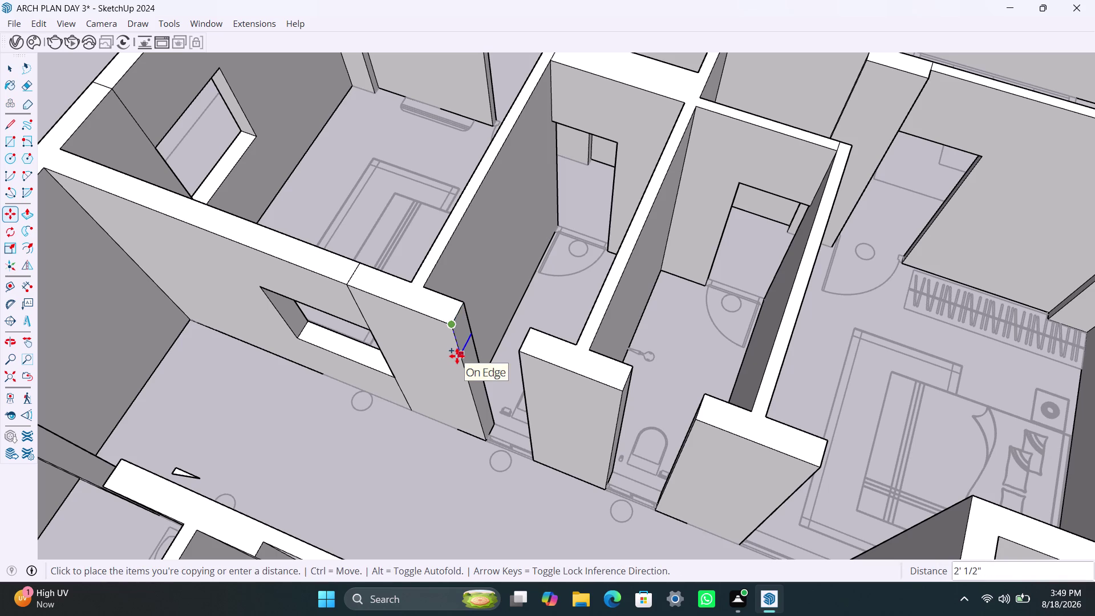
text(2')
key(Return)
Attempt another 2' edge copy, undo it, and reselect the new edge.
key(m)
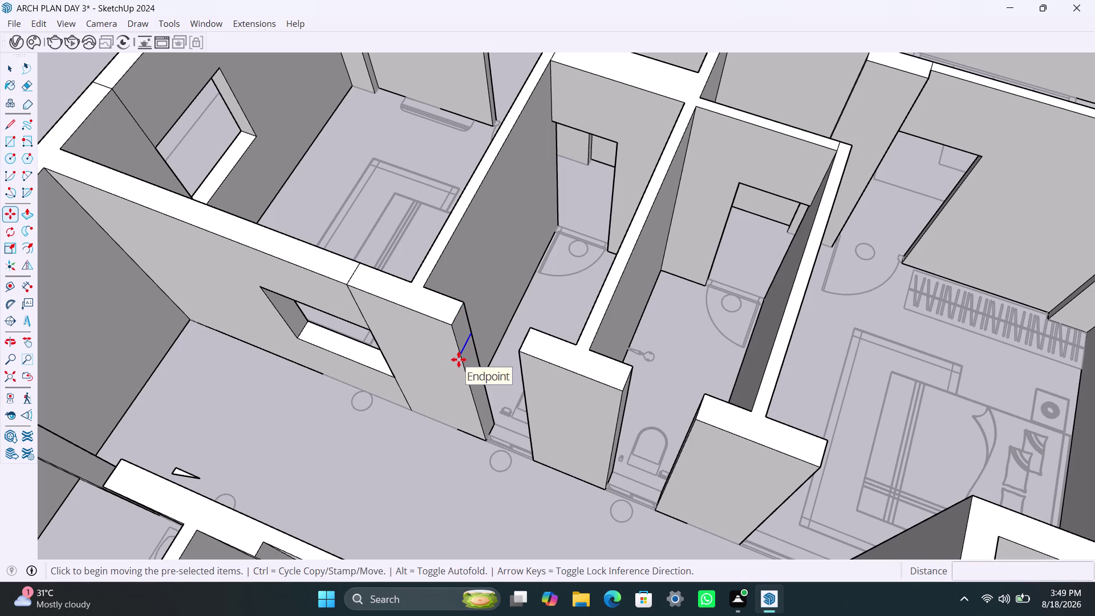
click(464, 361)
text(2)
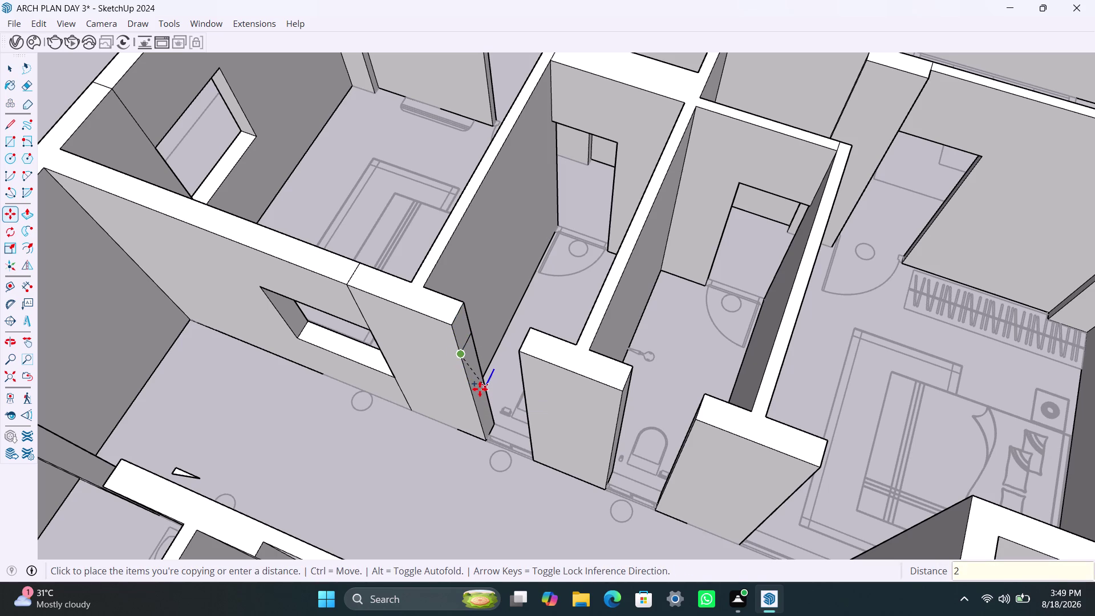
text(')
key(Return)
key(ctrl+z)
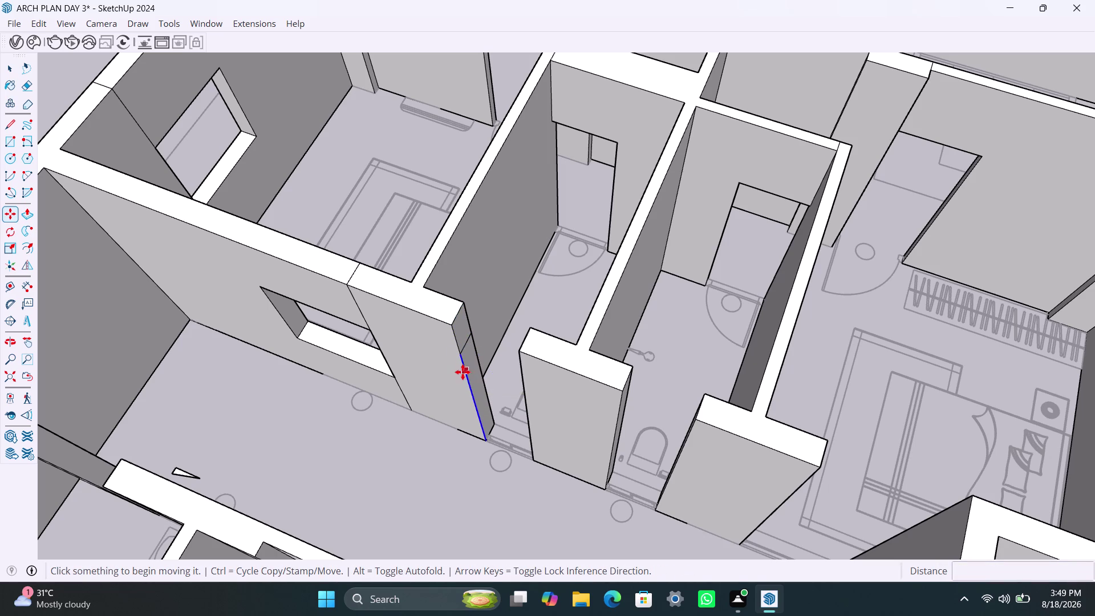
click(459, 357)
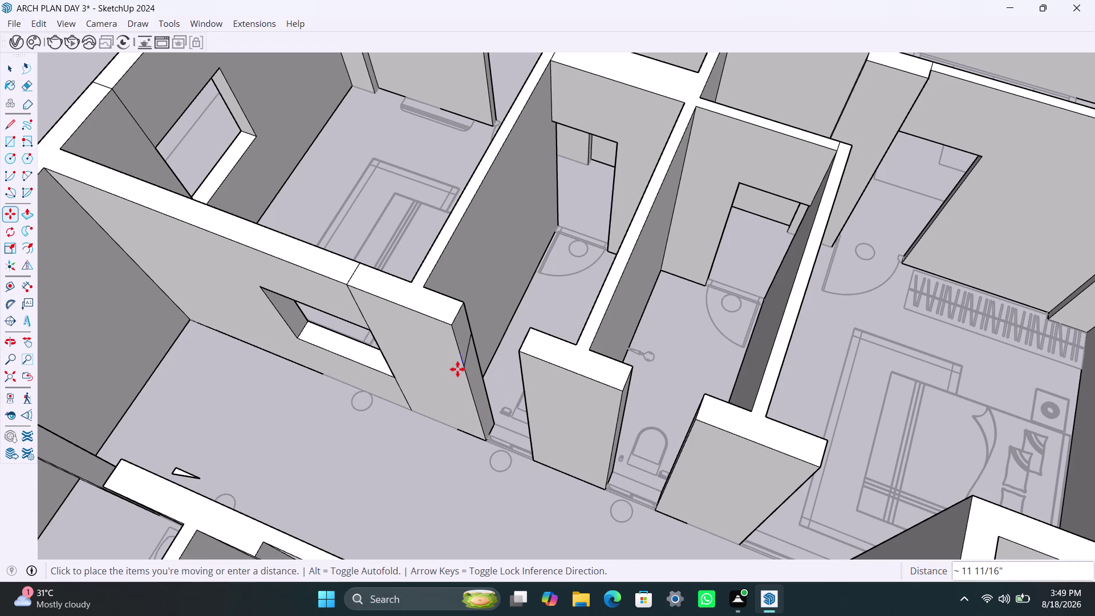
key(m)
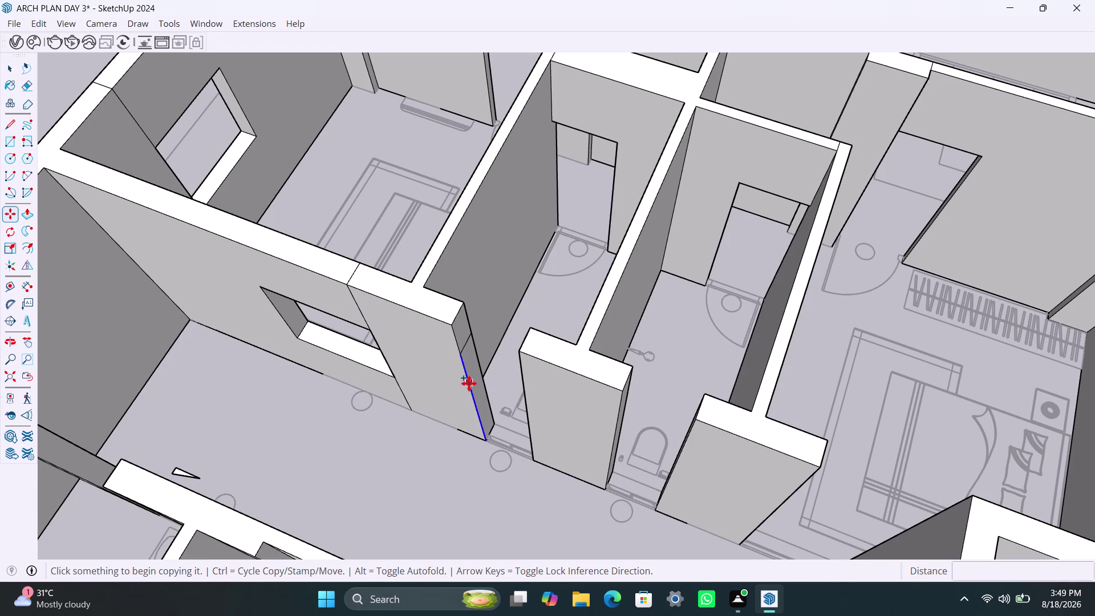
key(space)
click(467, 345)
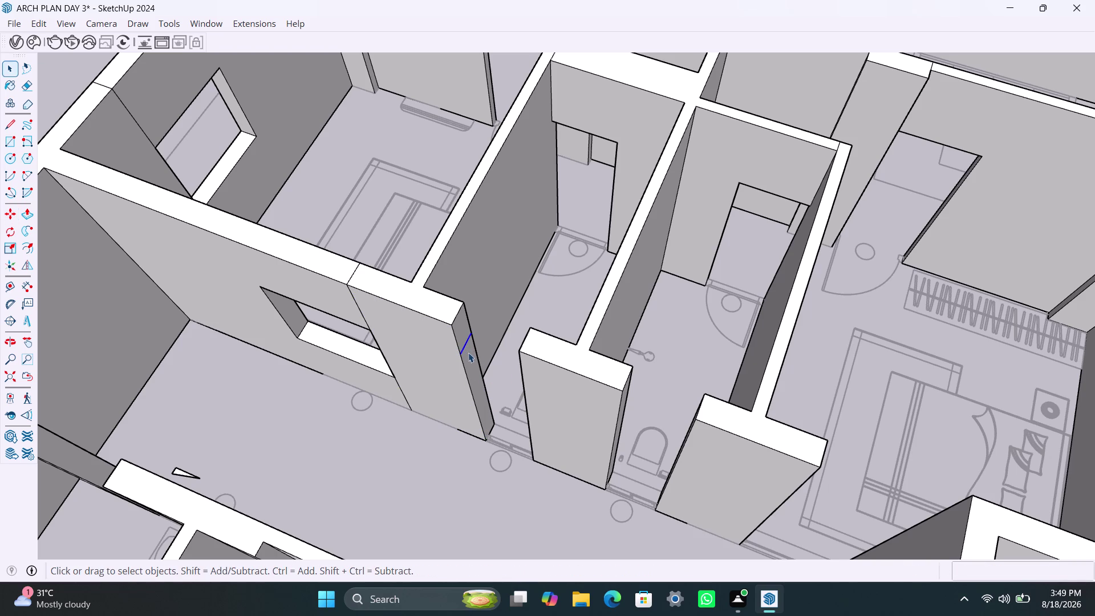
Copy the edge another 2' down and select the face between the edges.
key(m)
click(465, 362)
text(2)
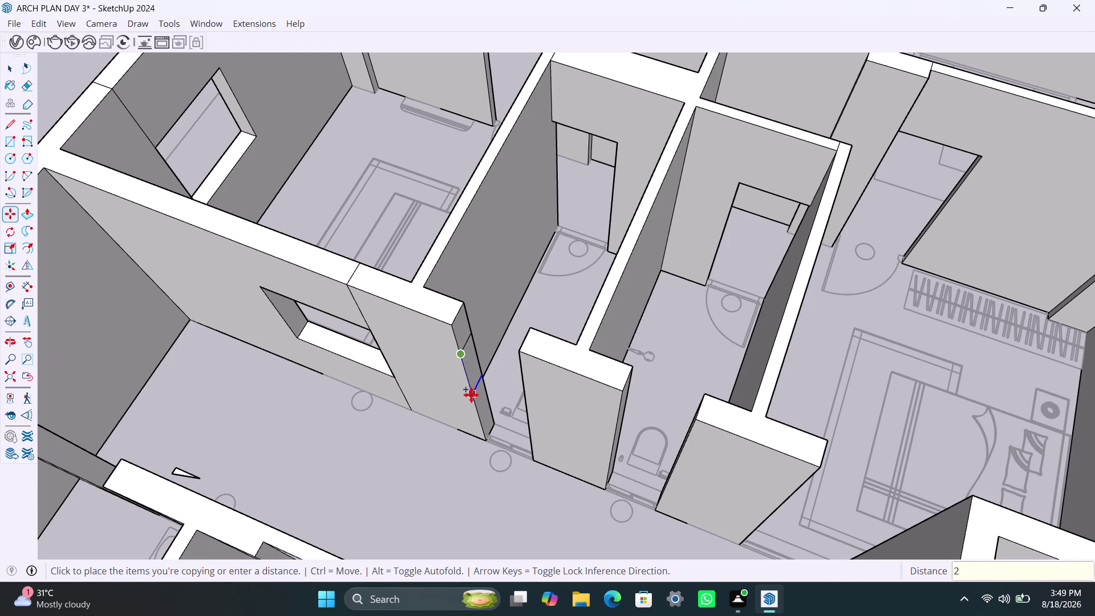
text(')
key(Return)
key(space)
click(459, 324)
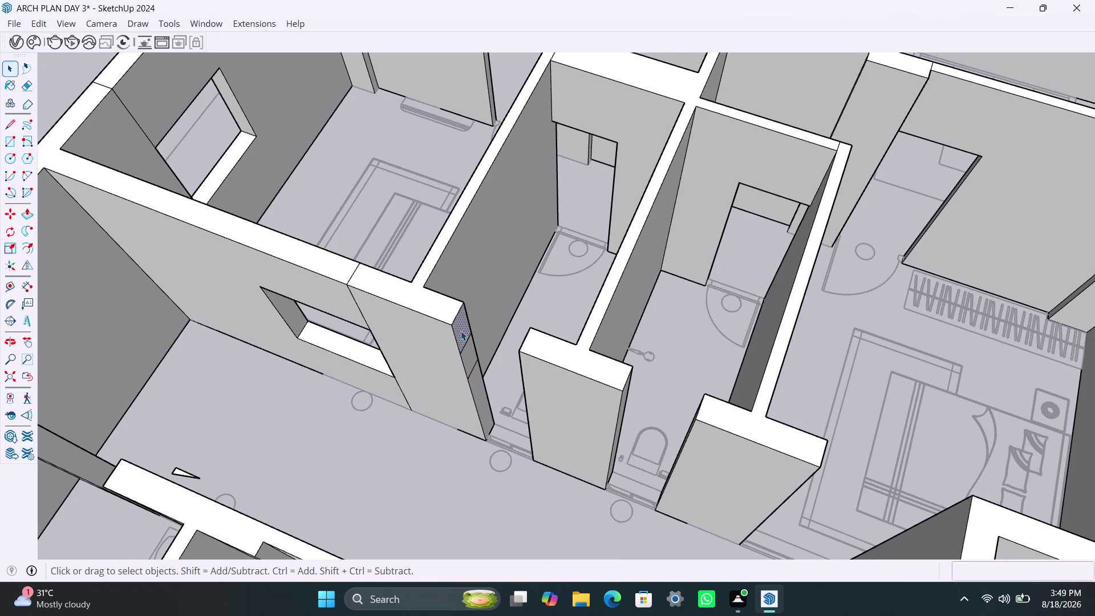
Push/Pull the selected face through the wall to open the doorway.
key(p)
click(461, 331)
click(521, 364)
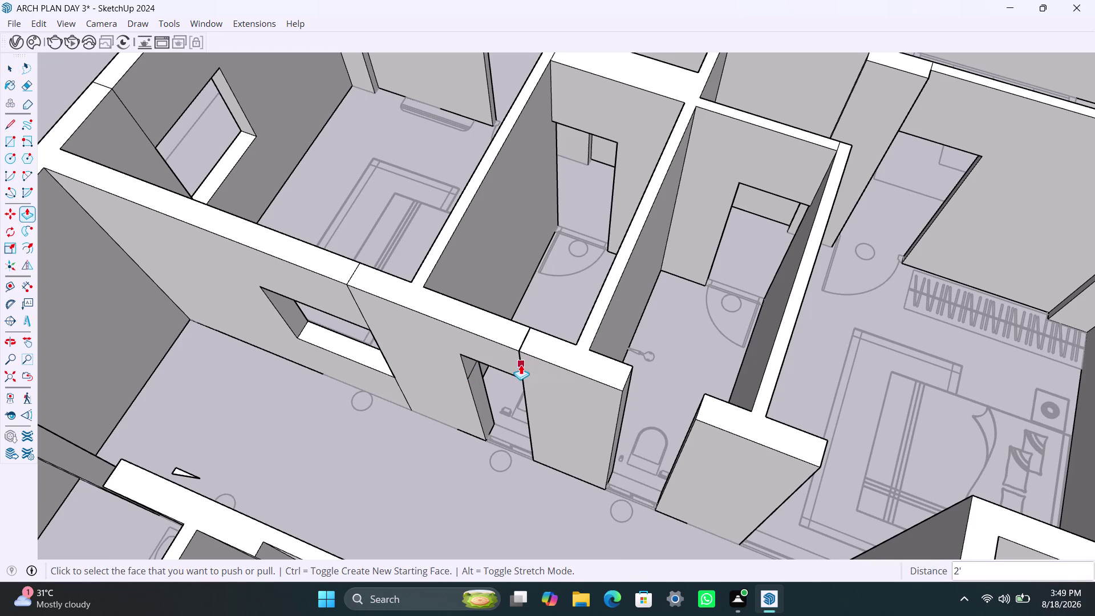
double_click(481, 398)
scroll(down, 3)
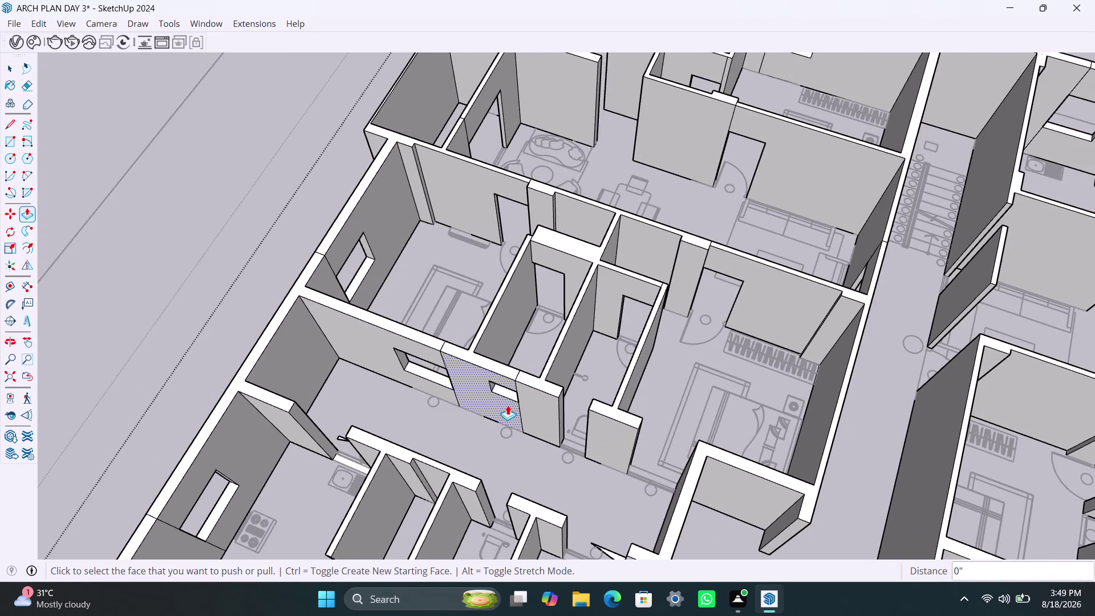
middle_drag(507, 405, 470, 371)
scroll(up, 3)
middle_drag(512, 384, 449, 383)
Copy the first wall end's edge twice, 2' apart each time, to mark the doorway.
scroll(up, 3)
key(space)
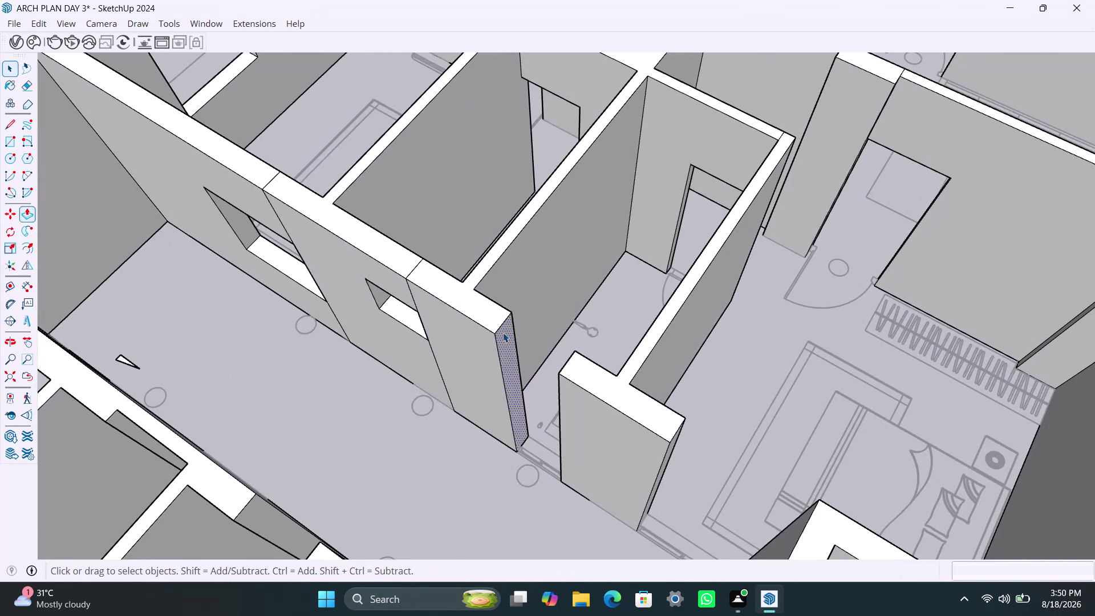
click(501, 327)
key(m)
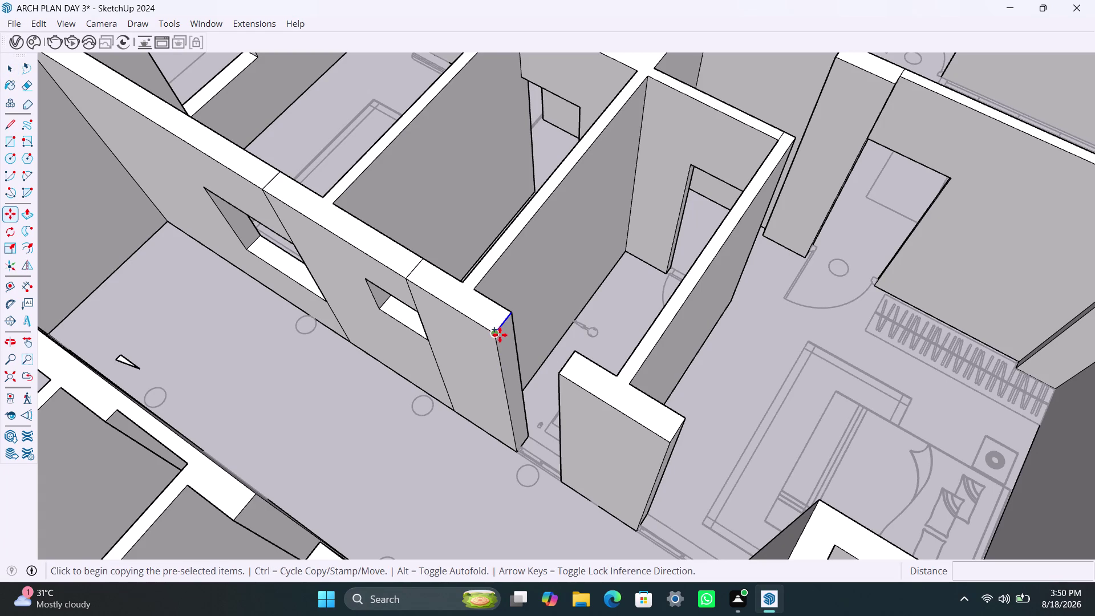
click(499, 335)
text(2')
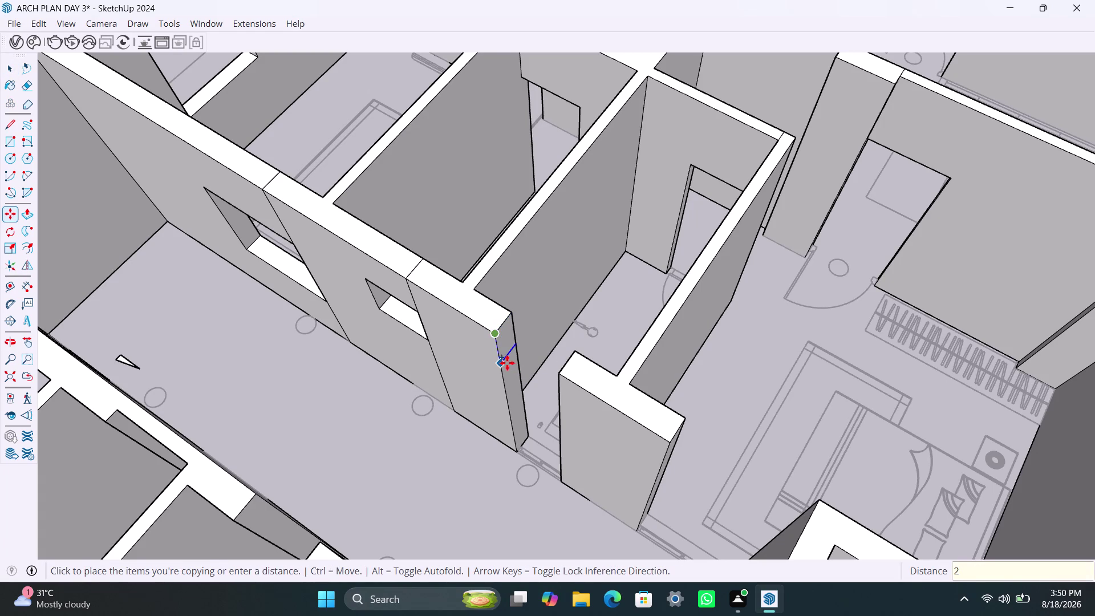
key(Return)
key(m)
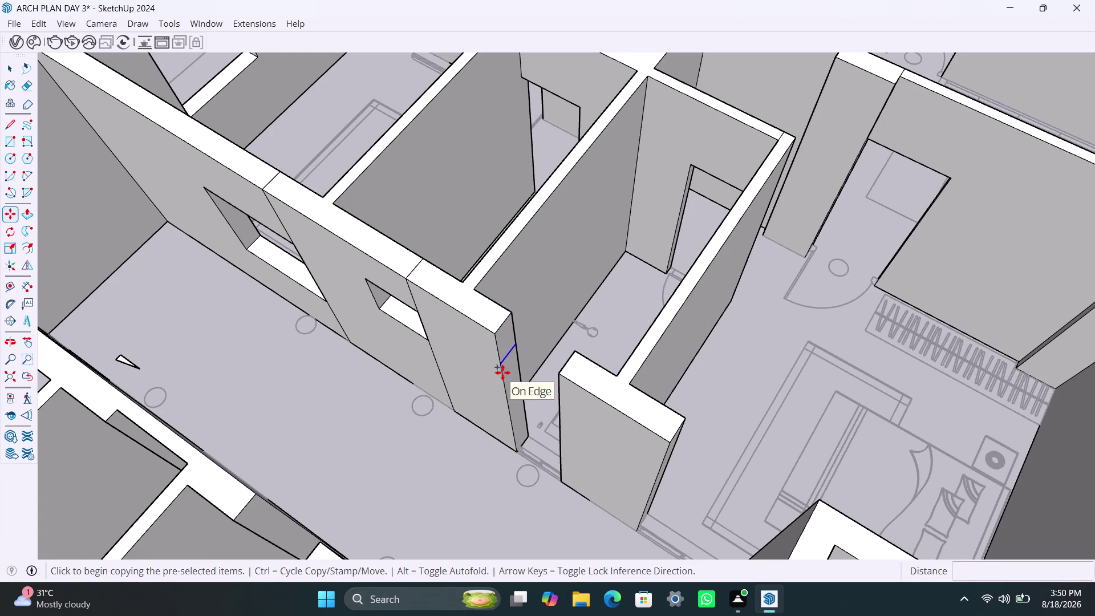
click(503, 366)
text(2')
key(Return)
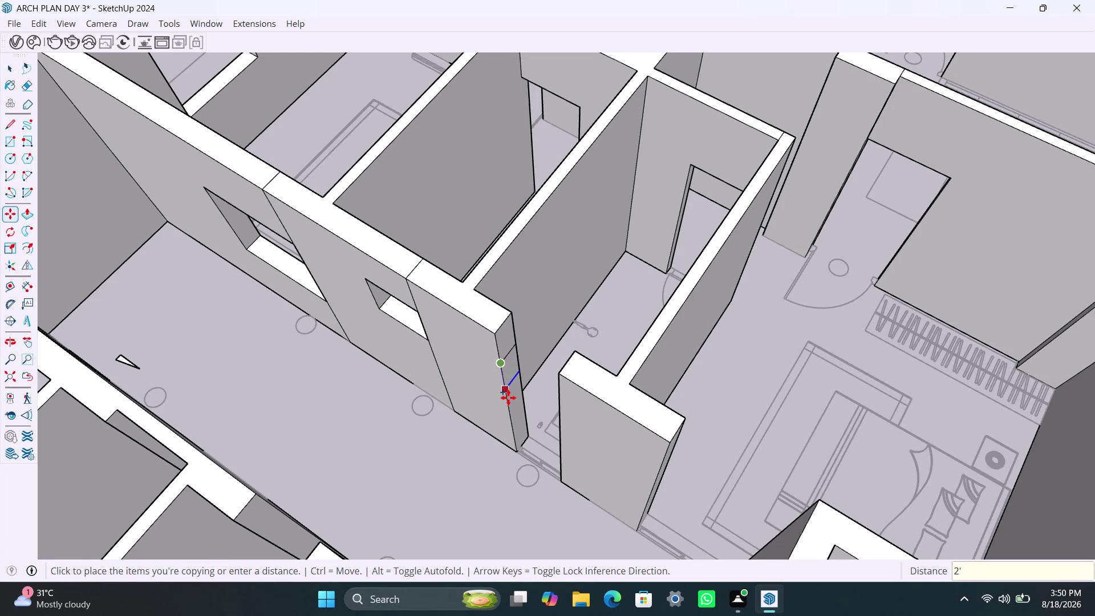
Push the face between the 2' edges through the wall to open the doorway.
key(space)
click(501, 343)
key(p)
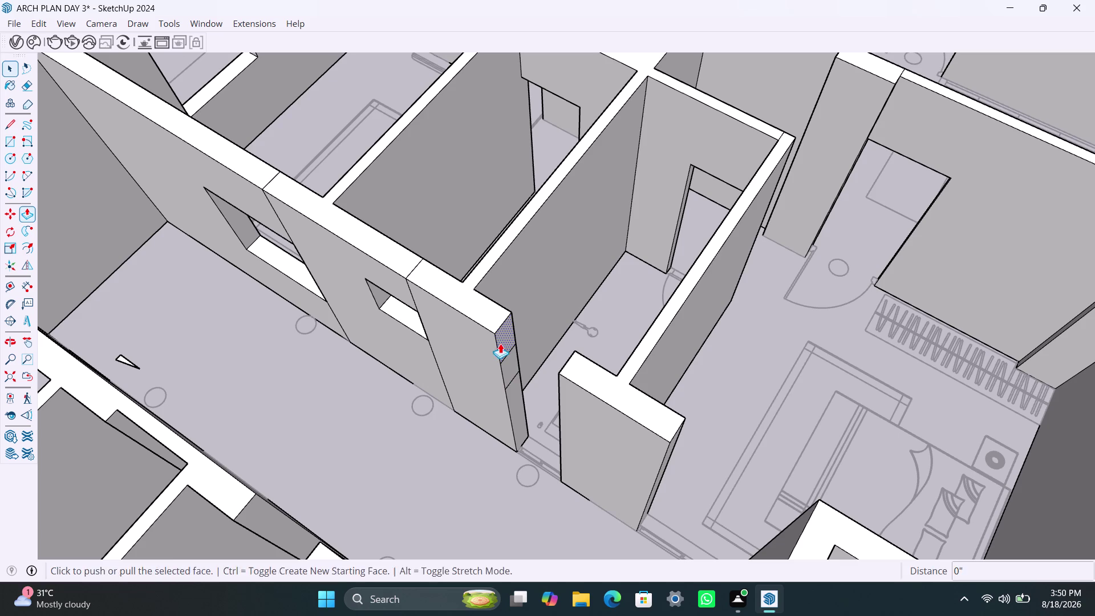
click(500, 344)
click(565, 392)
double_click(517, 412)
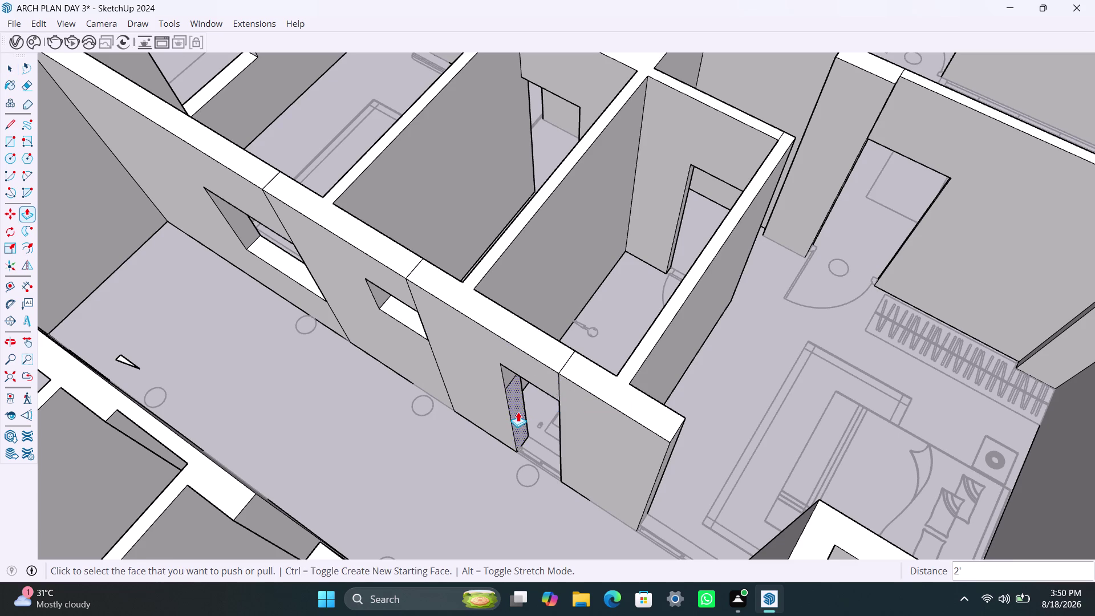
On the next wall end, copy the top edge down at 3' and 4'.
scroll(down, 3)
middle_drag(555, 414, 514, 386)
scroll(up, 3)
middle_drag(540, 397, 504, 396)
scroll(up, 3)
middle_drag(528, 430, 583, 465)
scroll(up, 3)
middle_drag(595, 427, 564, 421)
key(space)
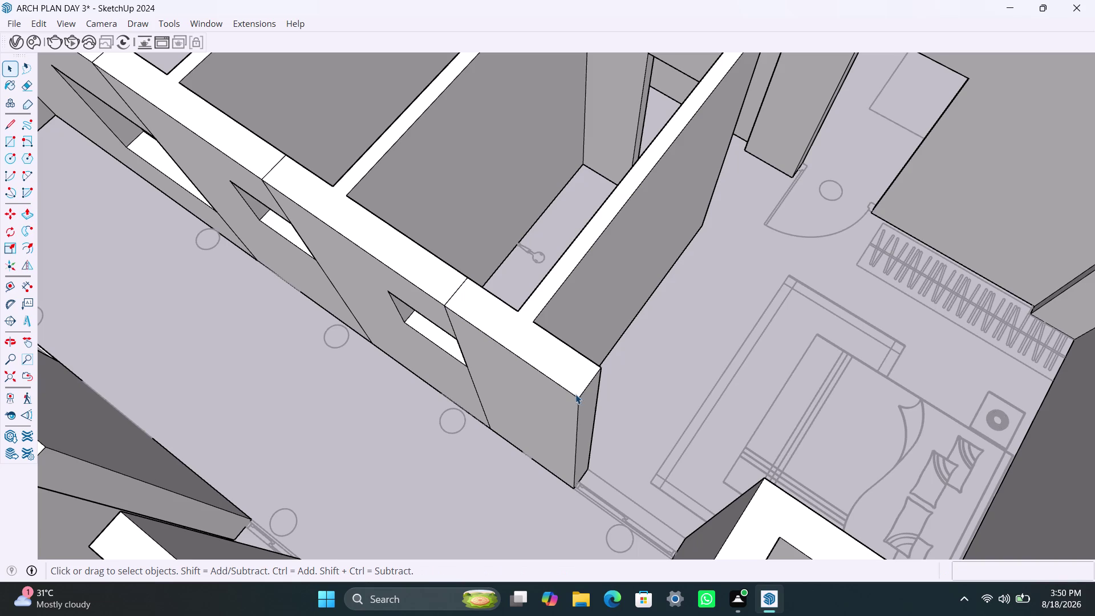
click(584, 394)
key(m)
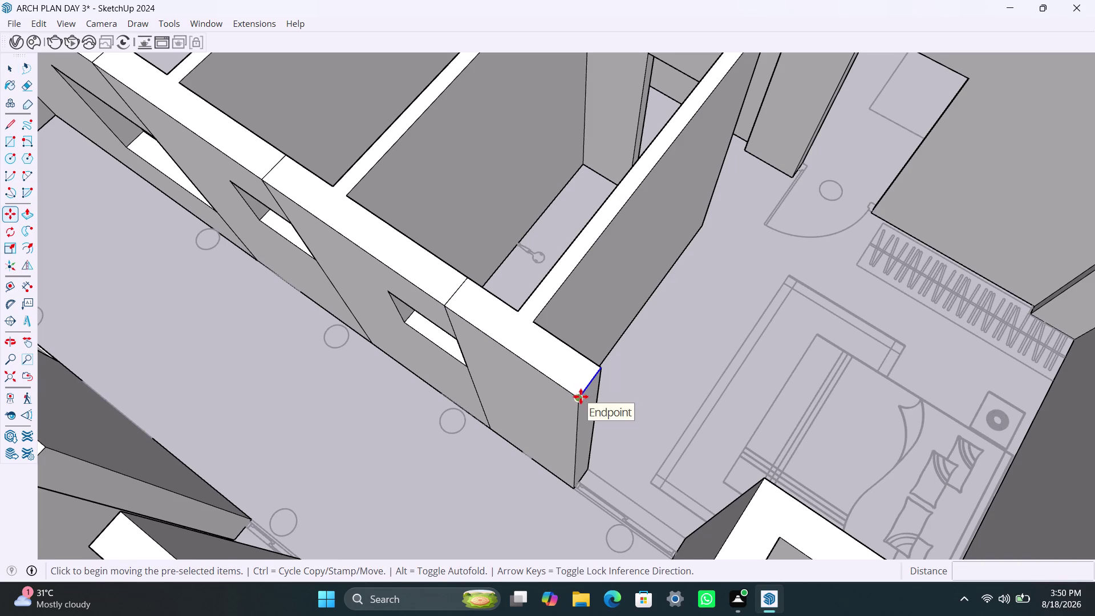
click(576, 403)
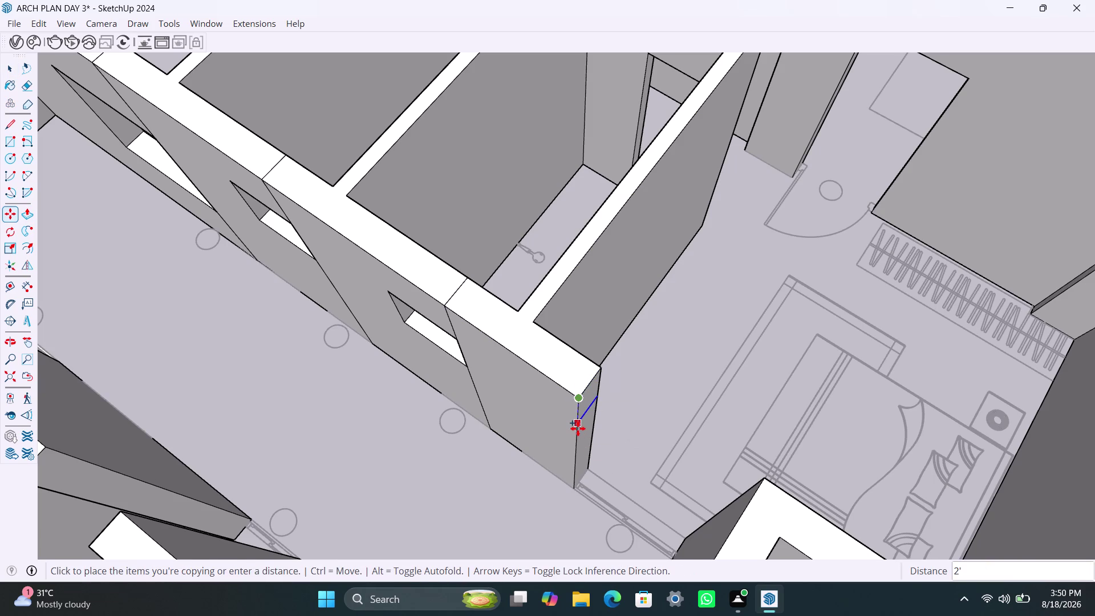
text(3')
key(Return)
key(m)
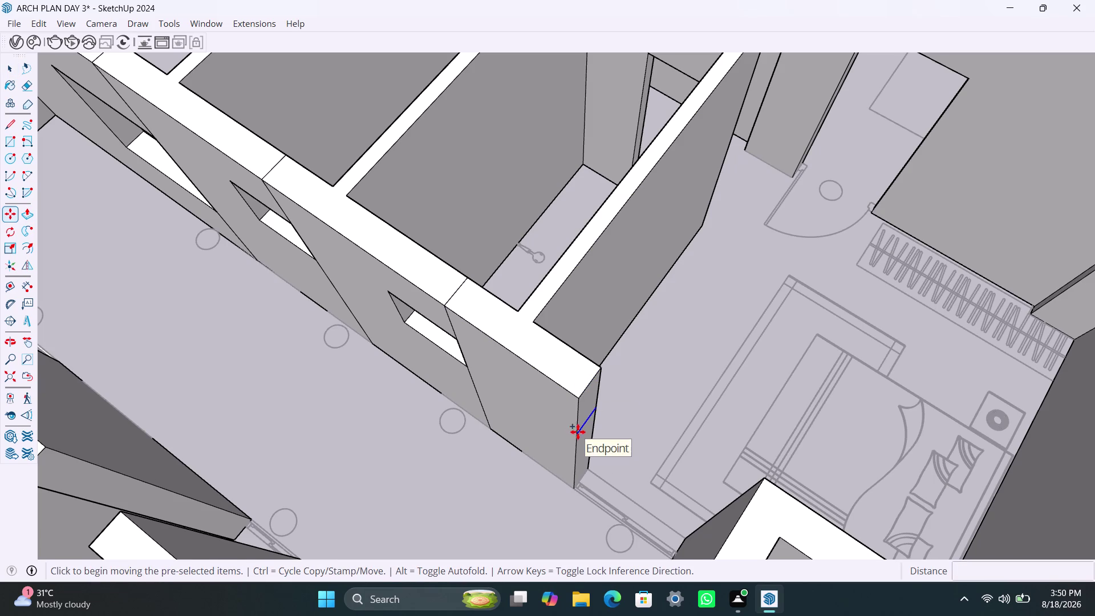
drag(579, 432, 575, 445)
text(4')
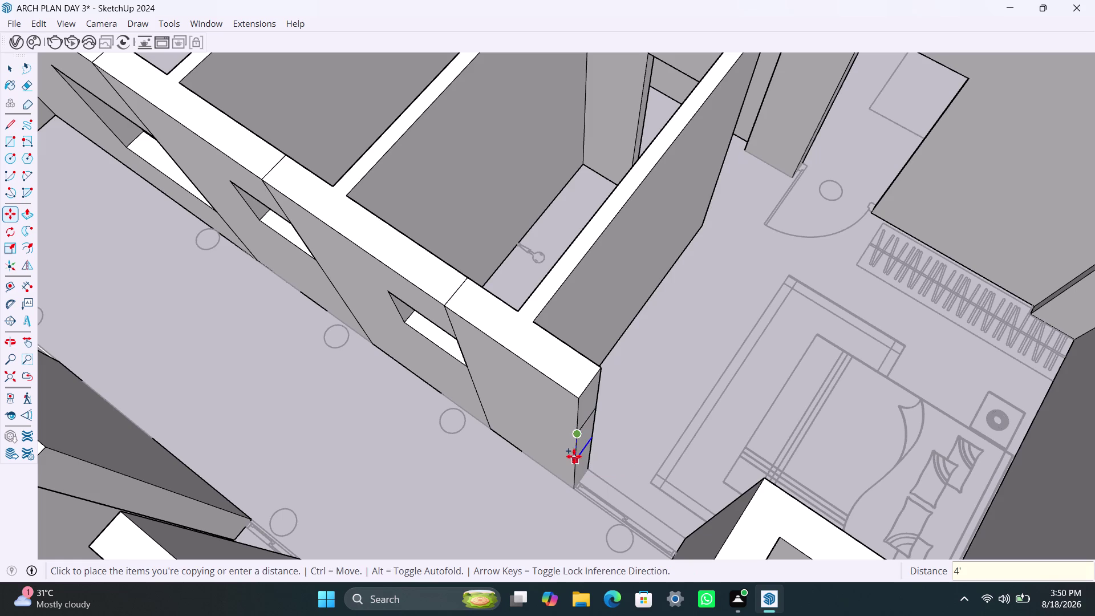
key(Return)
Push the face between the 3' and 4' edges through to the facing partition.
key(space)
click(585, 408)
key(p)
click(586, 408)
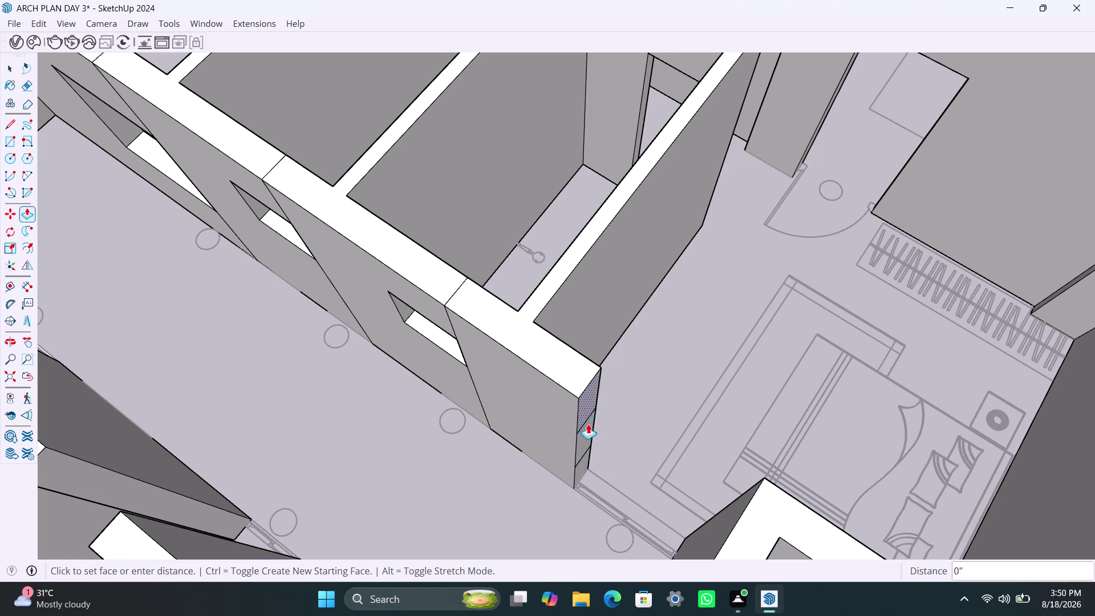
click(748, 506)
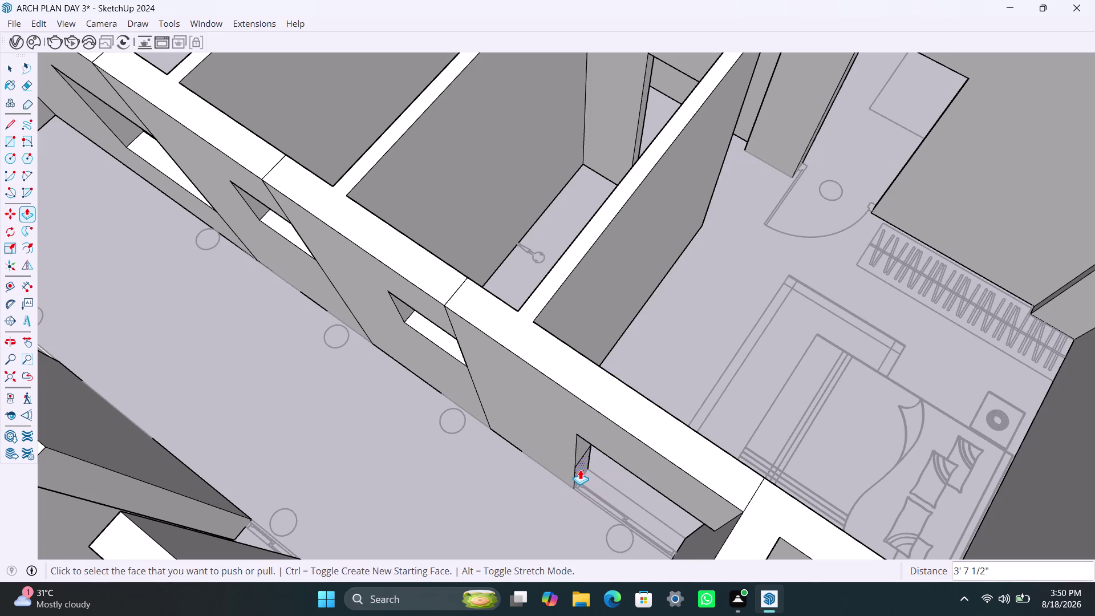
double_click(580, 470)
scroll(down, 3)
Orbit across the floor plan to the bedroom partition's wall end.
scroll(down, 3)
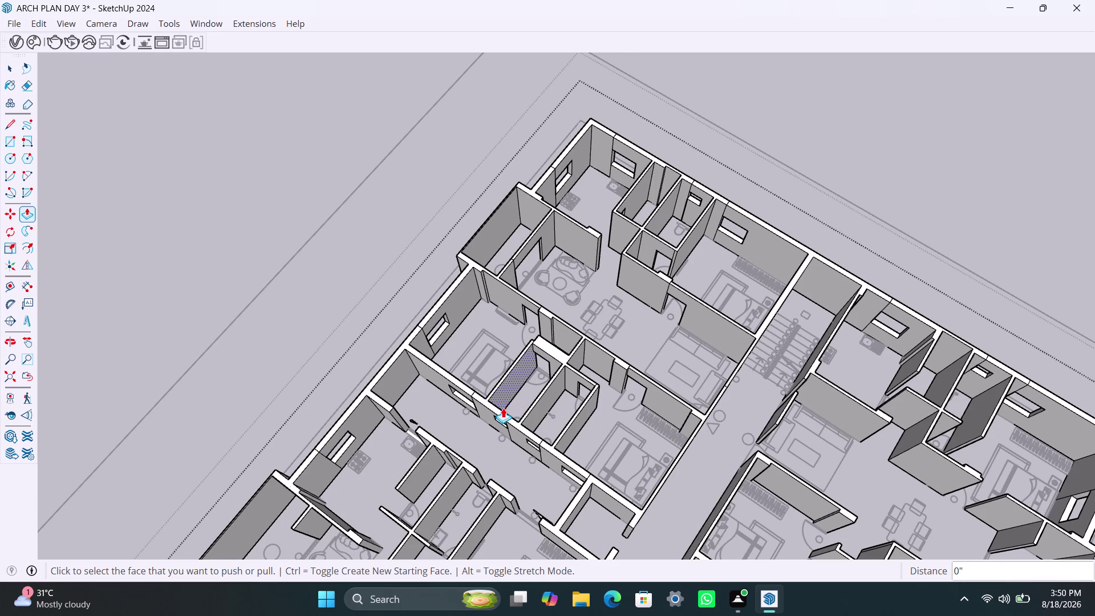
middle_drag(505, 408, 830, 455)
scroll(up, 3)
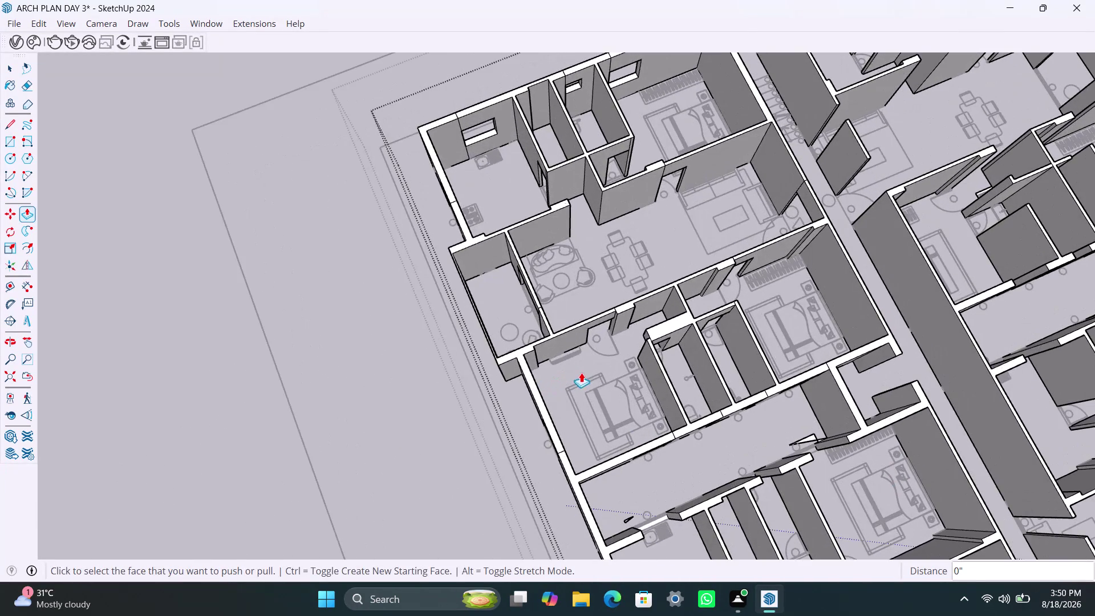
middle_drag(625, 380, 817, 395)
scroll(up, 3)
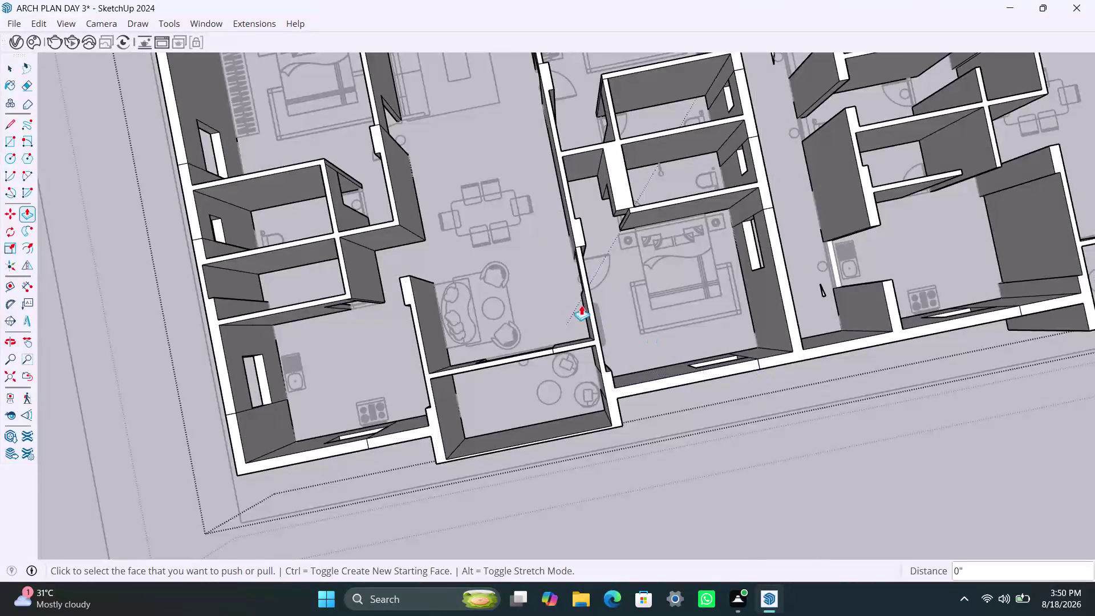
scroll(down, 3)
middle_drag(645, 248, 695, 192)
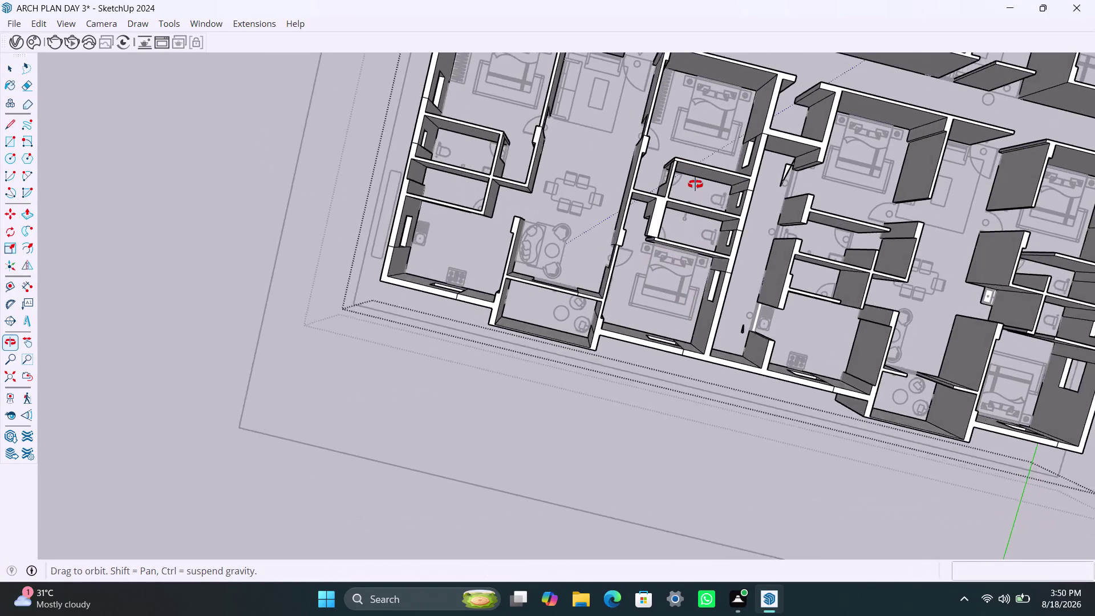
middle_drag(695, 192, 670, 127)
scroll(up, 3)
scroll(up, 3)
key(space)
key(space)
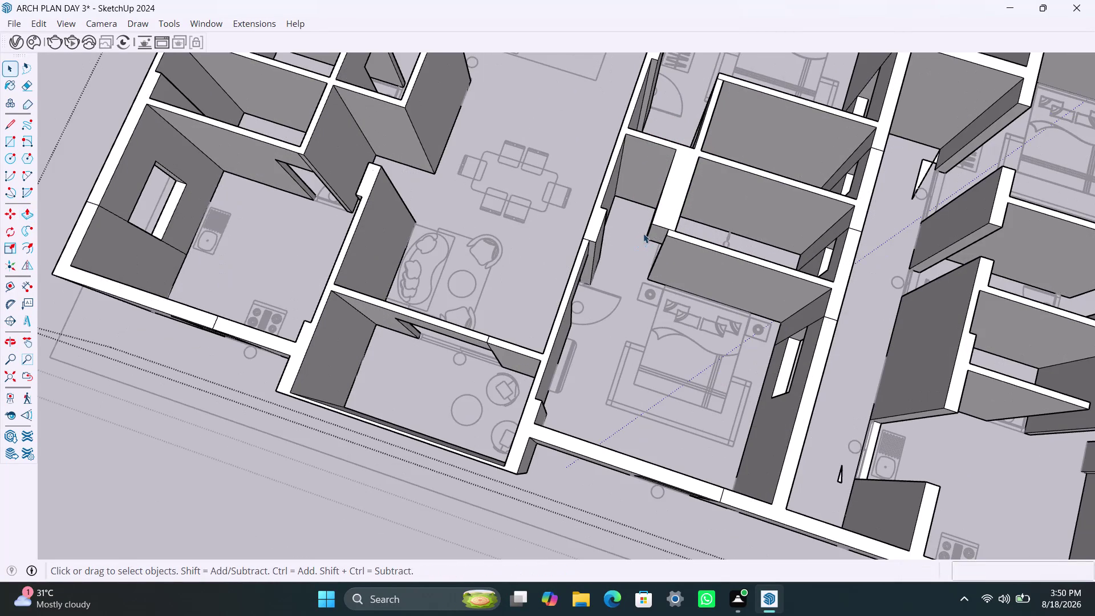
key(space)
scroll(down, 3)
middle_drag(633, 265, 847, 202)
scroll(up, 3)
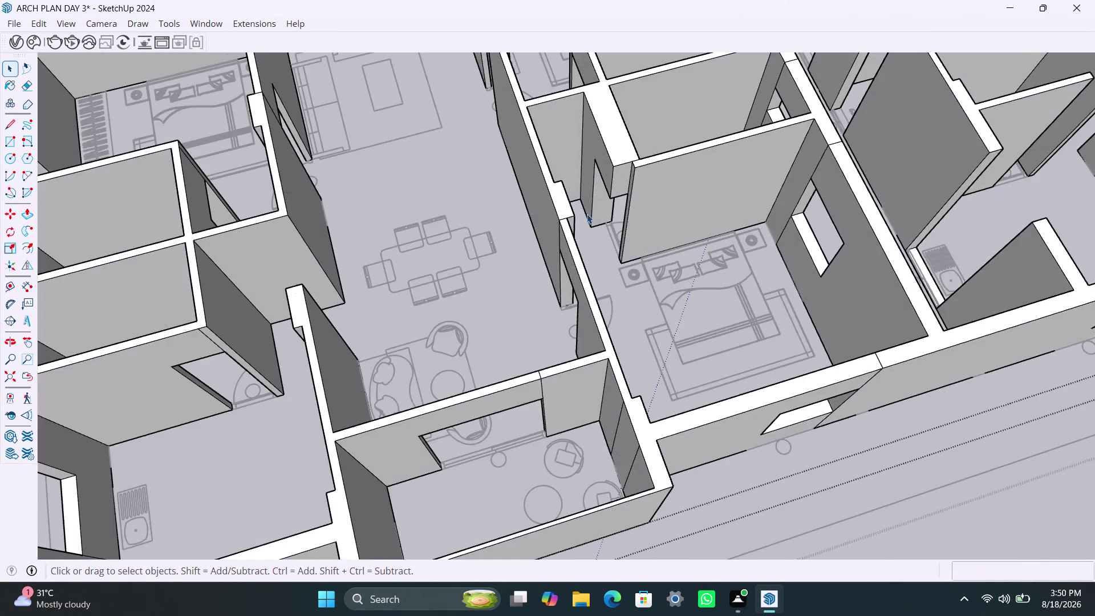
scroll(up, 3)
middle_drag(588, 216, 757, 208)
scroll(down, 3)
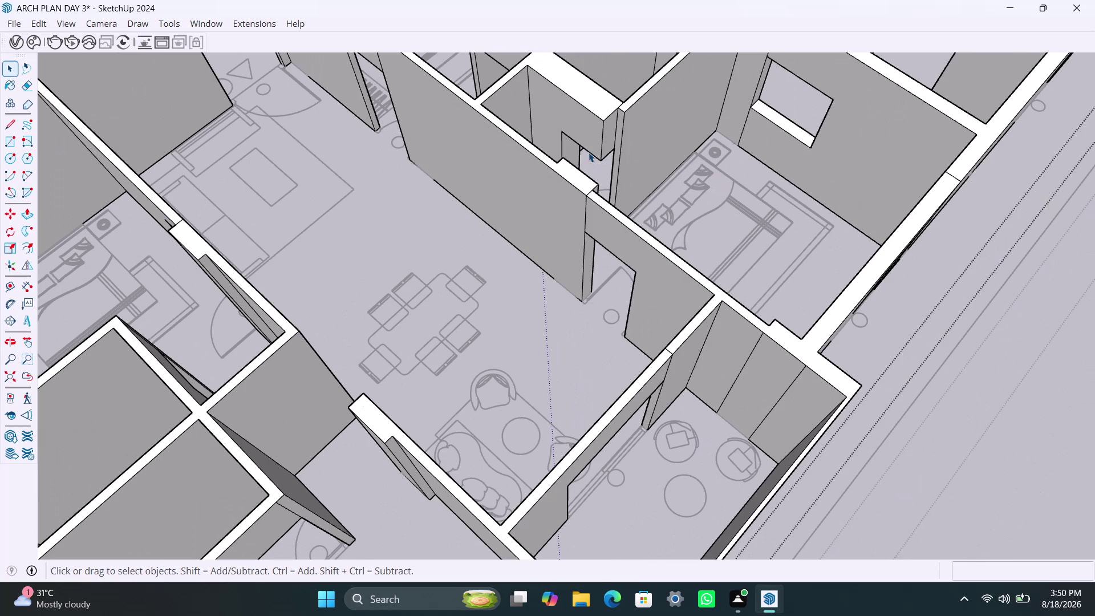
middle_drag(581, 150, 544, 249)
scroll(up, 3)
middle_drag(553, 248, 572, 250)
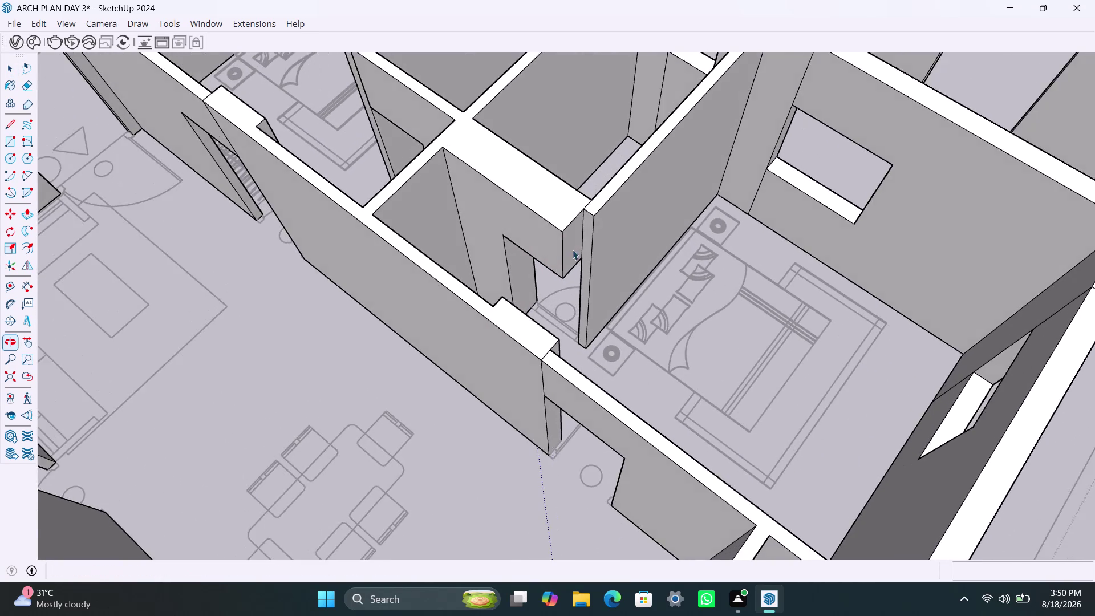
scroll(up, 3)
Copy the partition end's vertical edge onto the wall face.
click(553, 244)
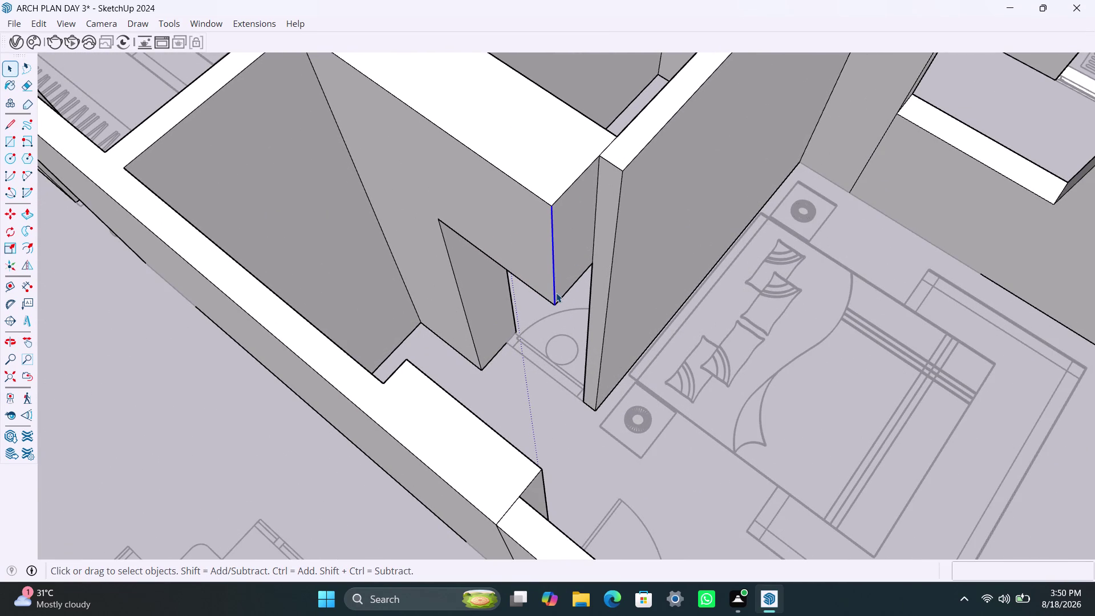
key(m)
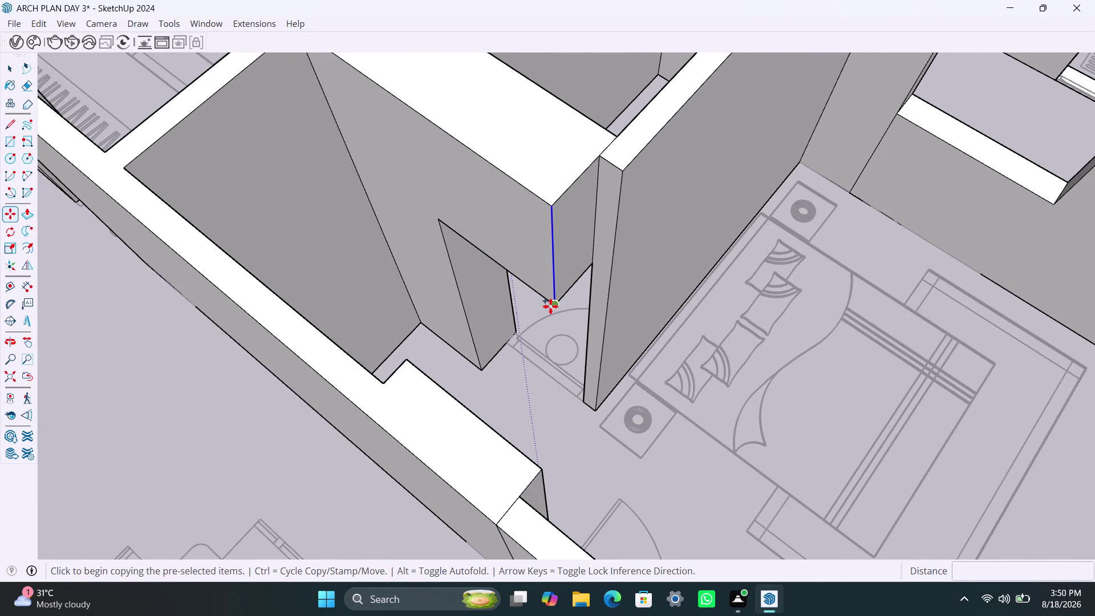
click(556, 306)
click(442, 218)
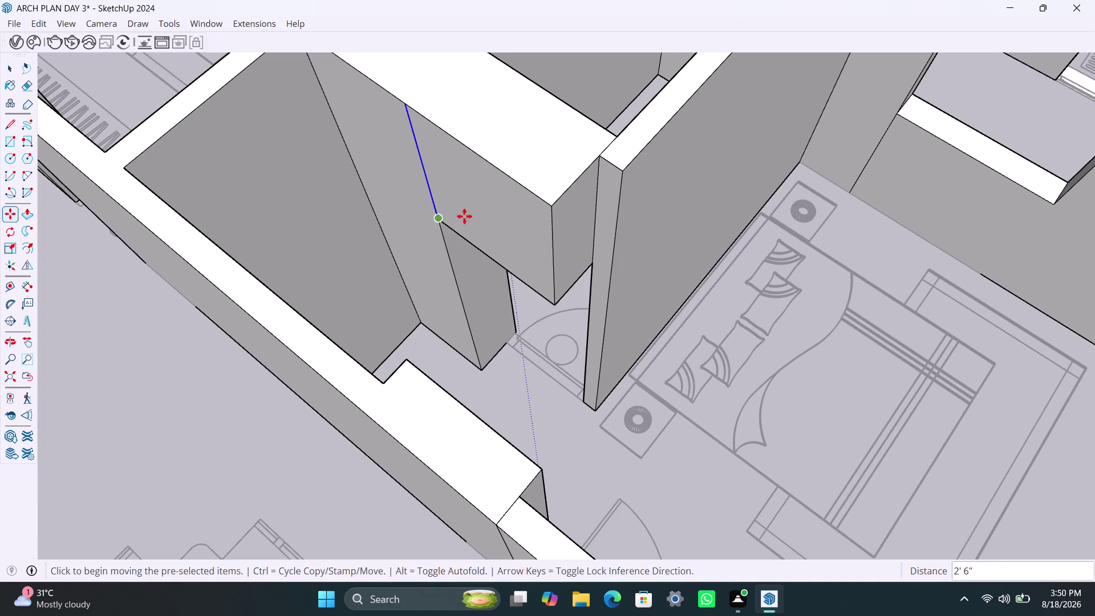
key(space)
Extrude the face above the doorway to the opposite wall, then delete the stray pick.
click(482, 206)
key(p)
click(482, 205)
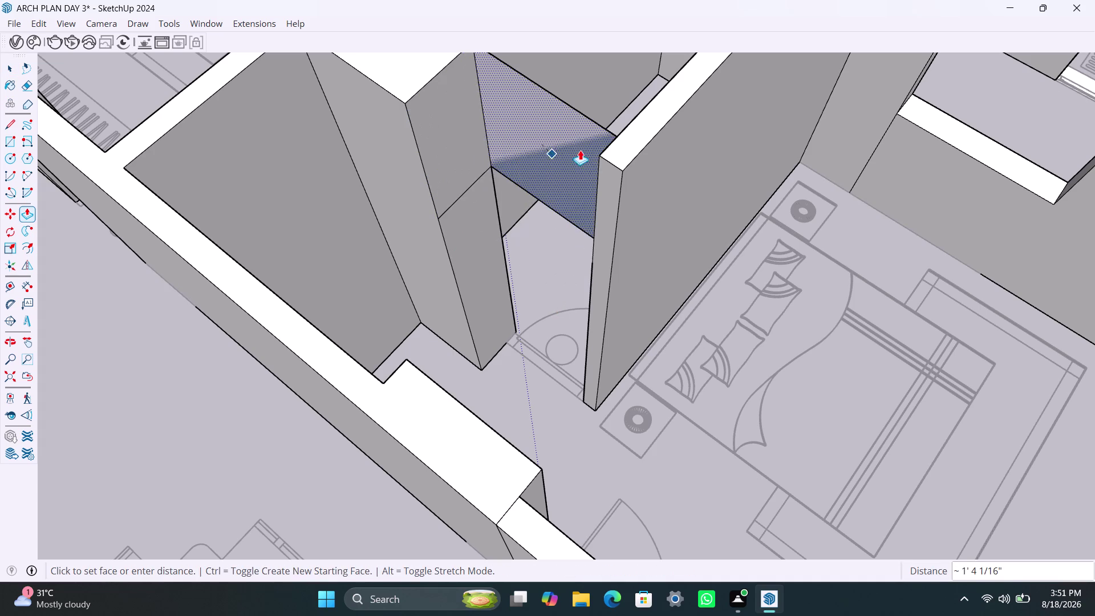
click(602, 161)
key(space)
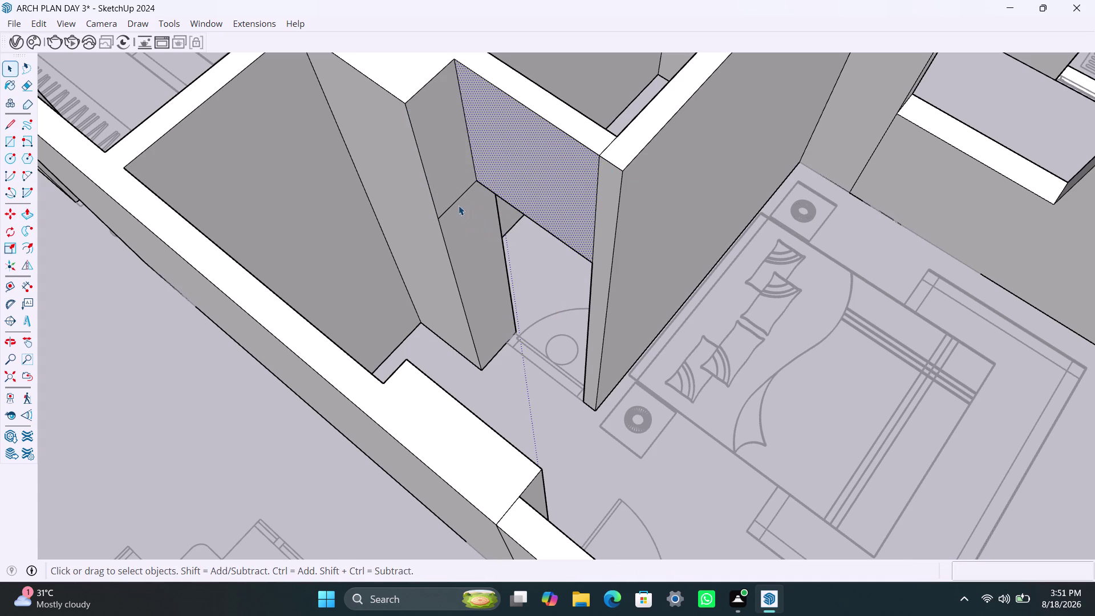
click(457, 200)
key(Delete)
scroll(down, 3)
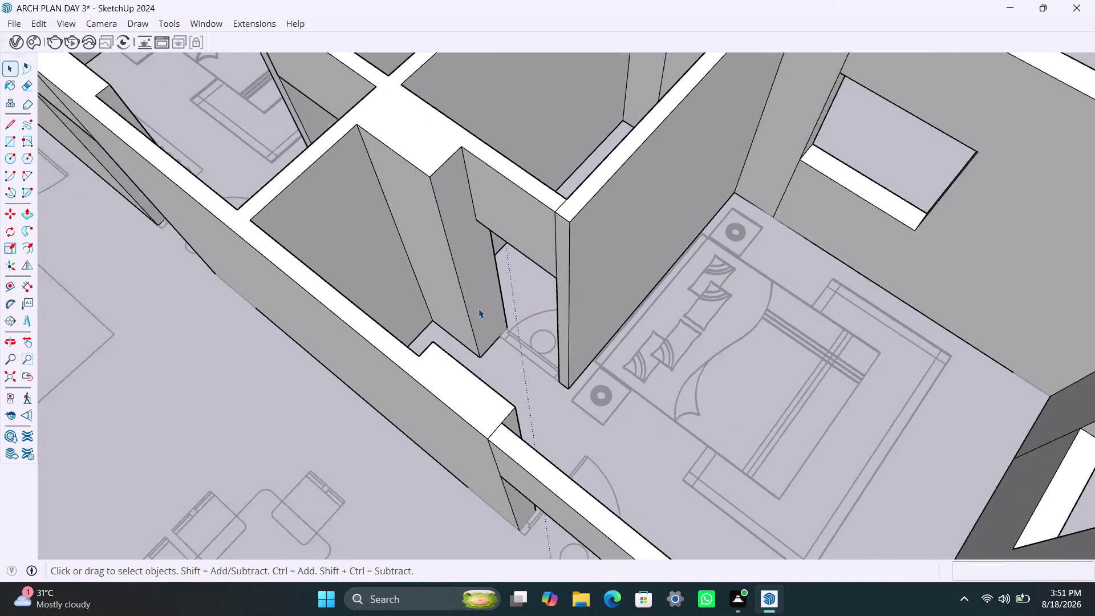
Orbit across the plan to the end of the short wall by the bedroom.
scroll(down, 3)
scroll(down, 3)
scroll(down, 3)
scroll(up, 3)
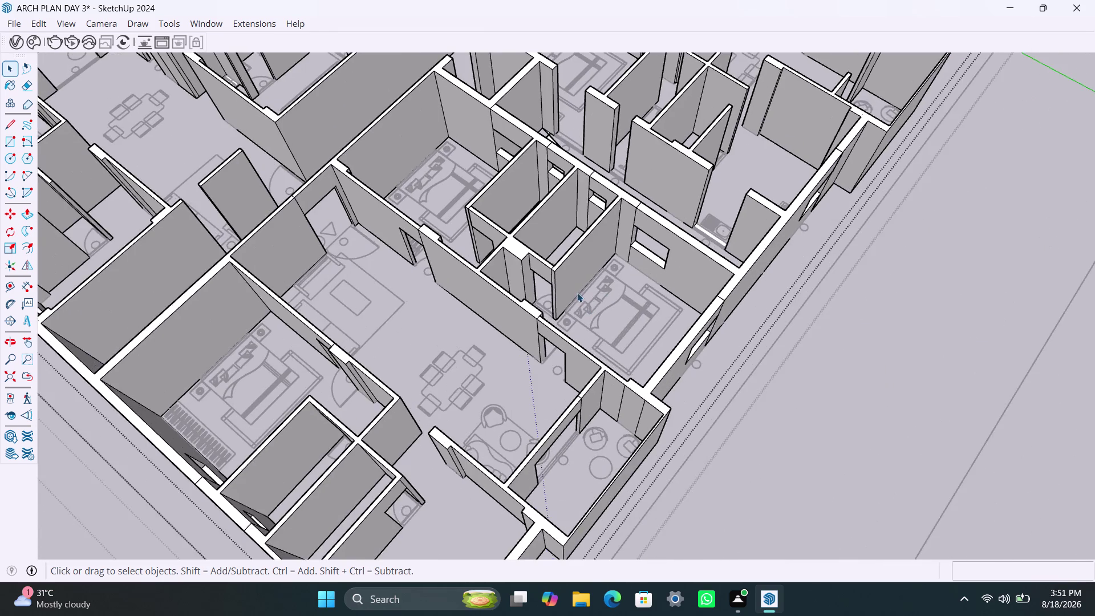
scroll(down, 3)
scroll(down, 3)
middle_drag(586, 265, 513, 357)
scroll(up, 3)
middle_drag(526, 343, 617, 355)
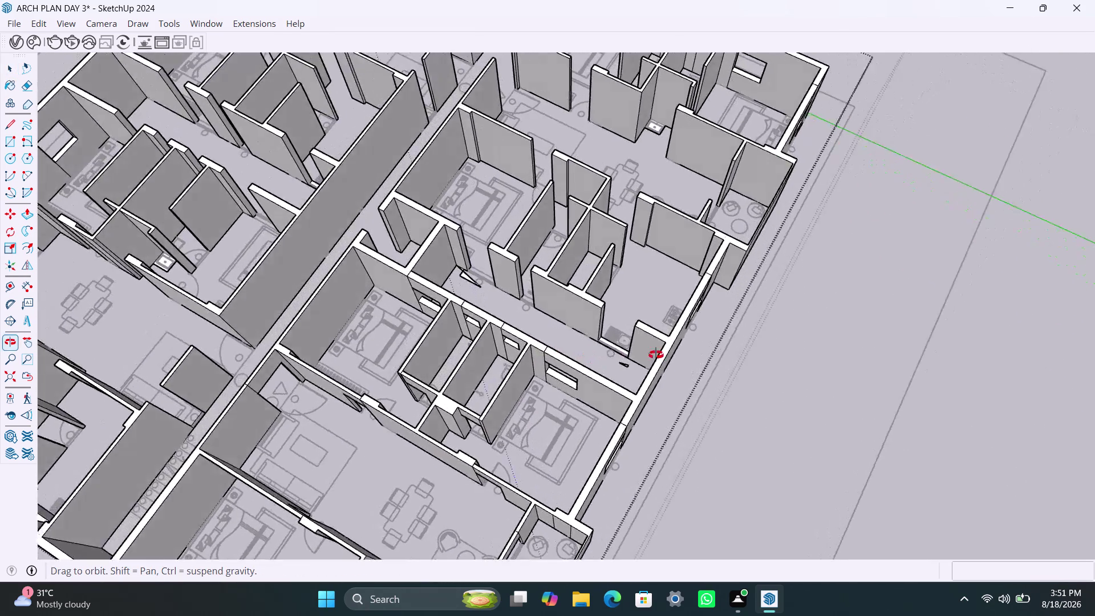
middle_drag(618, 355, 741, 331)
scroll(up, 3)
middle_drag(492, 307, 564, 342)
scroll(up, 3)
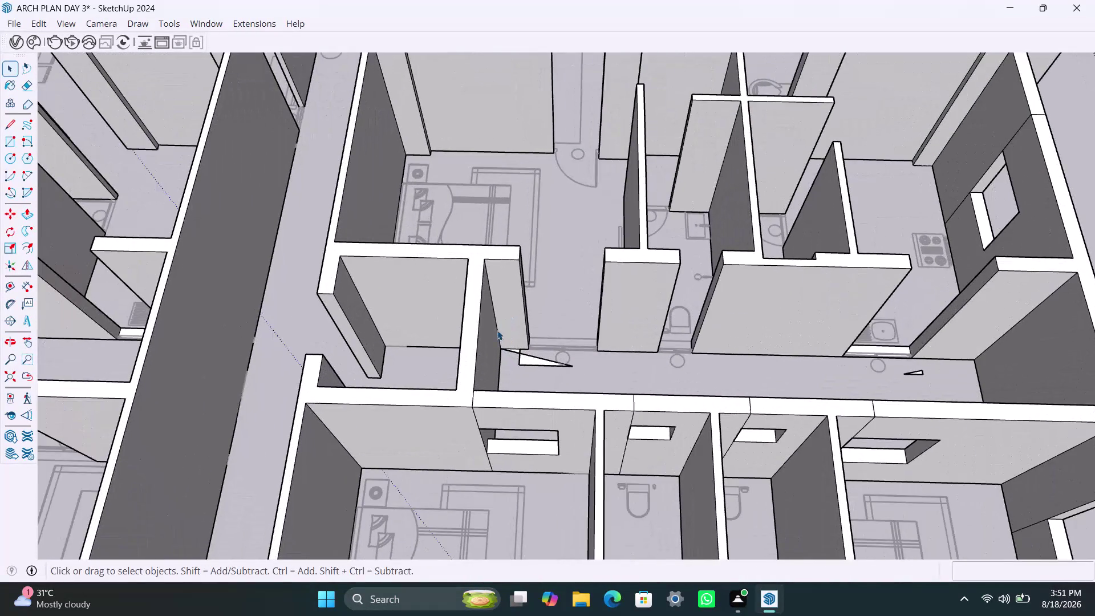
middle_drag(497, 333, 509, 339)
scroll(up, 3)
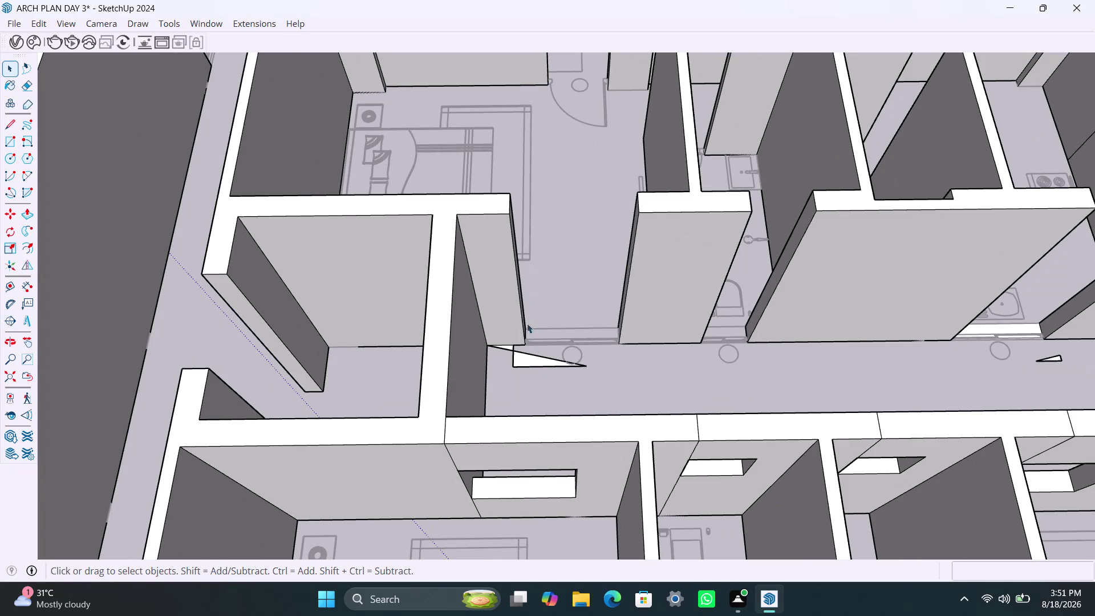
scroll(down, 3)
middle_drag(523, 333, 507, 340)
middle_drag(504, 331, 426, 339)
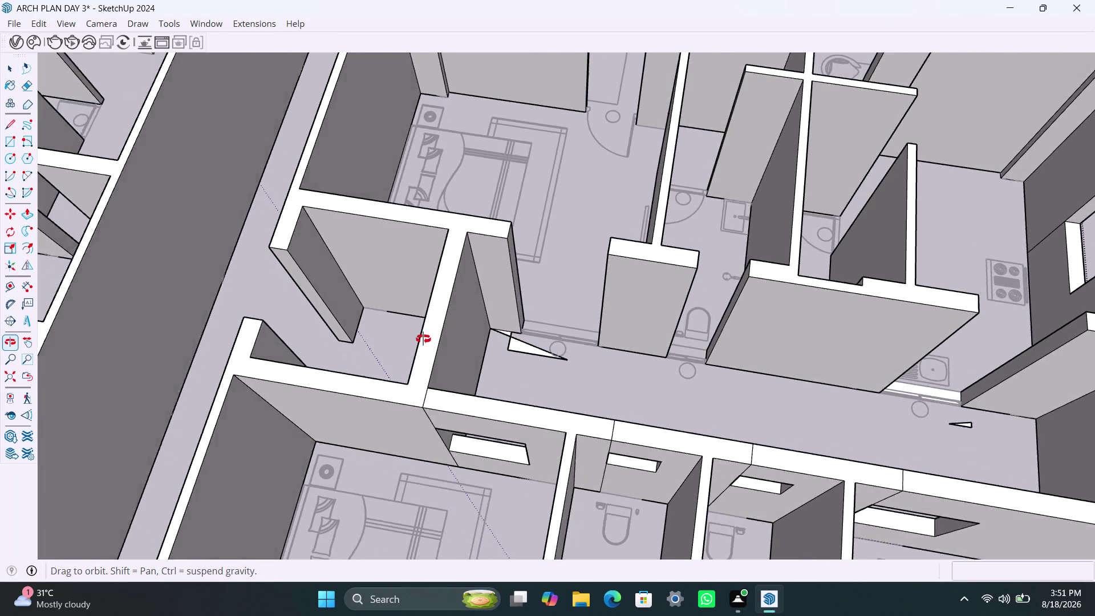
middle_drag(426, 339, 422, 338)
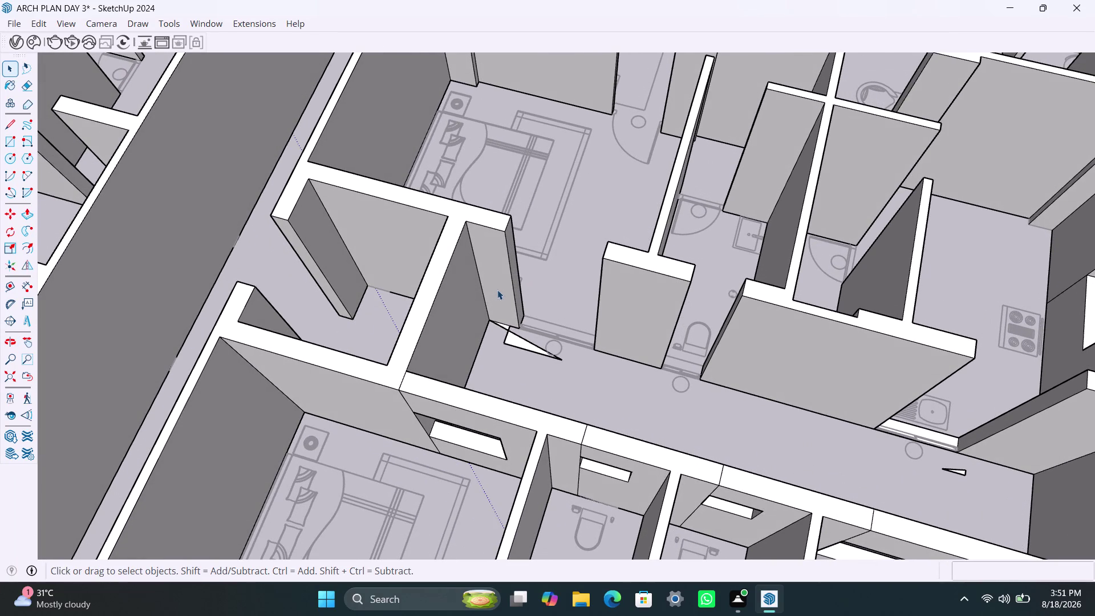
Select the wall end's vertical edge and cancel an unfinished first copy.
click(507, 225)
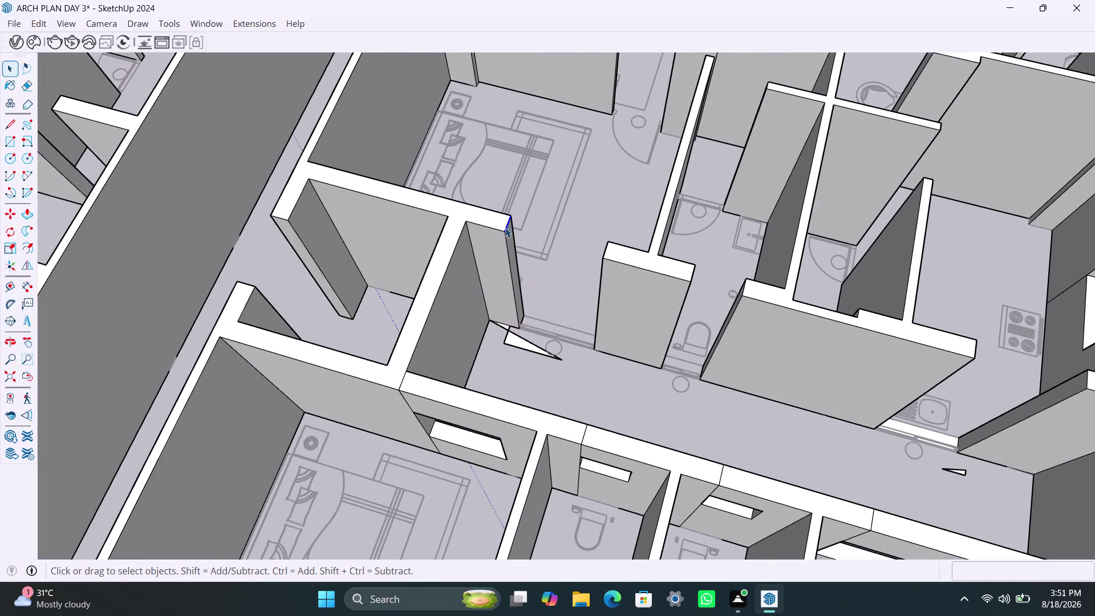
key(p)
key(m)
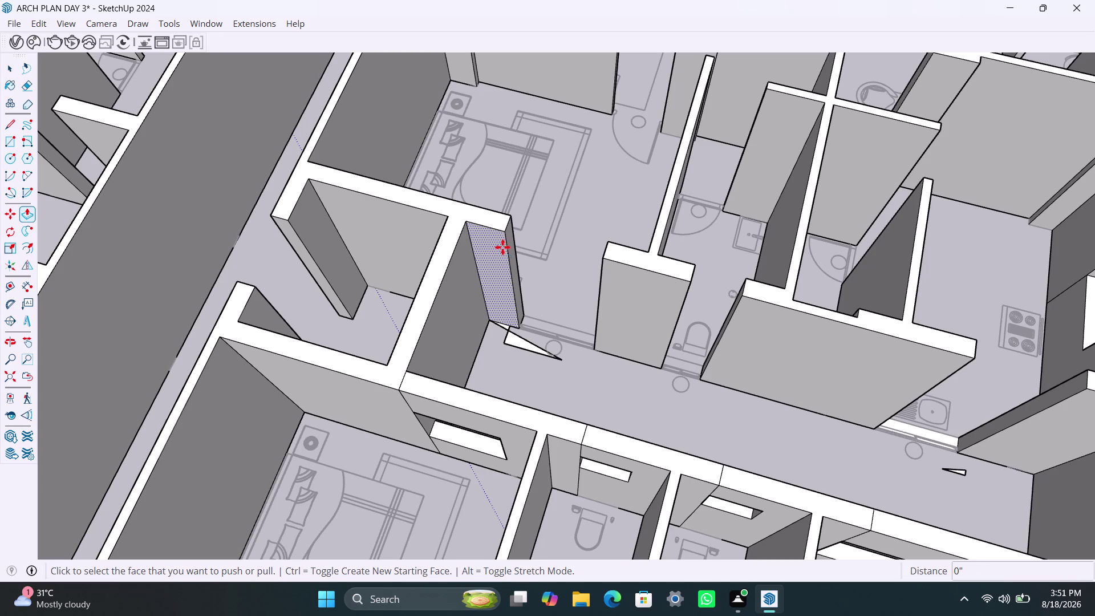
key(m)
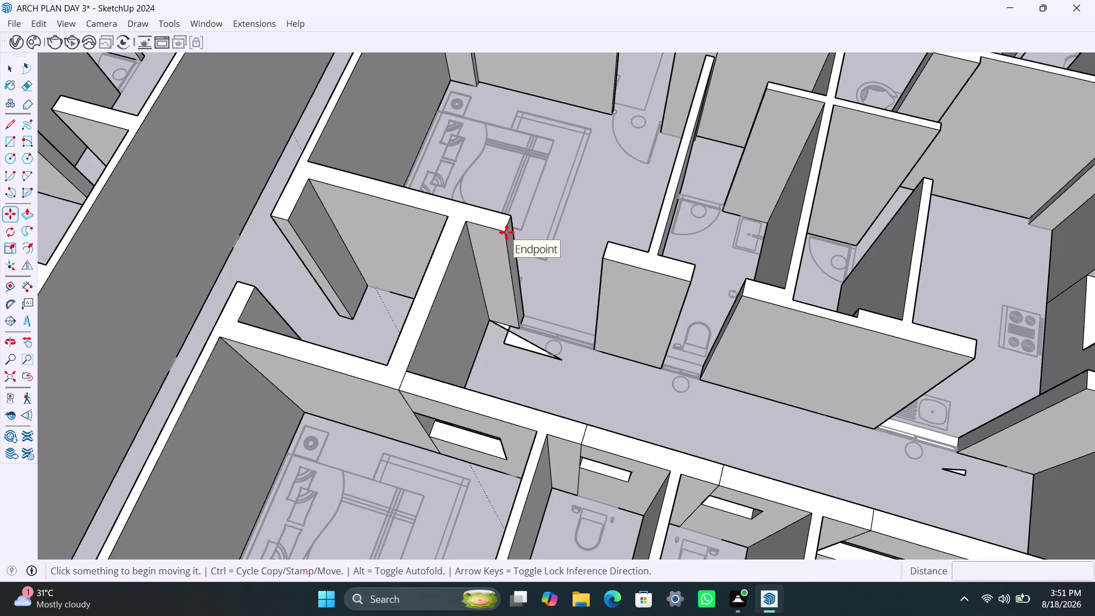
click(506, 232)
key(Escape)
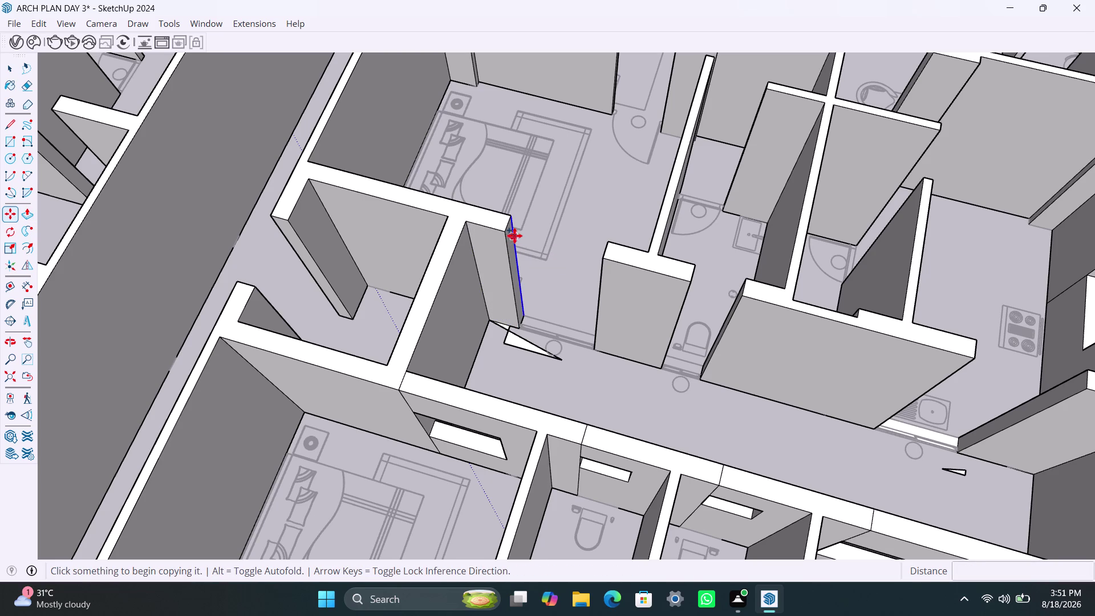
key(space)
Copy the wall end's vertical edge at 3' and 4' offsets.
click(508, 226)
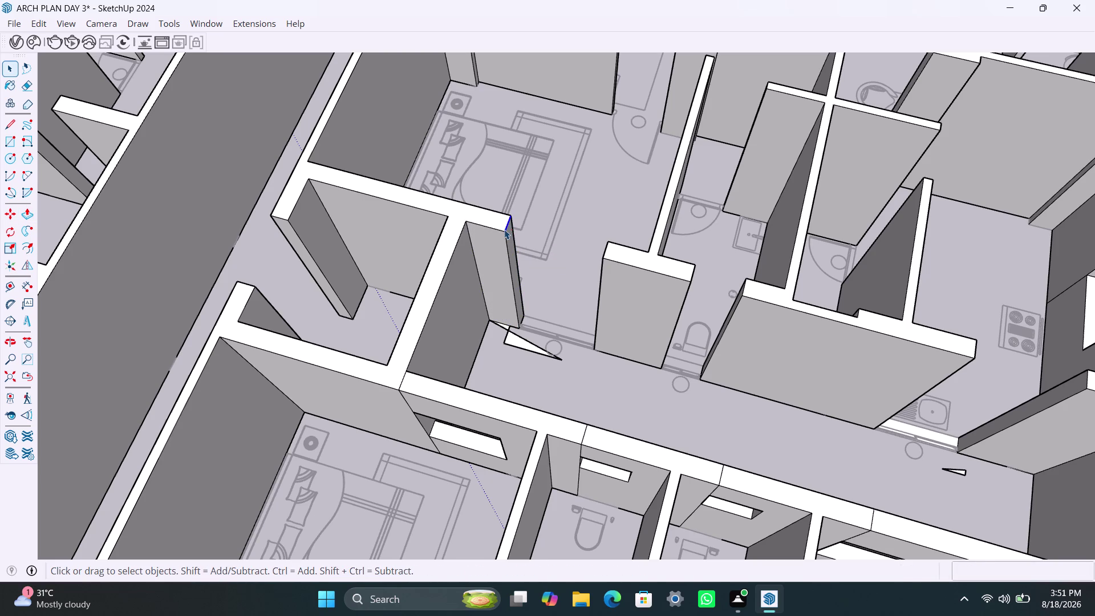
key(m)
click(503, 233)
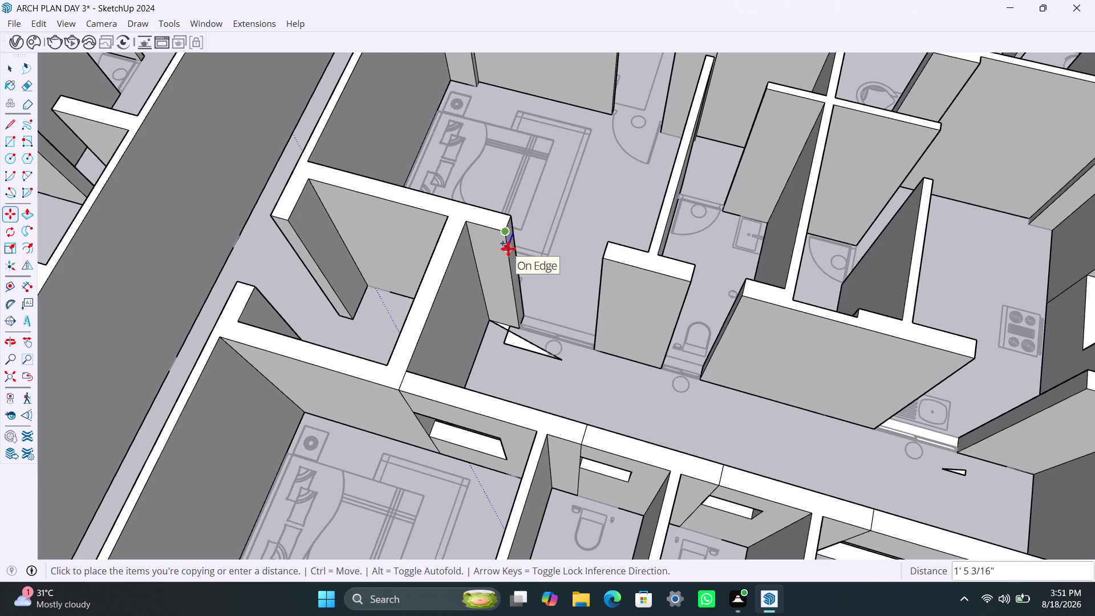
text(3')
key(Return)
key(m)
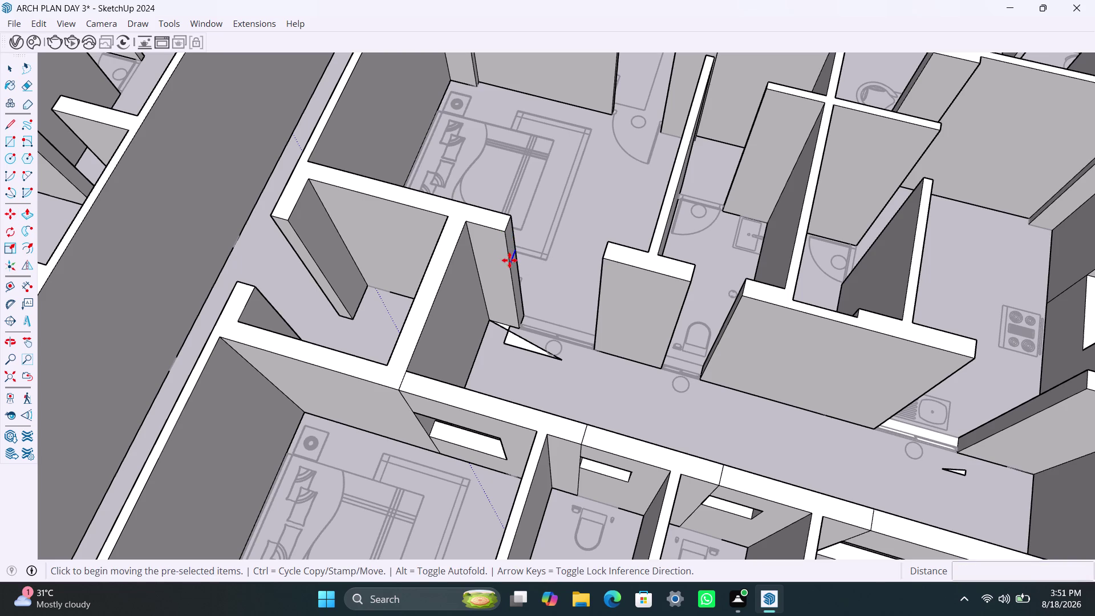
click(511, 265)
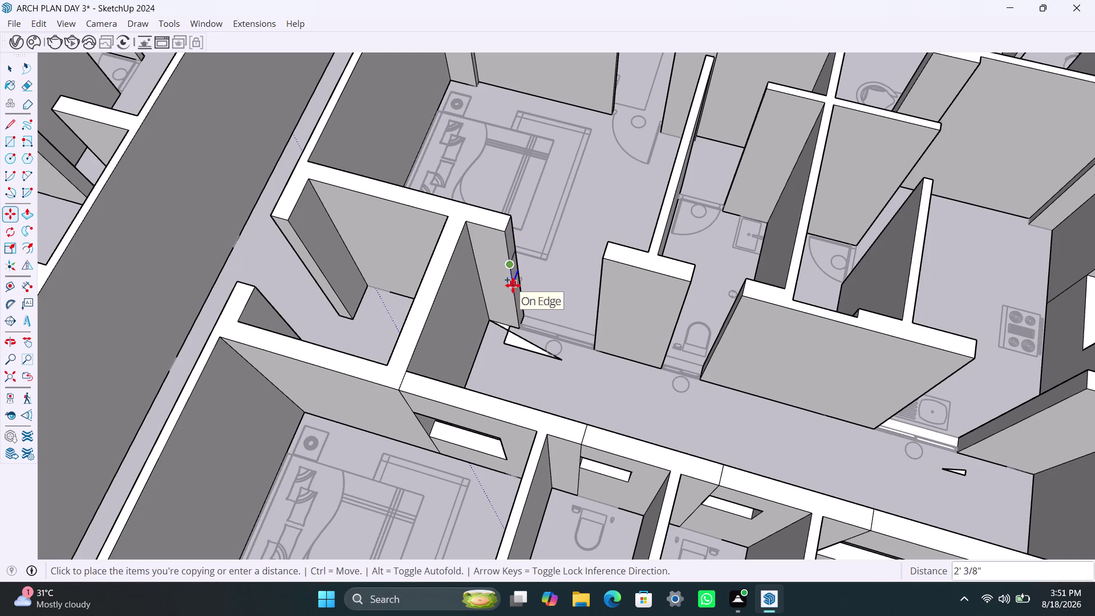
text(4')
key(Return)
key(space)
click(509, 242)
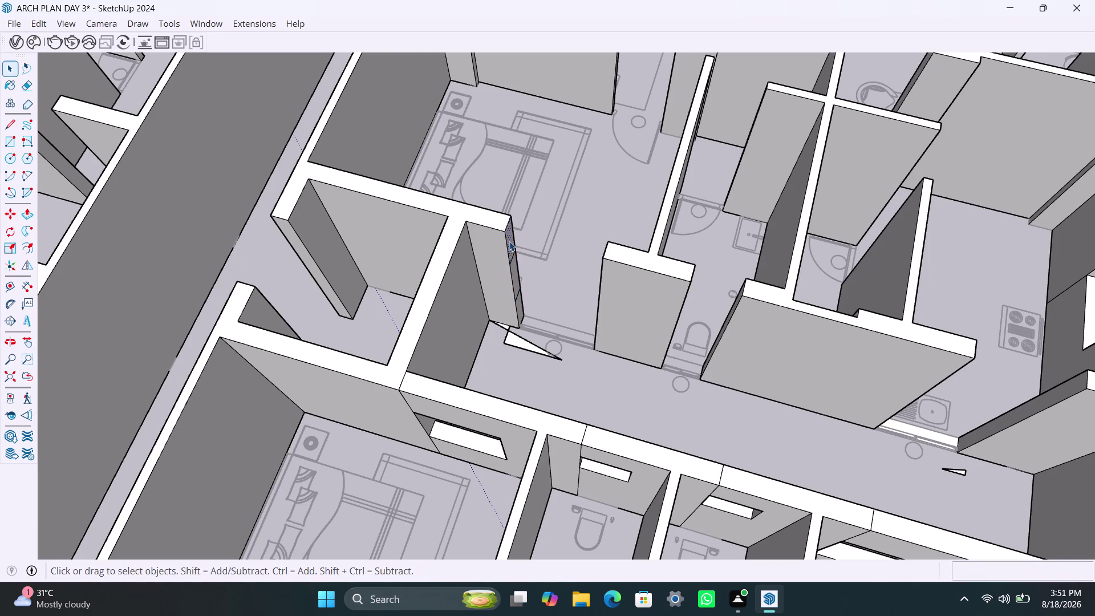
Push the wall end face out 4 feet and repeat on the adjoining face.
key(p)
click(512, 243)
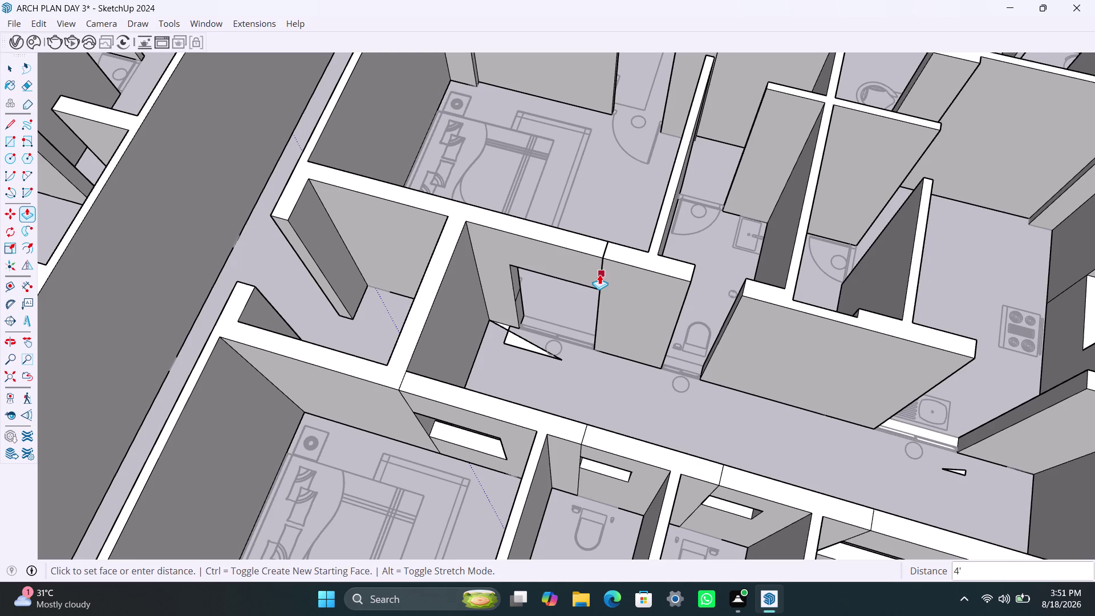
click(599, 274)
double_click(523, 308)
scroll(down, 3)
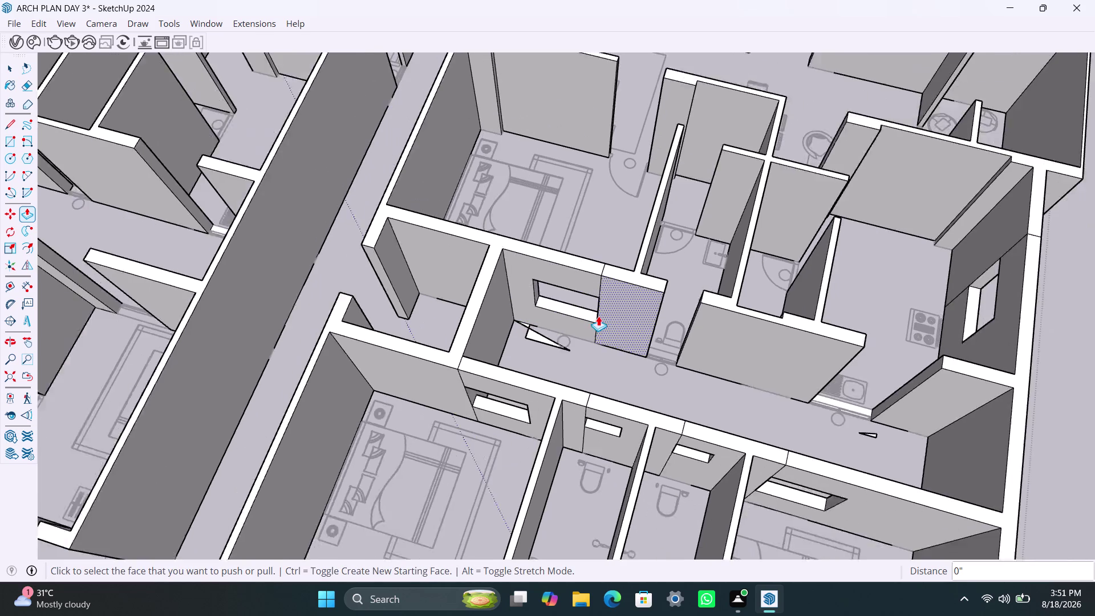
Copy the extended wall's end edge 2' down.
scroll(down, 3)
middle_drag(599, 314, 484, 311)
scroll(up, 3)
middle_drag(537, 308, 492, 317)
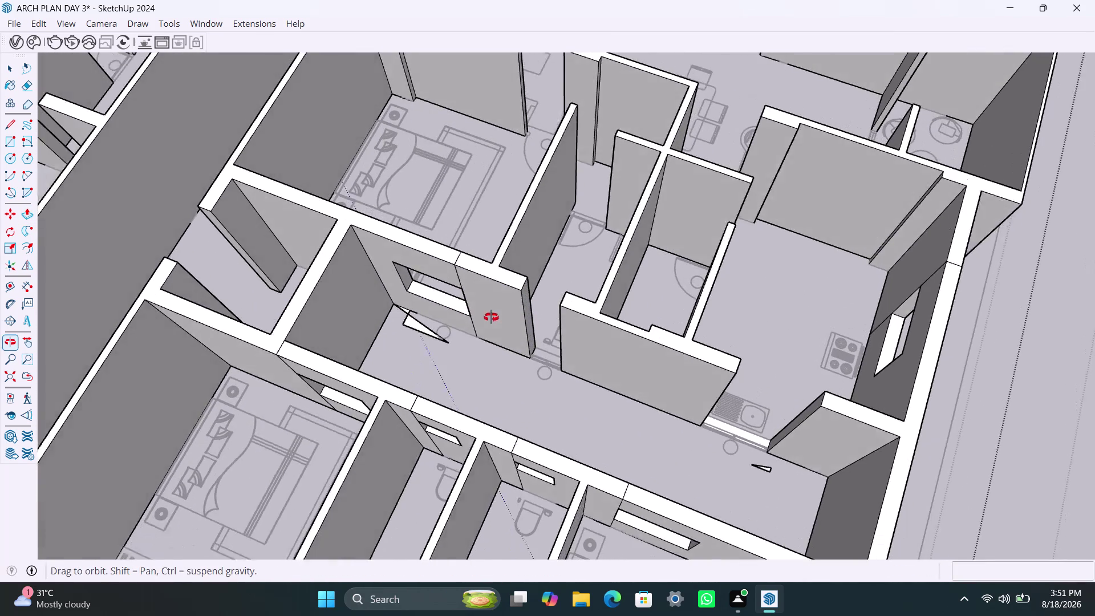
scroll(up, 3)
key(space)
click(528, 284)
key(m)
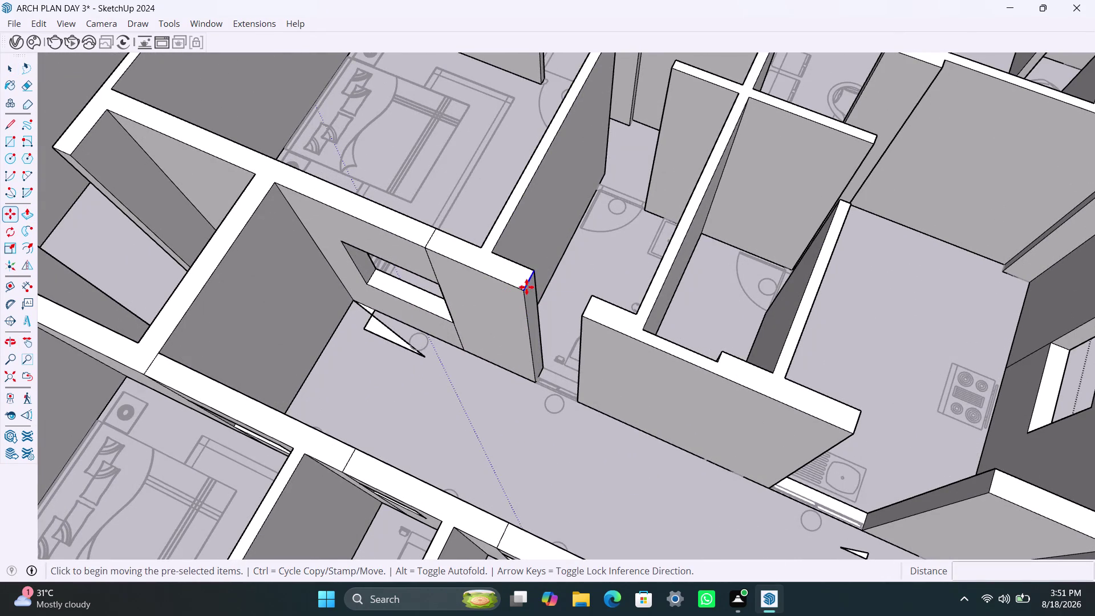
click(524, 290)
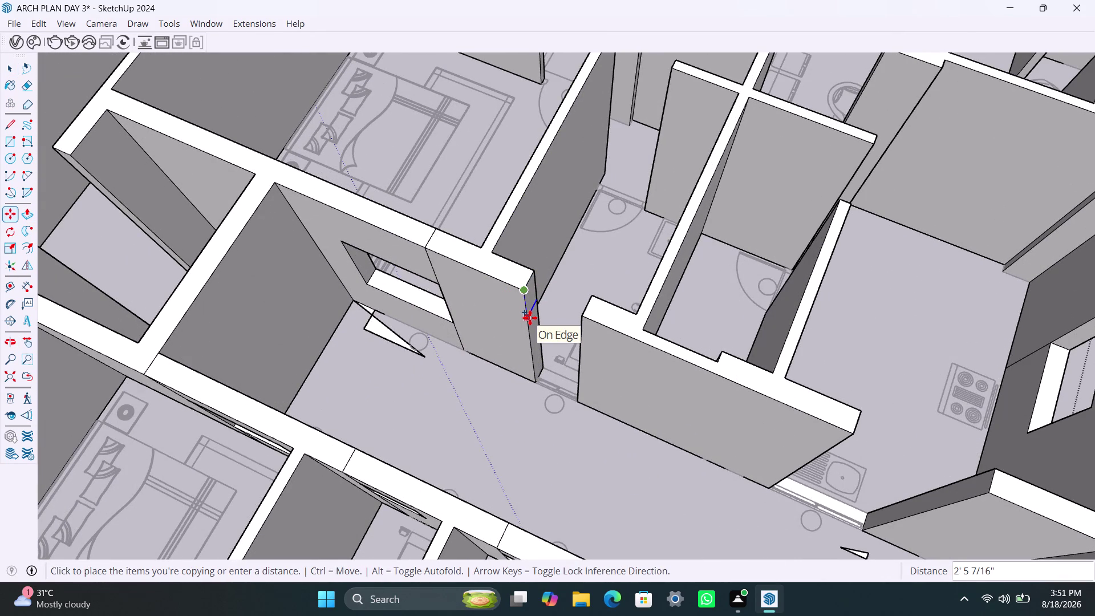
key(2)
key(apostrophe)
key(Return)
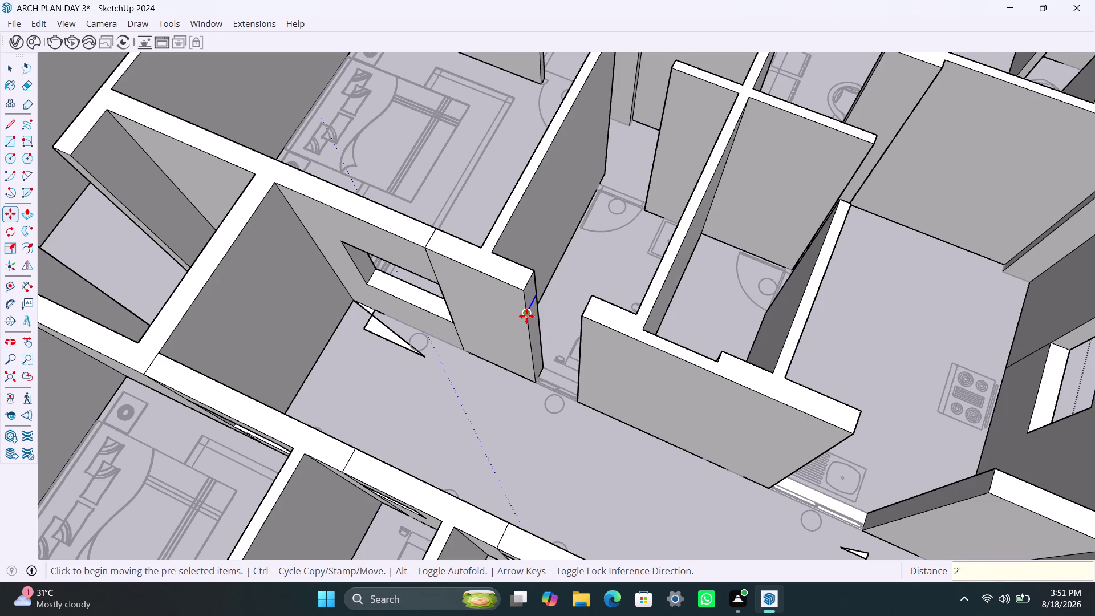
Make a second 2' copy of the wall-end edge.
key(m)
click(526, 316)
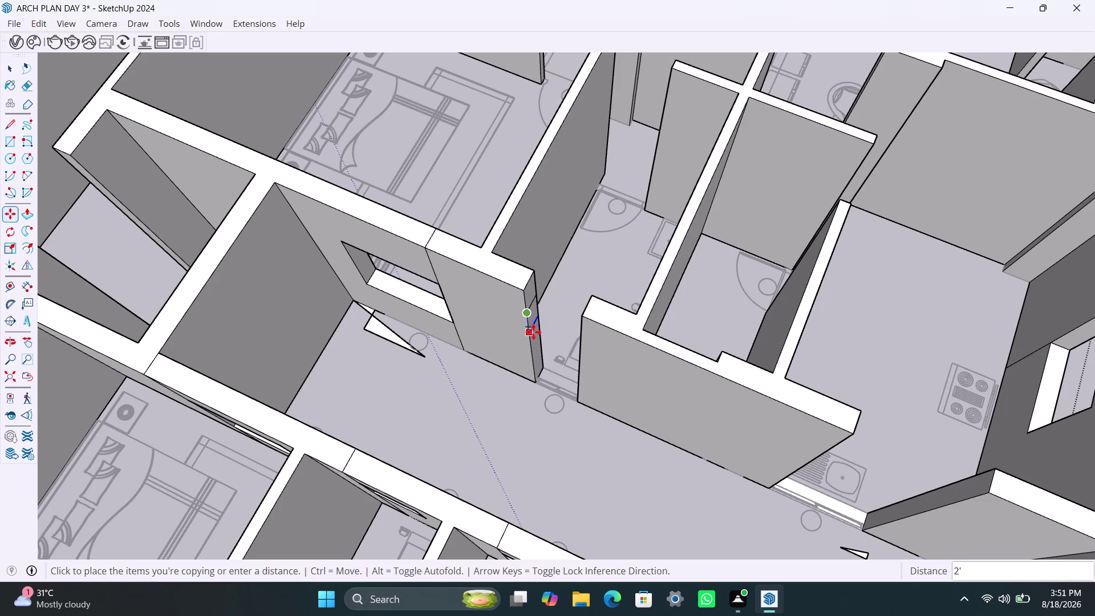
text(2')
key(Return)
key(space)
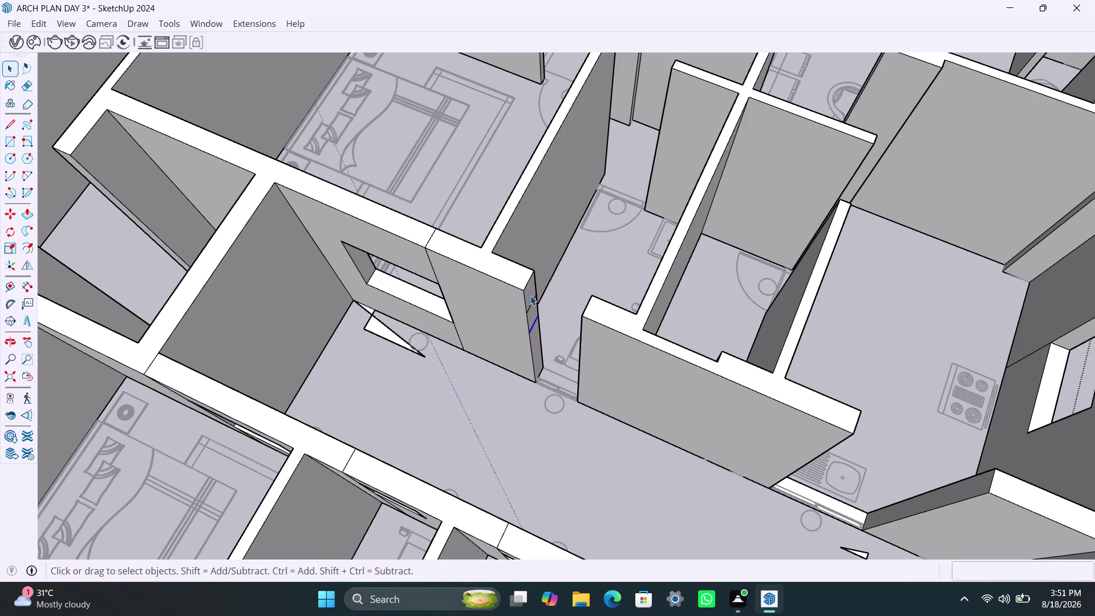
click(530, 296)
Push/Pull the wall-end faces across so the wall bridges over the doorway.
key(p)
click(530, 296)
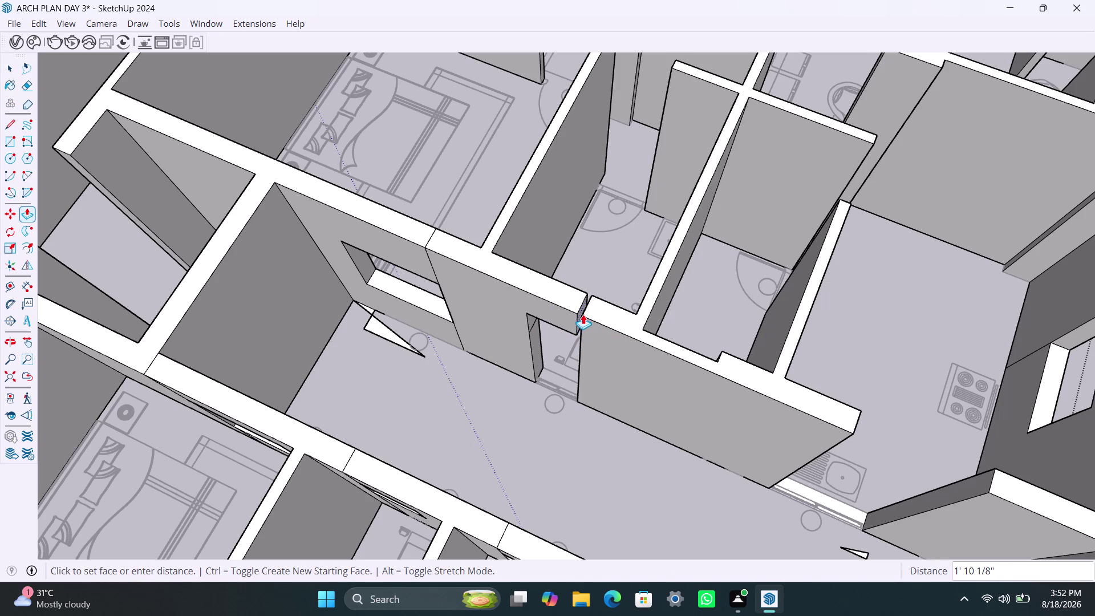
scroll(up, 3)
scroll(up, 3)
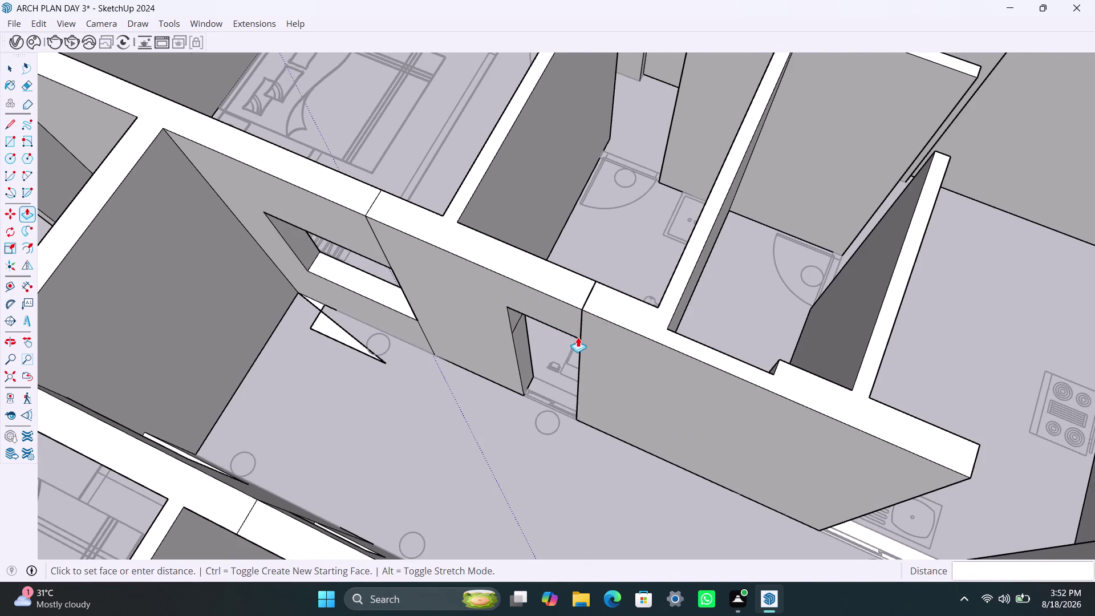
middle_drag(577, 337, 645, 280)
click(585, 318)
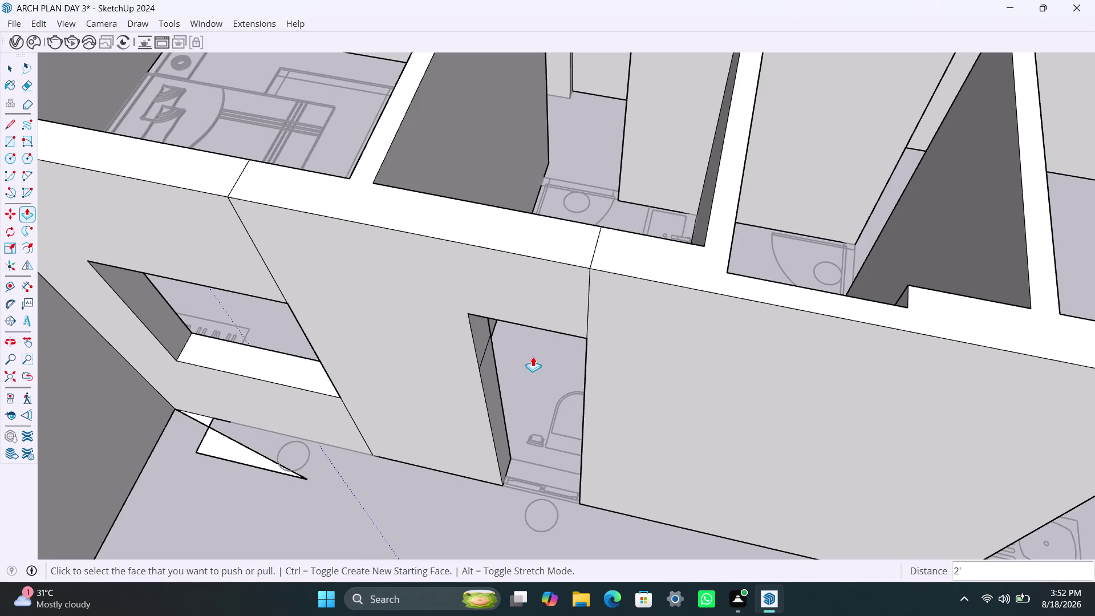
double_click(491, 385)
scroll(down, 3)
middle_drag(525, 377, 290, 345)
scroll(up, 3)
middle_drag(496, 374, 450, 376)
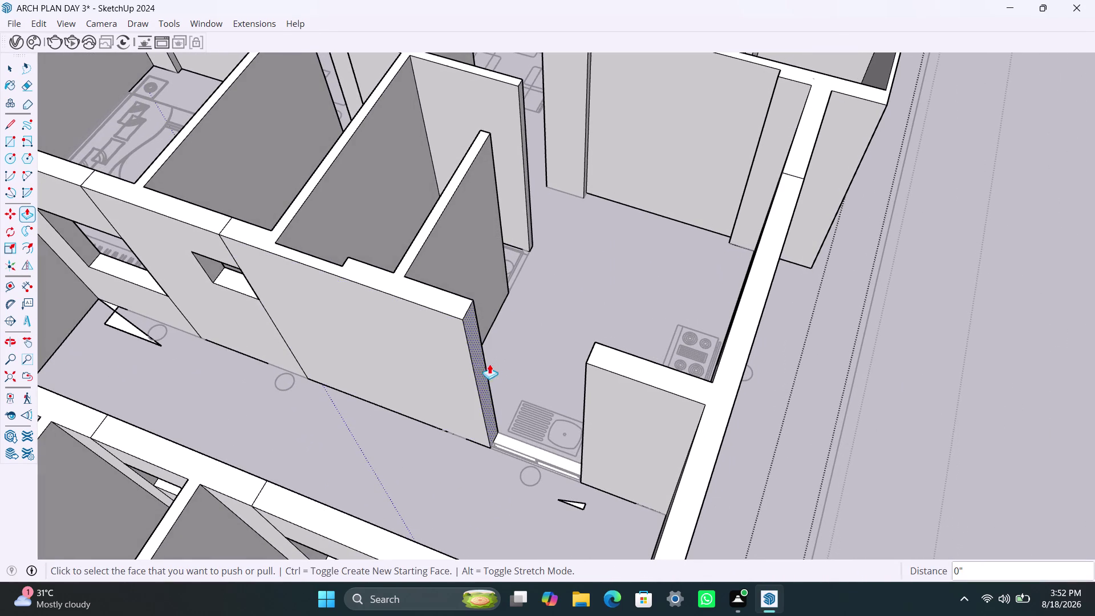
Copy the kitchen wall's vertical end edge at 3' and 4'.
key(space)
click(461, 319)
click(468, 314)
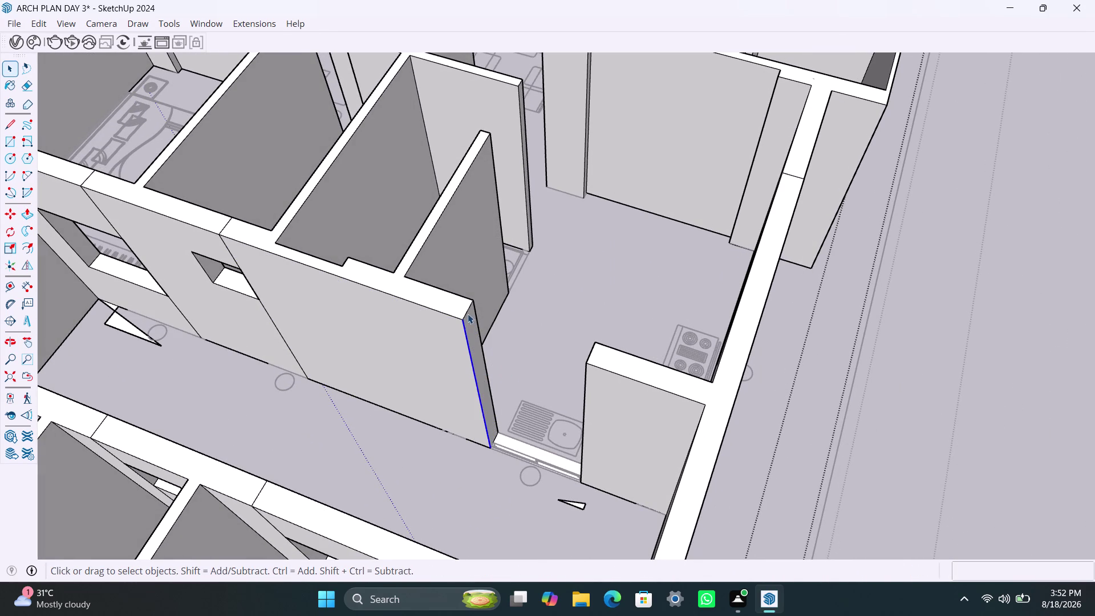
key(m)
click(462, 323)
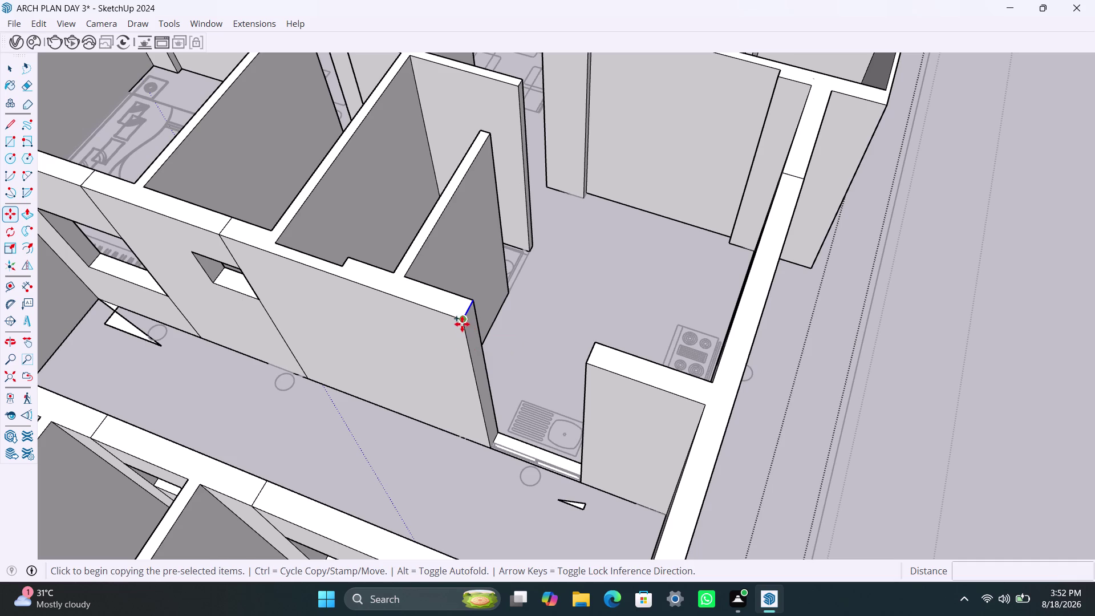
text(3')
key(Return)
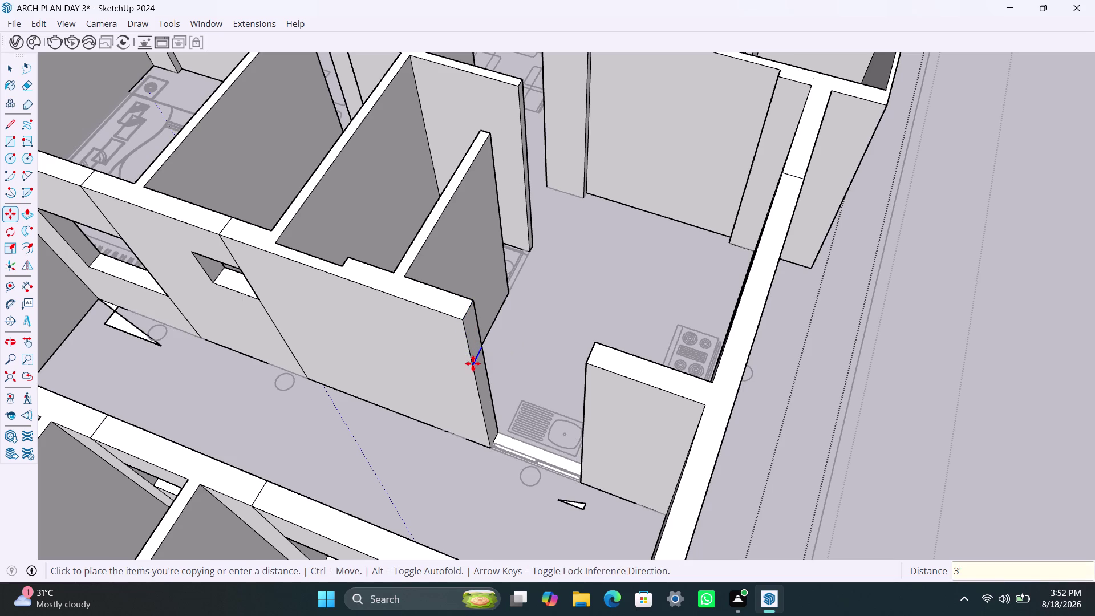
key(m)
click(474, 365)
text(4')
key(Return)
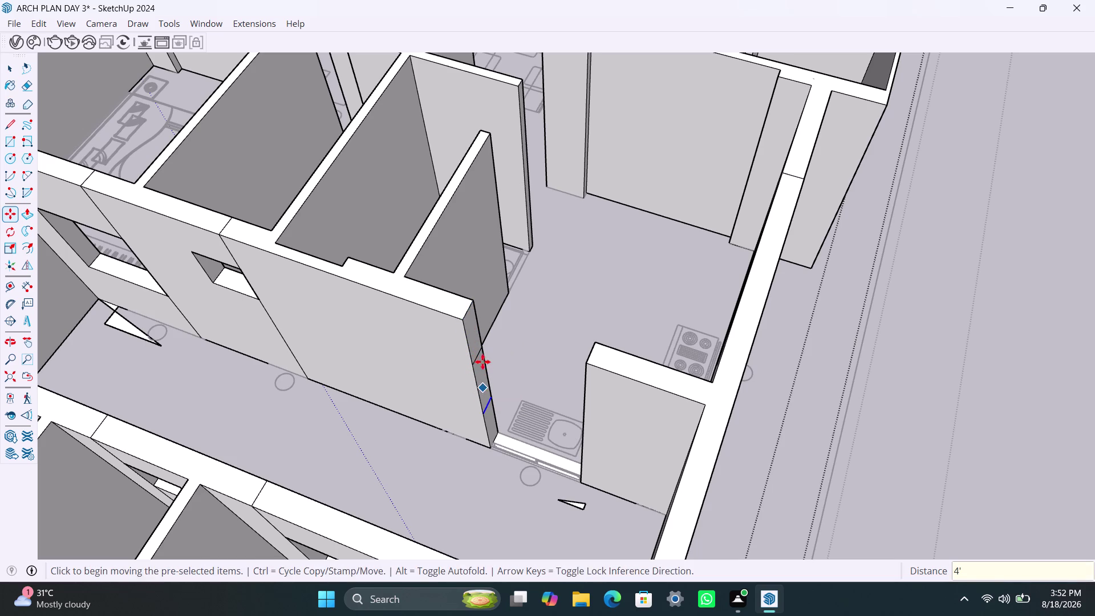
key(space)
Push the face between the two copied edges through the wall.
click(469, 342)
click(470, 339)
key(p)
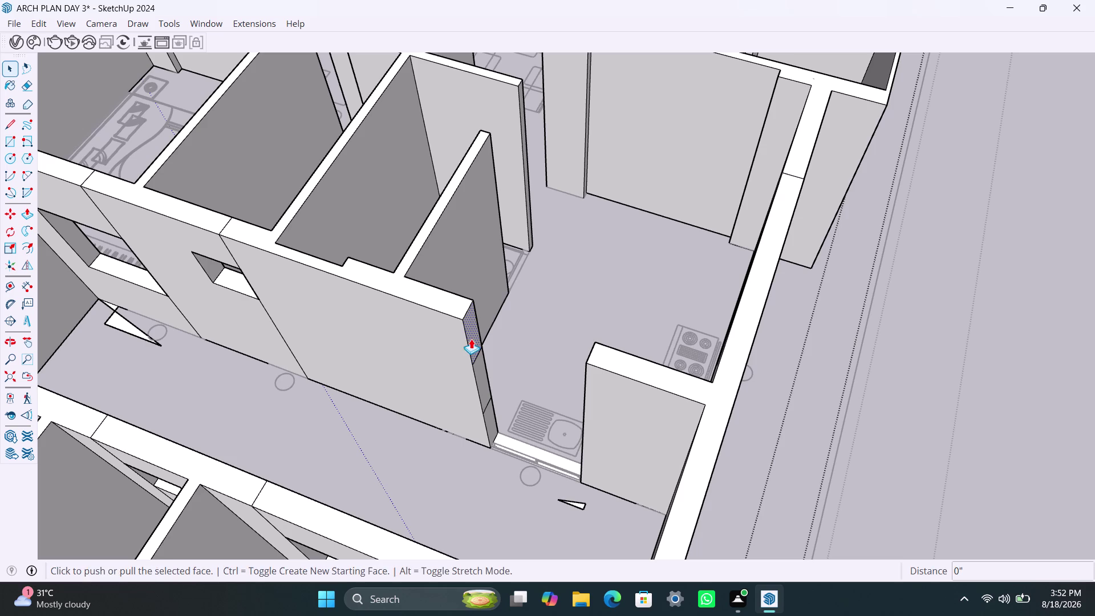
click(471, 338)
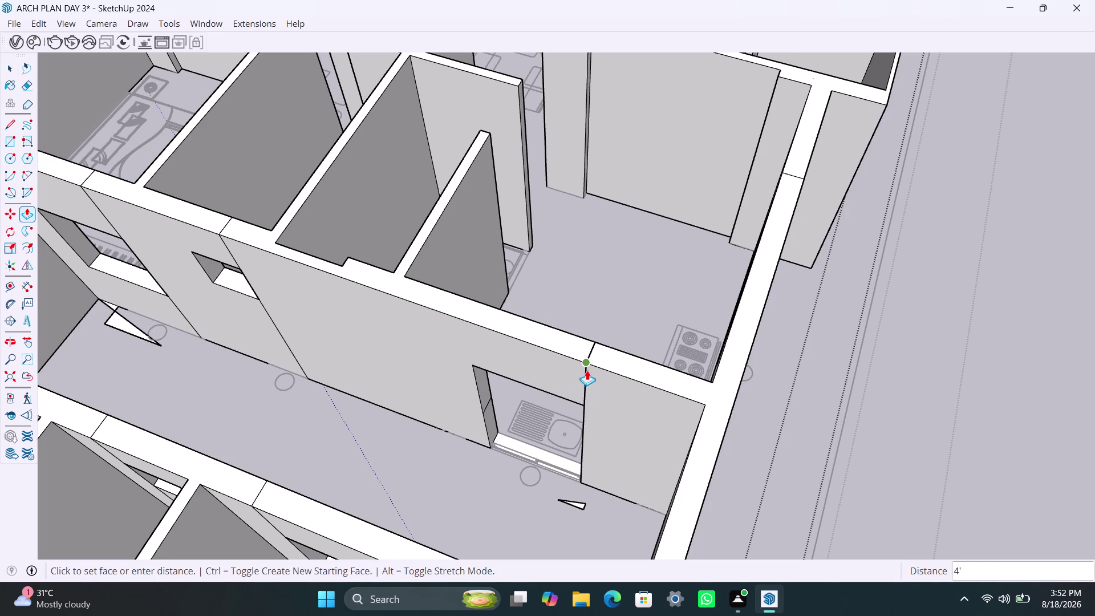
scroll(up, 3)
middle_drag(585, 402, 694, 360)
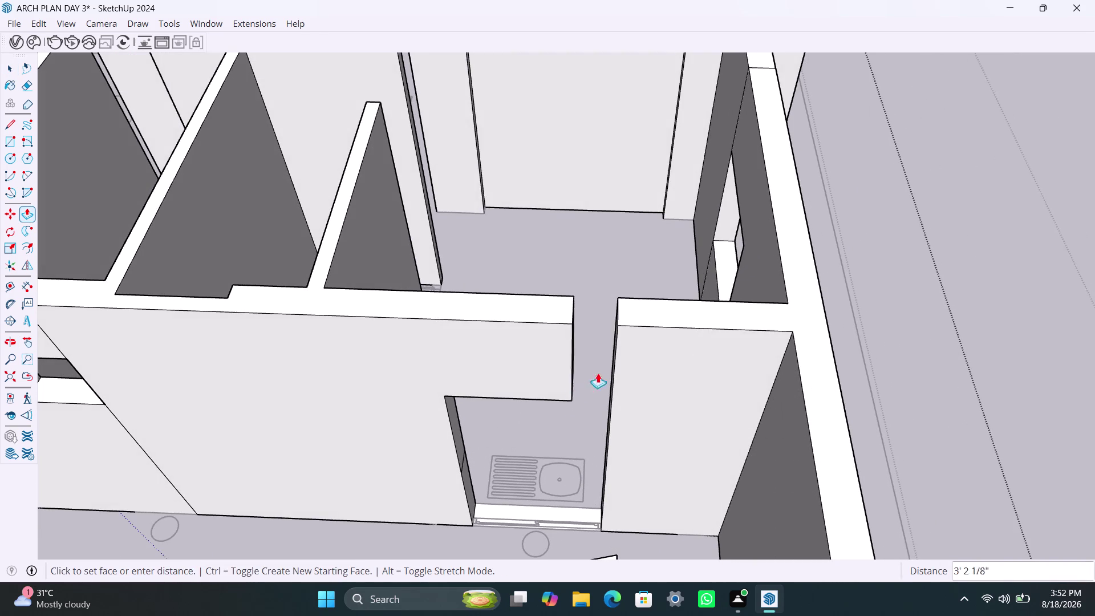
click(618, 339)
double_click(468, 477)
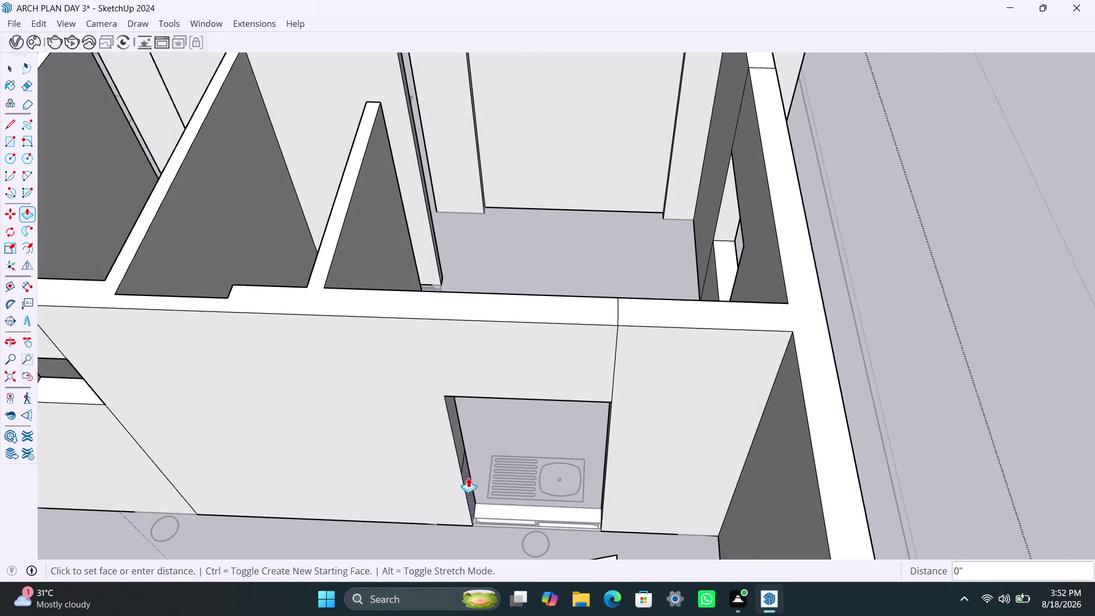
scroll(down, 3)
Go to the wall by the door swing and copy its end edge 3' down.
middle_drag(549, 329, 308, 466)
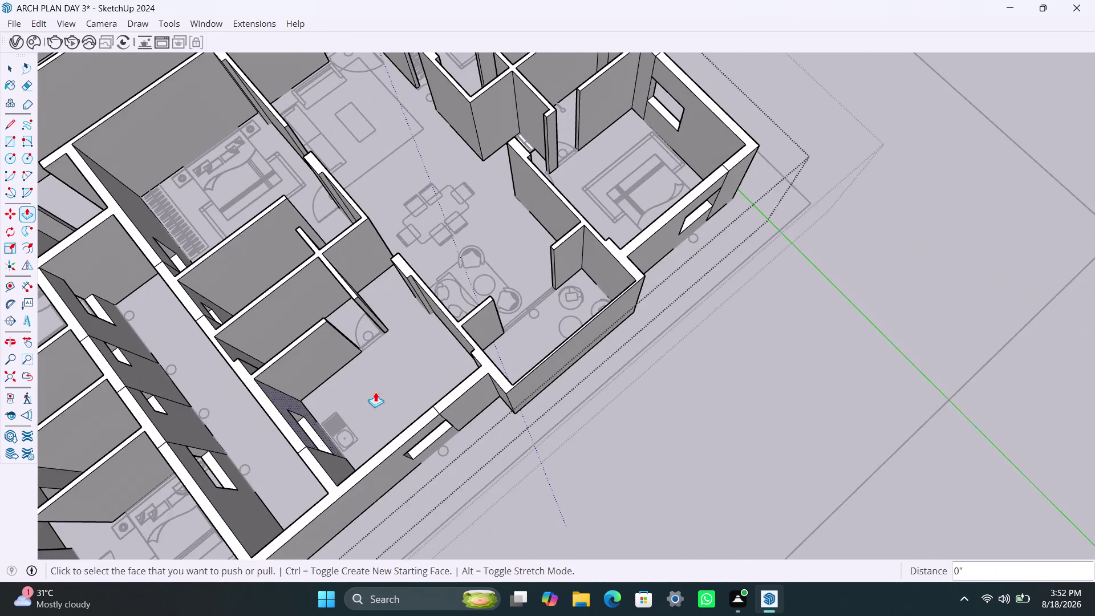
scroll(down, 3)
middle_drag(456, 330, 335, 424)
scroll(up, 3)
middle_drag(305, 374, 348, 342)
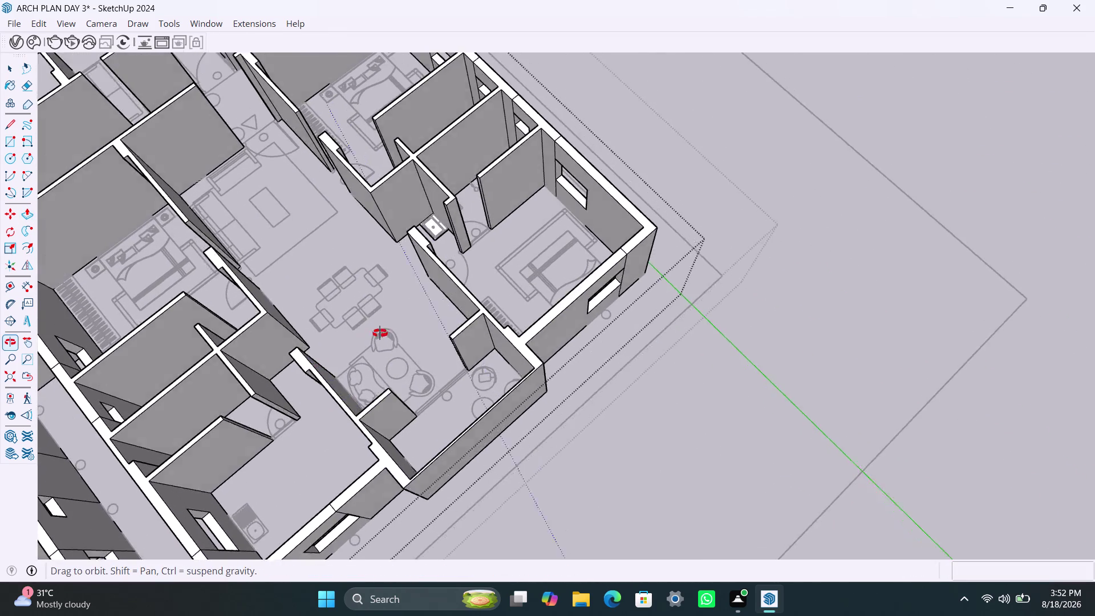
middle_drag(348, 342, 236, 446)
scroll(down, 3)
middle_drag(366, 305, 560, 353)
scroll(up, 3)
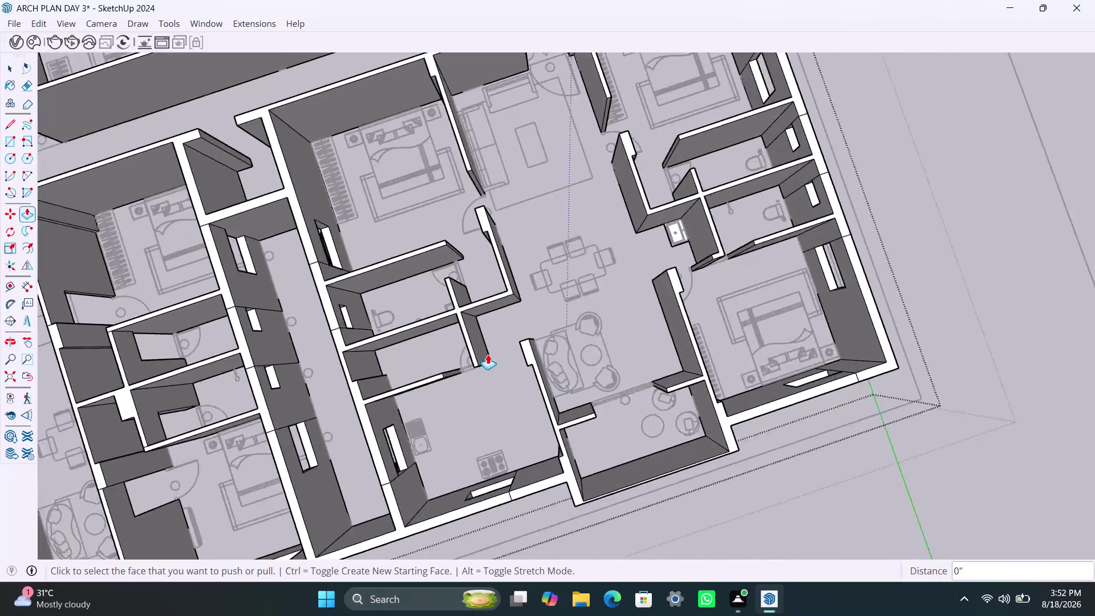
middle_drag(480, 366, 475, 268)
scroll(up, 3)
middle_drag(462, 322, 434, 326)
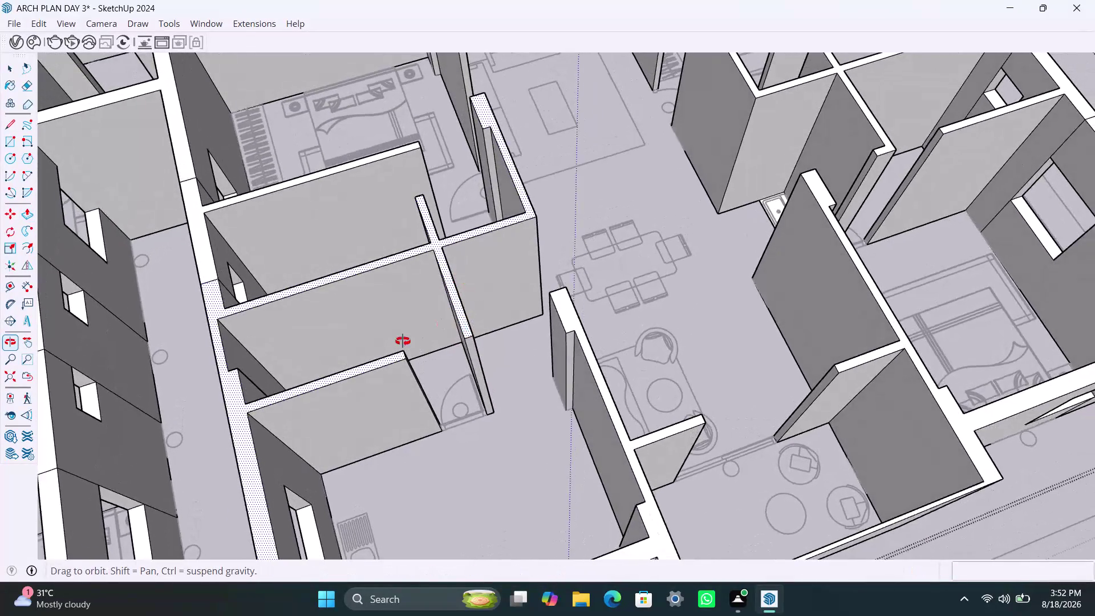
middle_drag(435, 326, 368, 354)
key(space)
scroll(up, 3)
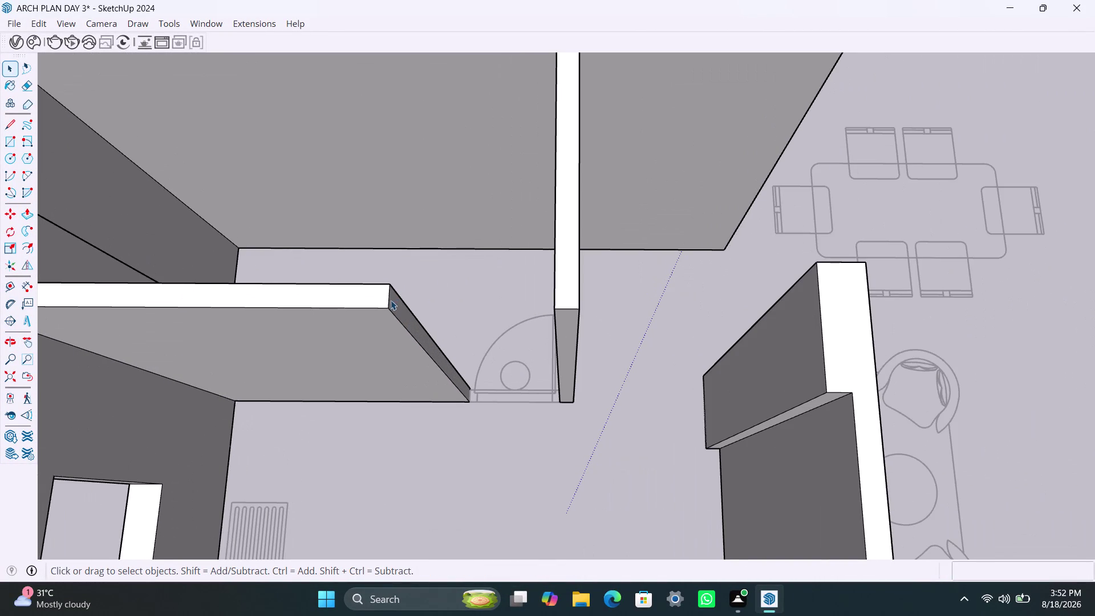
click(389, 302)
key(m)
click(387, 312)
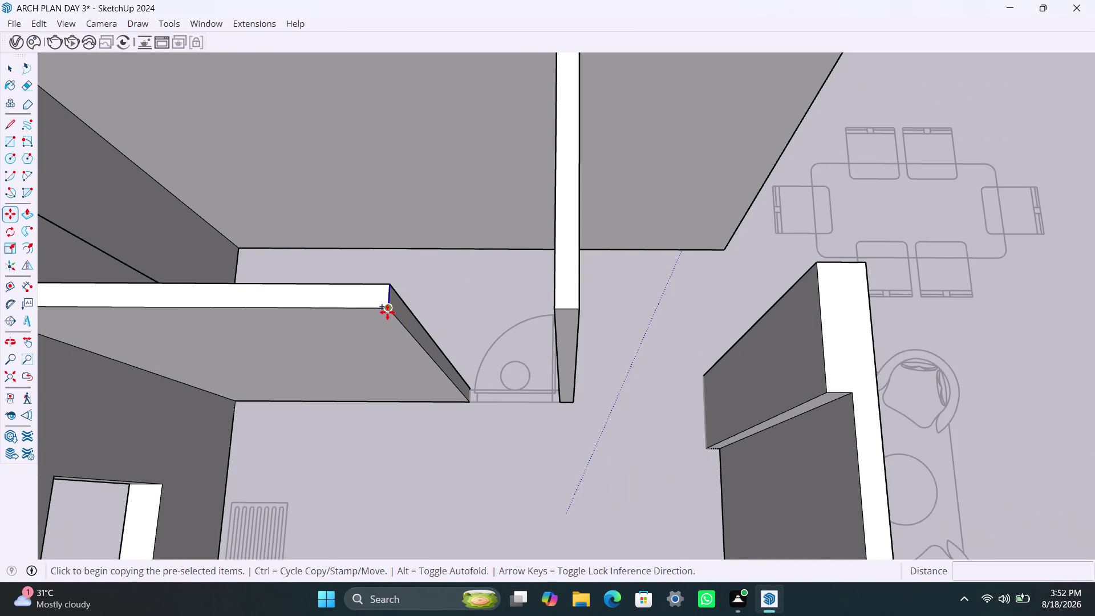
text(3')
key(Return)
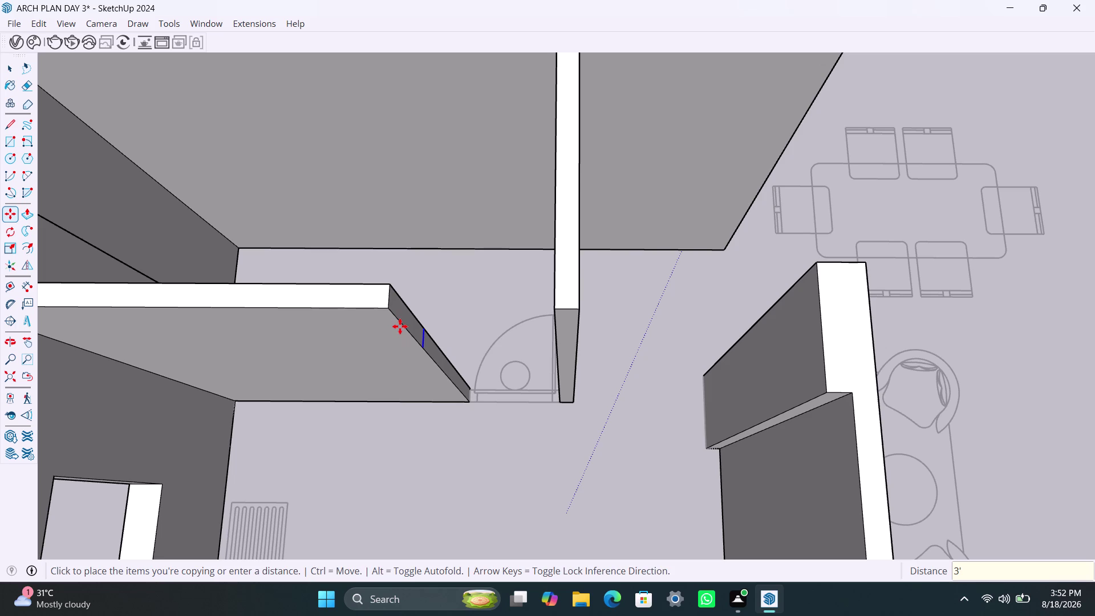
Push/Pull the upper wall-end face across to the adjacent wall.
key(space)
click(405, 316)
key(p)
click(405, 318)
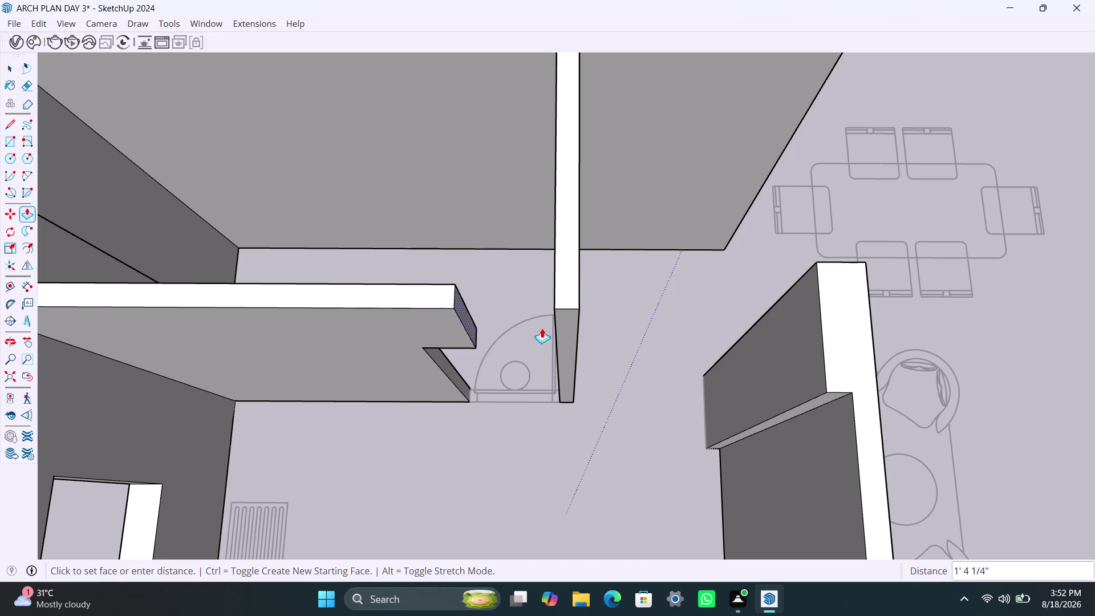
click(556, 329)
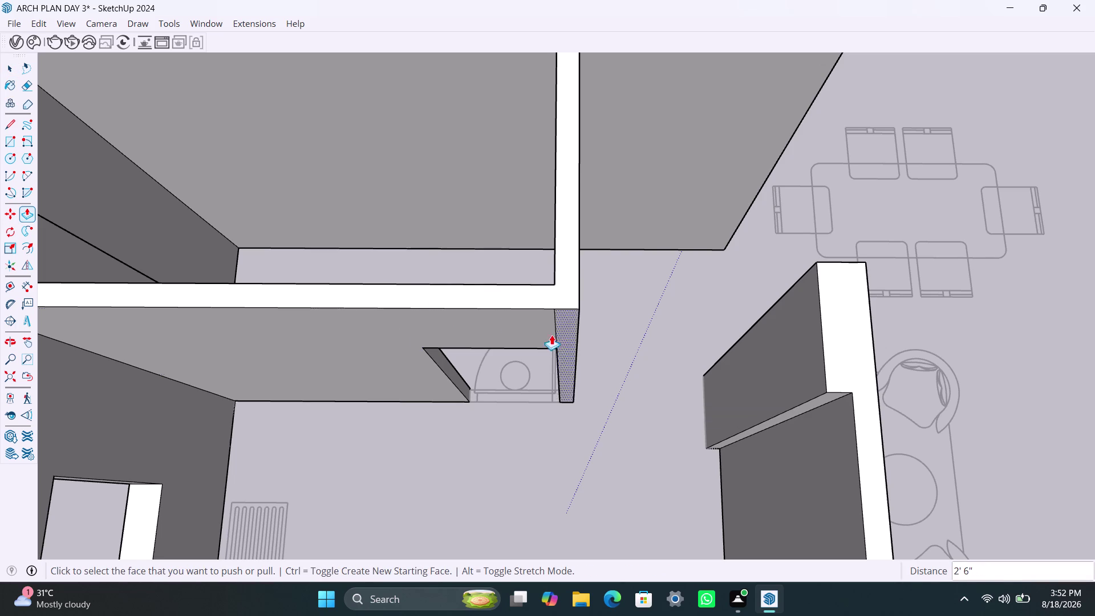
scroll(down, 3)
middle_drag(560, 375, 247, 371)
Go to the wall beside the bathroom and copy its end edge 3' down.
scroll(down, 3)
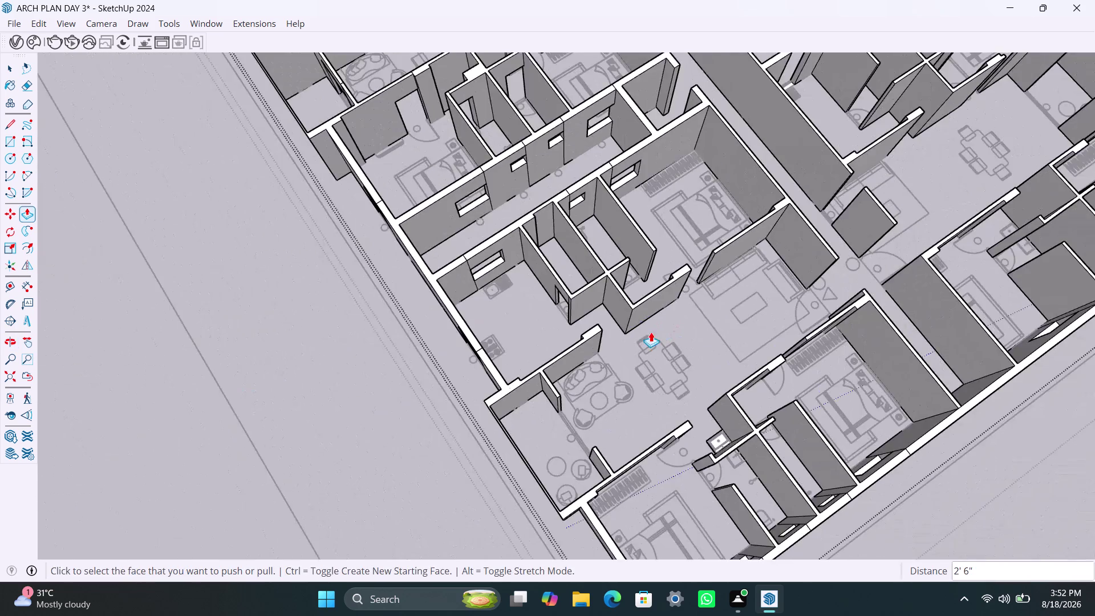
middle_drag(651, 332, 333, 342)
scroll(up, 3)
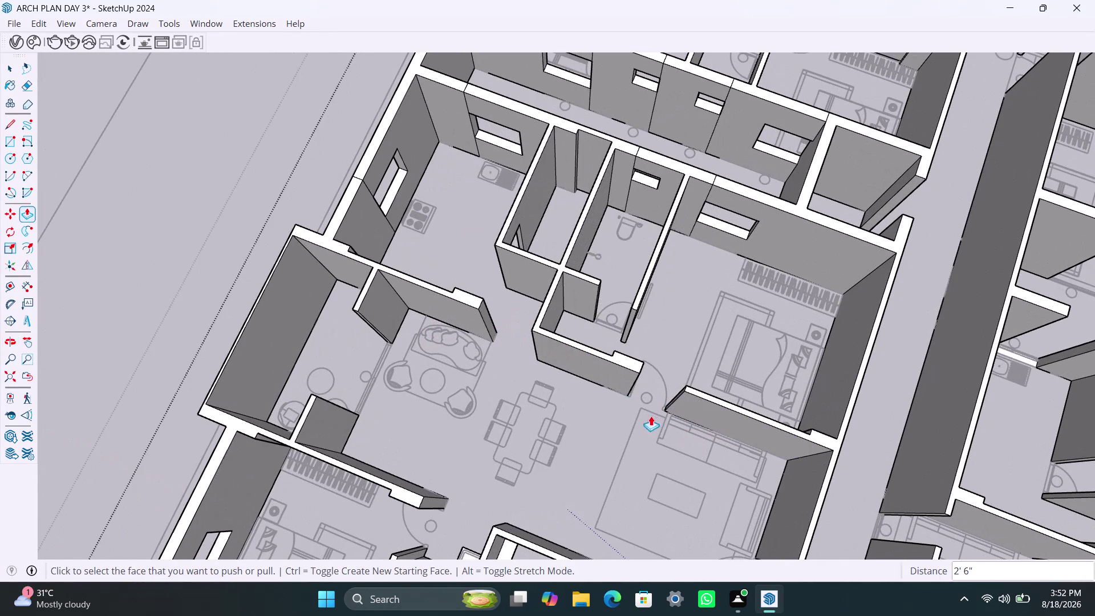
middle_drag(604, 396, 591, 424)
scroll(up, 3)
scroll(up, 3)
middle_drag(584, 354, 584, 357)
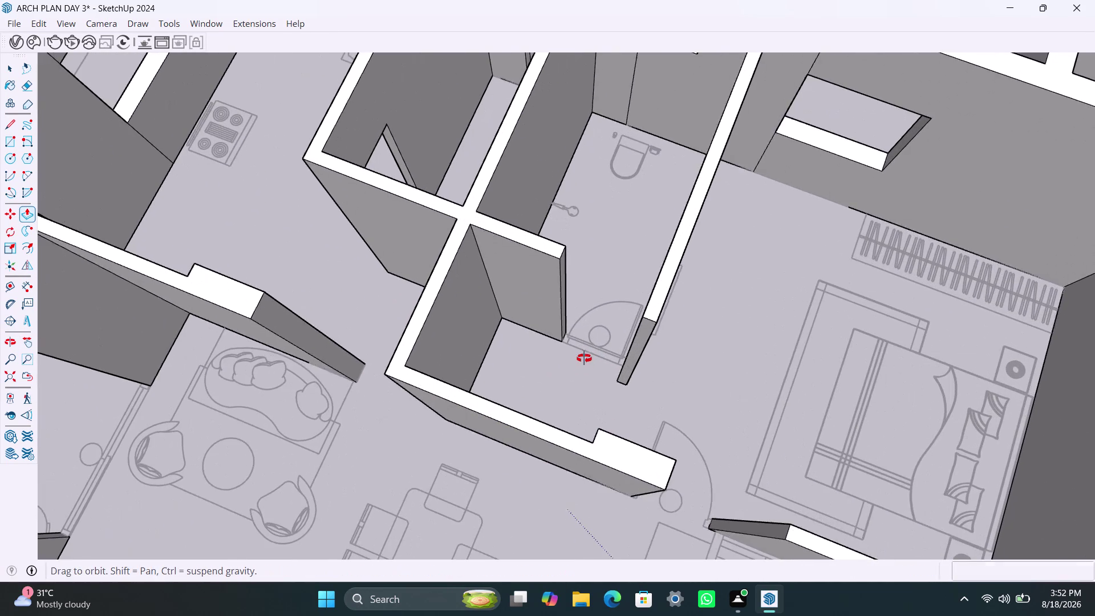
middle_drag(584, 357, 576, 375)
scroll(up, 3)
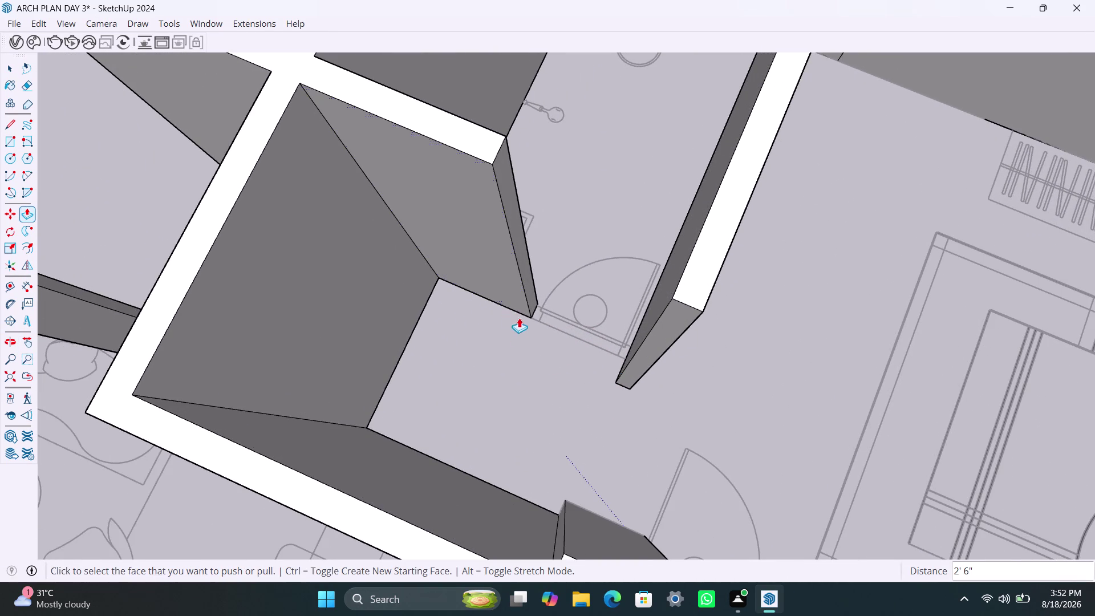
key(space)
click(497, 153)
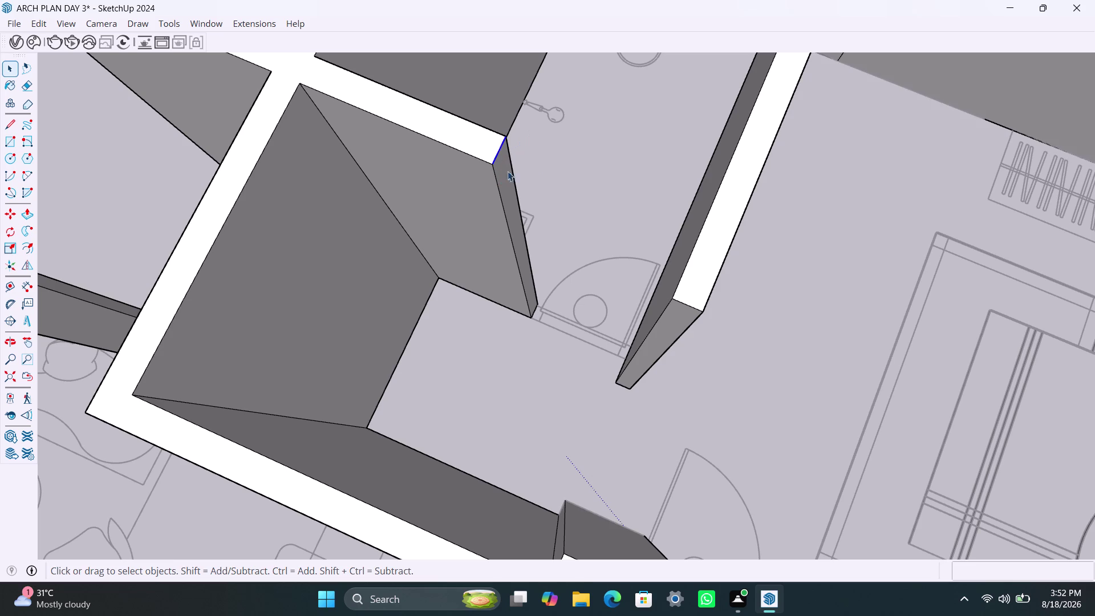
key(m)
click(495, 166)
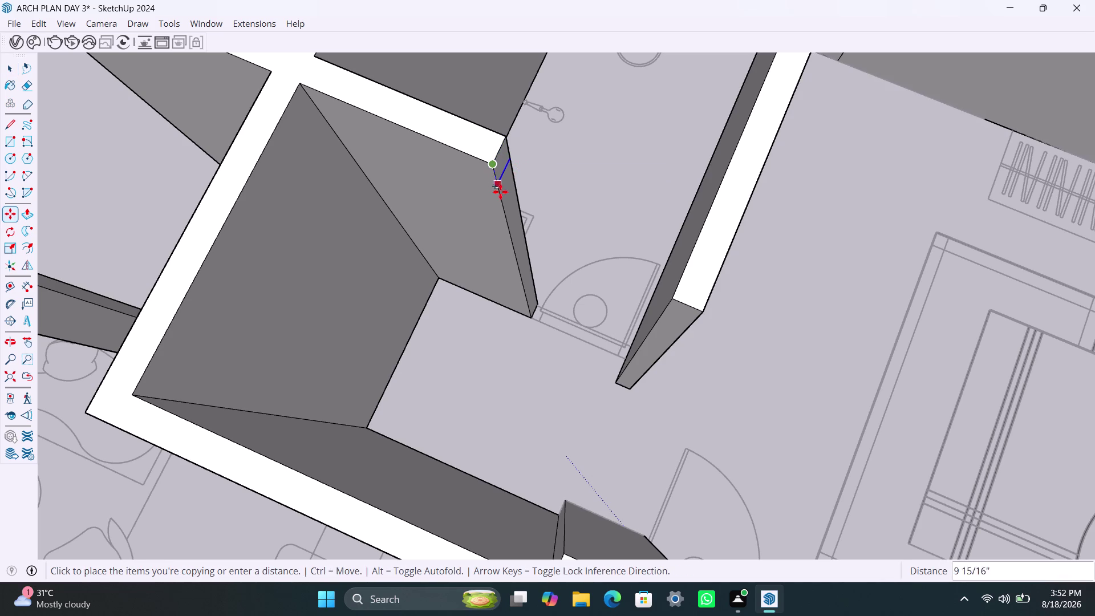
text(3')
key(Return)
Push/Pull the upper wall face across to the neighbouring wall.
key(space)
click(508, 187)
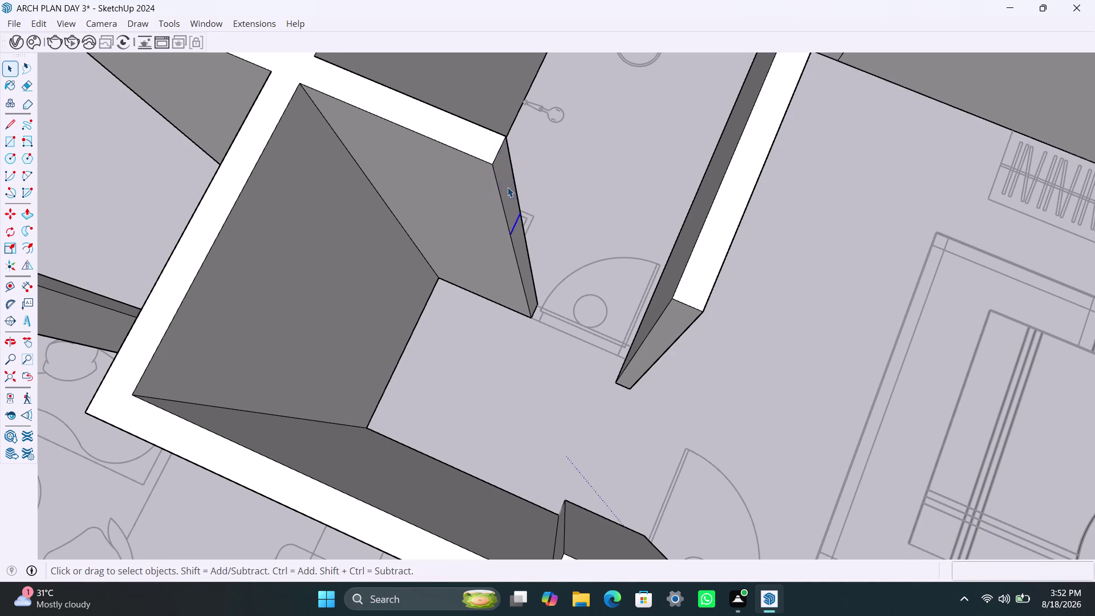
key(p)
click(508, 187)
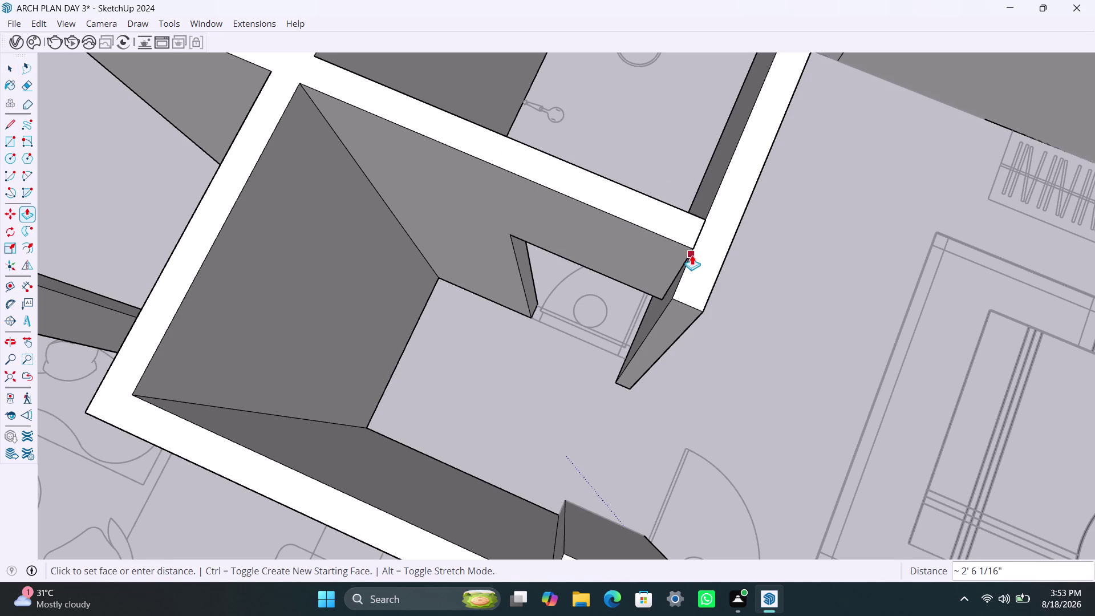
click(691, 255)
scroll(down, 3)
middle_drag(636, 326, 629, 314)
scroll(up, 3)
scroll(up, 3)
key(space)
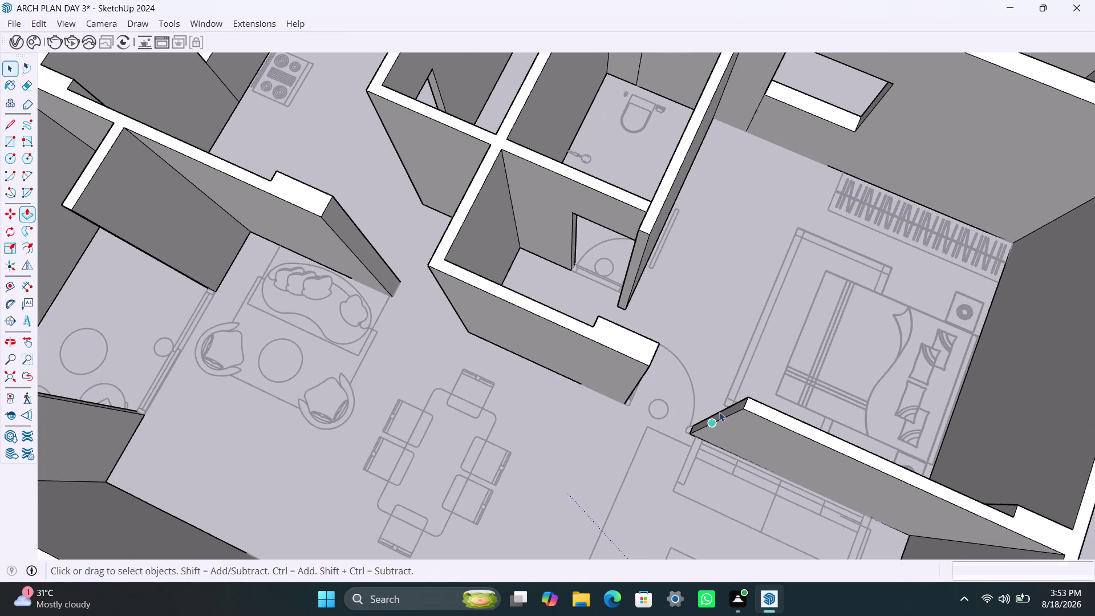
Copy the bedroom wall's end edge 3' down.
click(745, 406)
key(m)
click(744, 406)
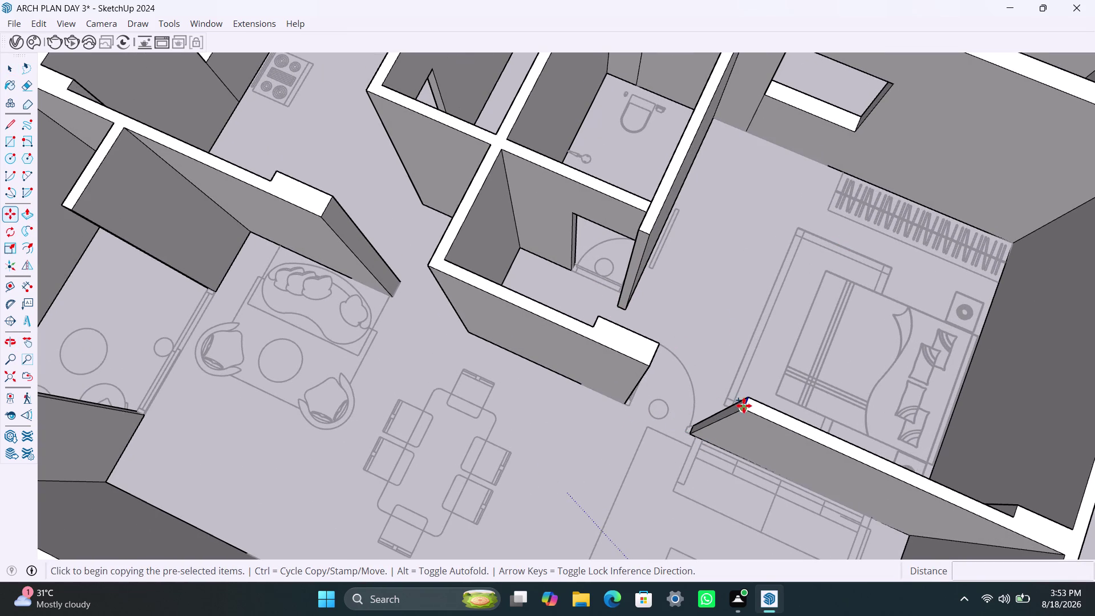
text(3)
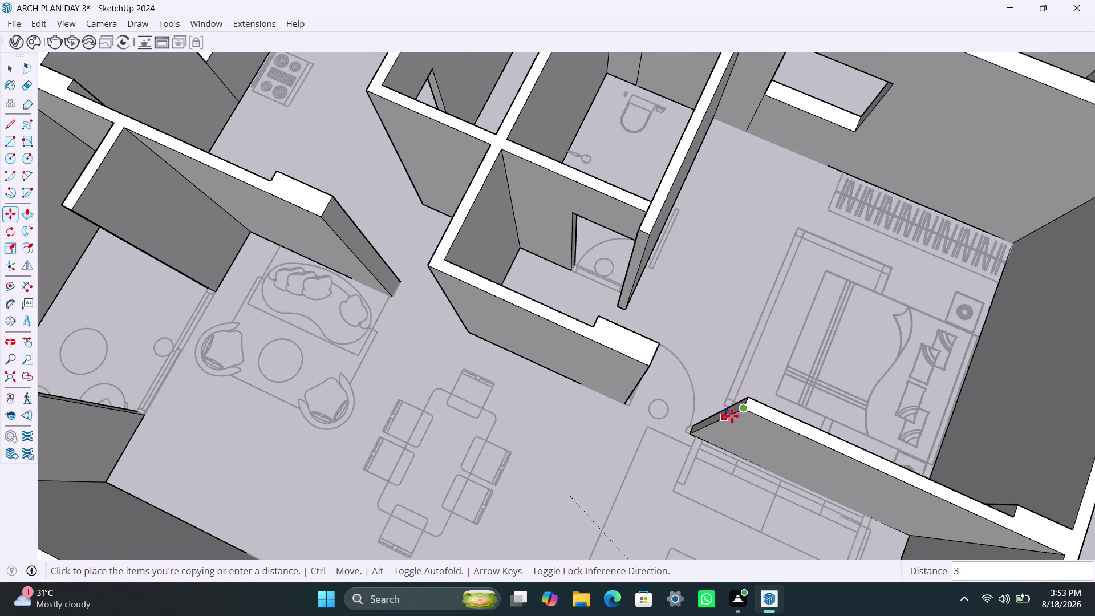
text(')
key(Return)
Push/Pull the upper face leftward to the adjacent wall, then zoom out.
key(space)
scroll(up, 3)
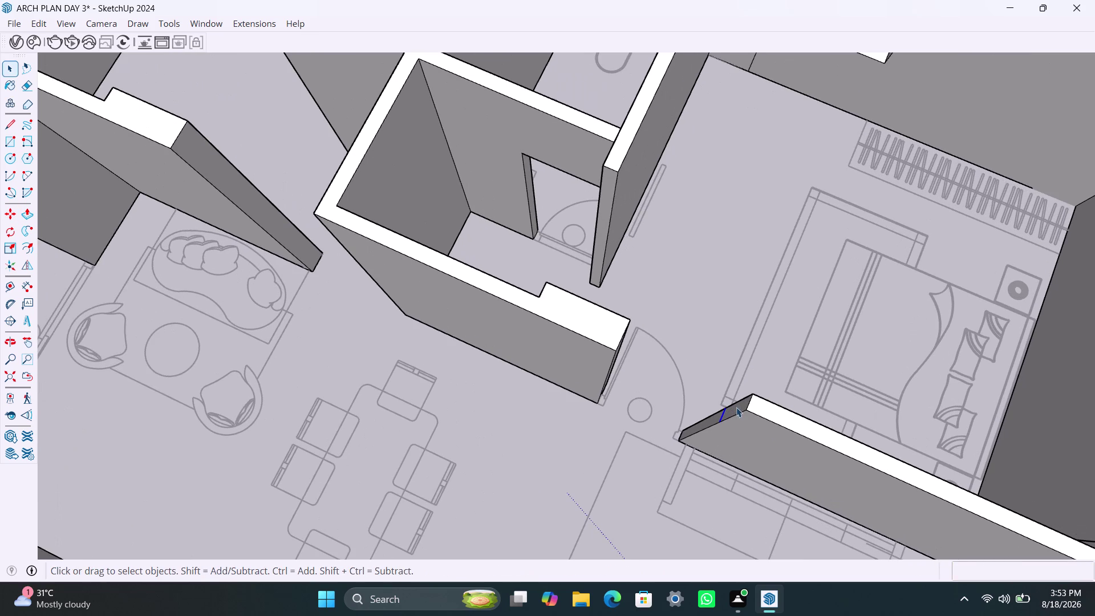
click(737, 408)
key(p)
click(738, 409)
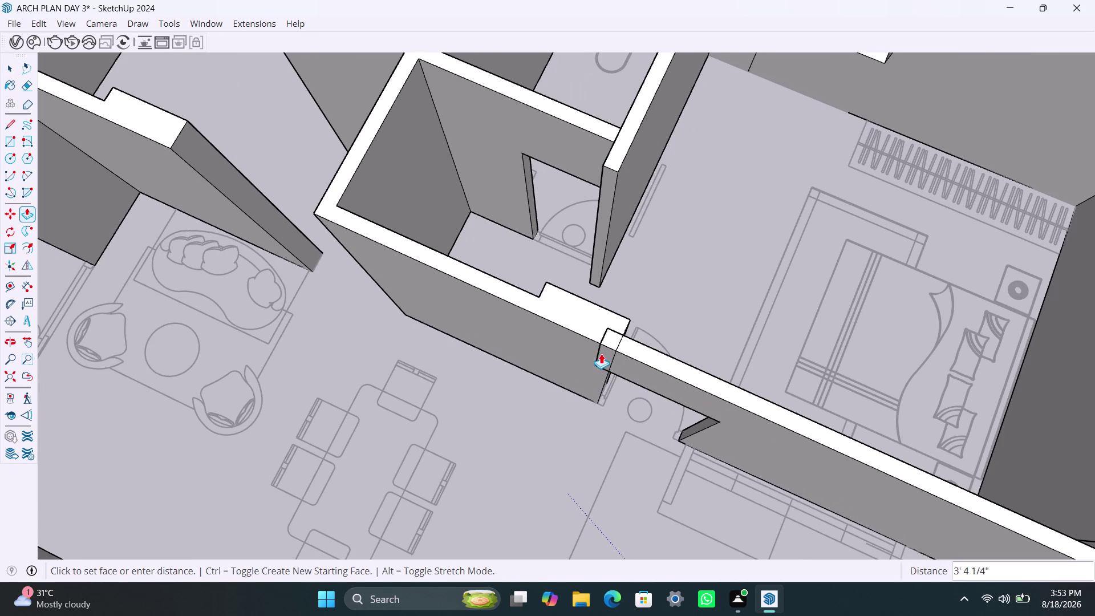
click(613, 362)
scroll(down, 3)
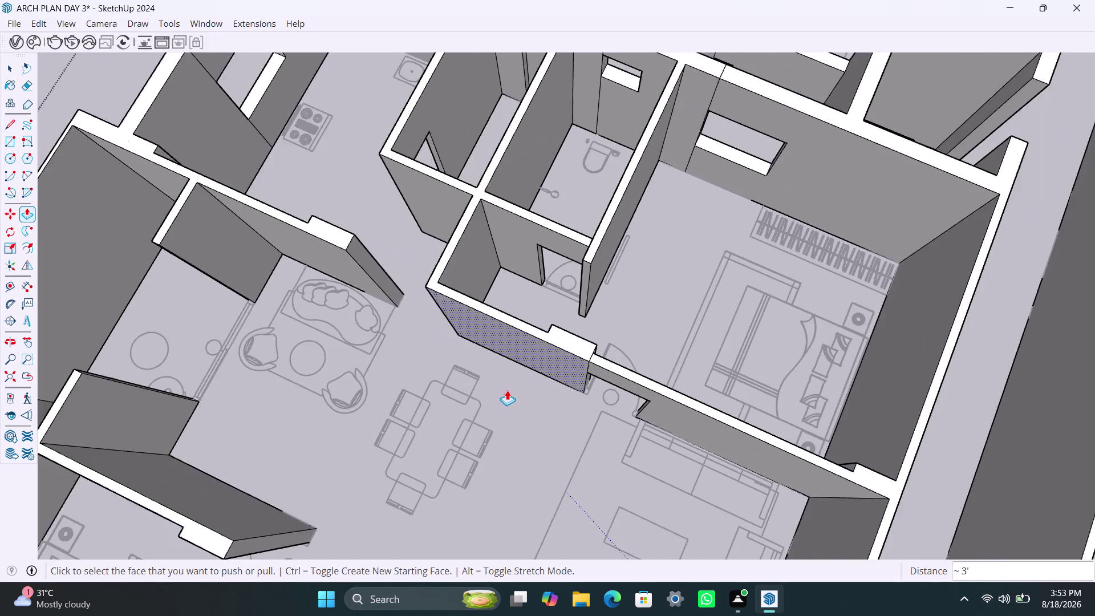
scroll(down, 3)
scroll(down, 3)
Frame the partition wall beside the sitting area and select its end edge.
middle_drag(502, 398, 304, 370)
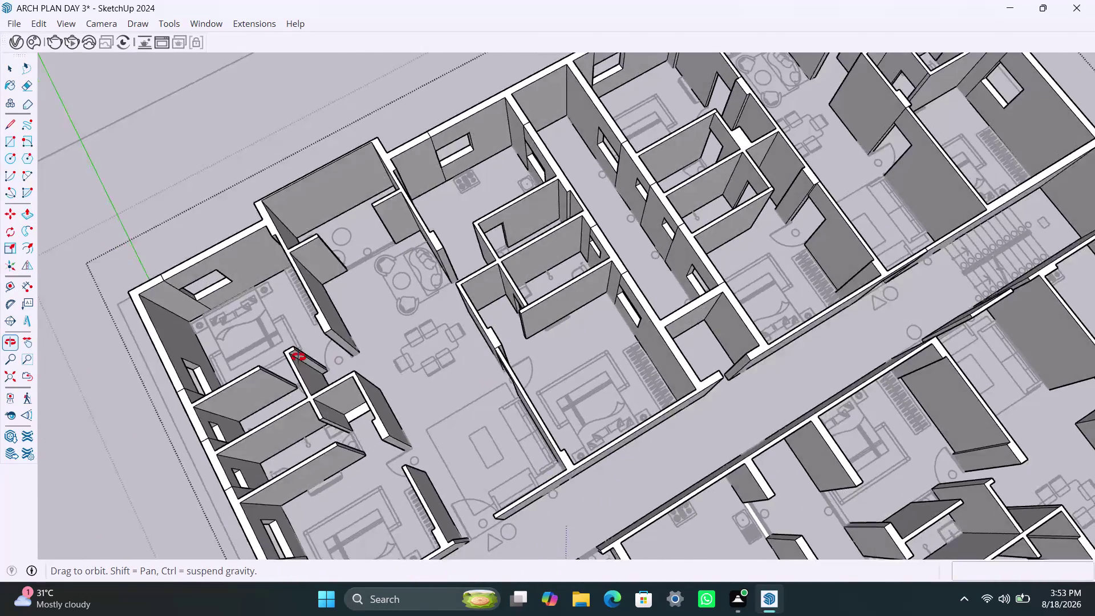
middle_drag(305, 371, 256, 284)
scroll(down, 3)
middle_drag(409, 292, 353, 371)
scroll(up, 3)
middle_drag(349, 306, 237, 363)
scroll(up, 3)
scroll(up, 3)
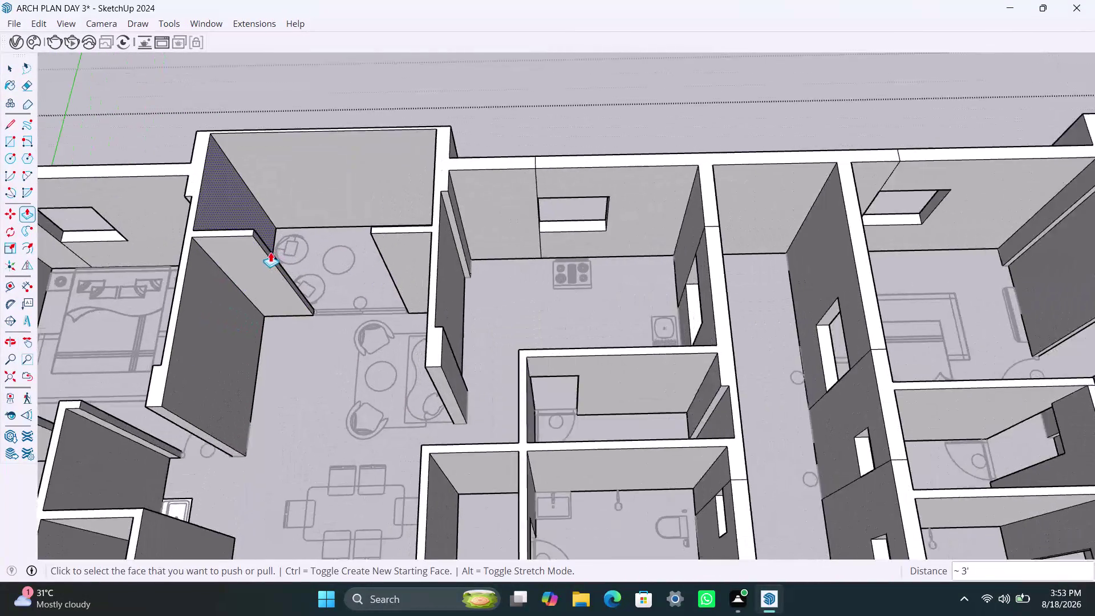
key(space)
click(246, 225)
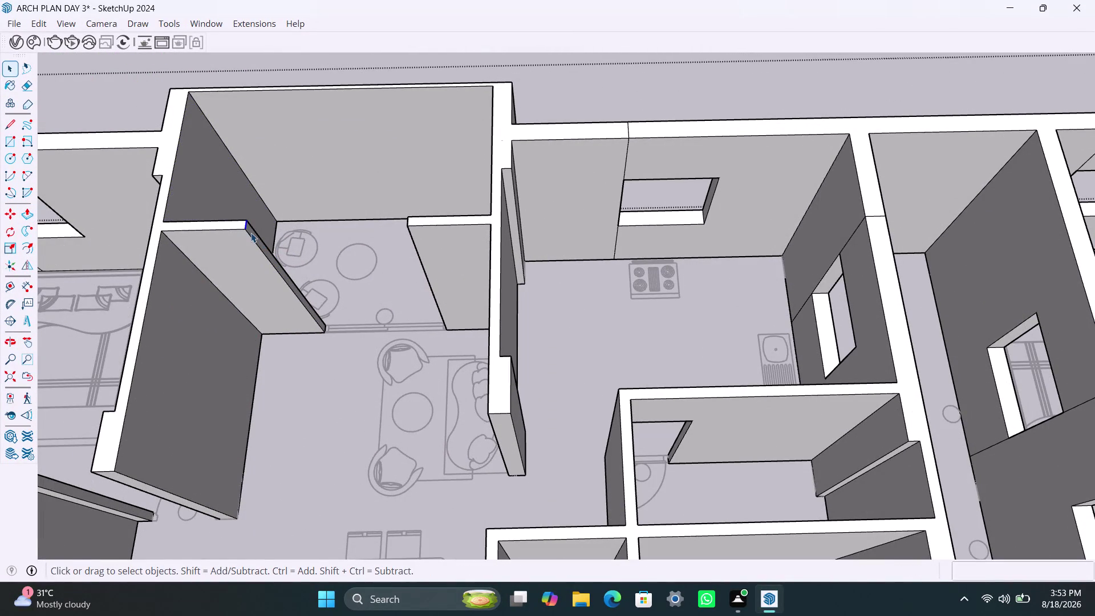
Copy the wall's end edge 3' along the wall to mark the opening.
key(m)
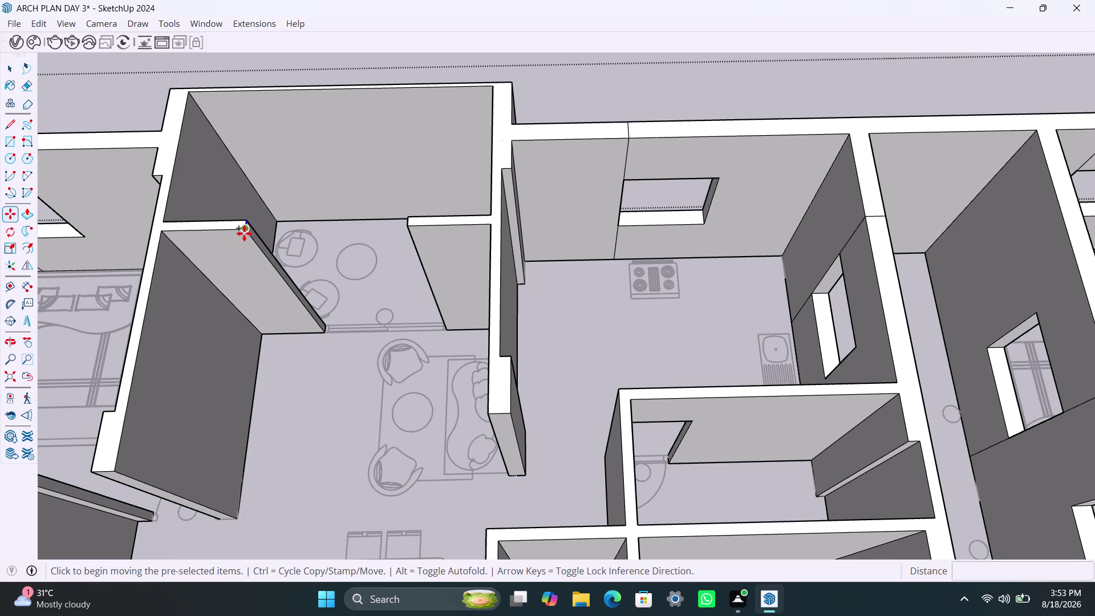
click(244, 233)
key(3)
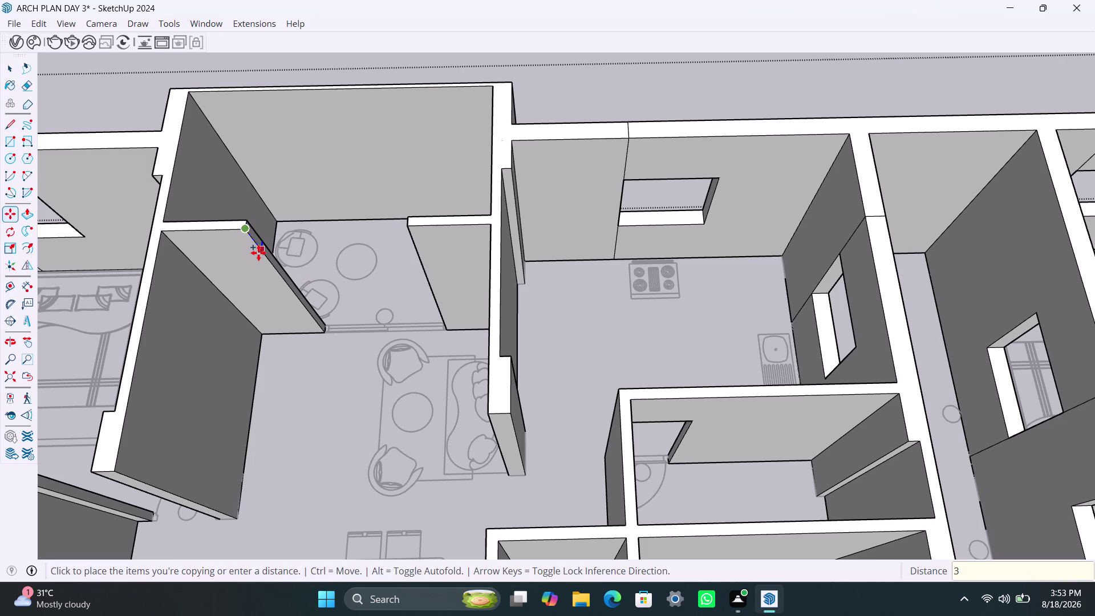
key(apostrophe)
key(Return)
key(space)
click(263, 244)
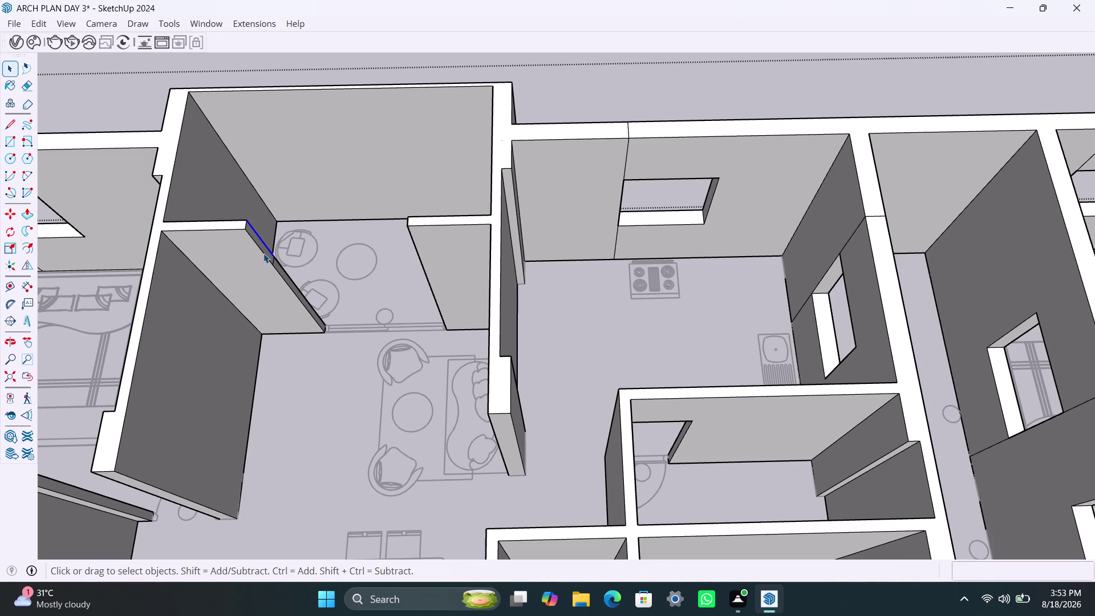
Push the wall's top section between the lines down to the floor, forming the doorway.
click(264, 252)
scroll(up, 3)
click(263, 250)
scroll(up, 3)
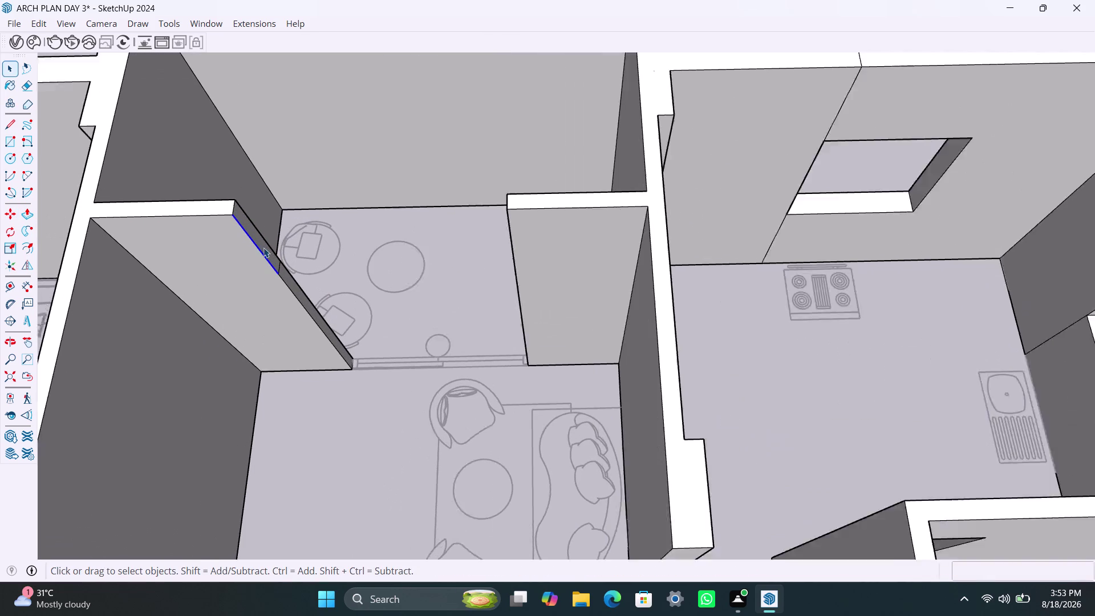
click(264, 249)
key(p)
click(265, 254)
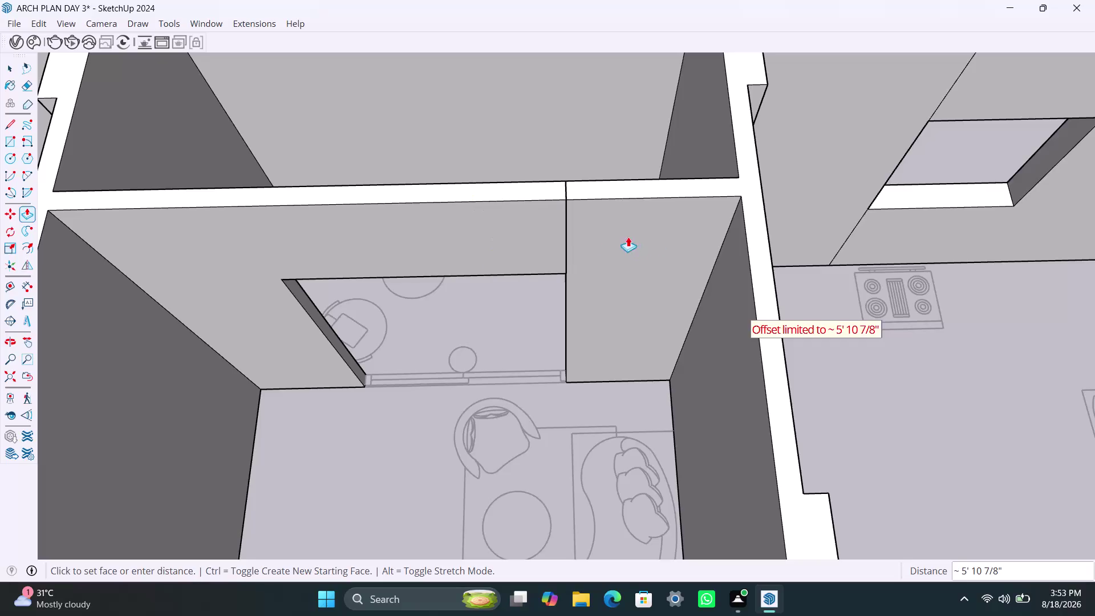
click(566, 243)
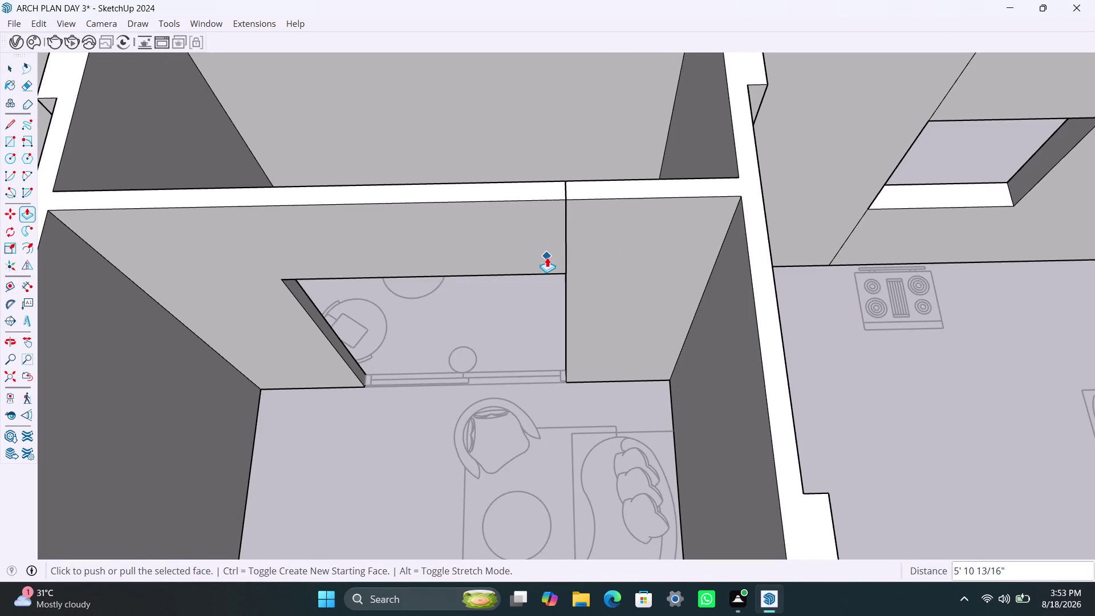
key(ctrl+z)
click(268, 254)
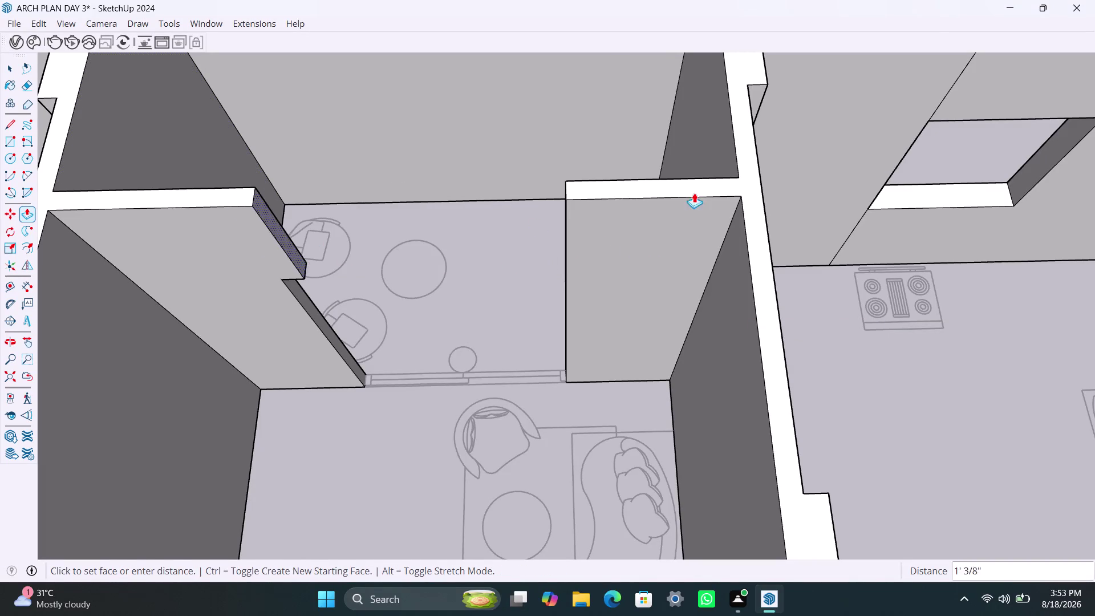
click(566, 195)
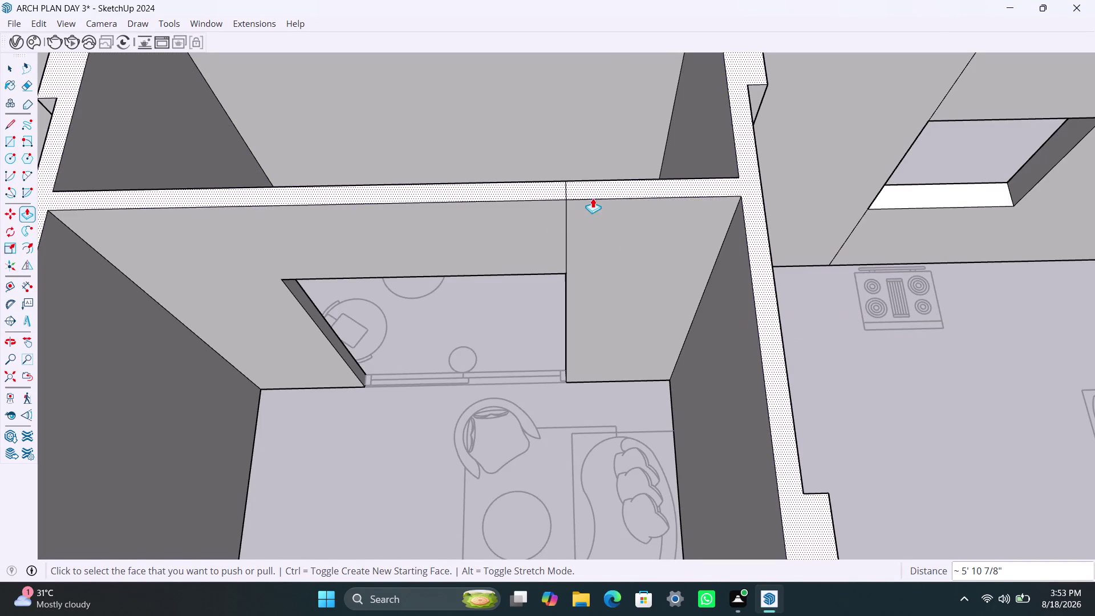
scroll(down, 3)
scroll(down, 3)
Bring the bedroom partition wall into view and select its end edge.
middle_drag(570, 273, 542, 286)
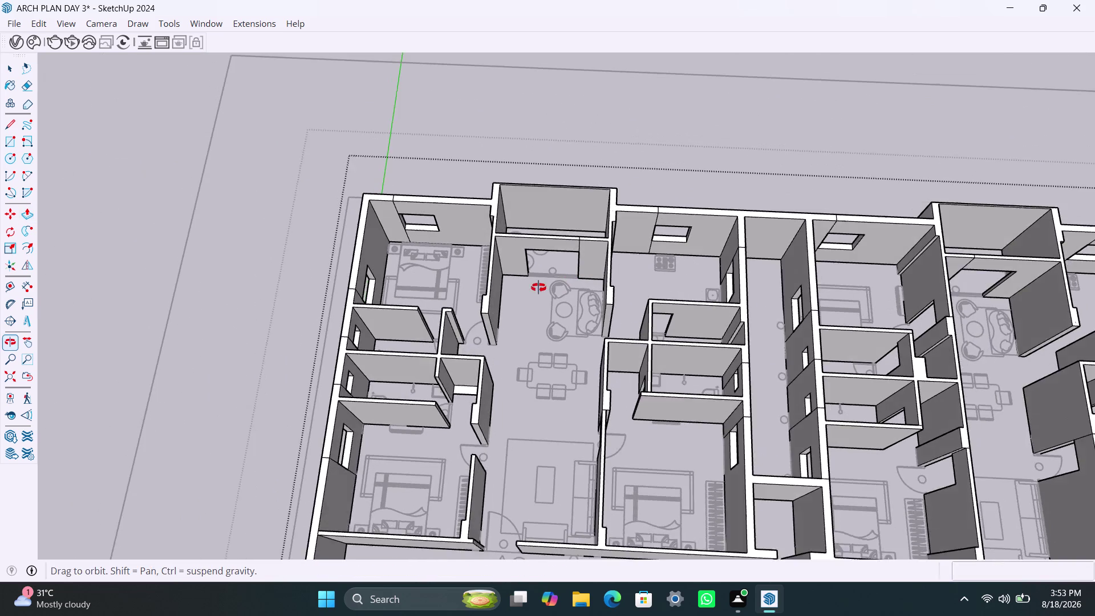
middle_drag(543, 286, 531, 291)
scroll(up, 3)
middle_drag(475, 330, 505, 346)
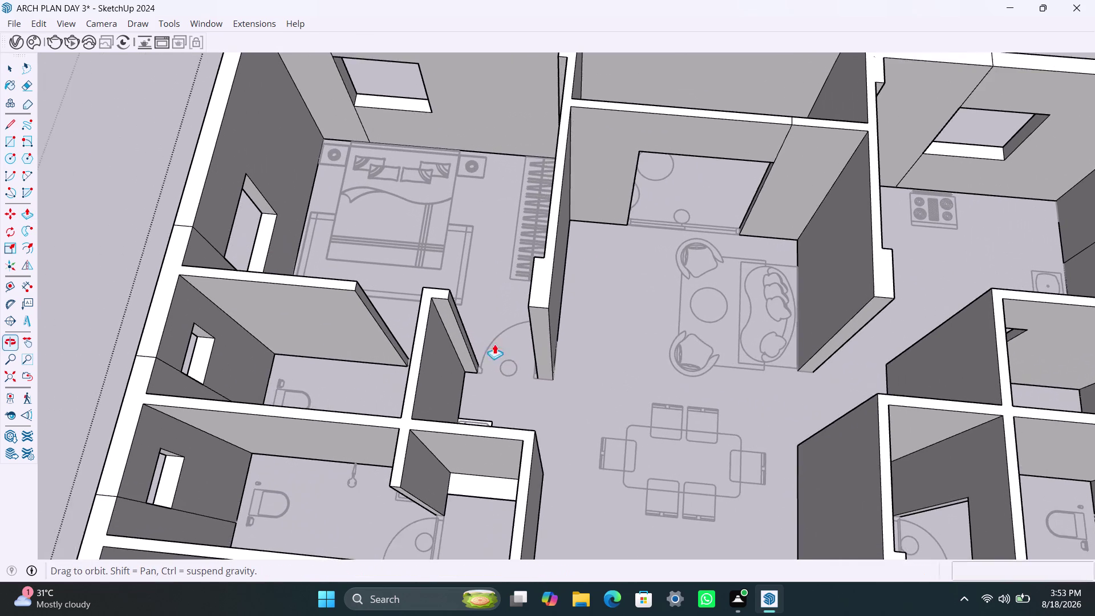
scroll(up, 3)
scroll(up, 3)
middle_drag(473, 318, 456, 326)
key(space)
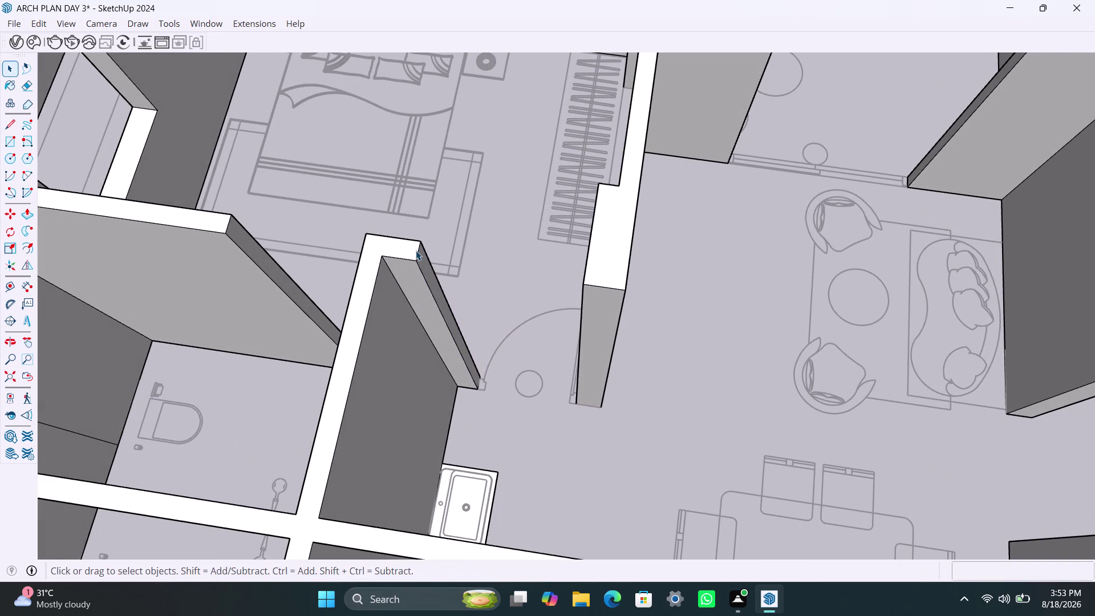
click(416, 251)
click(418, 259)
click(415, 254)
click(418, 254)
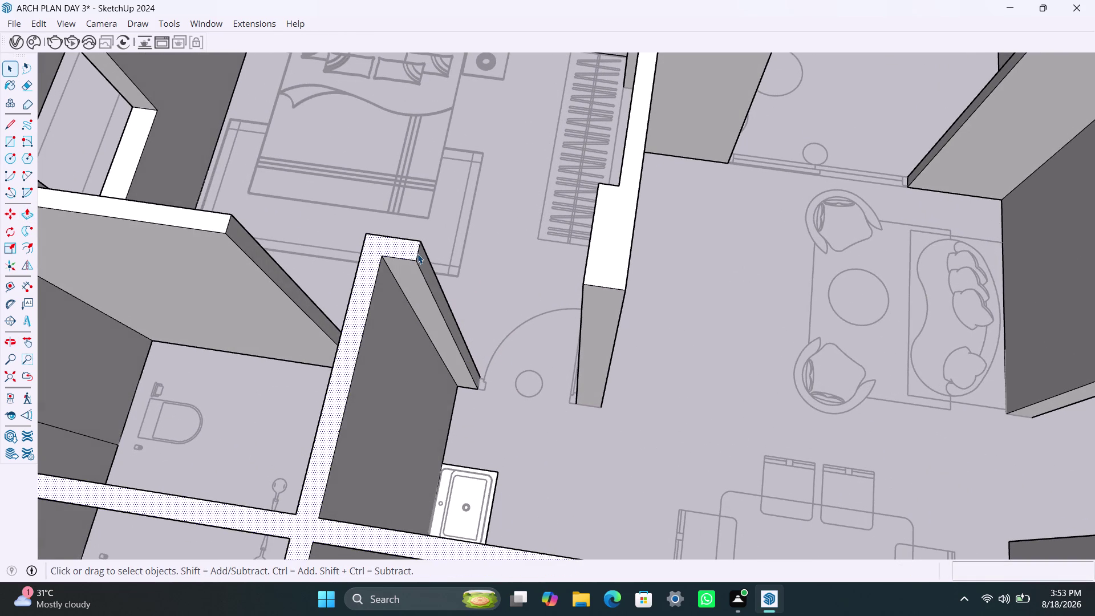
Copy the bedroom wall's end edge 3' along the wall.
key(m)
click(417, 264)
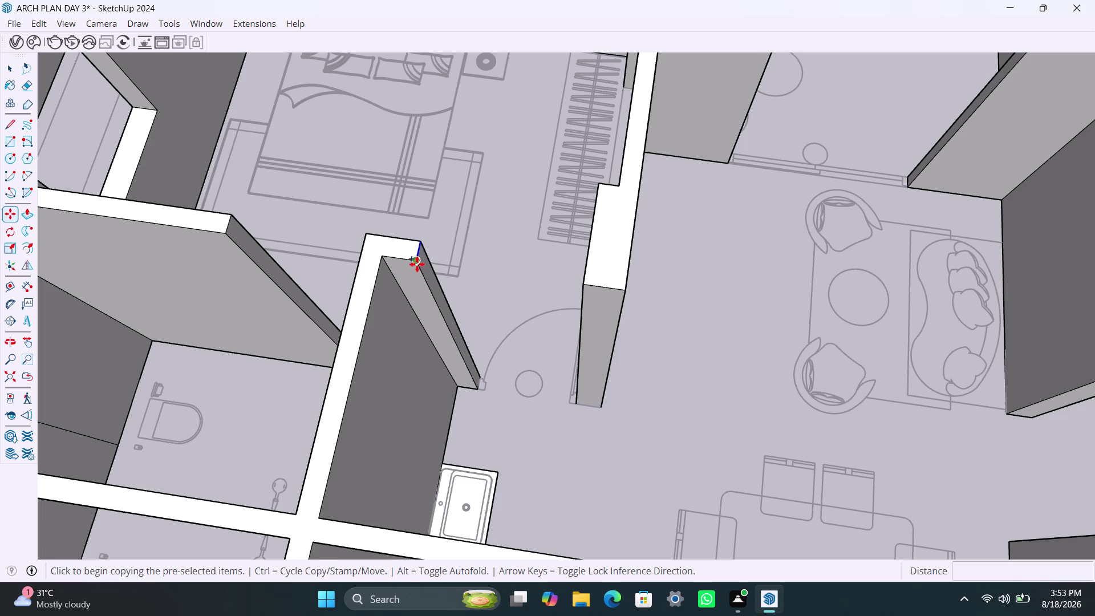
text(3')
key(Return)
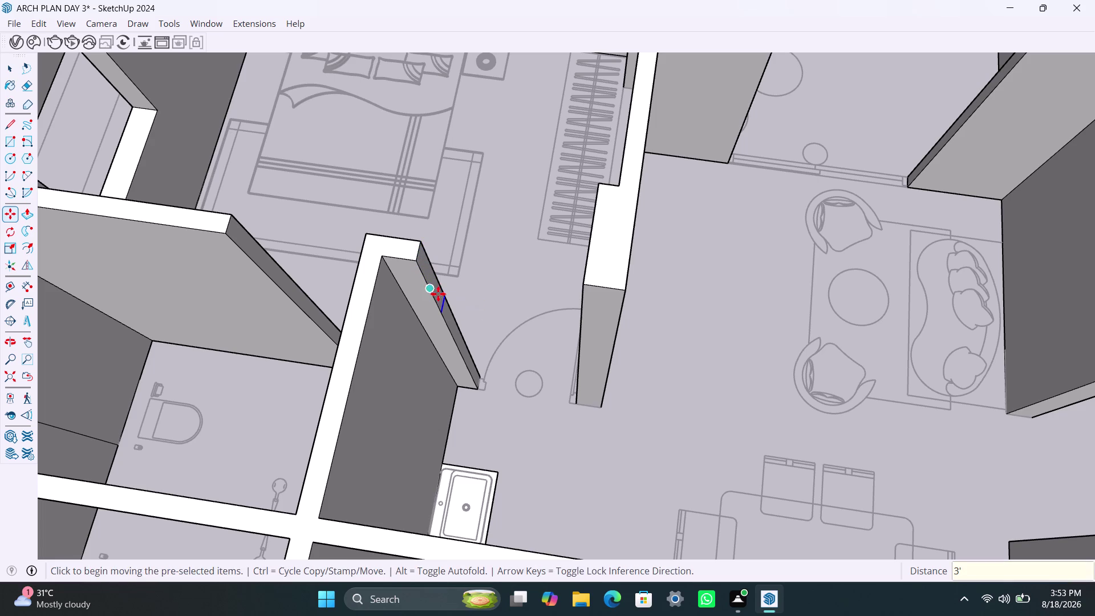
Push the bedroom wall's marked section down to the floor to open the doorway.
key(space)
click(429, 275)
key(p)
click(429, 275)
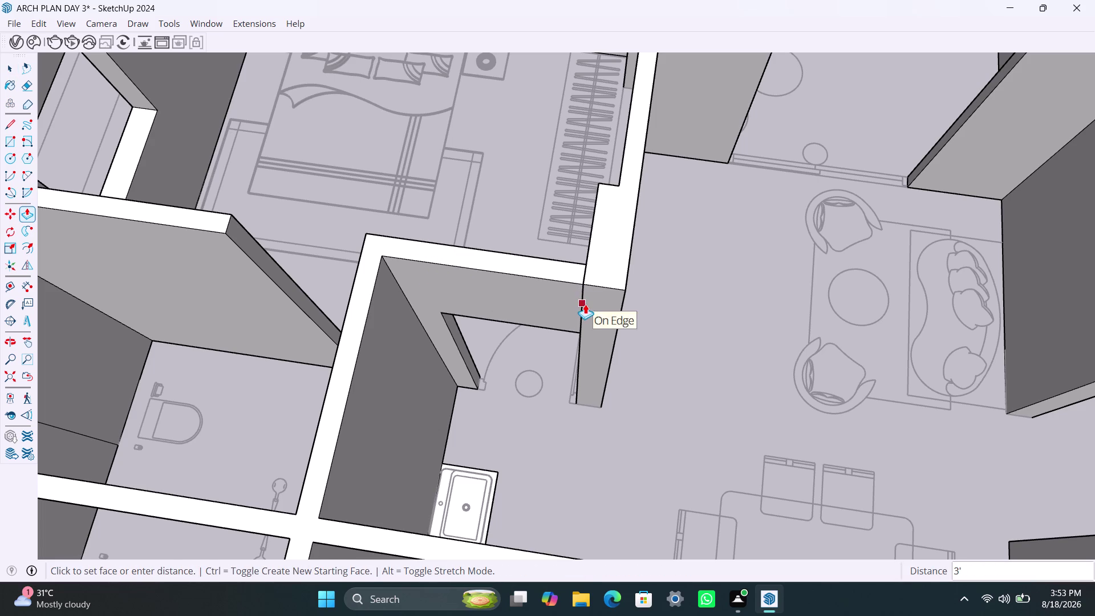
click(585, 304)
scroll(down, 3)
scroll(down, 3)
Orbit to the bathroom partition wall and select its end edge.
middle_drag(512, 266, 382, 388)
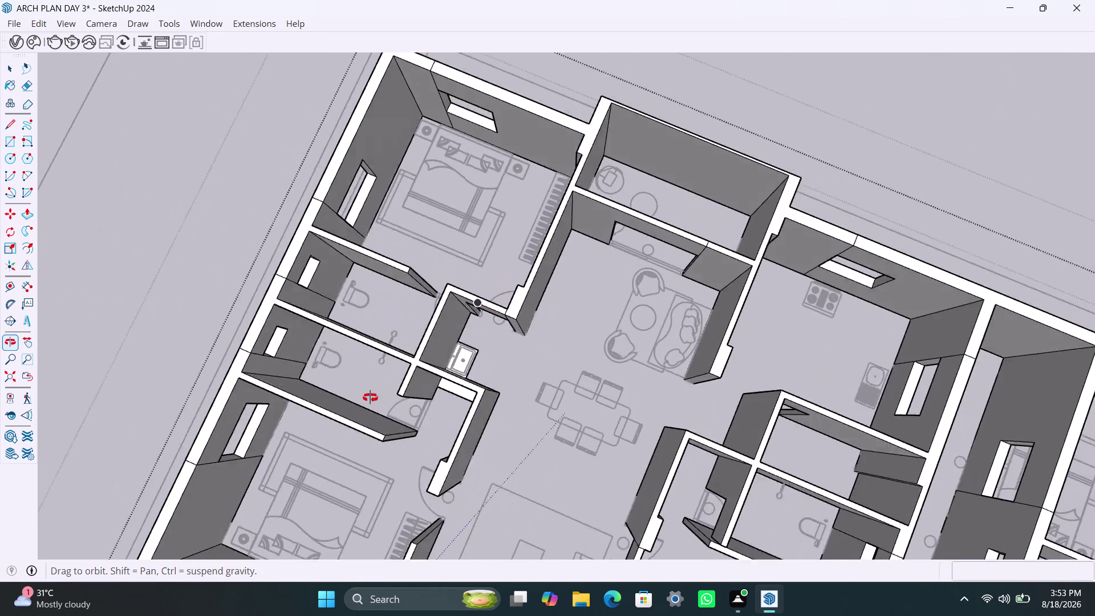
middle_drag(382, 388, 354, 408)
scroll(up, 3)
scroll(up, 3)
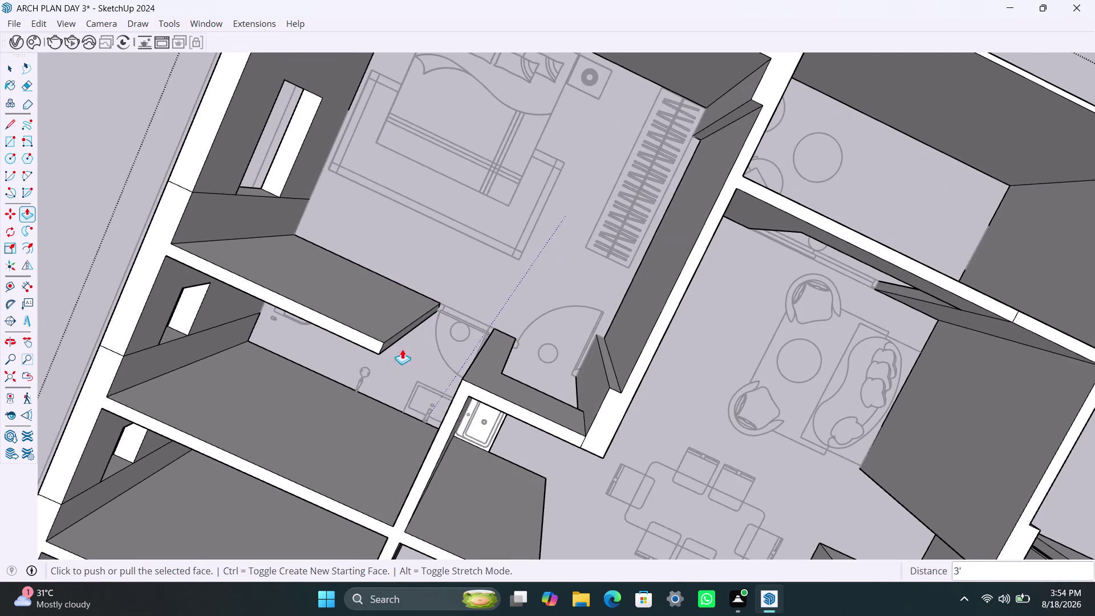
key(space)
scroll(up, 3)
click(380, 347)
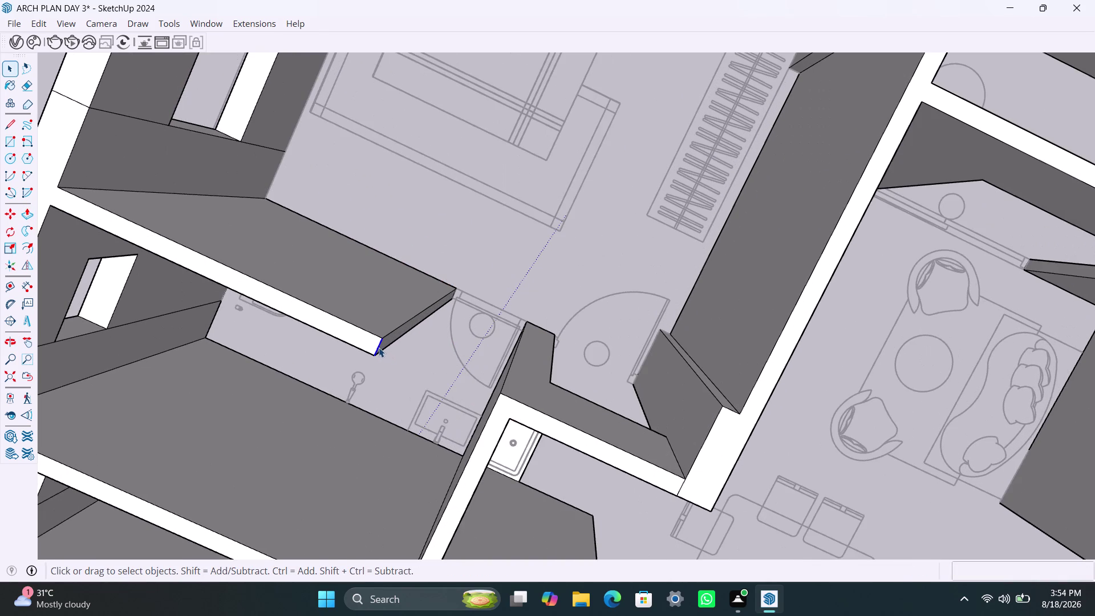
Copy the bathroom wall's end edge 3' to mark the door opening.
key(m)
click(375, 358)
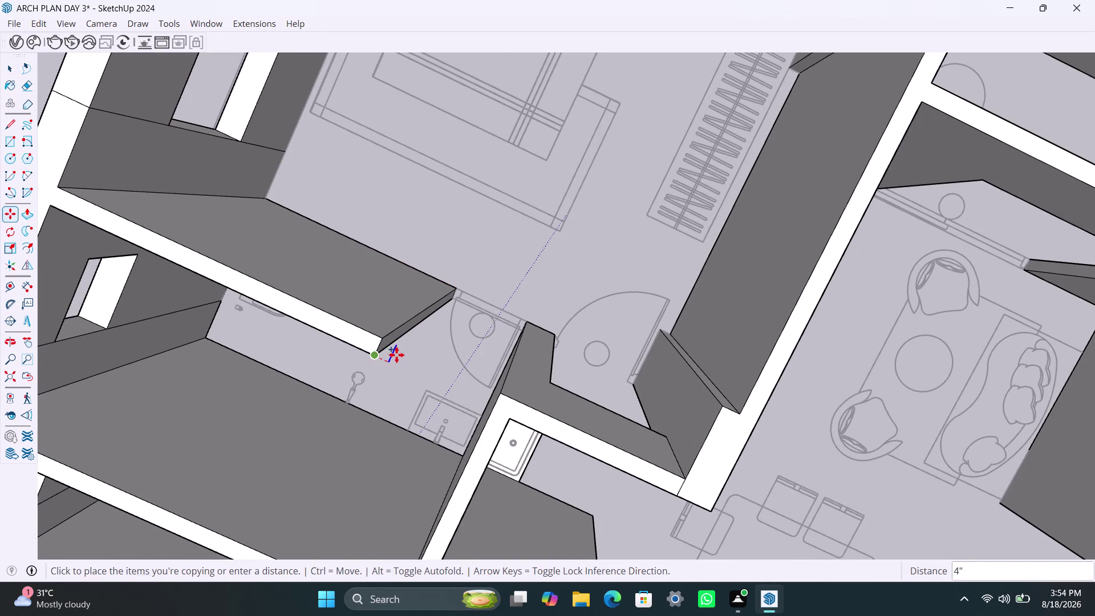
text(3')
key(Return)
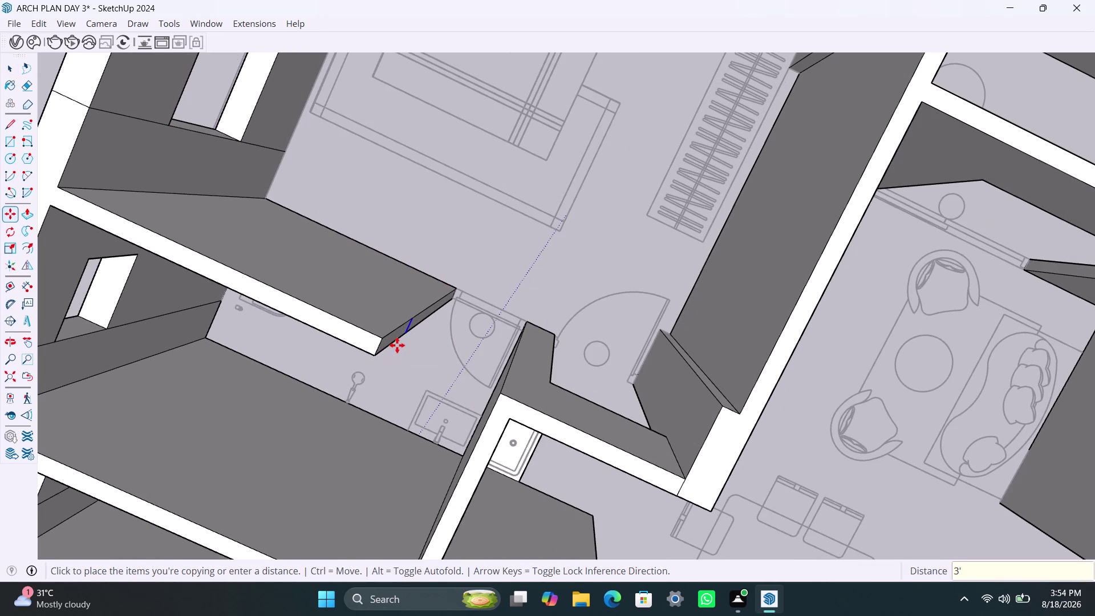
key(space)
click(392, 338)
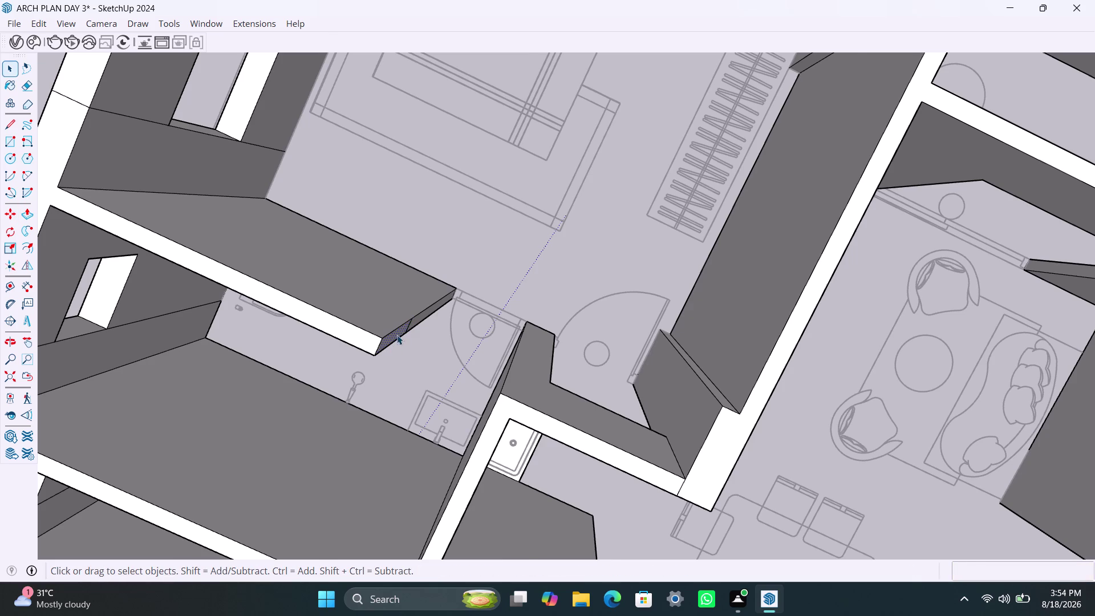
scroll(up, 3)
key(p)
click(394, 337)
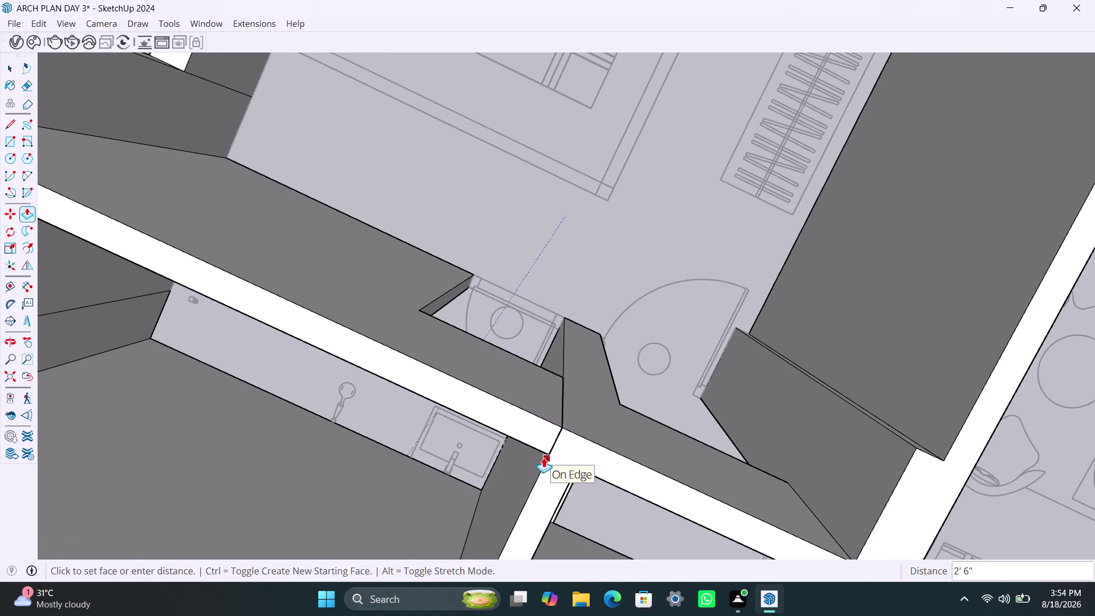
Push the marked bathroom wall sections down to the floor, orbiting between the bathroom walls.
click(544, 457)
scroll(down, 3)
middle_drag(487, 377, 489, 367)
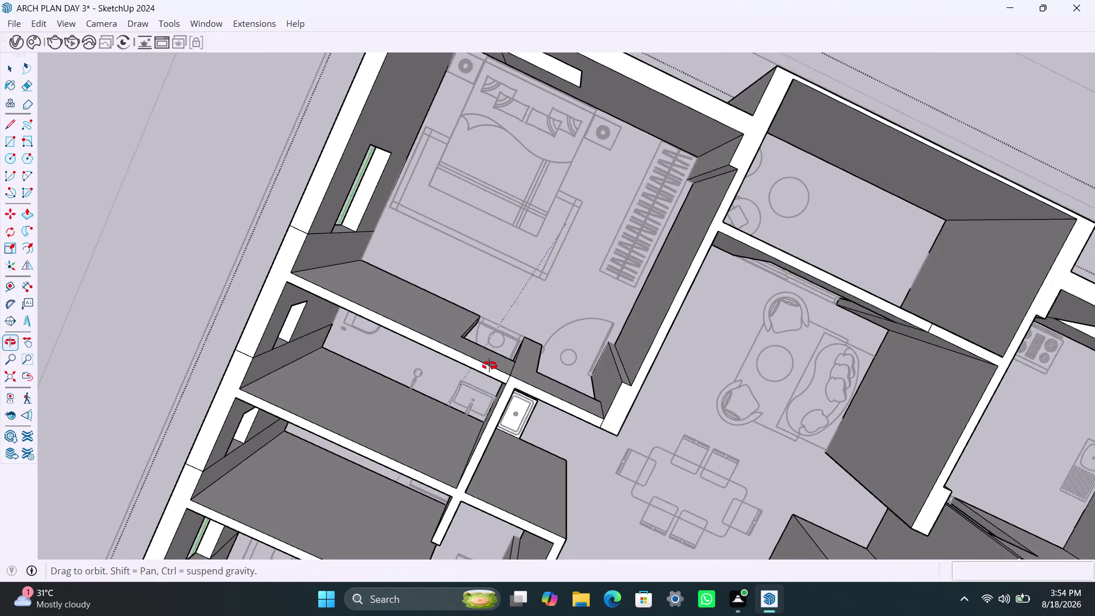
middle_drag(489, 367, 500, 281)
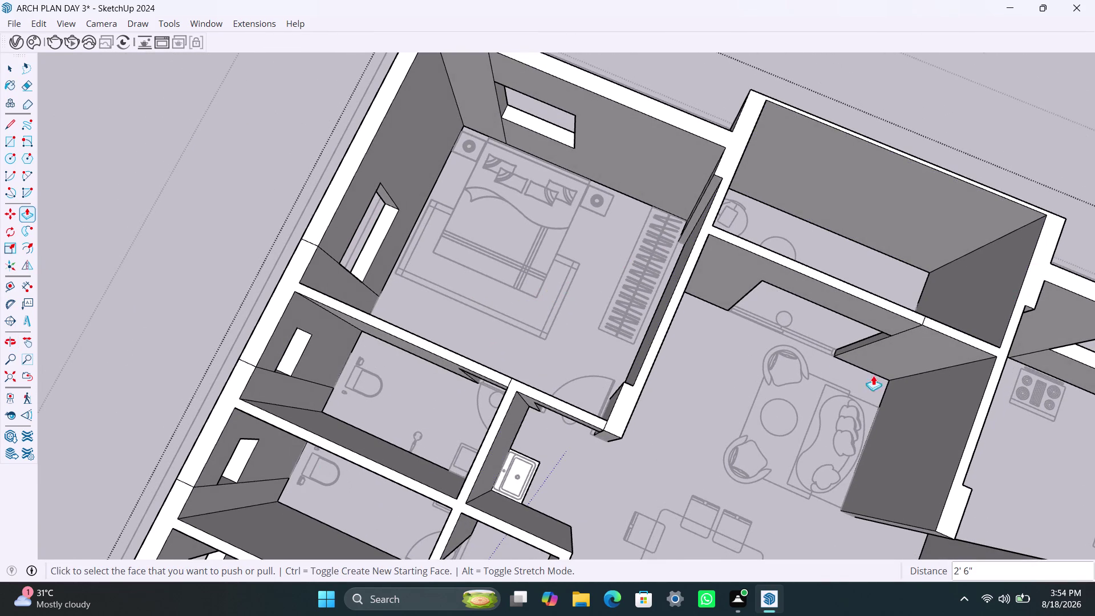
scroll(down, 3)
middle_drag(500, 450, 373, 378)
scroll(up, 3)
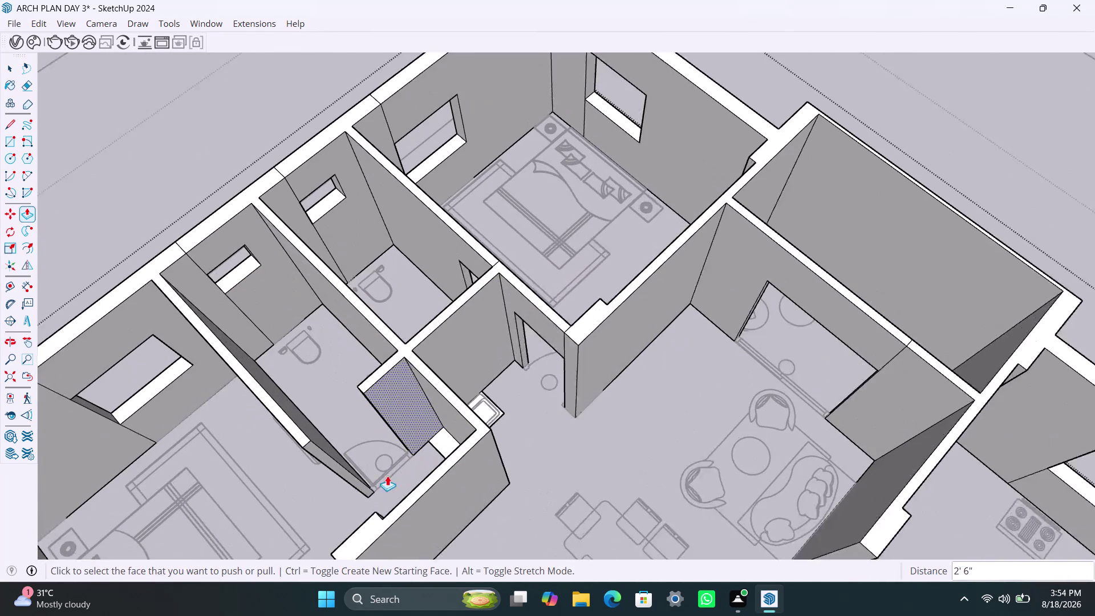
middle_drag(387, 476, 544, 364)
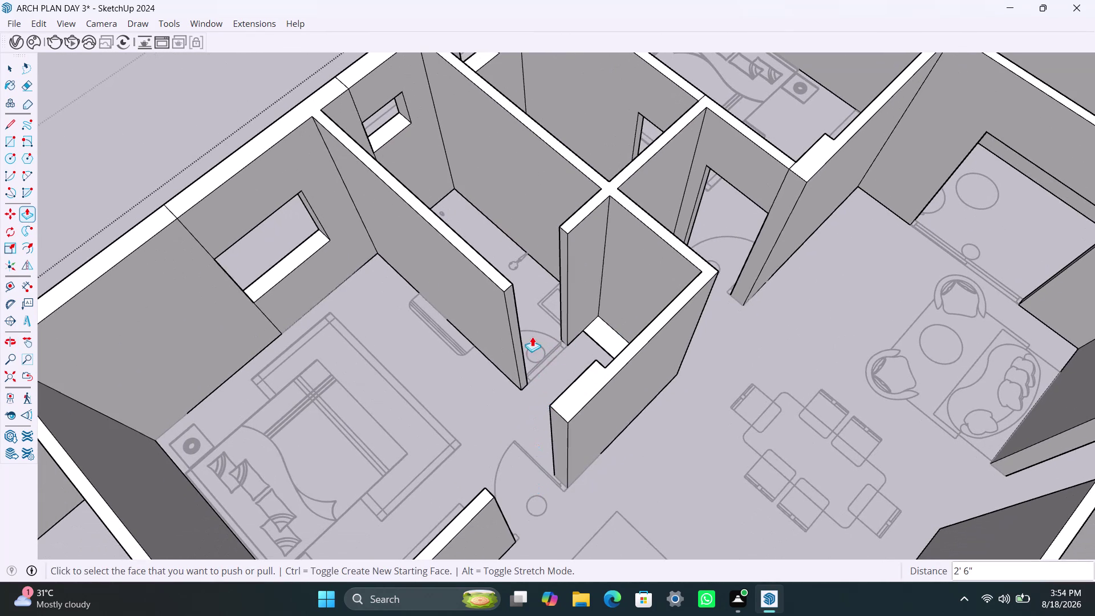
key(space)
click(567, 231)
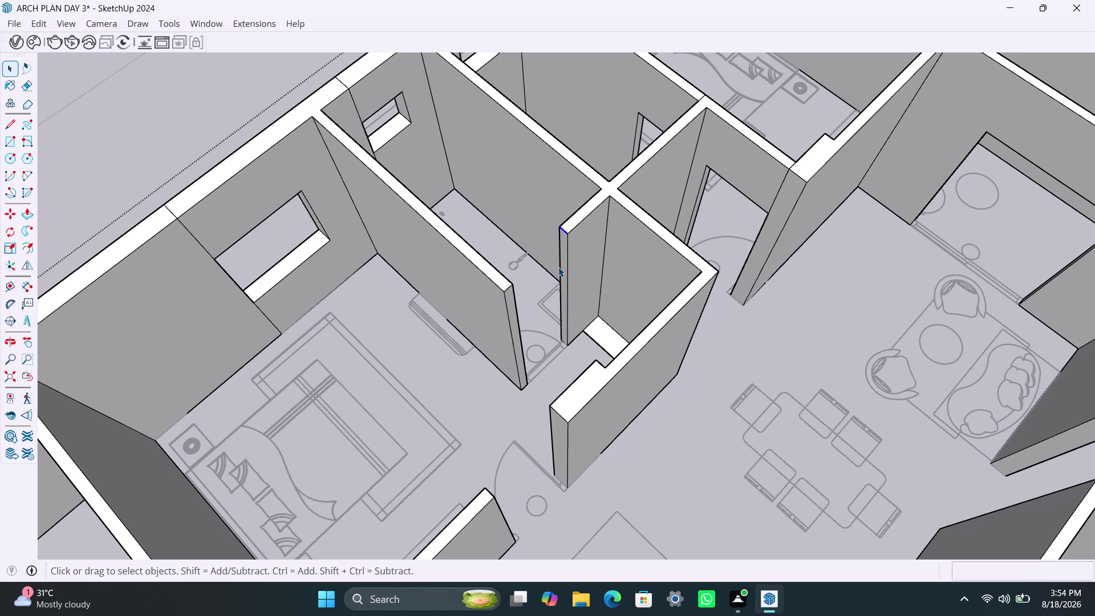
Copy the partition wall's end edge 3' near the small bathroom doorway.
key(m)
click(573, 236)
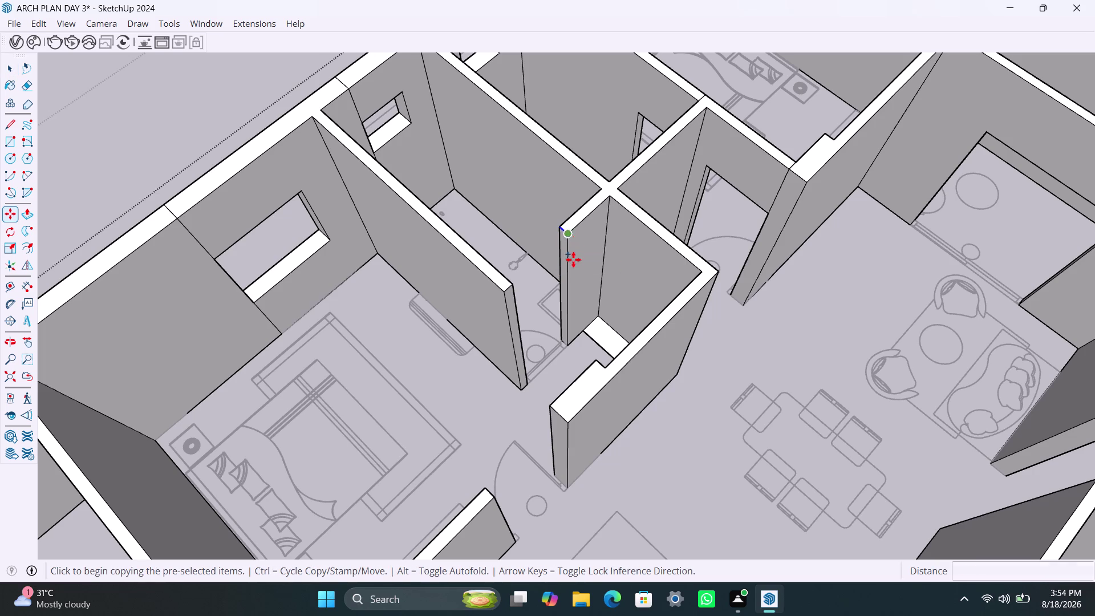
key(3)
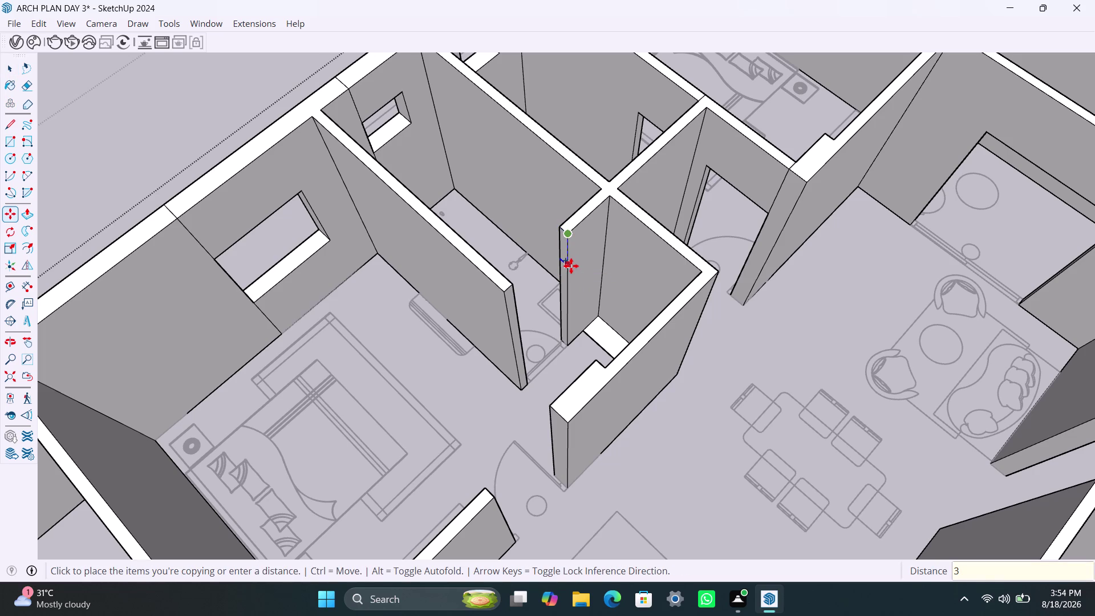
key(apostrophe)
key(Return)
key(space)
Pull the partition wall face out 2′ 6″ to the wall endpoint.
click(565, 256)
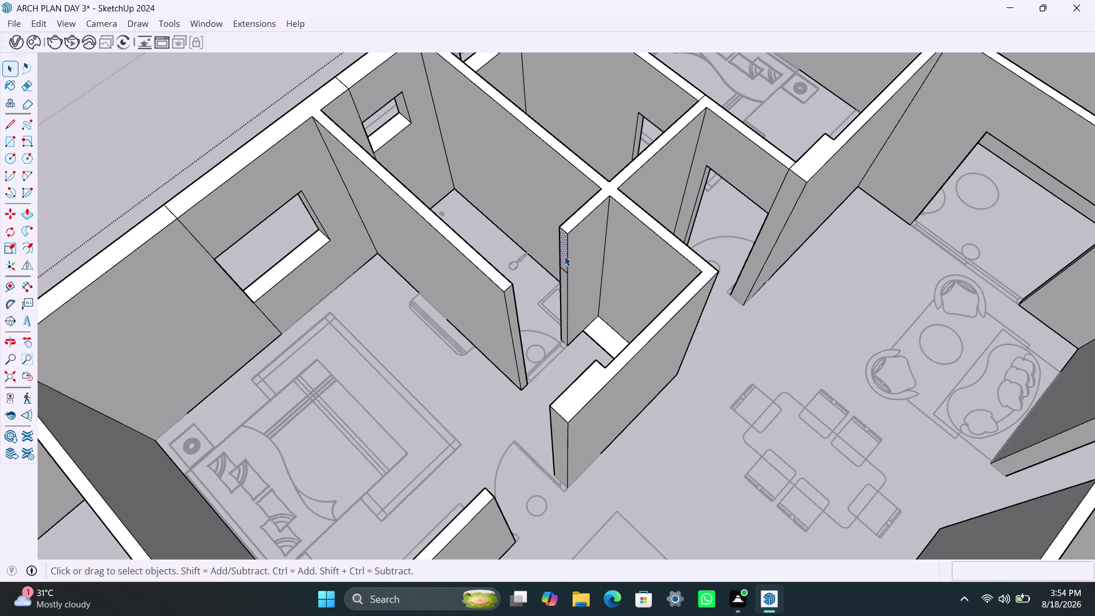
key(p)
click(565, 256)
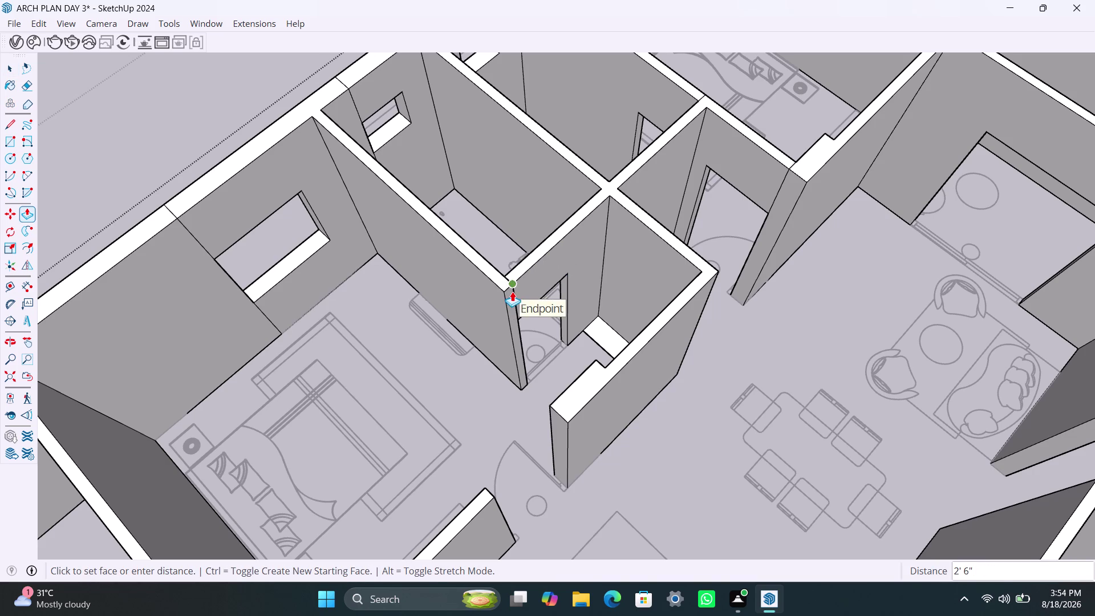
click(512, 291)
scroll(up, 3)
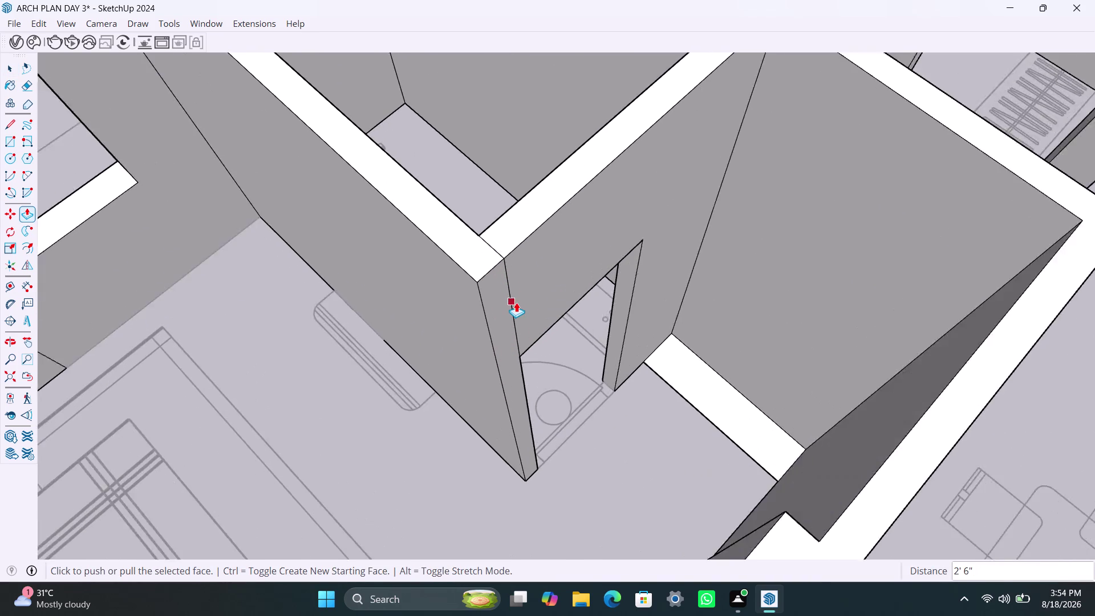
scroll(up, 3)
scroll(down, 3)
scroll(down, 3)
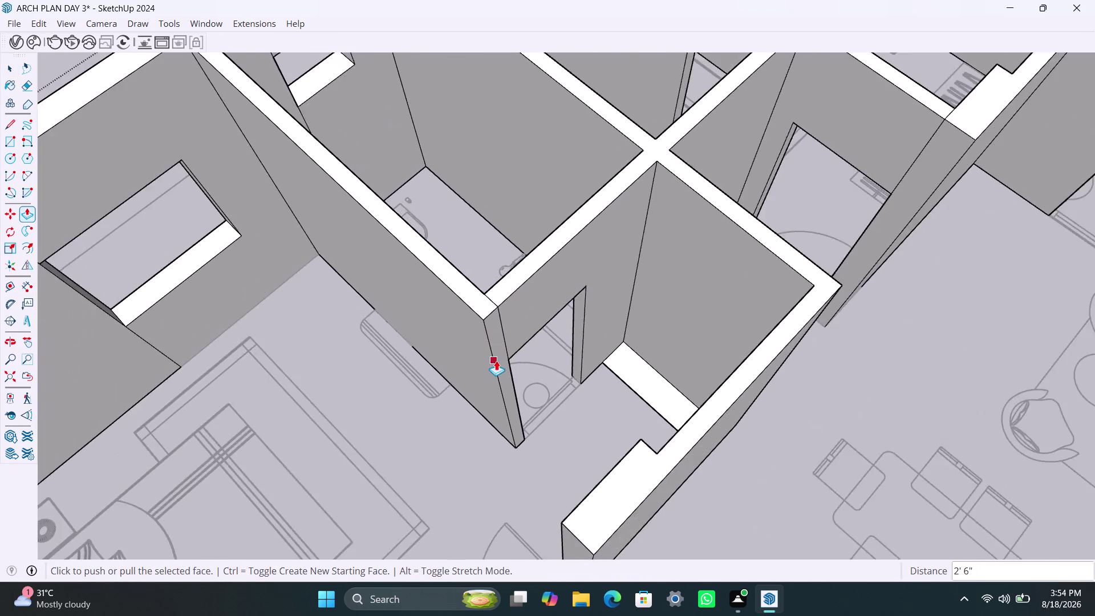
scroll(down, 3)
Orbit and zoom to bring the bedroom entrance wall into view.
middle_drag(506, 367, 364, 362)
scroll(up, 3)
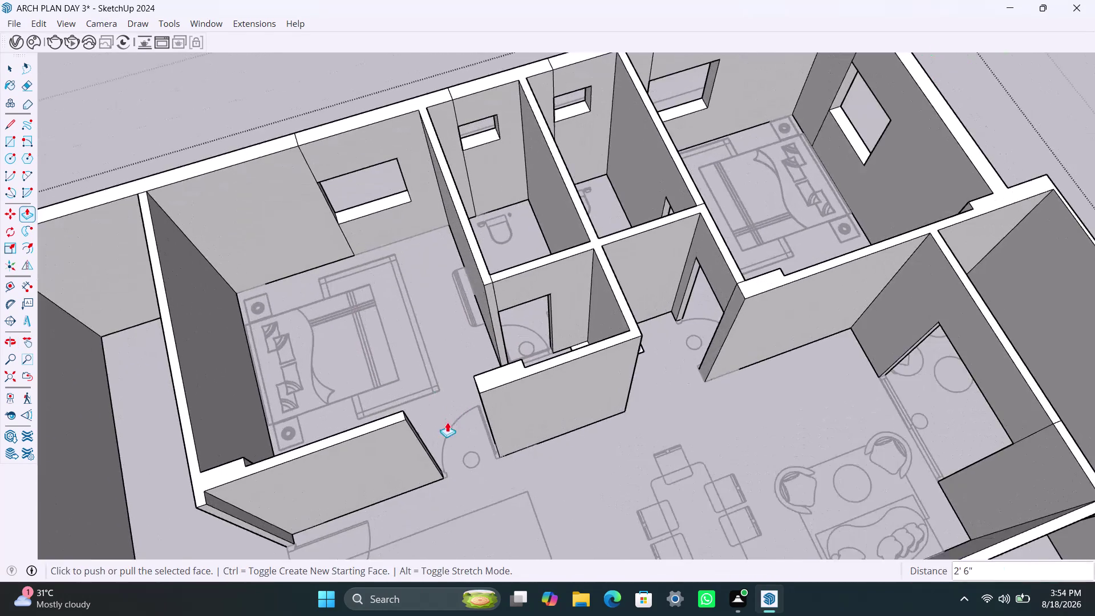
middle_drag(447, 424, 332, 432)
scroll(up, 3)
middle_drag(373, 404, 320, 406)
scroll(up, 3)
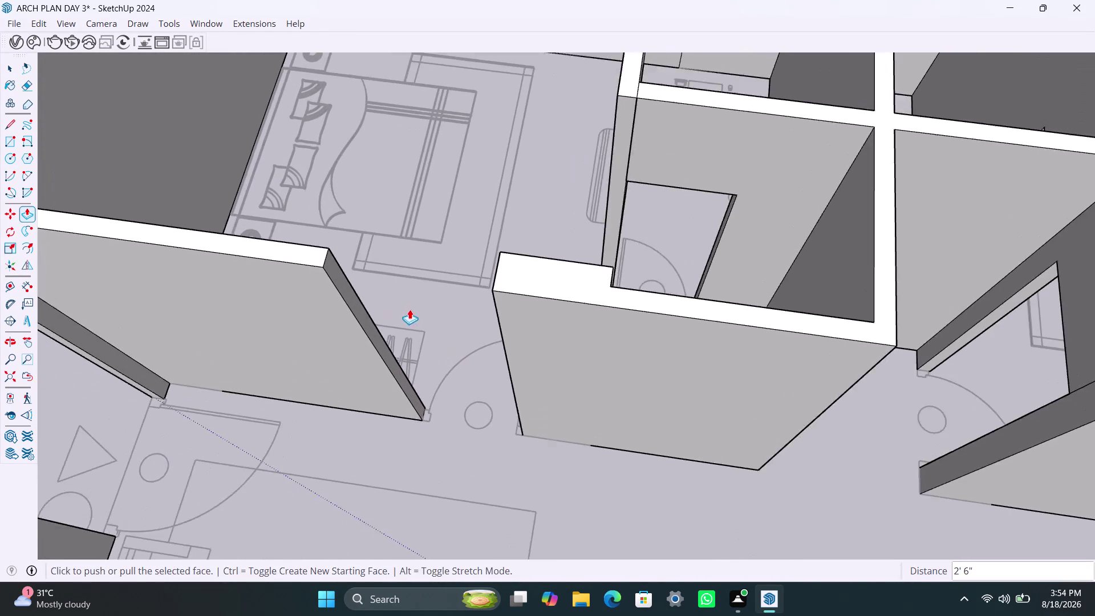
middle_drag(415, 332, 370, 359)
scroll(down, 3)
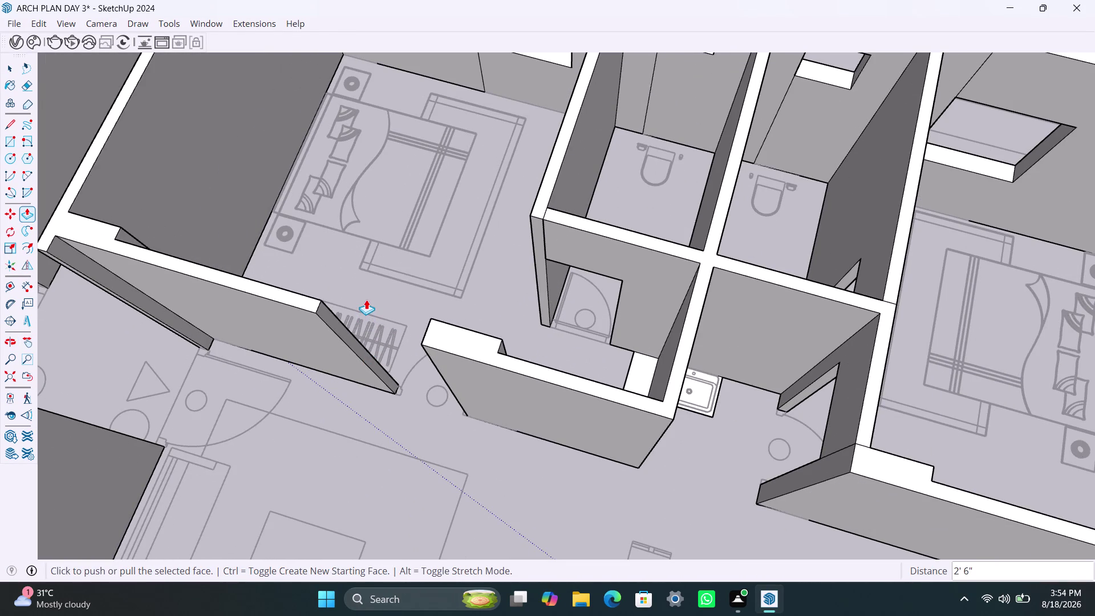
Copy the bedroom entrance wall's end edge 3′ along the wall.
key(space)
click(315, 312)
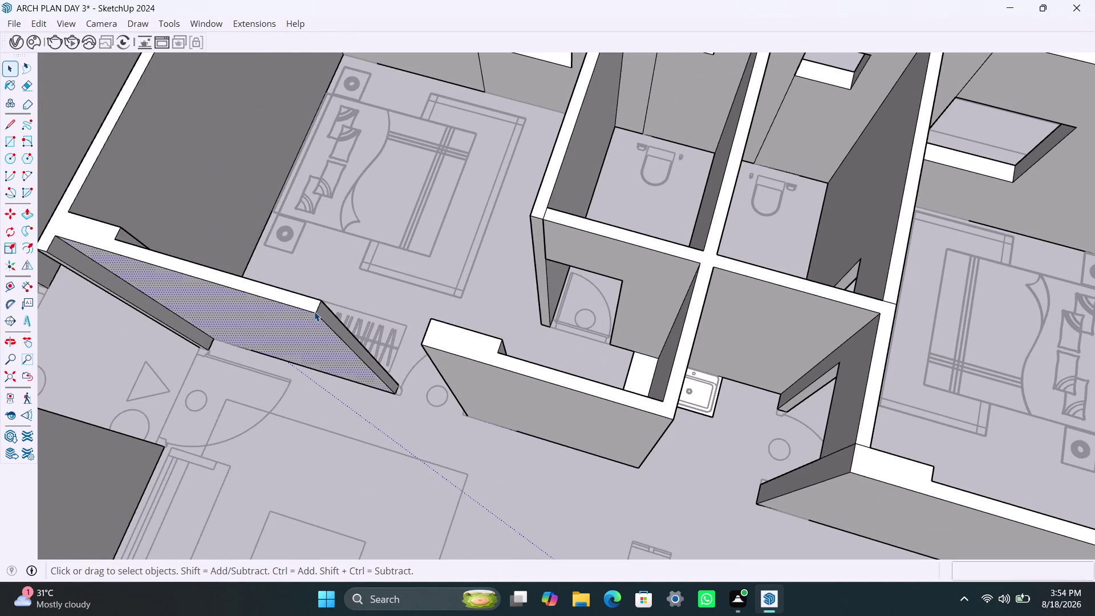
click(315, 308)
click(315, 307)
click(317, 310)
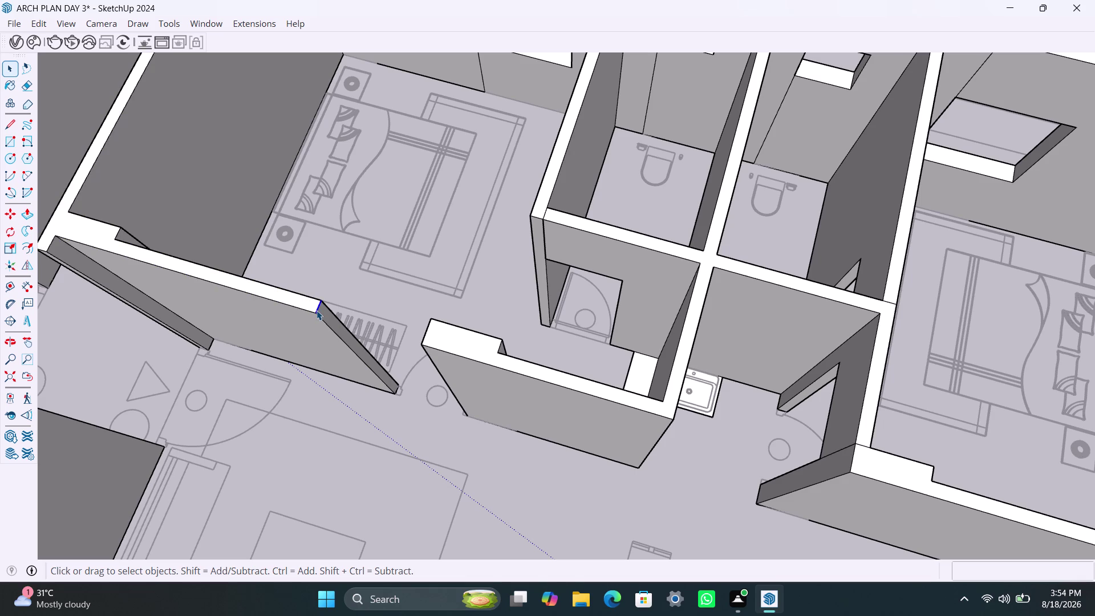
key(m)
click(319, 318)
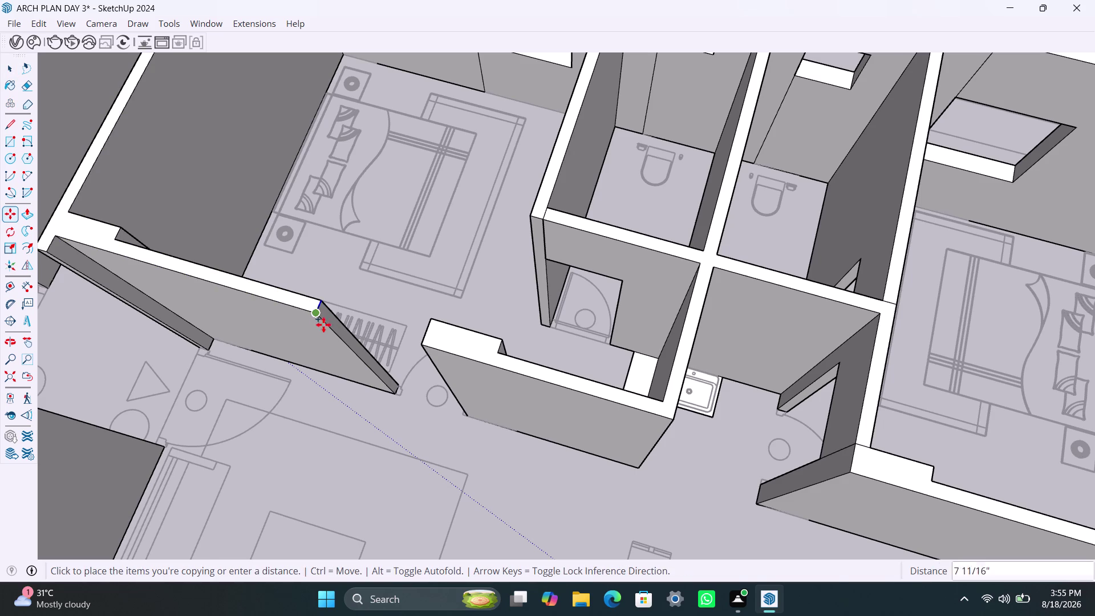
text(3')
key(Return)
key(space)
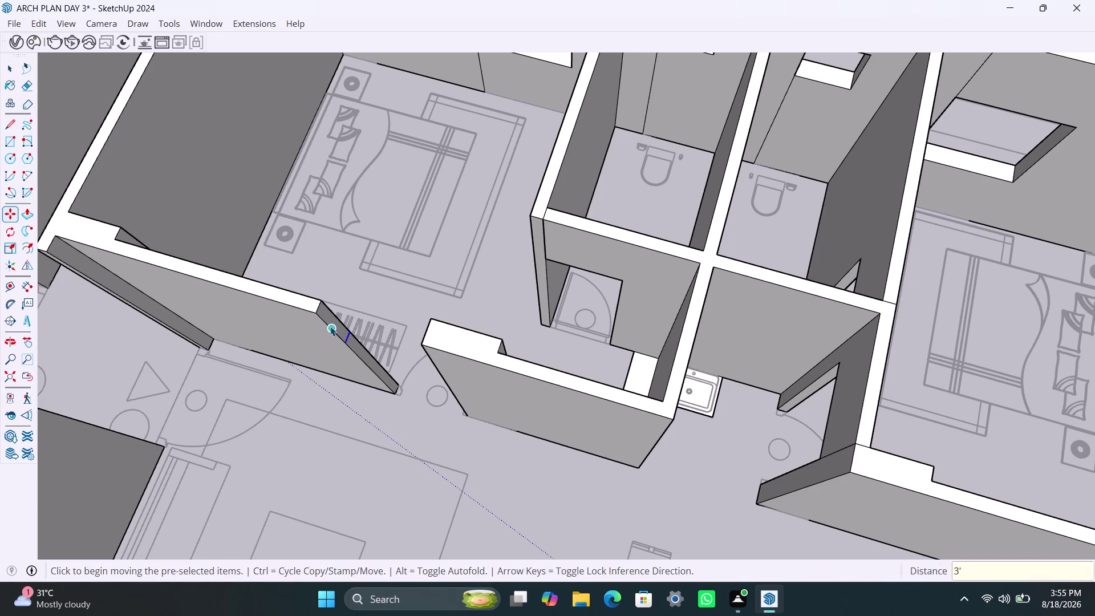
Pull the new 3′ strip across until it meets the facing wall.
scroll(up, 3)
click(328, 319)
key(p)
click(324, 318)
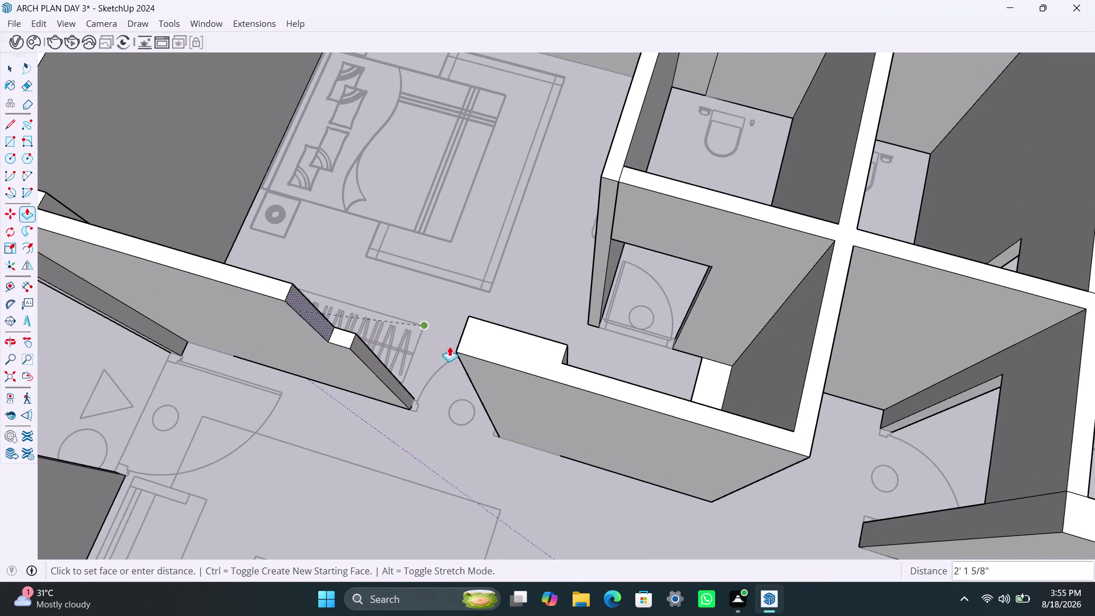
scroll(up, 3)
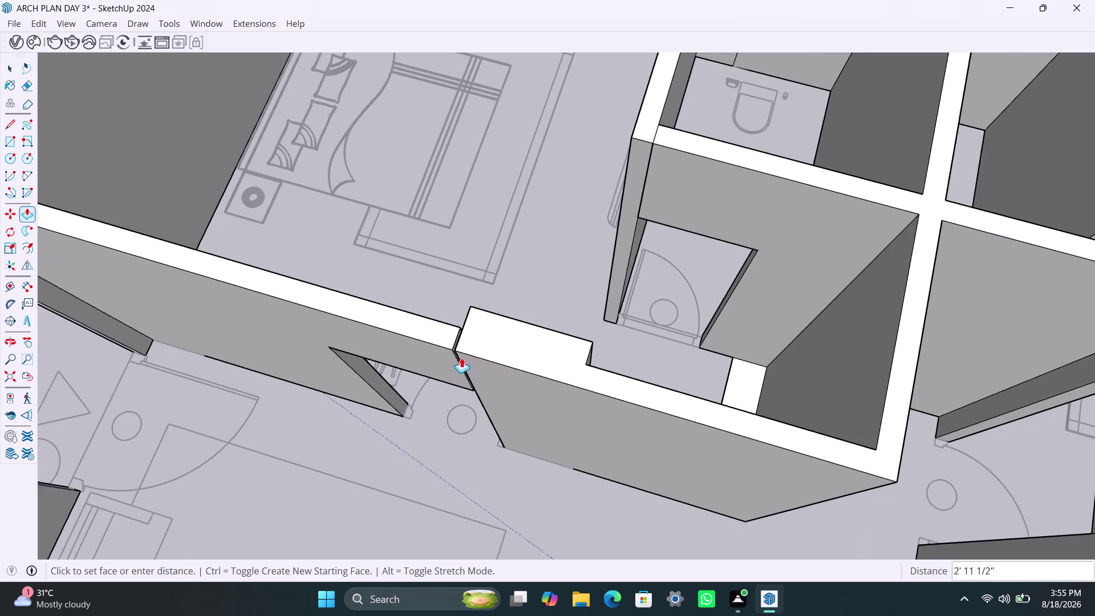
middle_drag(462, 358, 547, 315)
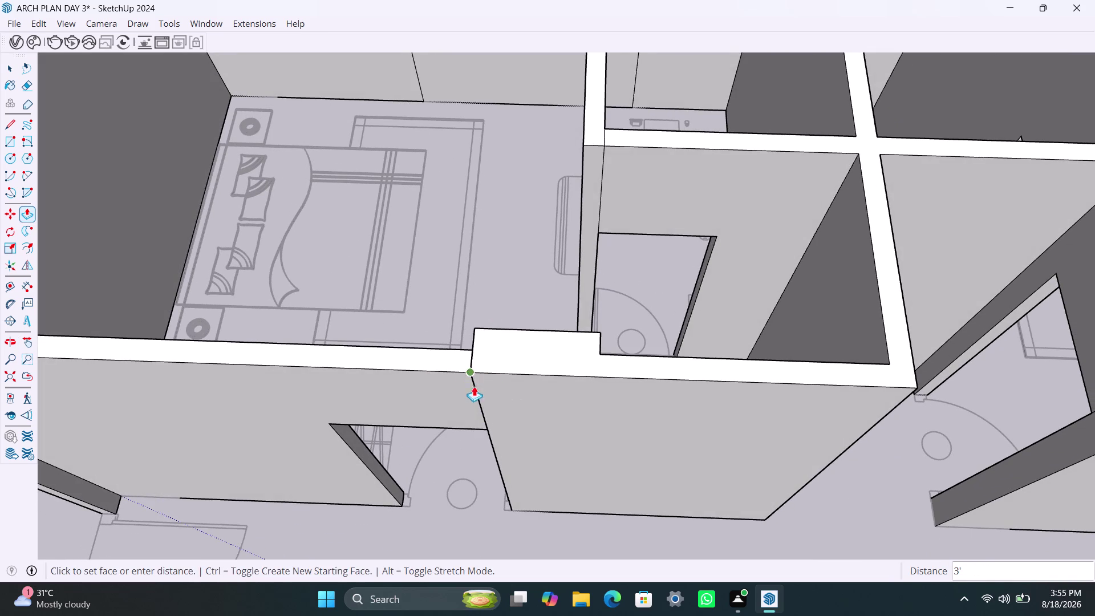
click(480, 395)
scroll(down, 3)
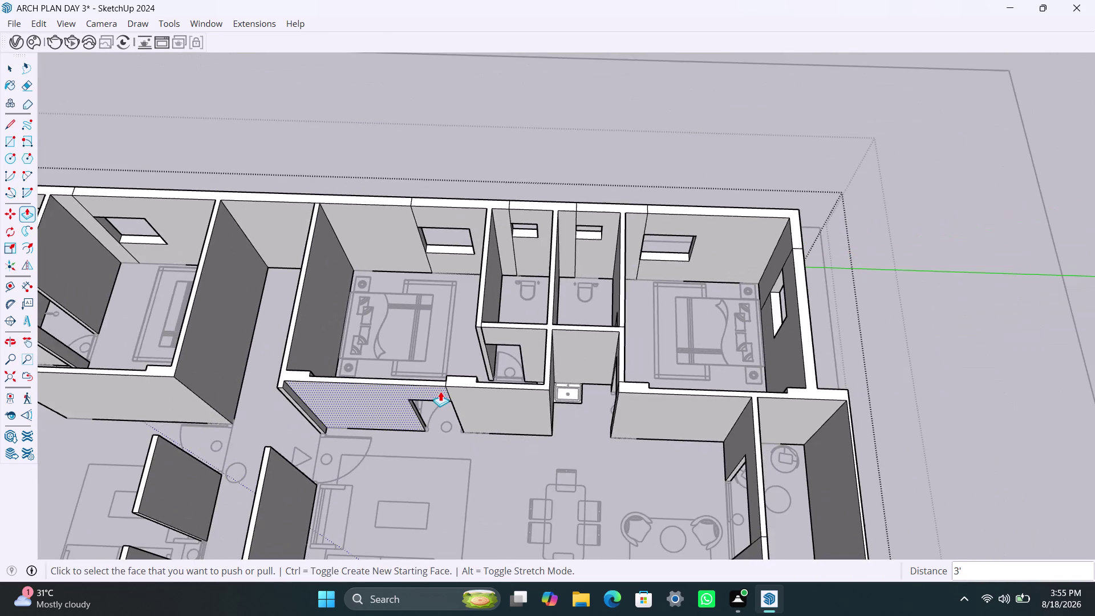
Orbit and zoom in on the gap in the hallway wall.
scroll(down, 3)
middle_drag(438, 395, 577, 364)
scroll(up, 3)
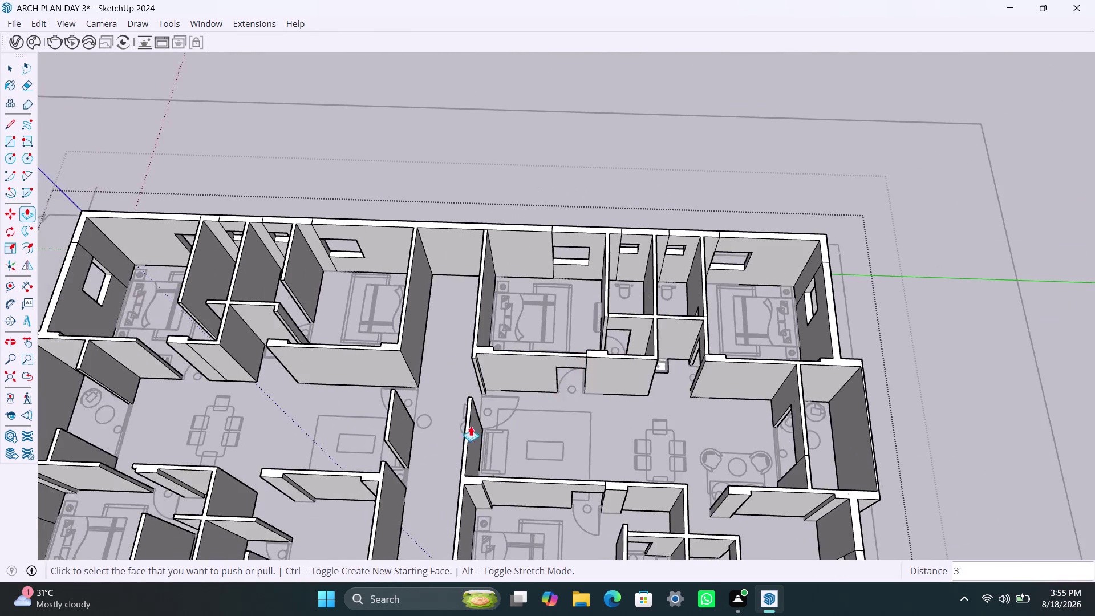
scroll(up, 3)
middle_drag(441, 433, 775, 425)
scroll(down, 3)
middle_drag(650, 406, 733, 427)
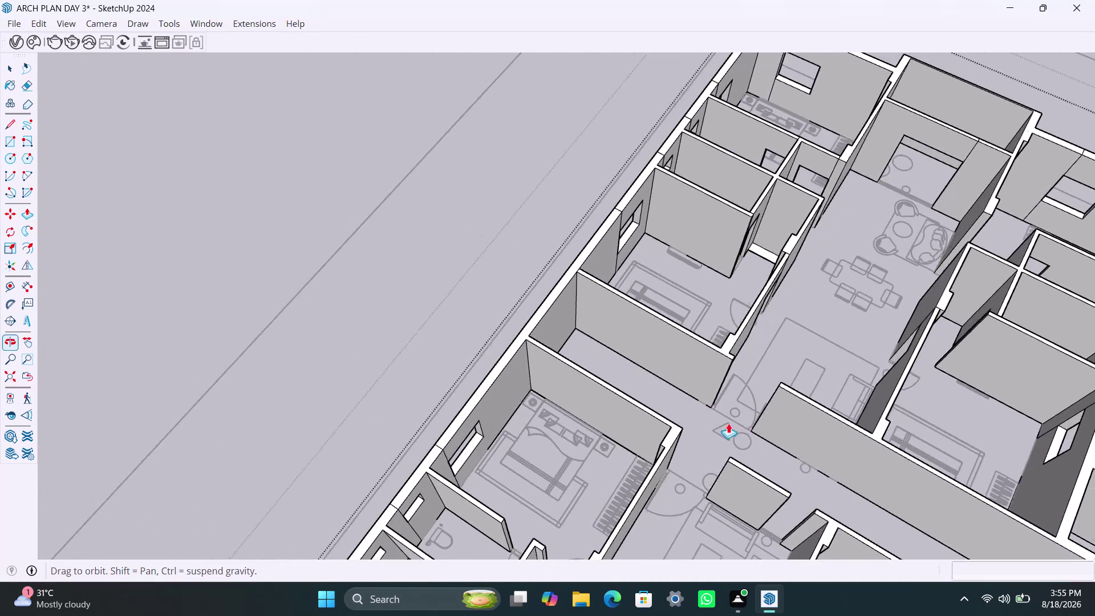
scroll(up, 3)
middle_drag(638, 364, 763, 410)
scroll(up, 3)
middle_drag(726, 313, 648, 322)
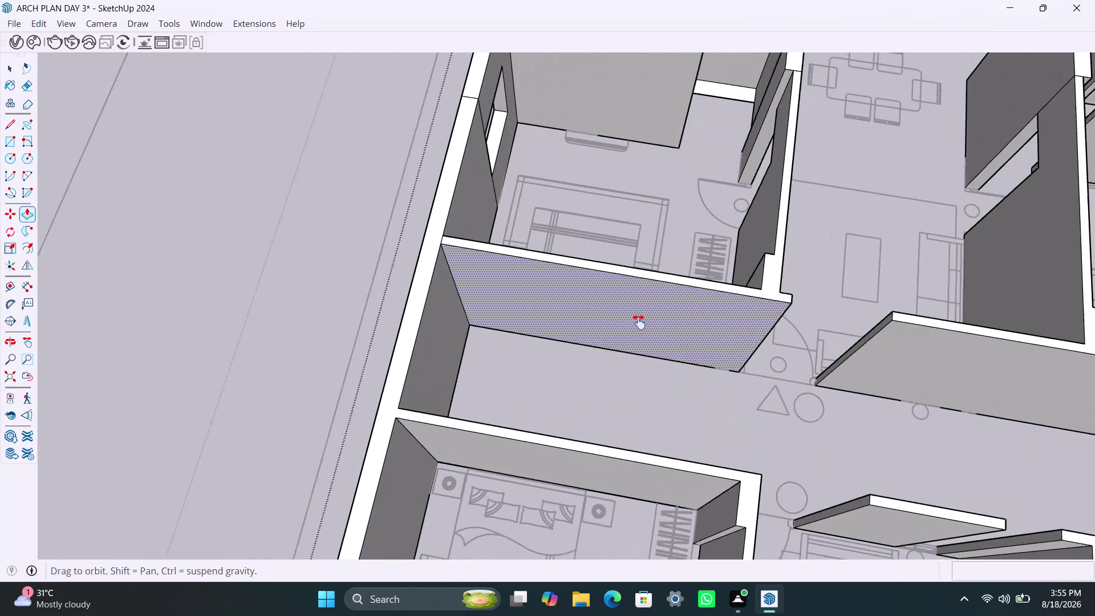
middle_drag(649, 322, 482, 323)
scroll(up, 3)
middle_drag(596, 378, 771, 384)
scroll(up, 3)
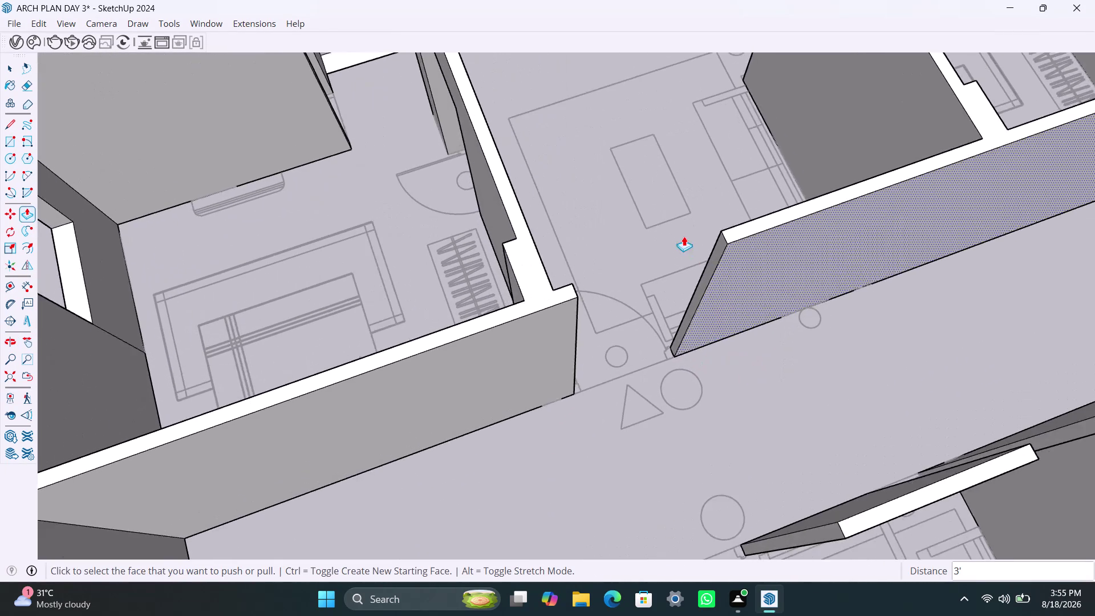
Copy the wall end's top edge 3′ down to mark out a header strip.
key(space)
click(725, 234)
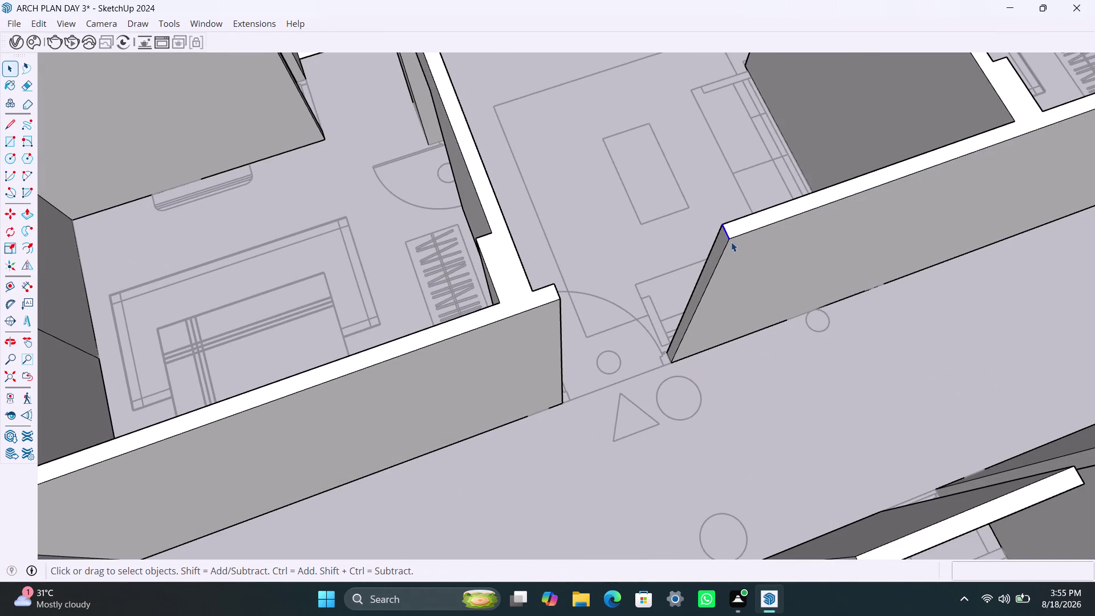
key(m)
drag(733, 244, 729, 250)
key(3)
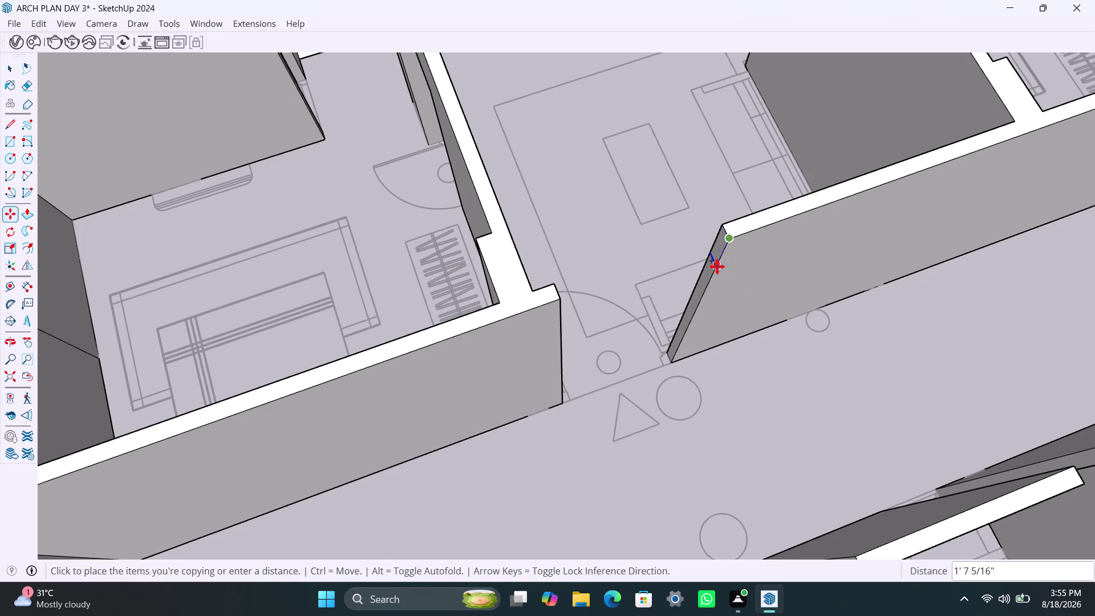
key(apostrophe)
key(Return)
key(space)
Push/Pull the header strip about 4′ across to the opposite wall.
click(716, 257)
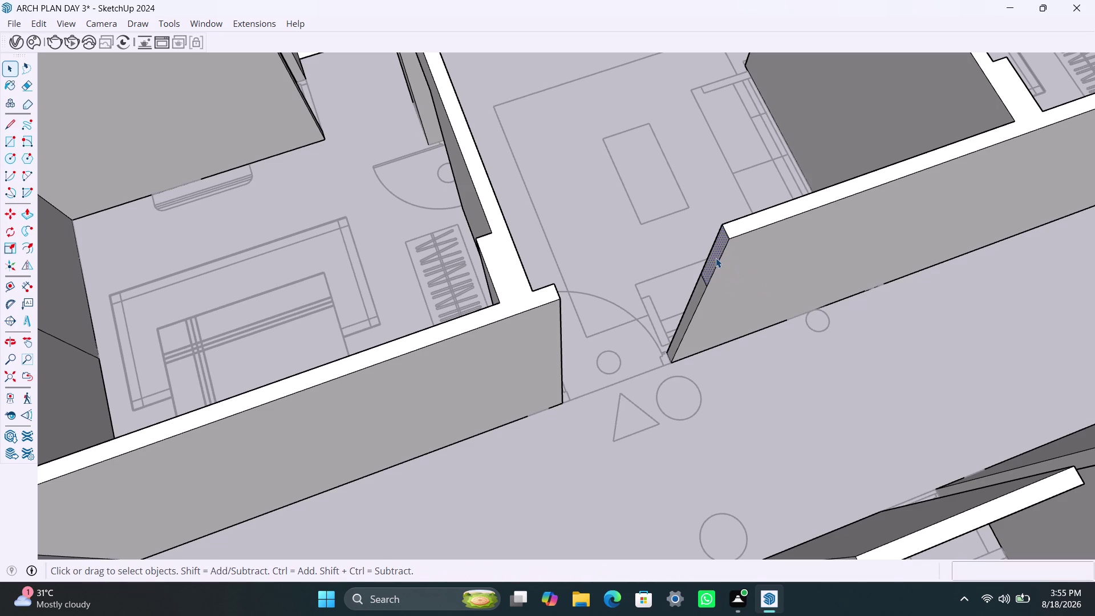
key(p)
click(716, 258)
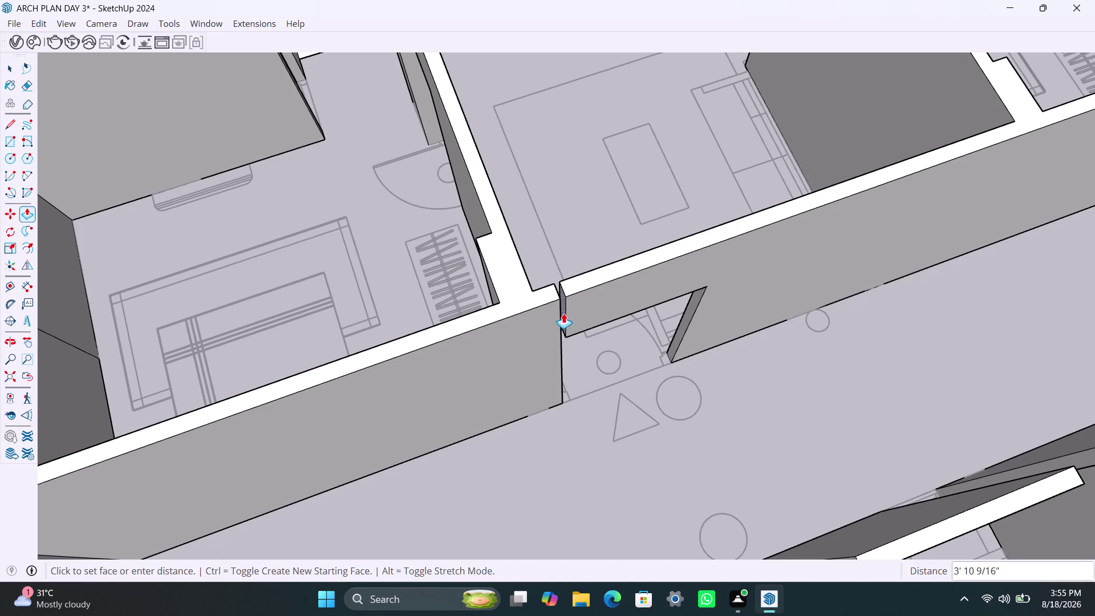
click(561, 325)
scroll(down, 3)
scroll(up, 3)
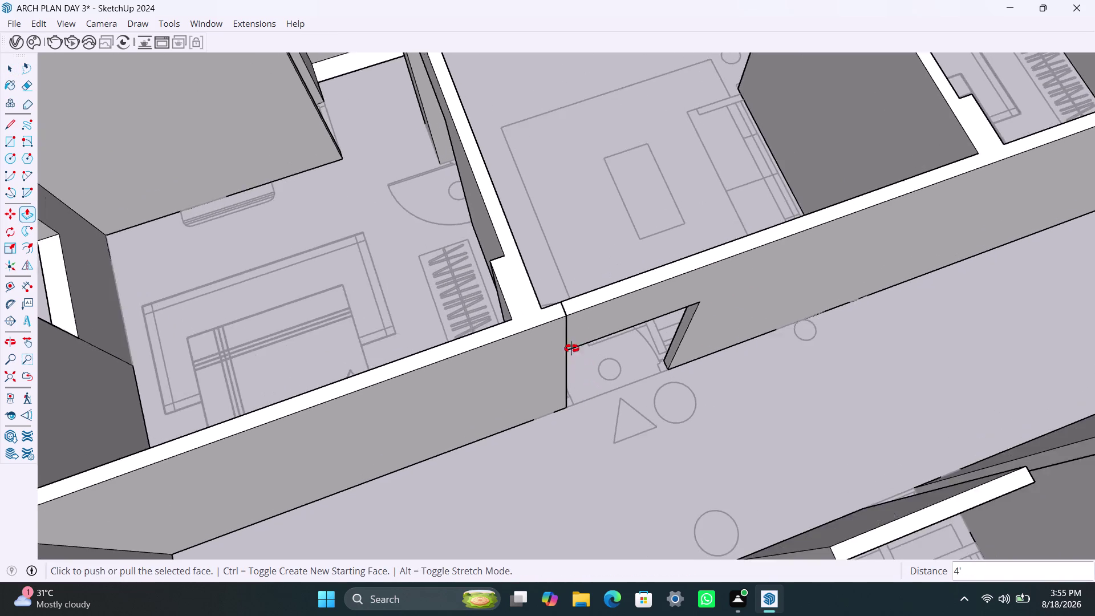
Undo the last action, then start pulling the adjoining wall's side face.
middle_drag(576, 349, 423, 320)
scroll(up, 3)
scroll(up, 3)
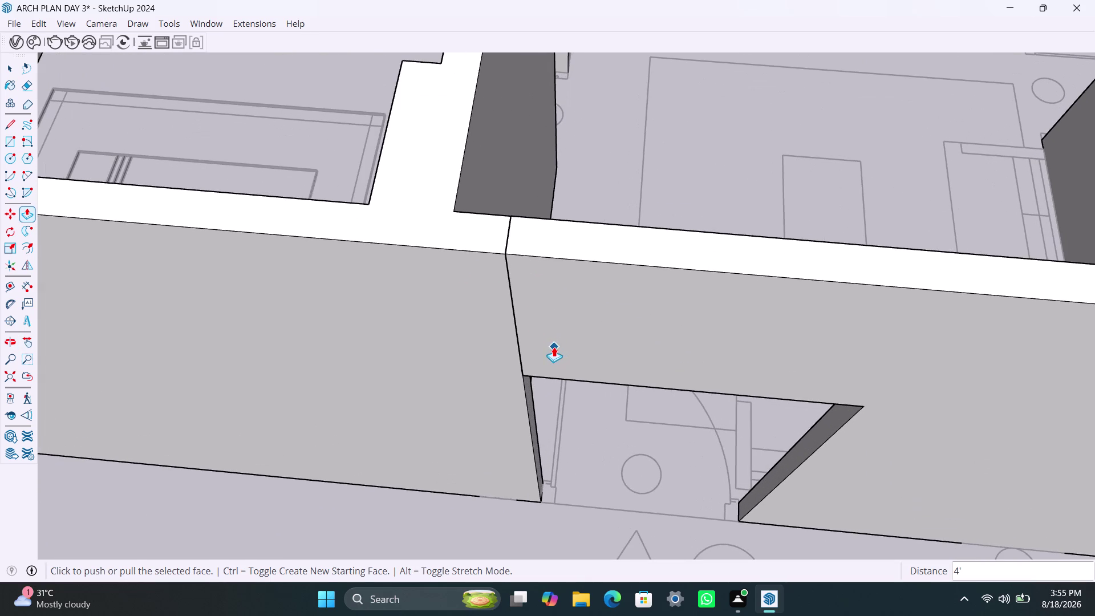
key(ctrl+z)
click(902, 347)
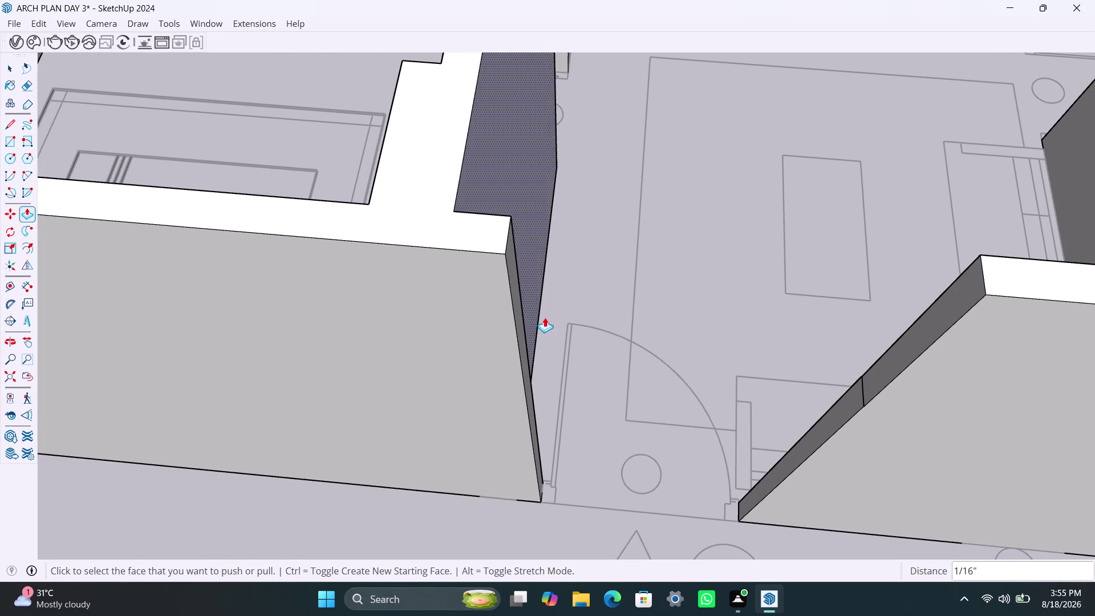
click(918, 332)
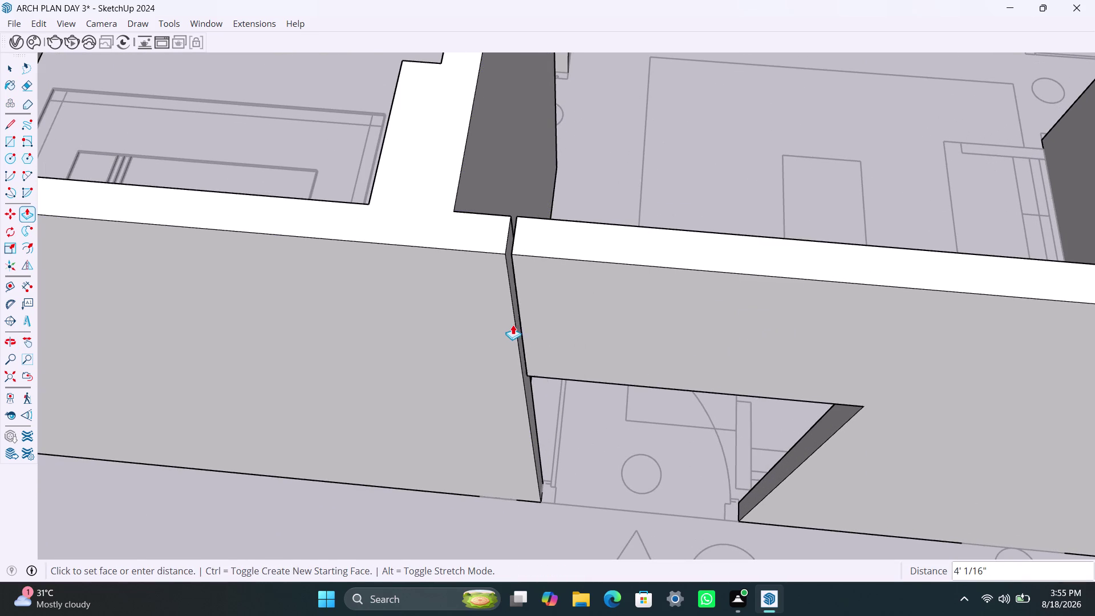
Pull the adjoining face against the header wall and inspect the closed joint.
click(512, 325)
scroll(up, 3)
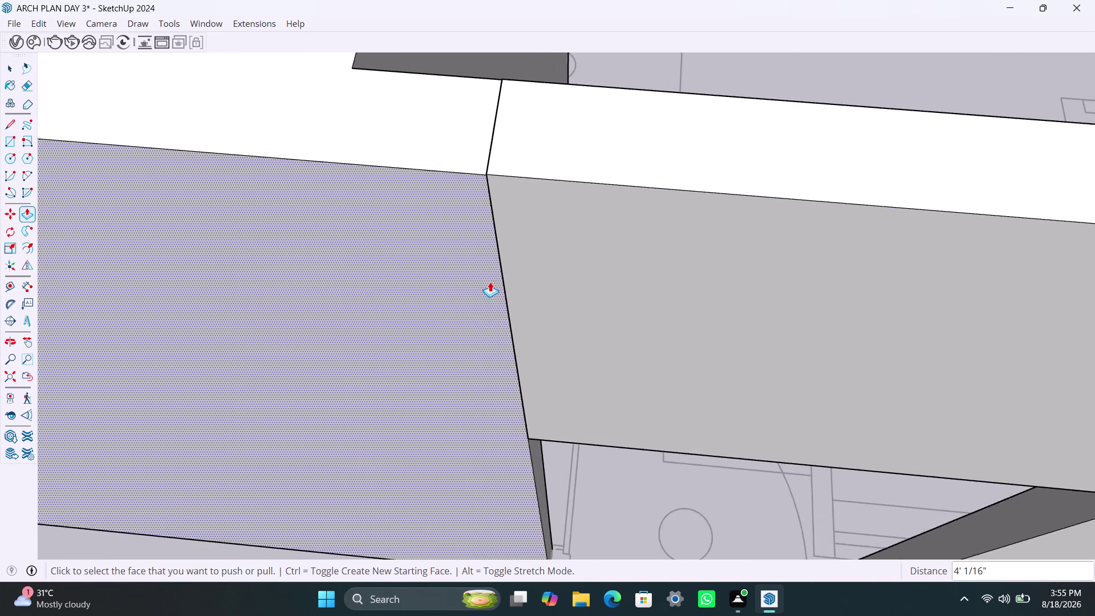
scroll(up, 3)
scroll(down, 3)
scroll(down, 3)
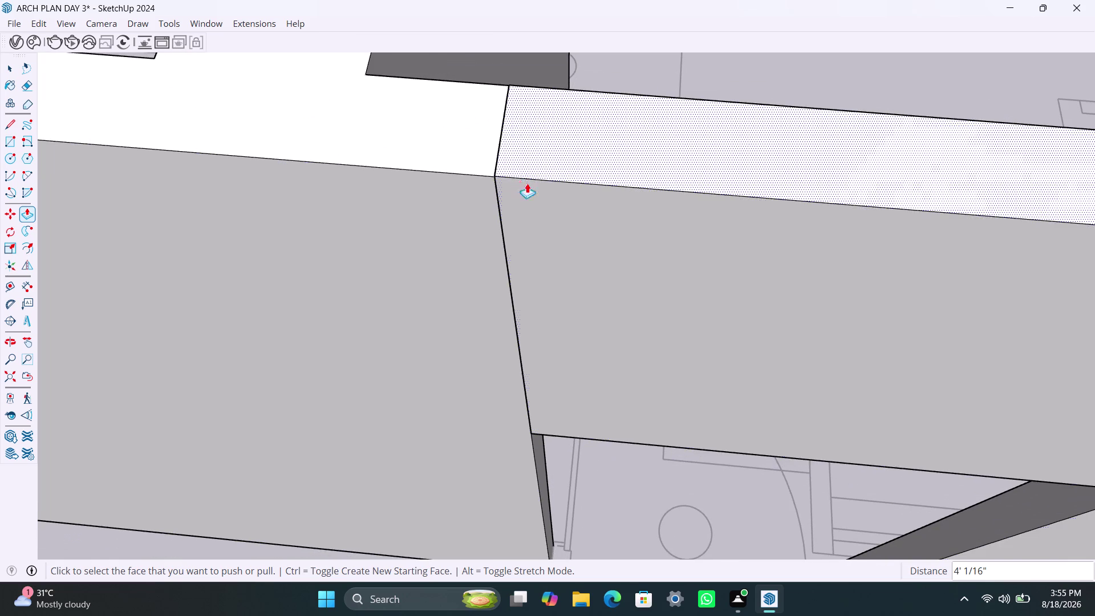
middle_drag(569, 205, 542, 307)
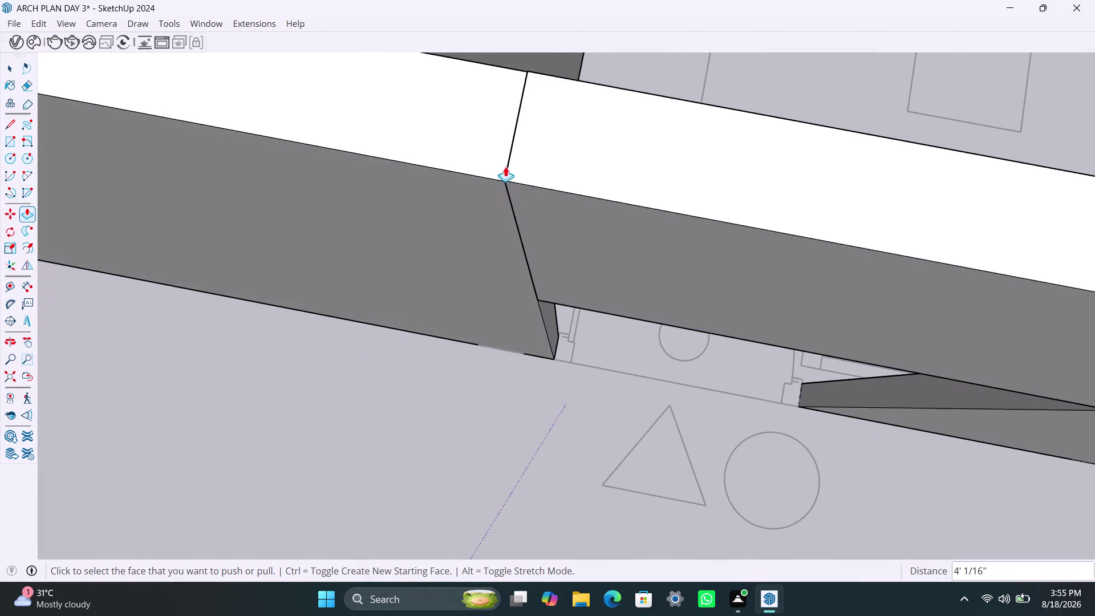
scroll(up, 3)
Try pulling the wall face beside the seam, then undo it twice.
key(space)
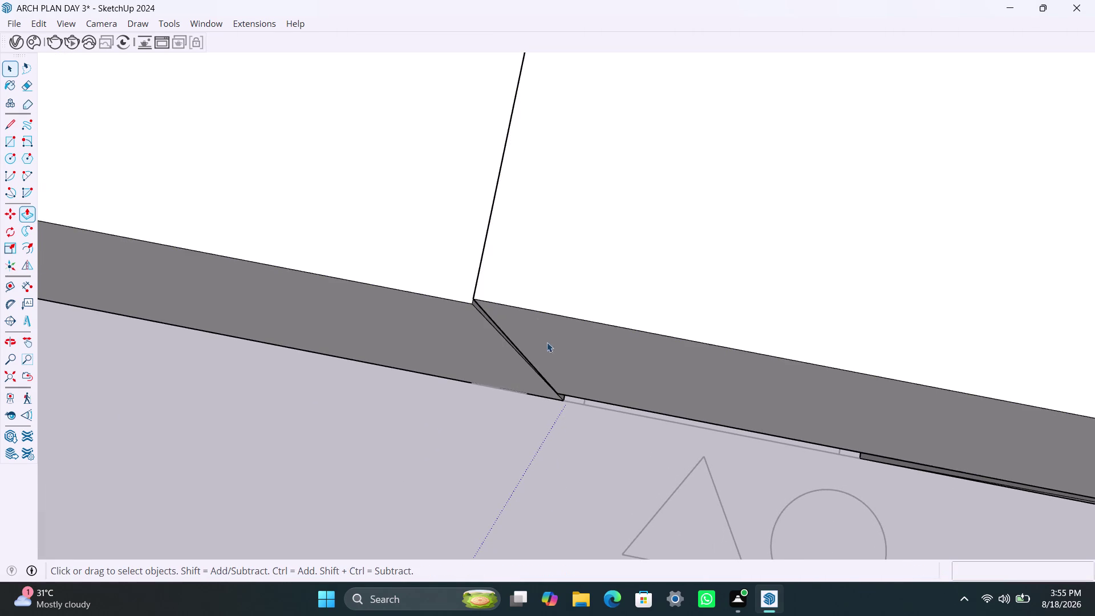
click(557, 331)
key(p)
click(556, 326)
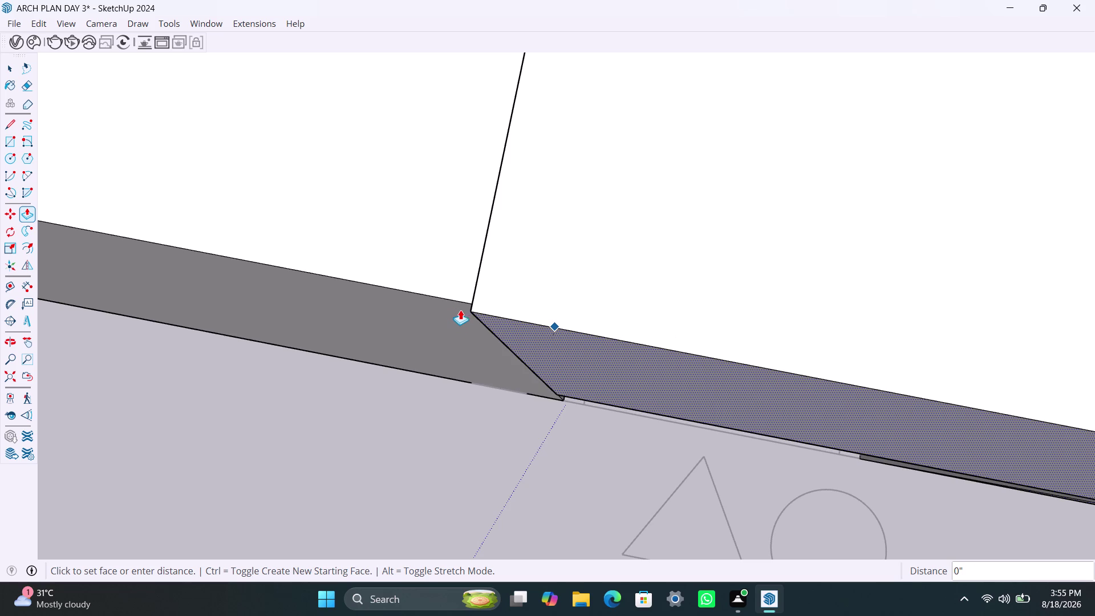
key(ctrl+z)
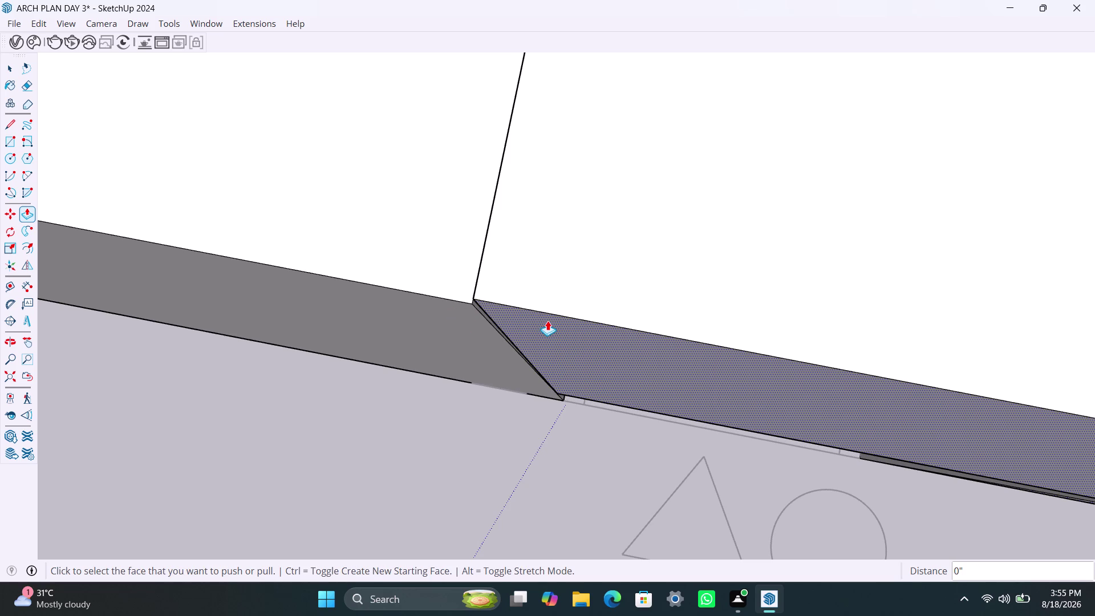
key(ctrl+z)
scroll(down, 3)
Copy the wall stub's end edge 3′ along the wall.
middle_drag(584, 384, 691, 386)
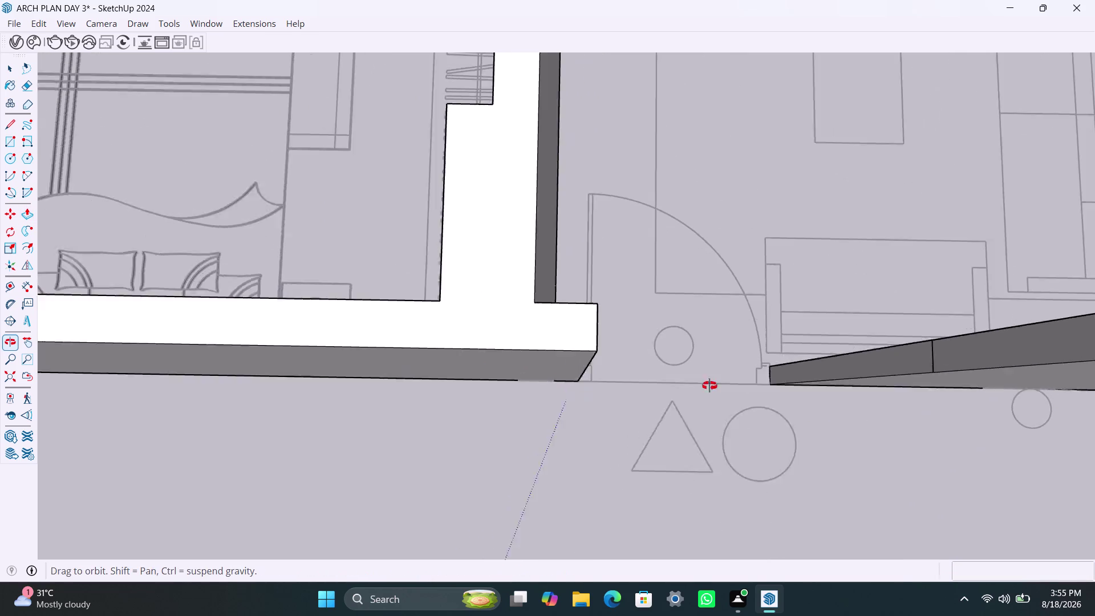
middle_drag(691, 385, 722, 385)
scroll(down, 3)
middle_drag(690, 375, 684, 374)
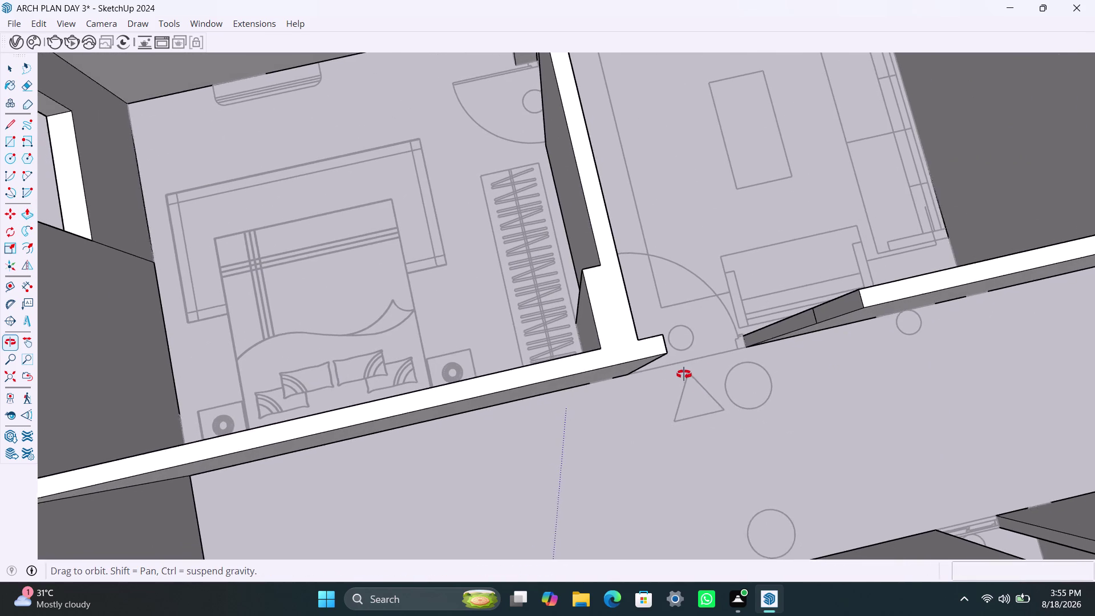
middle_drag(684, 374, 446, 371)
key(space)
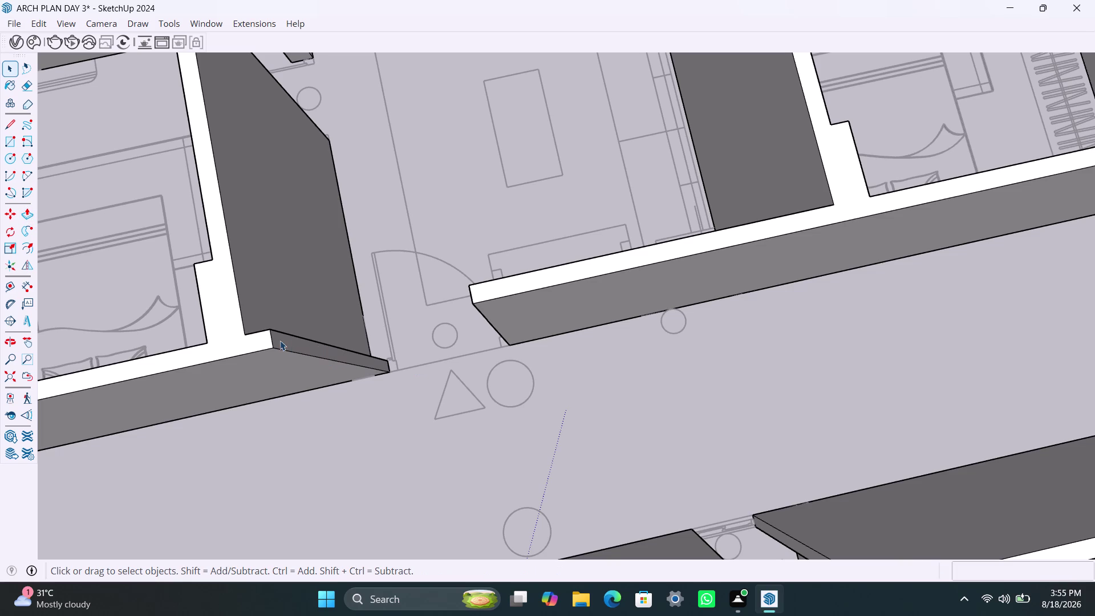
click(270, 342)
key(m)
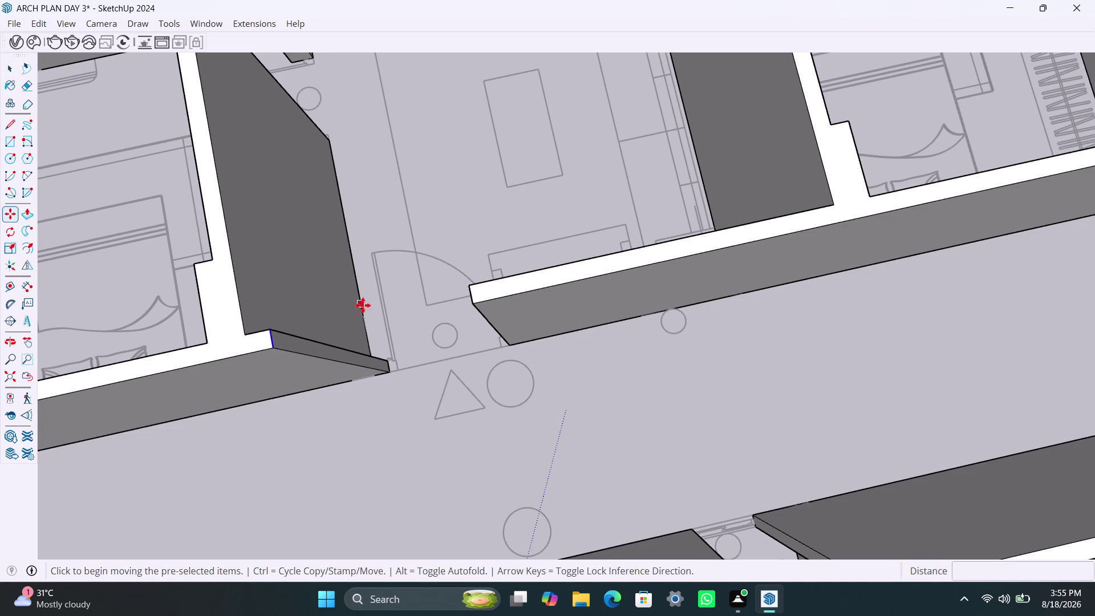
click(279, 352)
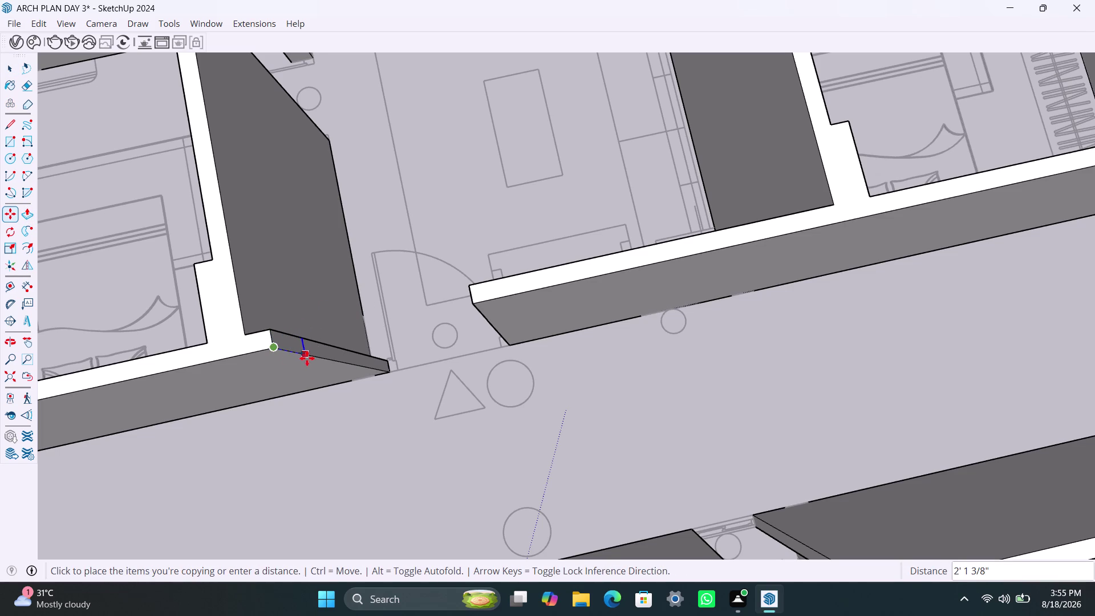
text(3')
key(Return)
Start pulling the new wall-end face across toward the neighbouring wall.
key(space)
click(309, 347)
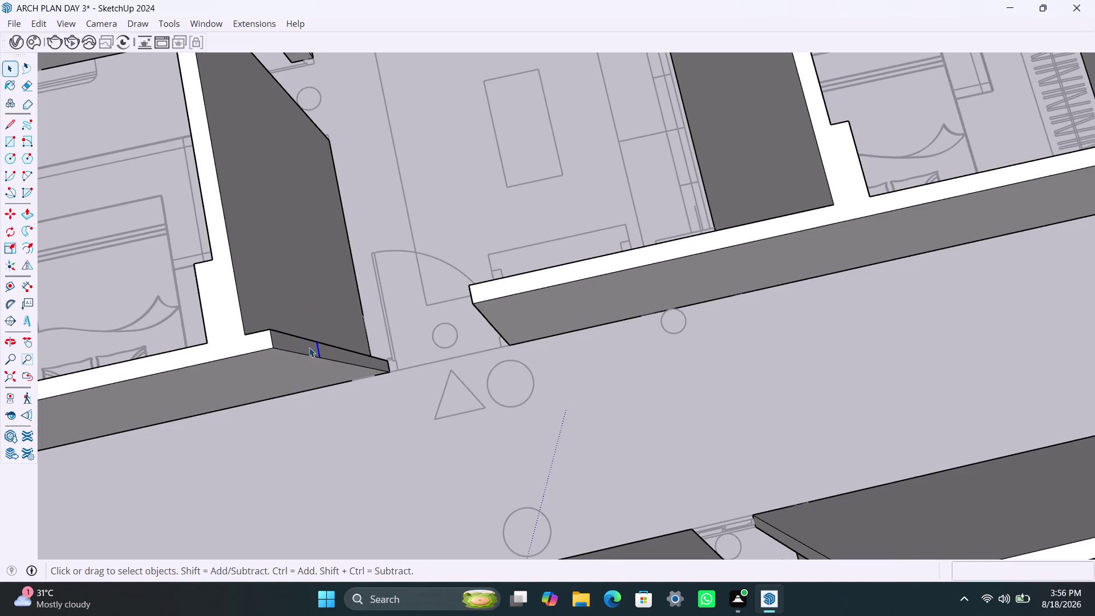
key(p)
click(312, 344)
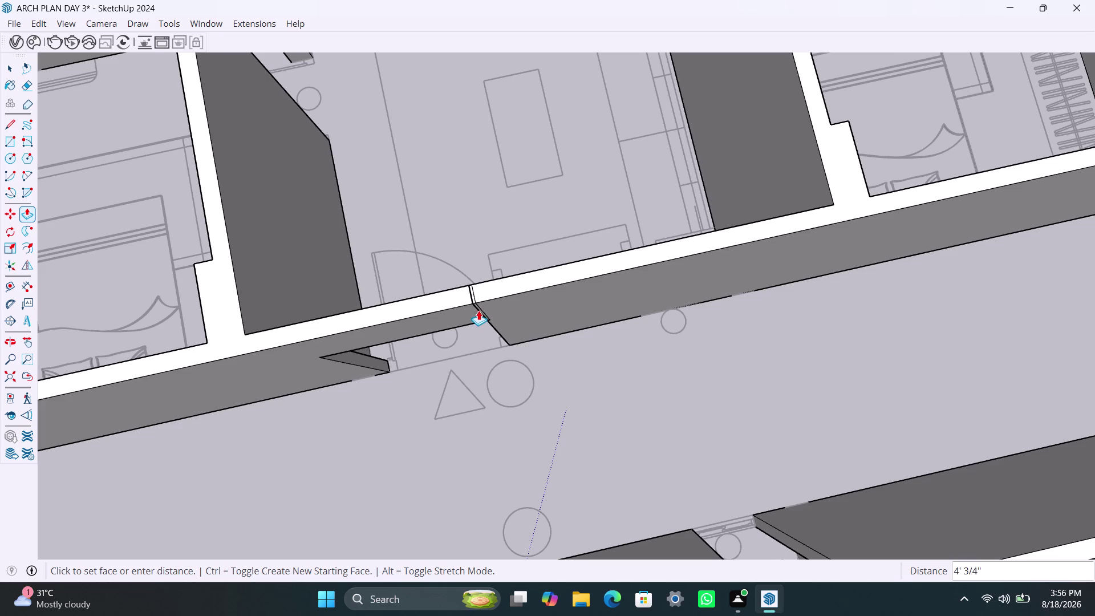
scroll(up, 3)
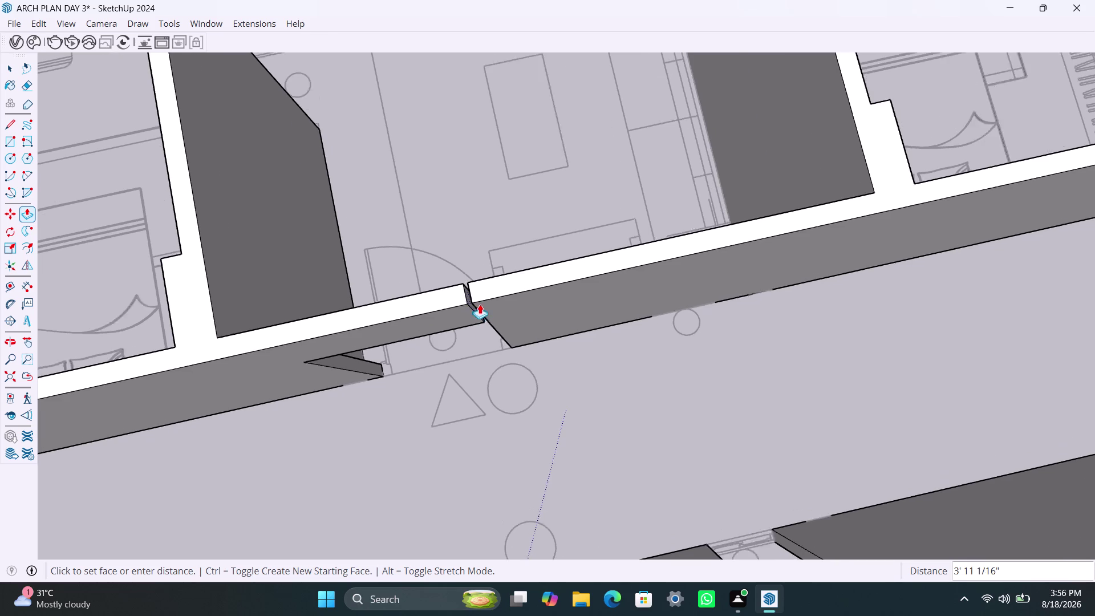
scroll(up, 3)
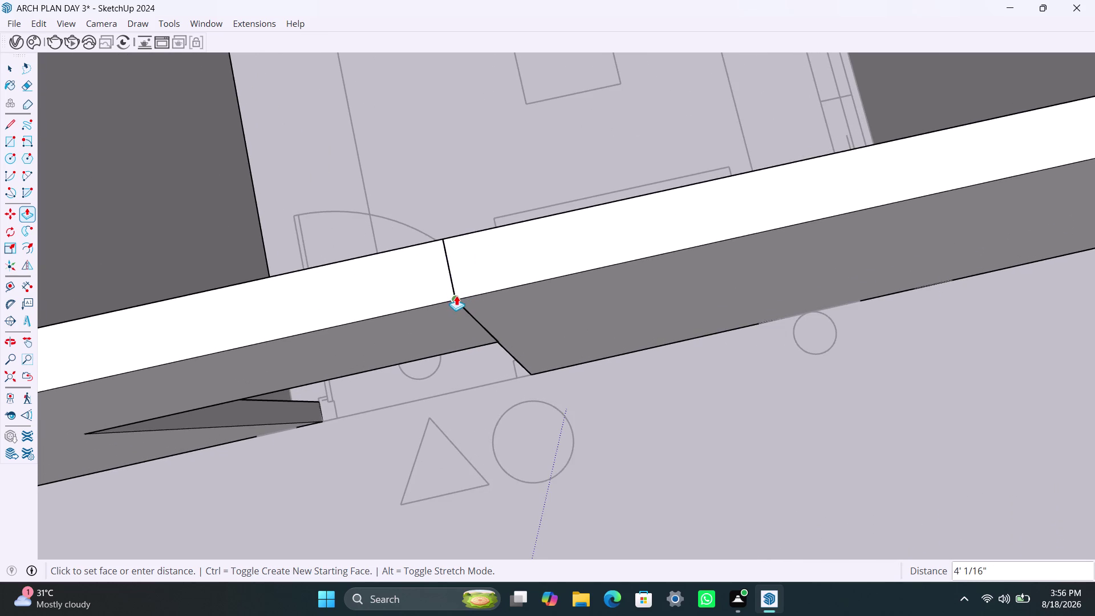
Finish pulling the wall across to meet the short partition and inspect the joint.
click(456, 295)
scroll(down, 3)
middle_drag(428, 351, 478, 238)
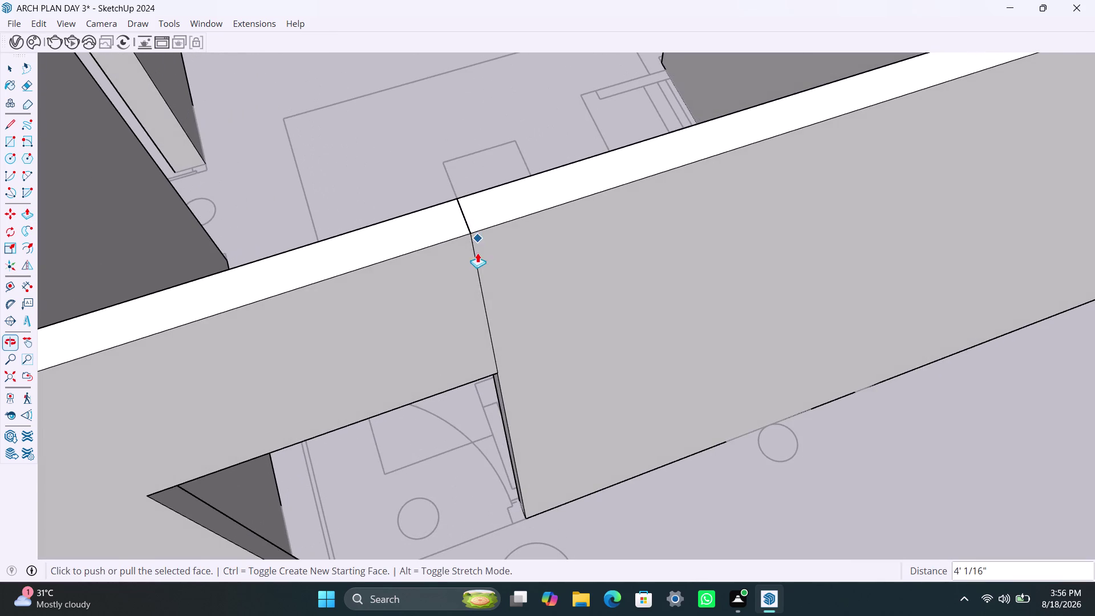
scroll(up, 3)
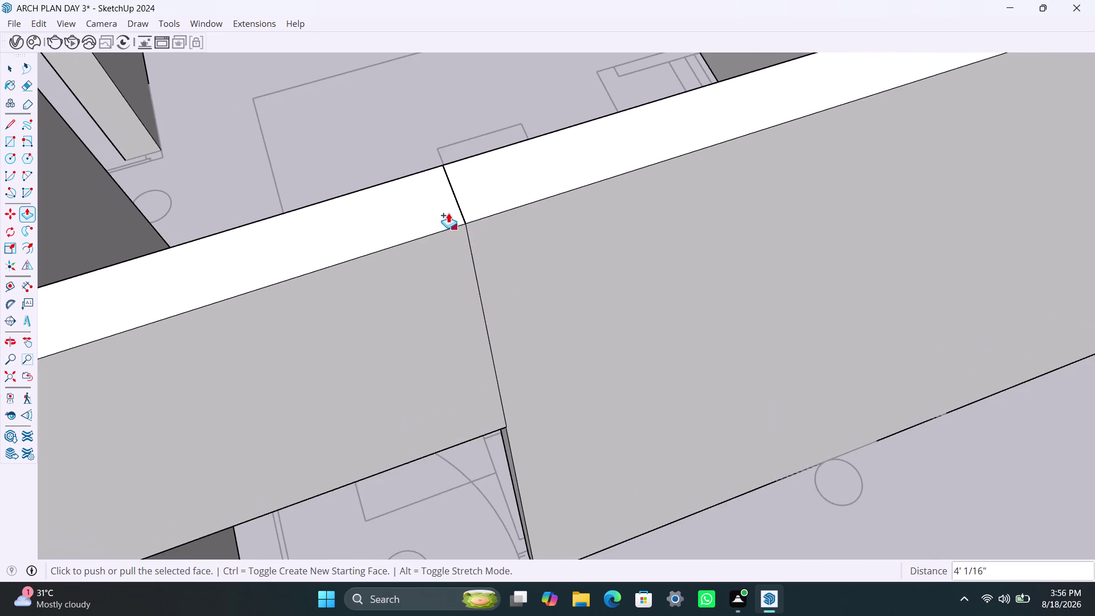
scroll(up, 3)
middle_drag(453, 220, 637, 296)
scroll(down, 3)
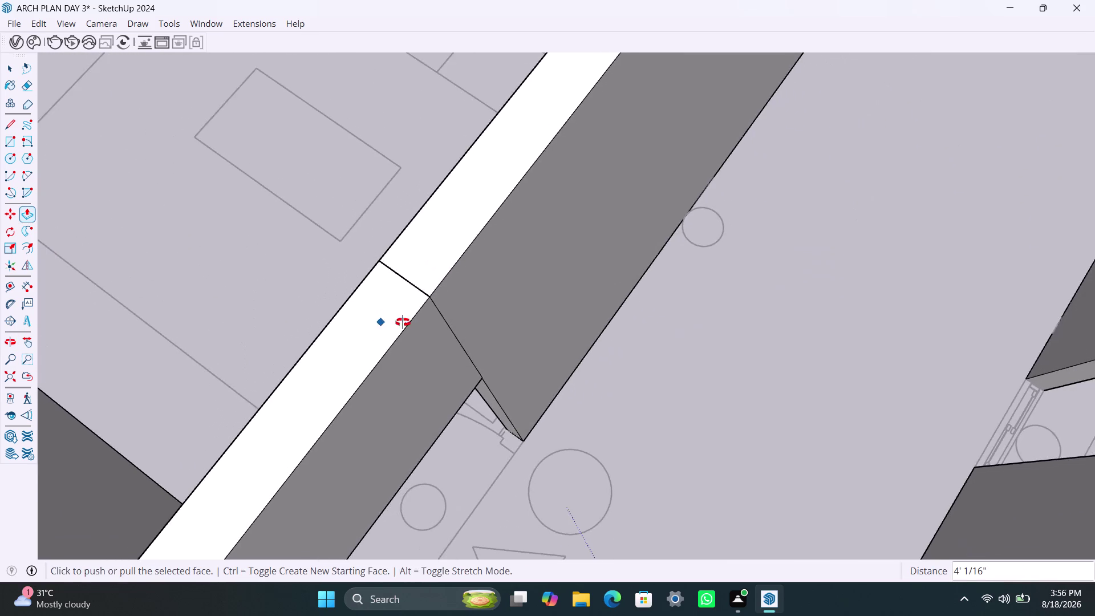
middle_drag(384, 323, 719, 243)
Zoom in closely on the seam where the two walls meet.
scroll(up, 3)
middle_drag(358, 415, 486, 366)
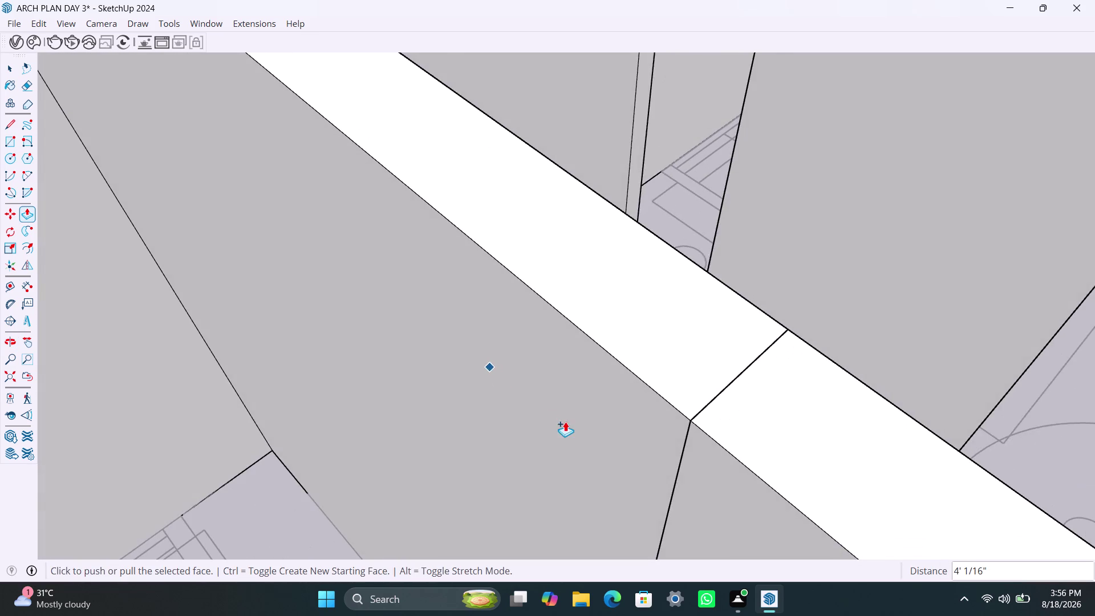
scroll(up, 3)
scroll(up, 3)
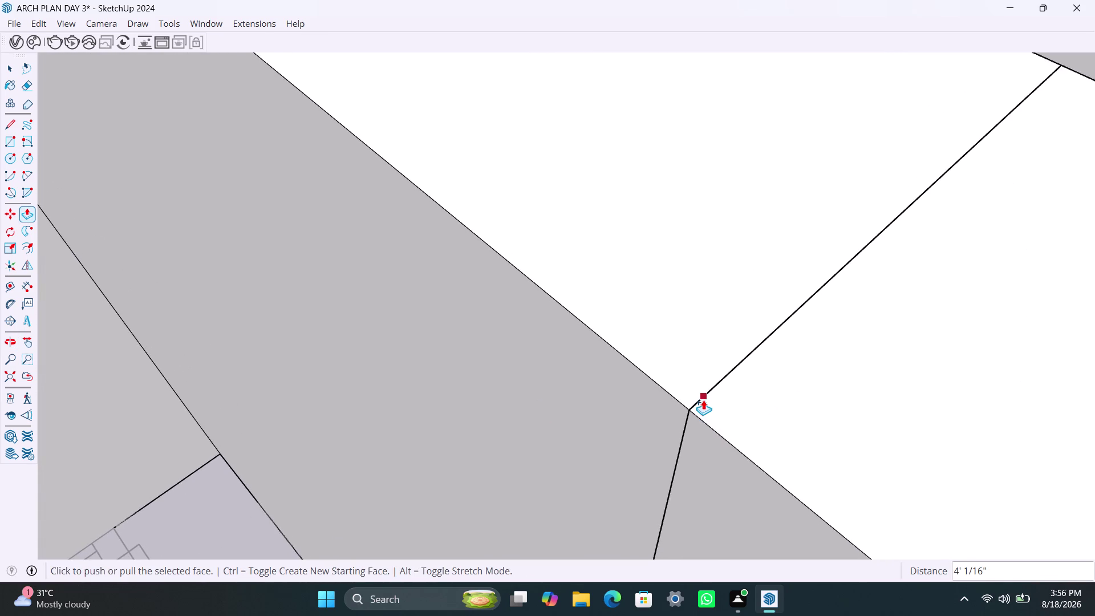
scroll(up, 3)
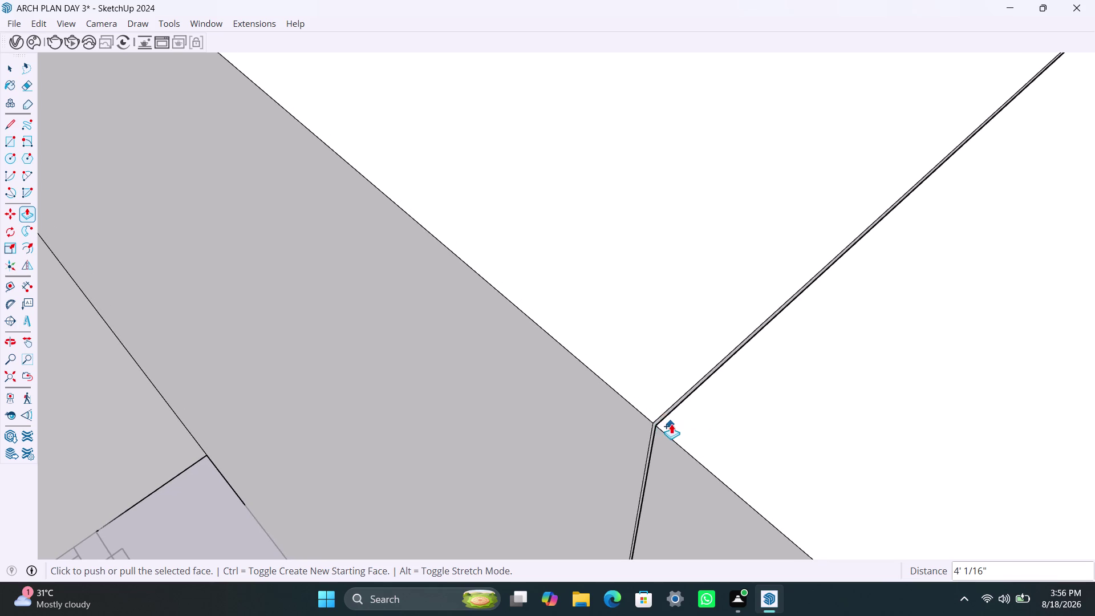
scroll(up, 3)
scroll(down, 3)
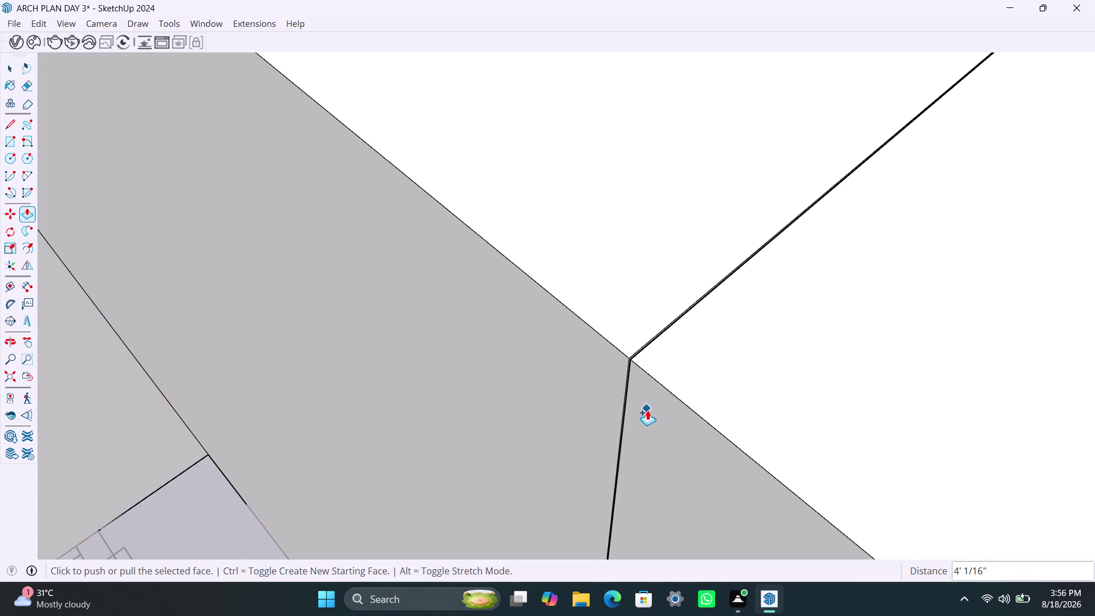
scroll(up, 3)
scroll(up, 3)
key(space)
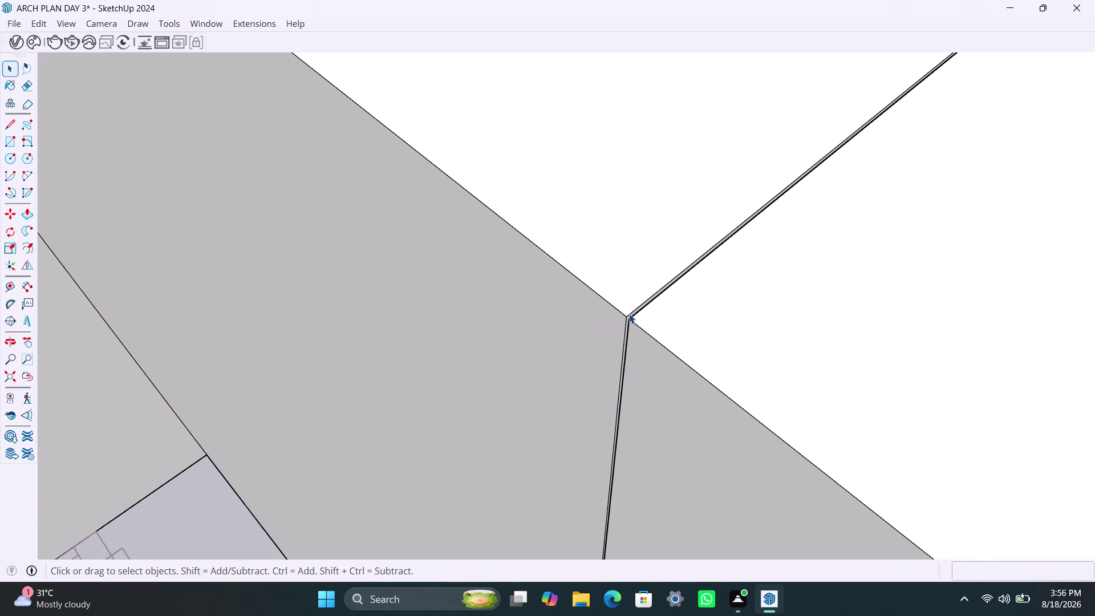
scroll(up, 3)
scroll(up, 3)
scroll(down, 3)
scroll(up, 3)
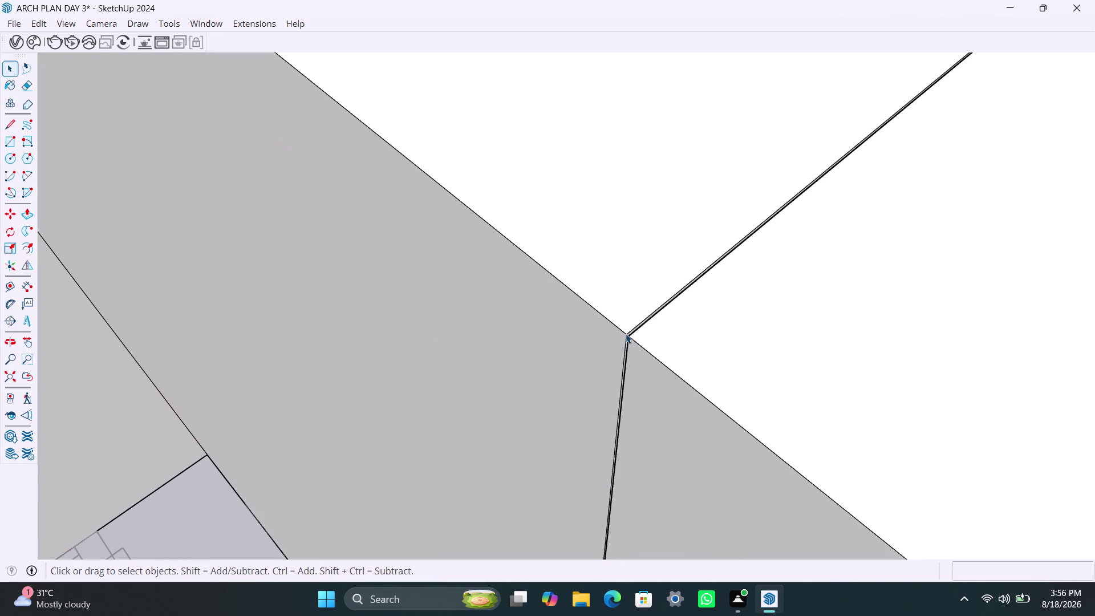
scroll(up, 3)
scroll(up, 3)
scroll(up, 3)
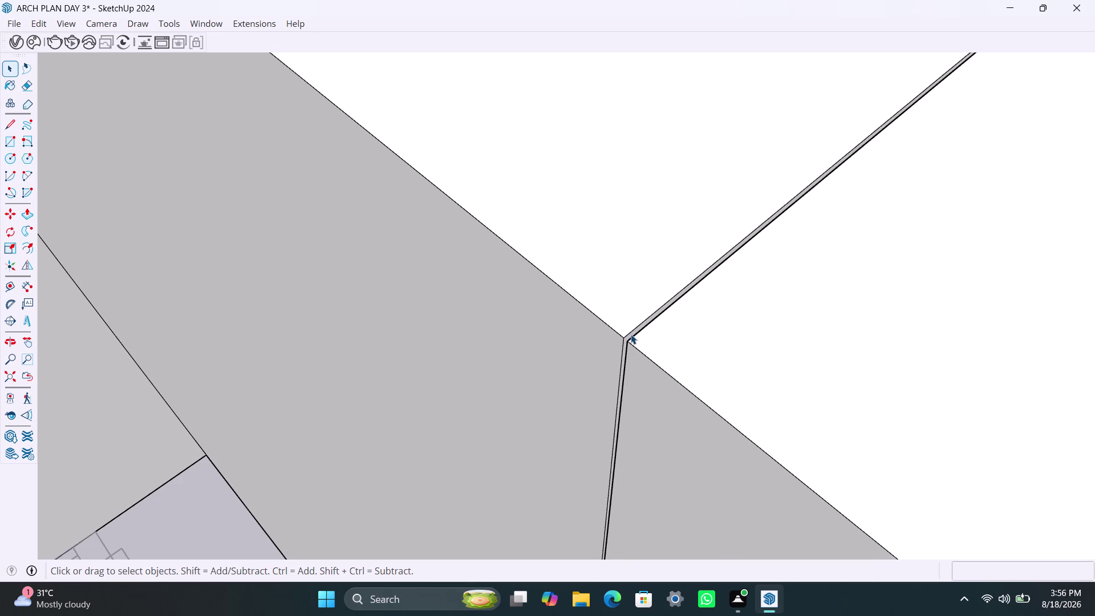
Select the thin sliver edge running along the wall seam.
click(630, 334)
click(631, 334)
click(632, 336)
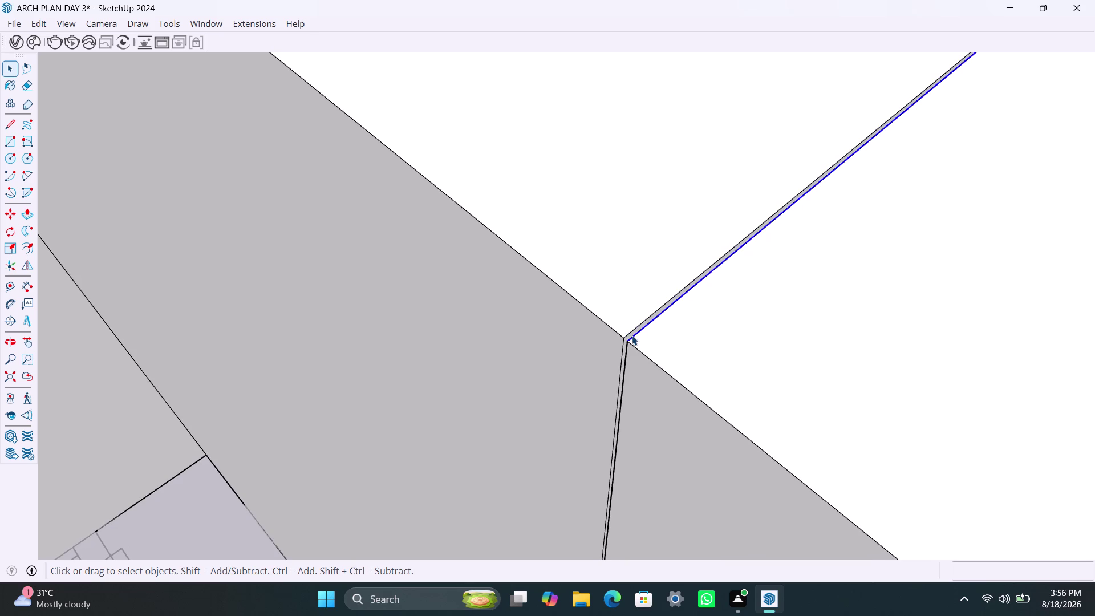
click(632, 333)
scroll(up, 3)
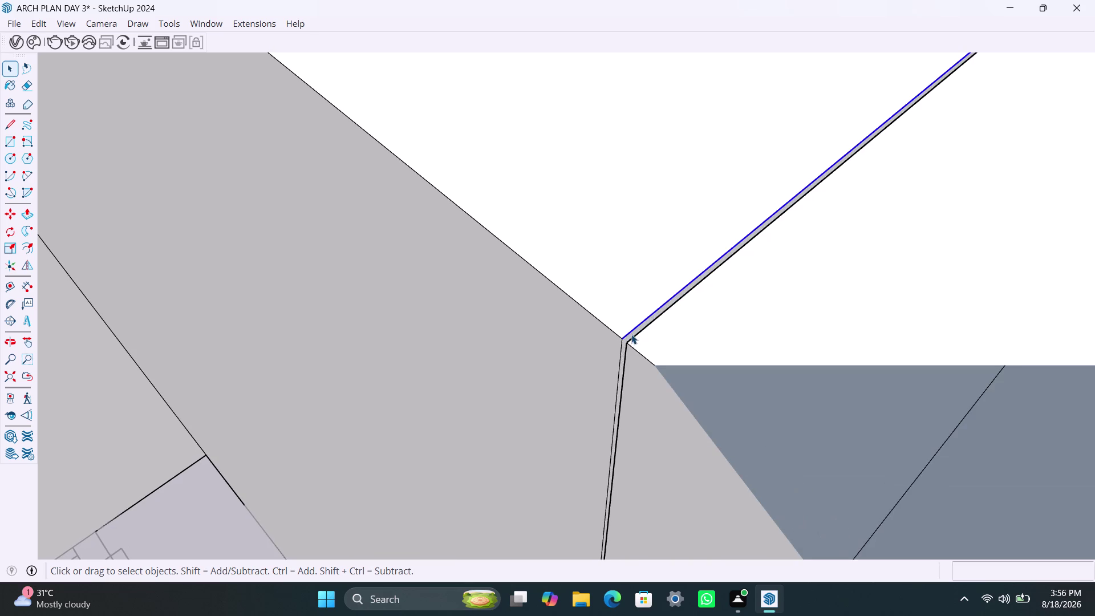
scroll(up, 3)
scroll(down, 3)
scroll(up, 3)
scroll(up, 3)
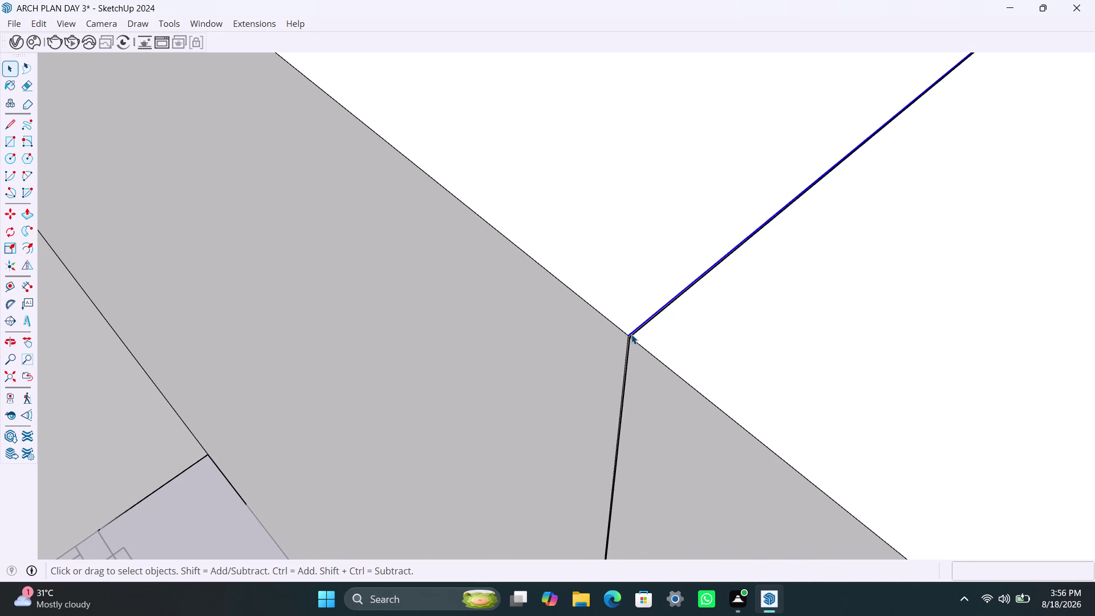
scroll(up, 3)
scroll(up, 3)
scroll(up, 3)
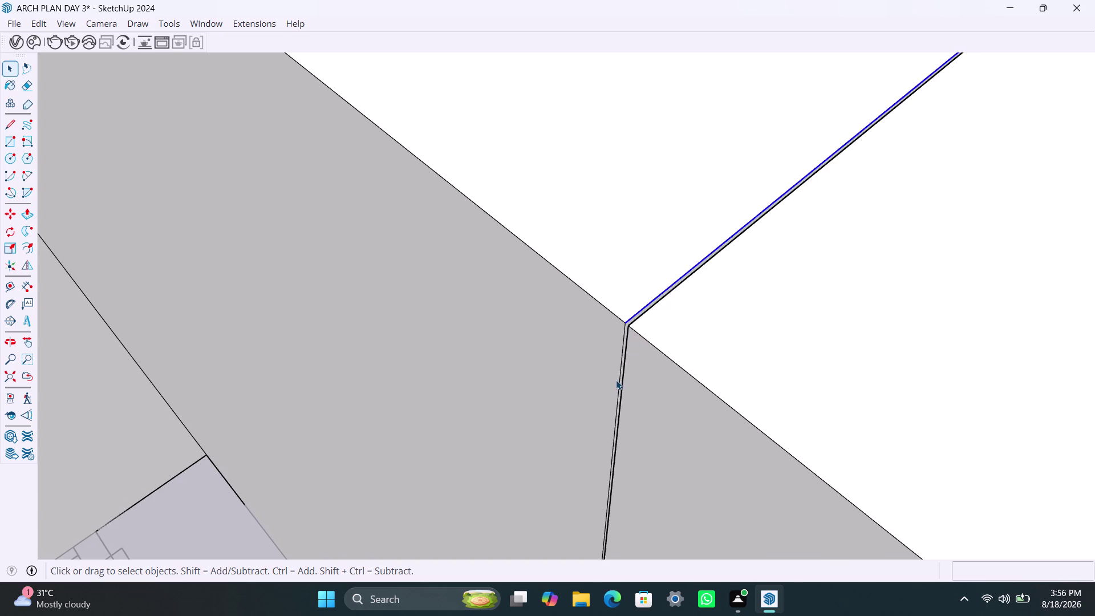
scroll(up, 3)
scroll(up, 3)
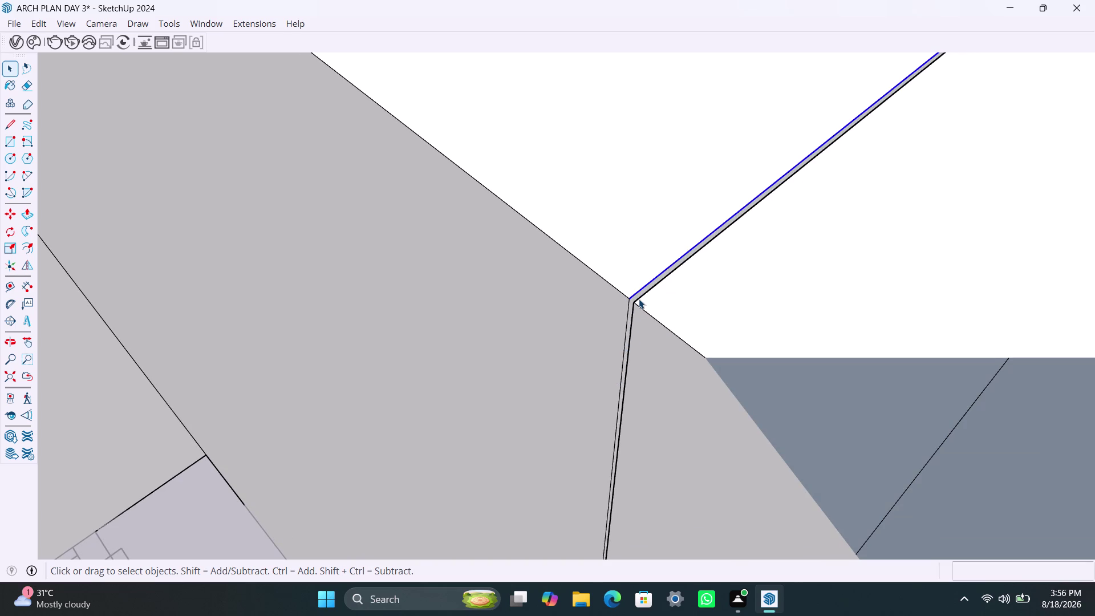
Select the doubled edge along the seam and zoom to check it.
click(639, 296)
click(639, 294)
scroll(up, 3)
scroll(down, 3)
scroll(down, 3)
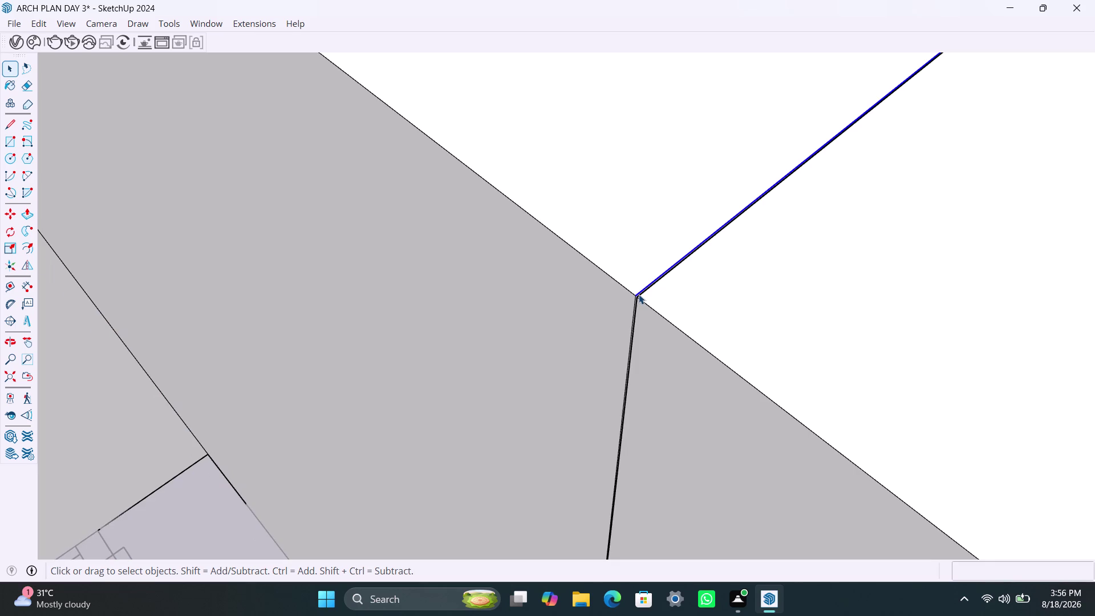
scroll(up, 3)
scroll(up, 3)
scroll(up, 3)
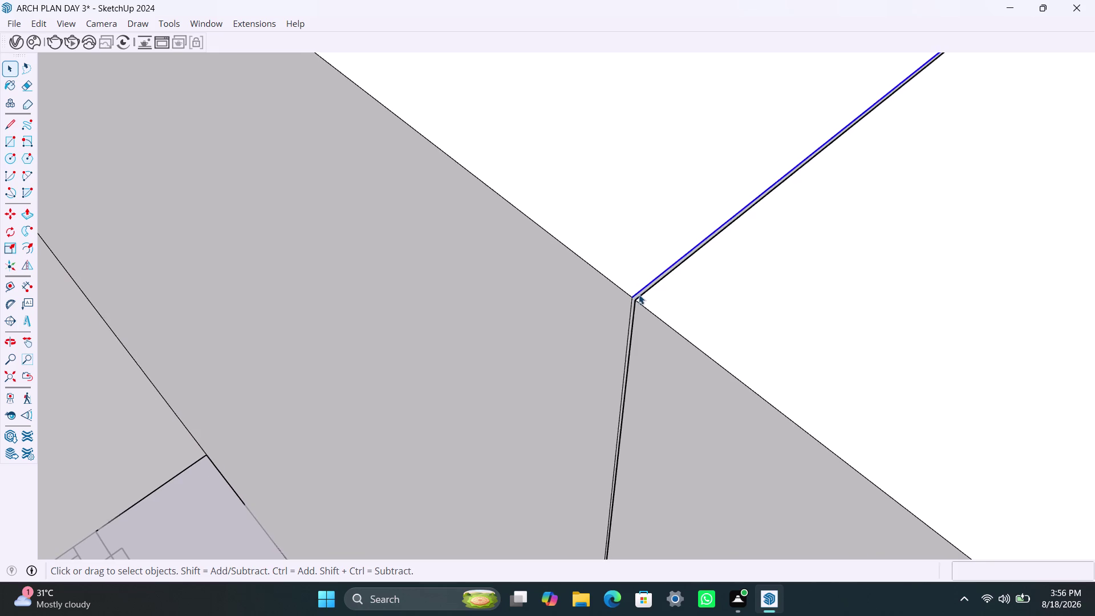
scroll(up, 3)
scroll(down, 3)
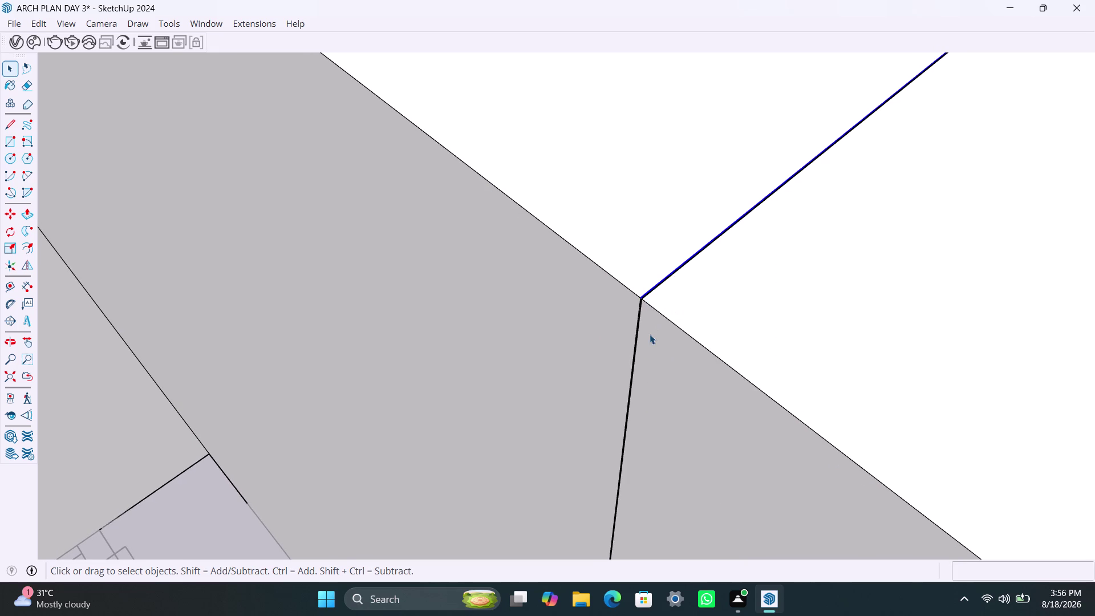
Push/Pull the lower wall face at the corner.
click(650, 334)
key(p)
click(648, 332)
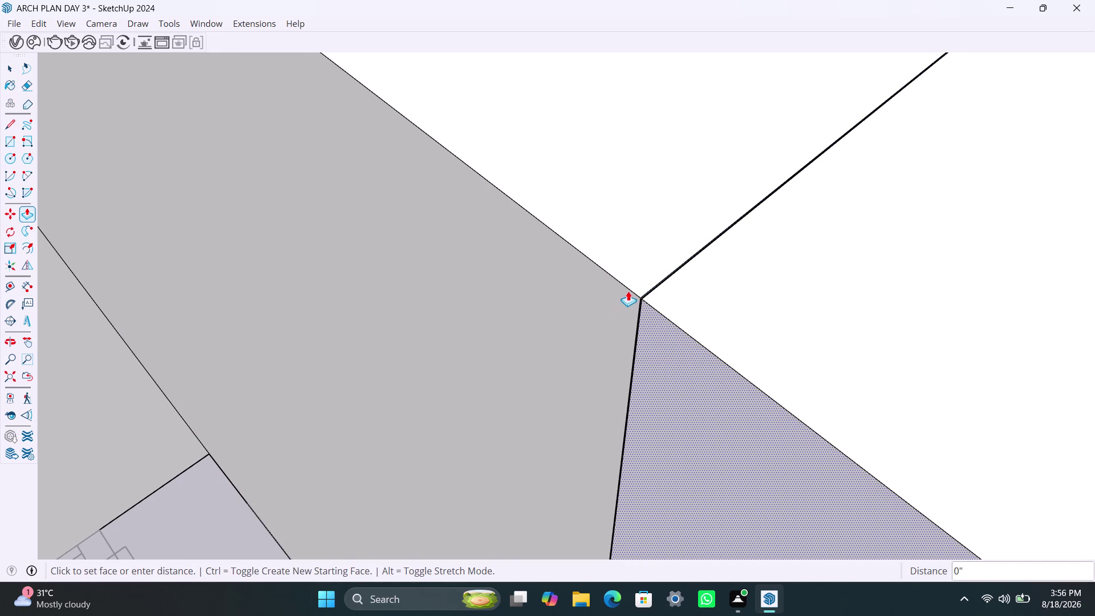
click(633, 289)
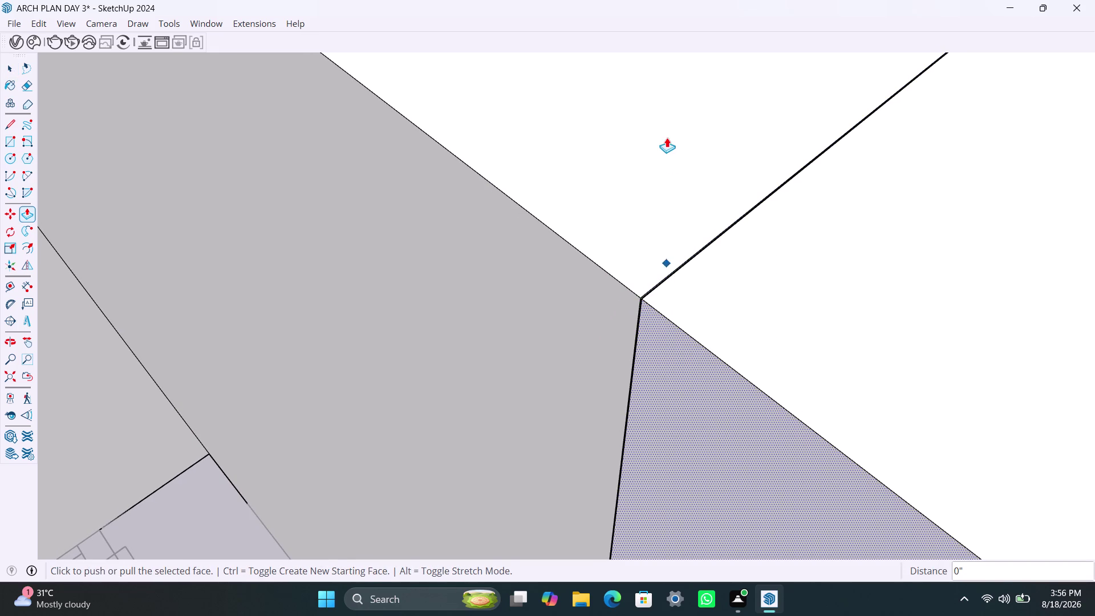
key(space)
Pull the upper sliver face to the seam corner and orbit to check the seam.
click(688, 232)
scroll(down, 3)
key(p)
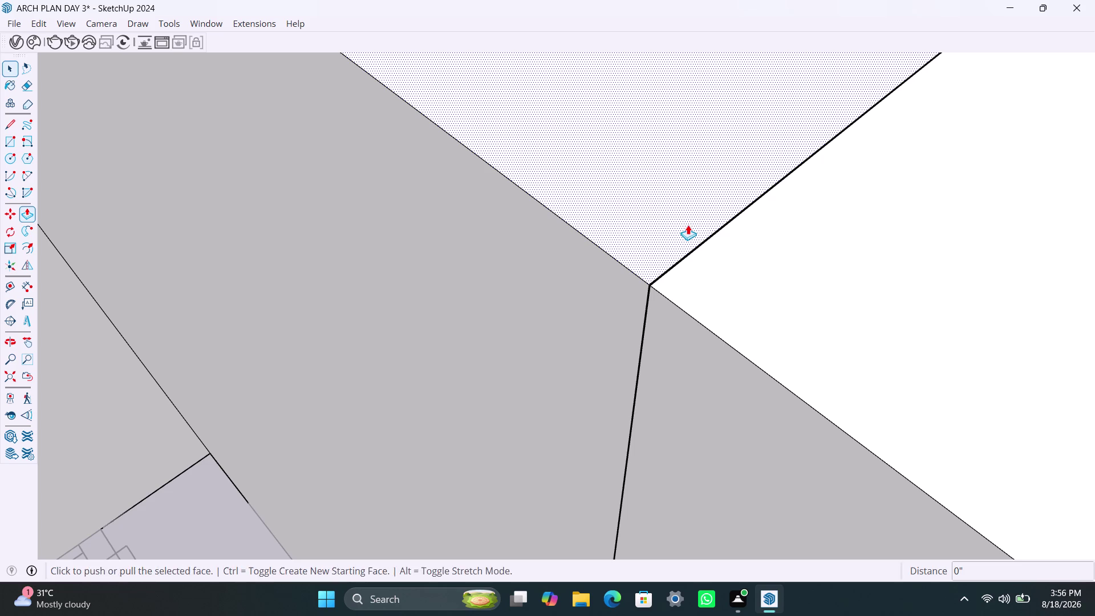
click(688, 225)
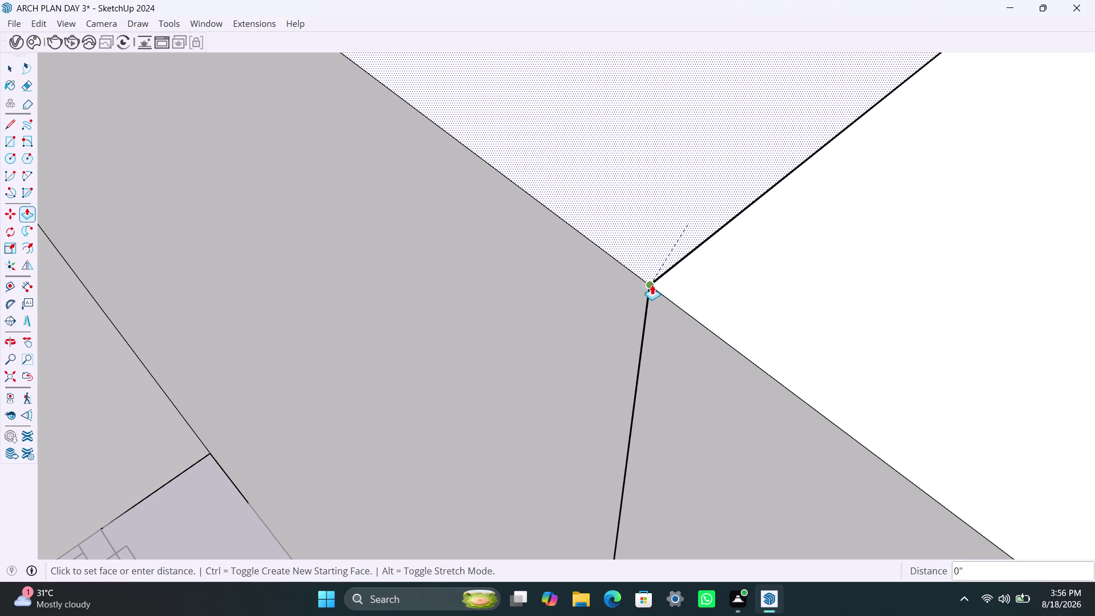
click(639, 289)
scroll(down, 3)
middle_drag(610, 281, 807, 272)
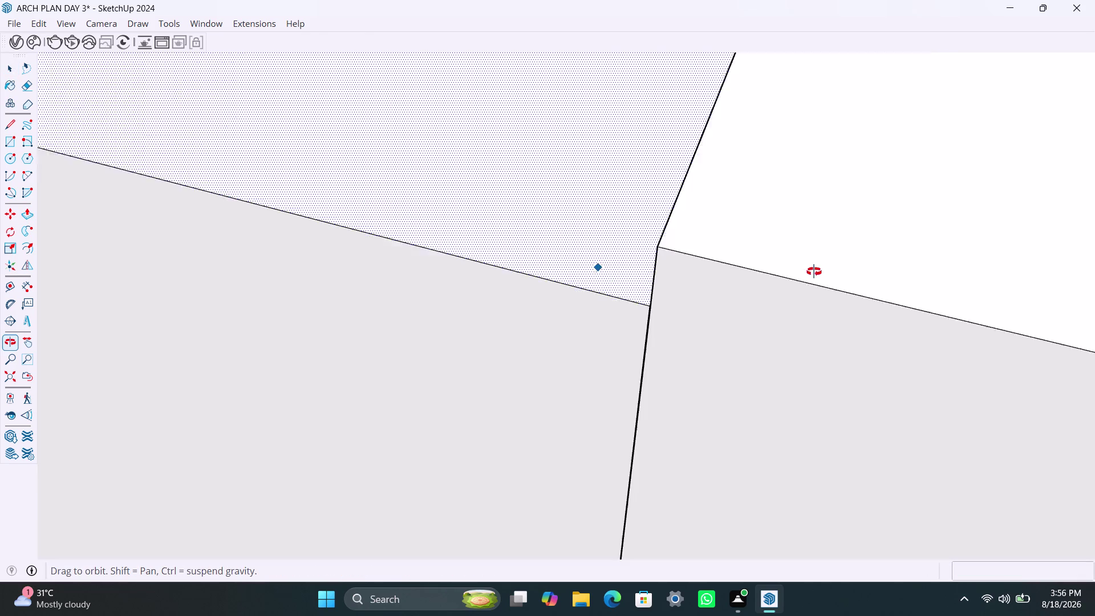
middle_drag(807, 272, 933, 257)
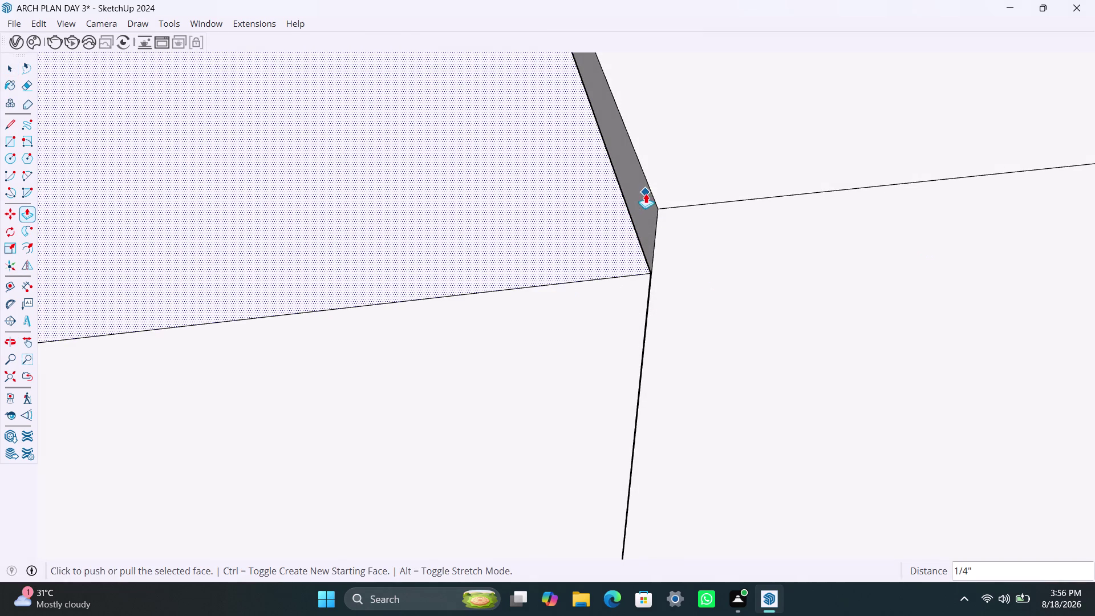
Push the thin sliver face at the wall corner out past the corner.
key(space)
click(646, 206)
key(p)
click(642, 208)
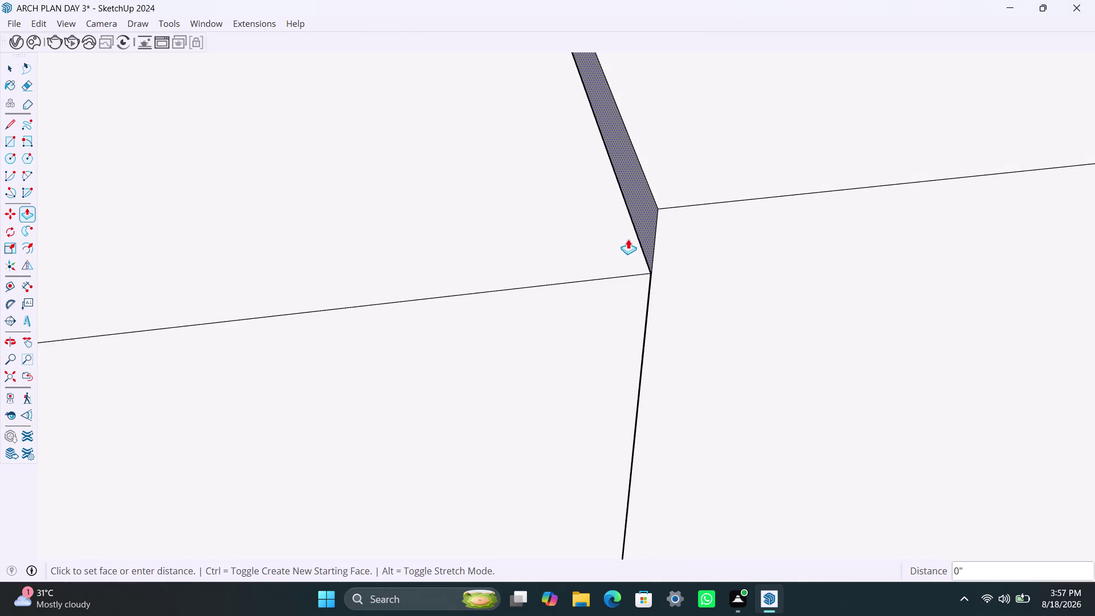
click(644, 208)
click(636, 198)
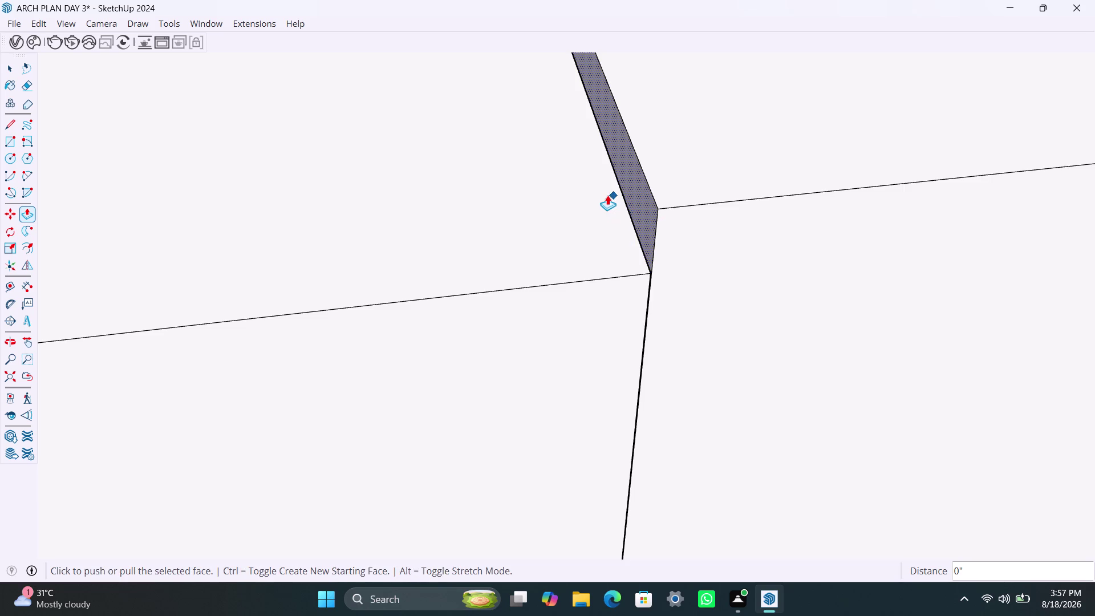
click(605, 193)
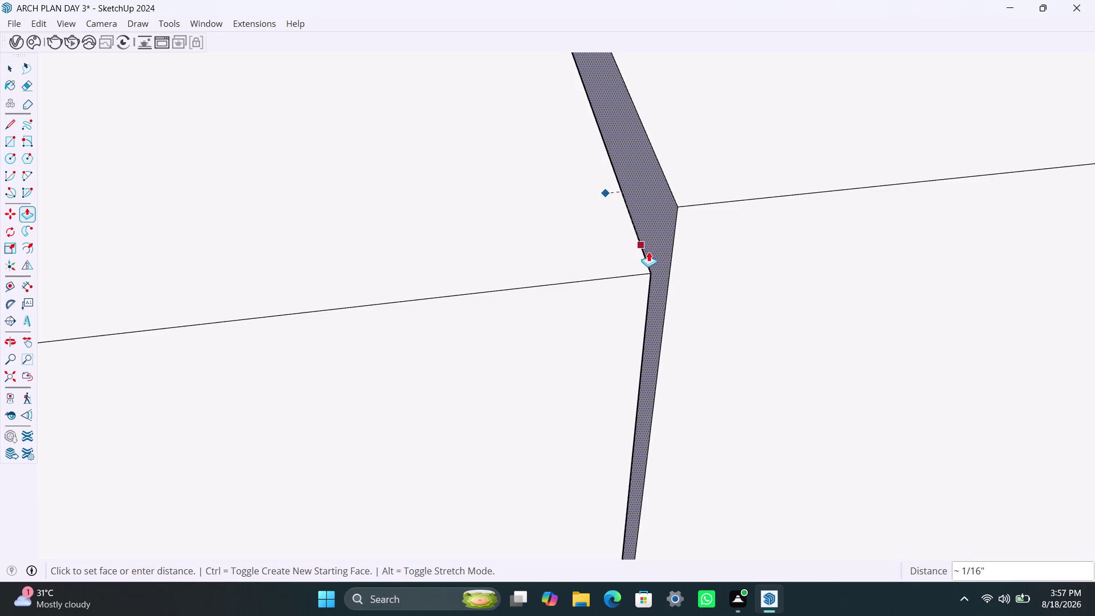
click(477, 242)
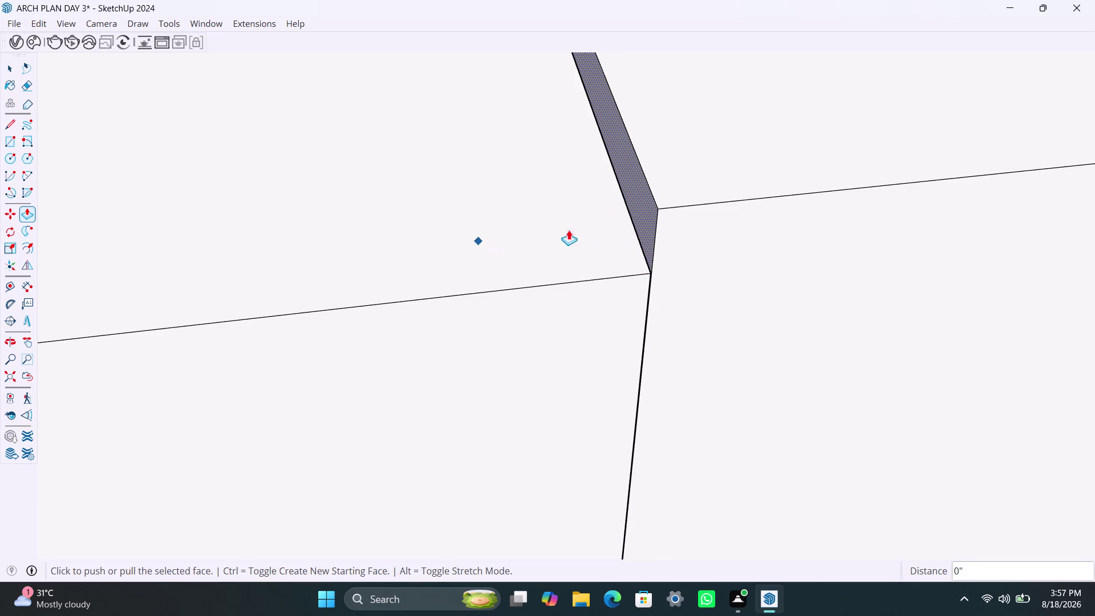
key(space)
Push the sliver face flush with the wall, inspect the corner, and return to Select.
click(534, 214)
key(p)
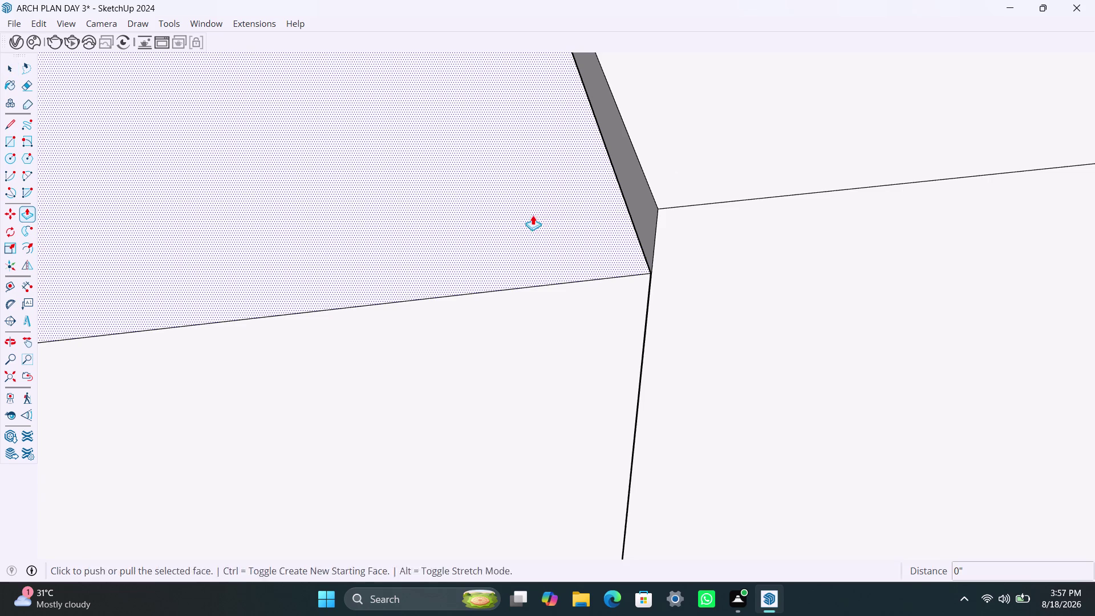
click(533, 215)
click(671, 184)
scroll(up, 3)
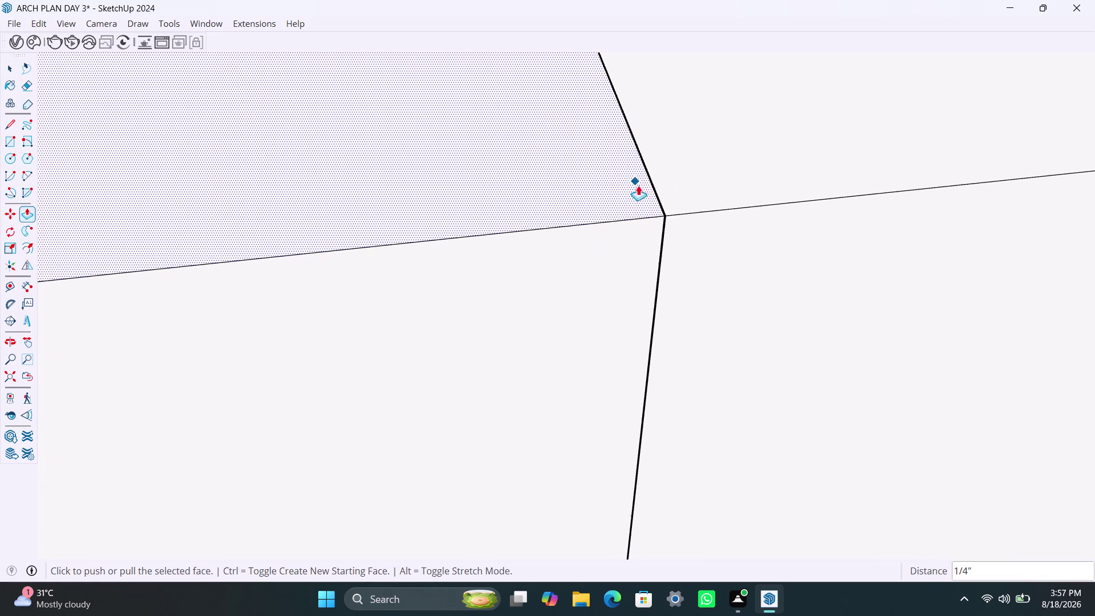
middle_drag(638, 185, 488, 193)
key(space)
scroll(down, 3)
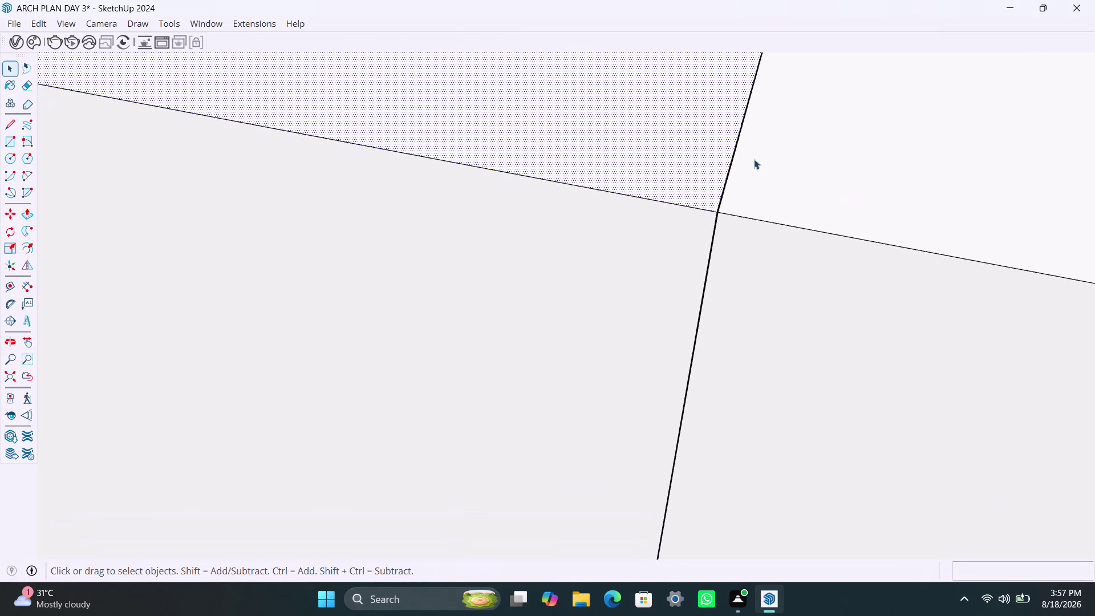
scroll(down, 3)
scroll(down, 3)
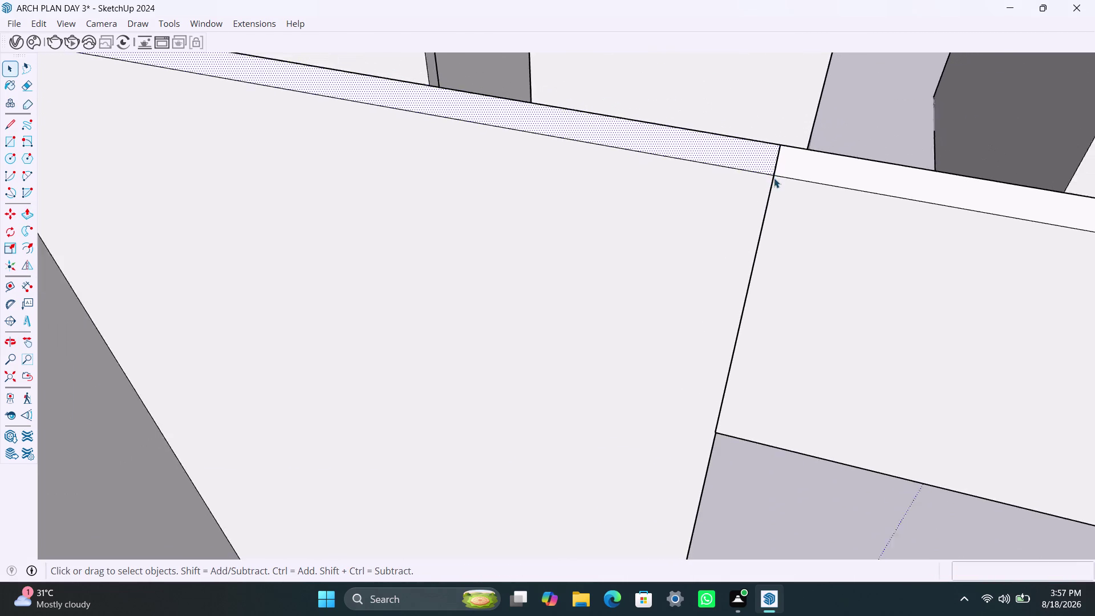
scroll(down, 3)
middle_drag(744, 174, 711, 142)
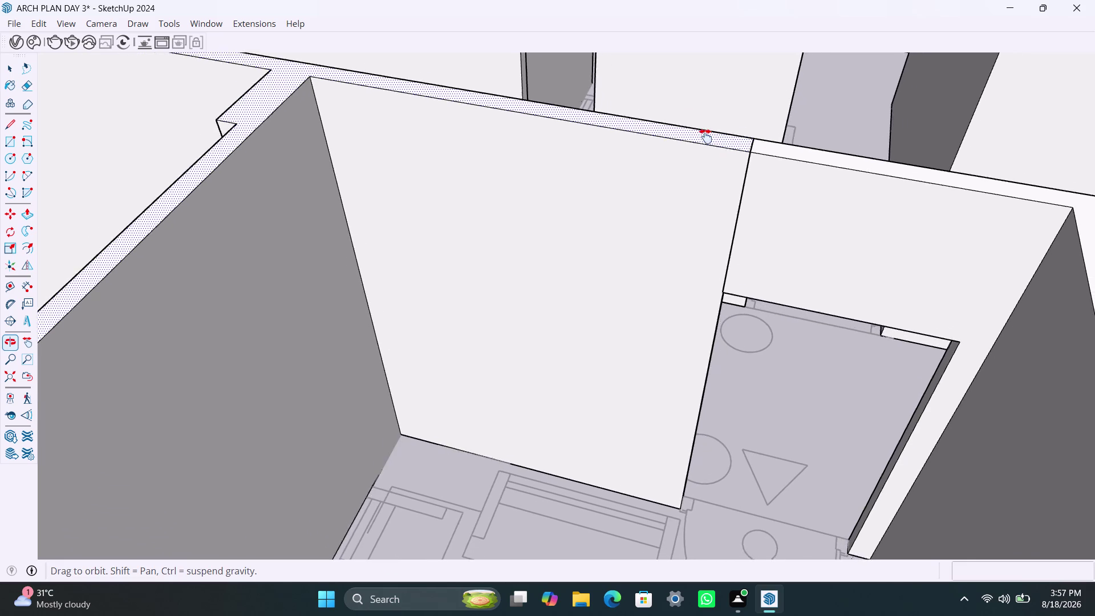
middle_drag(712, 142, 690, 123)
scroll(up, 3)
middle_drag(688, 366, 656, 323)
scroll(down, 3)
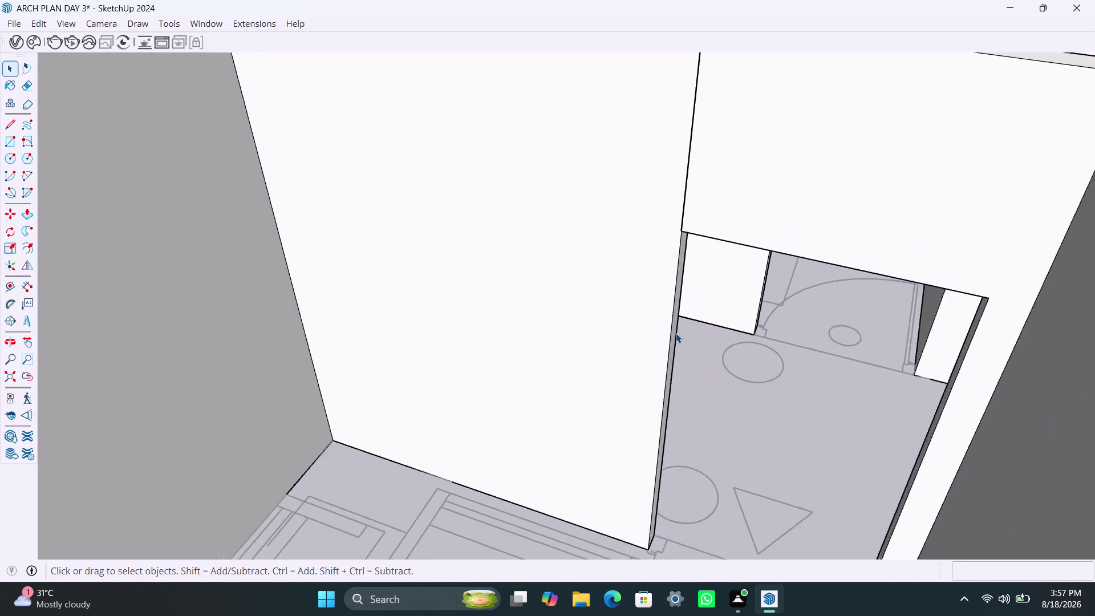
scroll(down, 3)
middle_drag(746, 340, 726, 307)
scroll(up, 3)
middle_drag(696, 339, 755, 344)
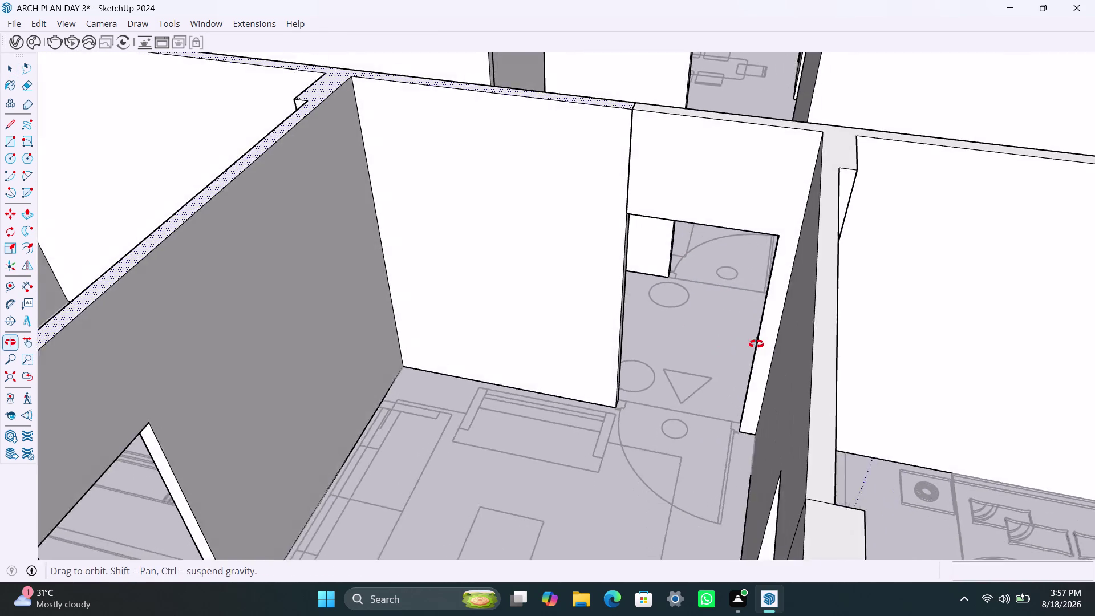
middle_drag(754, 344, 761, 343)
scroll(up, 3)
middle_drag(717, 344, 728, 363)
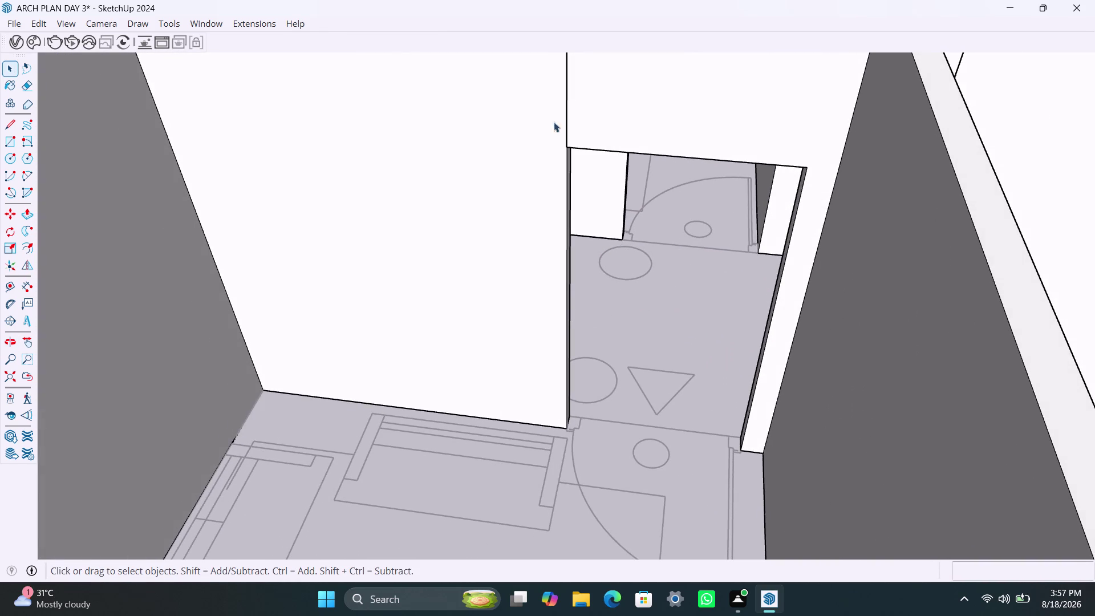
scroll(up, 3)
middle_drag(610, 158, 631, 151)
click(521, 180)
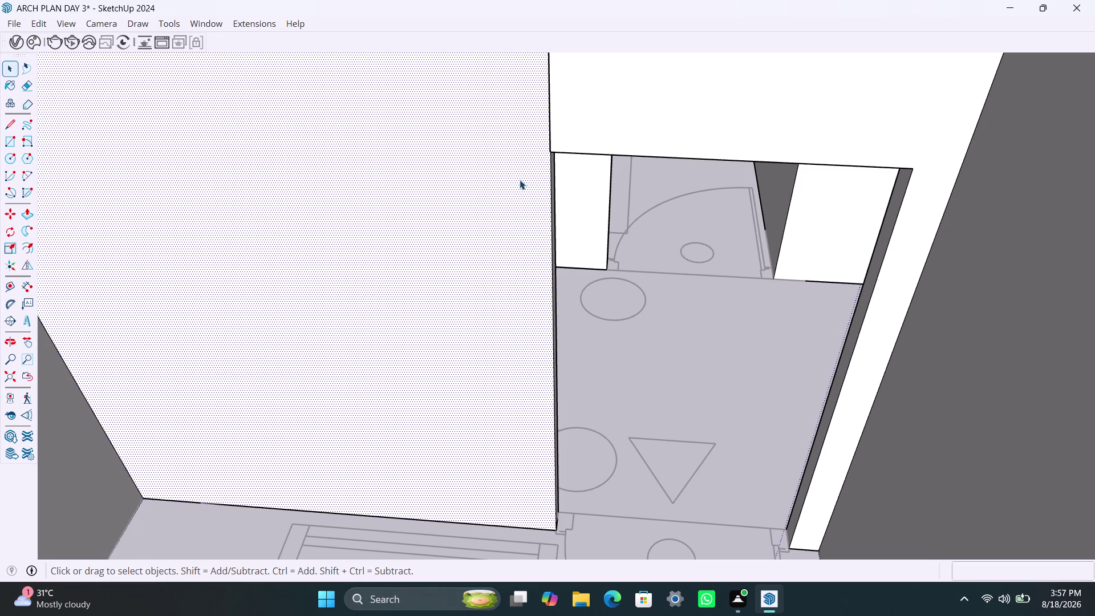
key(p)
click(520, 180)
key(space)
click(617, 129)
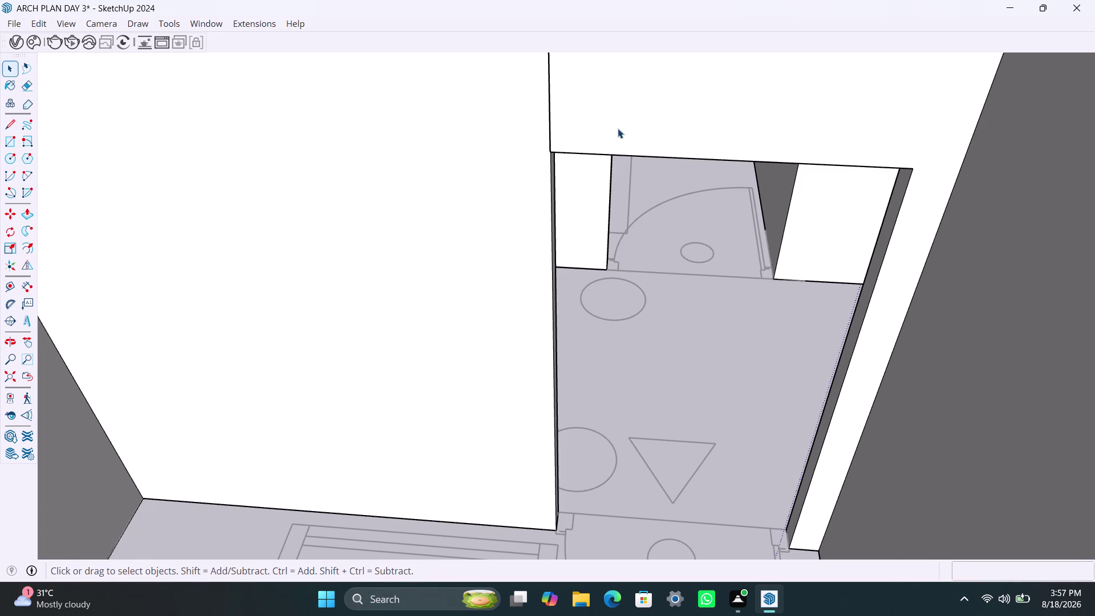
key(p)
click(617, 128)
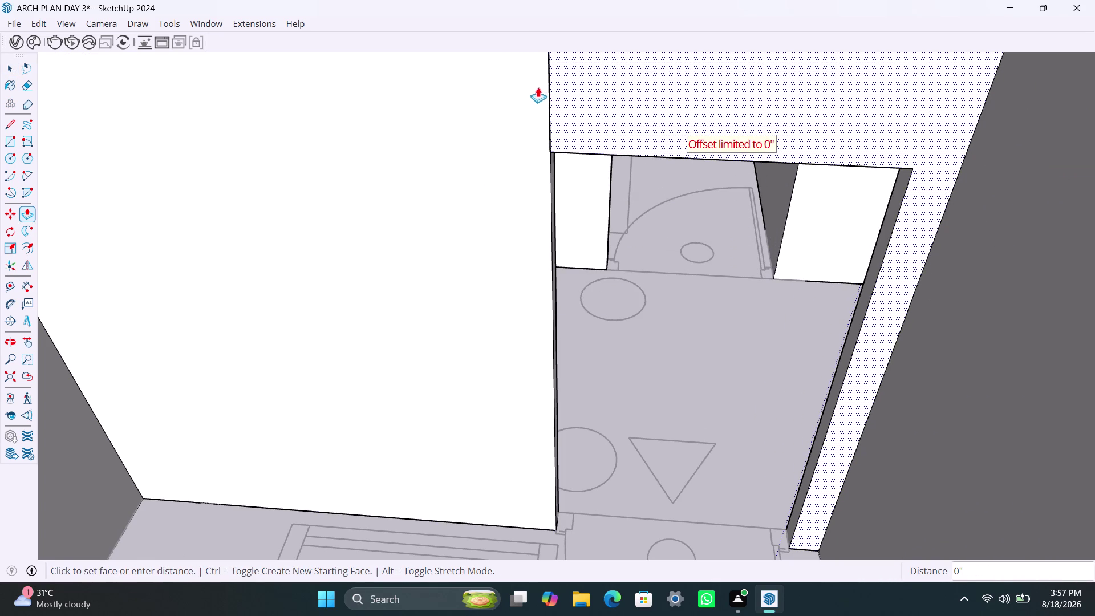
key(Escape)
key(Escape)
key(Escape)
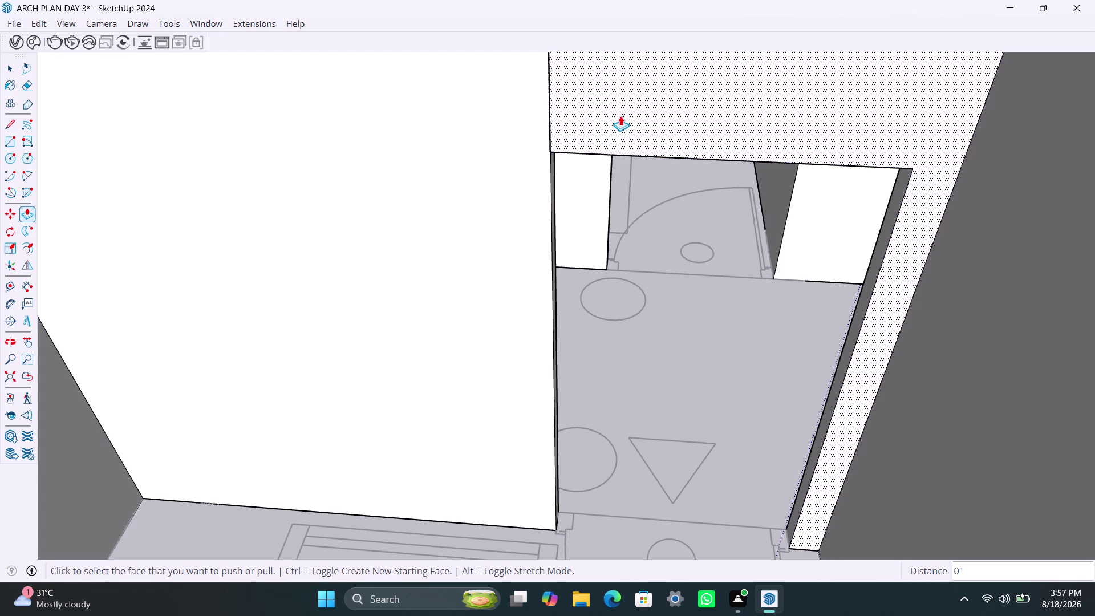
key(space)
text(p)
click(621, 115)
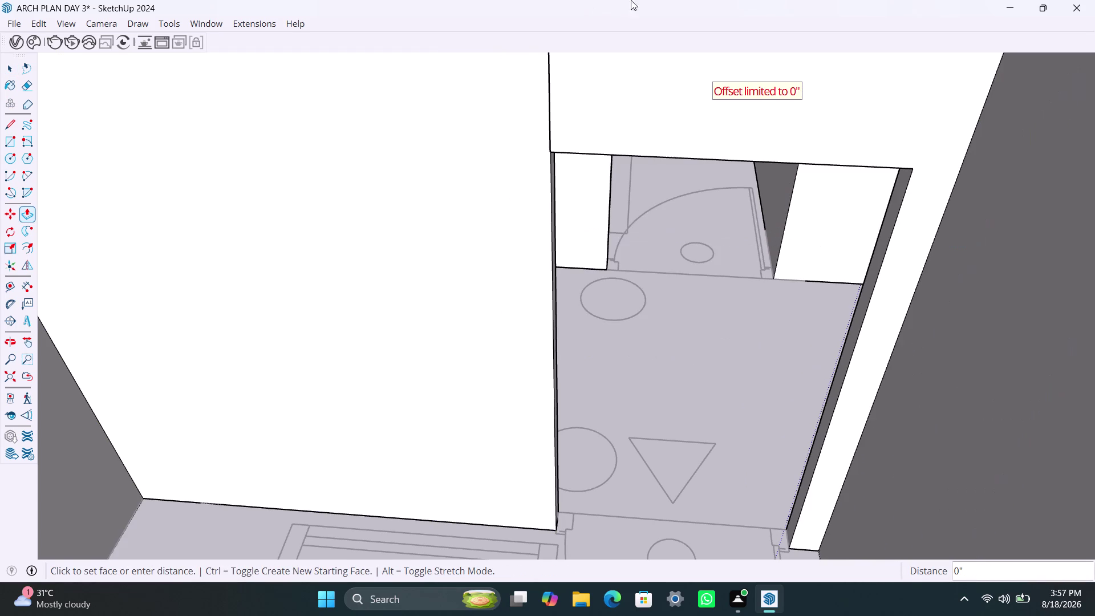
scroll(down, 3)
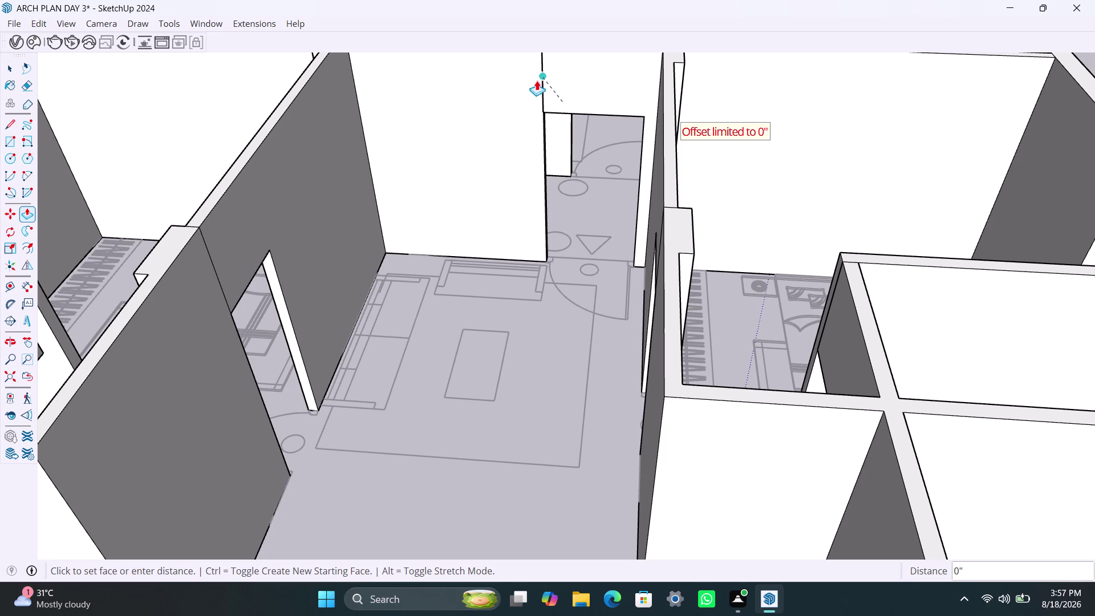
click(535, 81)
key(space)
click(535, 126)
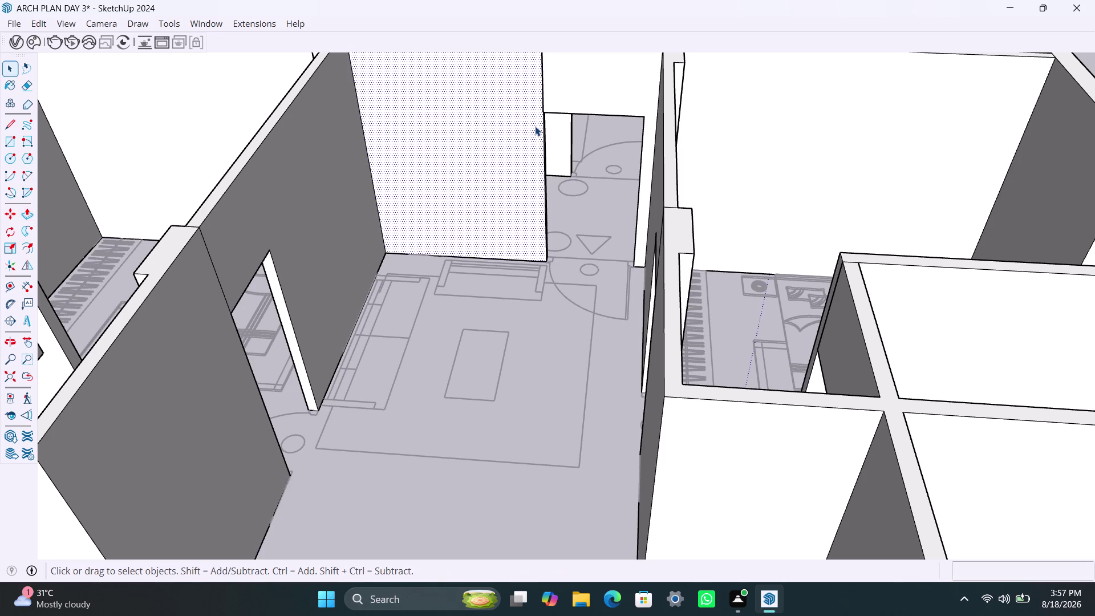
key(p)
click(511, 107)
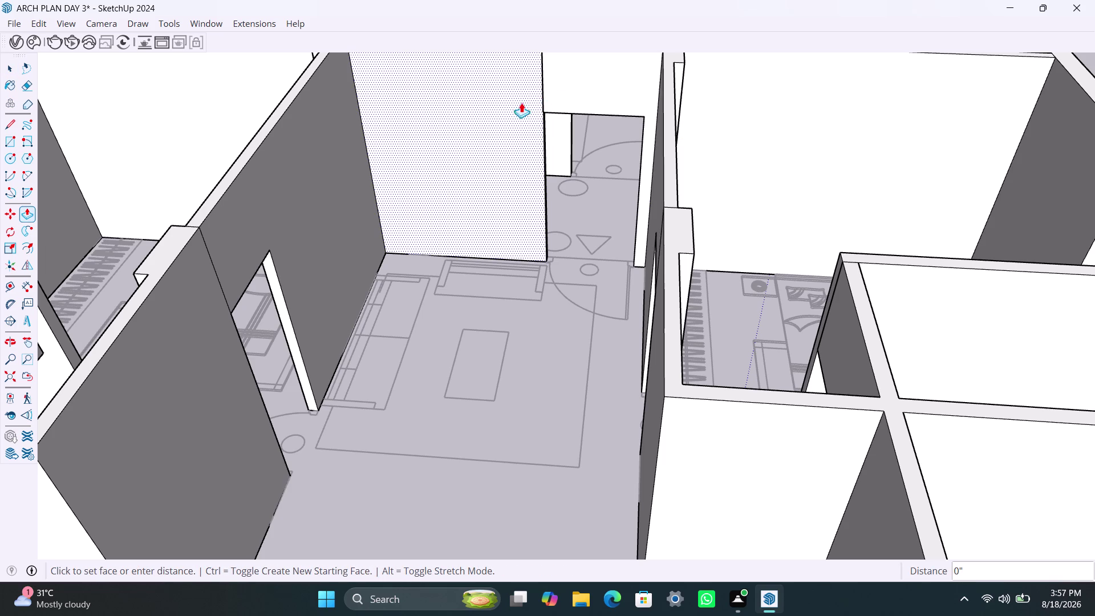
click(548, 91)
scroll(down, 3)
scroll(down, 3)
key(space)
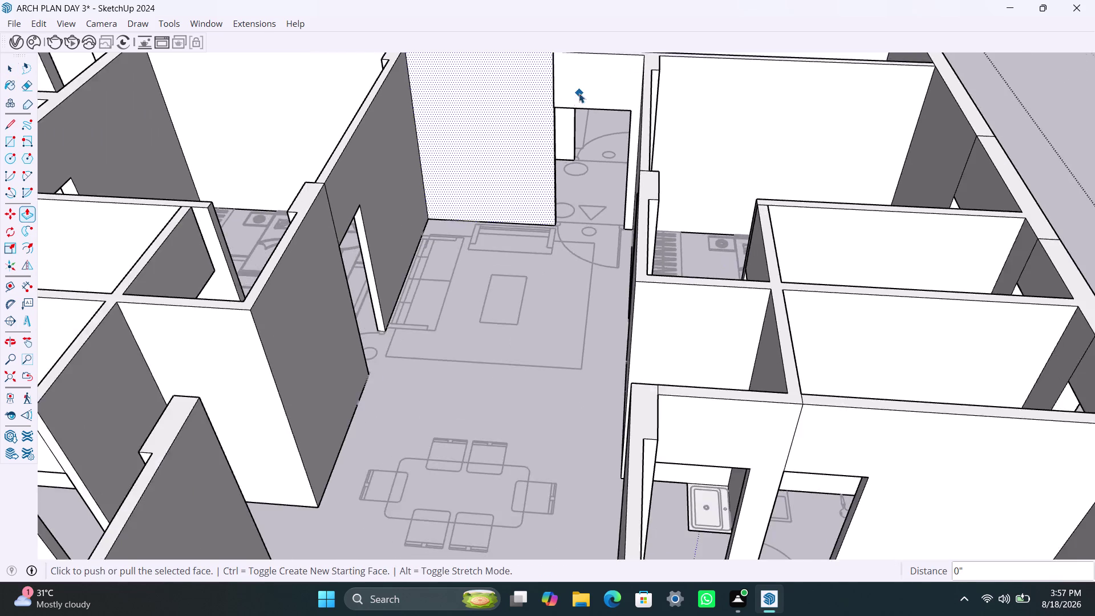
Orbit out to view the whole apartment and switch to Select.
scroll(down, 3)
middle_drag(572, 99, 533, 183)
scroll(up, 3)
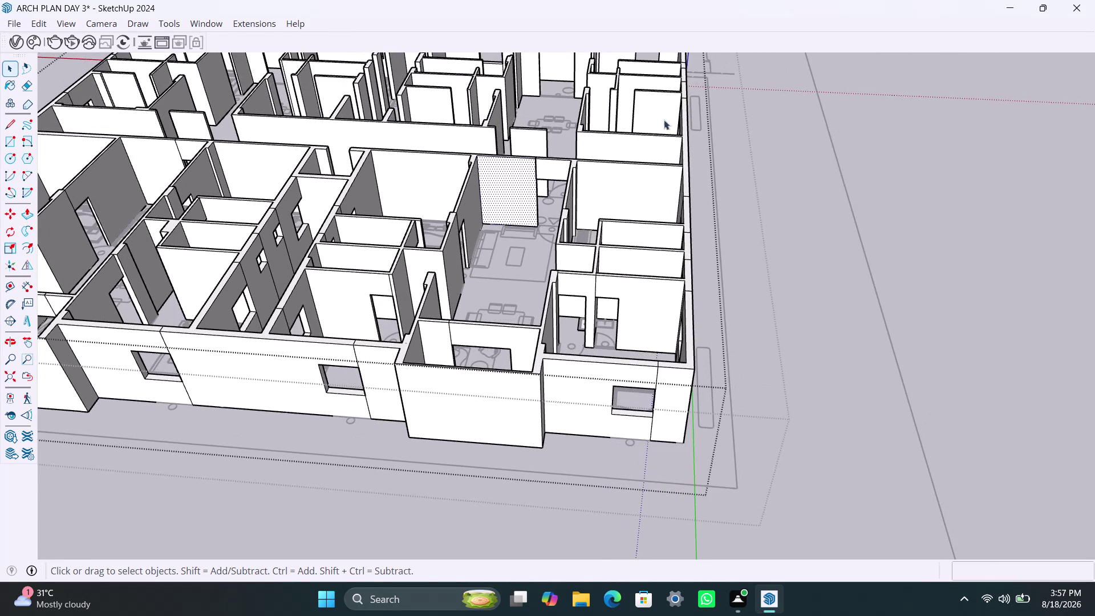
key(space)
click(746, 163)
Orbit down over the living room toward the partition wall by the sofa.
scroll(up, 3)
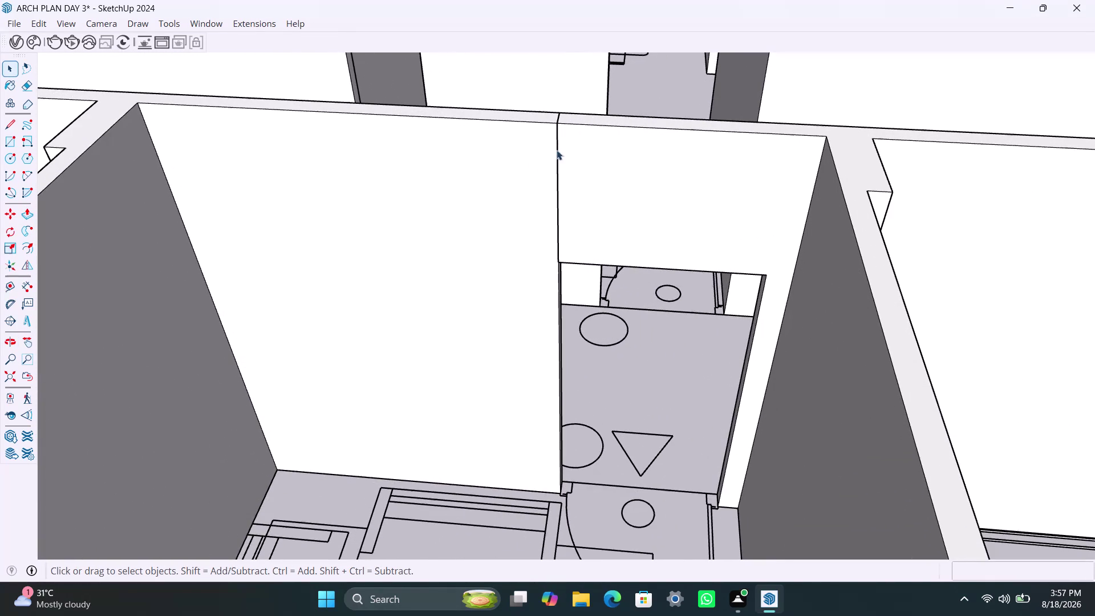
scroll(down, 3)
middle_drag(563, 130, 521, 222)
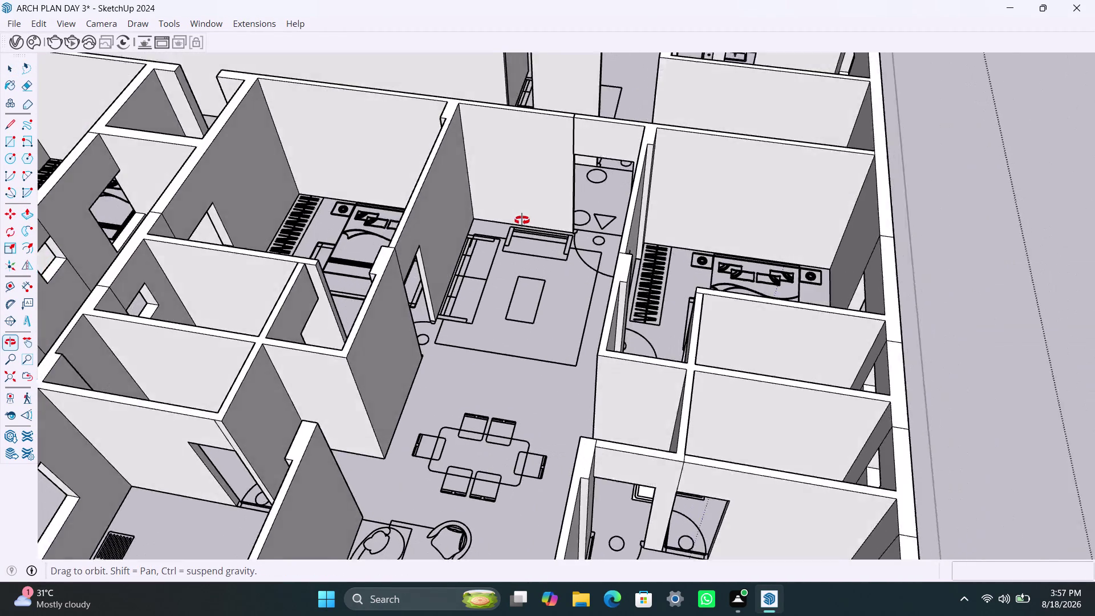
middle_drag(521, 222, 514, 249)
scroll(up, 3)
scroll(up, 3)
middle_drag(602, 131, 445, 139)
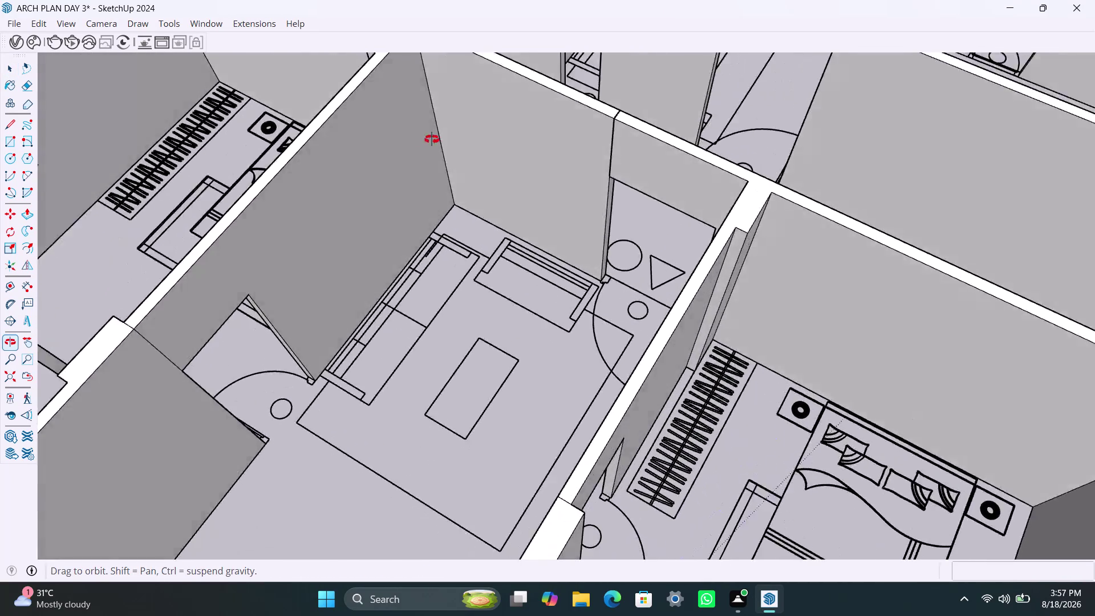
middle_drag(446, 139, 424, 140)
Orbit along the long partition wall to view its top edge.
scroll(up, 3)
scroll(up, 3)
middle_drag(679, 179, 485, 202)
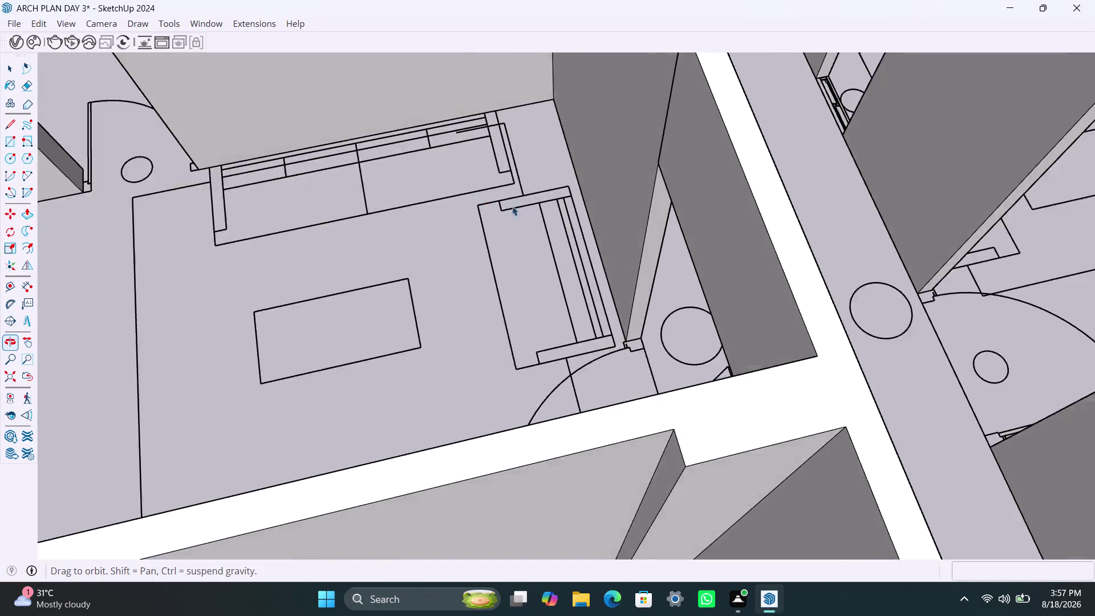
scroll(down, 3)
middle_drag(706, 241, 523, 211)
scroll(up, 3)
middle_drag(754, 296, 626, 234)
scroll(up, 3)
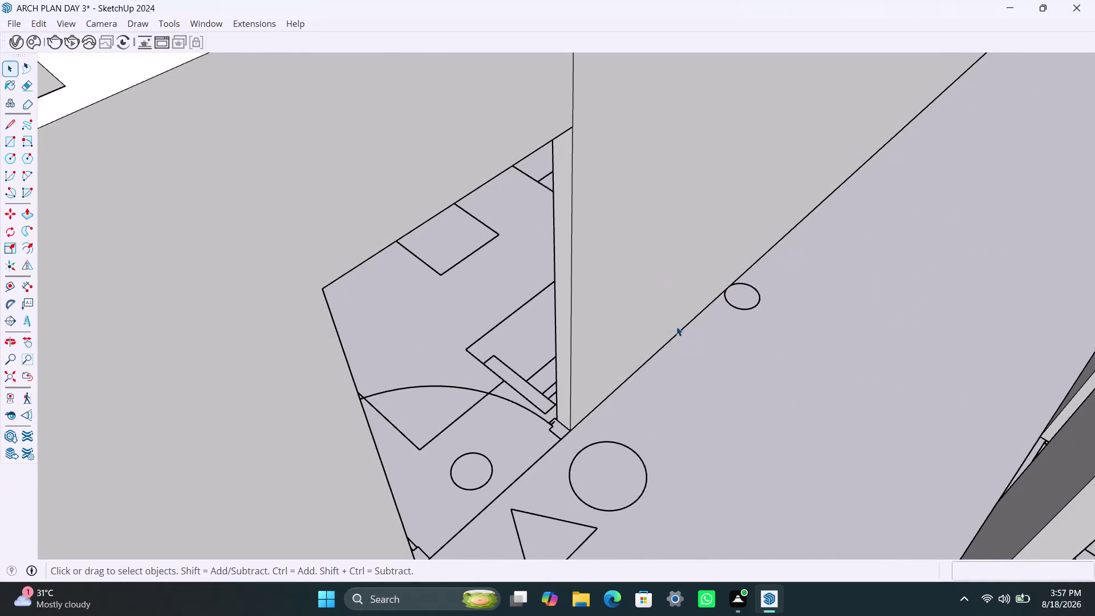
scroll(down, 3)
Check the long wall's connected geometry with multi-clicks, then clear the selection.
click(608, 180)
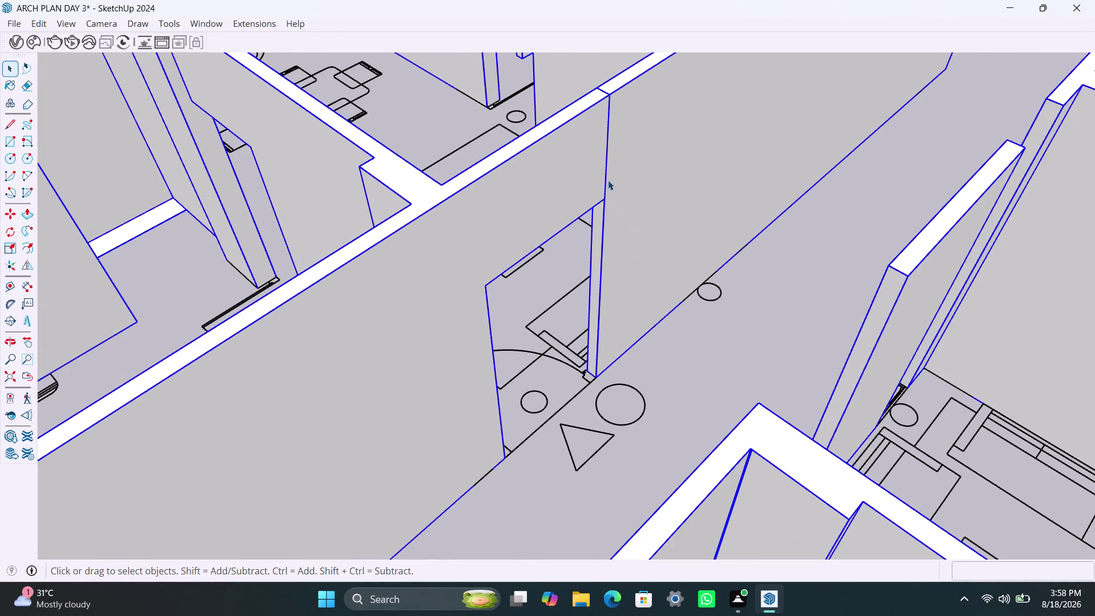
double_click(608, 178)
click(608, 176)
click(609, 176)
click(608, 168)
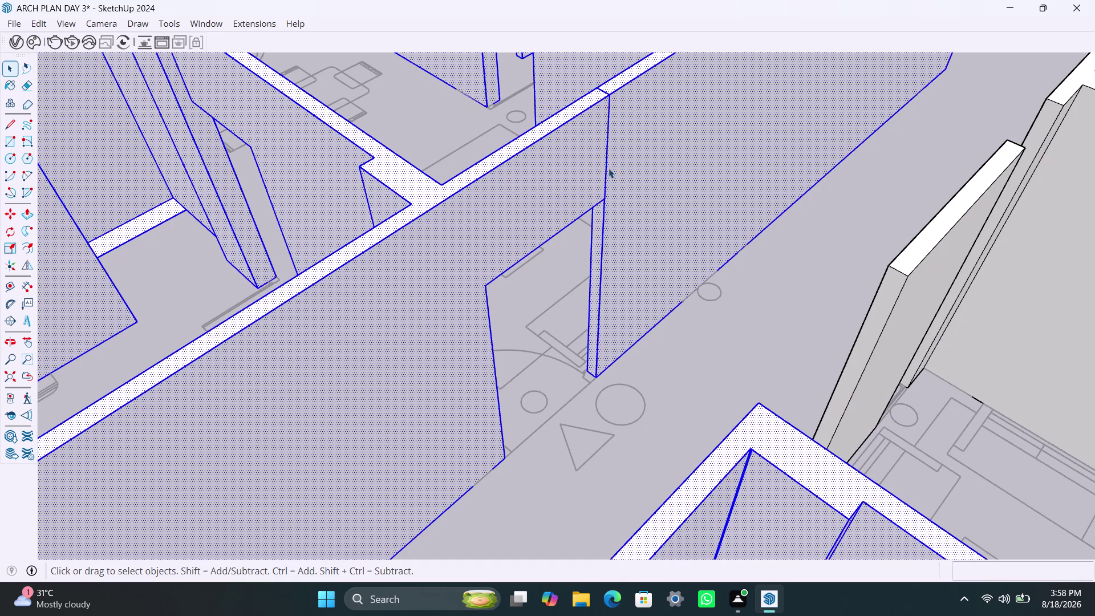
click(607, 167)
key(Delete)
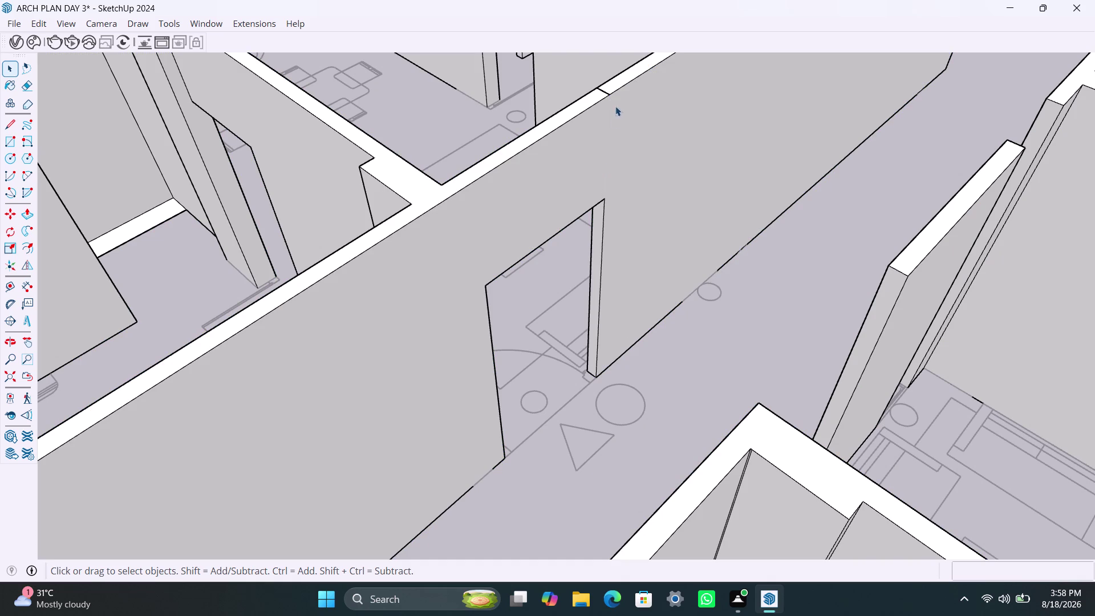
Delete the long wall's top face, then undo the deletion.
click(605, 91)
key(Delete)
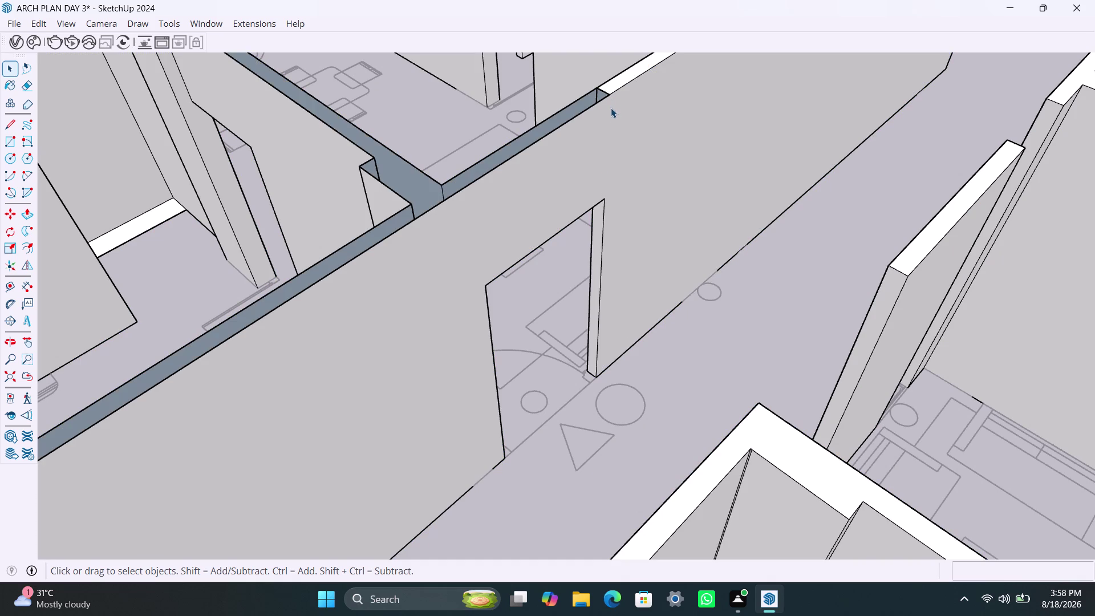
key(ctrl+z)
scroll(down, 3)
Orbit around the partition door opening toward the top of the doorway.
middle_drag(616, 197, 644, 209)
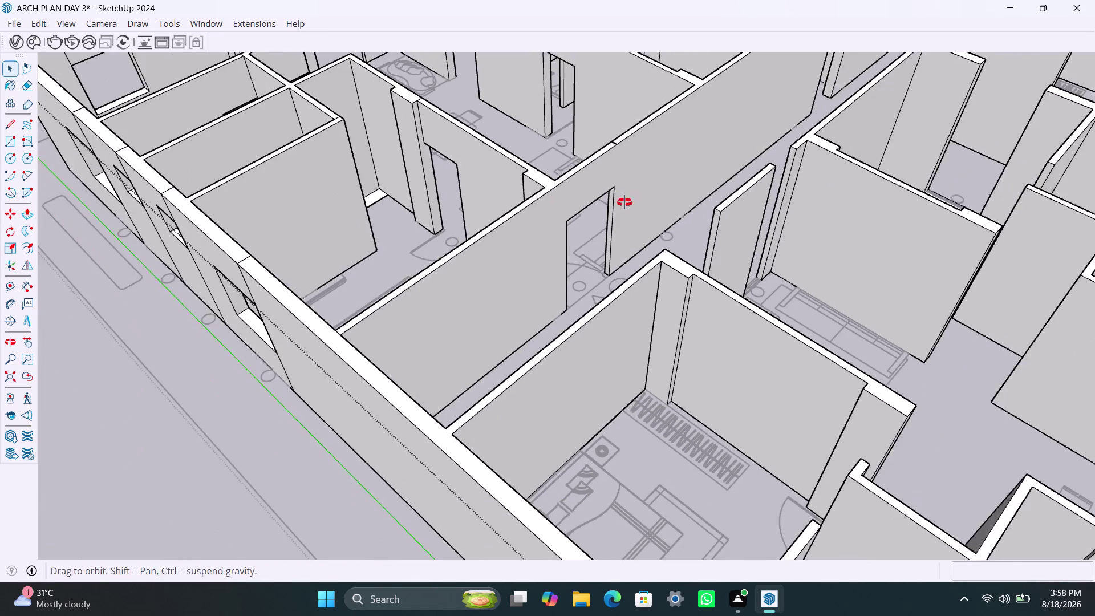
middle_drag(644, 210, 850, 211)
scroll(up, 3)
middle_drag(547, 179, 711, 185)
scroll(up, 3)
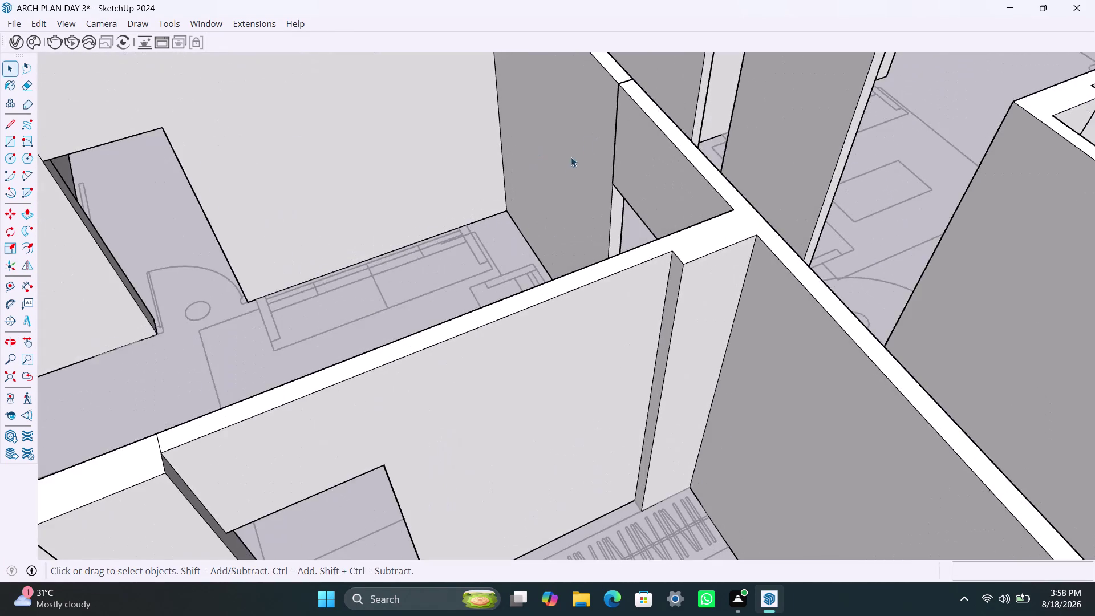
middle_drag(568, 163, 835, 169)
scroll(up, 3)
middle_drag(534, 195, 615, 198)
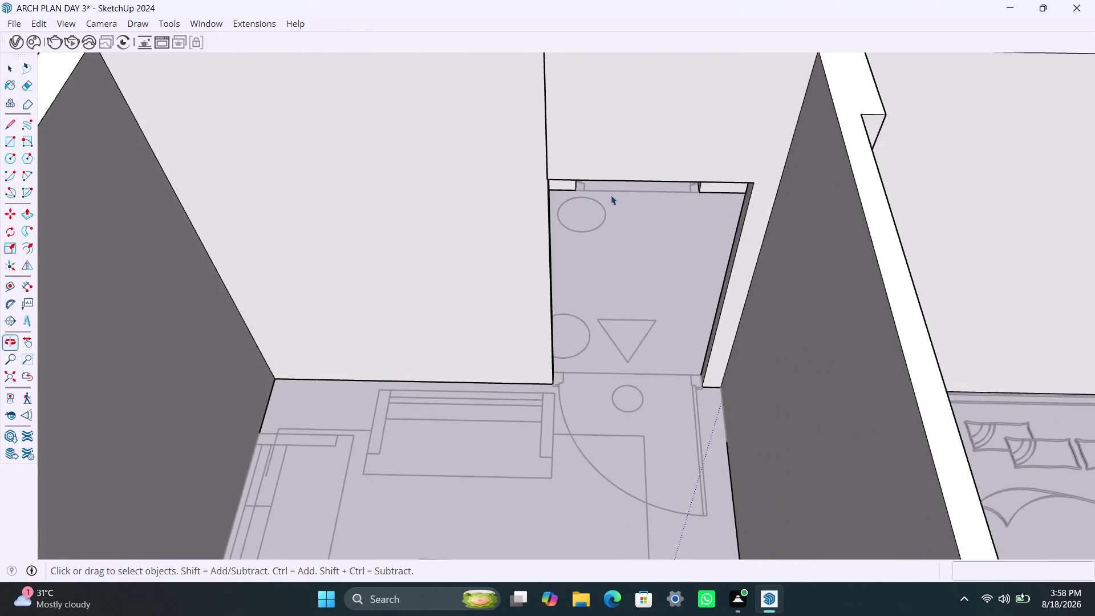
scroll(up, 3)
middle_drag(526, 197, 674, 142)
scroll(up, 3)
middle_drag(506, 200, 518, 199)
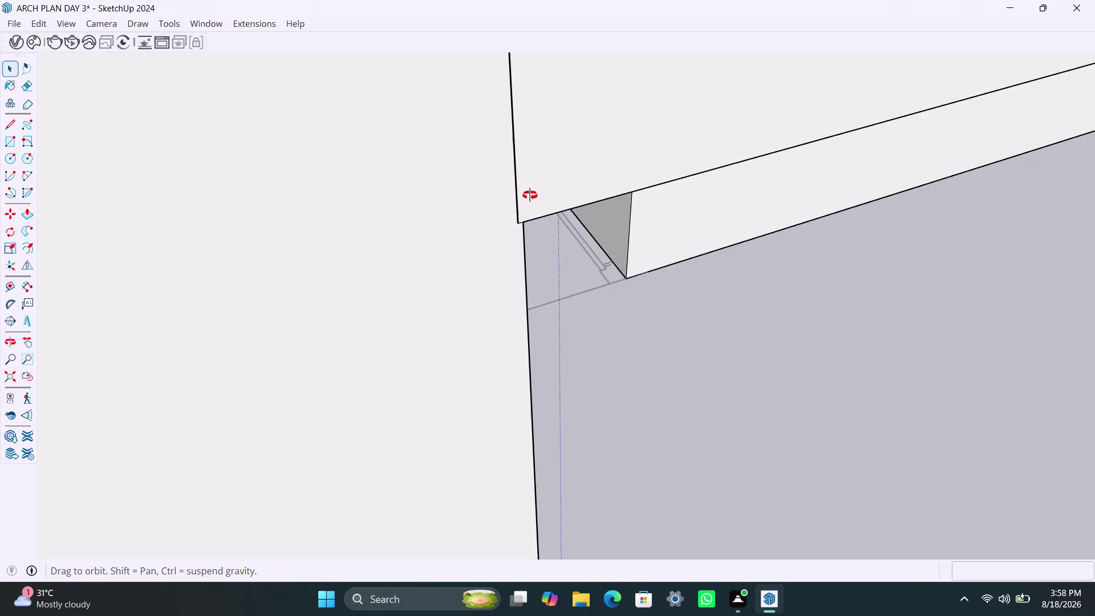
Zoom in close on the doorway lintel corner.
middle_drag(519, 198, 607, 175)
scroll(up, 3)
scroll(up, 3)
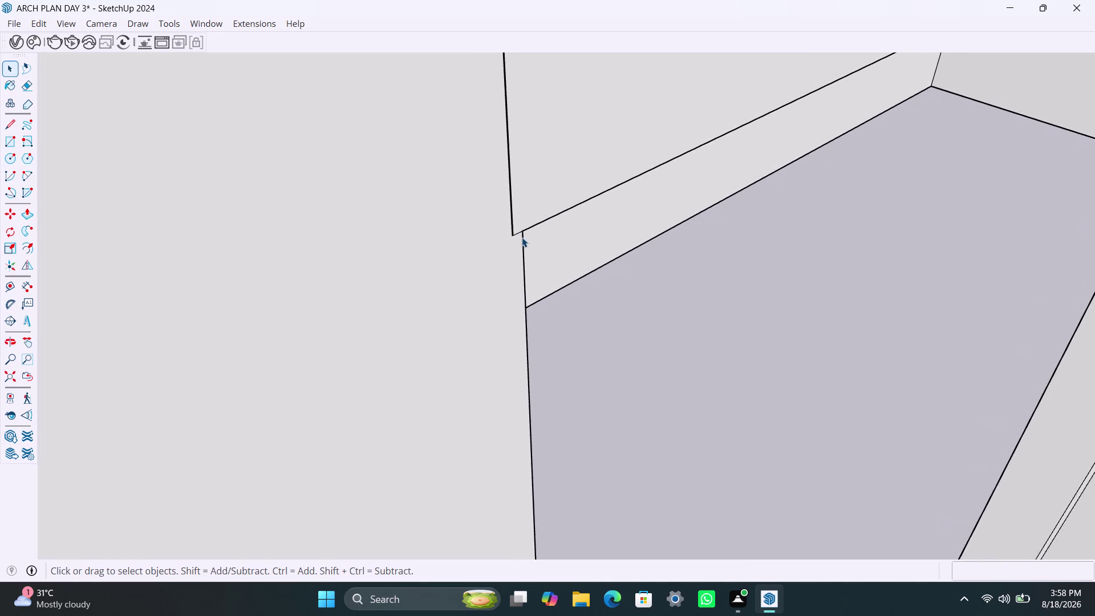
scroll(up, 3)
scroll(up, 3)
scroll(down, 3)
scroll(up, 3)
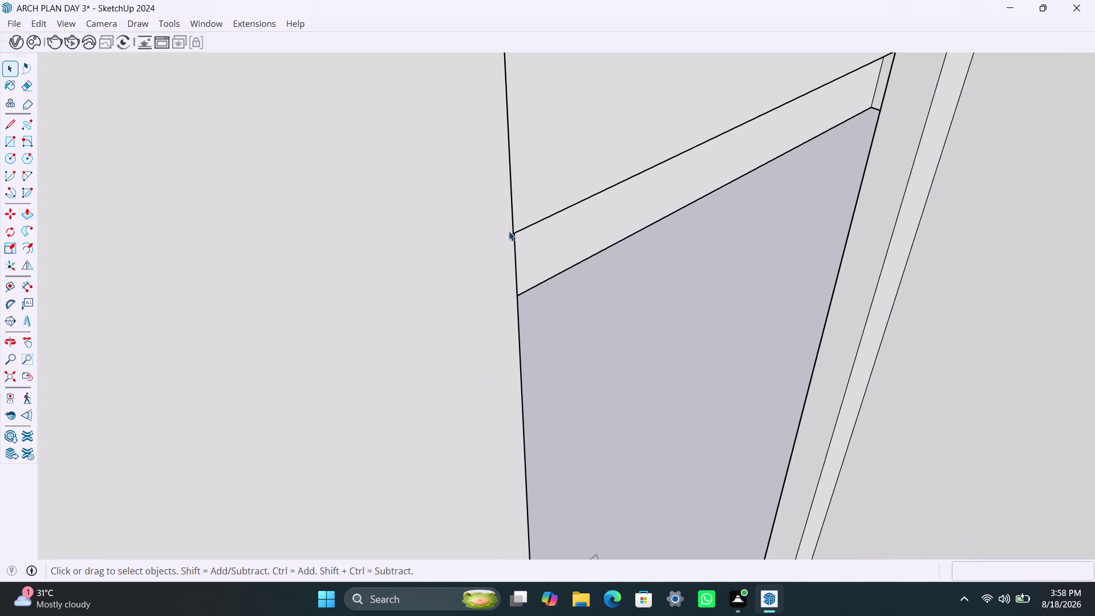
scroll(up, 3)
scroll(up, 3)
Push/Pull the face above the doorway.
click(515, 226)
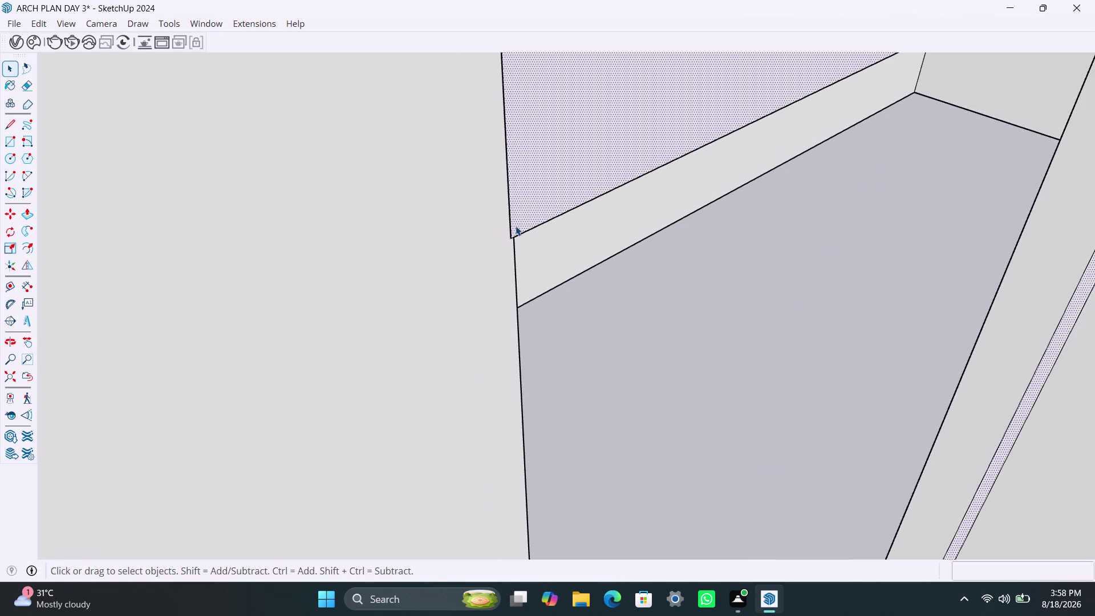
key(p)
click(515, 226)
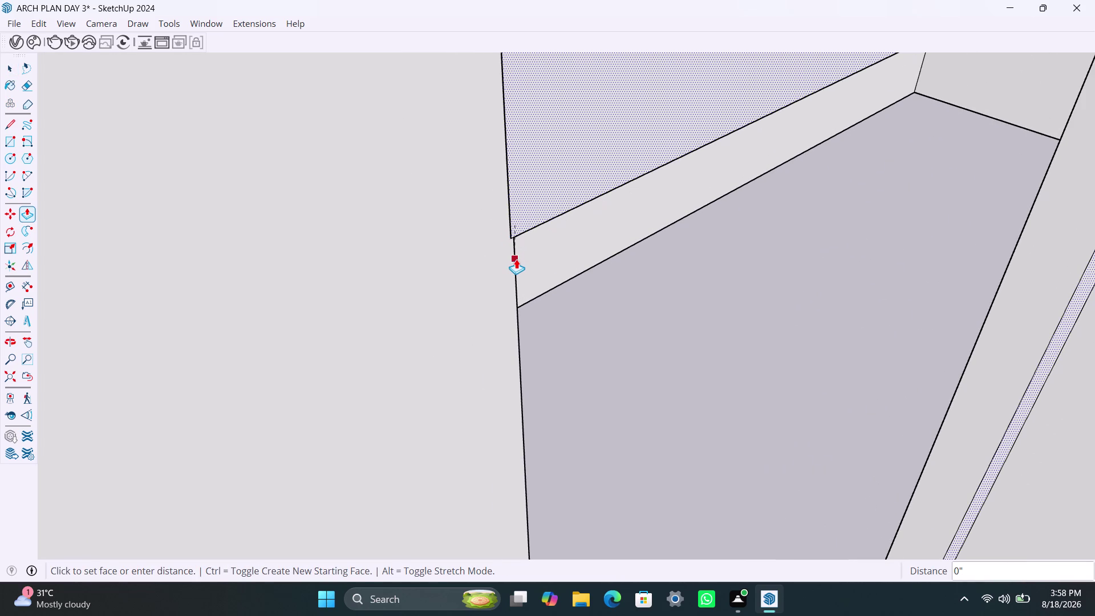
click(516, 259)
key(space)
Move the vertical edge at the doorway corner slightly.
click(511, 238)
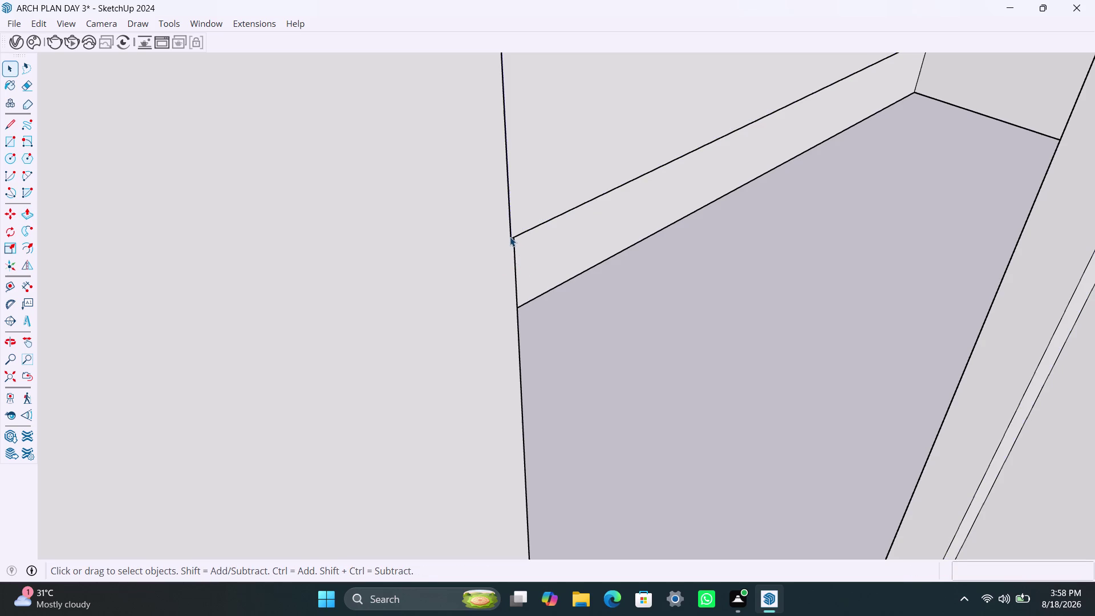
click(510, 236)
key(m)
click(511, 233)
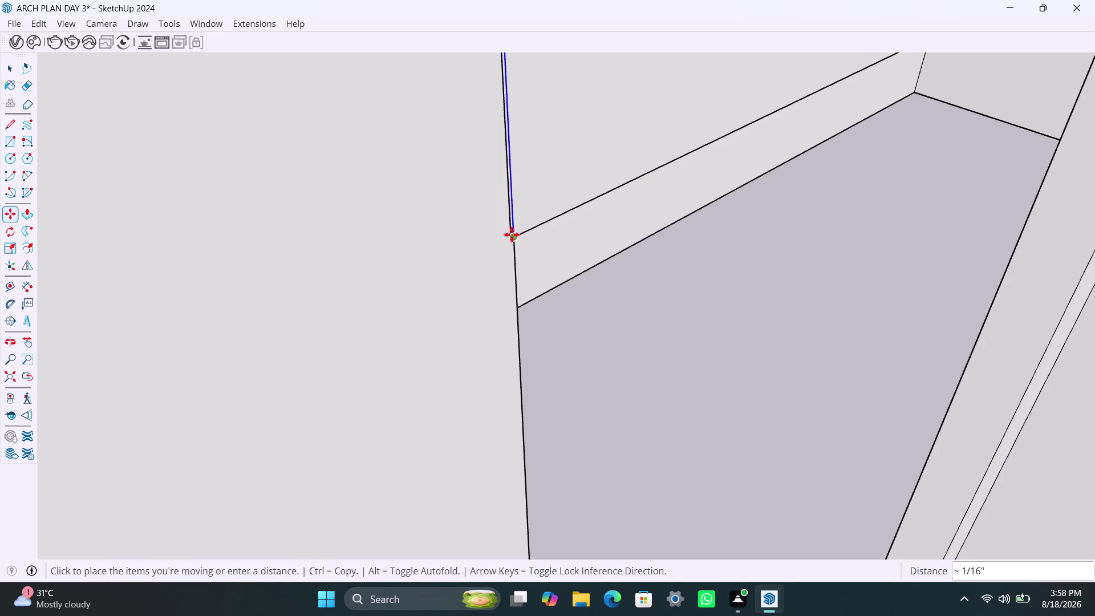
click(513, 235)
key(space)
Delete the stray edges at the doorway corner.
scroll(up, 3)
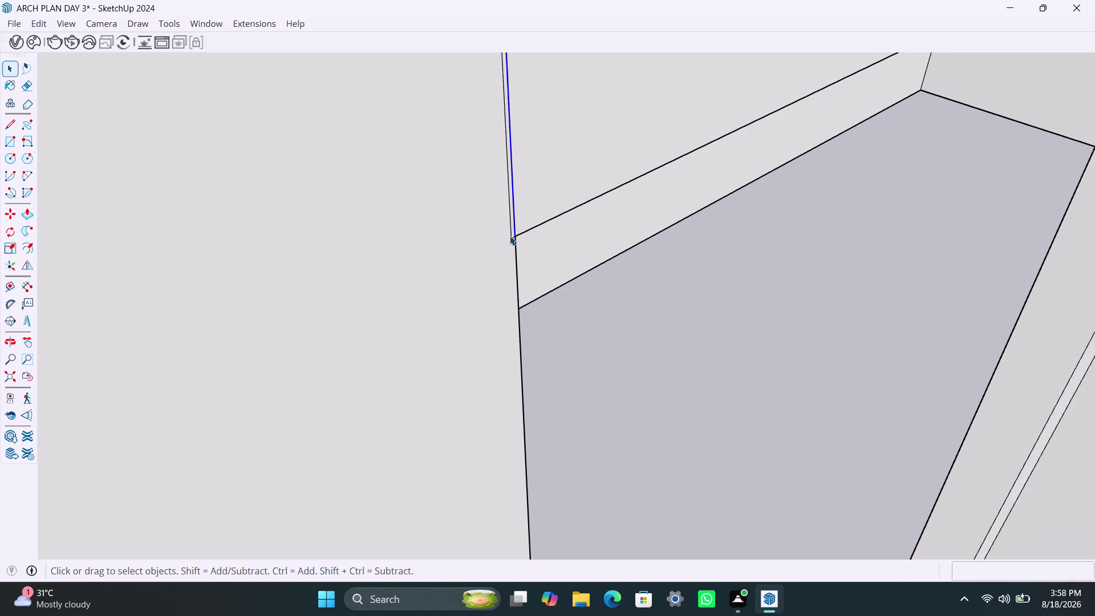
scroll(up, 3)
click(512, 229)
key(Delete)
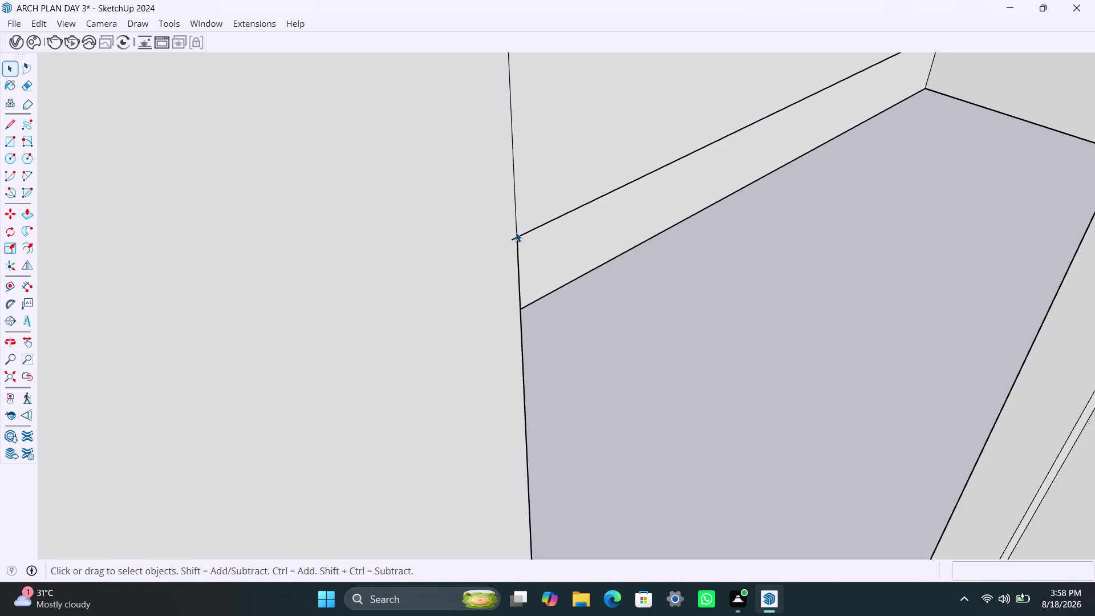
click(514, 237)
click(514, 237)
key(Delete)
Zoom back out and delete another leftover element near the doorway.
scroll(down, 3)
scroll(down, 3)
scroll(up, 3)
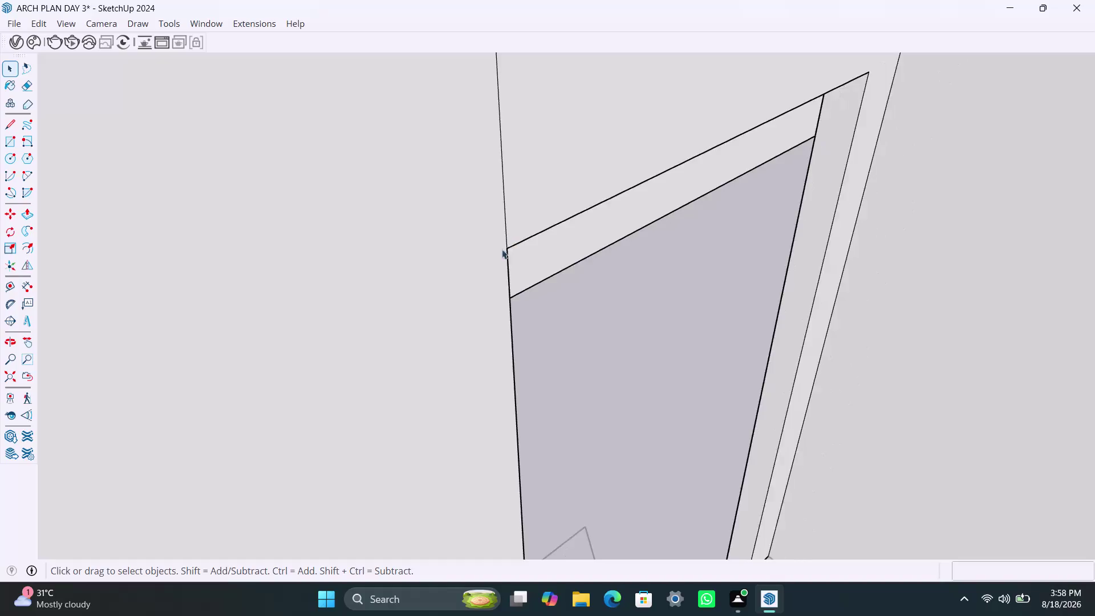
scroll(down, 3)
scroll(up, 3)
scroll(down, 3)
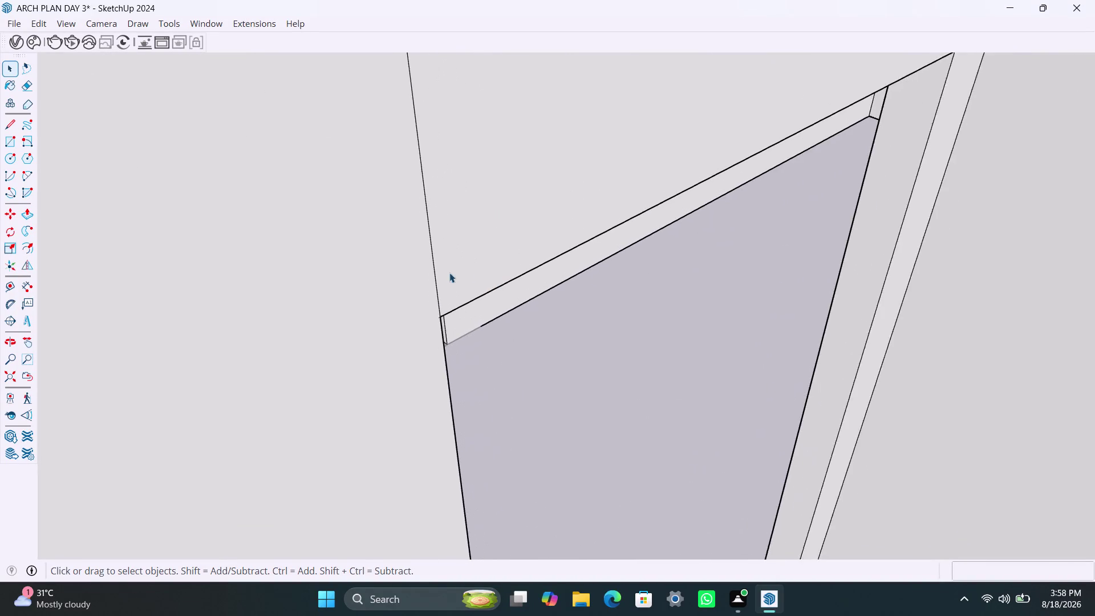
scroll(down, 3)
click(441, 265)
key(Delete)
Delete the two stray edges across the wall top.
scroll(down, 3)
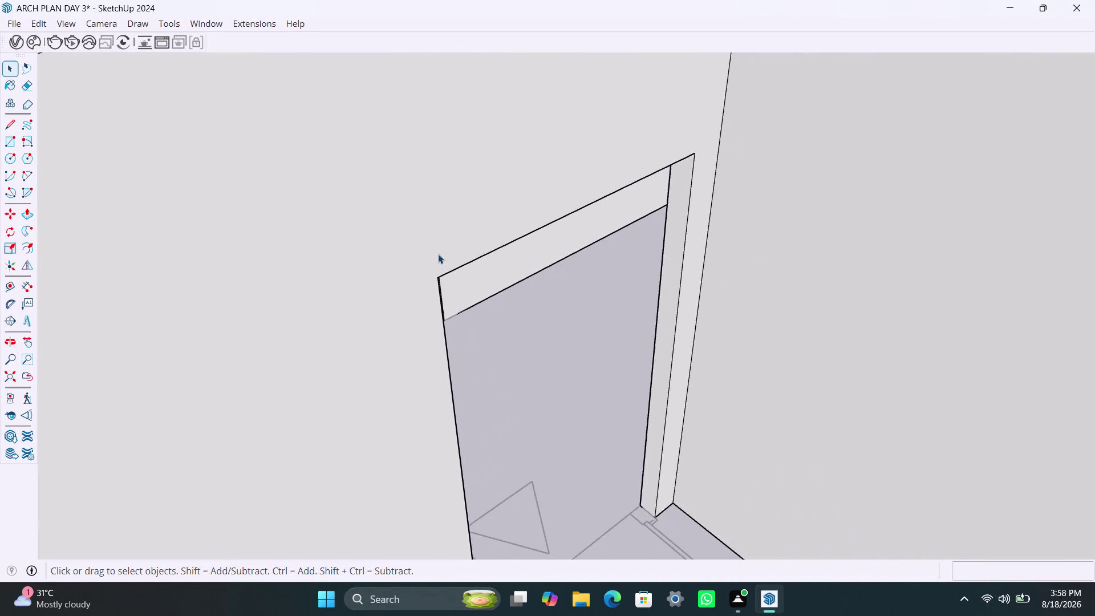
scroll(down, 3)
scroll(up, 3)
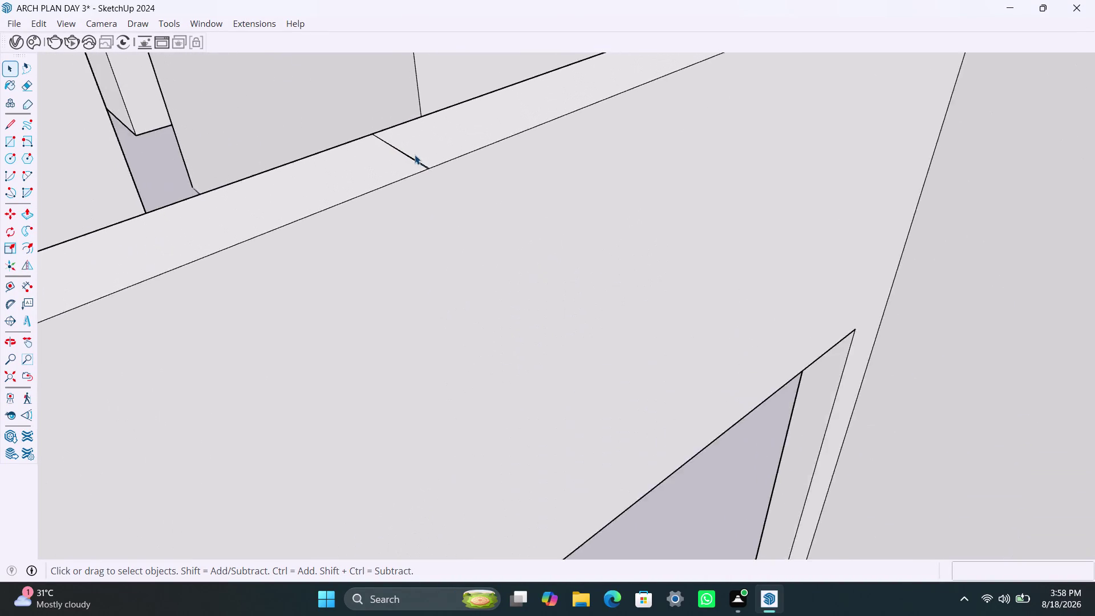
scroll(up, 3)
click(422, 172)
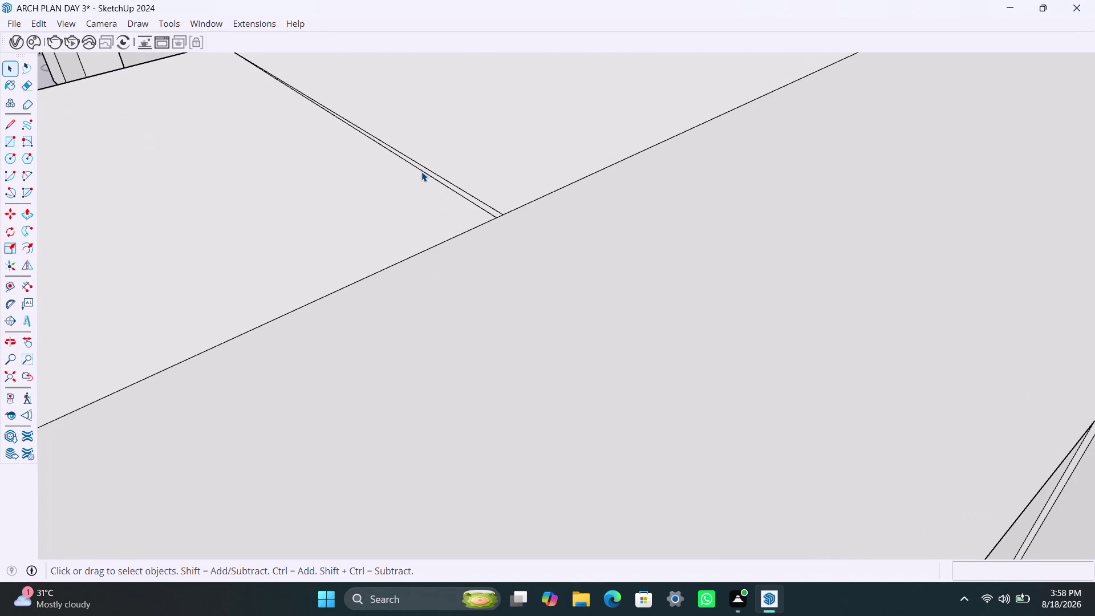
key(Delete)
click(433, 172)
key(Delete)
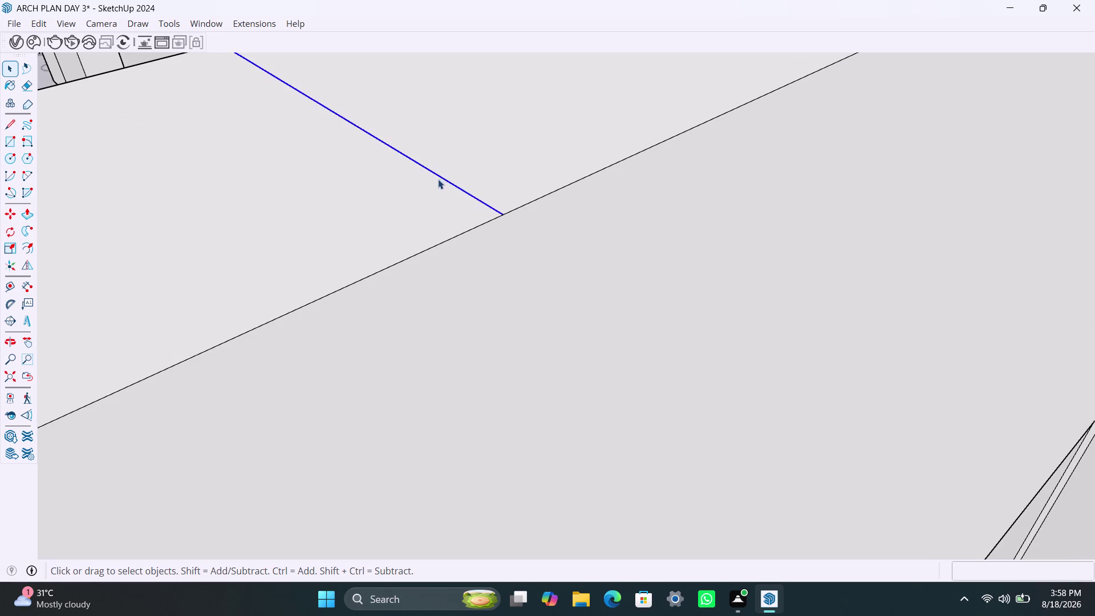
scroll(down, 3)
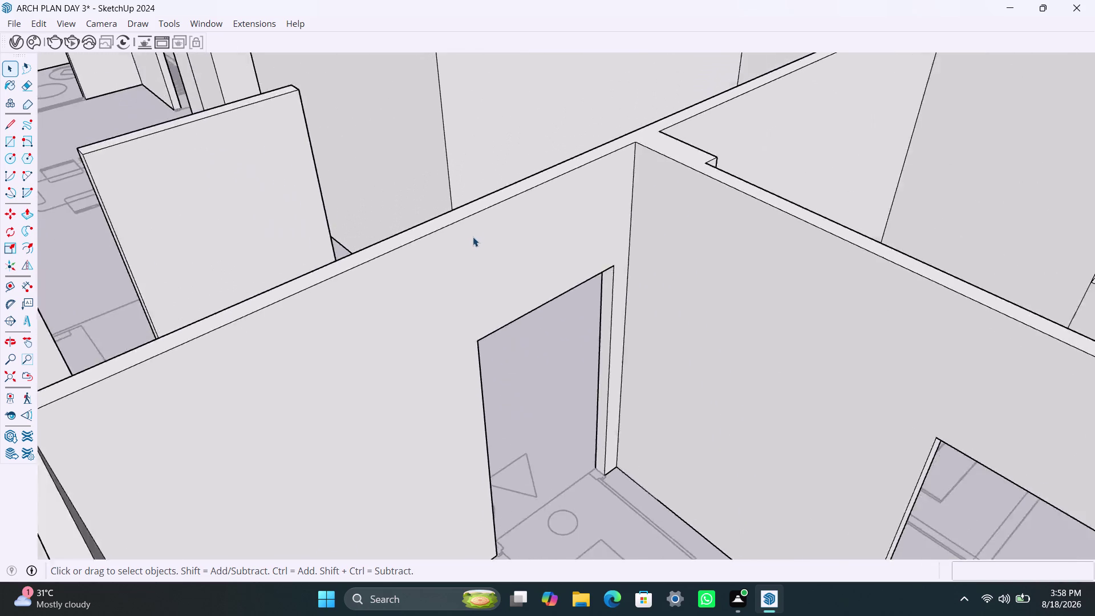
scroll(down, 3)
middle_drag(456, 242, 735, 227)
scroll(down, 3)
middle_drag(326, 320, 527, 295)
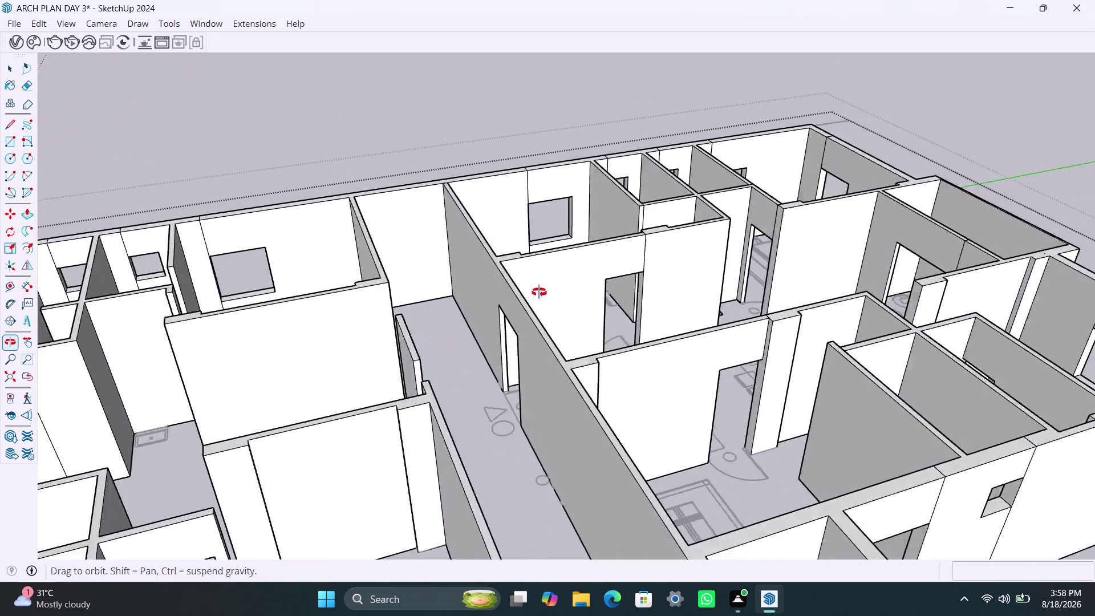
middle_drag(527, 295, 275, 306)
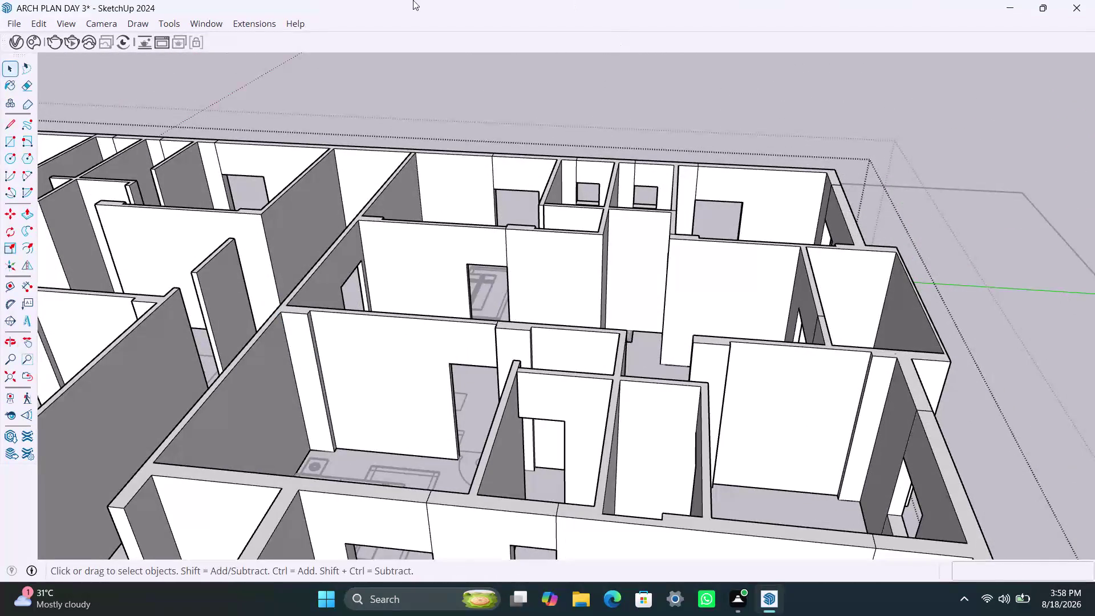
scroll(down, 3)
scroll(down, 3)
scroll(down, 3)
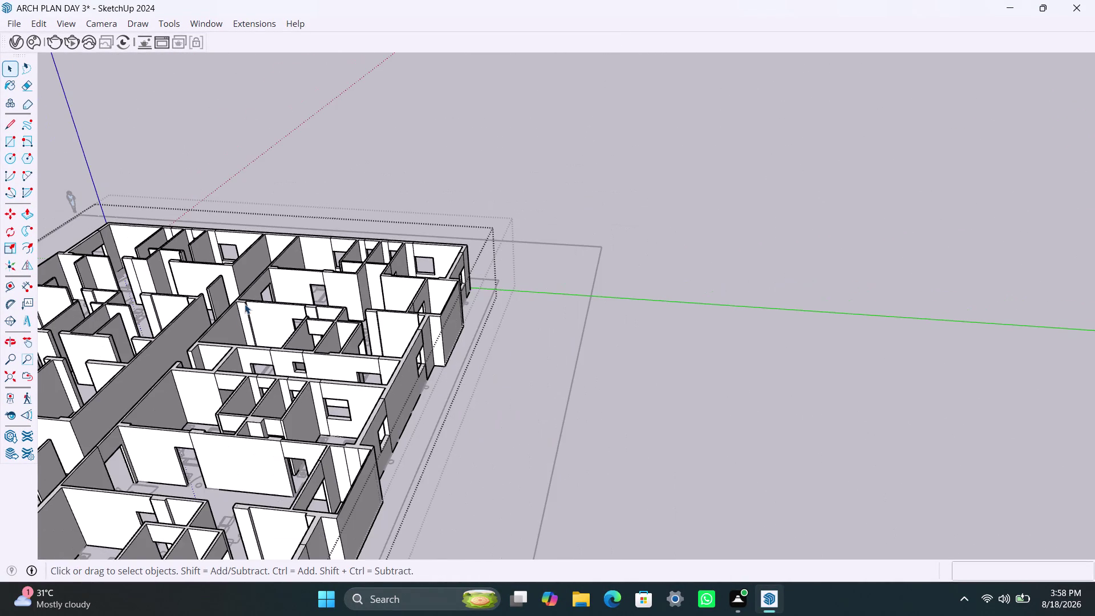
scroll(down, 3)
middle_drag(207, 322, 295, 330)
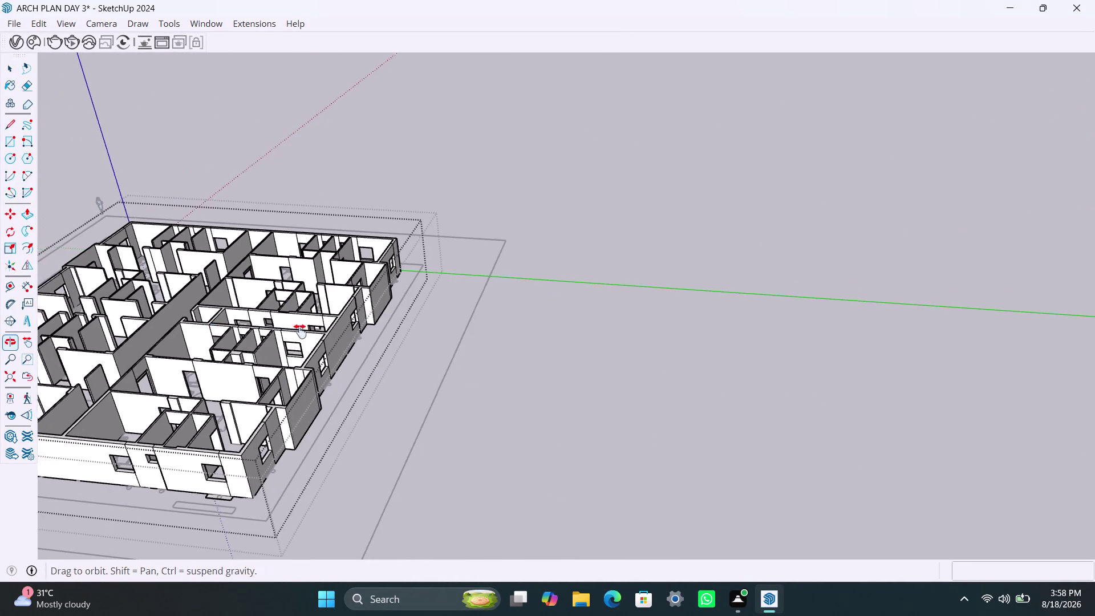
middle_drag(296, 330, 317, 334)
scroll(up, 3)
middle_drag(300, 335, 213, 385)
scroll(down, 3)
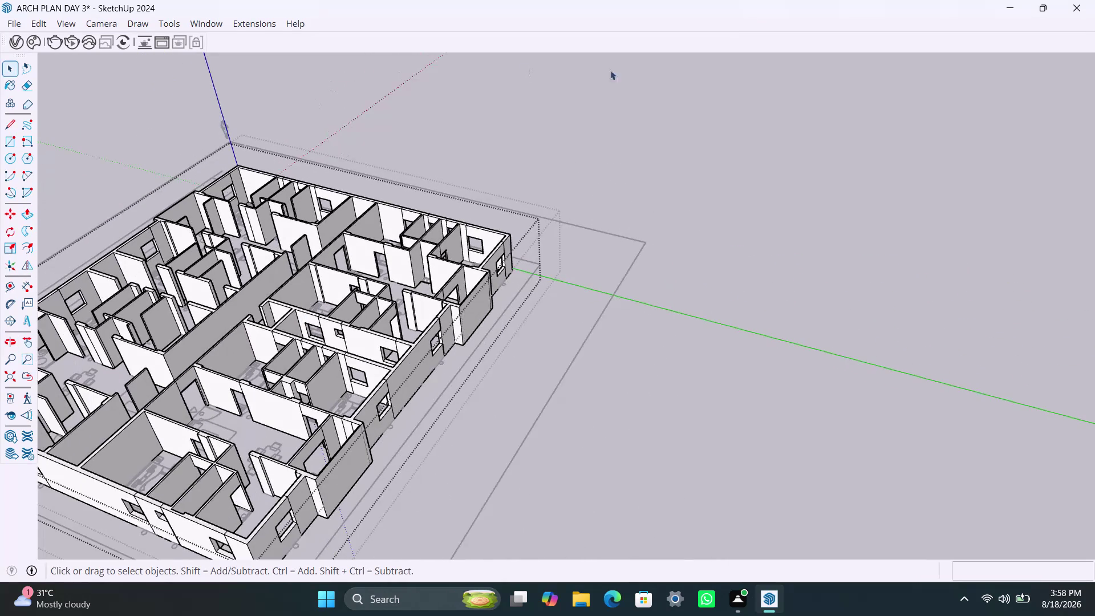
scroll(down, 3)
middle_drag(296, 256, 187, 375)
scroll(up, 3)
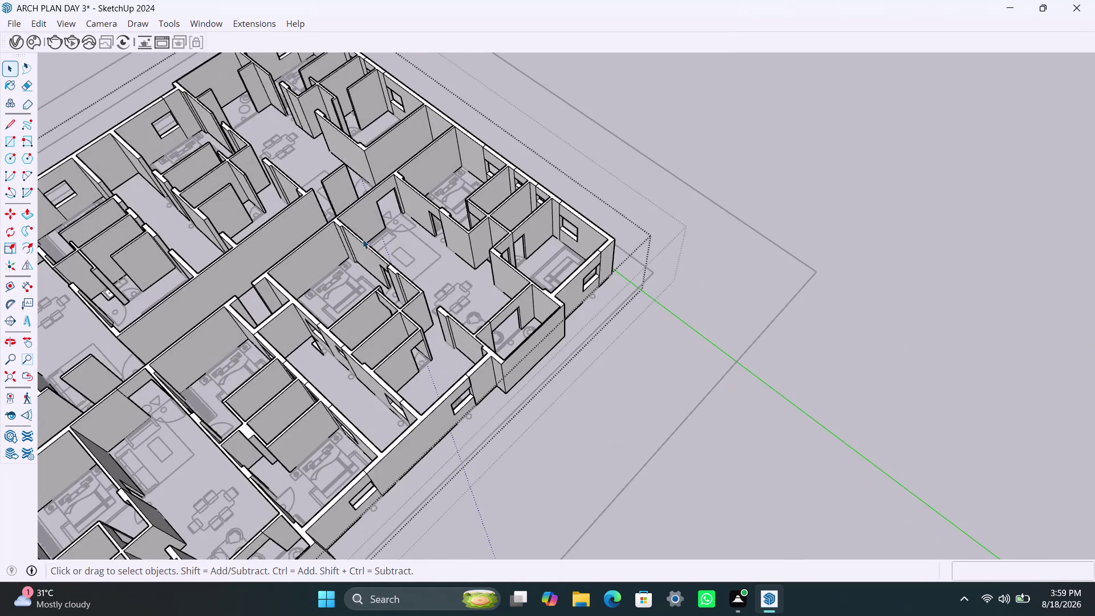
middle_drag(401, 239, 147, 290)
right_click(1094, 0)
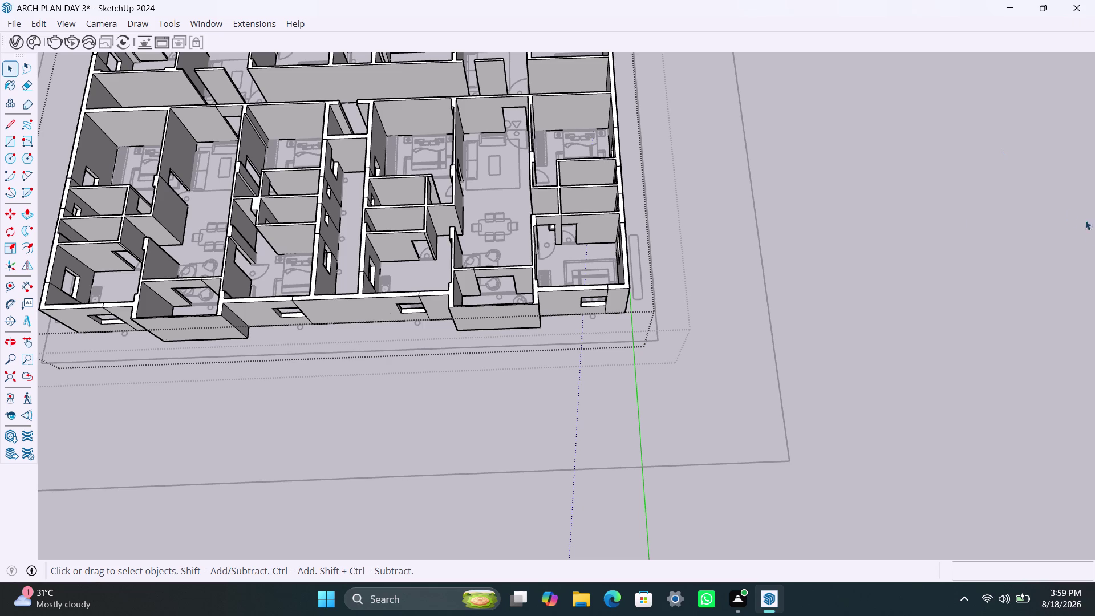
Copy the short corridor partition's end edge 3' down its end face.
scroll(down, 3)
scroll(down, 3)
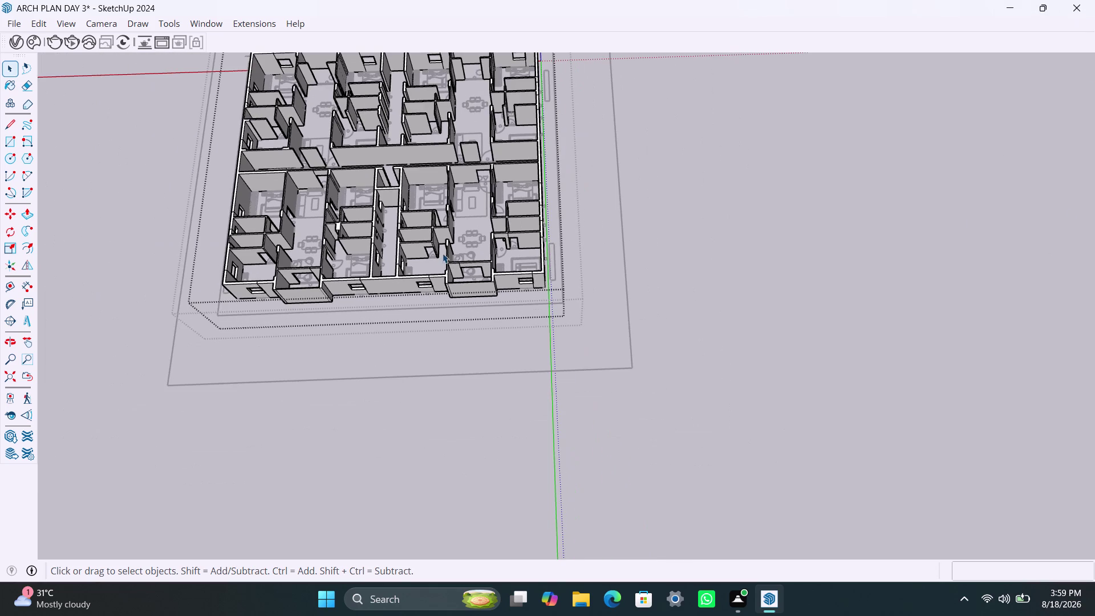
middle_drag(447, 256, 458, 395)
scroll(up, 3)
middle_drag(490, 302, 494, 326)
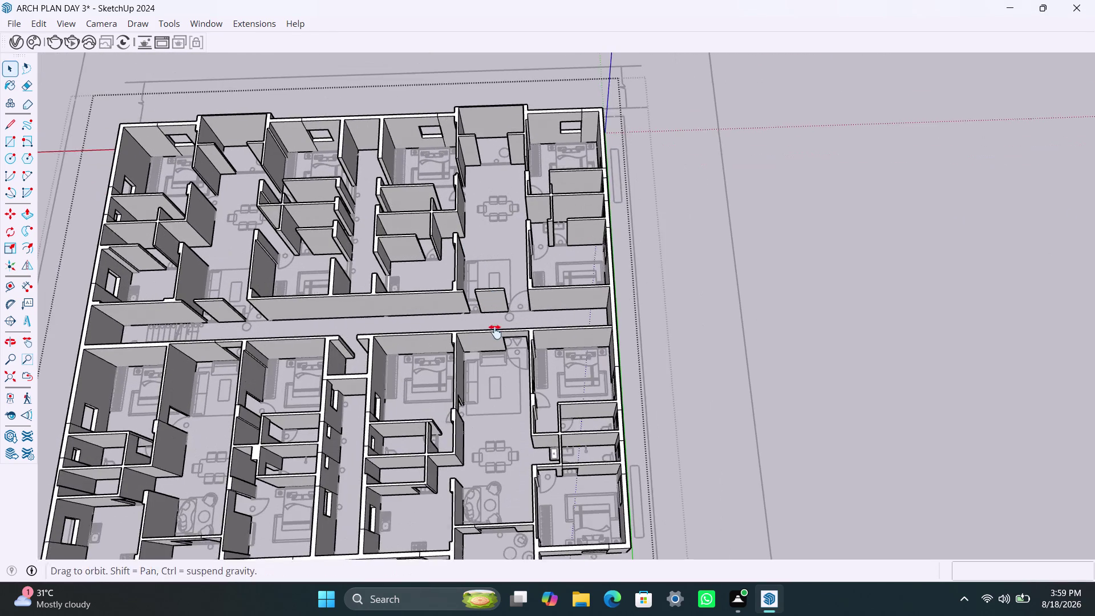
middle_drag(494, 326, 496, 334)
scroll(up, 3)
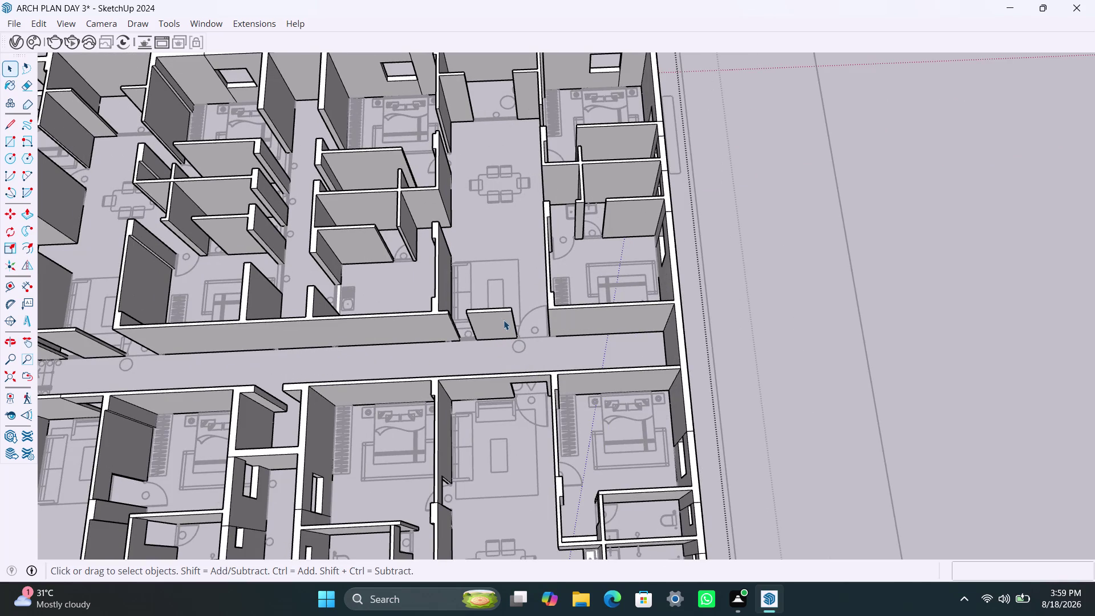
scroll(up, 3)
middle_drag(511, 340, 476, 342)
scroll(up, 3)
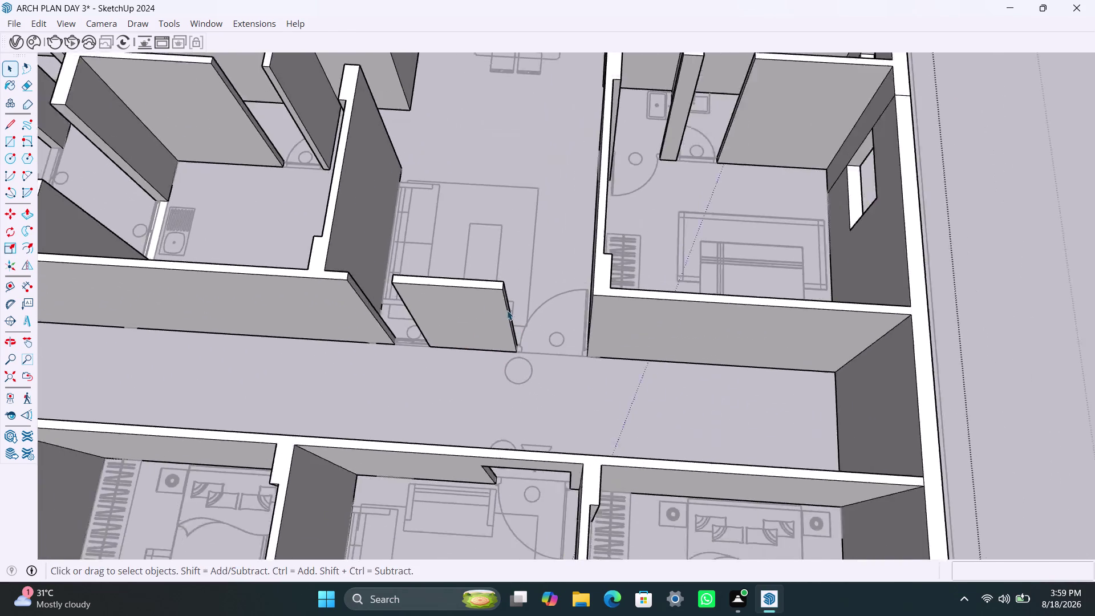
scroll(up, 3)
middle_drag(535, 339, 479, 353)
scroll(up, 3)
click(486, 260)
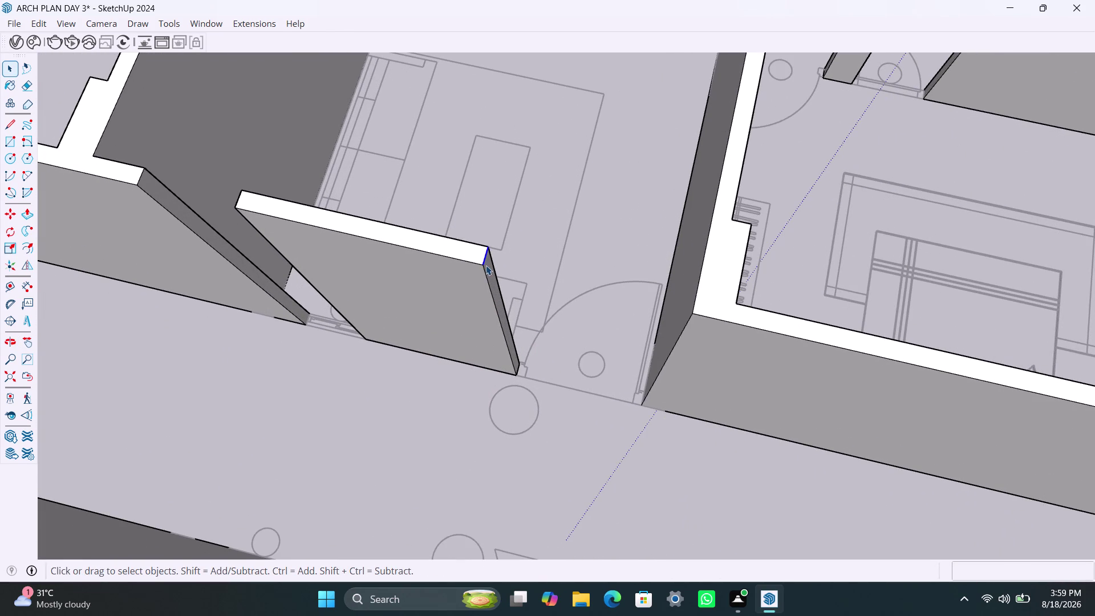
key(m)
click(487, 269)
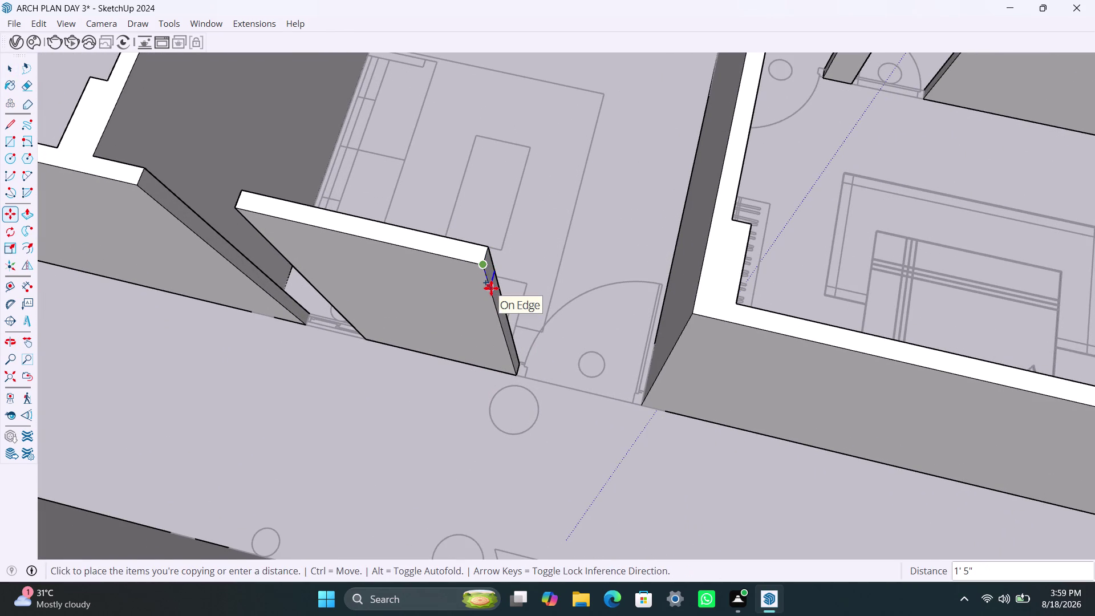
text(3')
key(Return)
key(space)
Push/Pull the partition's upper end face across to form the doorway, then inspect the opening.
click(491, 282)
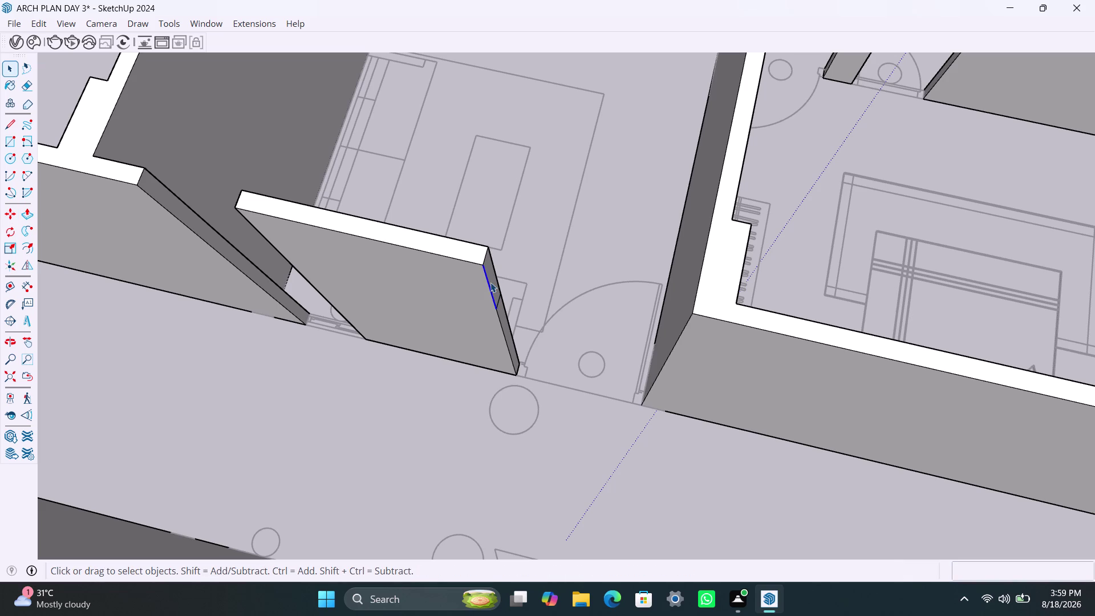
click(491, 274)
key(p)
click(491, 274)
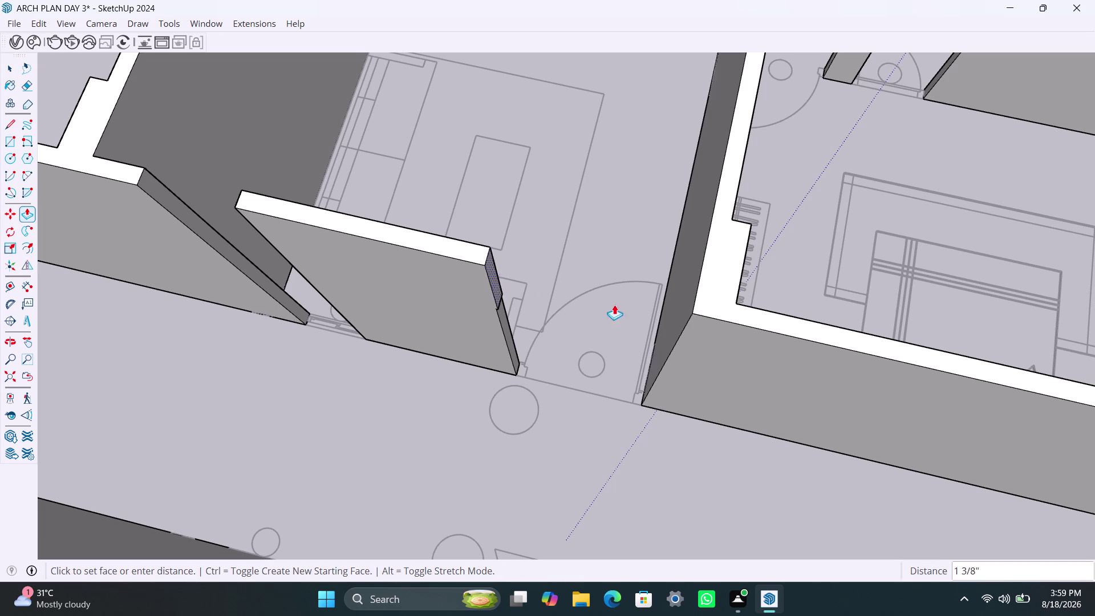
click(691, 313)
scroll(down, 3)
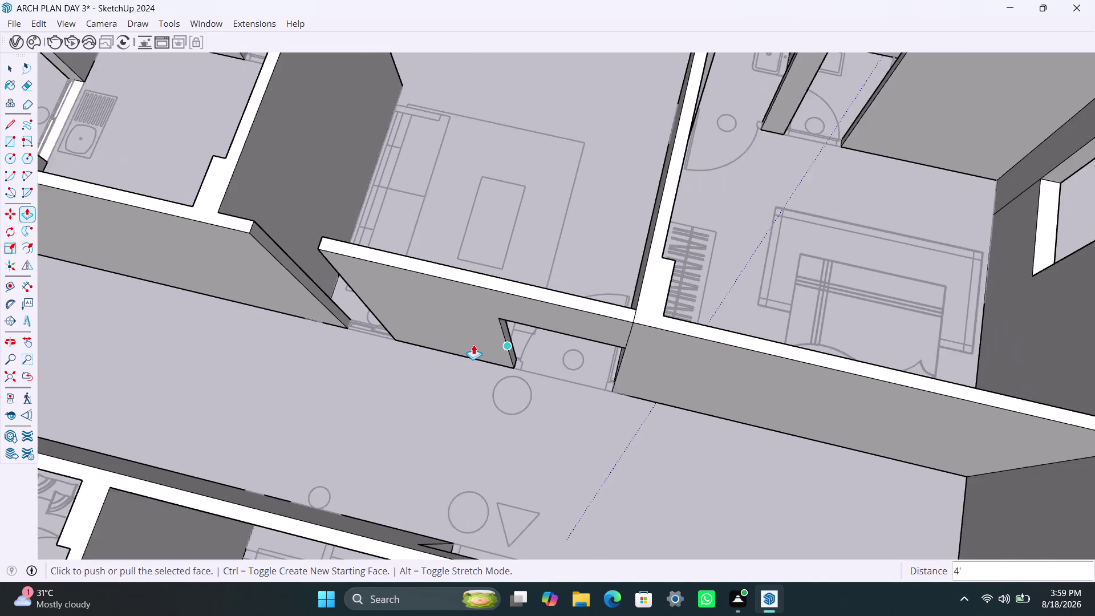
scroll(down, 3)
middle_drag(474, 340, 630, 333)
scroll(up, 3)
scroll(up, 3)
key(space)
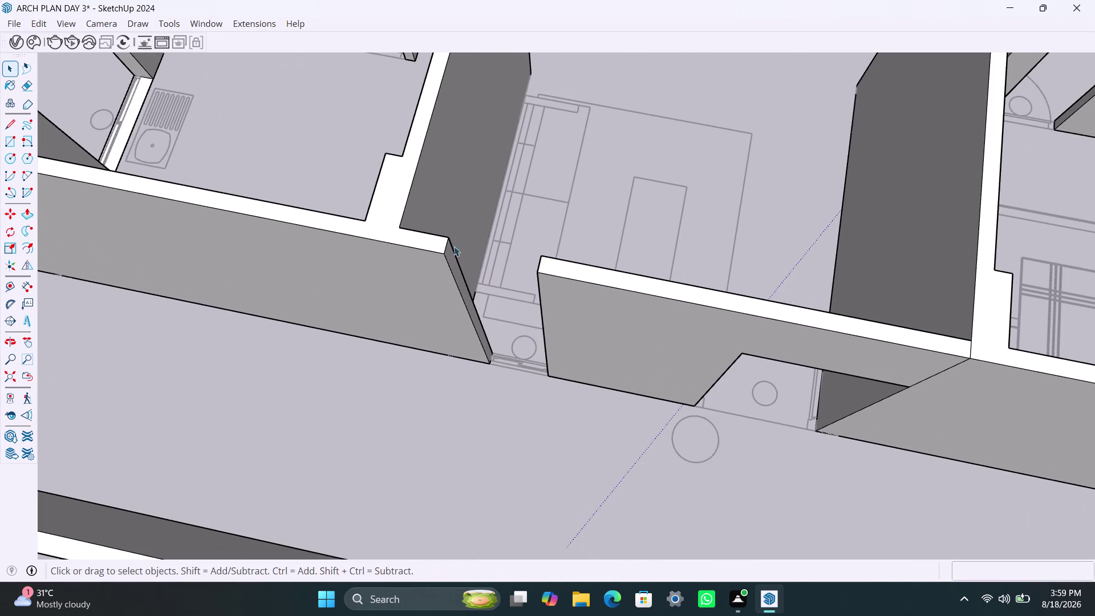
Copy the next hallway wall's end edge down 2', correcting from 3', and save the model.
click(444, 248)
click(446, 252)
key(m)
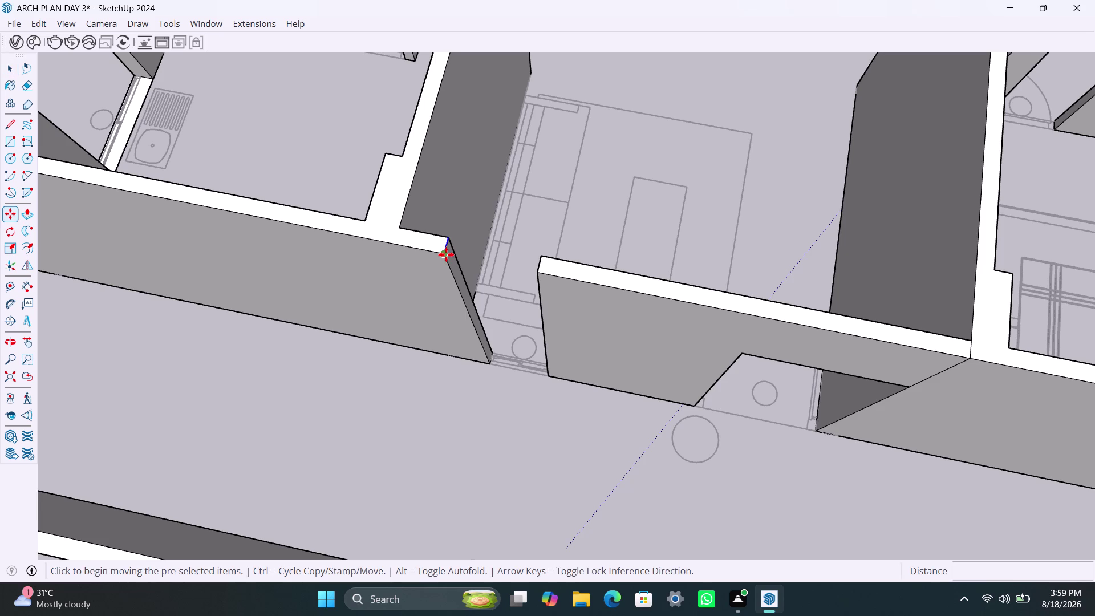
click(446, 257)
text(3')
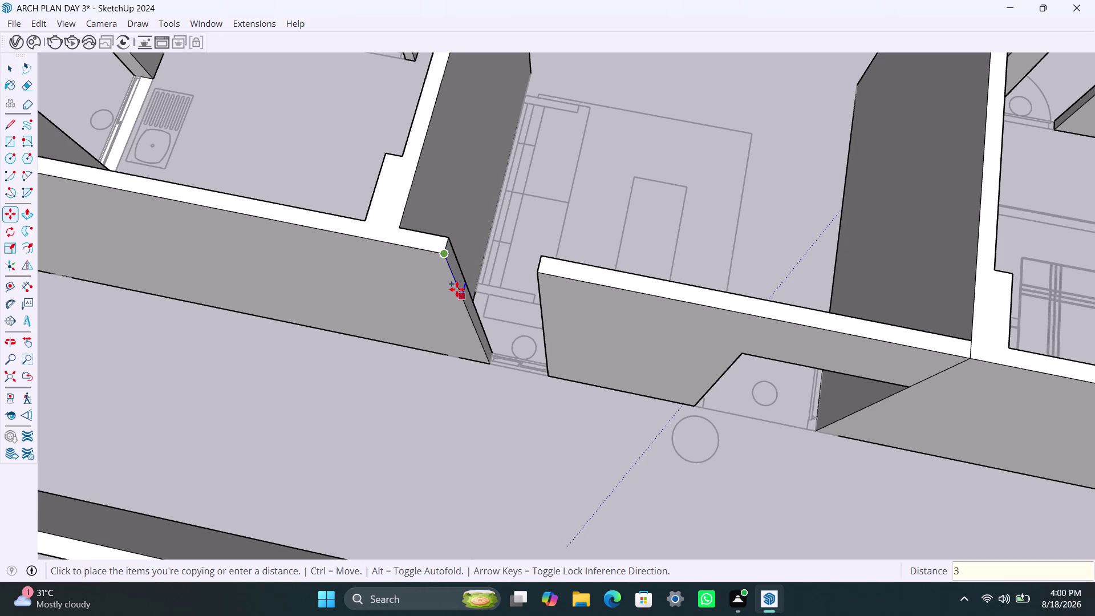
key(BackSpace)
text(2)
text(')
key(Return)
scroll(right, 3)
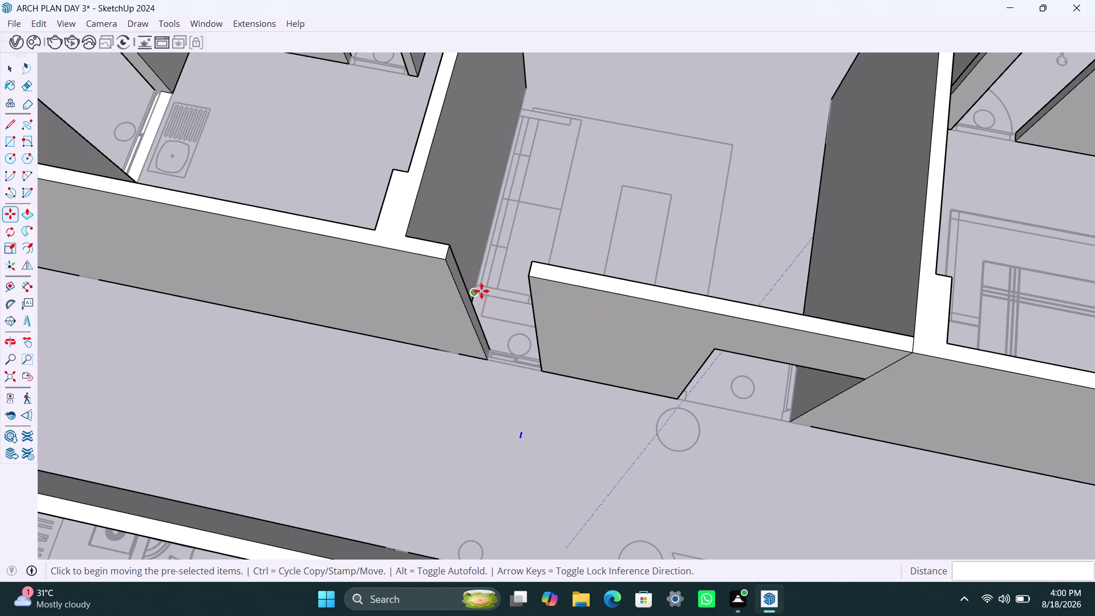
key(space)
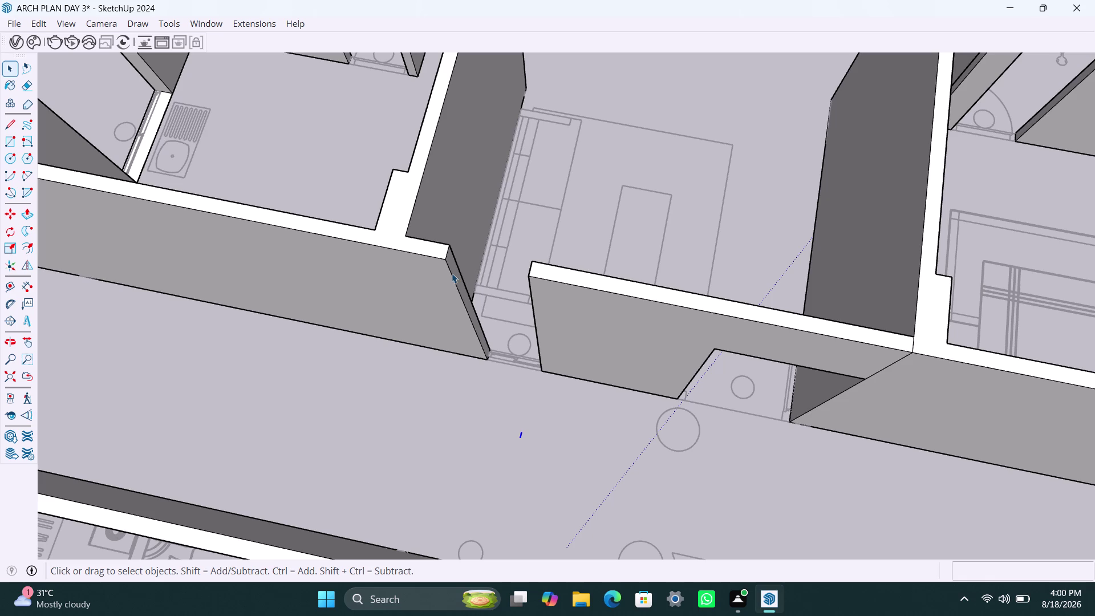
key(ctrl+s)
Copy the wall-end edge down 2' twice more along the wall end.
click(448, 256)
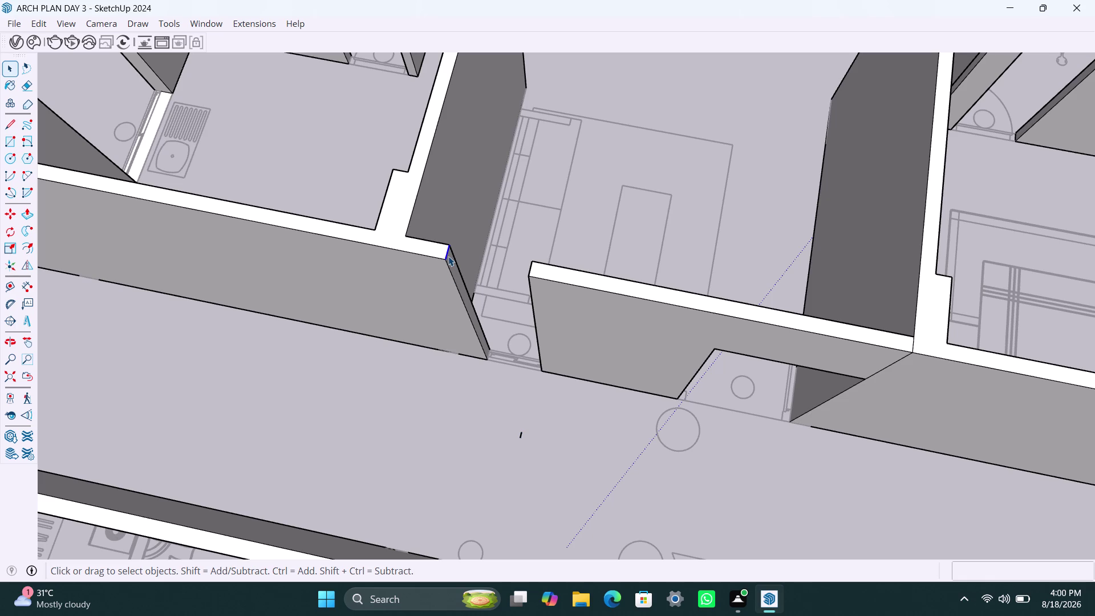
key(m)
click(448, 265)
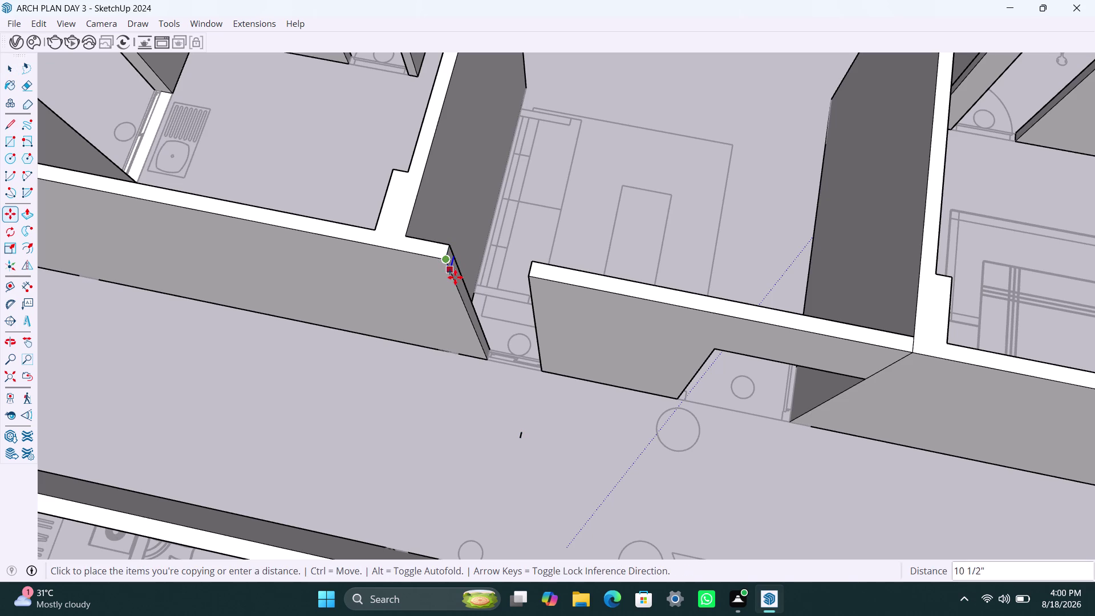
text(2')
key(Return)
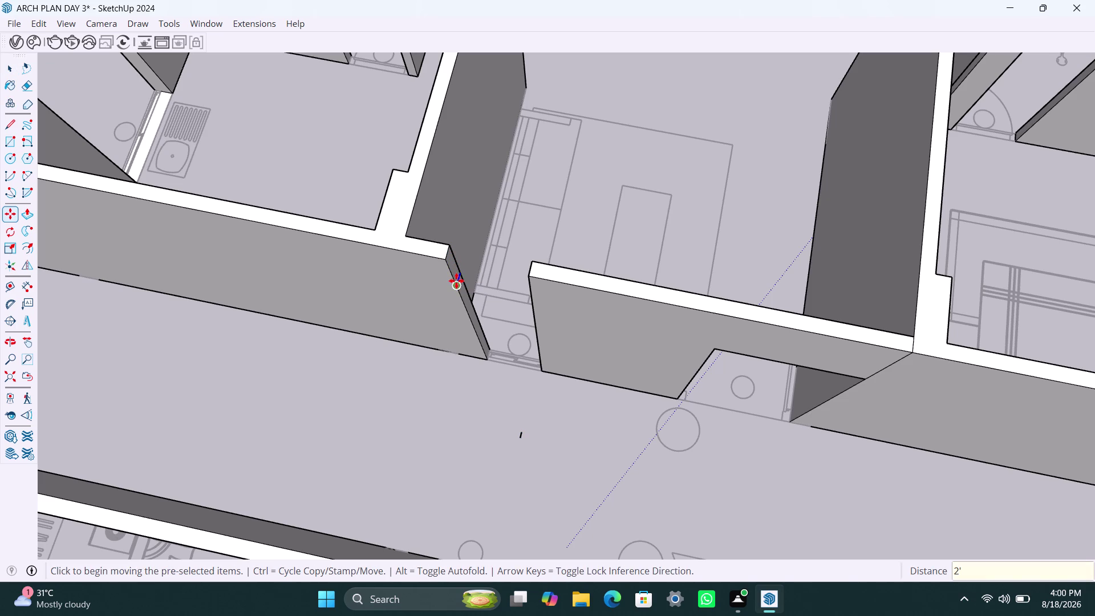
key(m)
drag(456, 282, 459, 289)
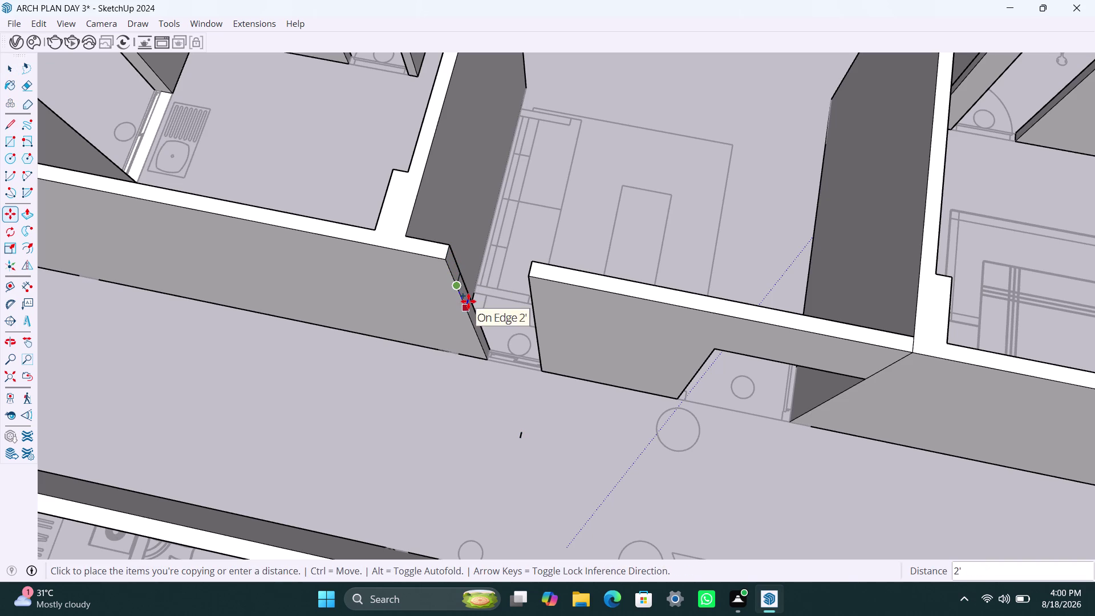
text(2')
key(Return)
key(space)
Push/Pull the upper wall face across to the neighbouring wall, repeating on the next face.
click(458, 270)
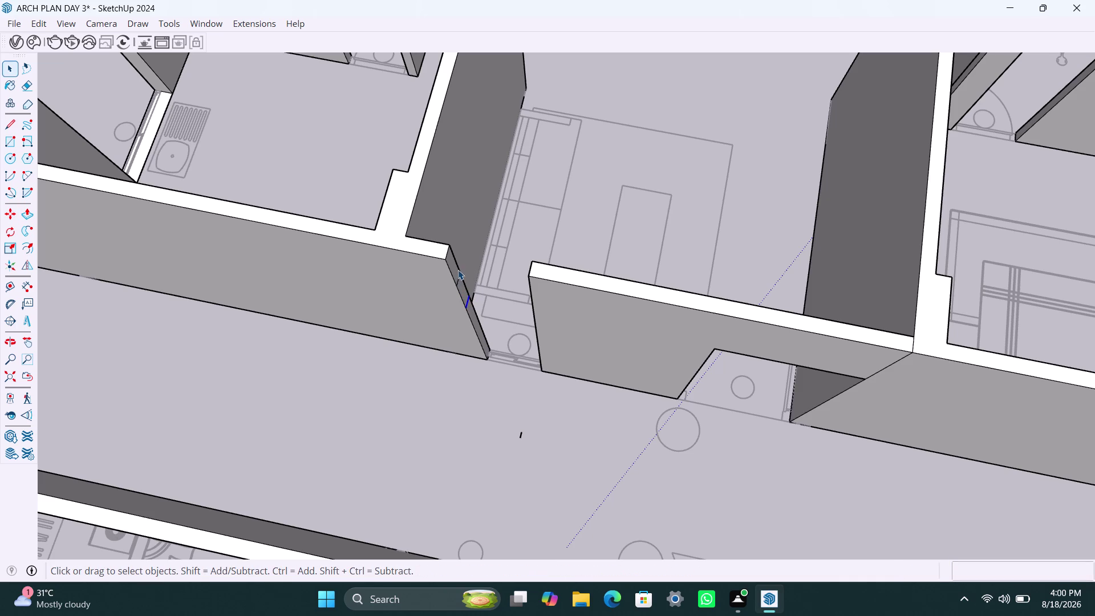
click(457, 273)
key(p)
click(457, 273)
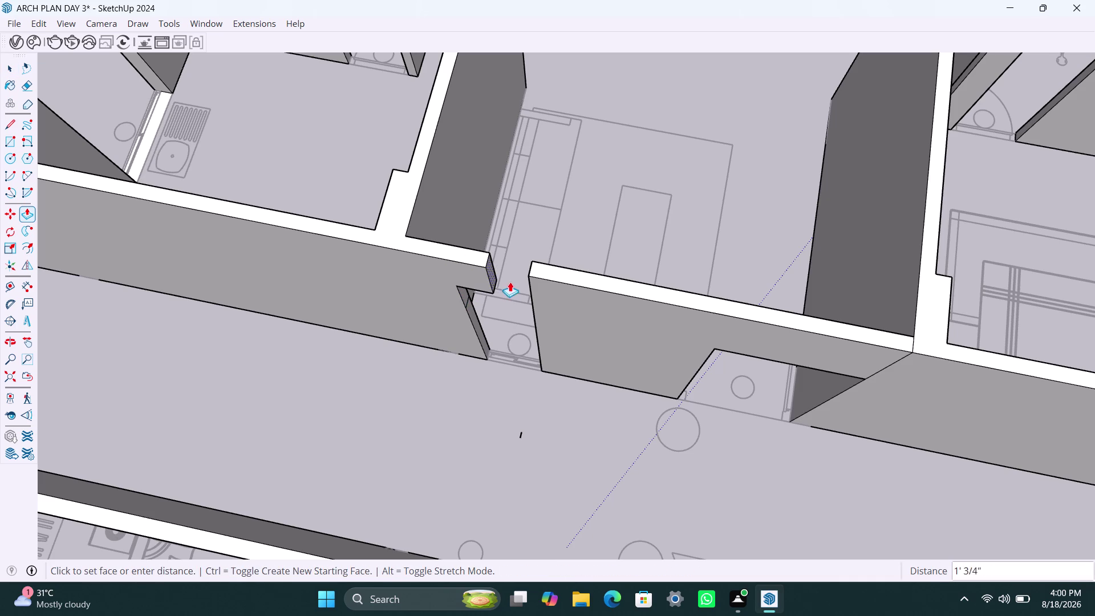
click(535, 277)
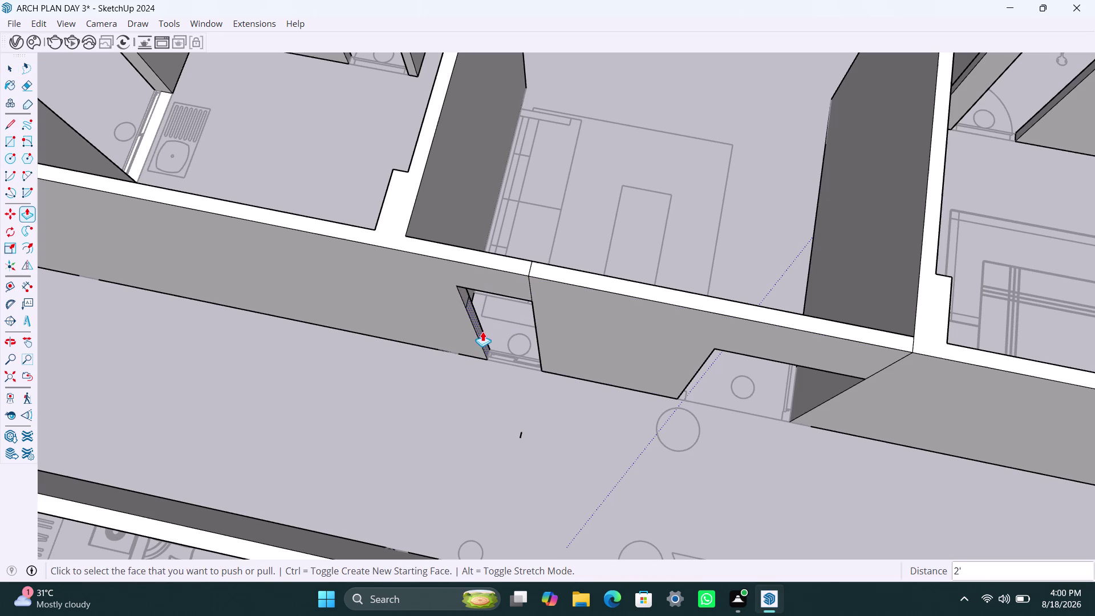
double_click(482, 332)
scroll(down, 3)
middle_drag(446, 337, 586, 379)
scroll(up, 3)
middle_drag(343, 352, 588, 392)
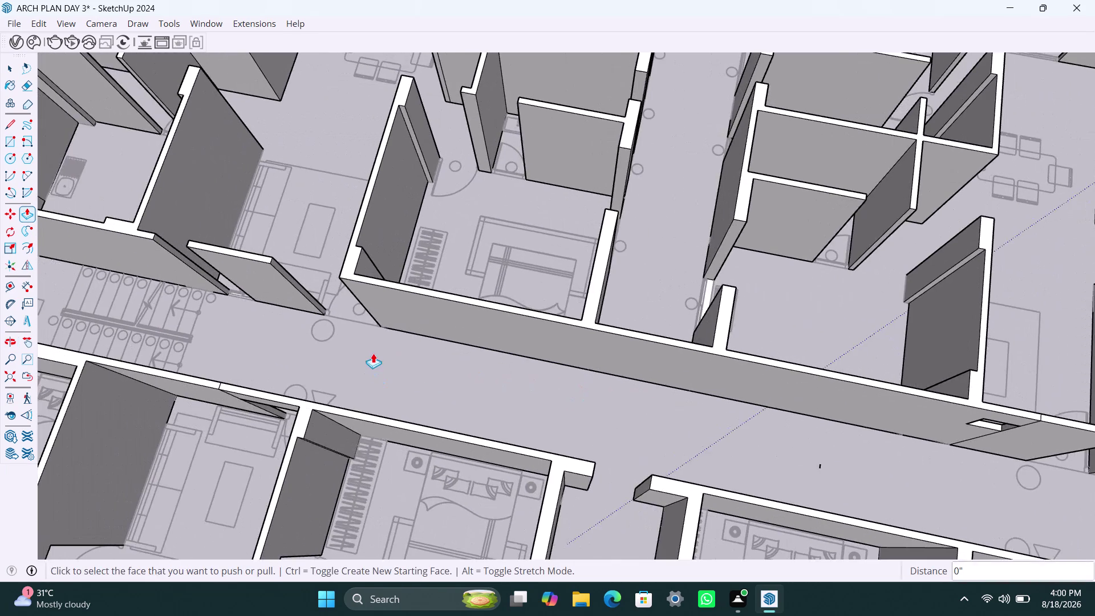
Copy the first bathroom wall's end edge 3' down its end face.
scroll(down, 3)
scroll(up, 3)
middle_drag(765, 339, 488, 342)
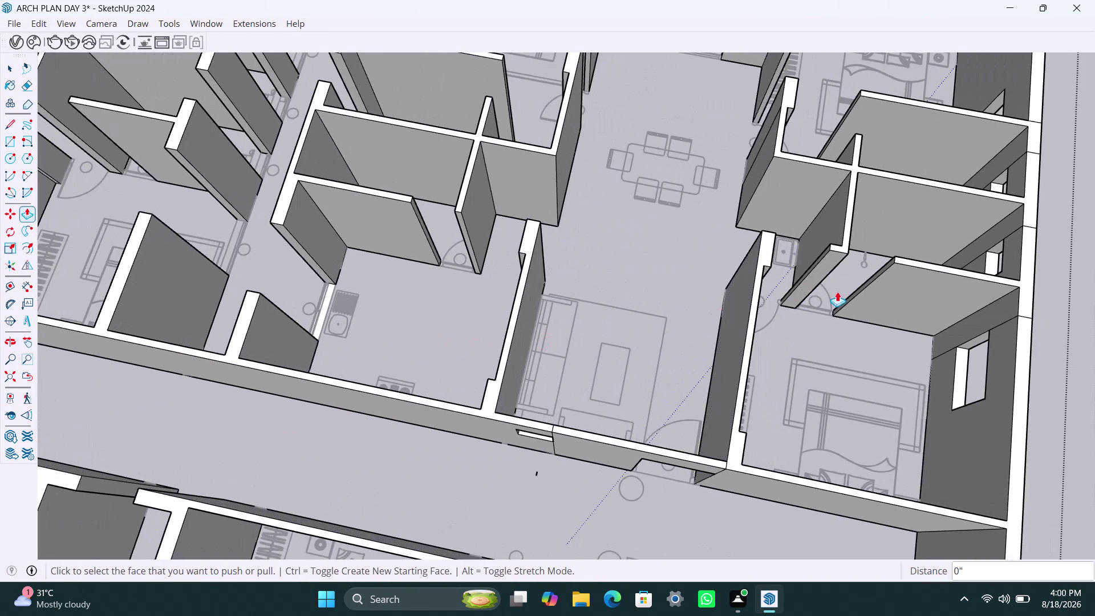
scroll(down, 3)
middle_drag(801, 317, 707, 370)
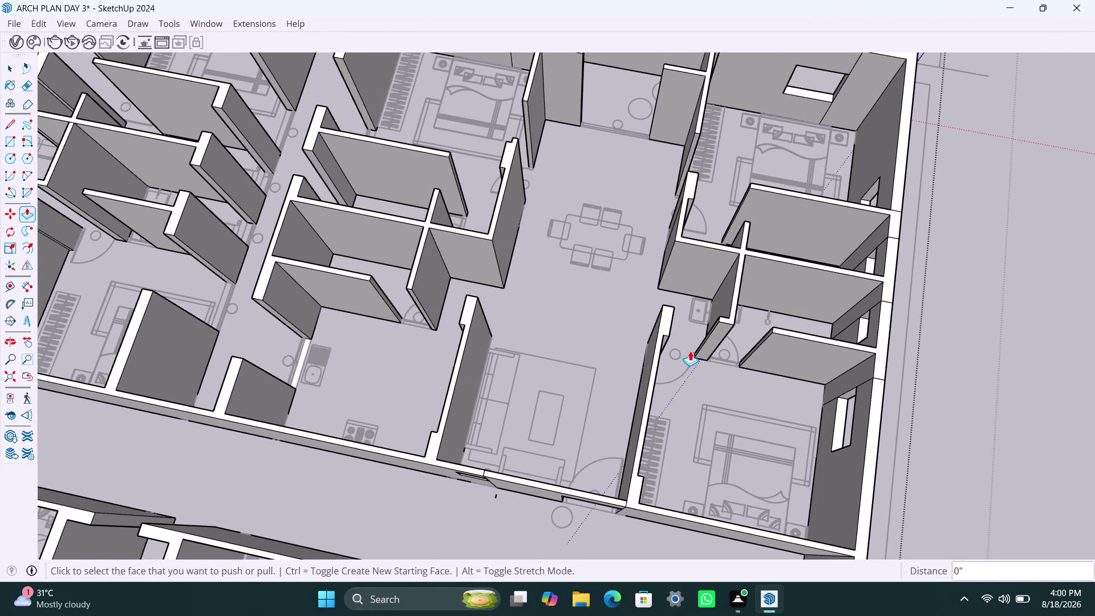
middle_drag(688, 355, 641, 371)
scroll(up, 3)
middle_drag(657, 359, 669, 364)
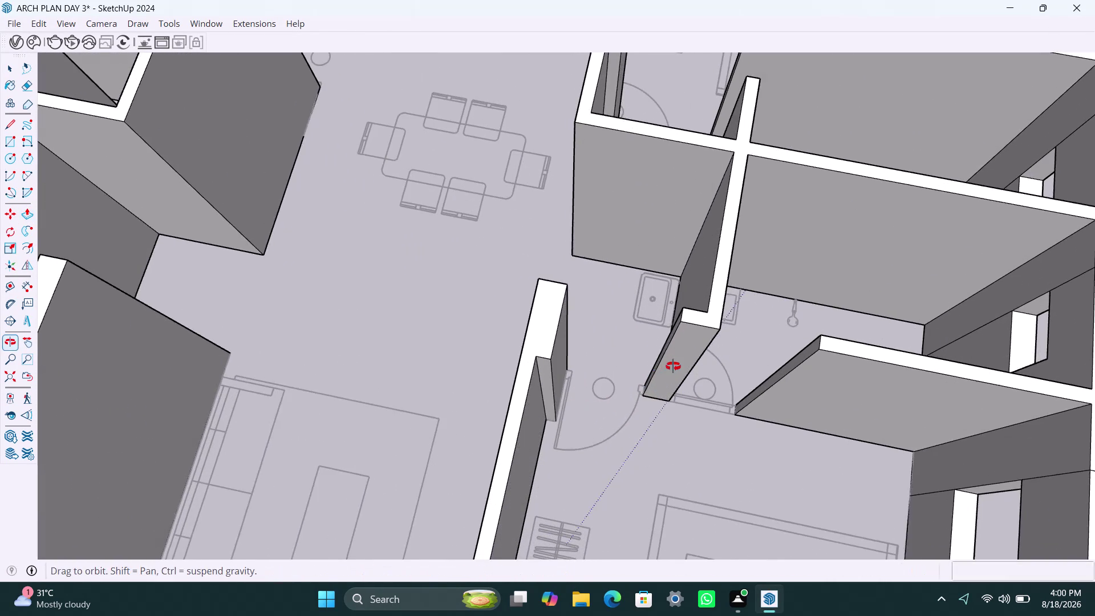
middle_drag(669, 363, 675, 368)
scroll(up, 3)
key(space)
click(692, 305)
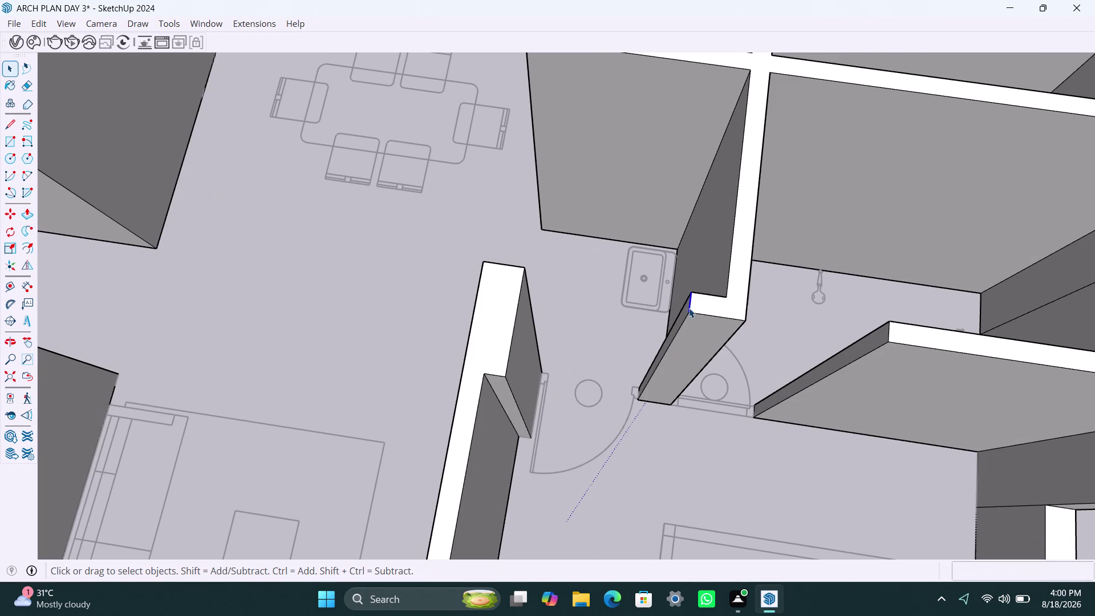
key(m)
click(689, 316)
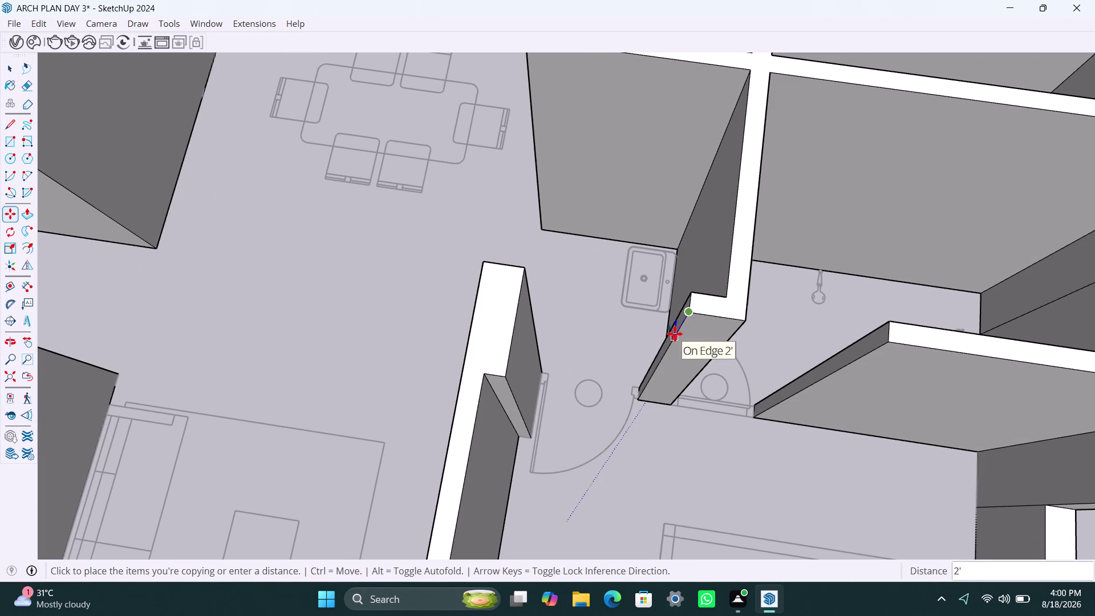
text(3')
key(Return)
Push/Pull that wall's upper face across to the facing wall.
key(space)
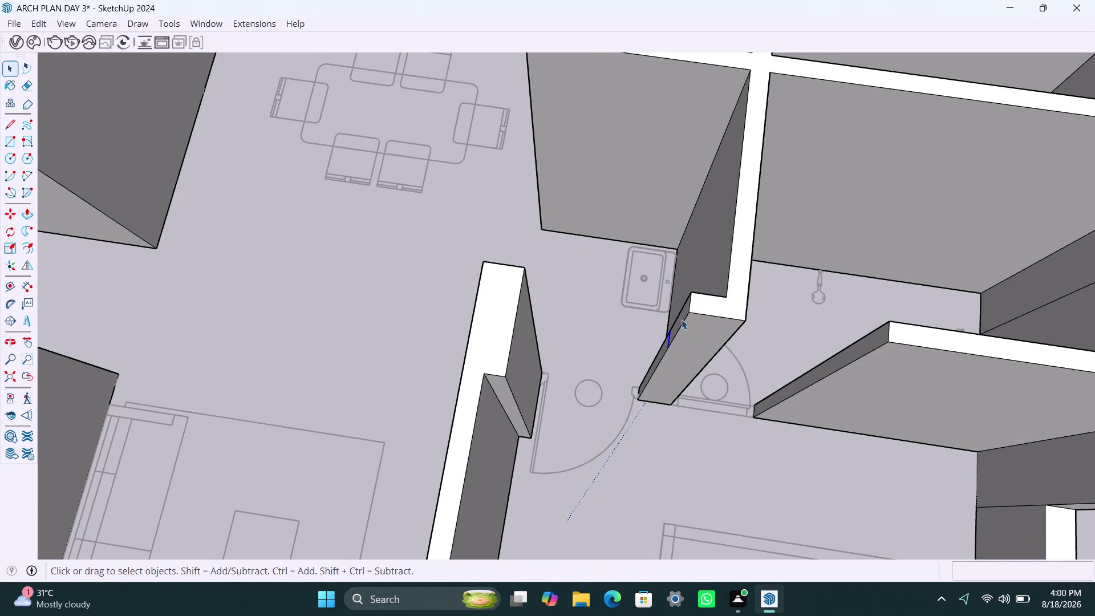
click(681, 319)
key(p)
click(691, 305)
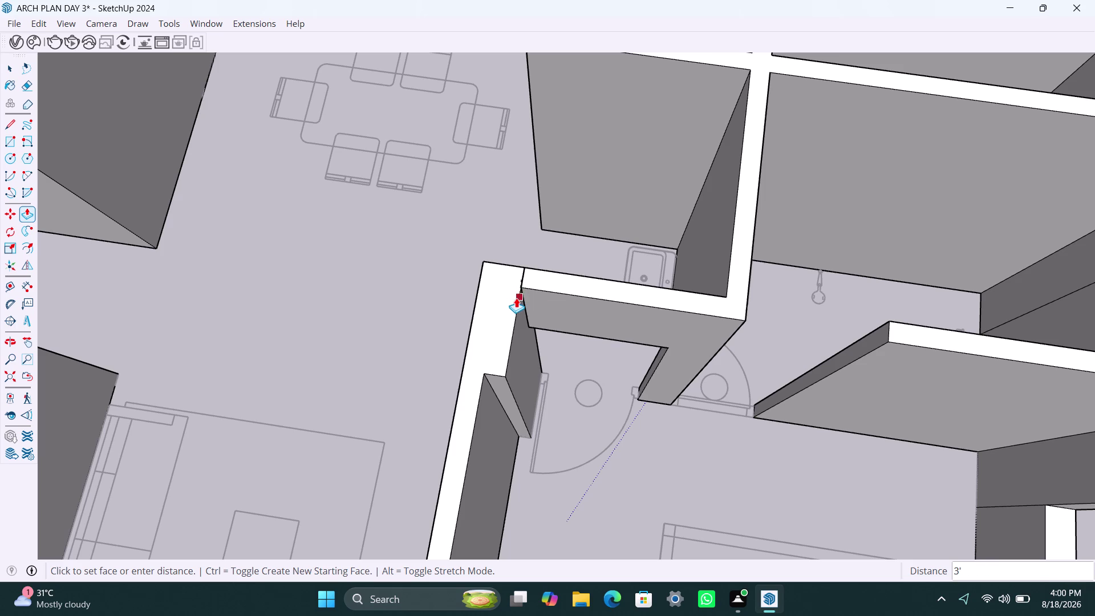
click(517, 298)
Copy the other bathroom wall's end edge 3' down its end face.
scroll(down, 3)
middle_drag(744, 376, 678, 373)
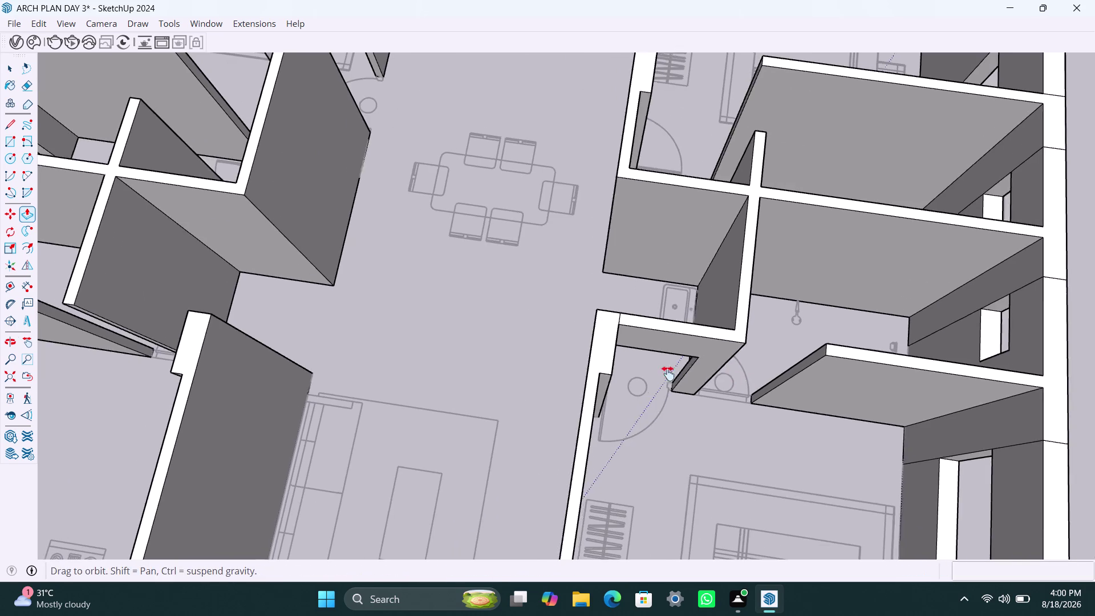
middle_drag(677, 374, 666, 374)
scroll(up, 3)
key(space)
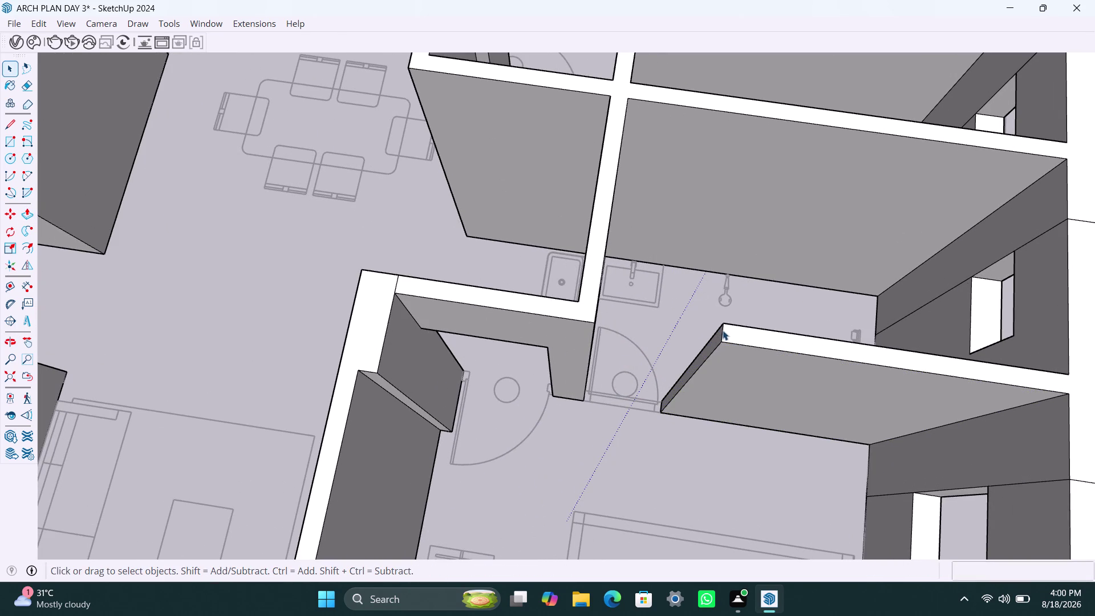
click(721, 334)
key(m)
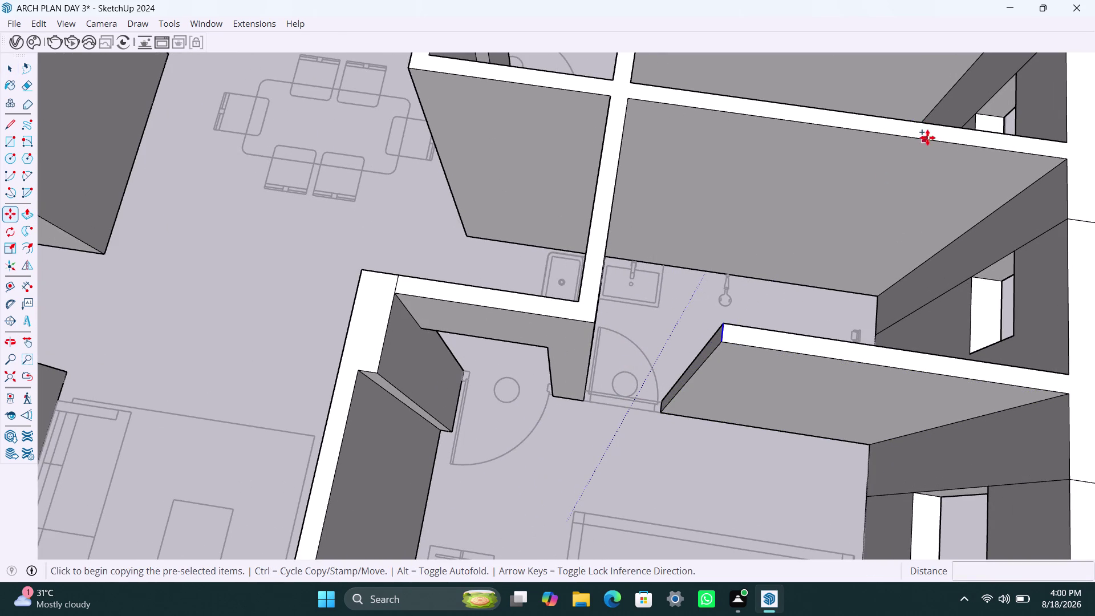
click(724, 343)
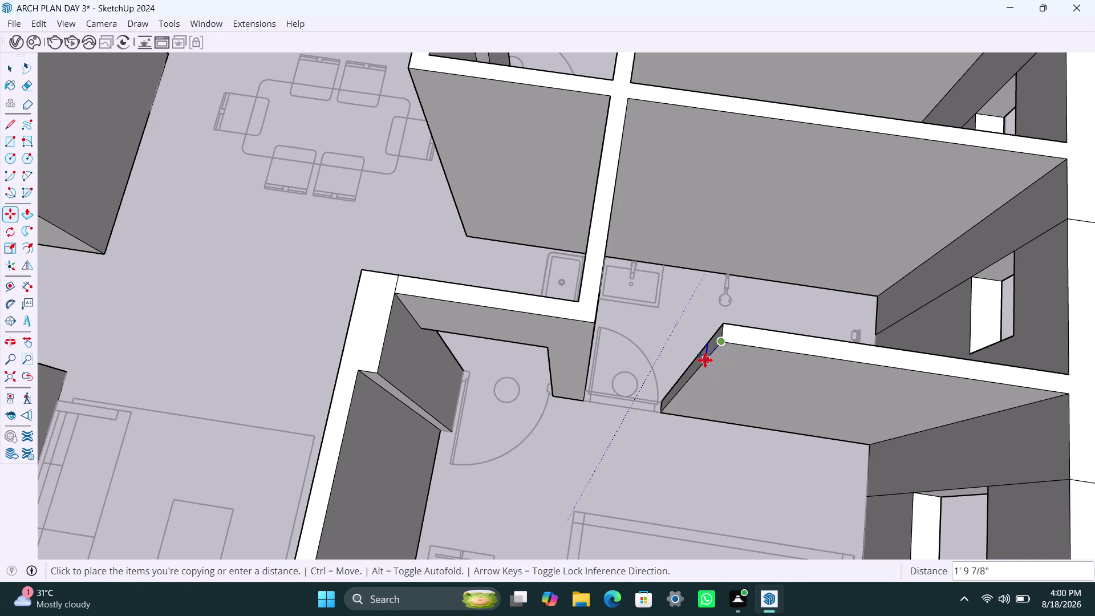
key(3)
key(apostrophe)
key(Return)
key(space)
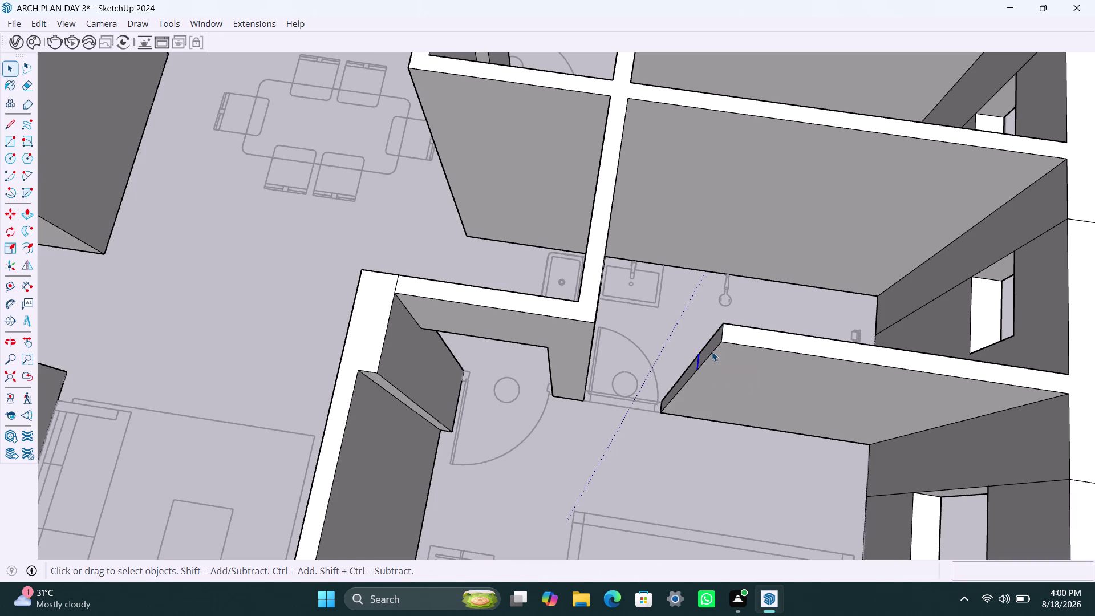
Push/Pull the other wall's upper face across the doorway.
click(712, 351)
click(712, 348)
key(p)
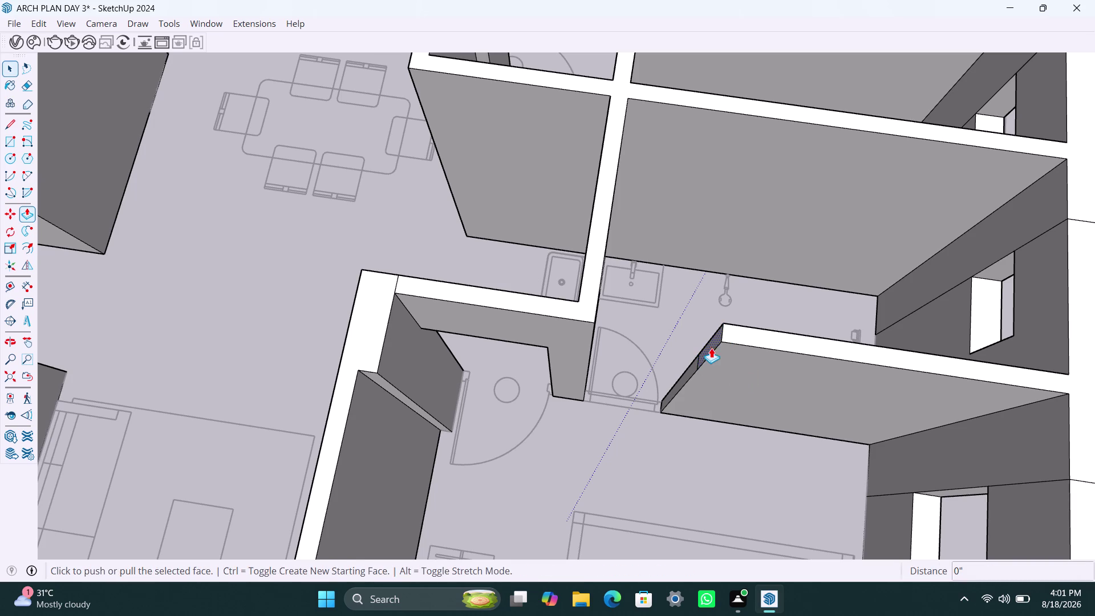
click(711, 348)
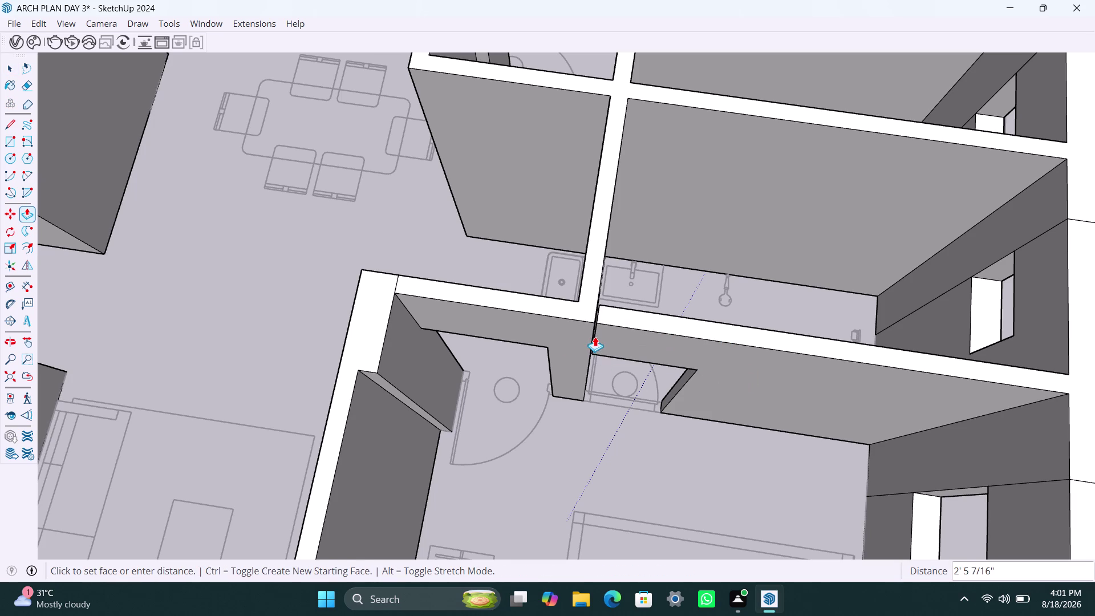
click(593, 342)
Copy the short wall stub's end edge 3' down beside the bathroom door.
scroll(down, 3)
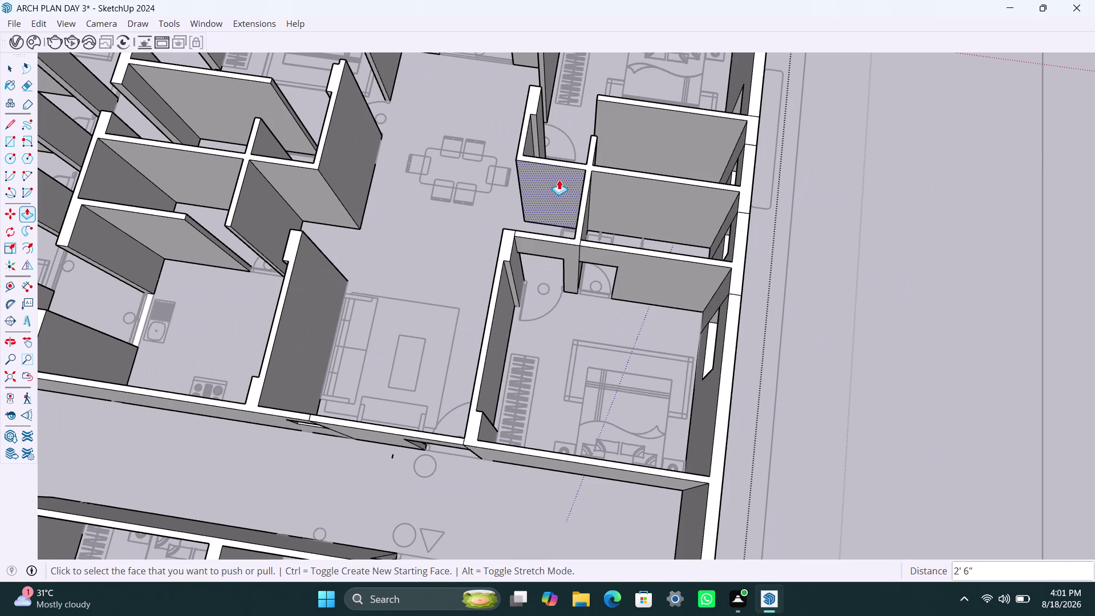
middle_drag(569, 179, 583, 293)
scroll(up, 3)
middle_drag(542, 296, 655, 314)
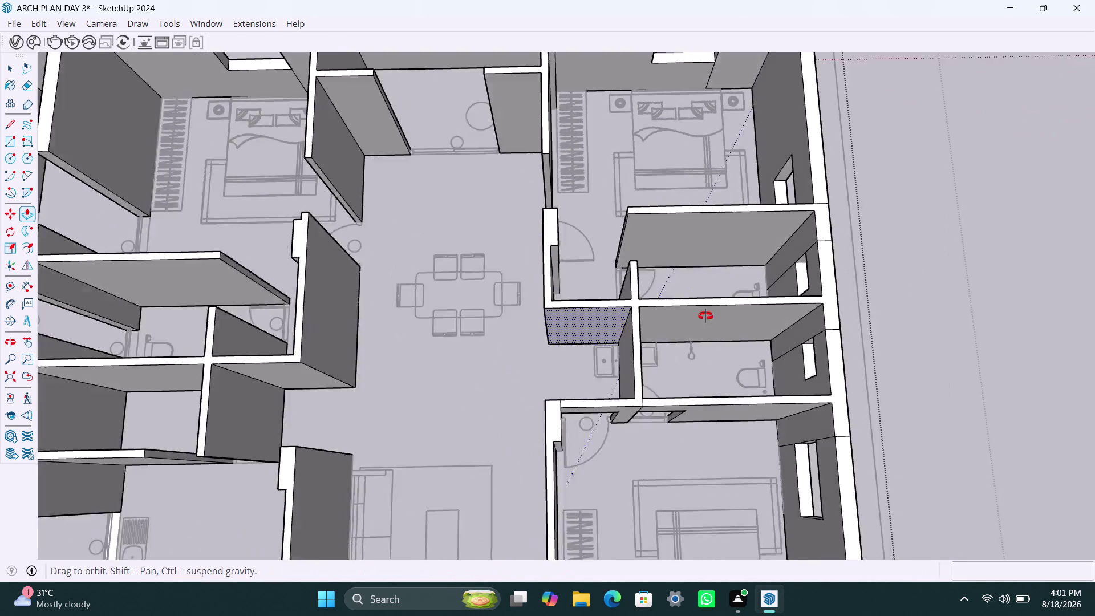
middle_drag(655, 314, 820, 309)
scroll(up, 3)
middle_drag(616, 255, 670, 347)
scroll(up, 3)
middle_drag(637, 293, 793, 335)
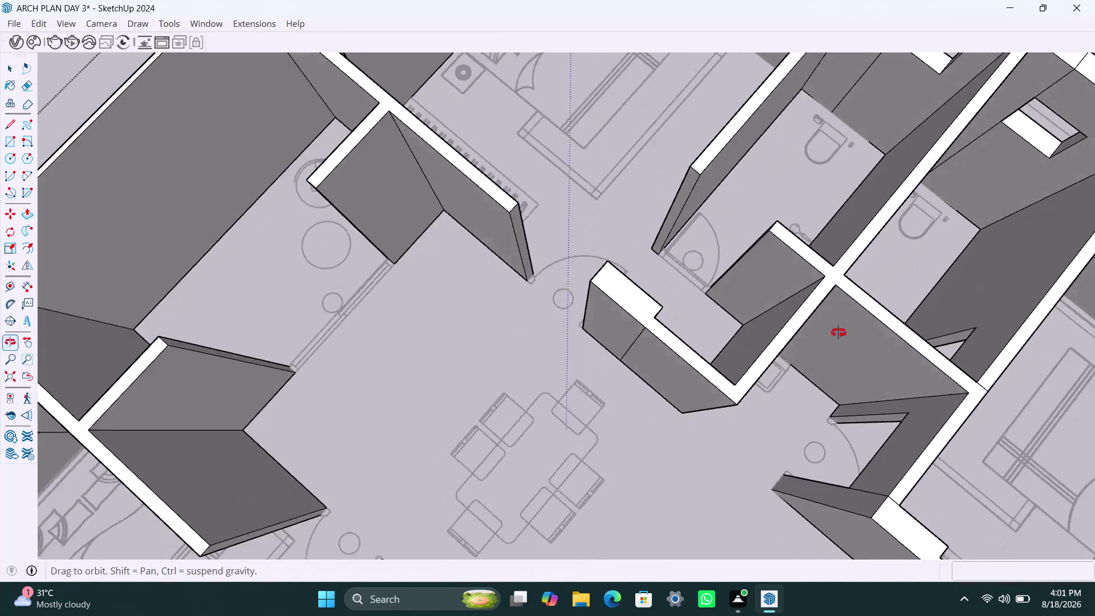
middle_drag(793, 334, 913, 313)
scroll(down, 3)
middle_drag(629, 205, 562, 303)
scroll(up, 3)
middle_drag(566, 271, 613, 290)
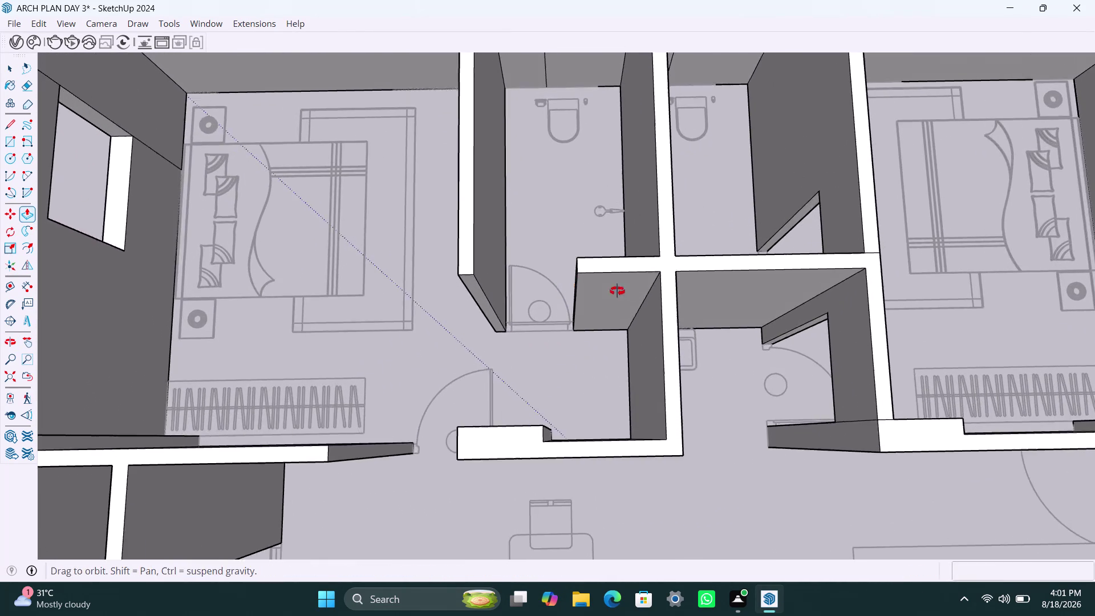
middle_drag(613, 289, 633, 293)
scroll(up, 3)
key(space)
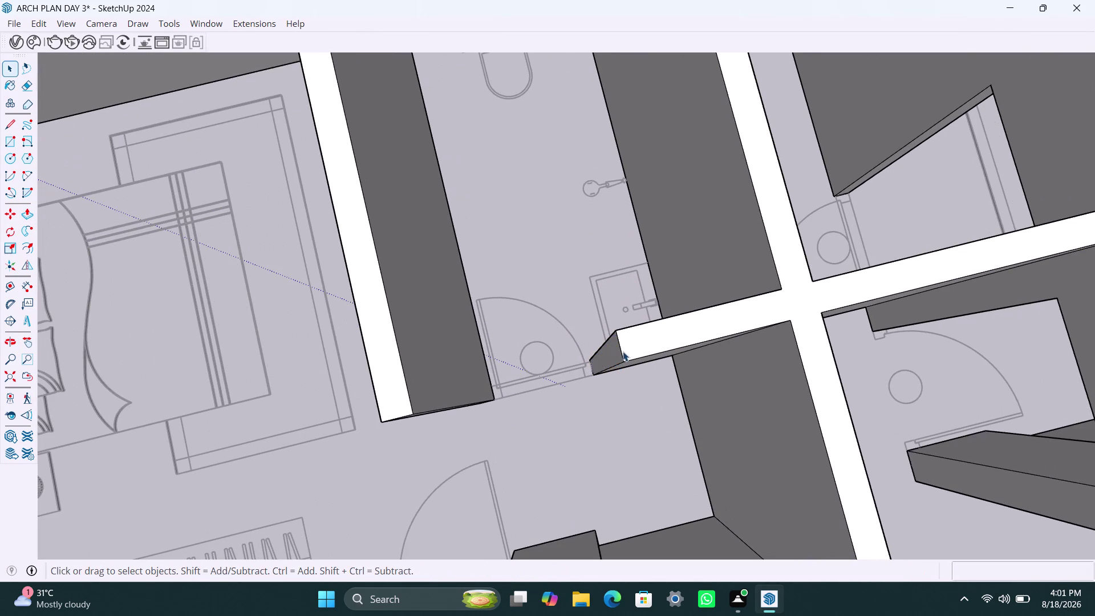
click(623, 352)
key(m)
click(623, 364)
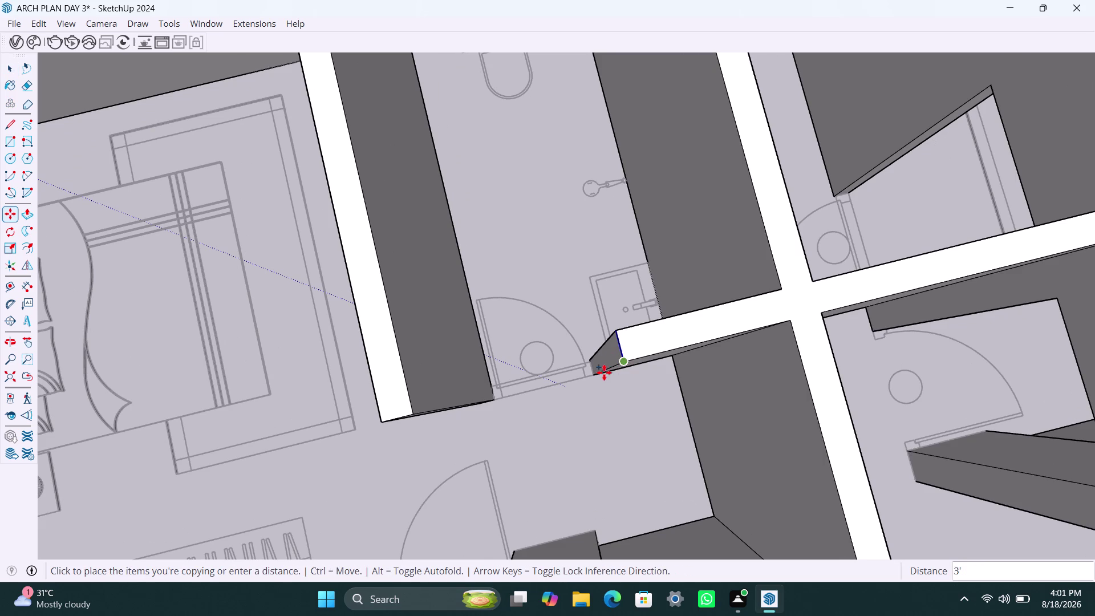
text(3)
text(')
key(Return)
key(space)
Push/Pull the stub's end face across to meet the adjacent wall.
click(615, 354)
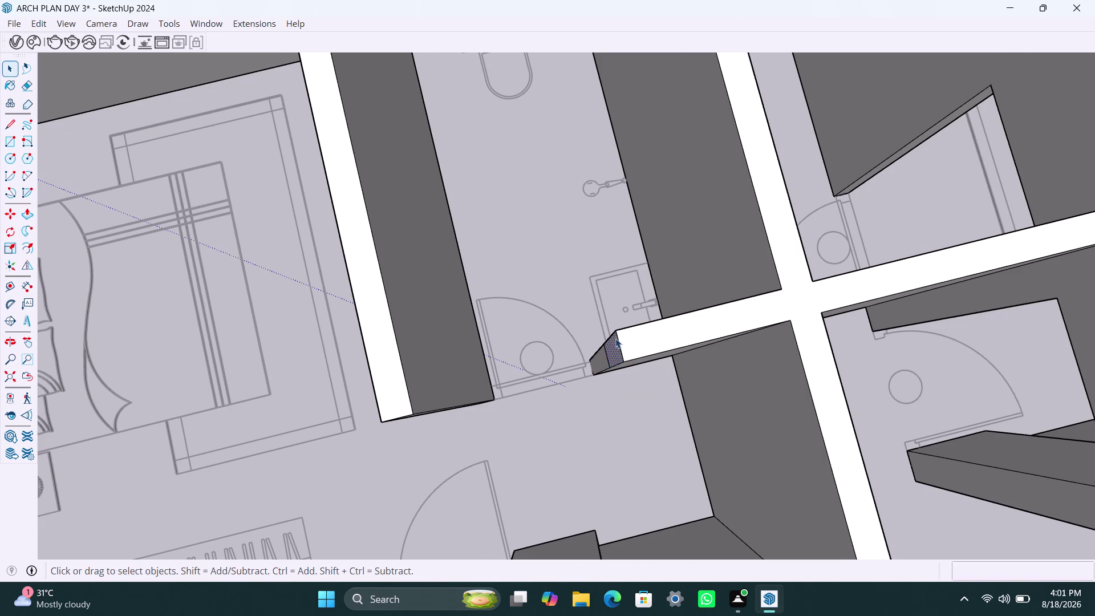
key(p)
click(613, 352)
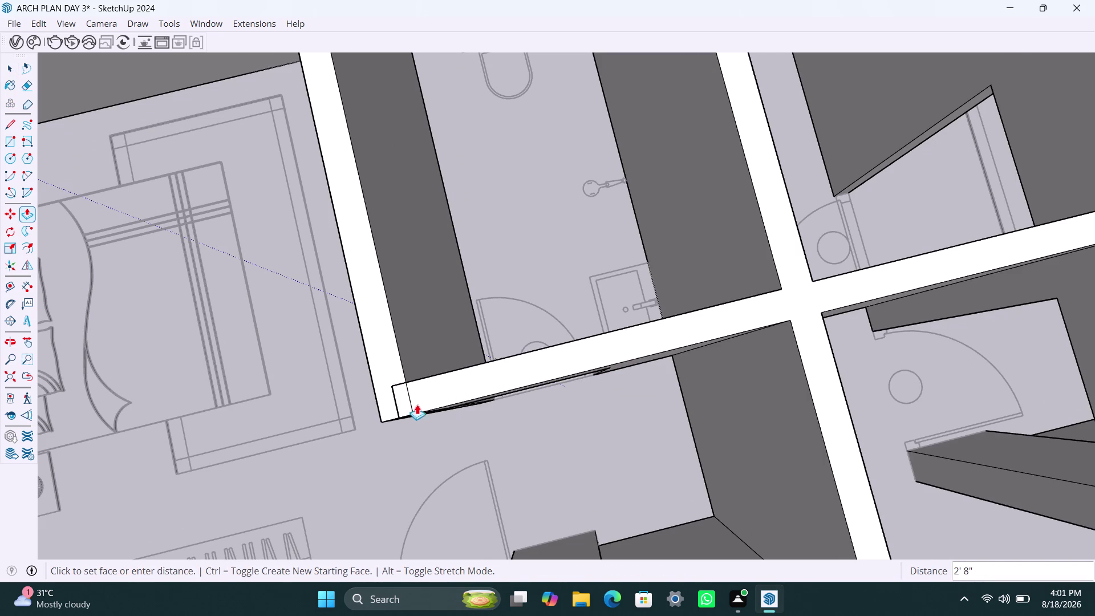
click(415, 407)
Start a 3' offset copy of the bedroom wall's end edge.
scroll(down, 3)
scroll(down, 3)
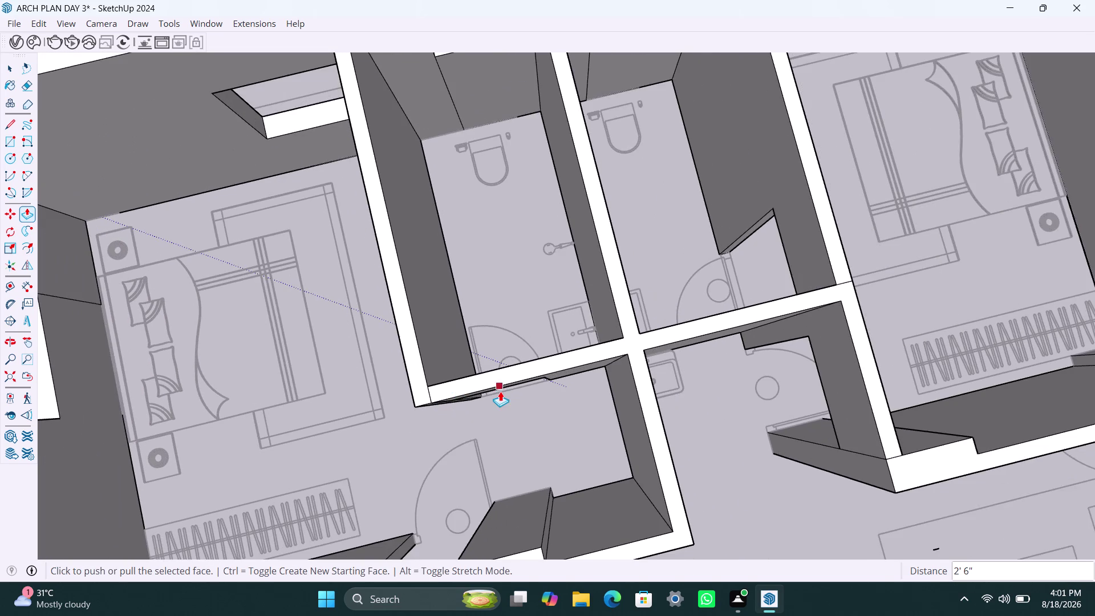
middle_drag(500, 391, 494, 341)
scroll(down, 3)
middle_drag(497, 370, 520, 234)
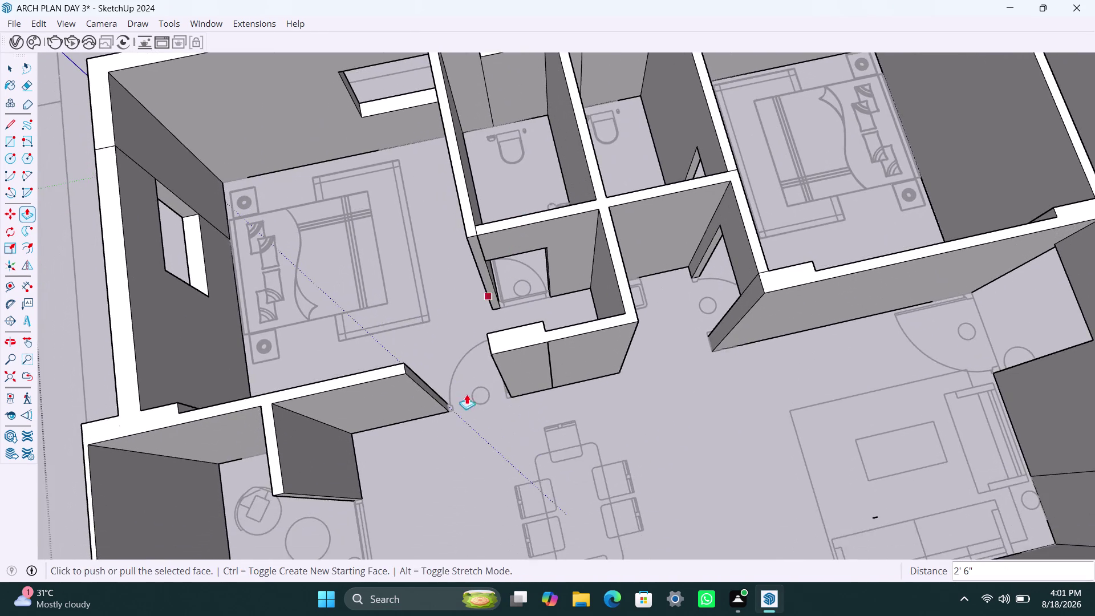
scroll(up, 3)
middle_drag(454, 405, 435, 418)
key(space)
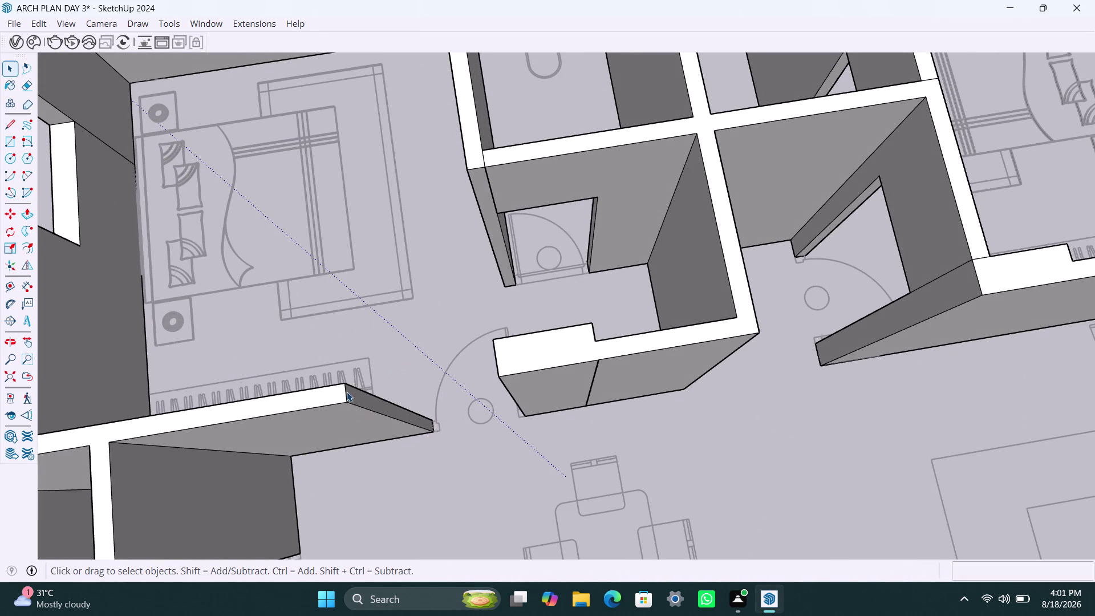
click(346, 391)
key(m)
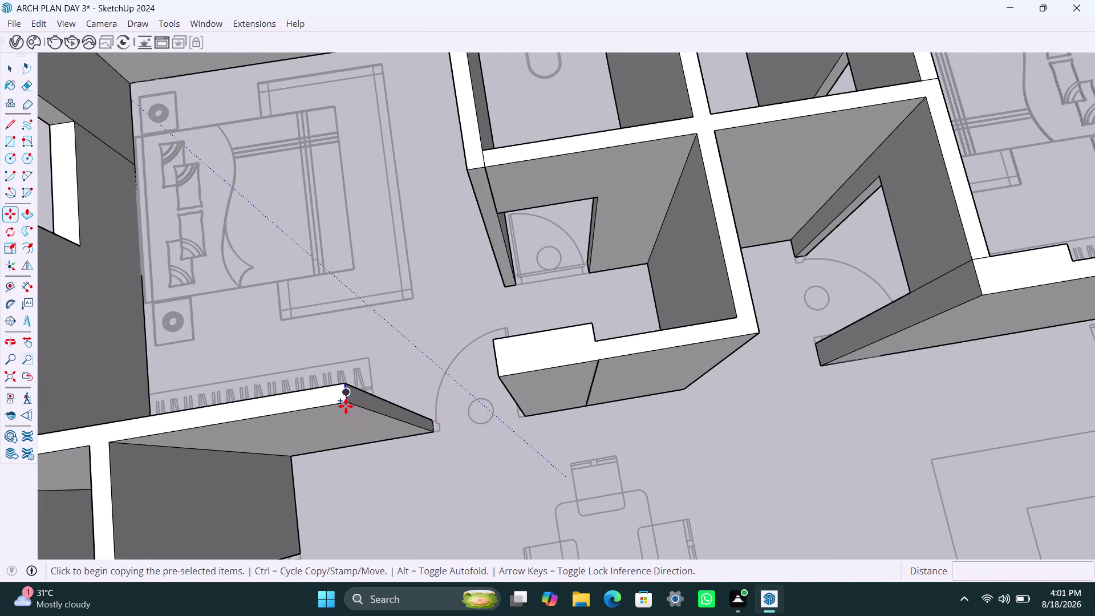
click(345, 406)
text(3')
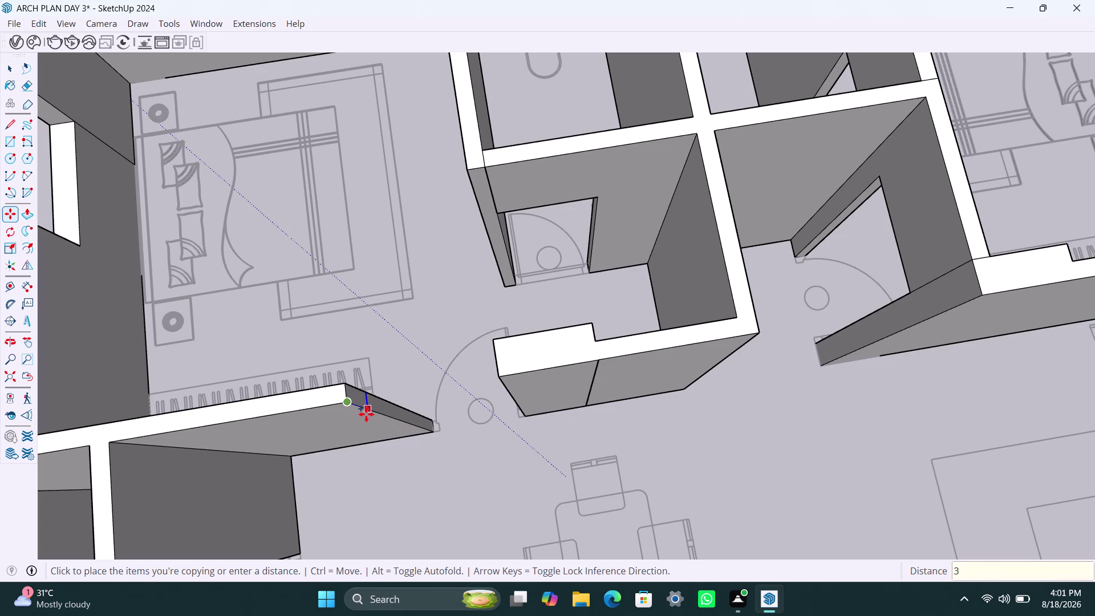